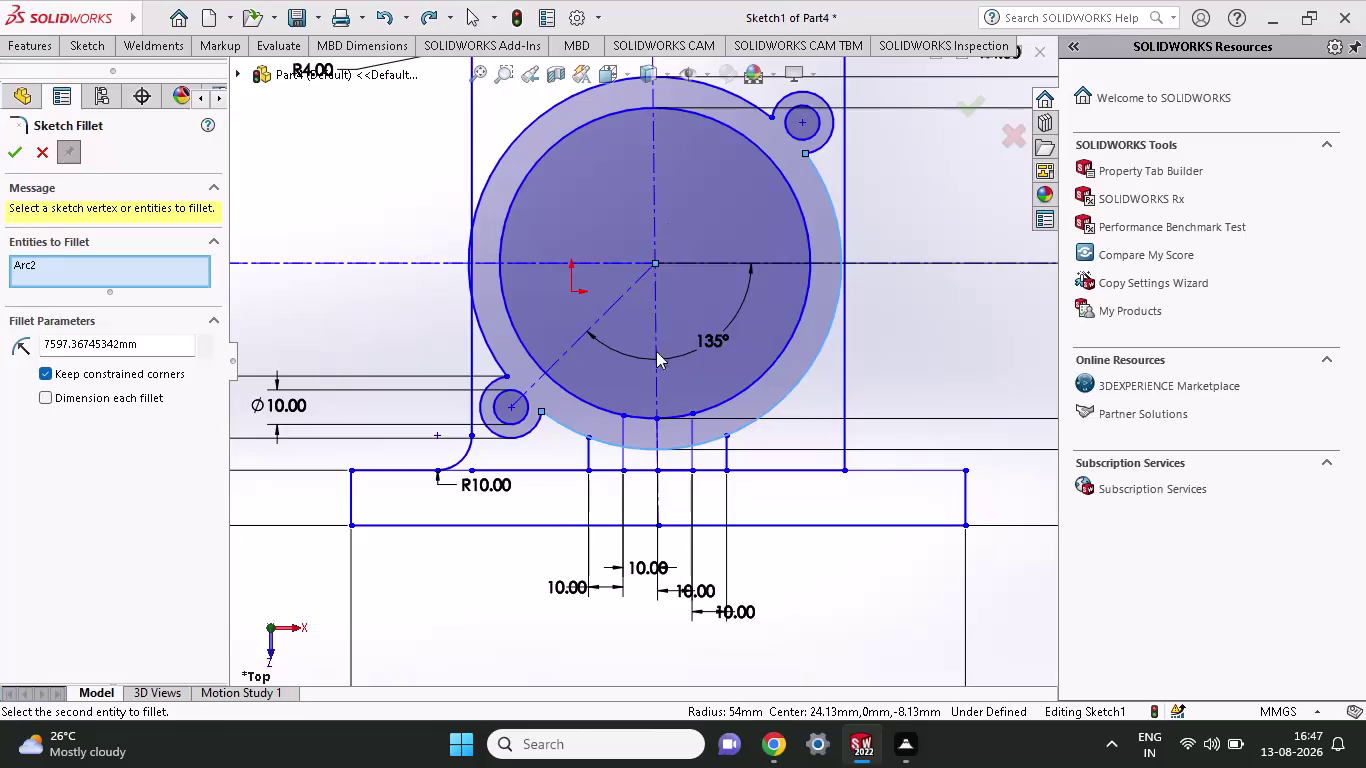
Undo the pending fillet picks and close Sketch Fillet without adding a fillet.
scroll(down, 3)
scroll(down, 3)
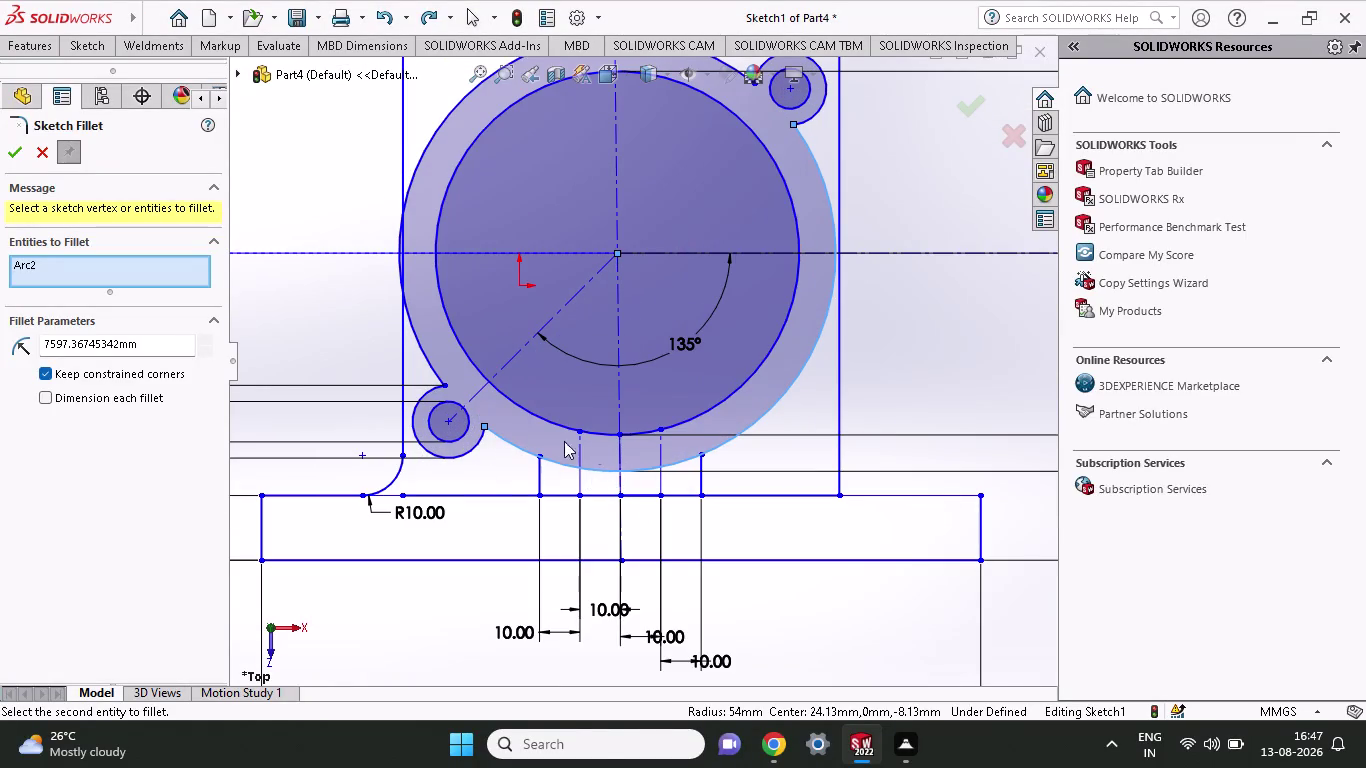
scroll(down, 3)
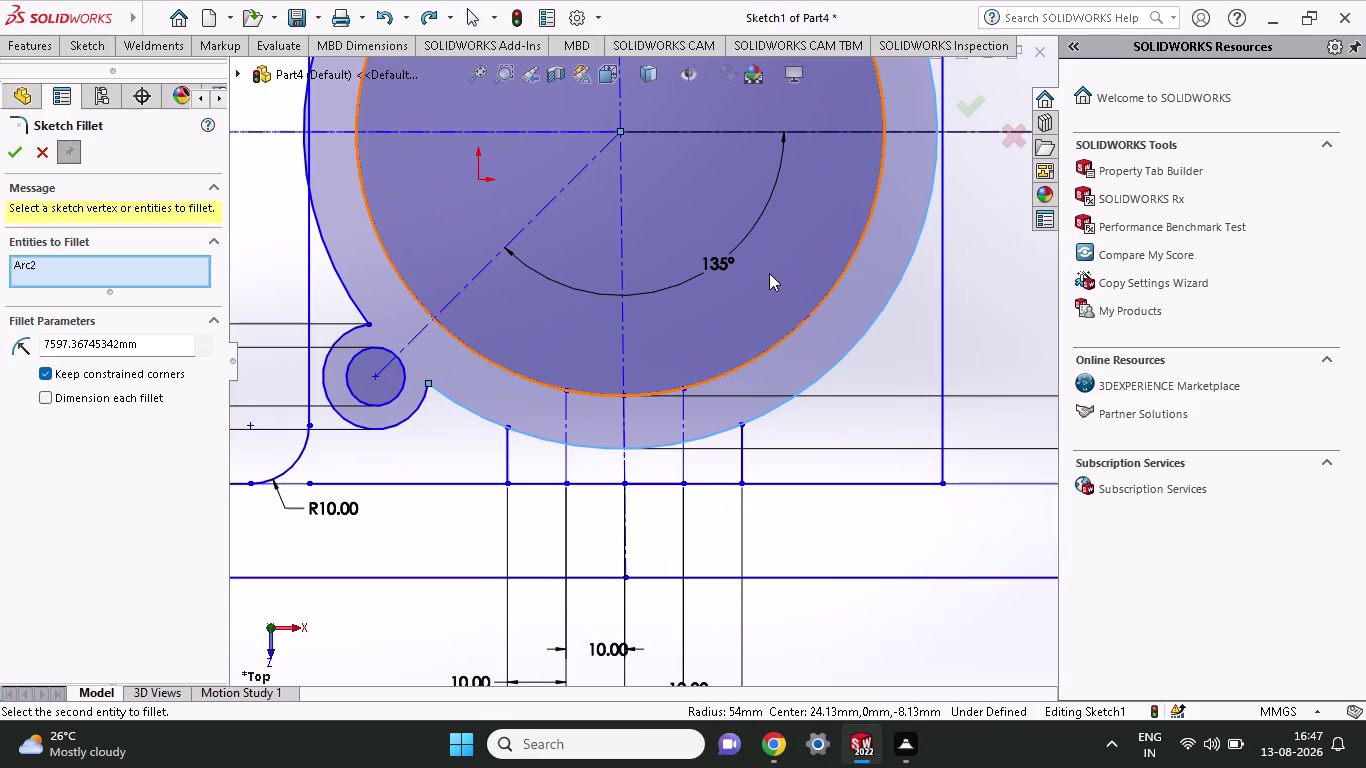
key(ctrl+z)
key(ctrl+z)
key(ctrl+z)
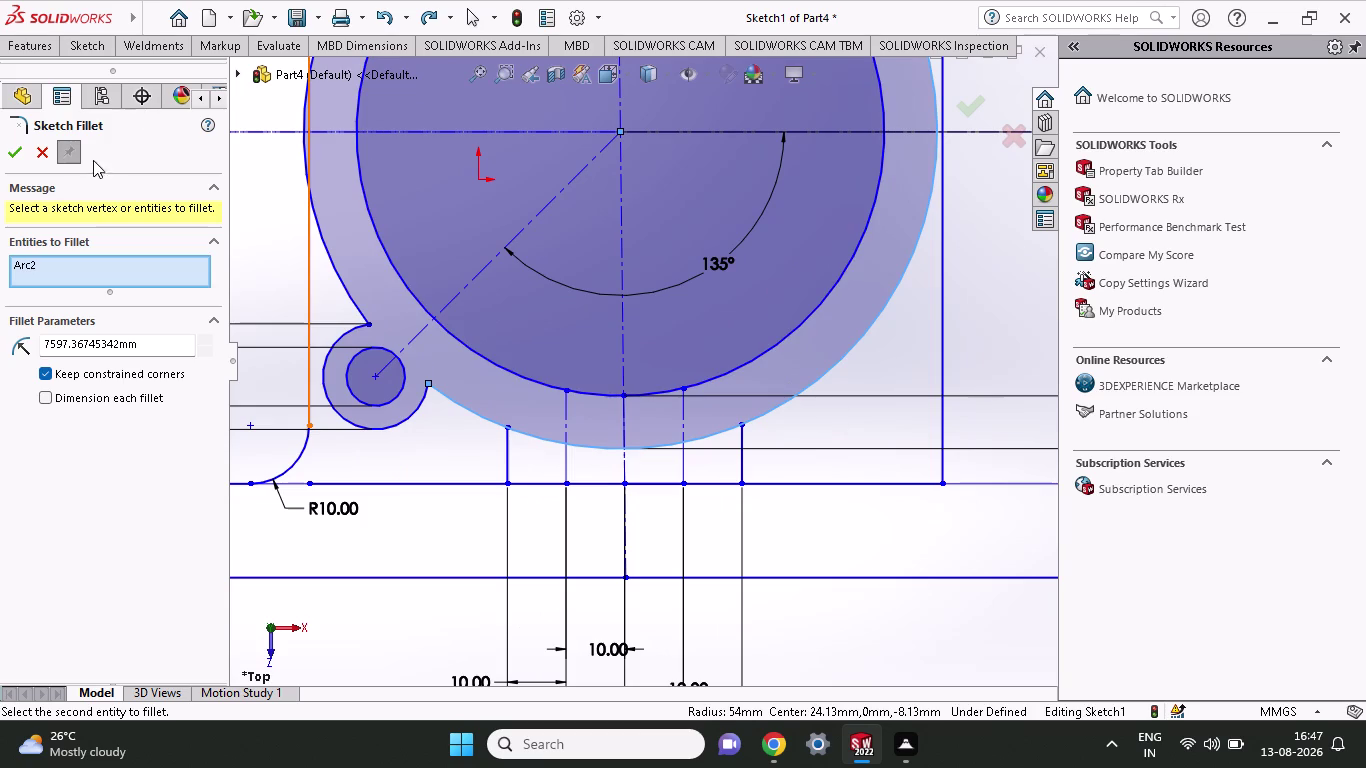
click(43, 155)
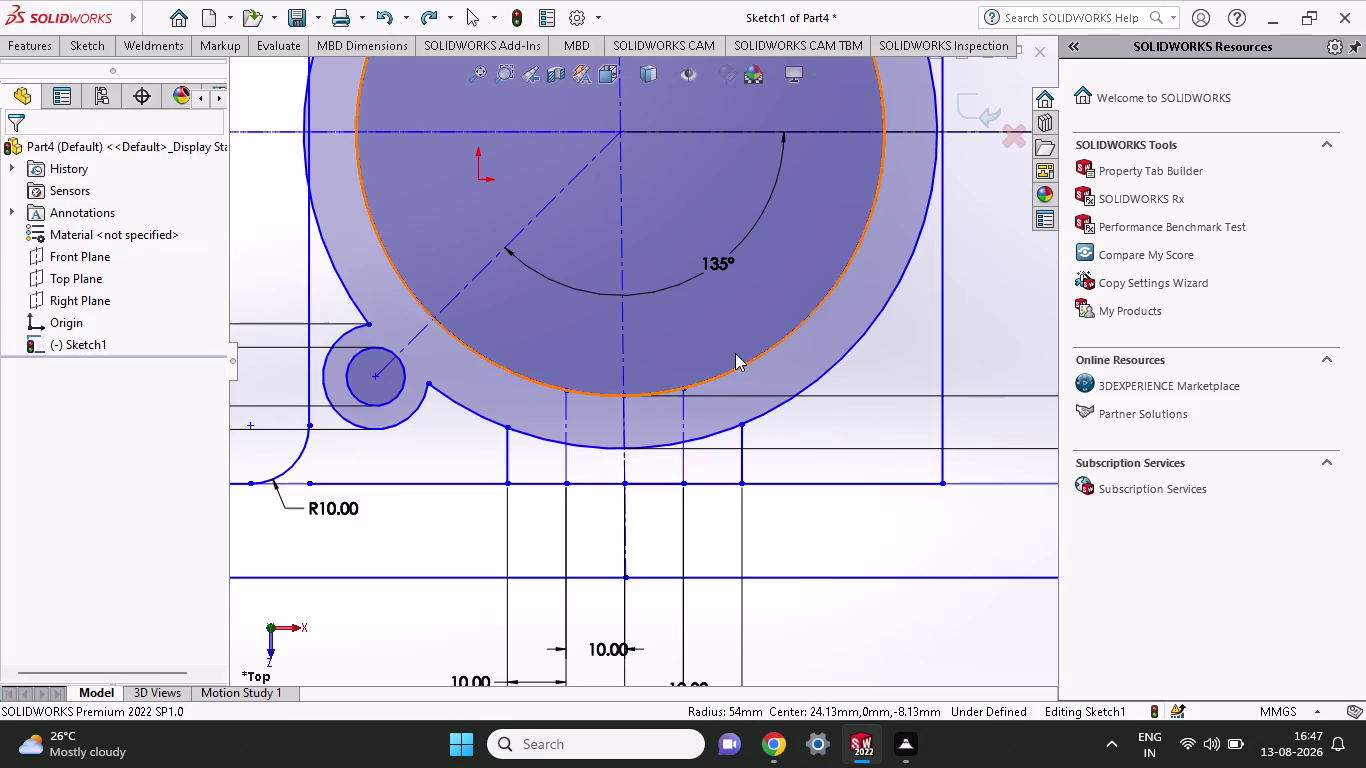
Clear the selection and zoom in on the ring's bottom arc.
key(ctrl+z)
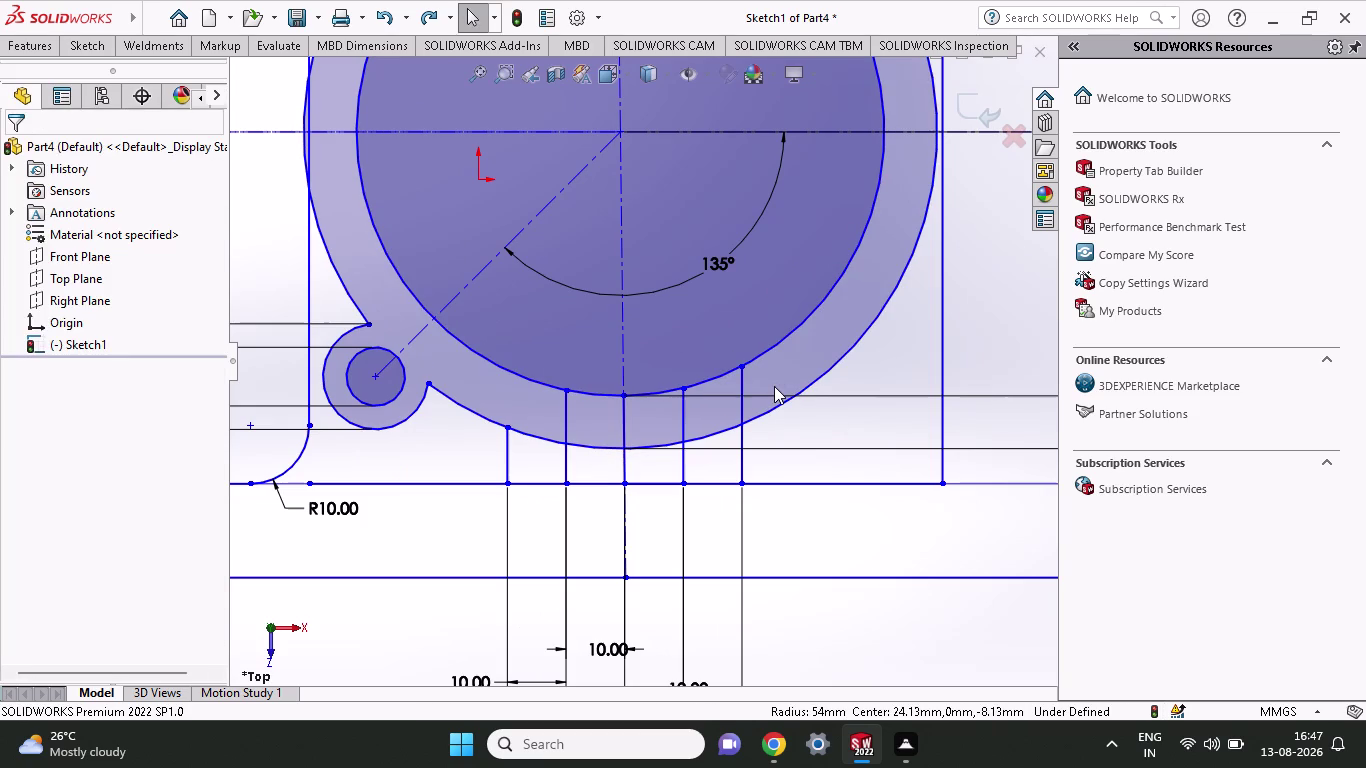
key(ctrl+z)
scroll(up, 3)
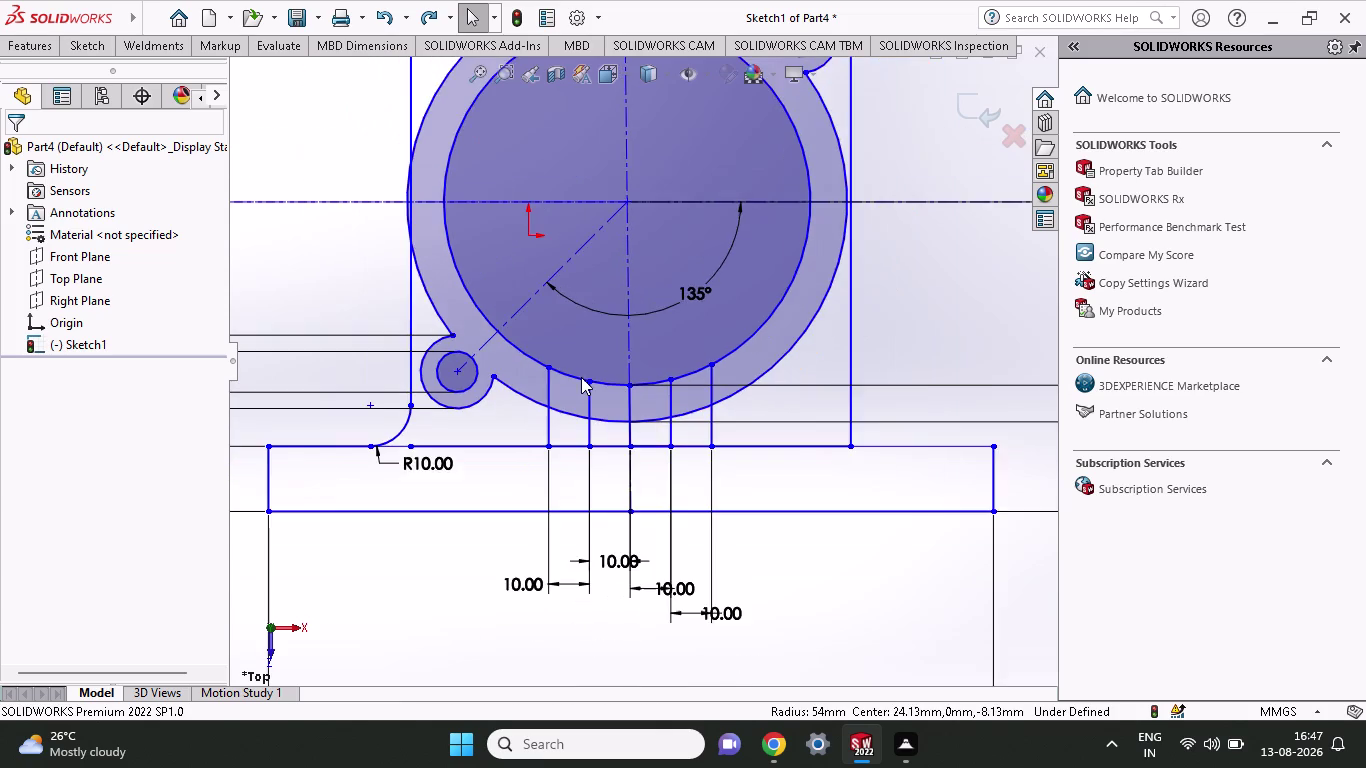
scroll(down, 3)
scroll(down, 3)
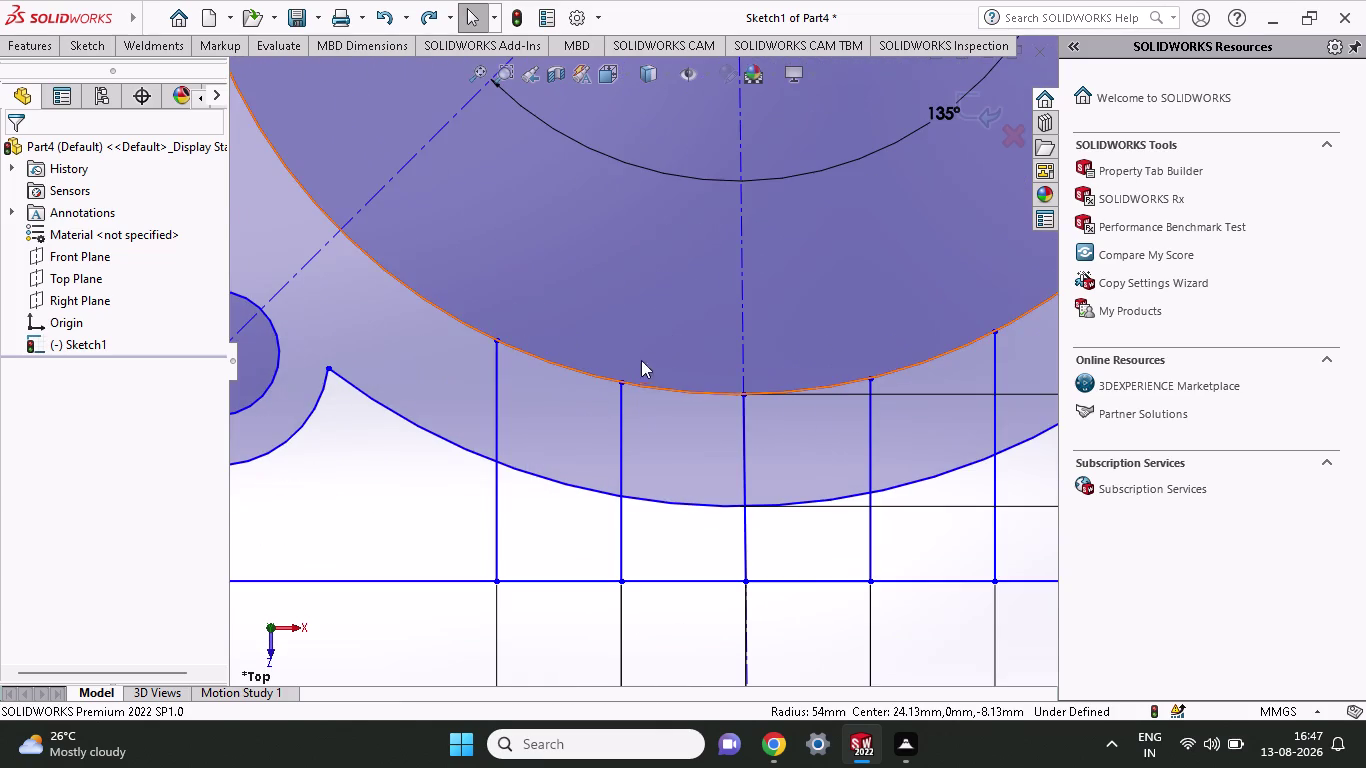
scroll(down, 3)
click(74, 44)
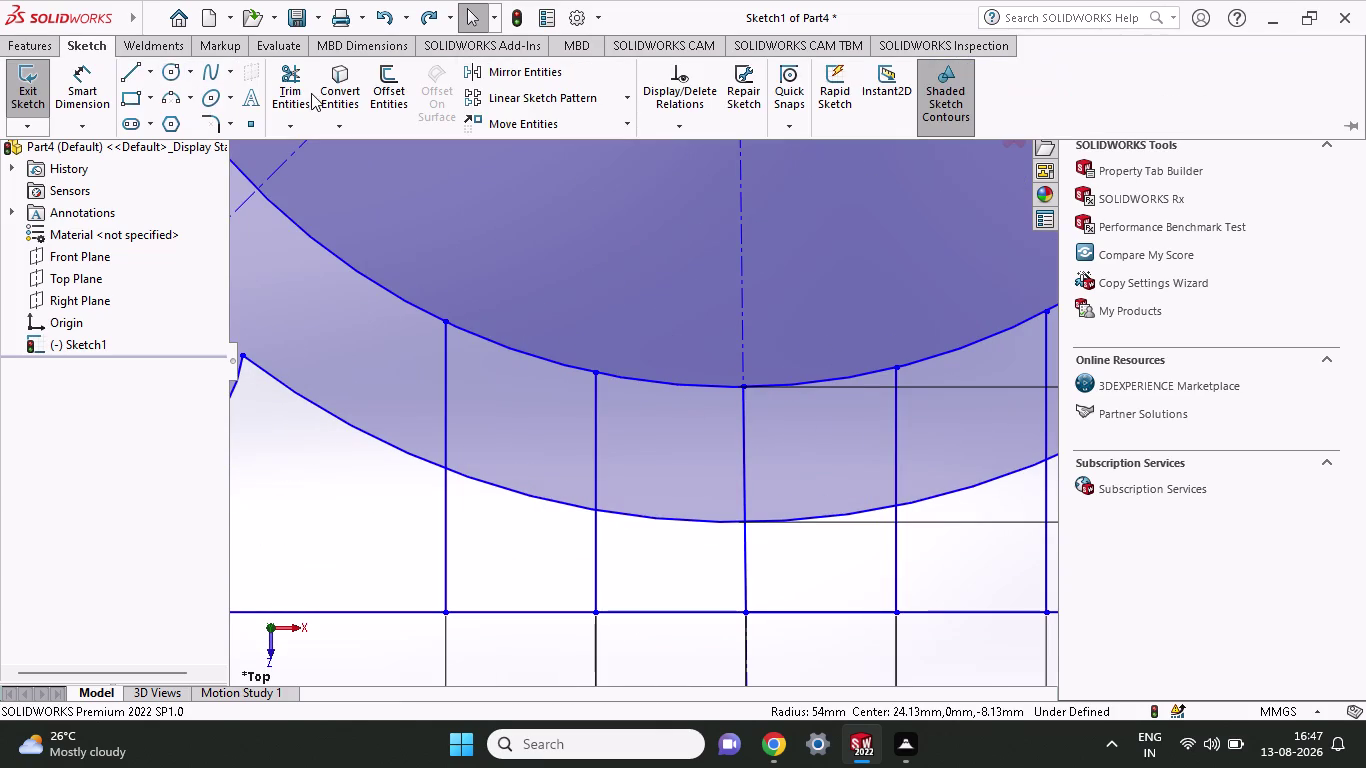
Trim the left and right outer rib lines back to the ring's outer arc.
click(282, 73)
click(443, 372)
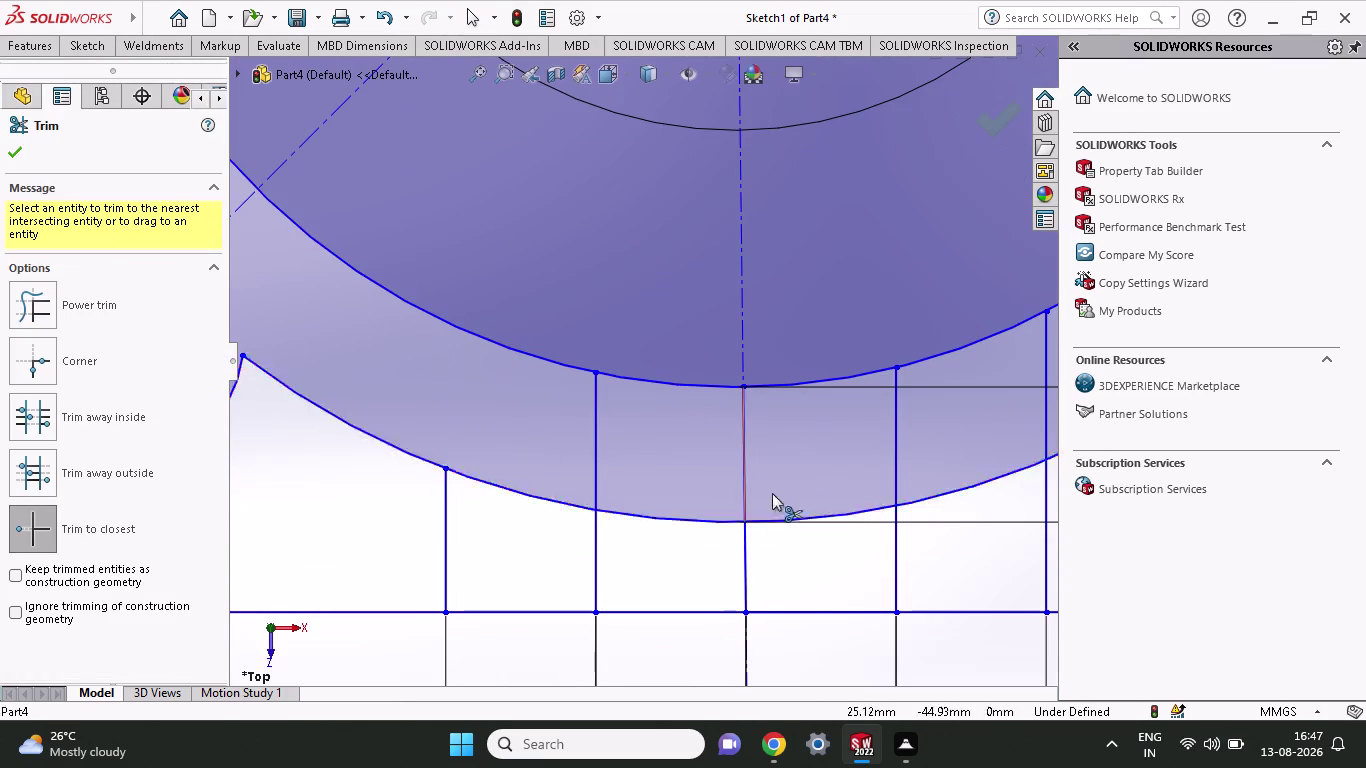
scroll(up, 3)
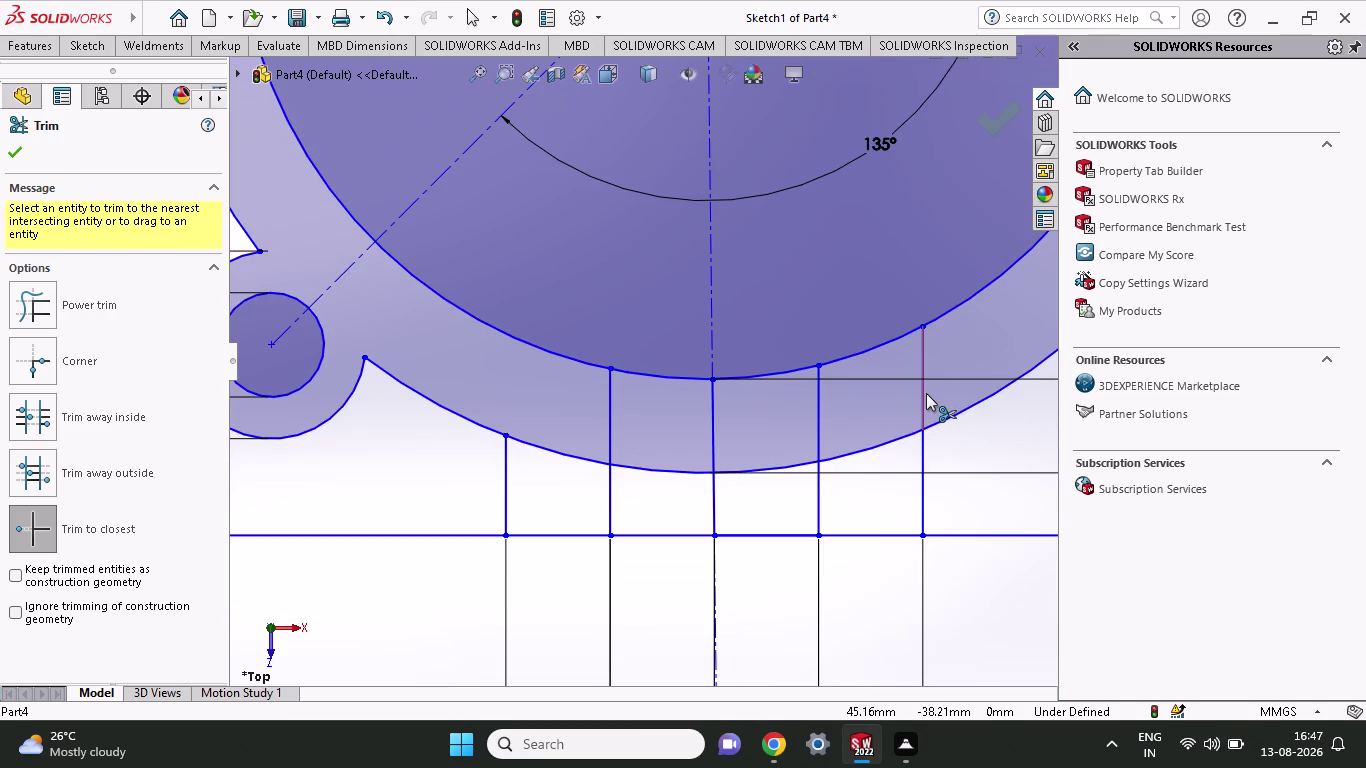
click(926, 393)
Retry a fillet between the outer arc and a rib line, then clear the rejected selection.
click(78, 53)
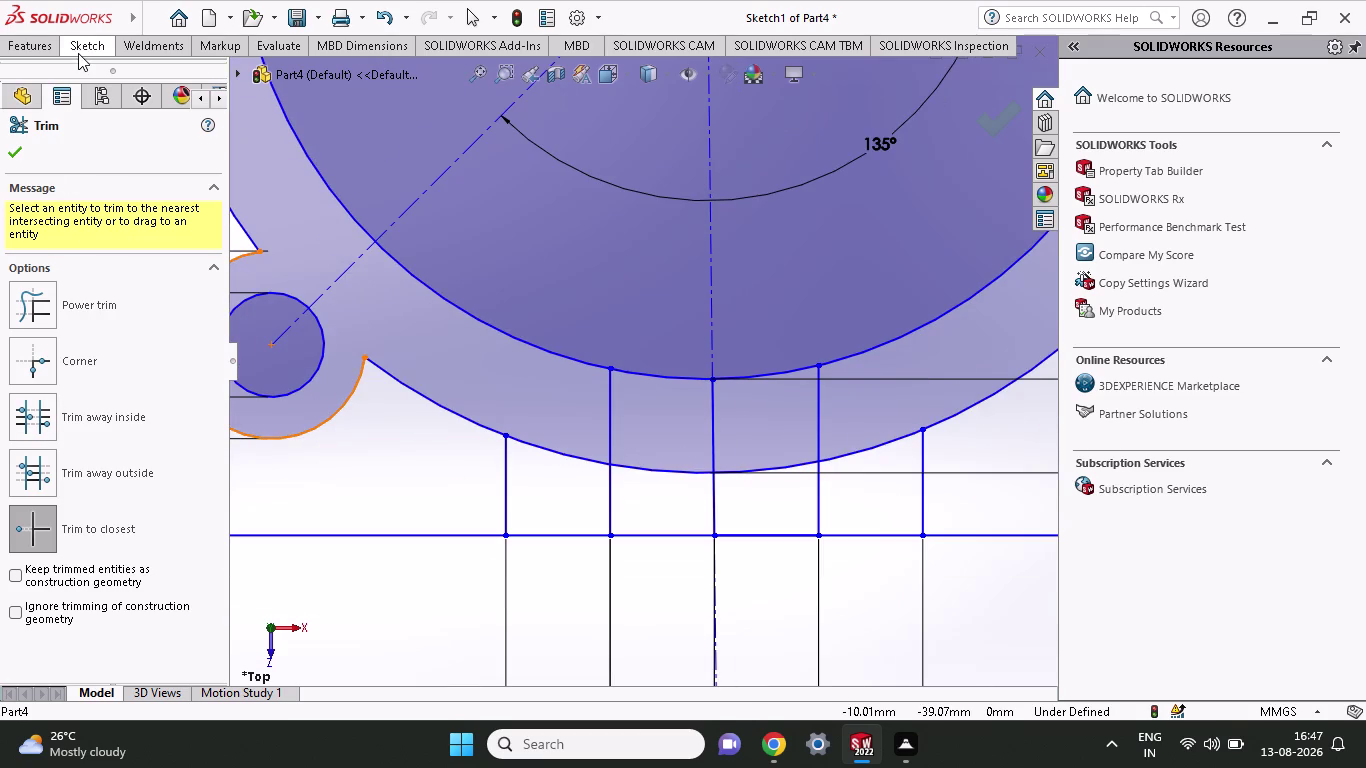
click(216, 131)
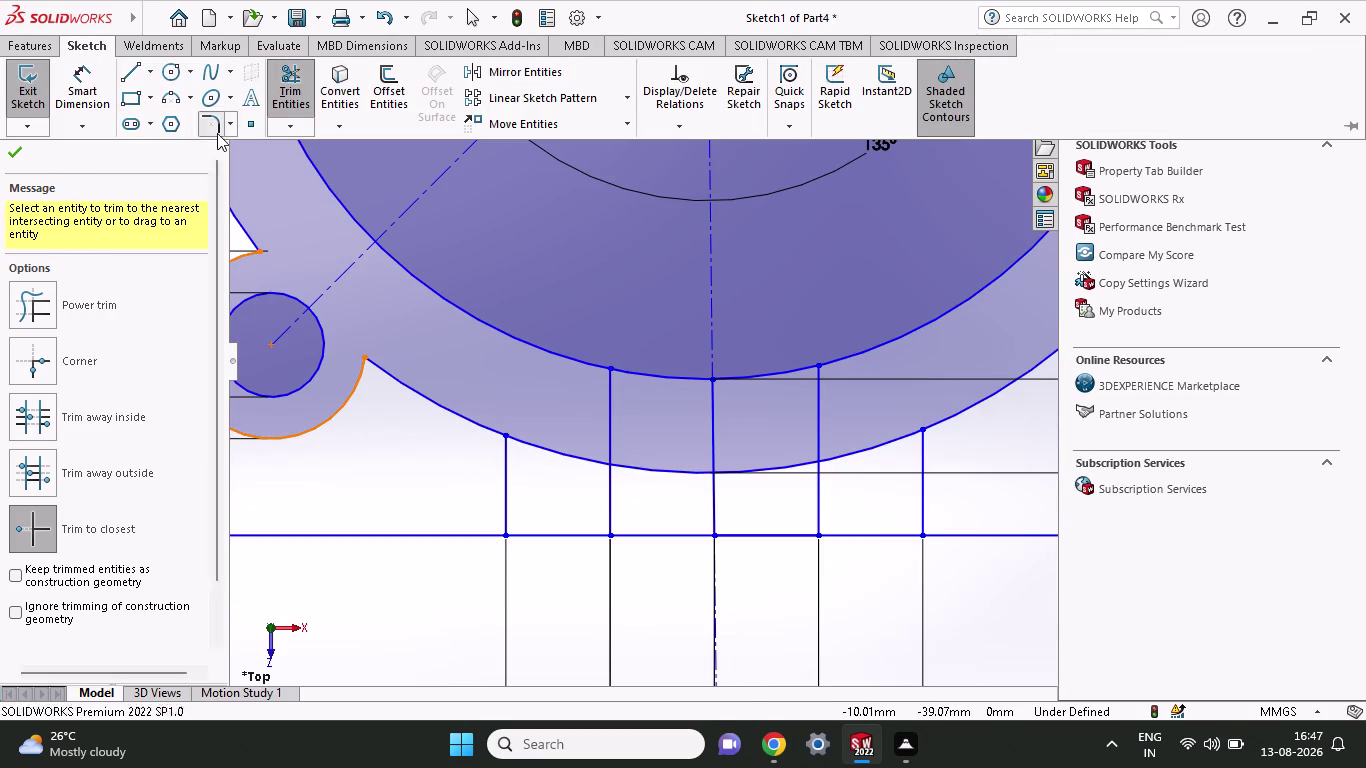
click(483, 424)
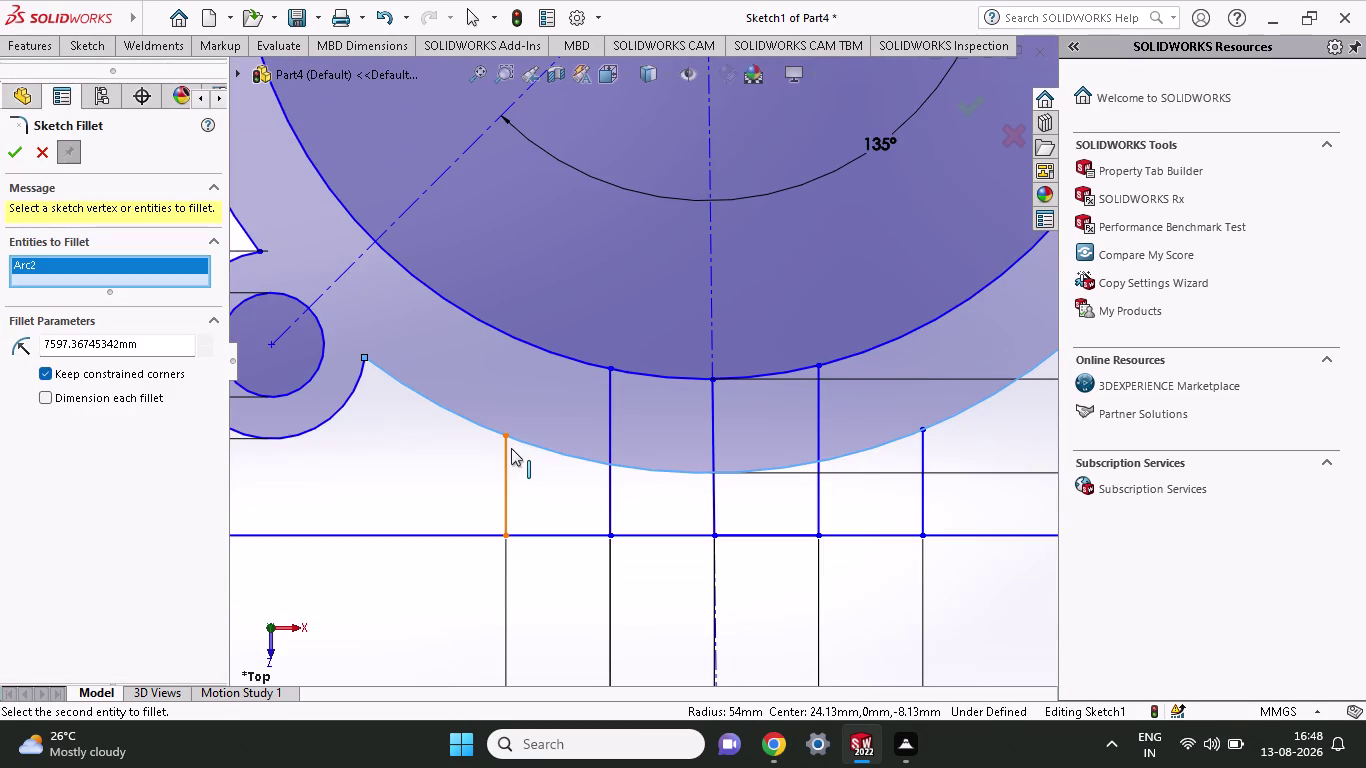
click(504, 455)
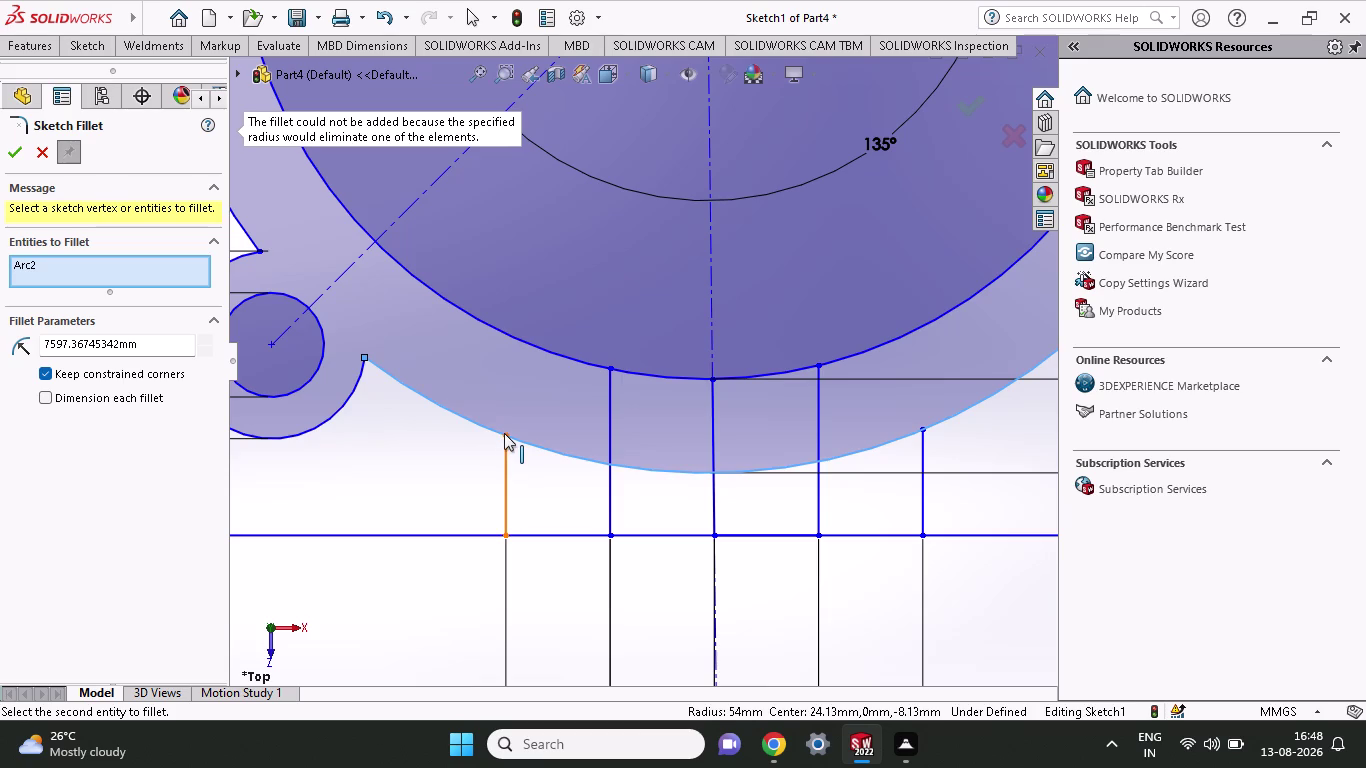
double_click(504, 433)
click(504, 531)
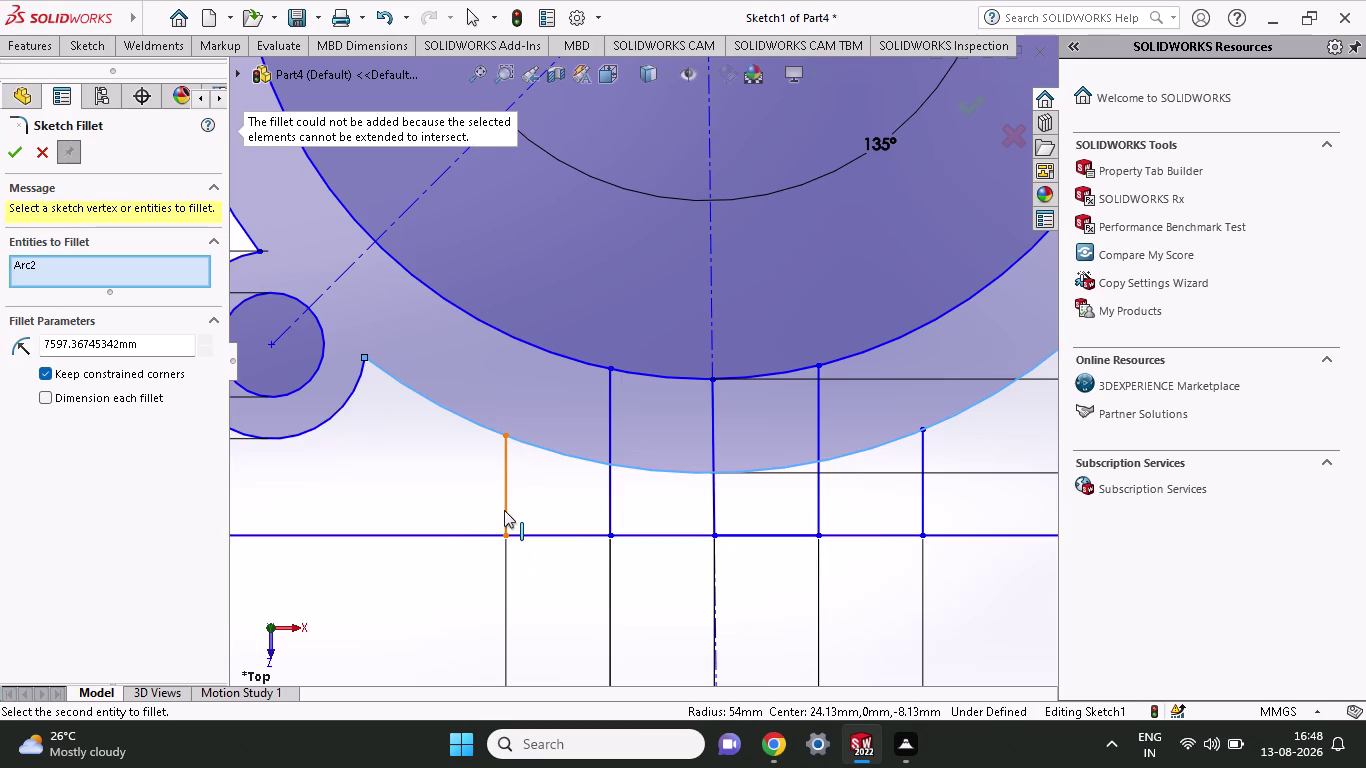
click(504, 510)
click(477, 534)
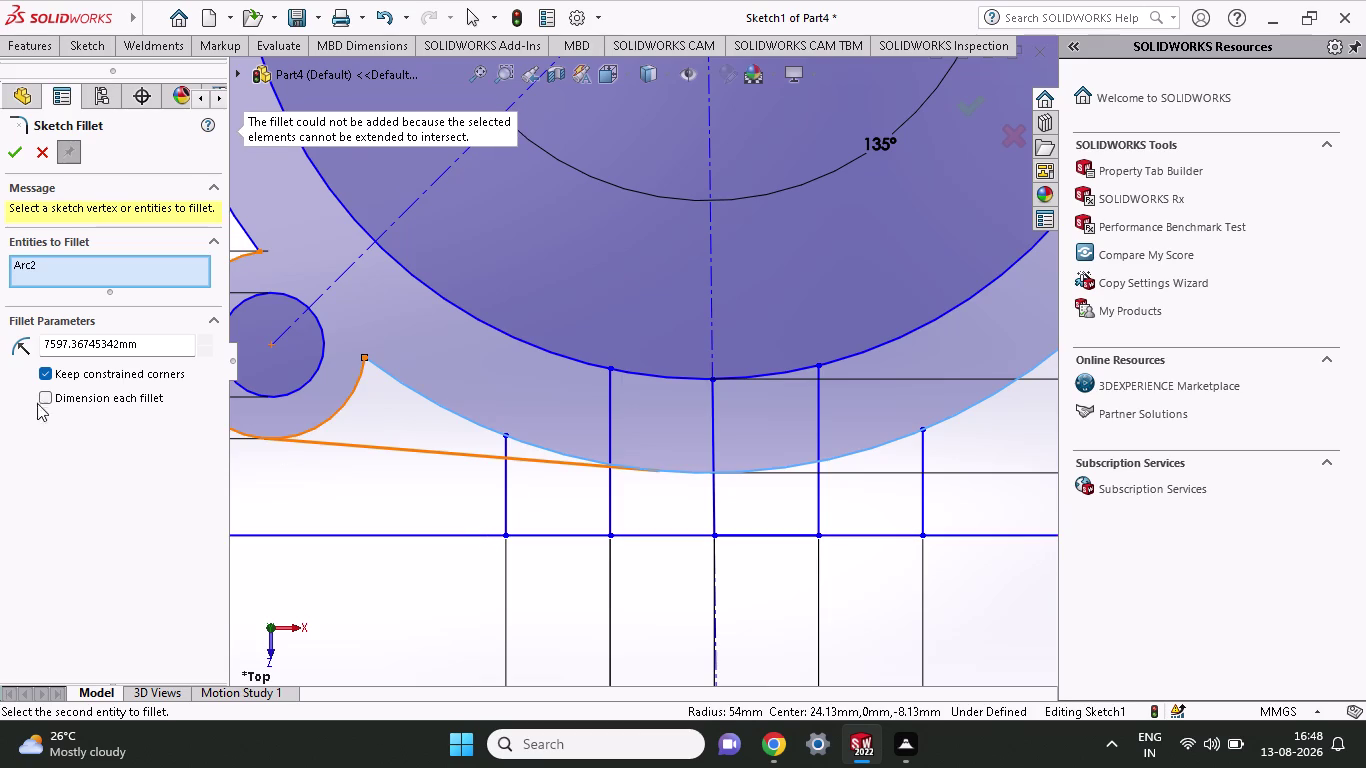
click(14, 144)
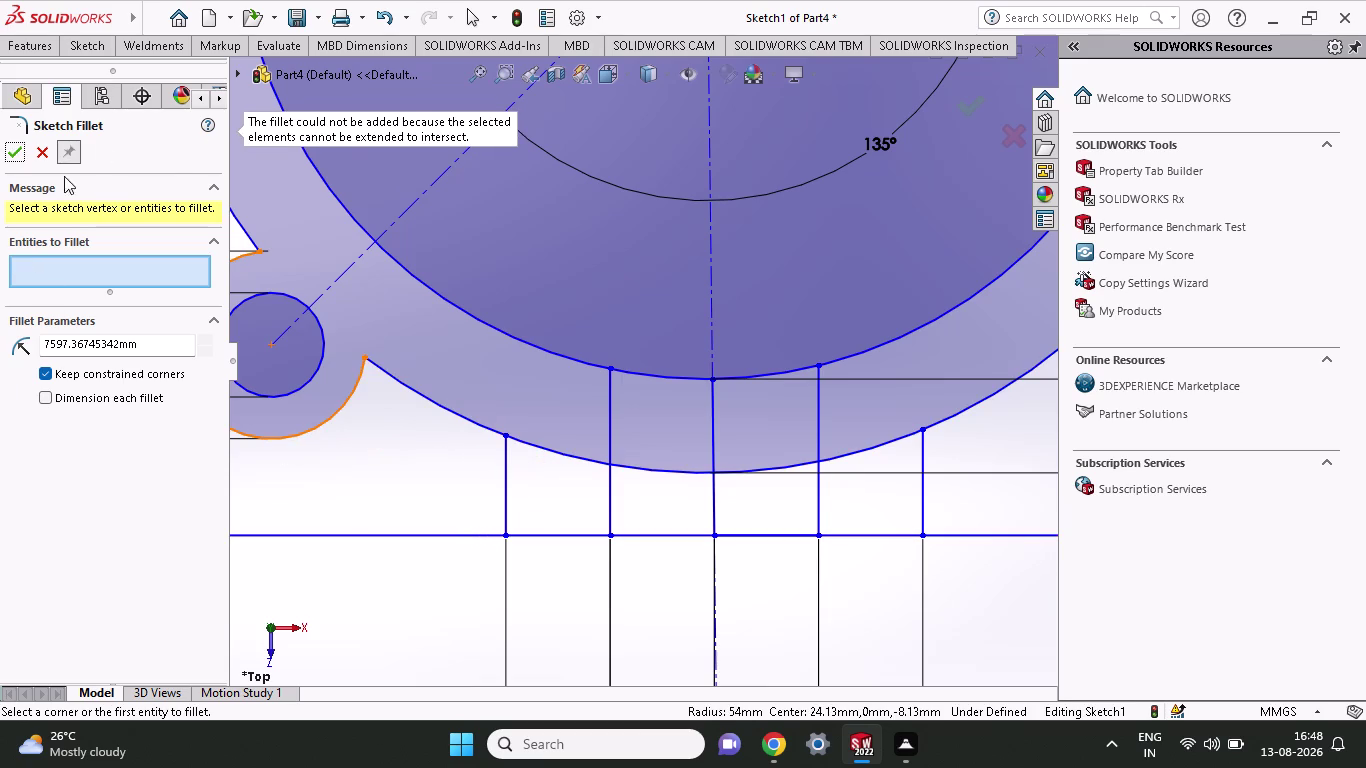
click(12, 164)
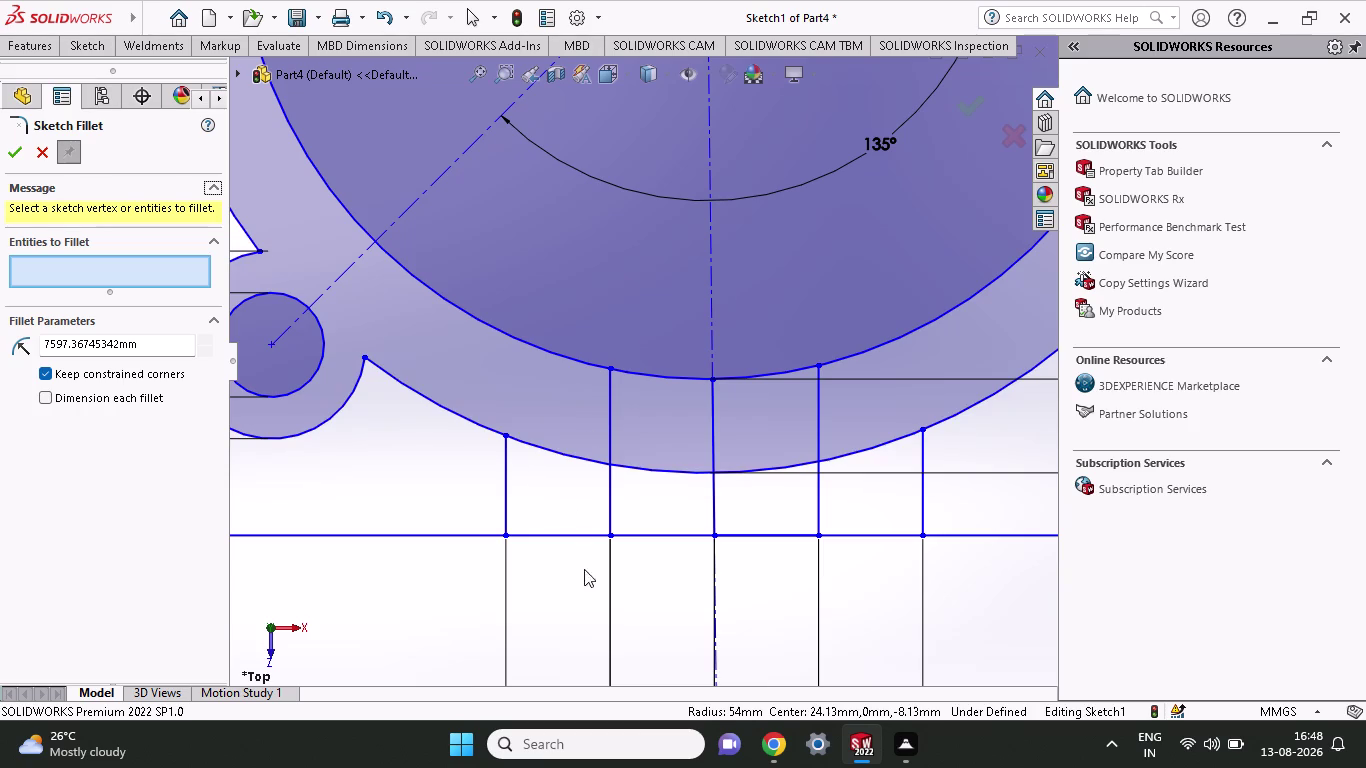
click(73, 49)
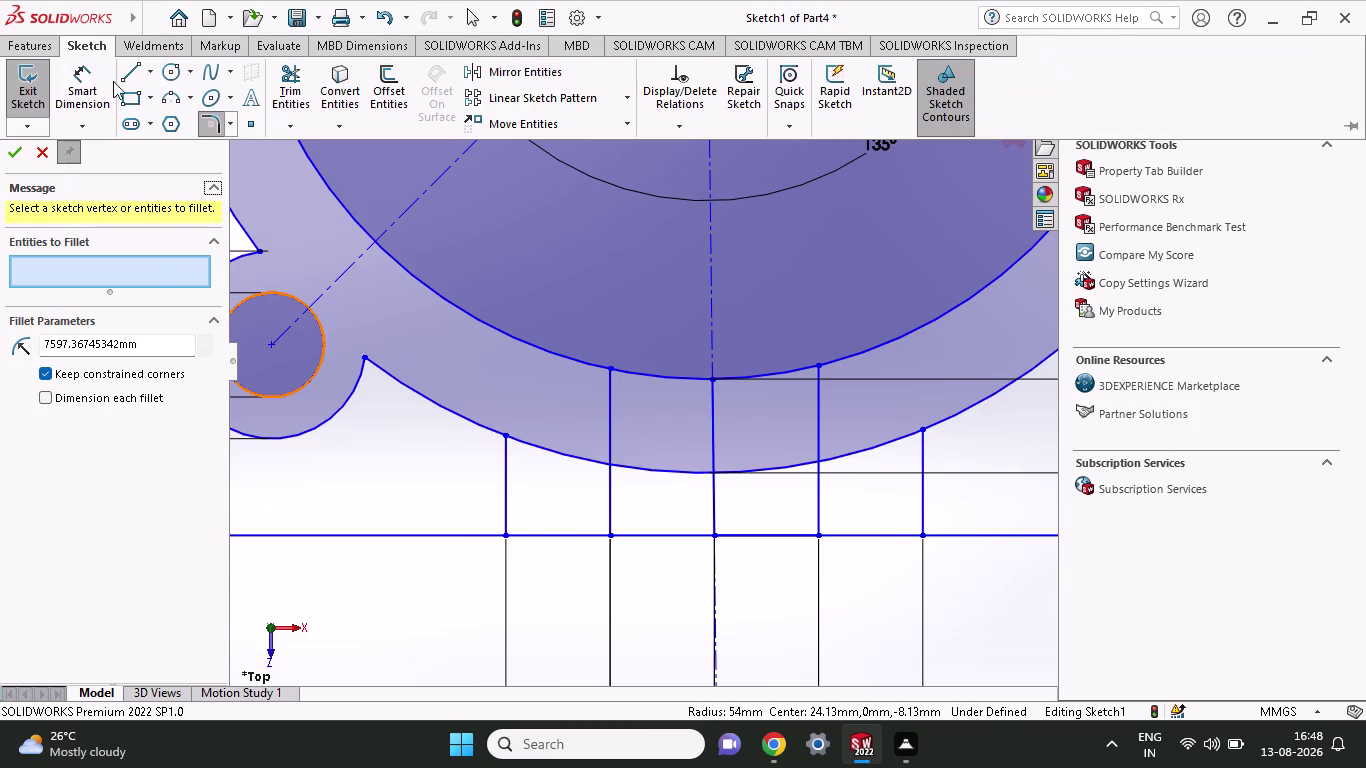
Start the Line tool and dismiss it without drawing anything.
click(133, 72)
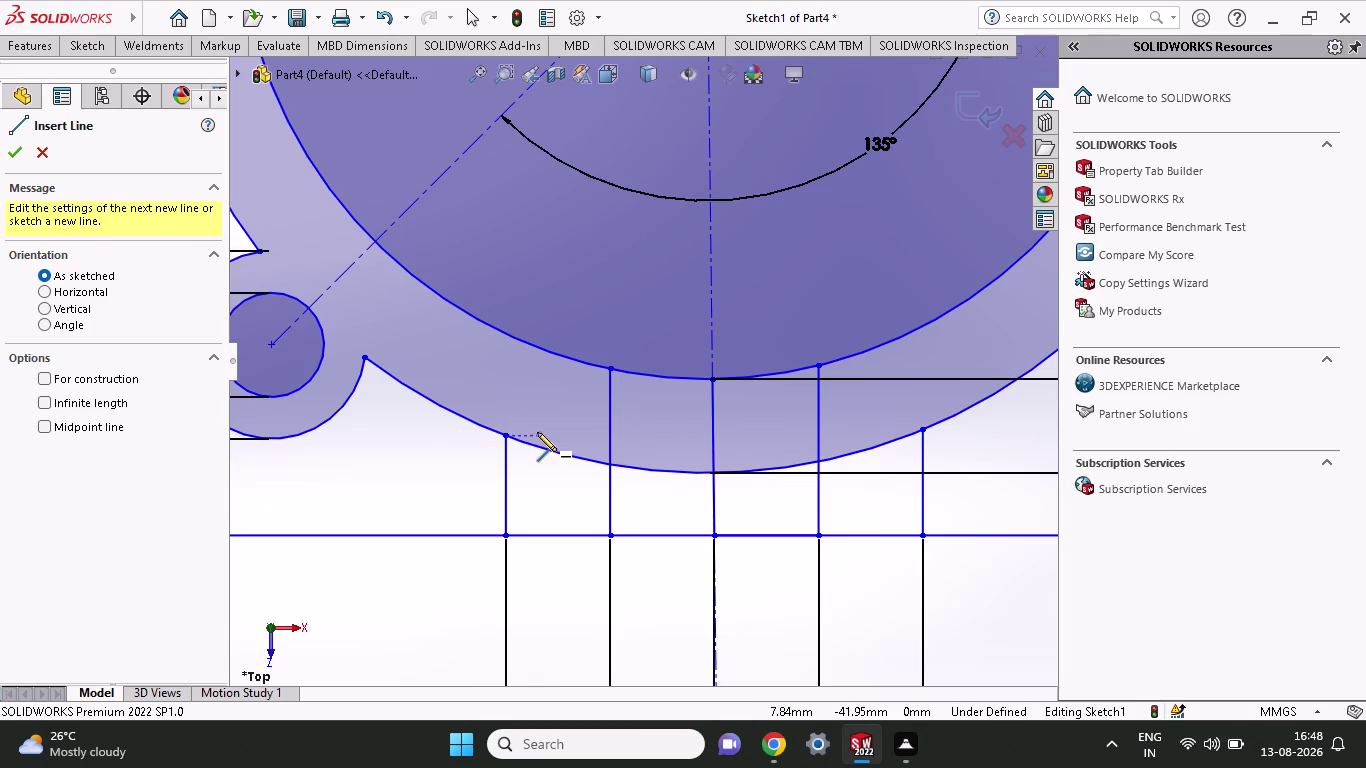
scroll(down, 3)
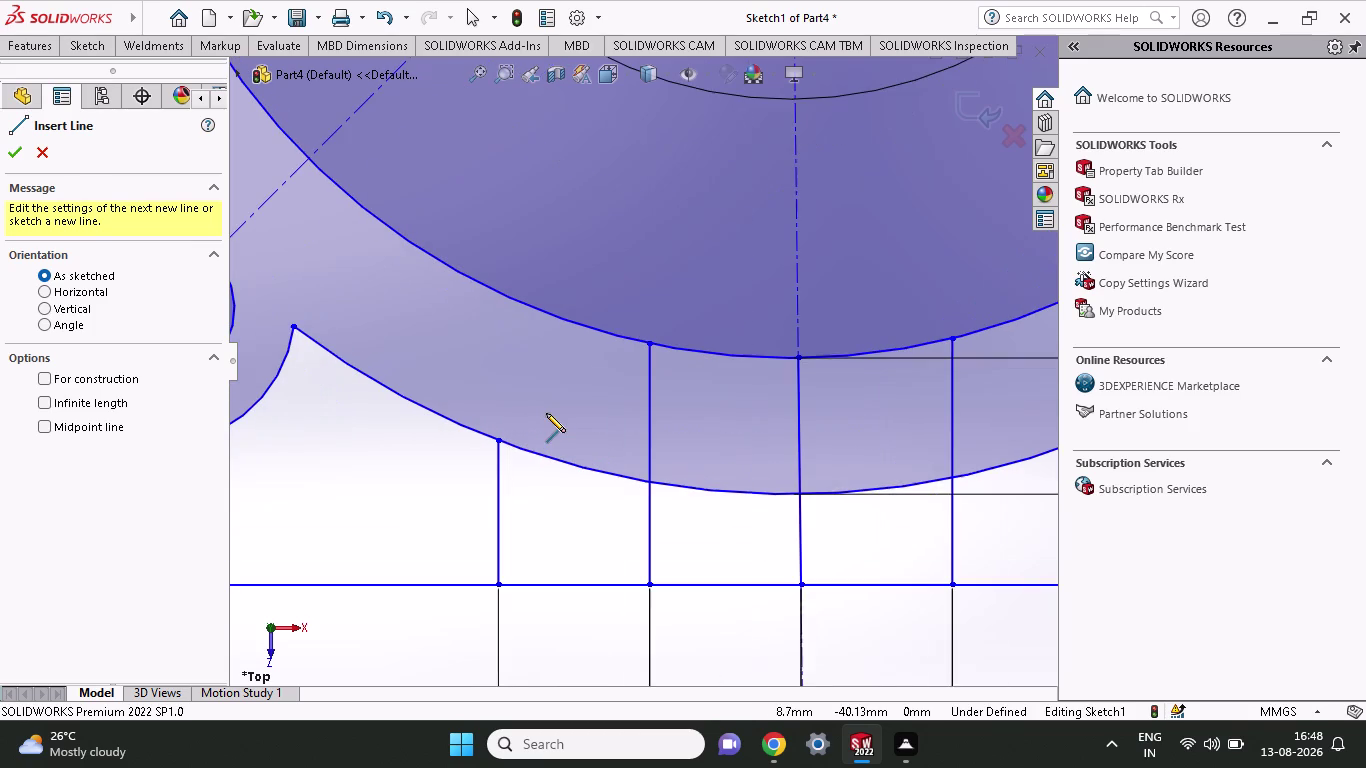
click(26, 148)
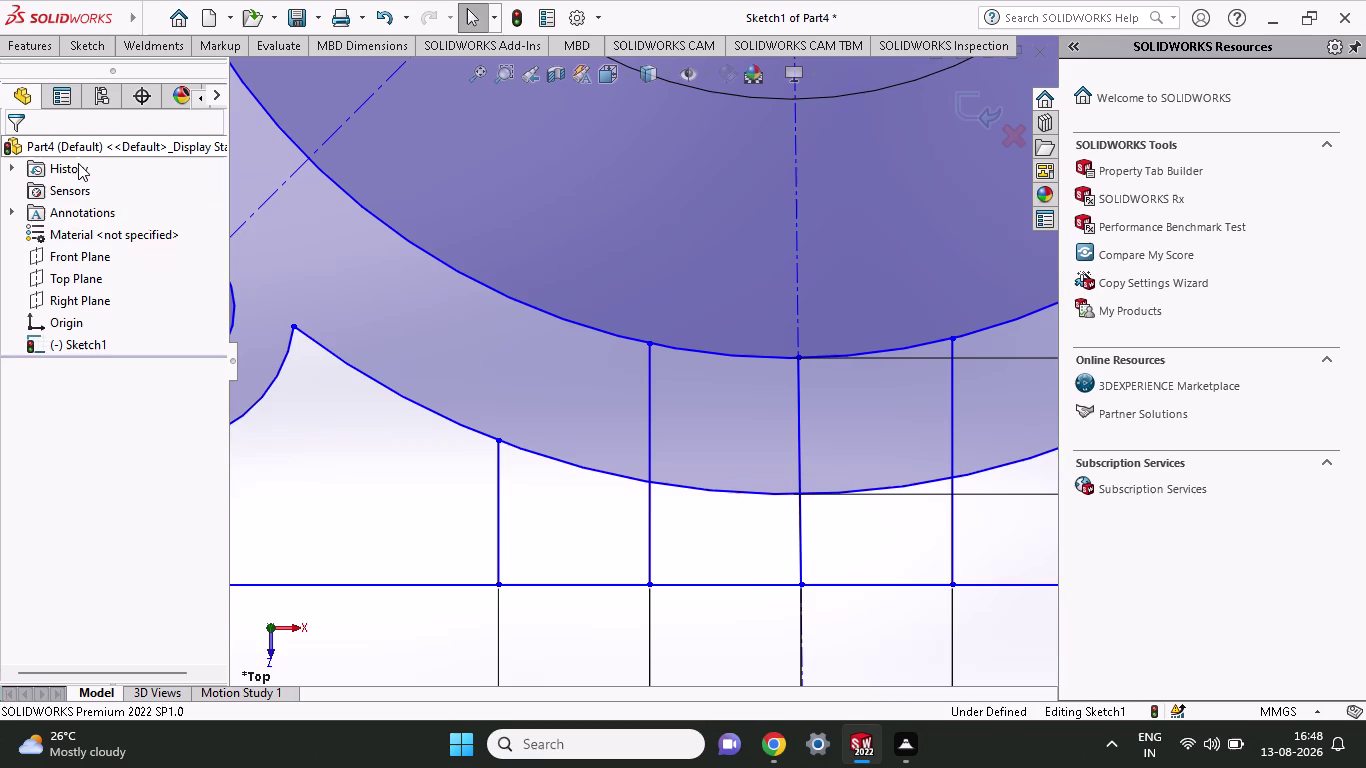
click(95, 44)
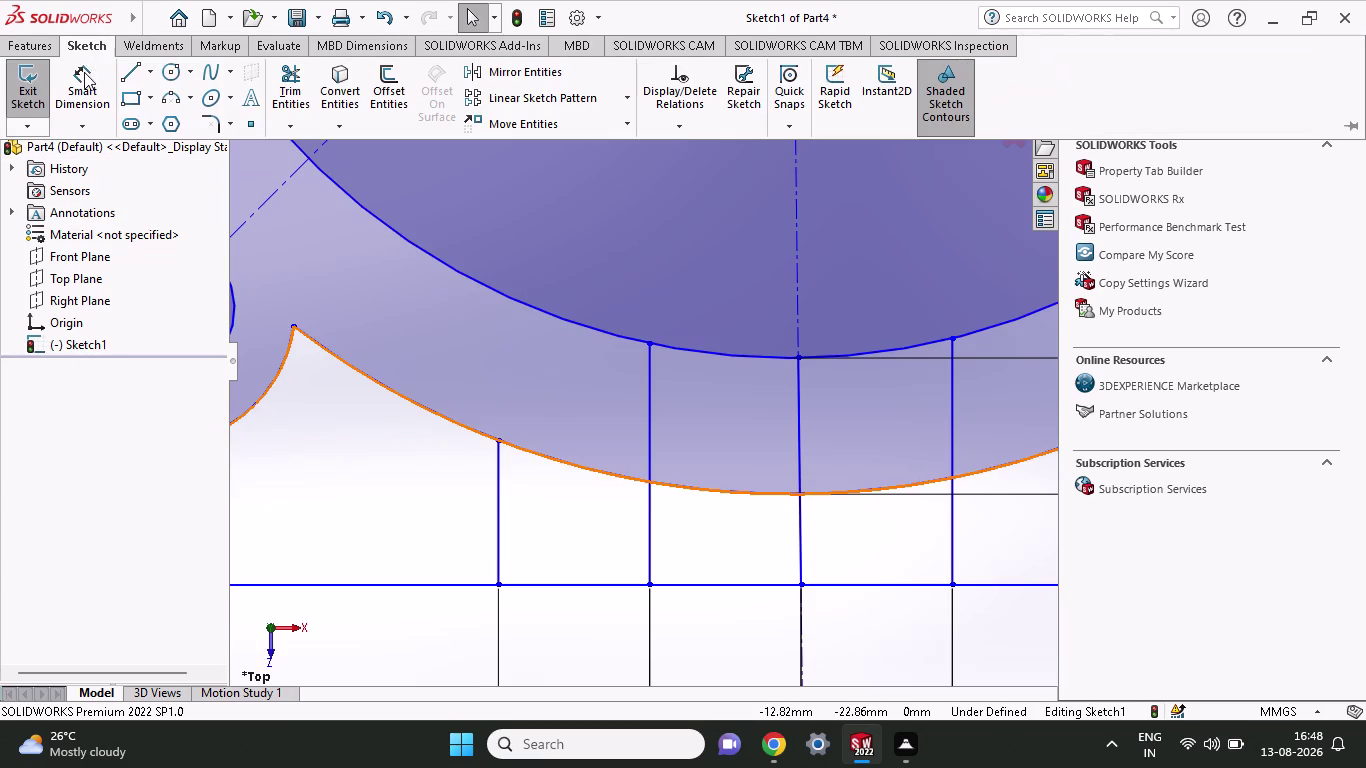
Try filleting the lower arc with the left rib line, then escape and undo.
click(201, 115)
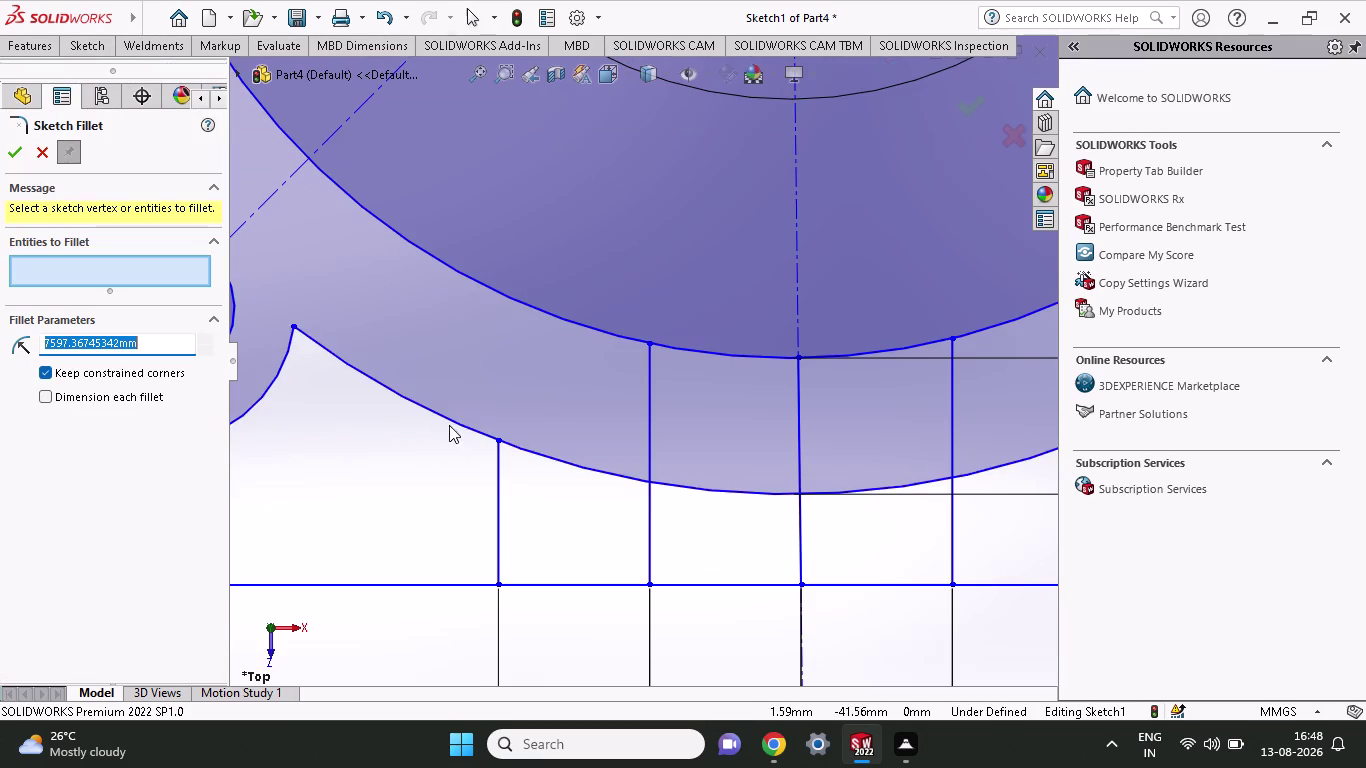
click(448, 417)
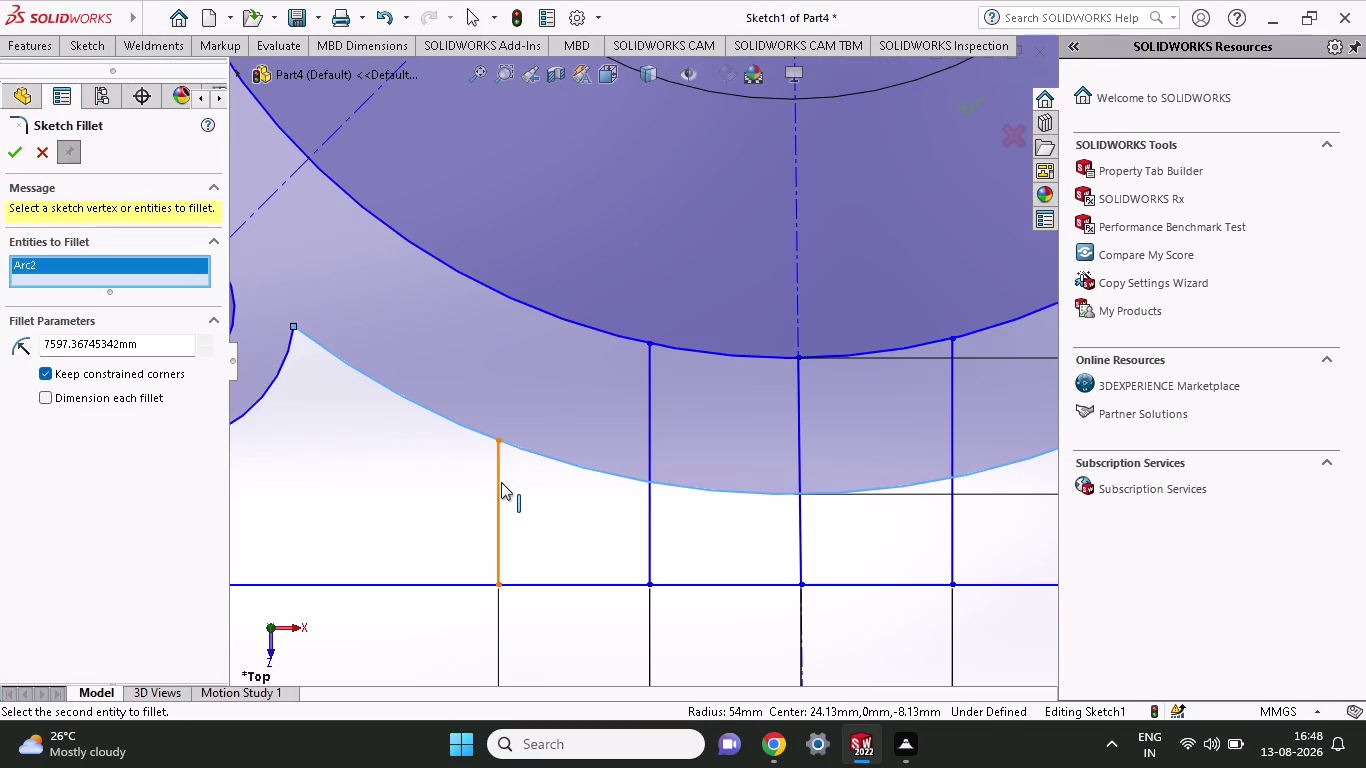
click(501, 482)
click(499, 490)
double_click(499, 481)
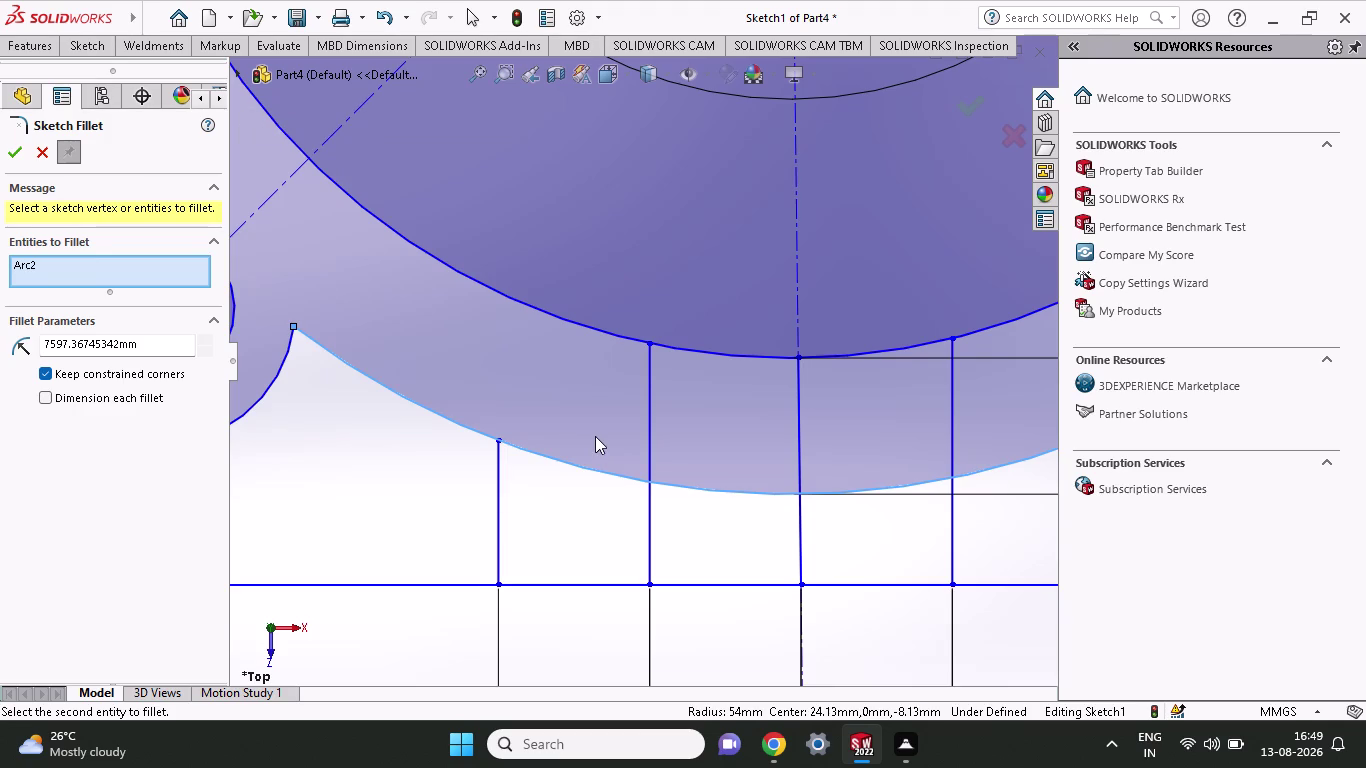
key(Escape)
key(ctrl+z)
Zoom out to fit the whole sketch and clear the current selection.
scroll(up, 3)
scroll(up, 3)
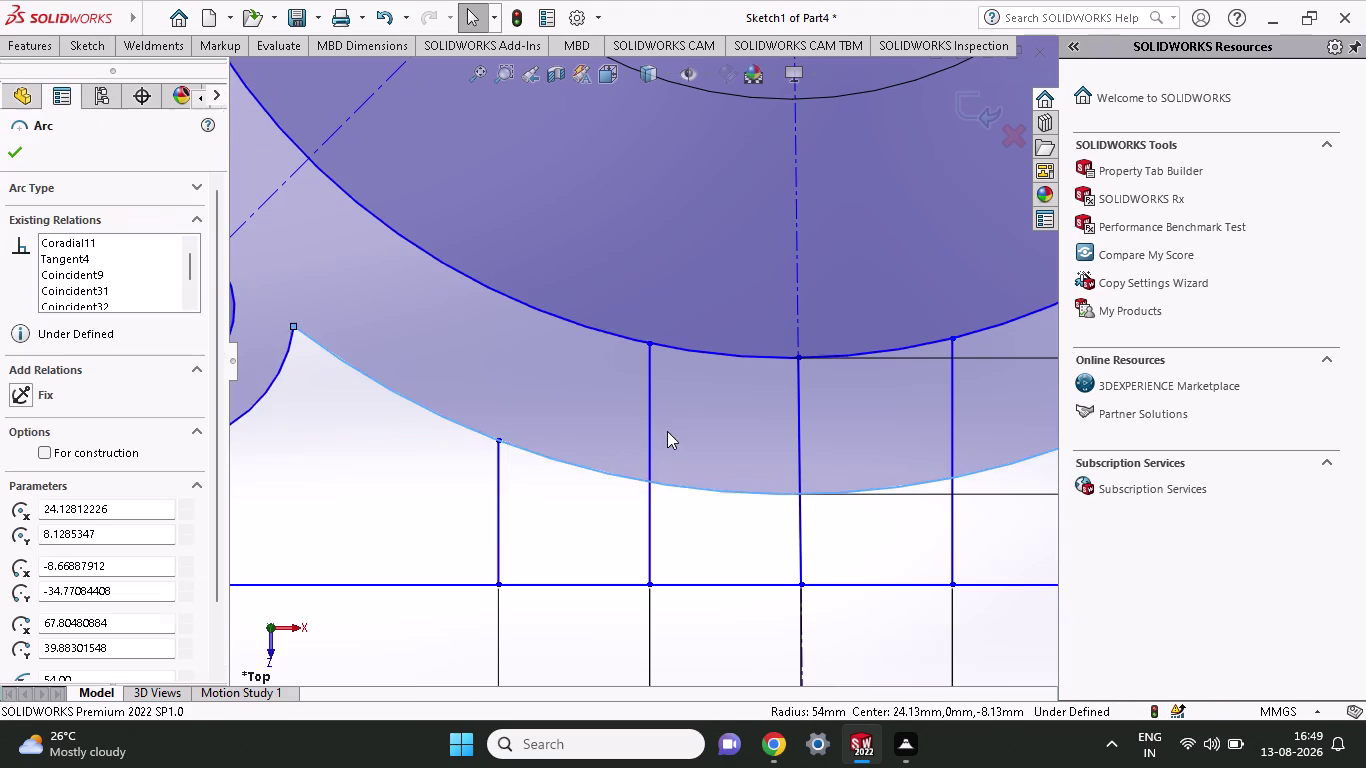
scroll(up, 3)
key(ctrl+z)
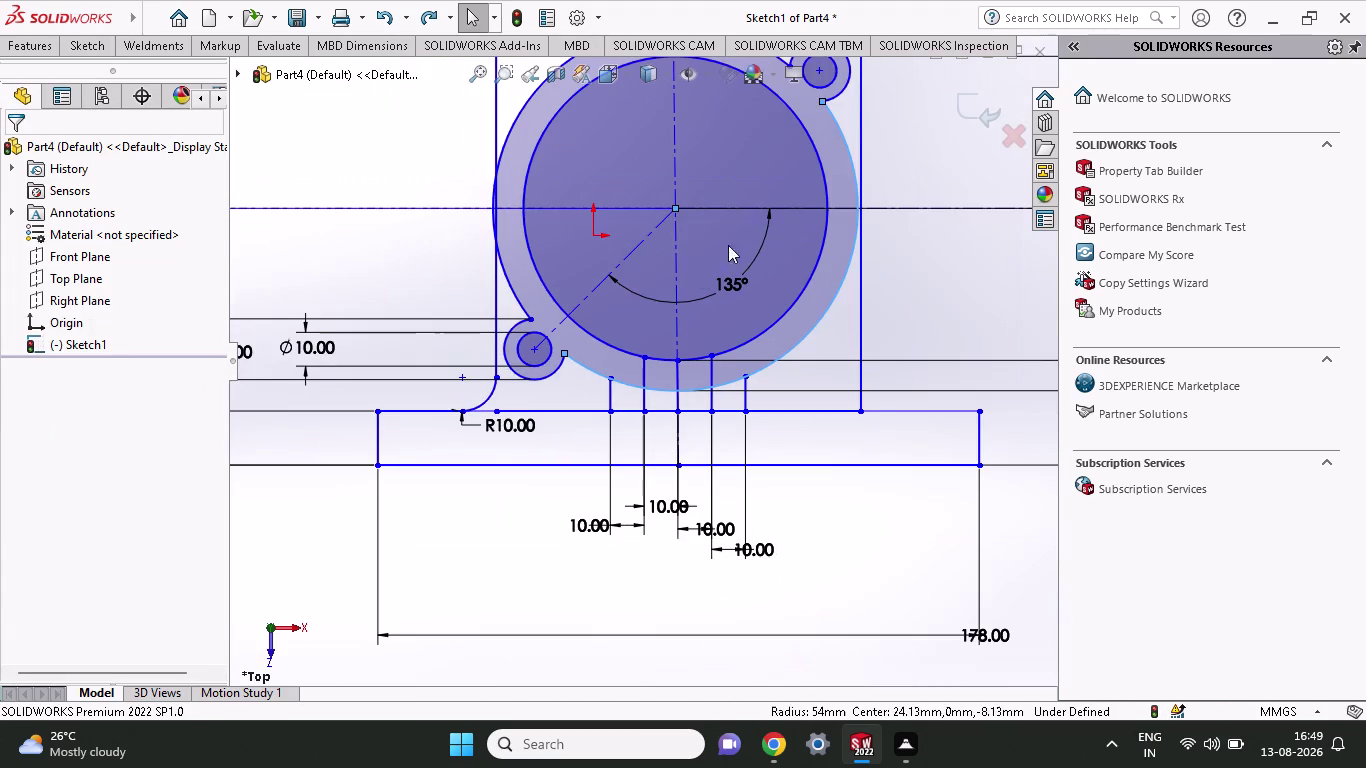
scroll(up, 3)
scroll(up, 3)
scroll(down, 3)
scroll(down, 3)
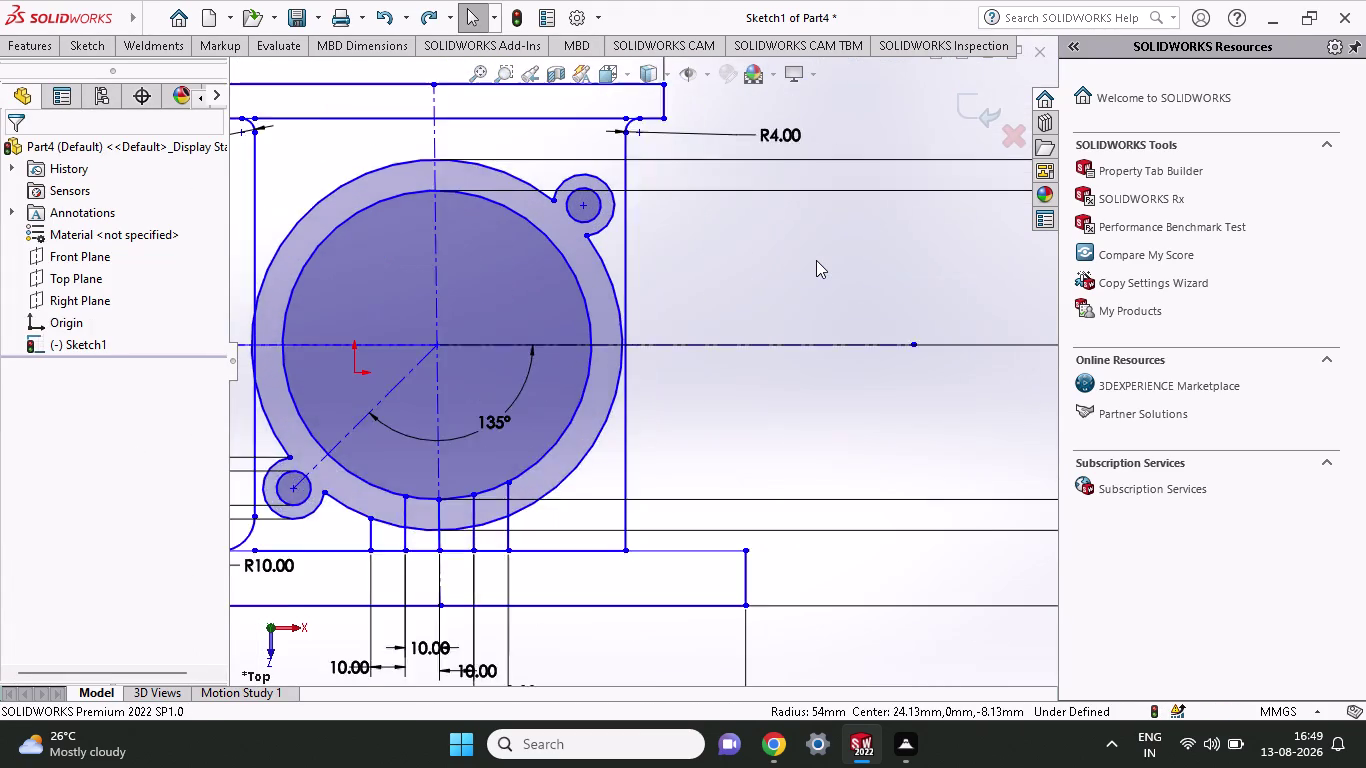
scroll(down, 3)
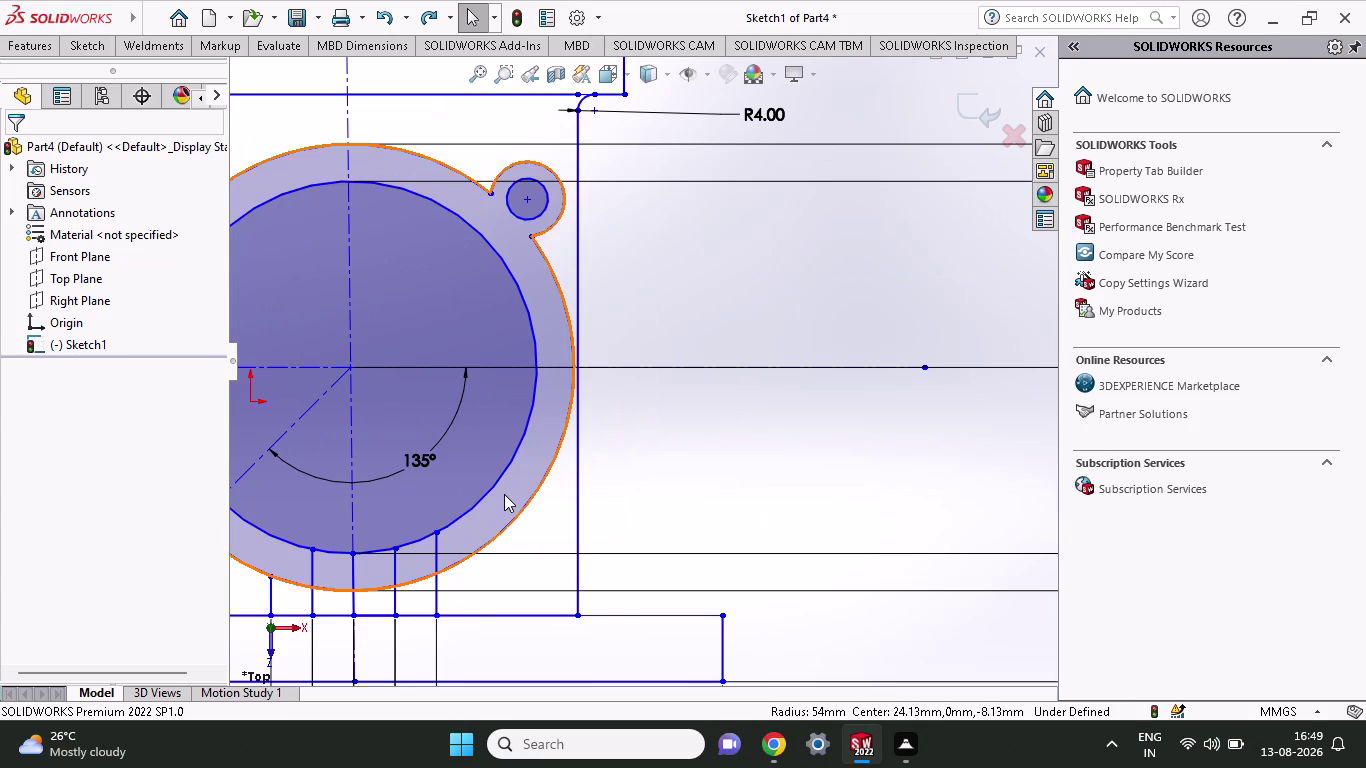
key(ctrl+z)
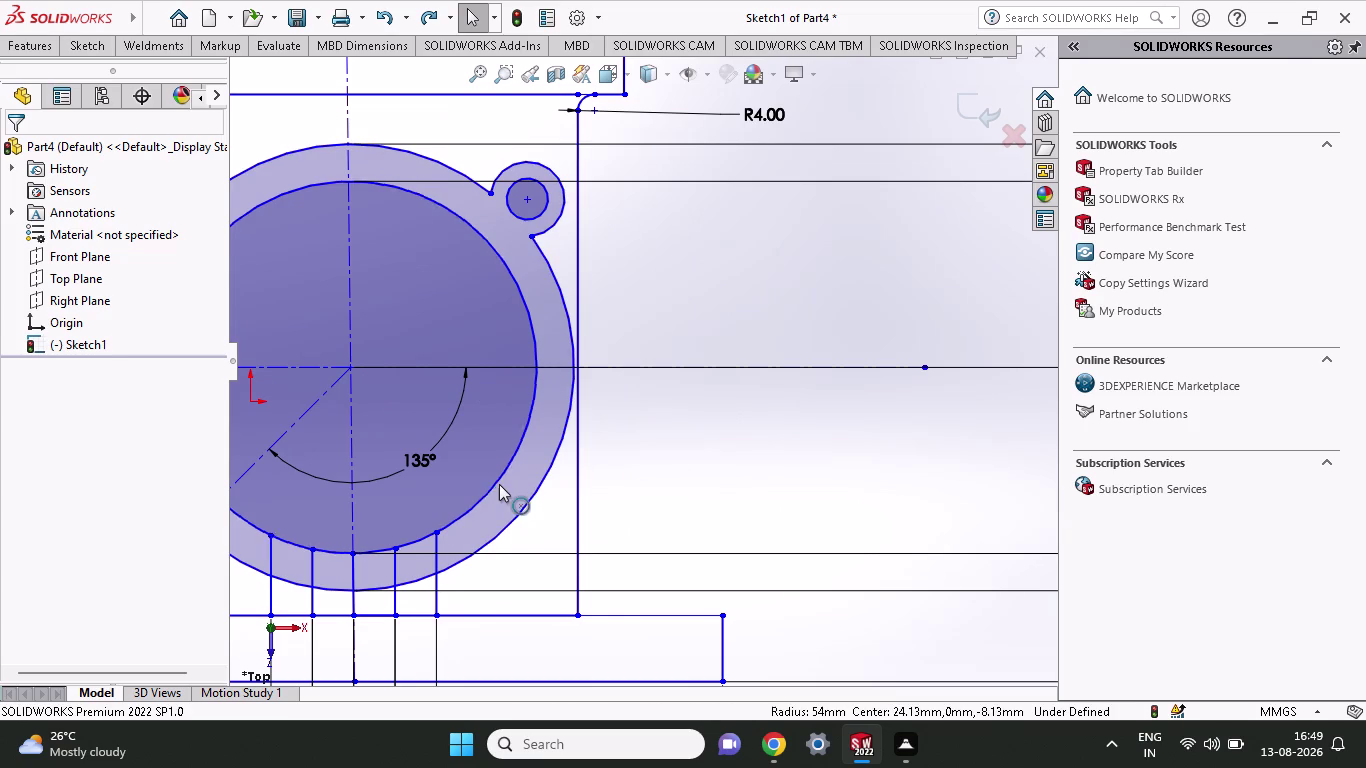
scroll(up, 3)
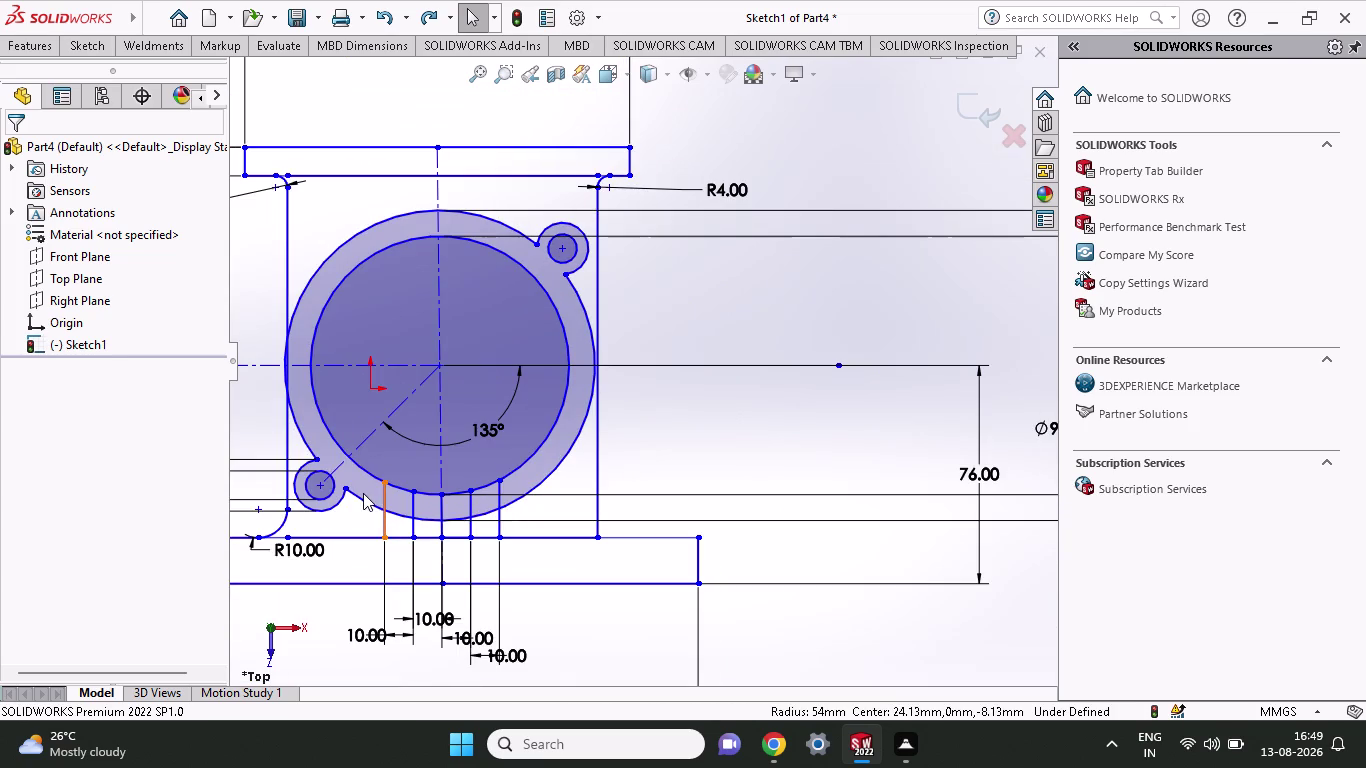
Open Sketch Fillet and select the base line to round its corner.
click(93, 54)
click(210, 122)
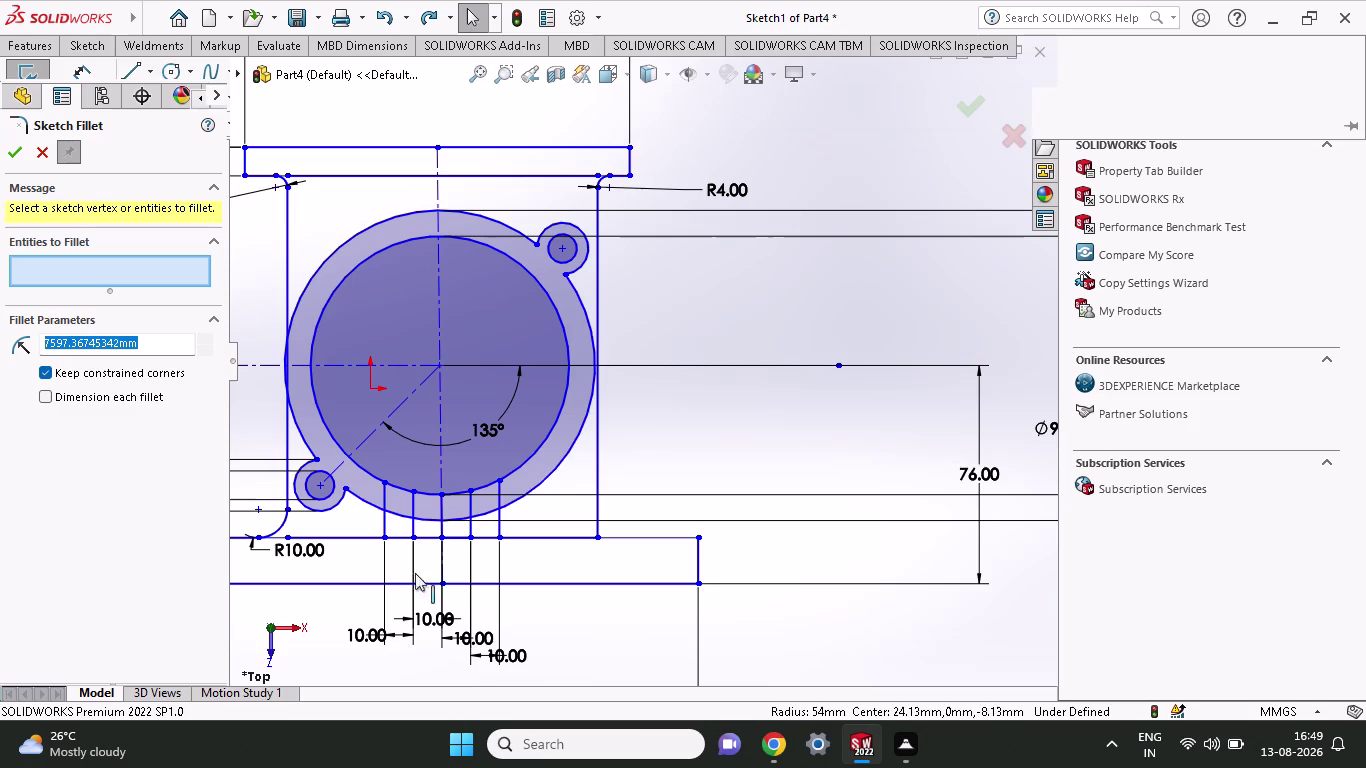
click(355, 533)
click(384, 525)
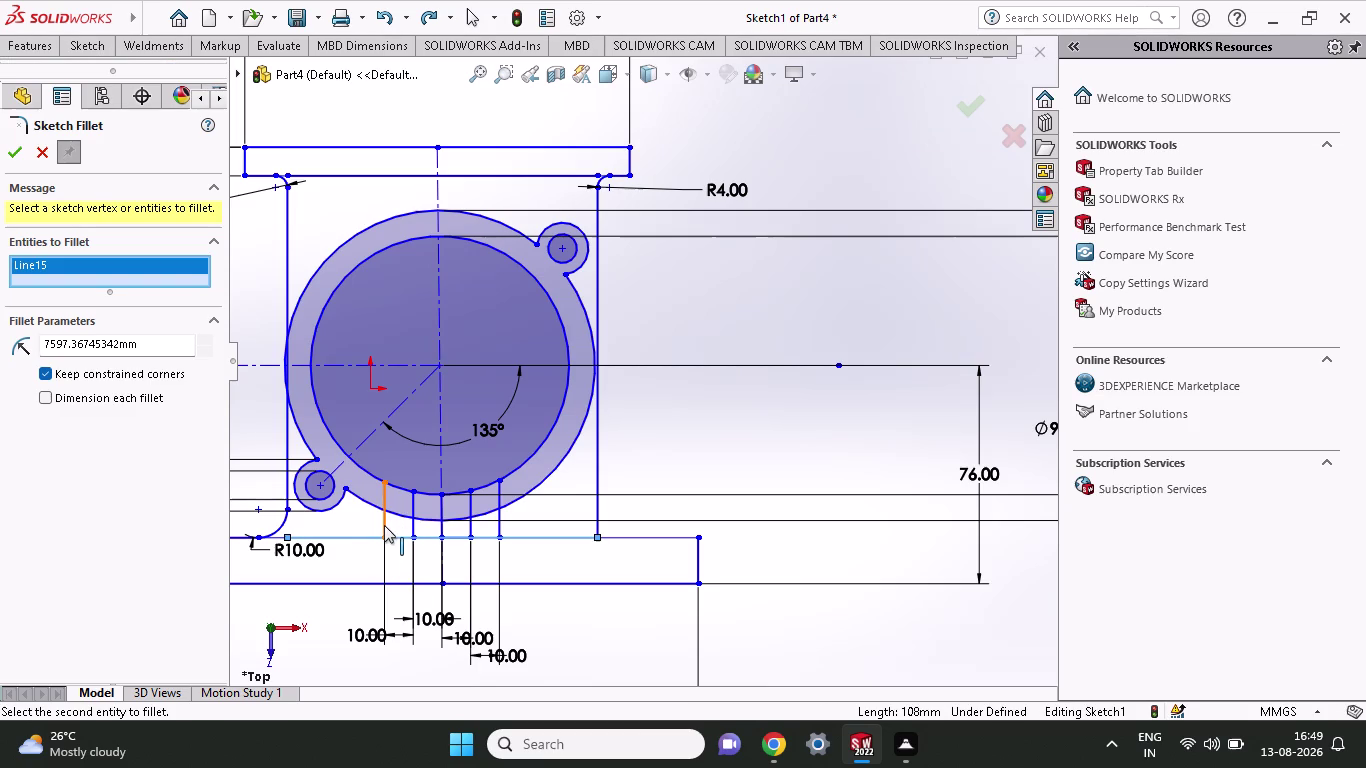
triple_click(384, 530)
click(384, 535)
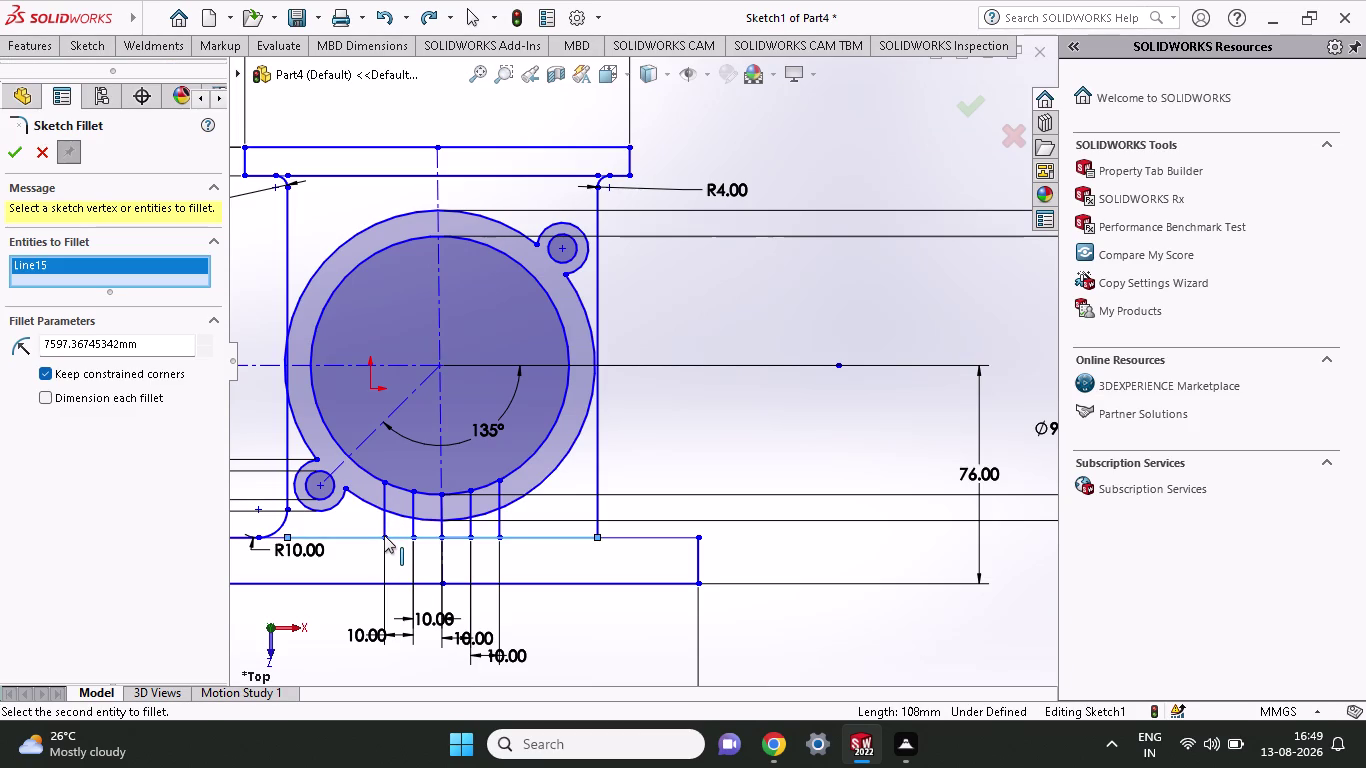
Pick the leftmost rib line, see the radius error, and clear the rejected selection.
click(372, 533)
click(384, 519)
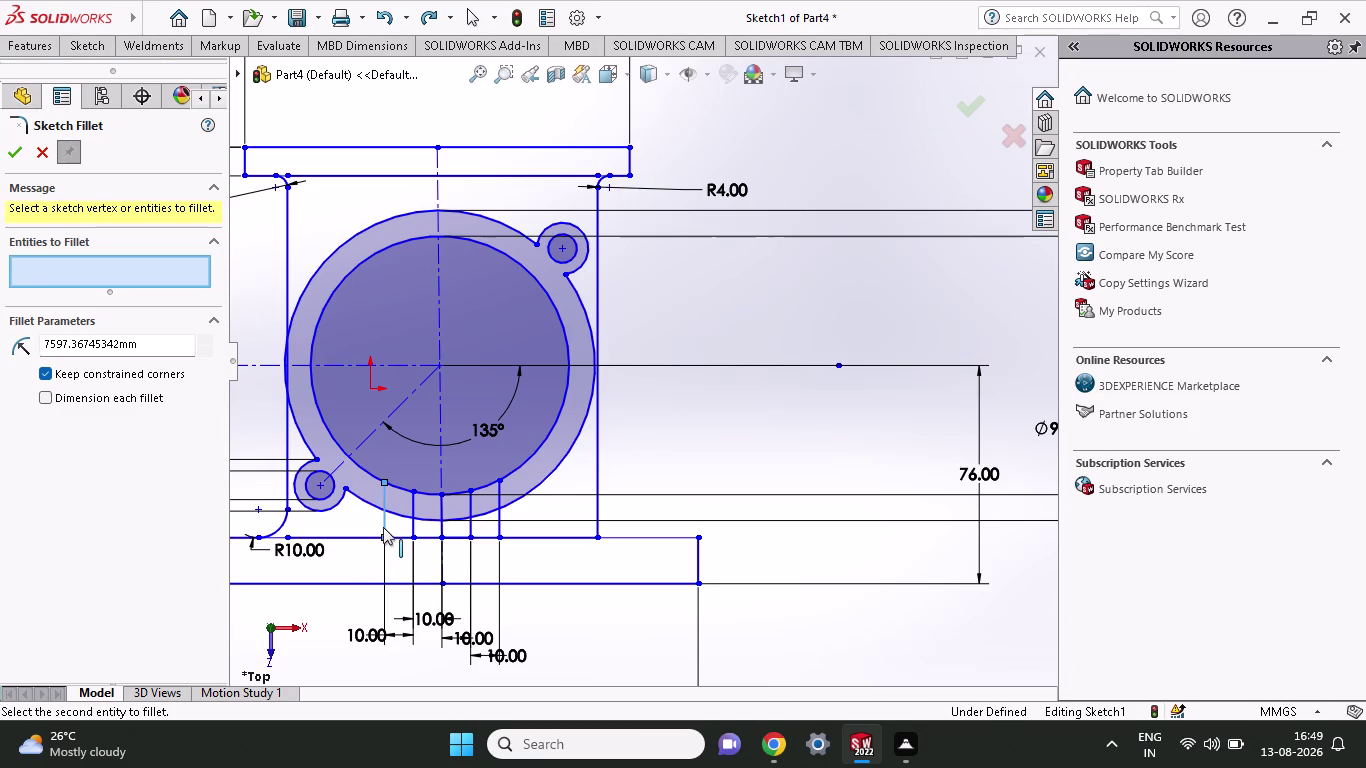
scroll(down, 3)
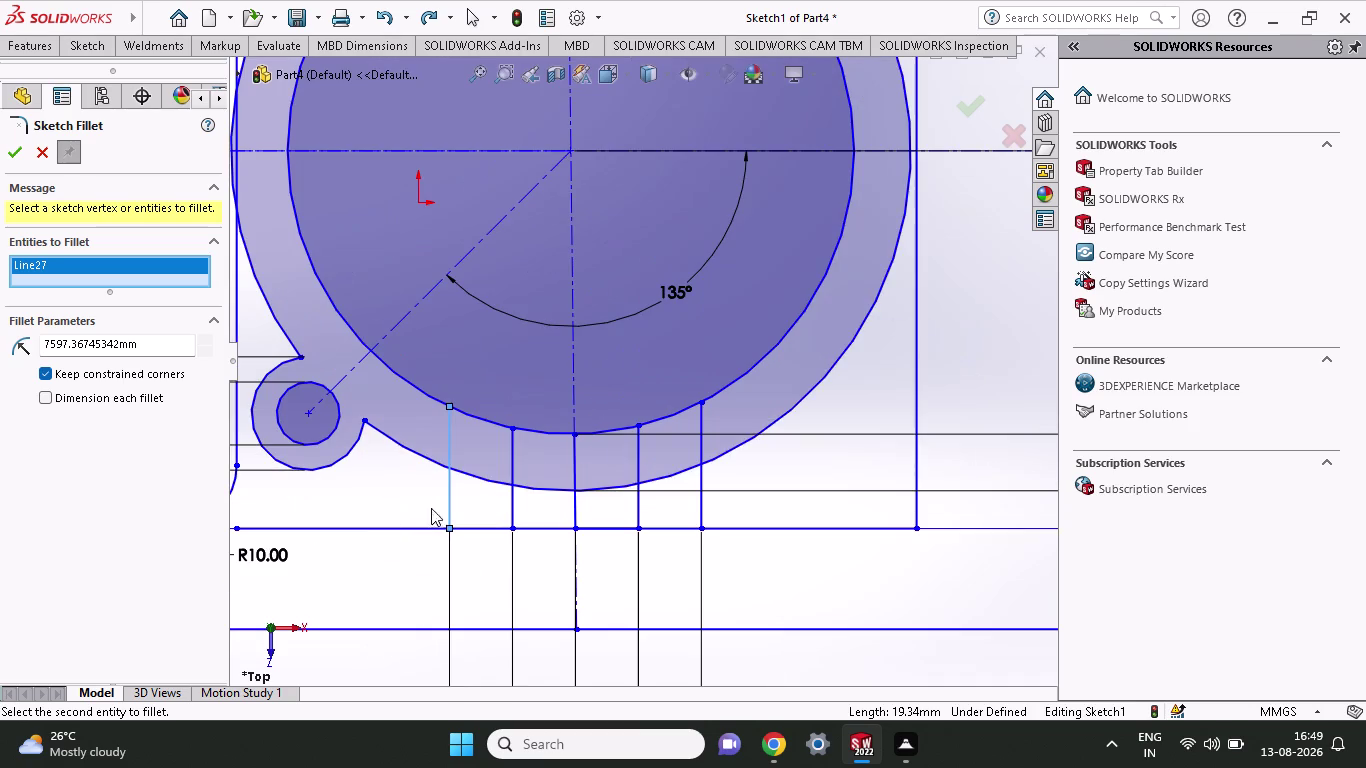
click(402, 528)
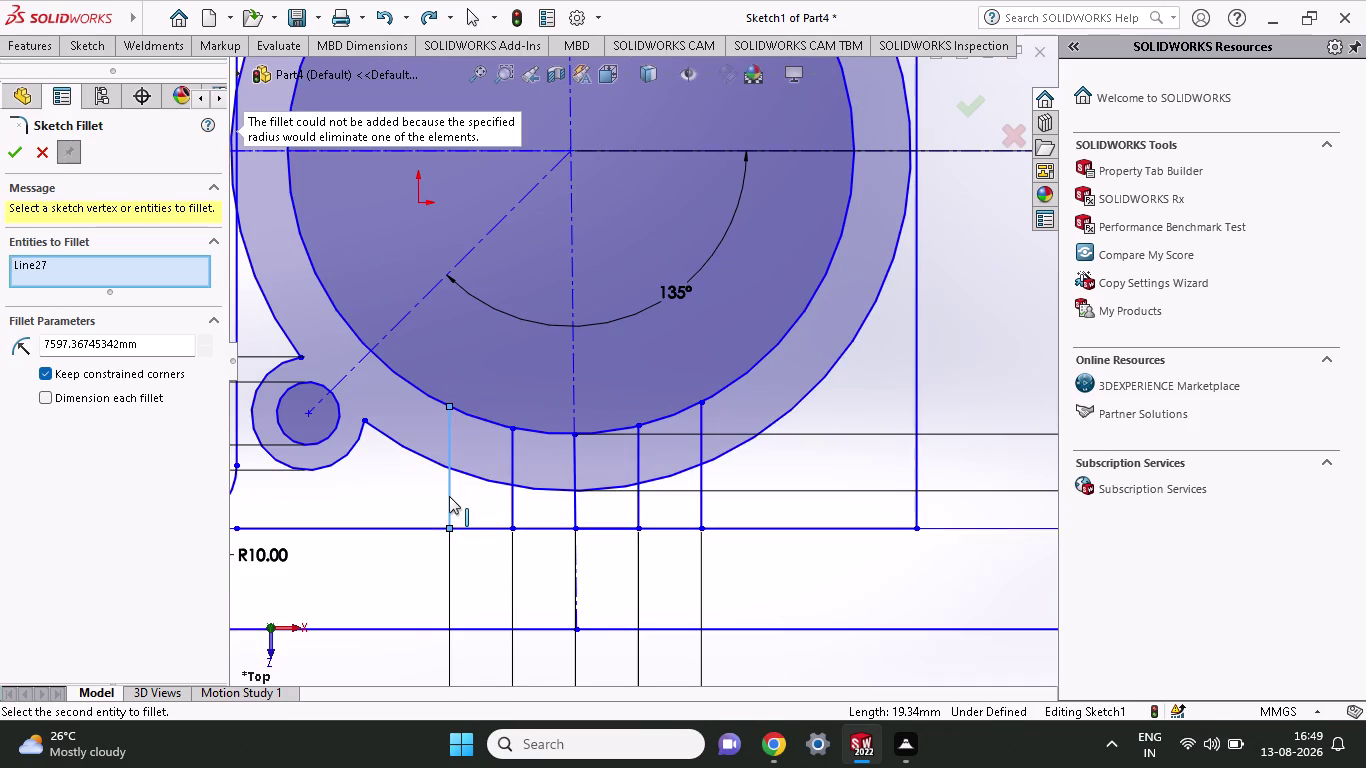
click(449, 496)
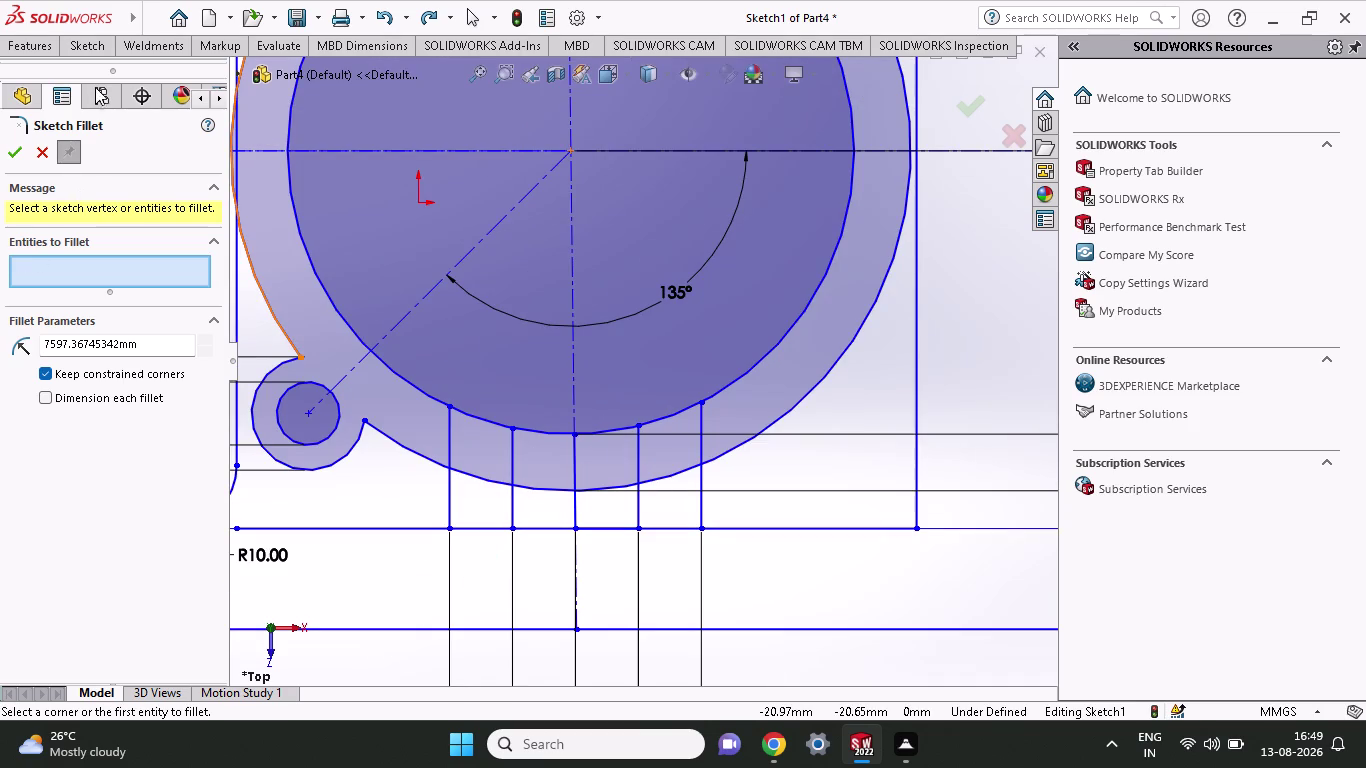
click(93, 38)
click(273, 77)
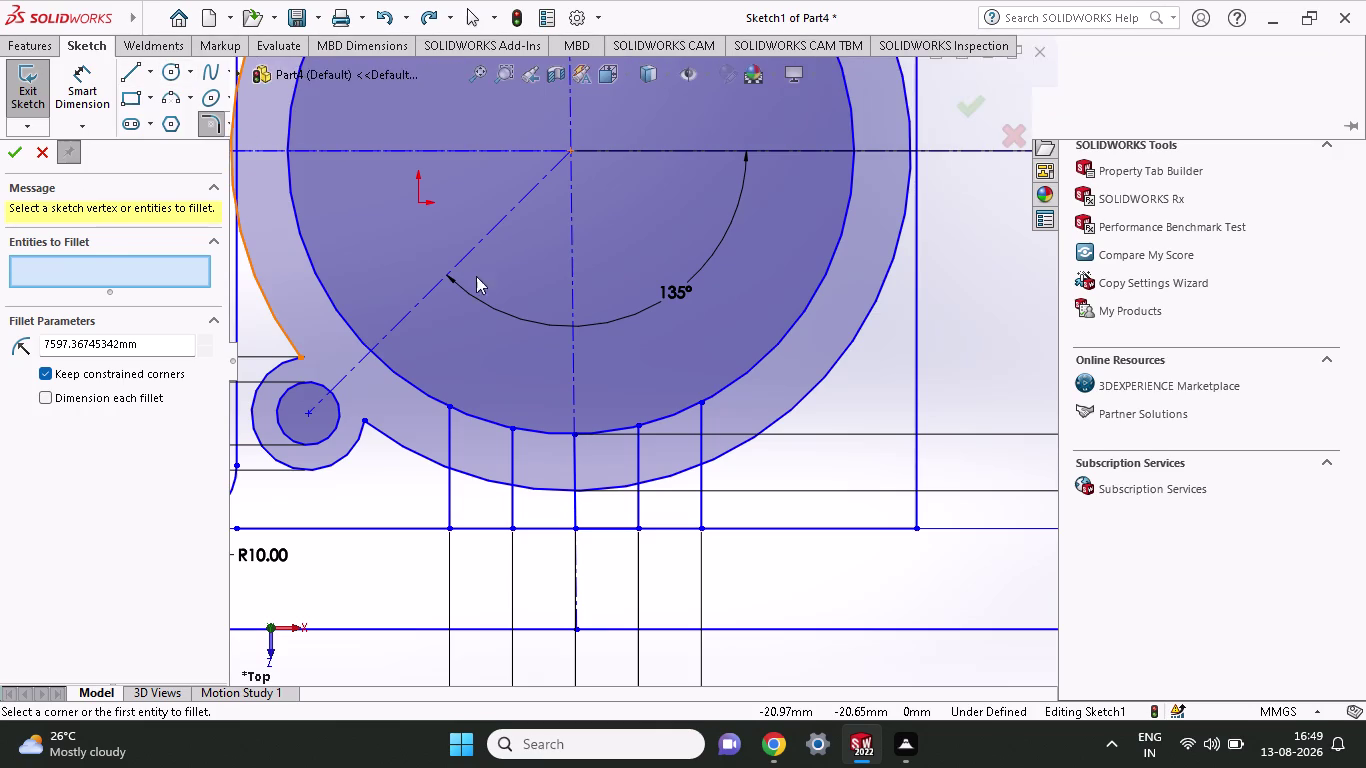
Trim away the base line pieces between the rib lines under the ring.
click(478, 527)
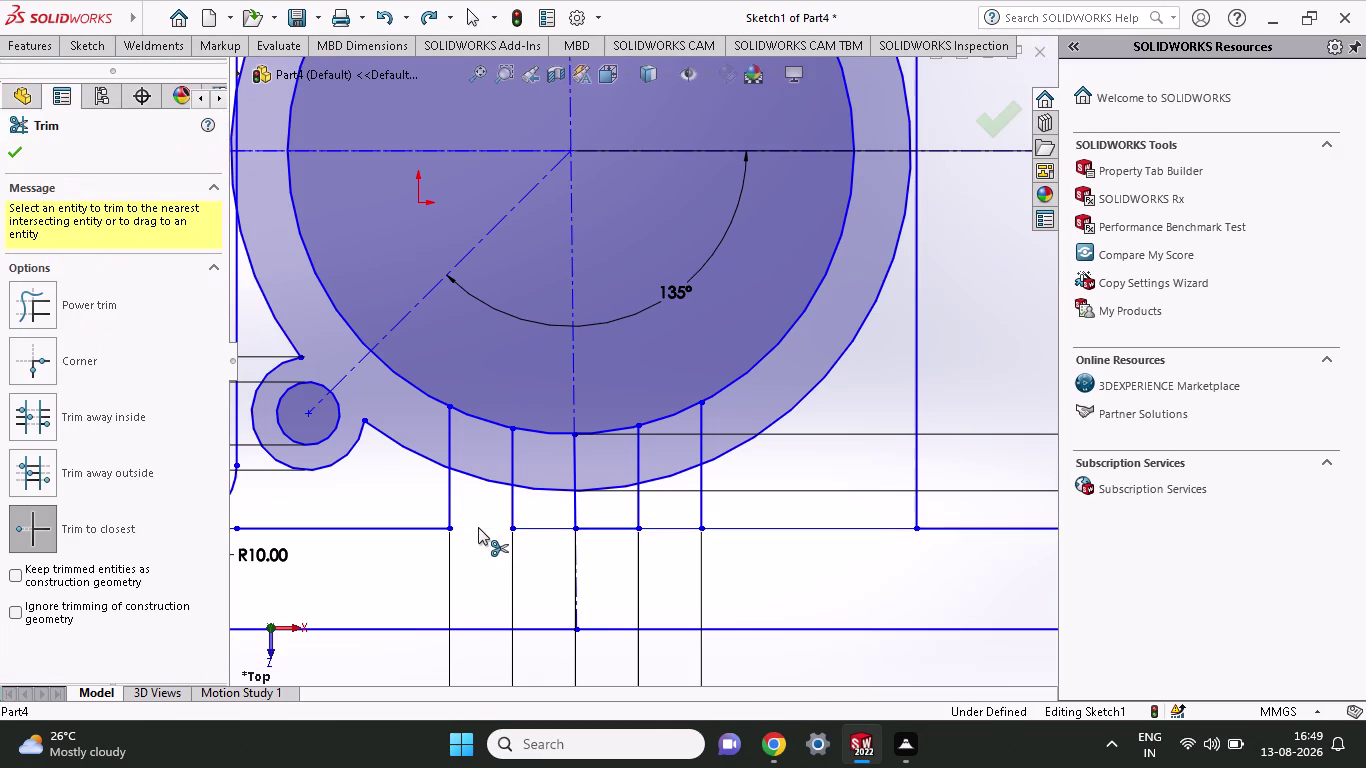
click(541, 527)
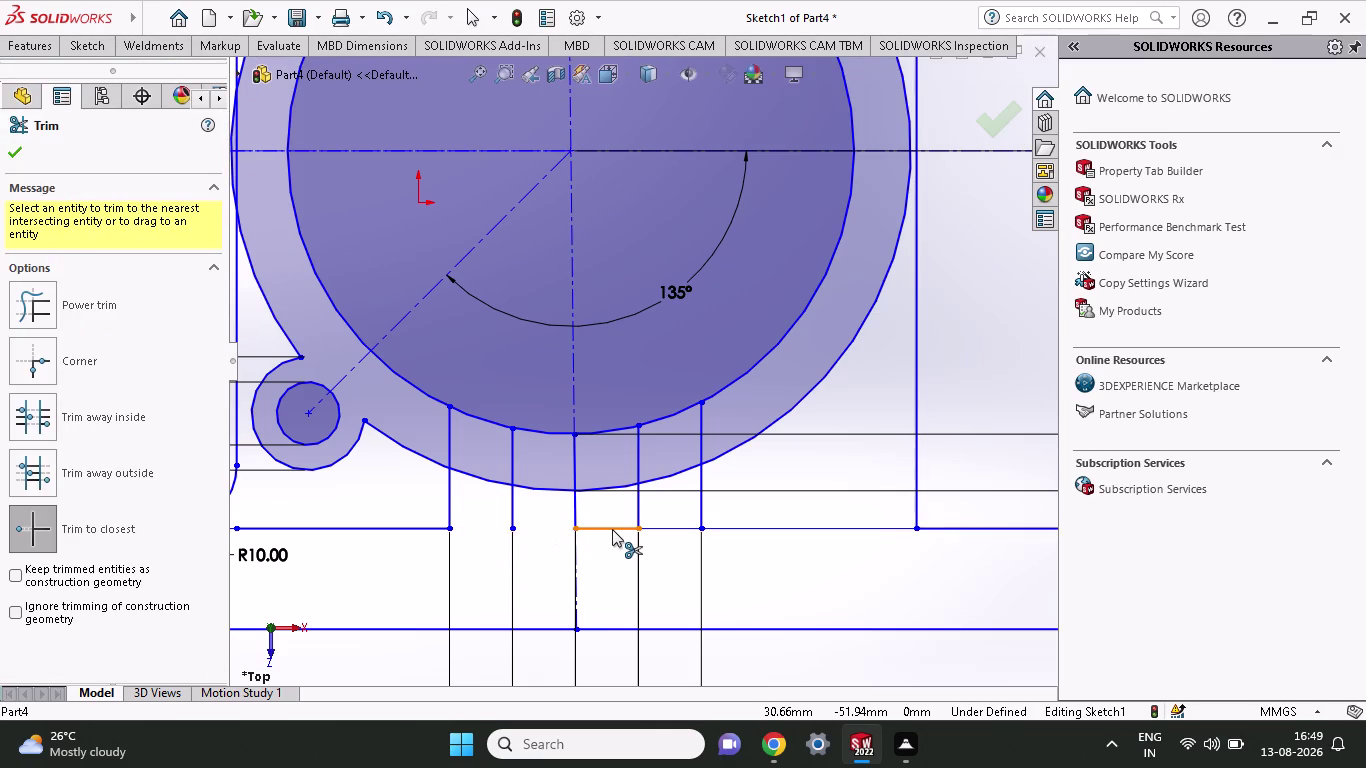
click(612, 529)
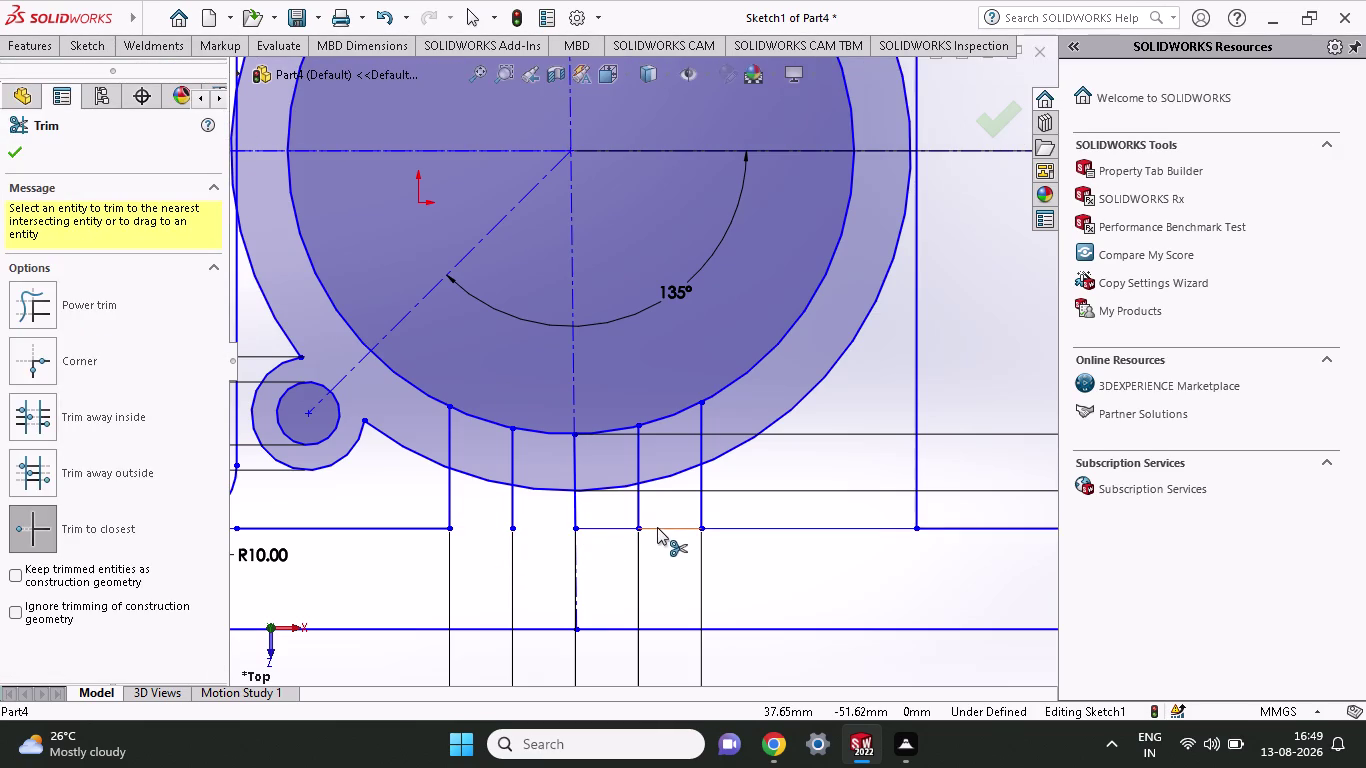
click(657, 527)
click(606, 529)
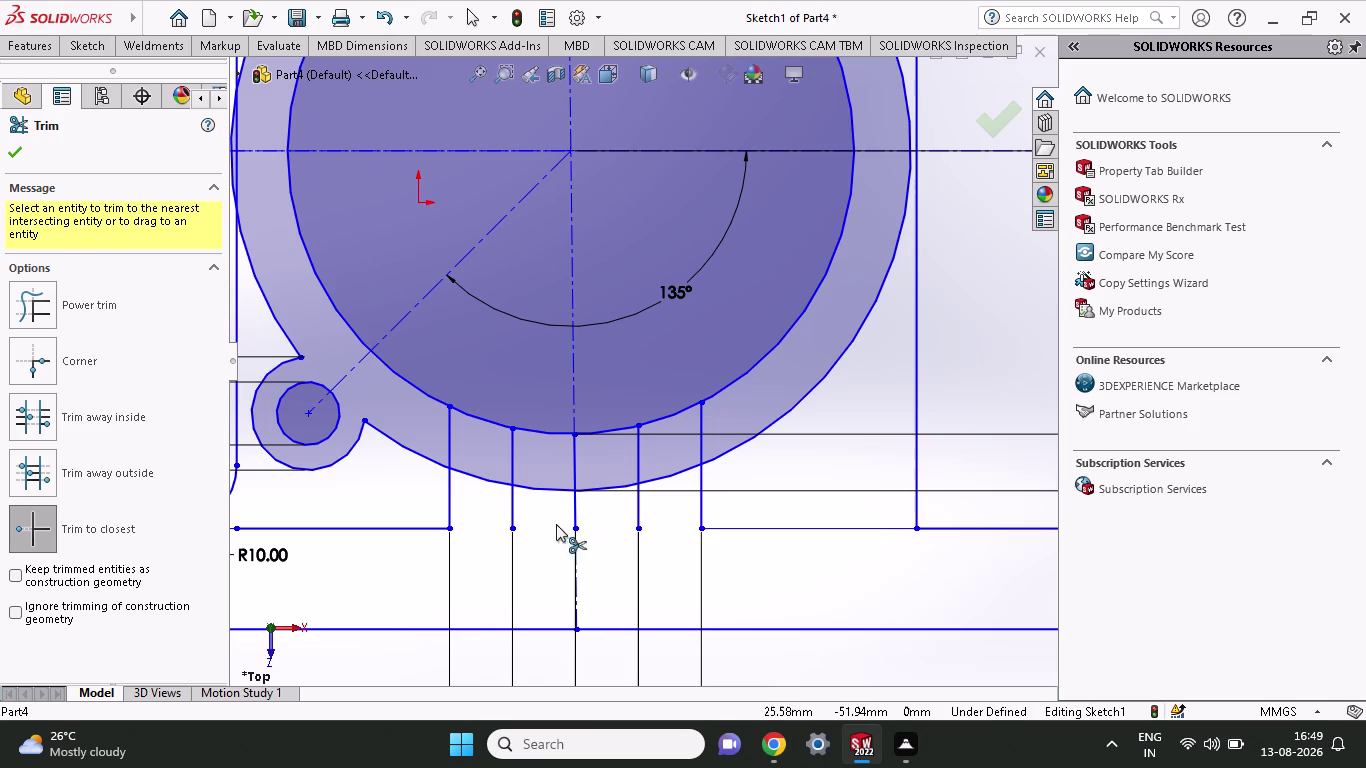
click(25, 37)
Reopen Sketch Fillet and select the leftmost rib line.
click(81, 43)
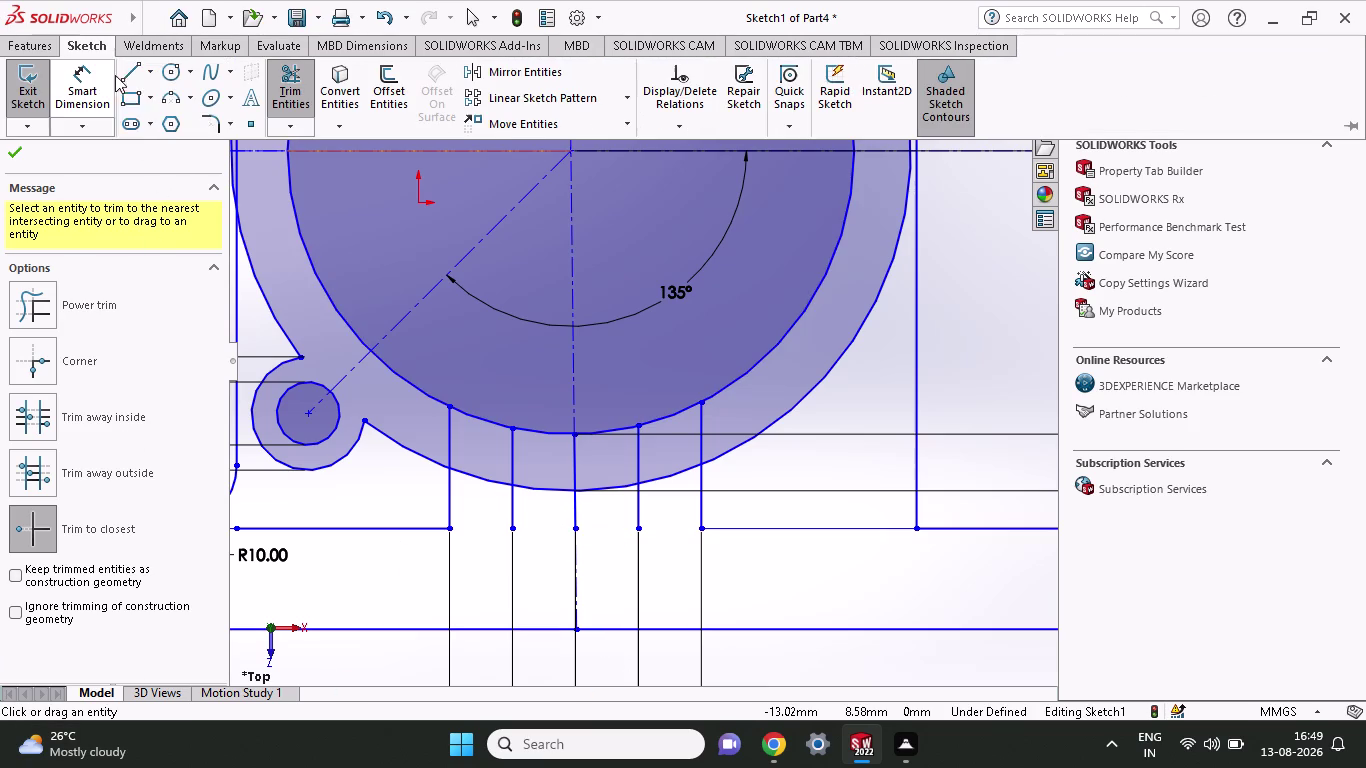
click(219, 114)
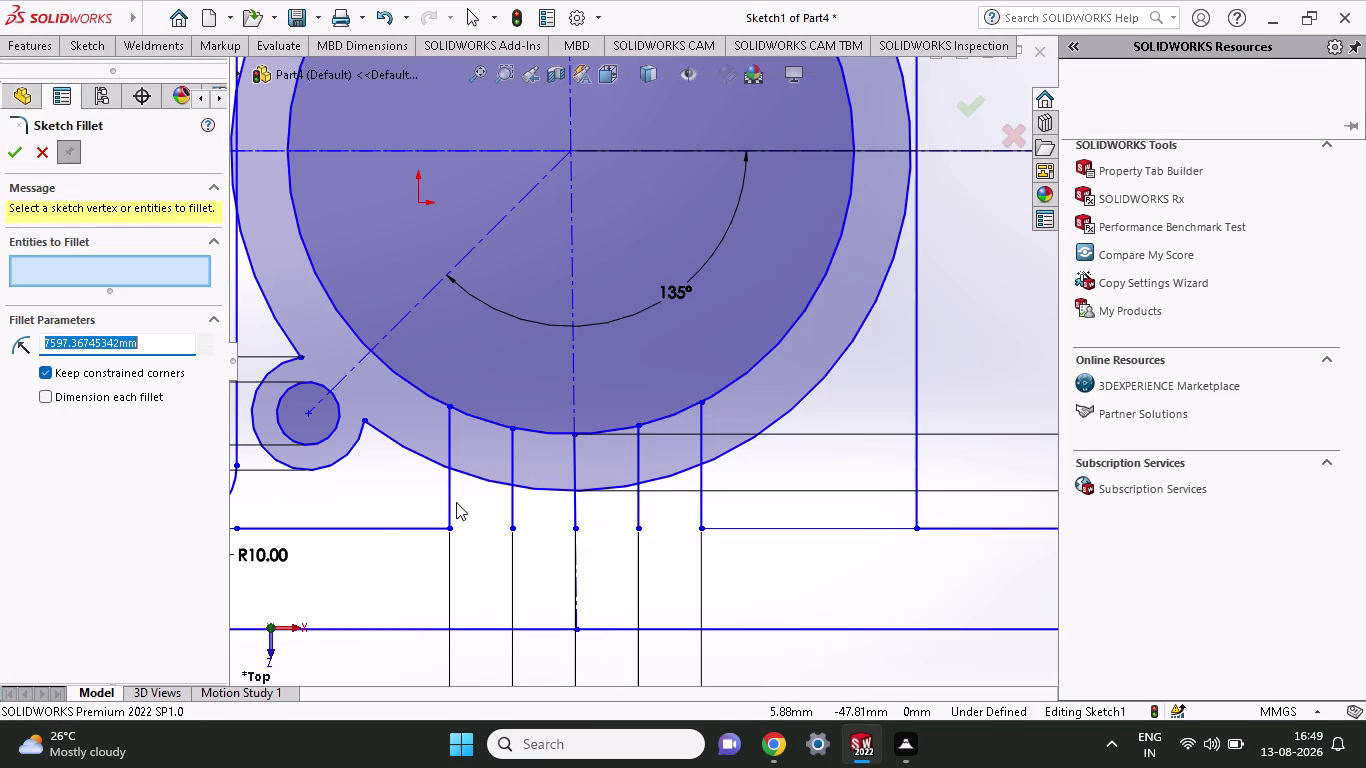
click(446, 494)
Drop the rejected fillet on rib line Line27 and return to the Sketch tools.
click(425, 527)
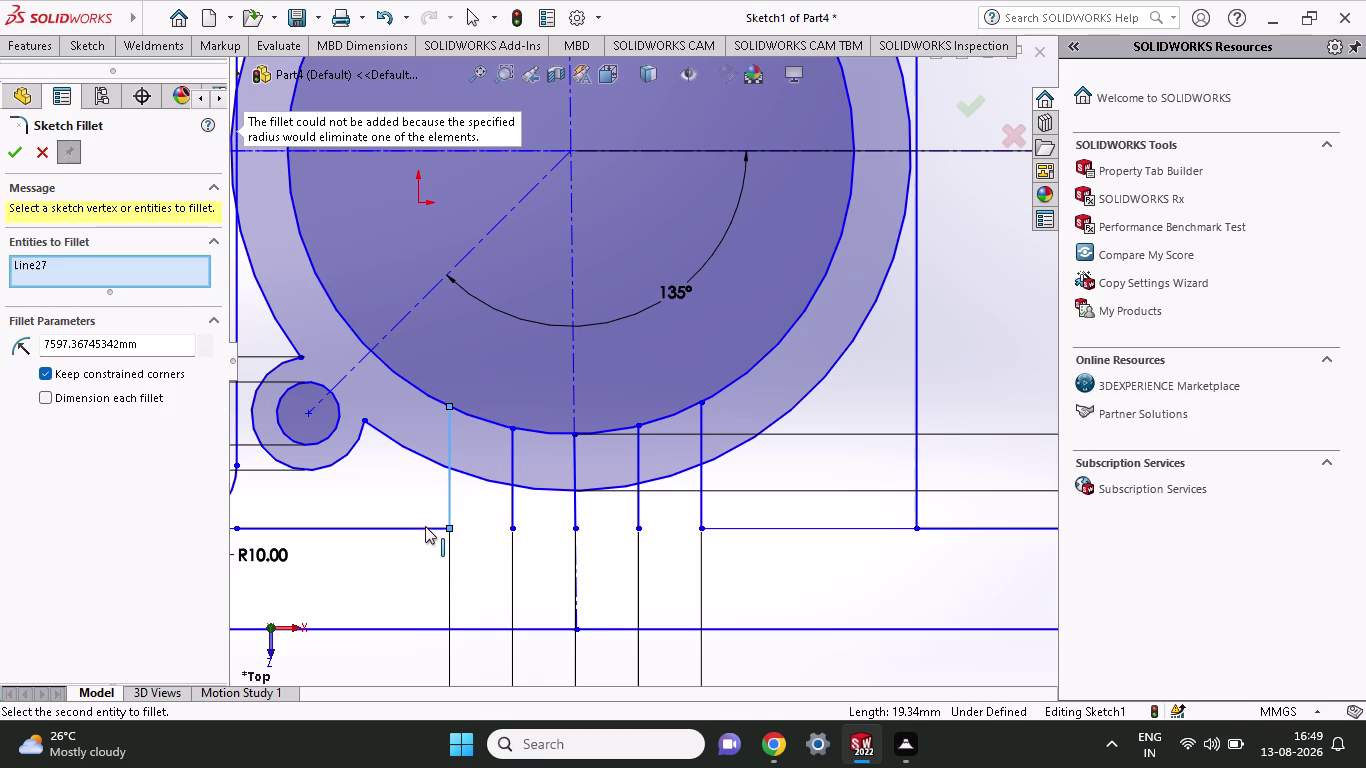
click(426, 523)
scroll(up, 3)
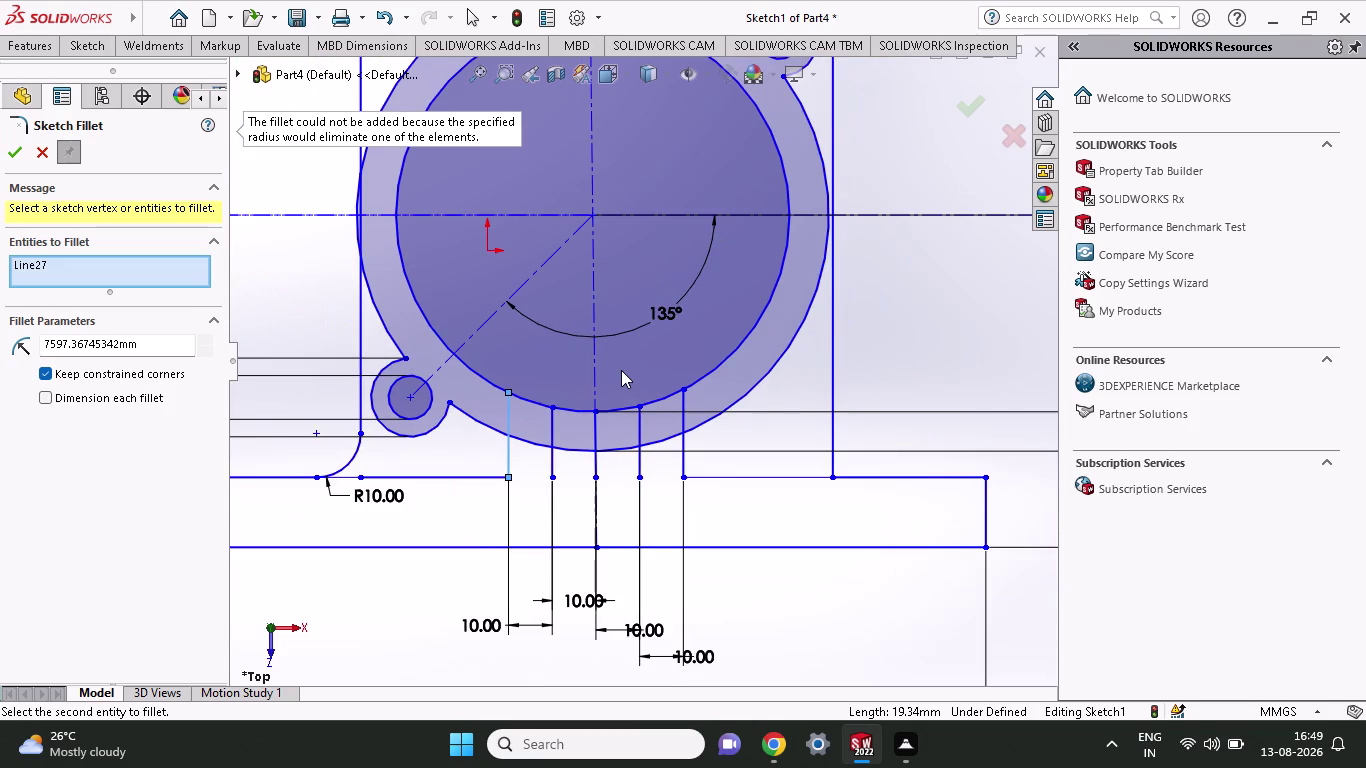
scroll(down, 3)
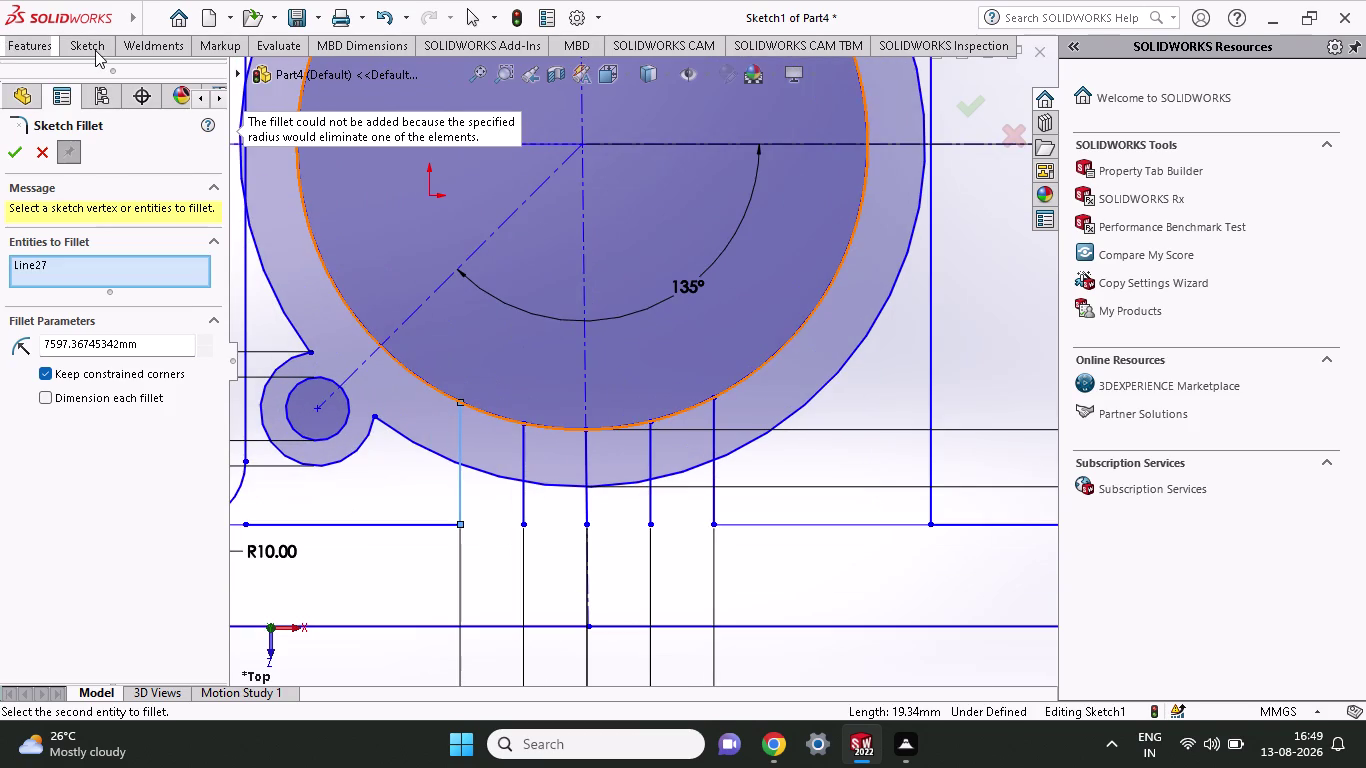
click(95, 50)
Trim the outer ring's arc pieces lying between the rib lines.
click(284, 85)
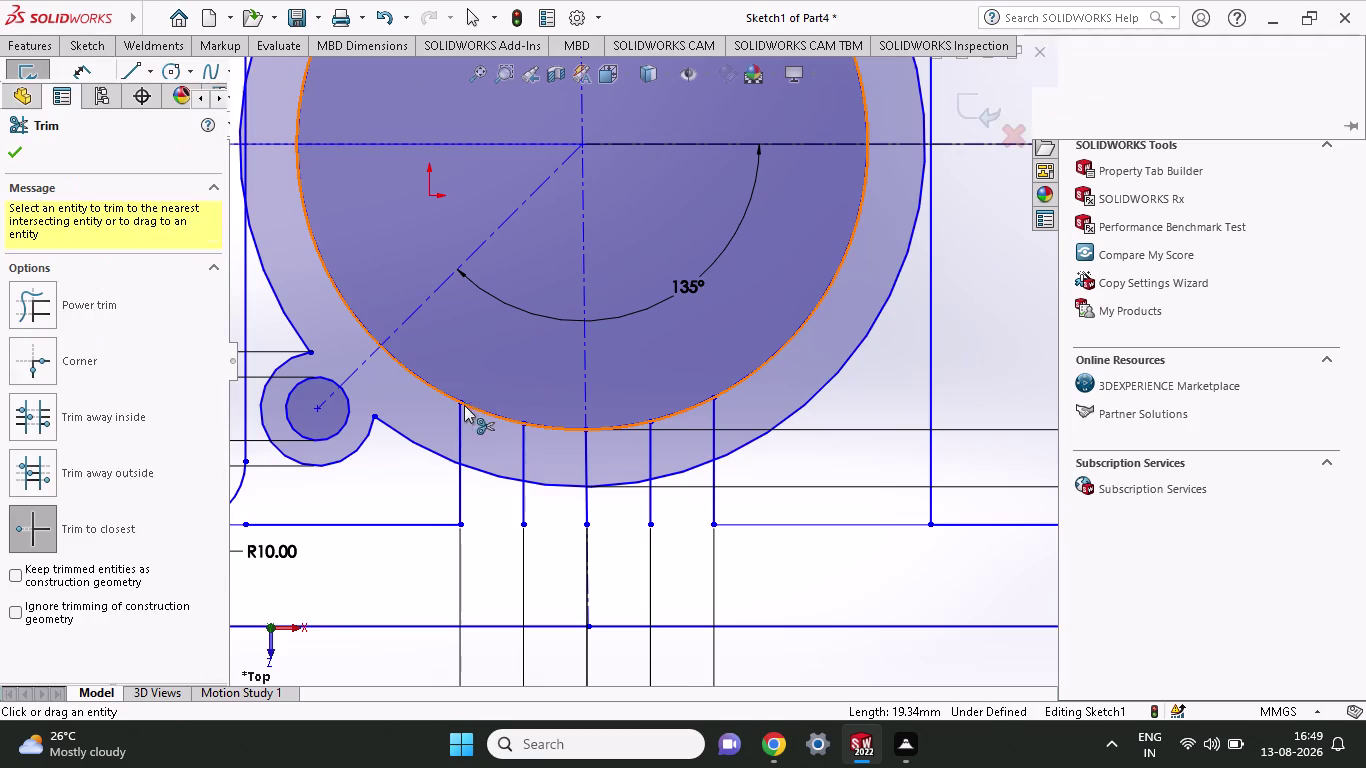
click(460, 428)
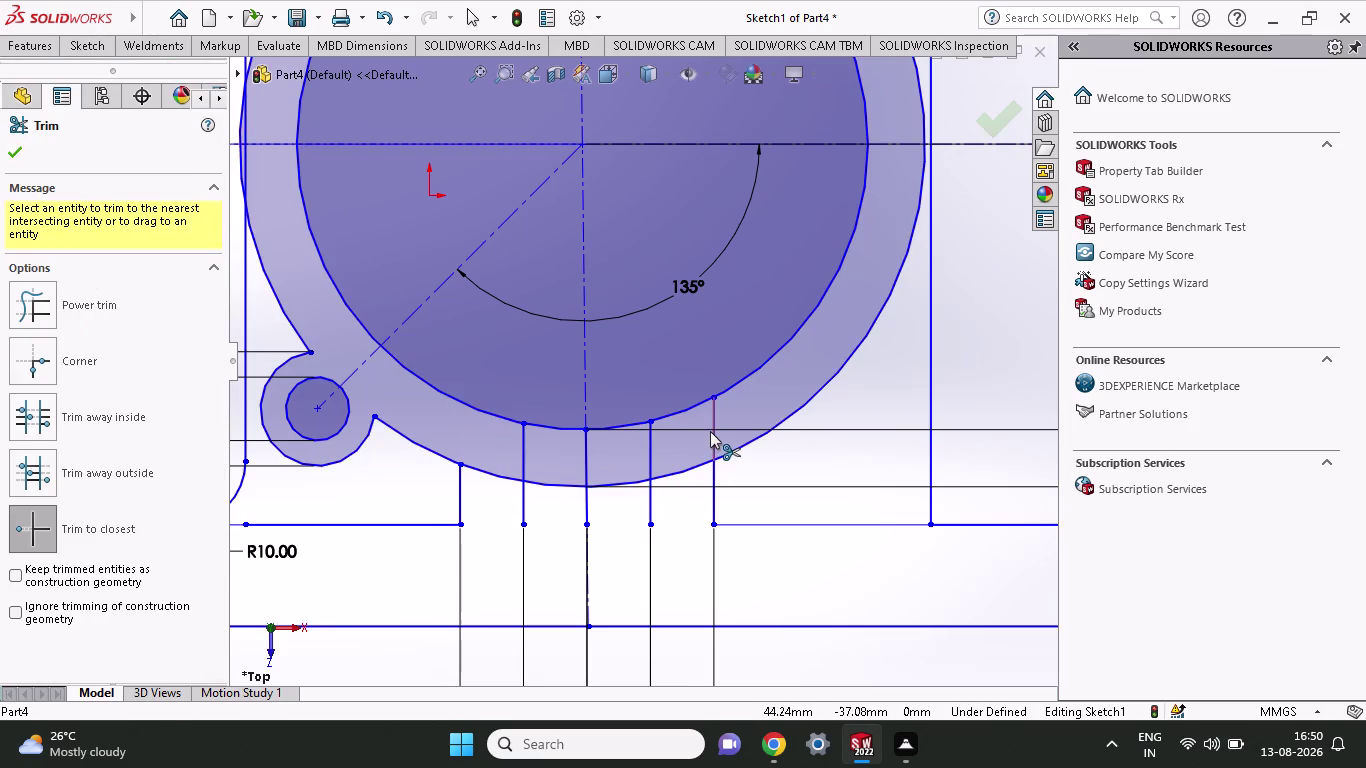
click(713, 434)
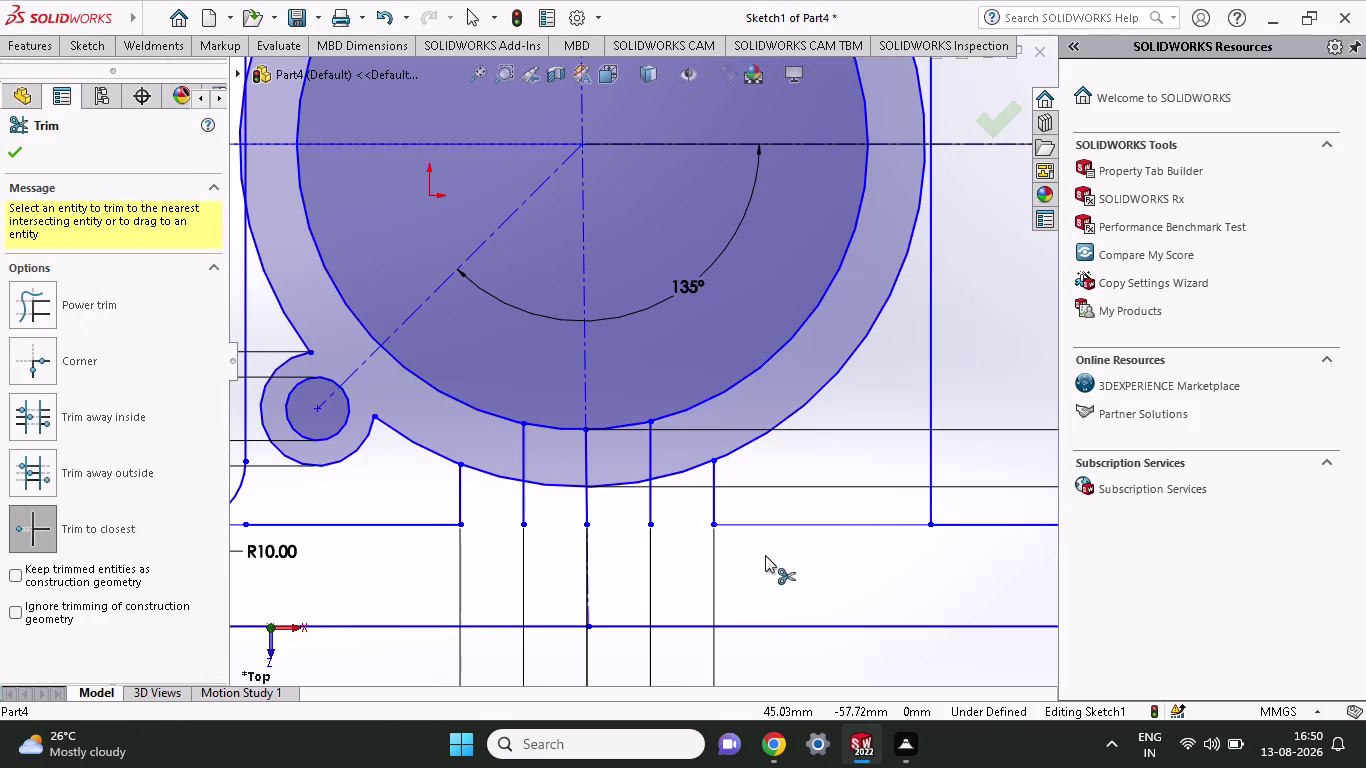
click(494, 469)
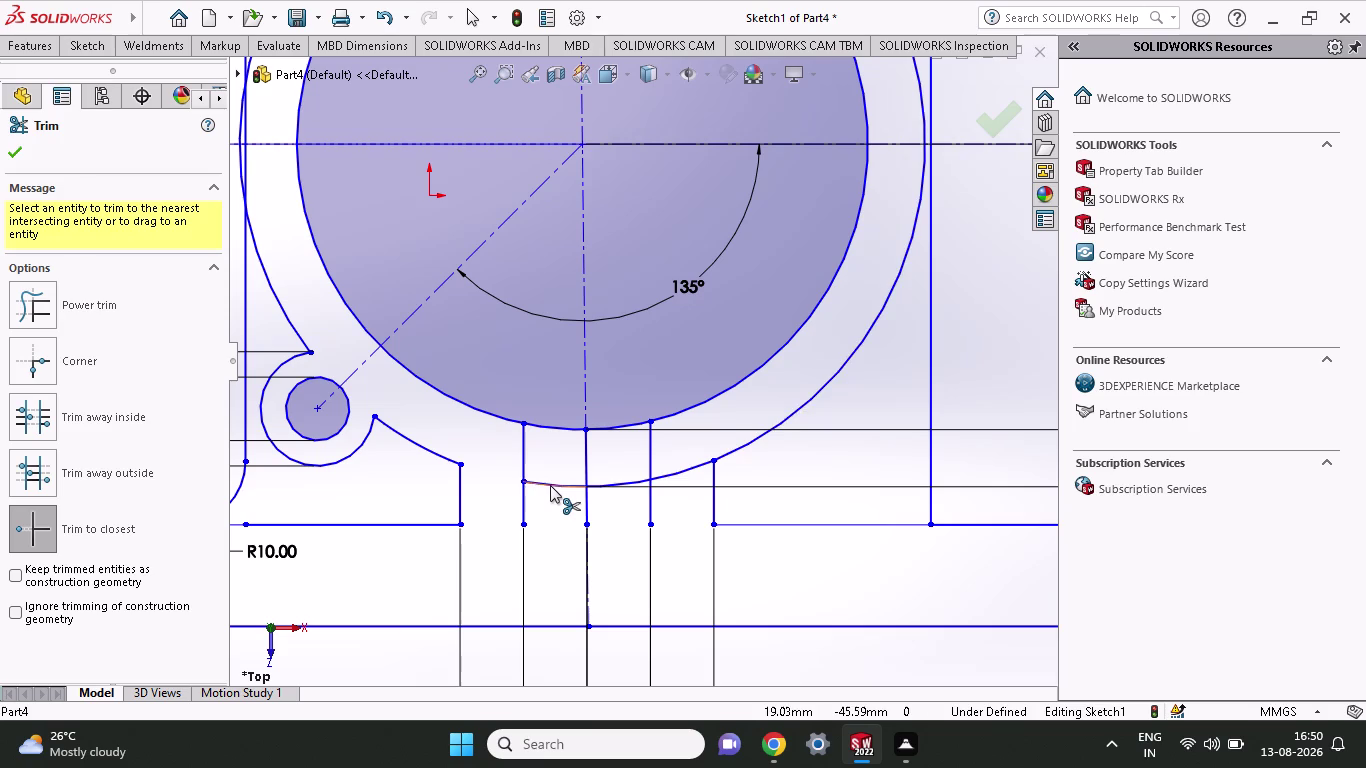
click(550, 485)
click(616, 482)
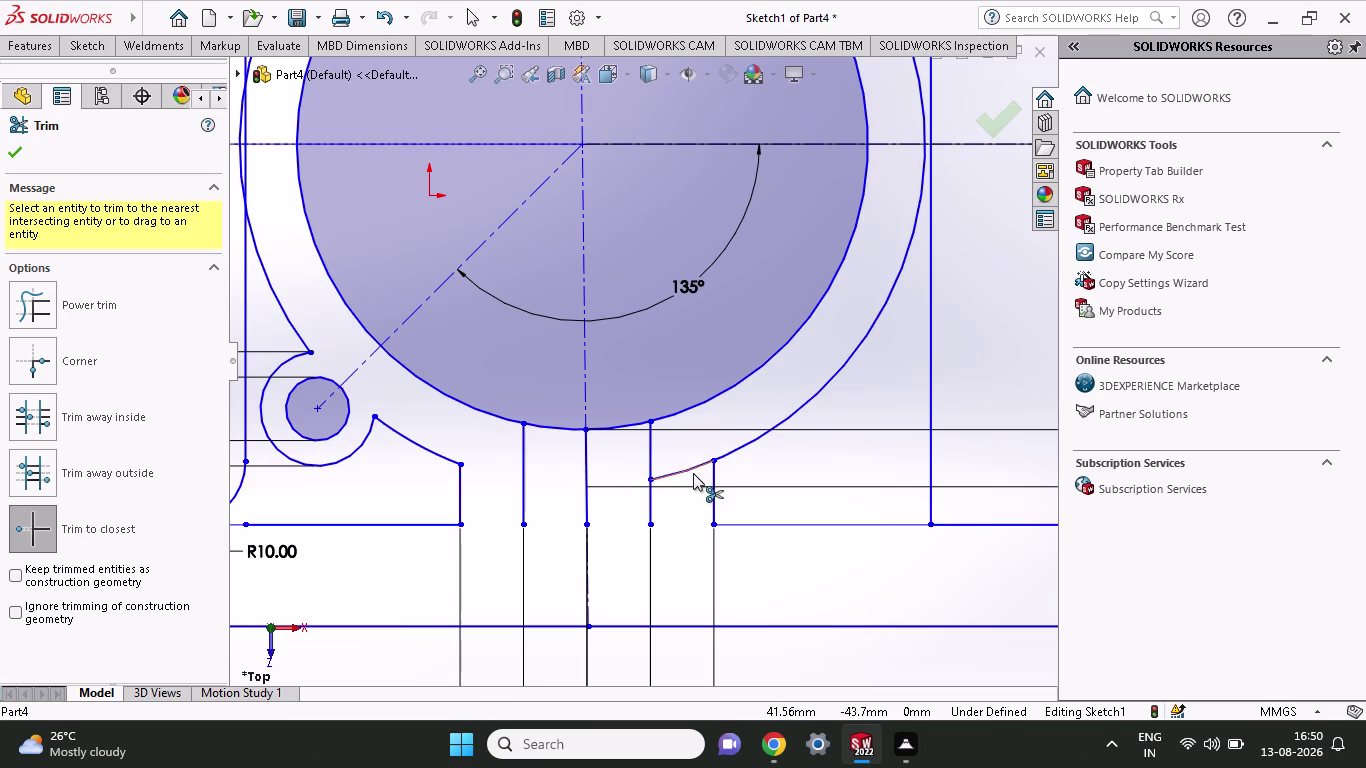
click(688, 468)
scroll(up, 3)
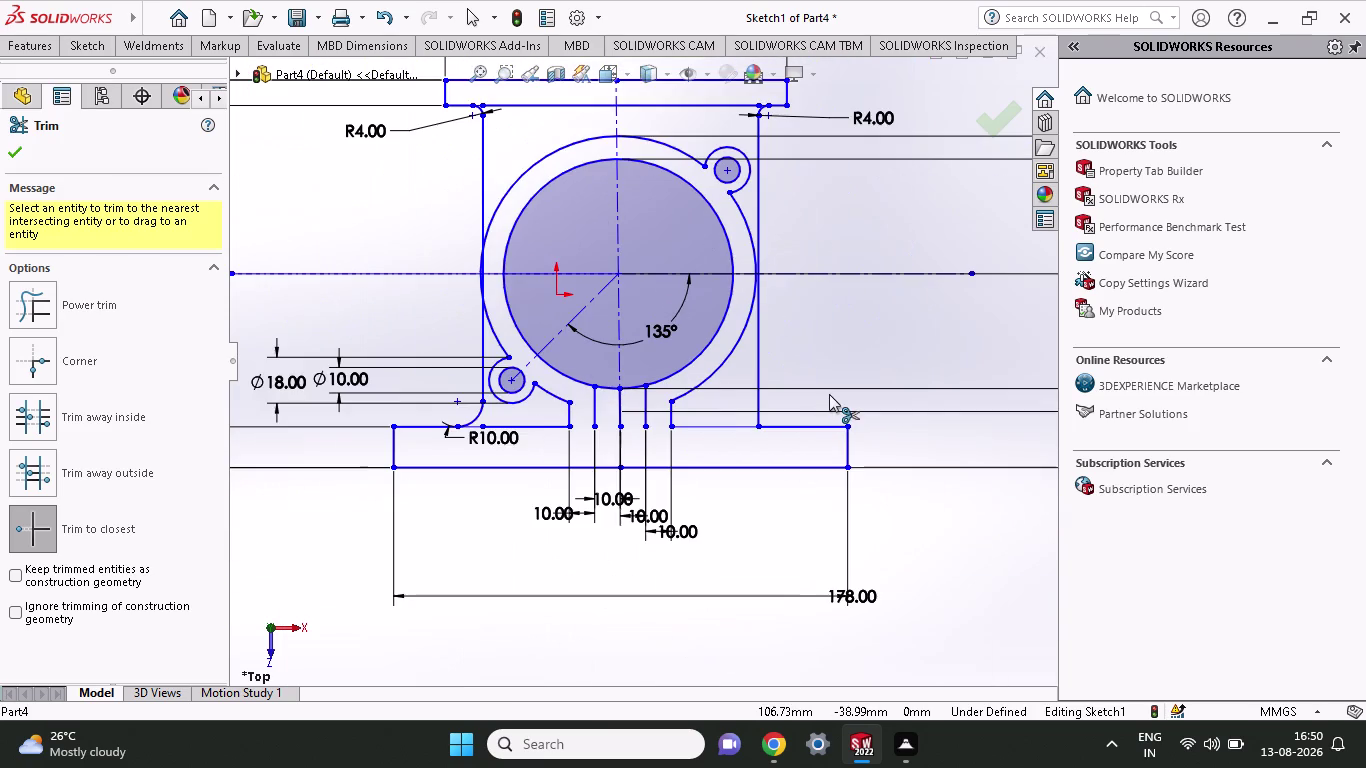
scroll(down, 3)
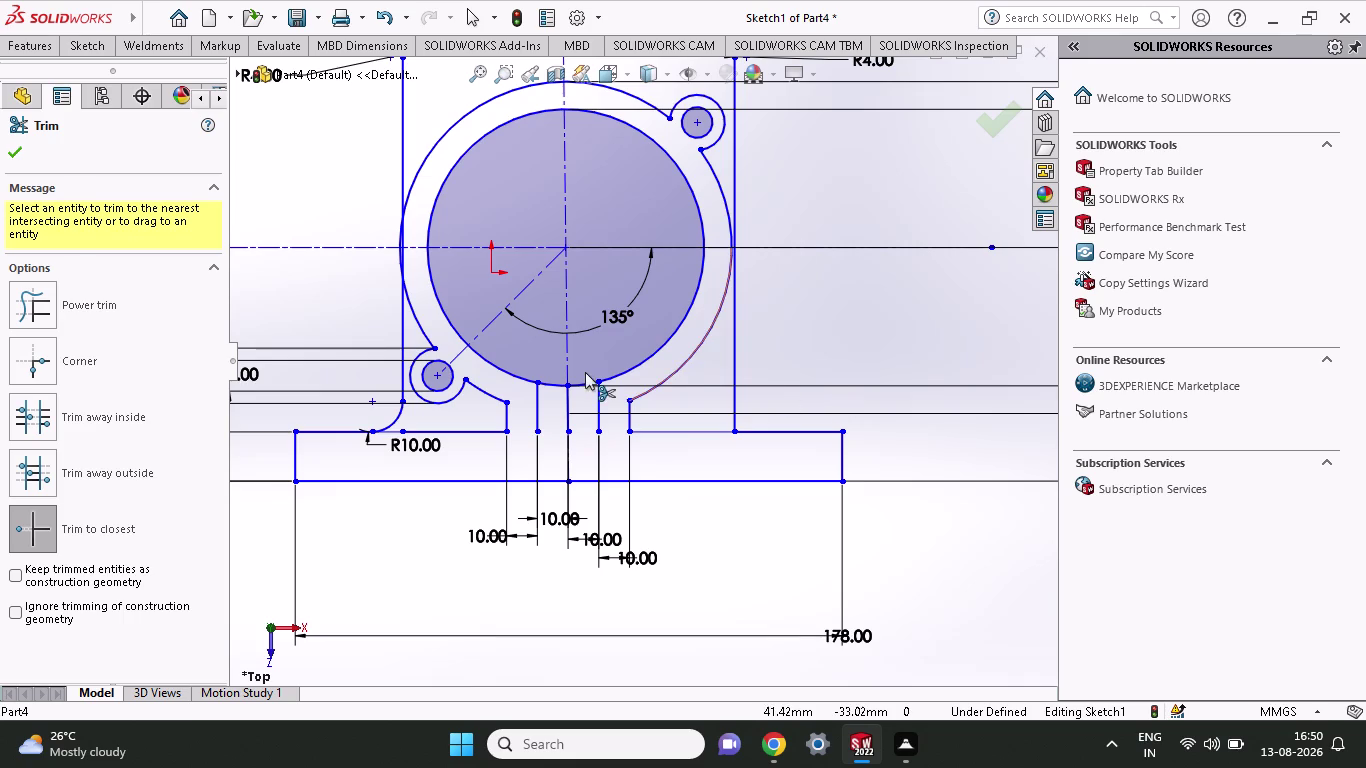
Trim the inner circle's piece between the rib lines.
click(553, 386)
click(582, 380)
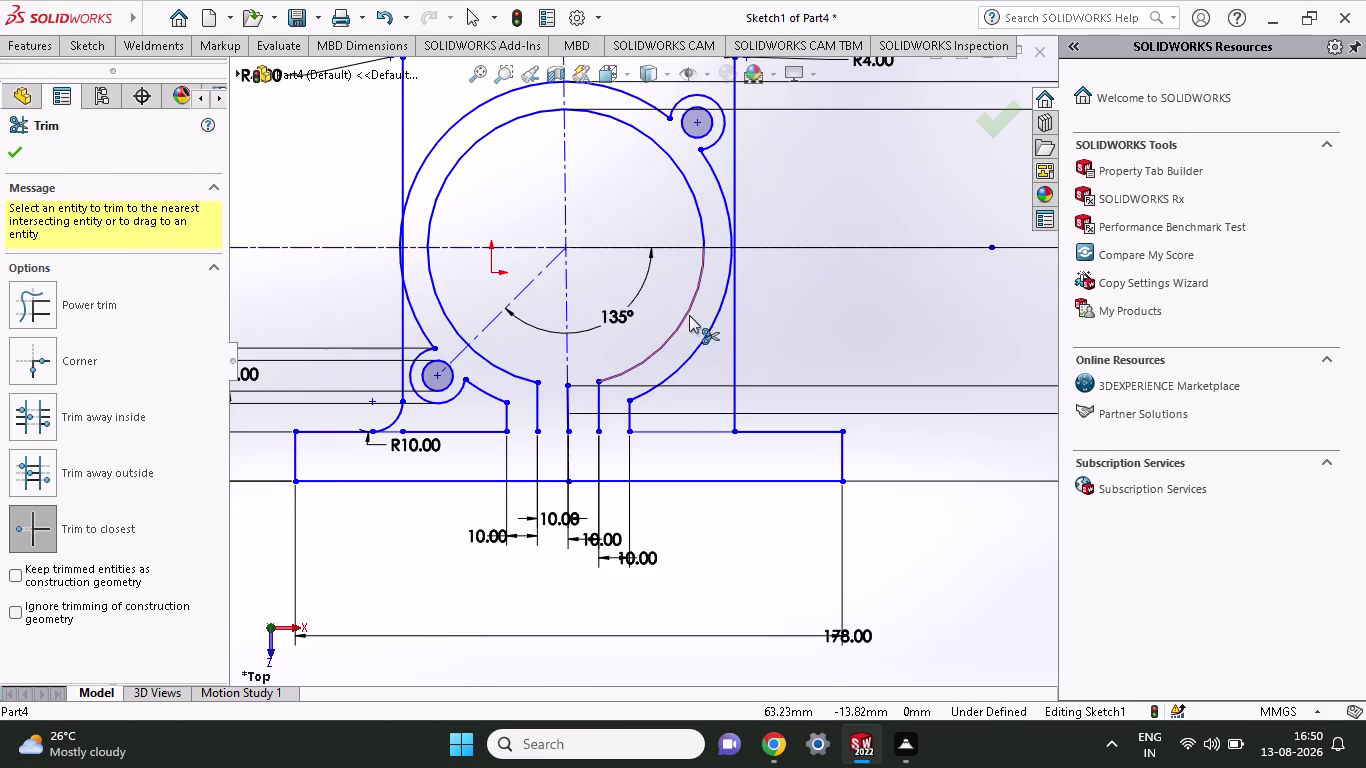
scroll(up, 3)
scroll(down, 3)
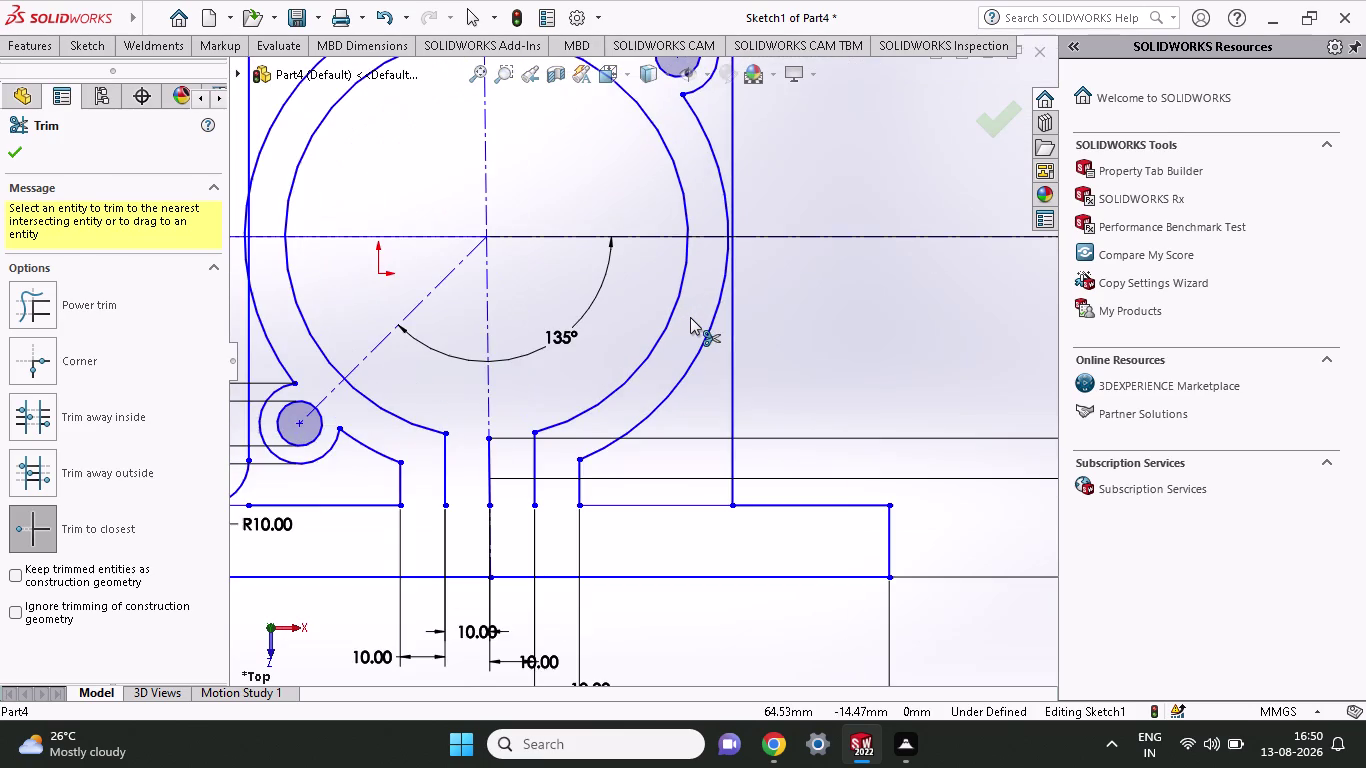
scroll(down, 3)
click(80, 41)
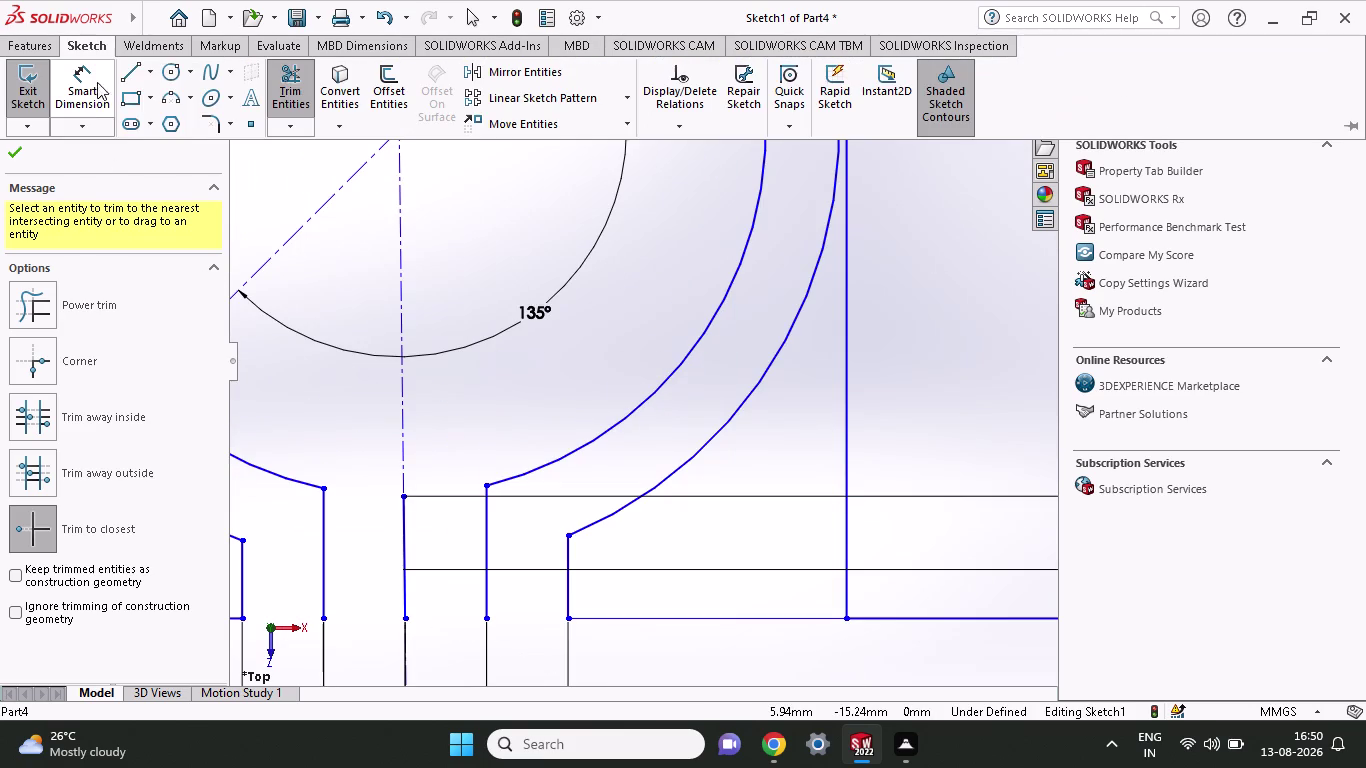
click(207, 123)
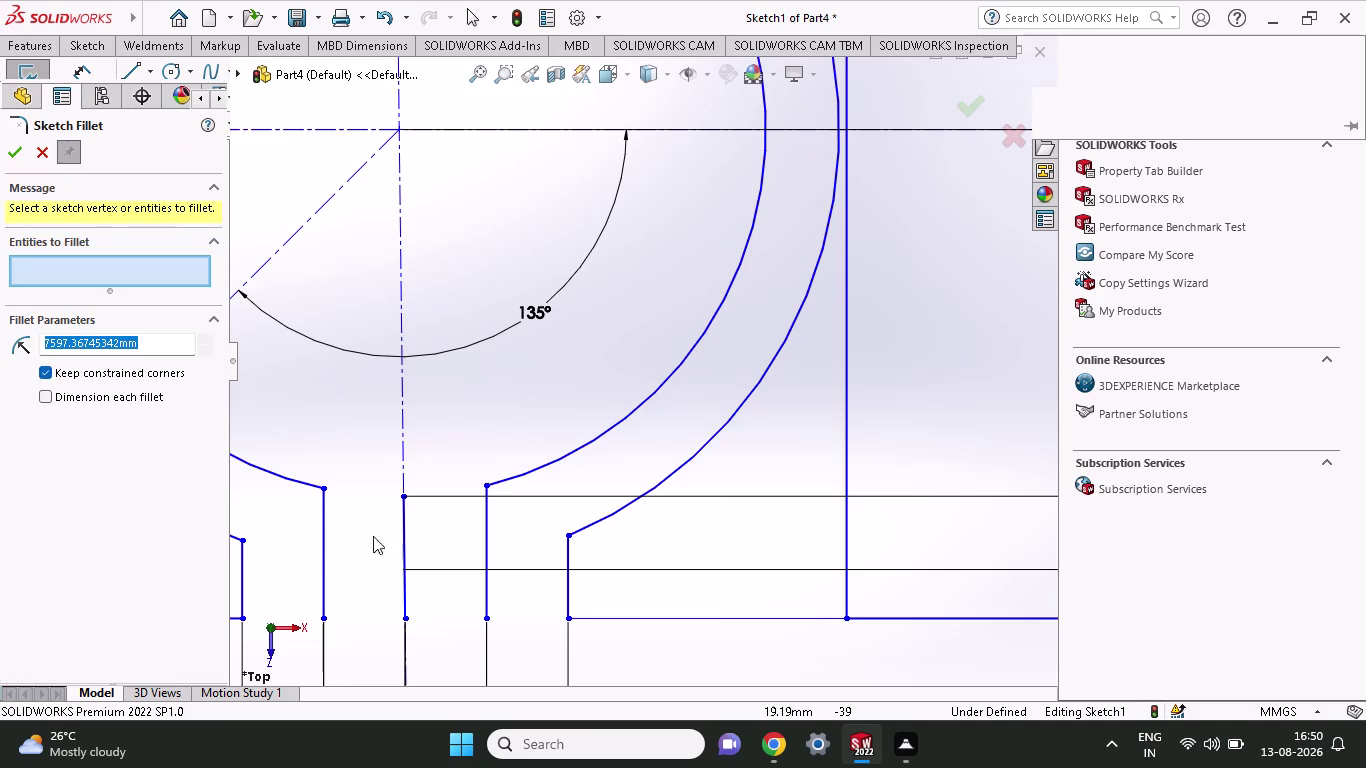
scroll(up, 3)
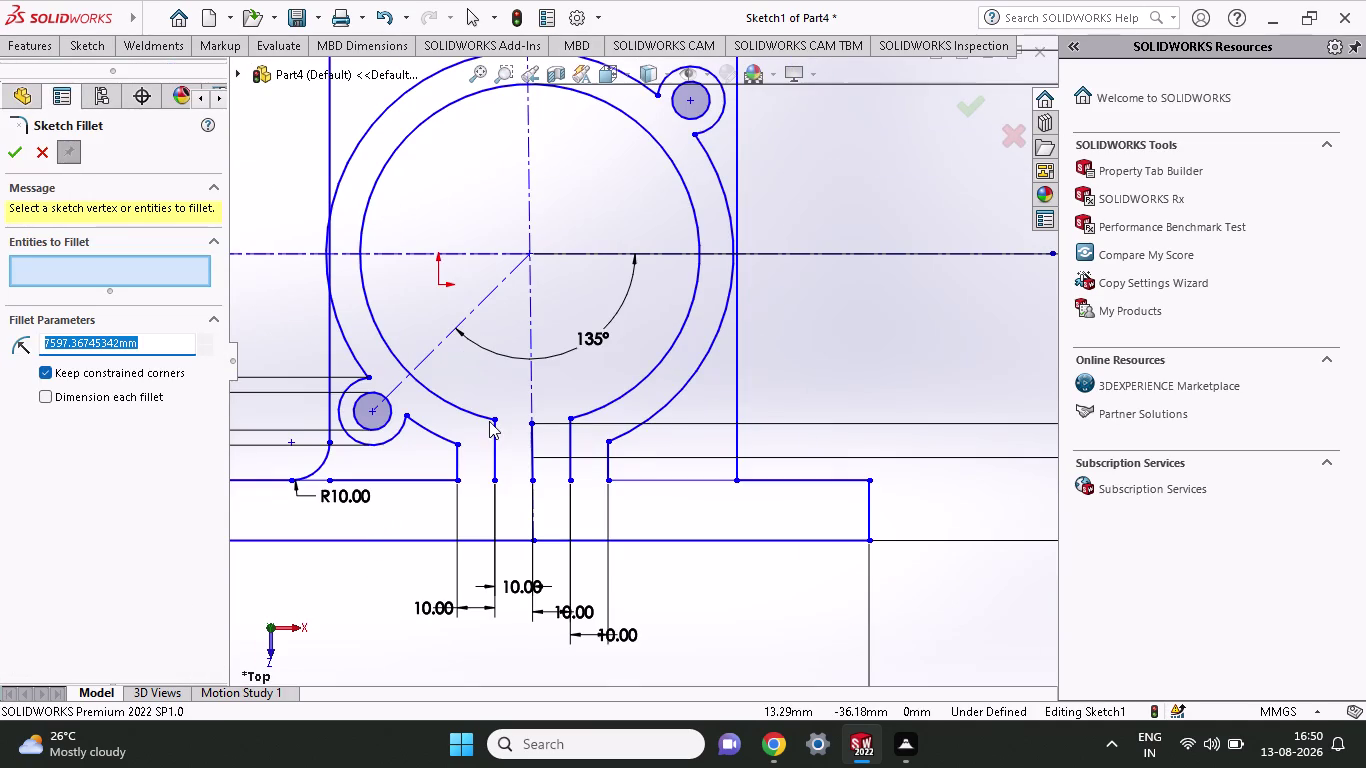
scroll(down, 3)
click(433, 433)
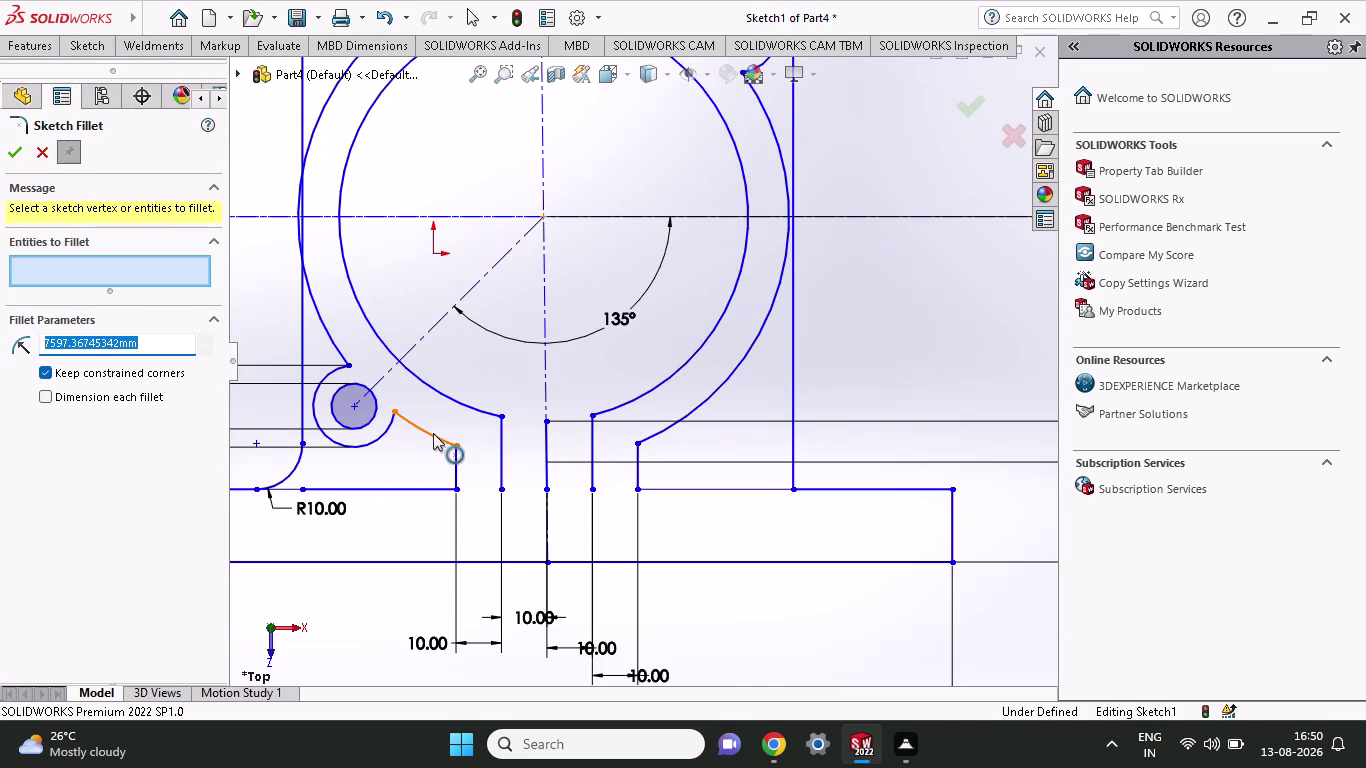
click(455, 464)
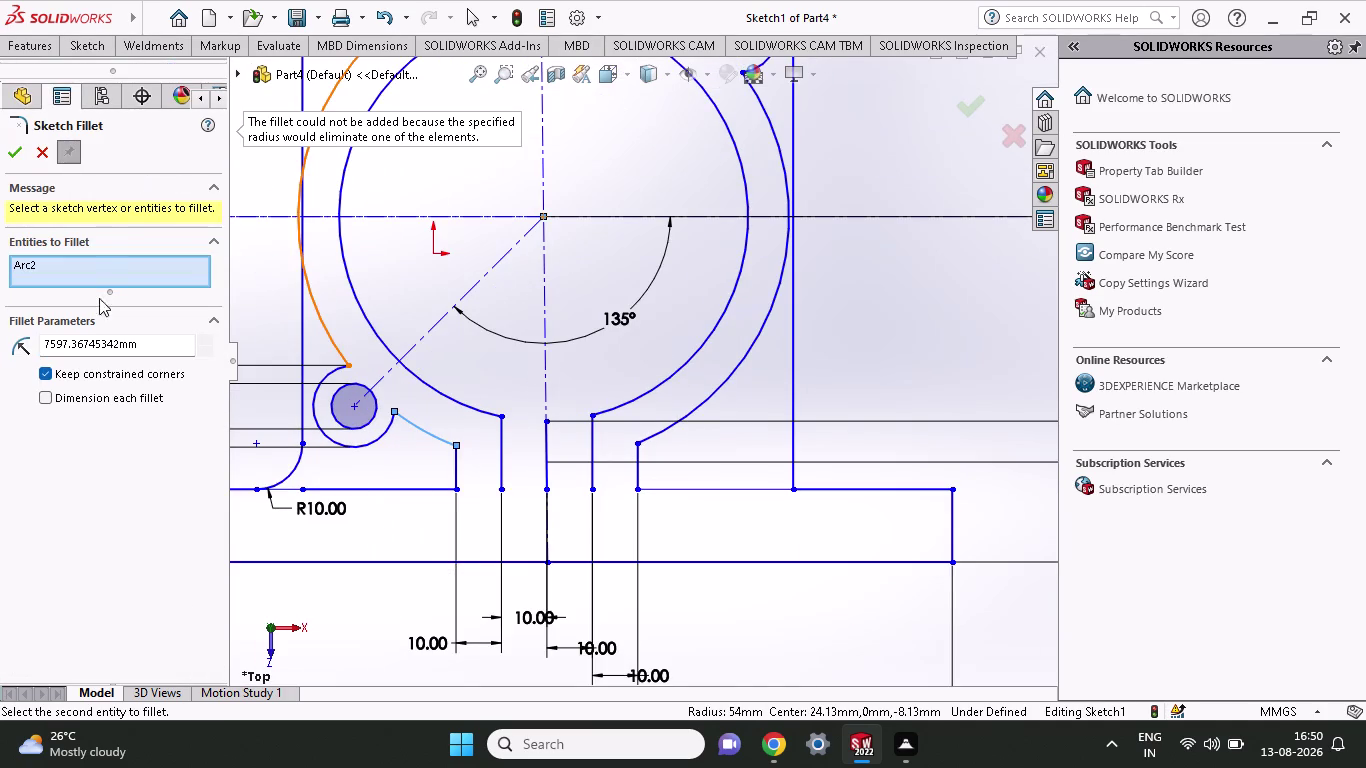
click(8, 153)
scroll(up, 3)
scroll(up, 3)
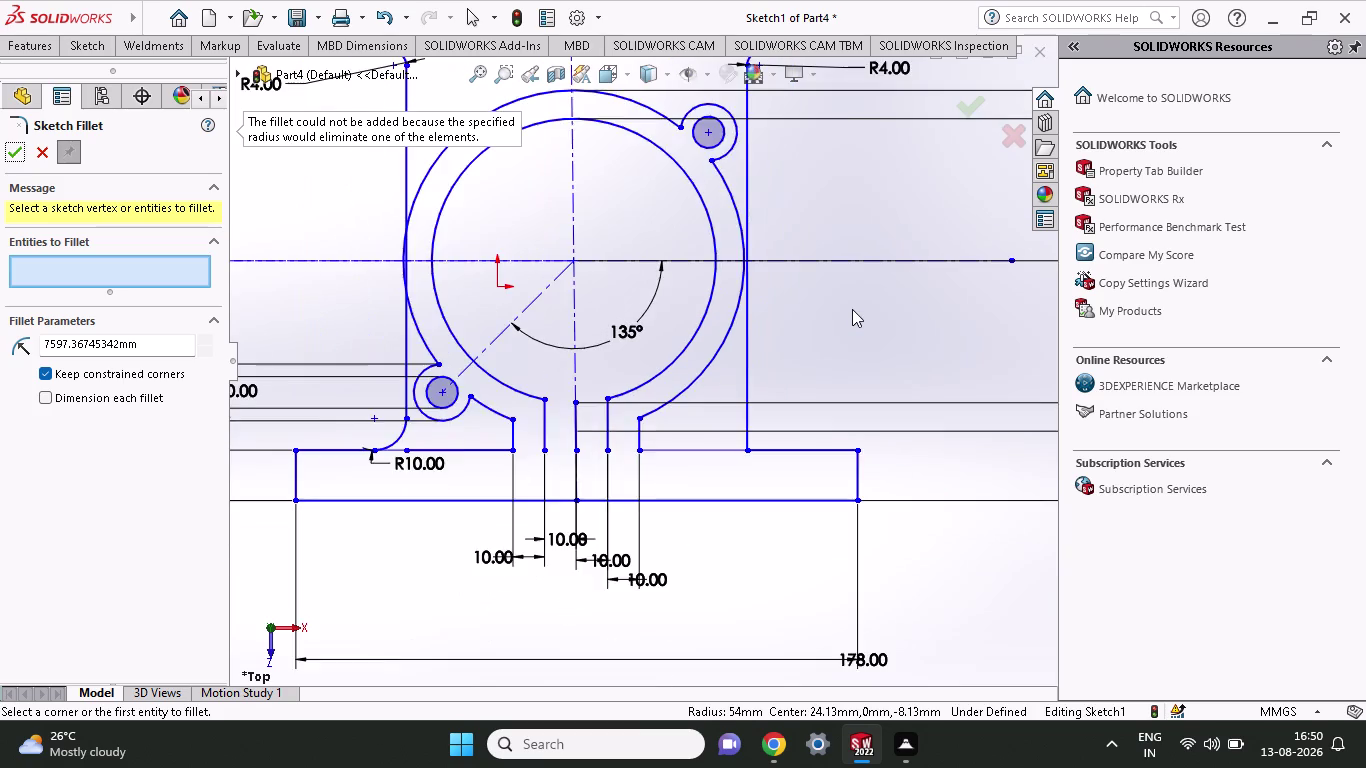
scroll(up, 3)
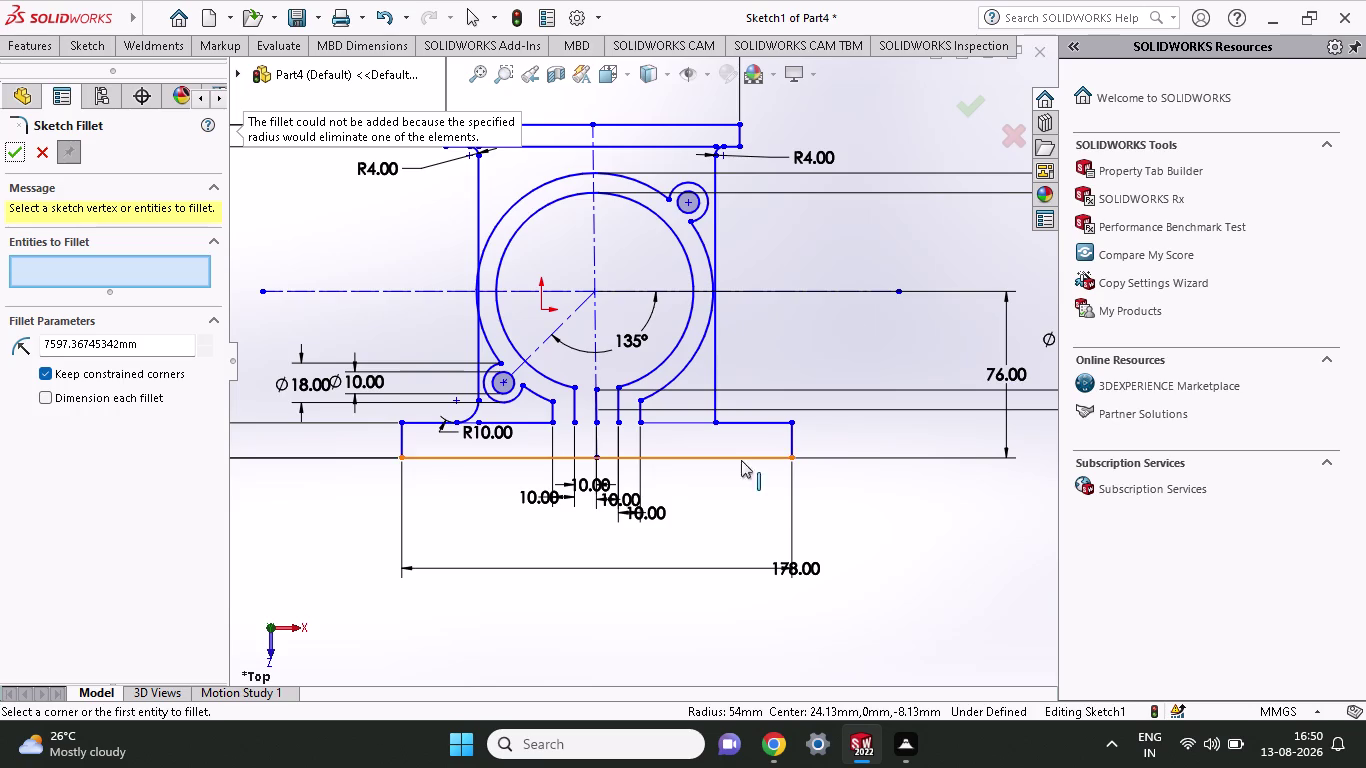
click(81, 42)
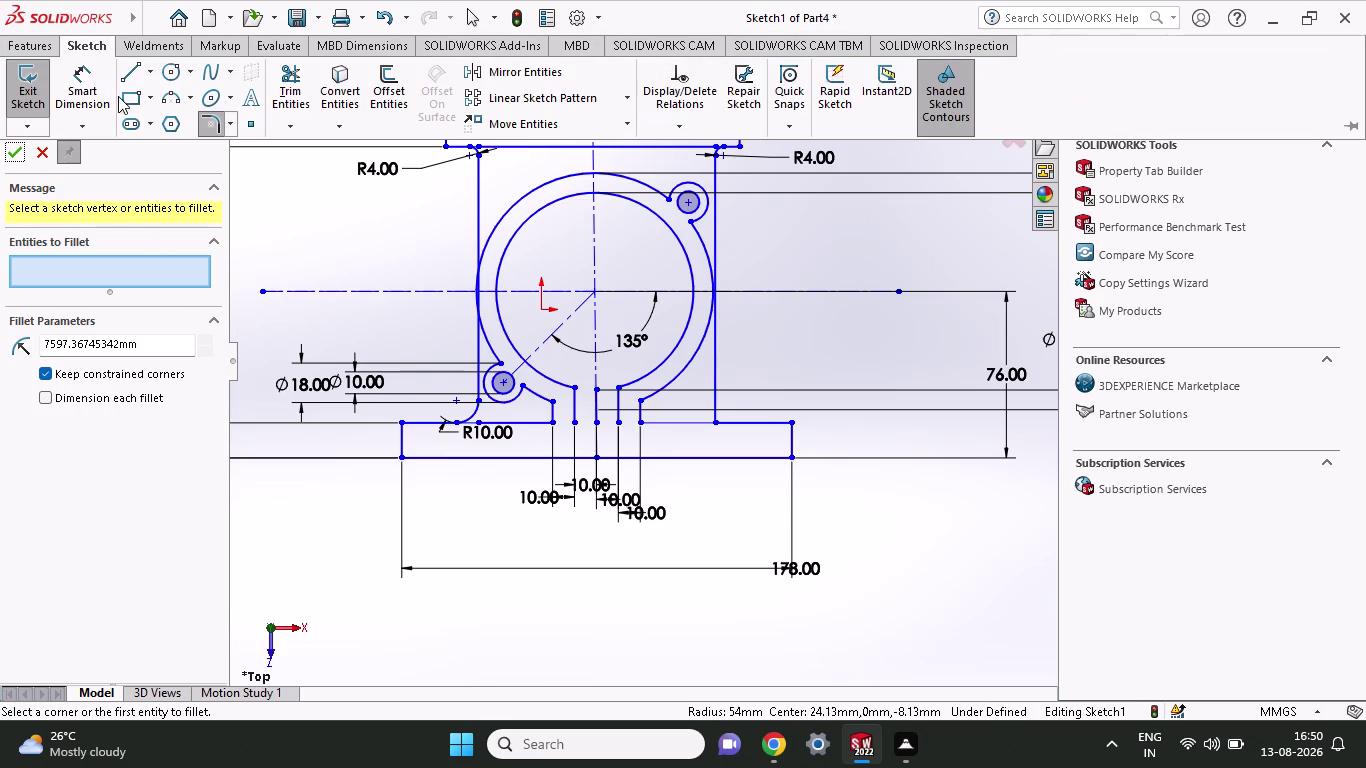
Dimension the base plate's left corner to the centre point at 88.63 horizontally.
click(97, 97)
click(403, 461)
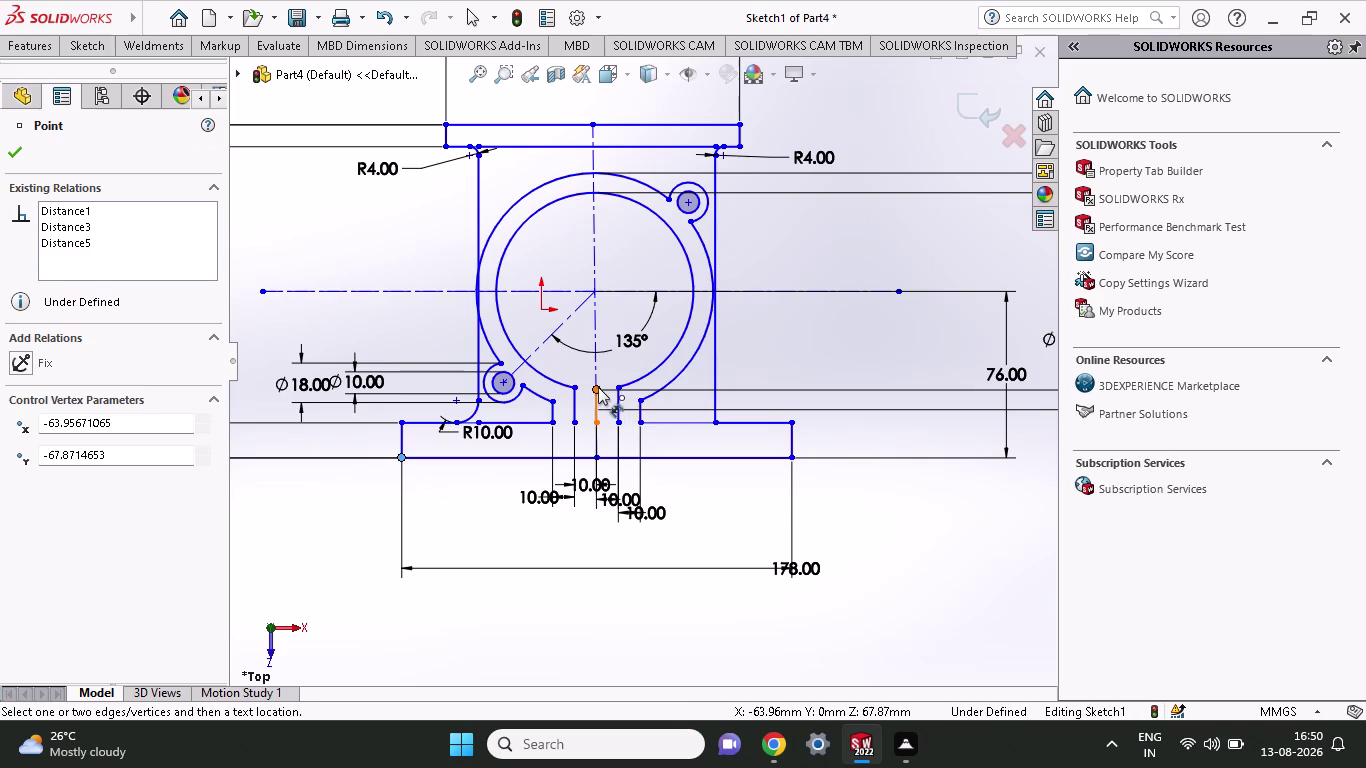
click(597, 386)
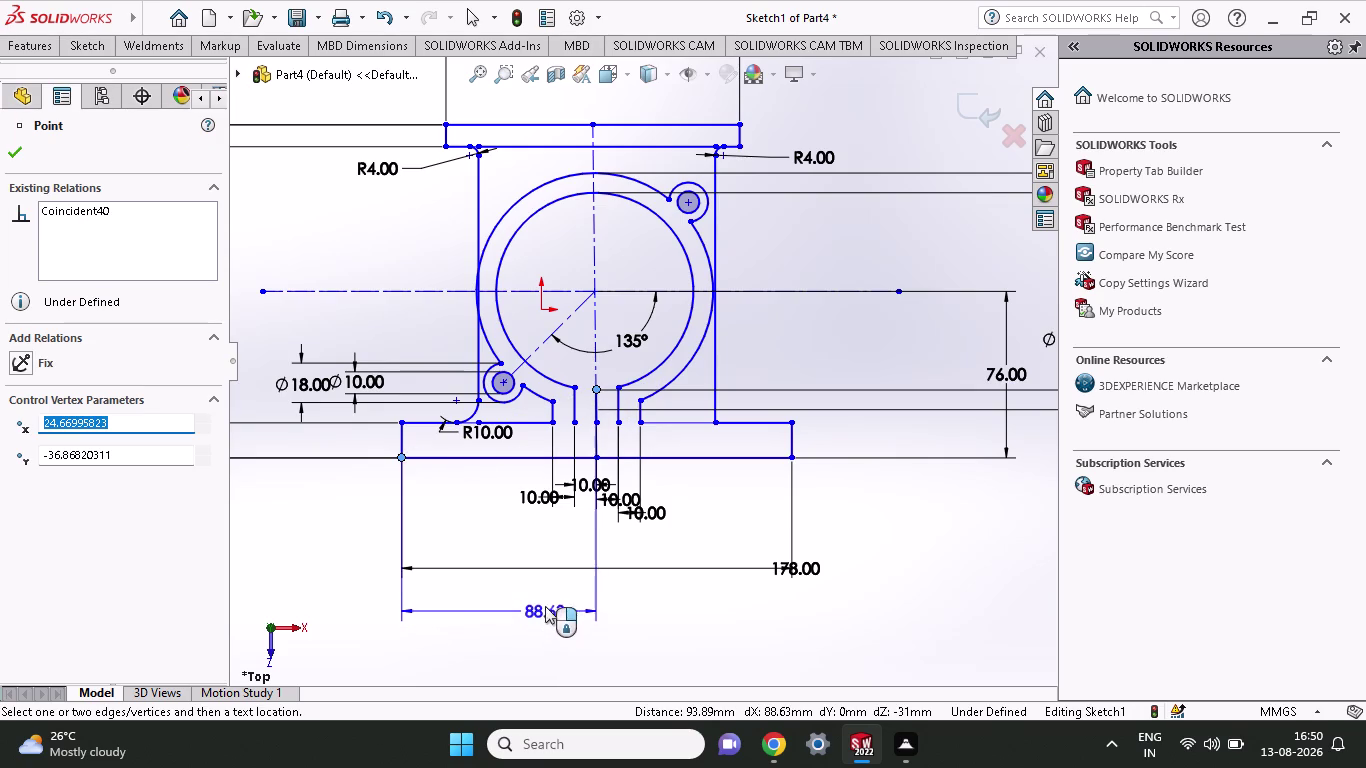
click(544, 531)
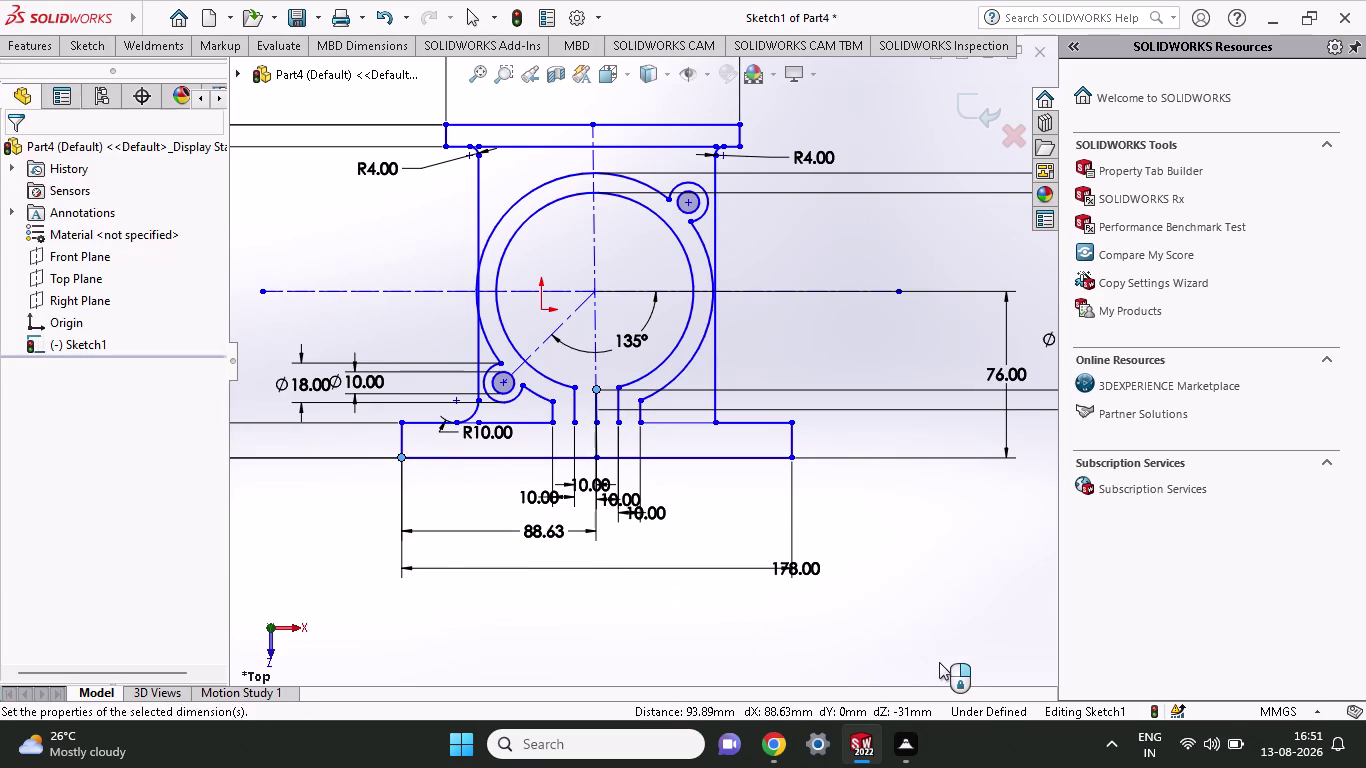
Try changing that distance to 76, then undo to keep 88.63.
key(7)
key(8)
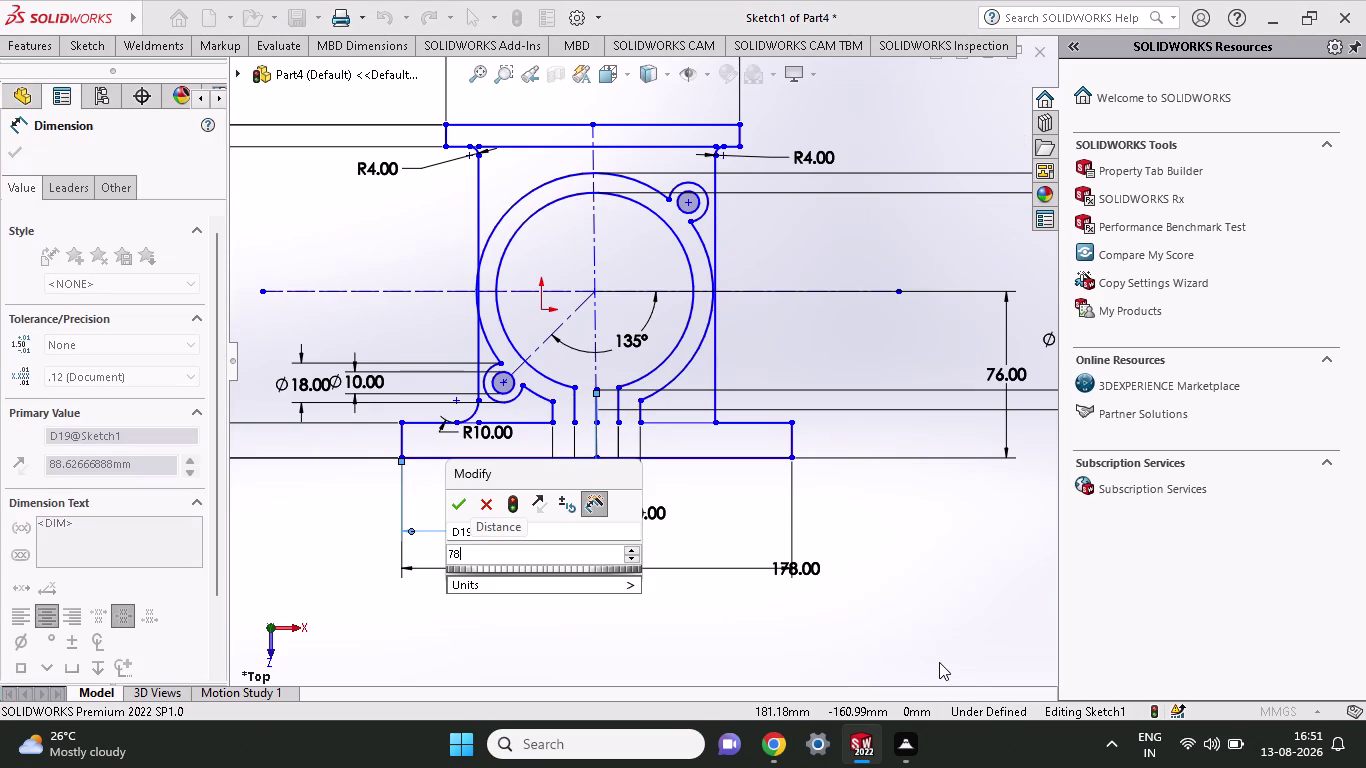
key(BackSpace)
key(6)
key(Return)
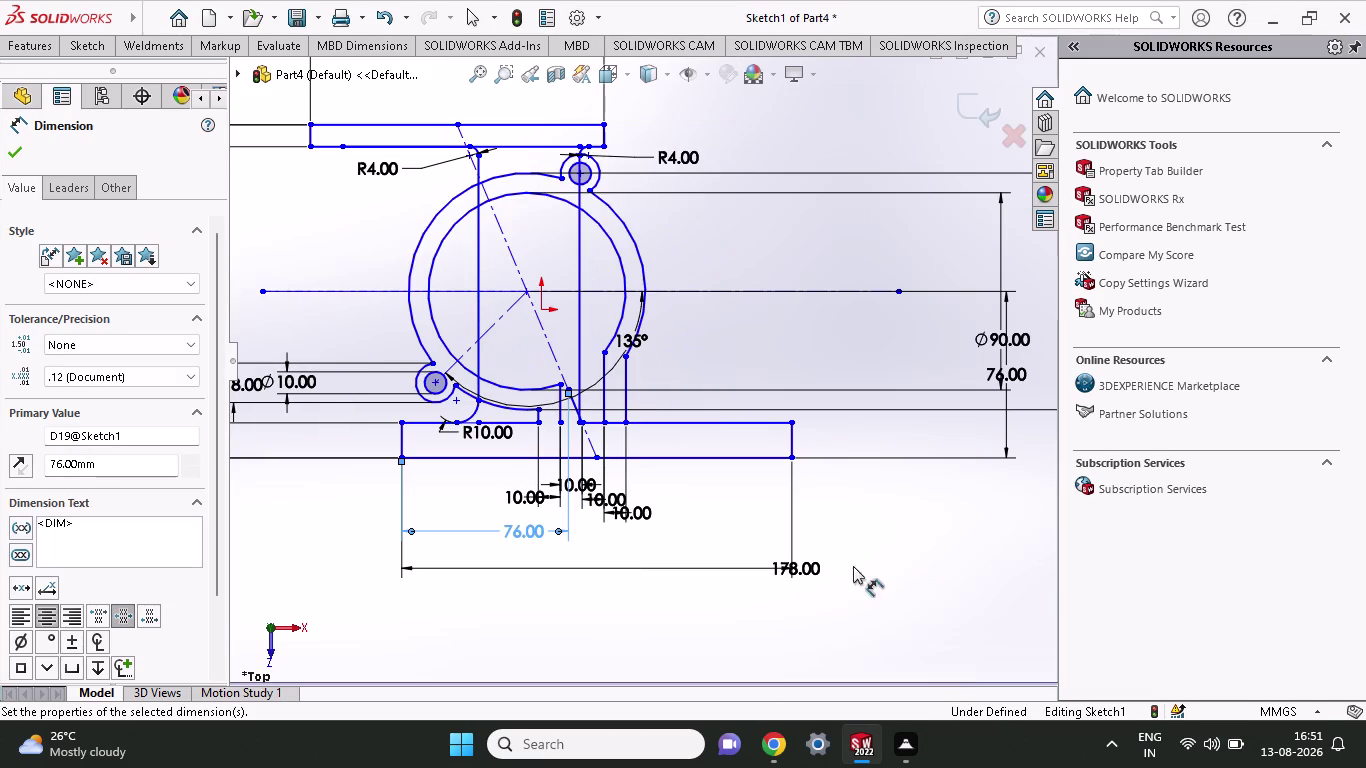
key(ctrl+z)
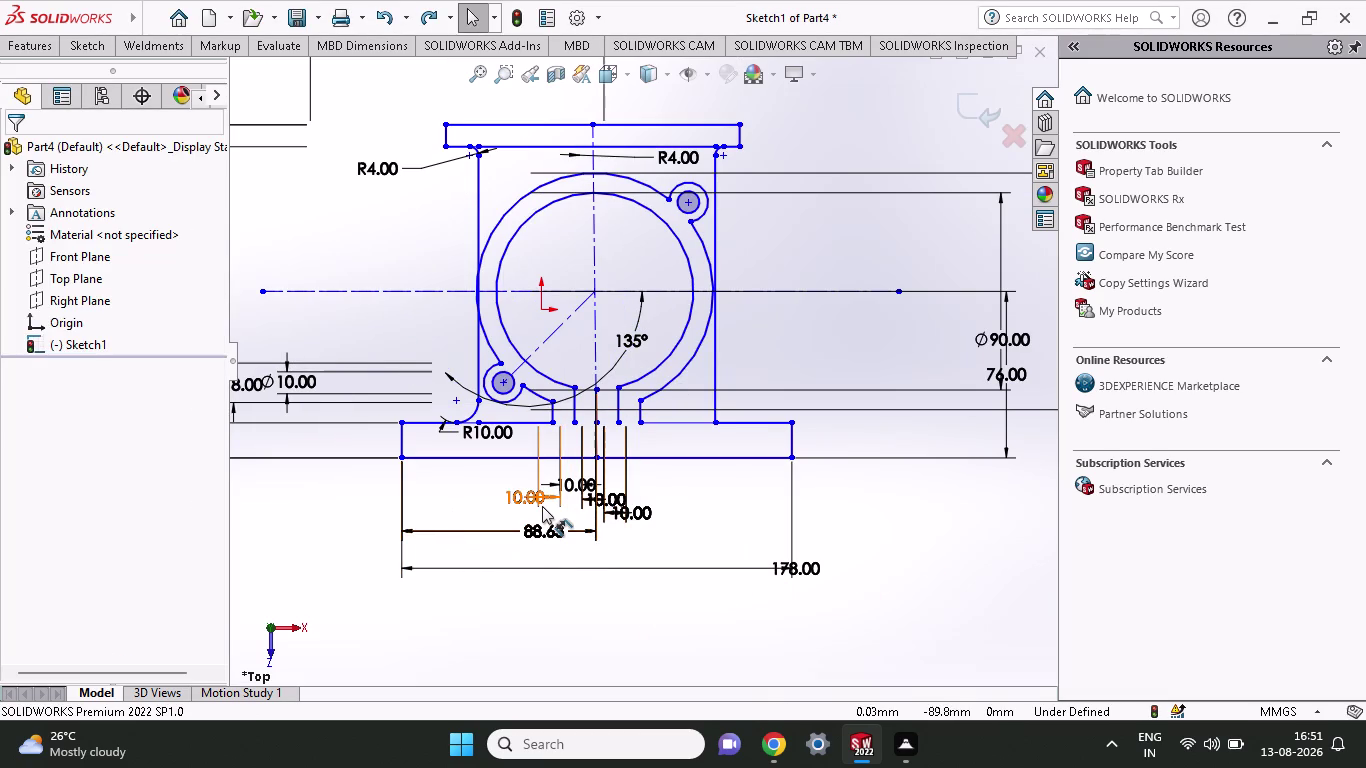
click(88, 51)
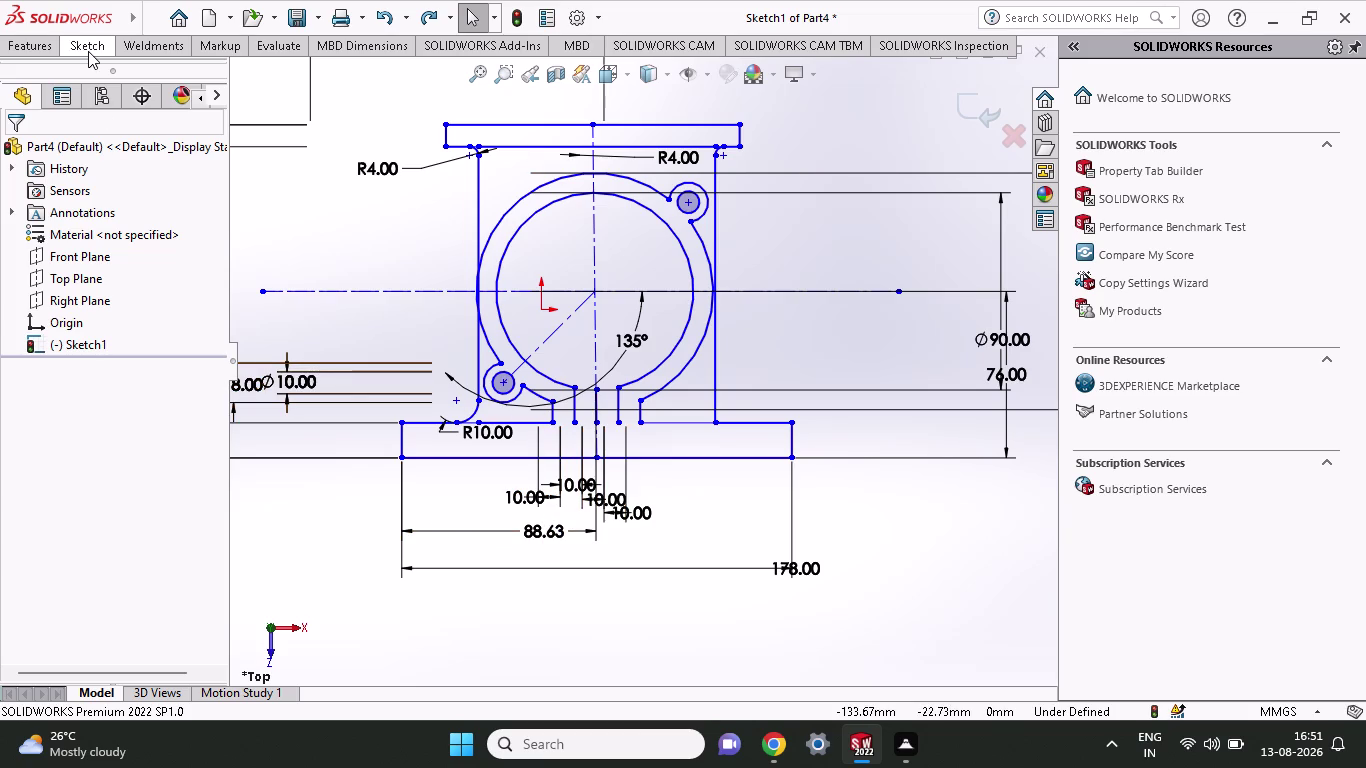
Draw a line from the centre leftward along the base plate's top edge.
click(126, 67)
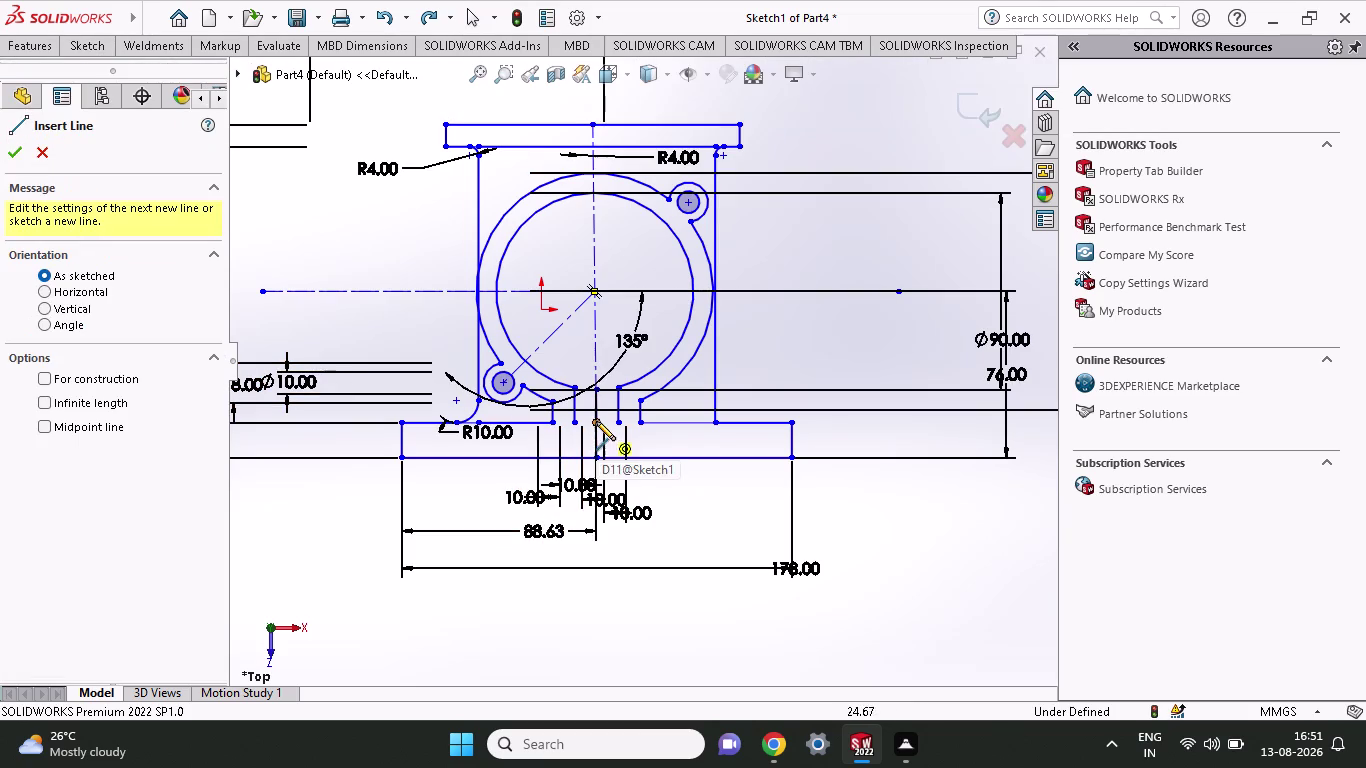
click(596, 421)
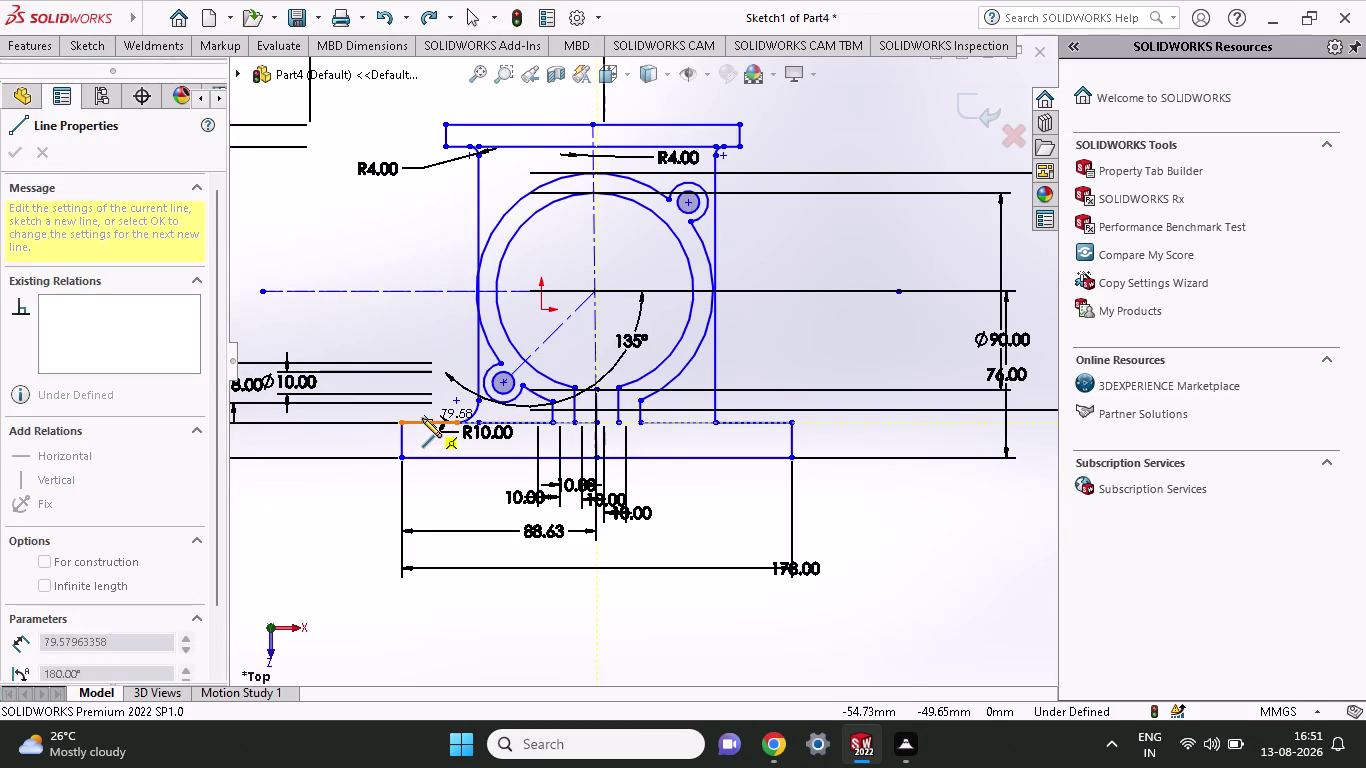
click(422, 419)
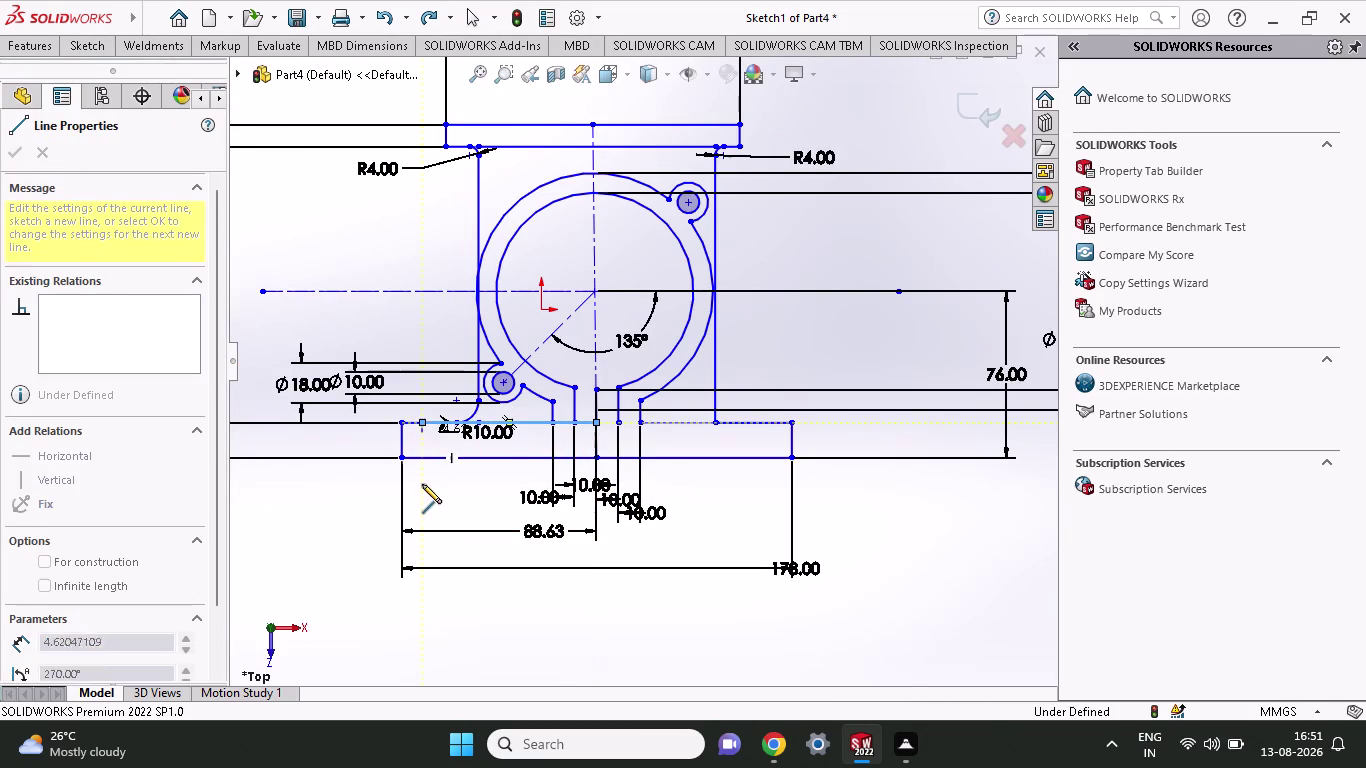
click(79, 53)
click(103, 84)
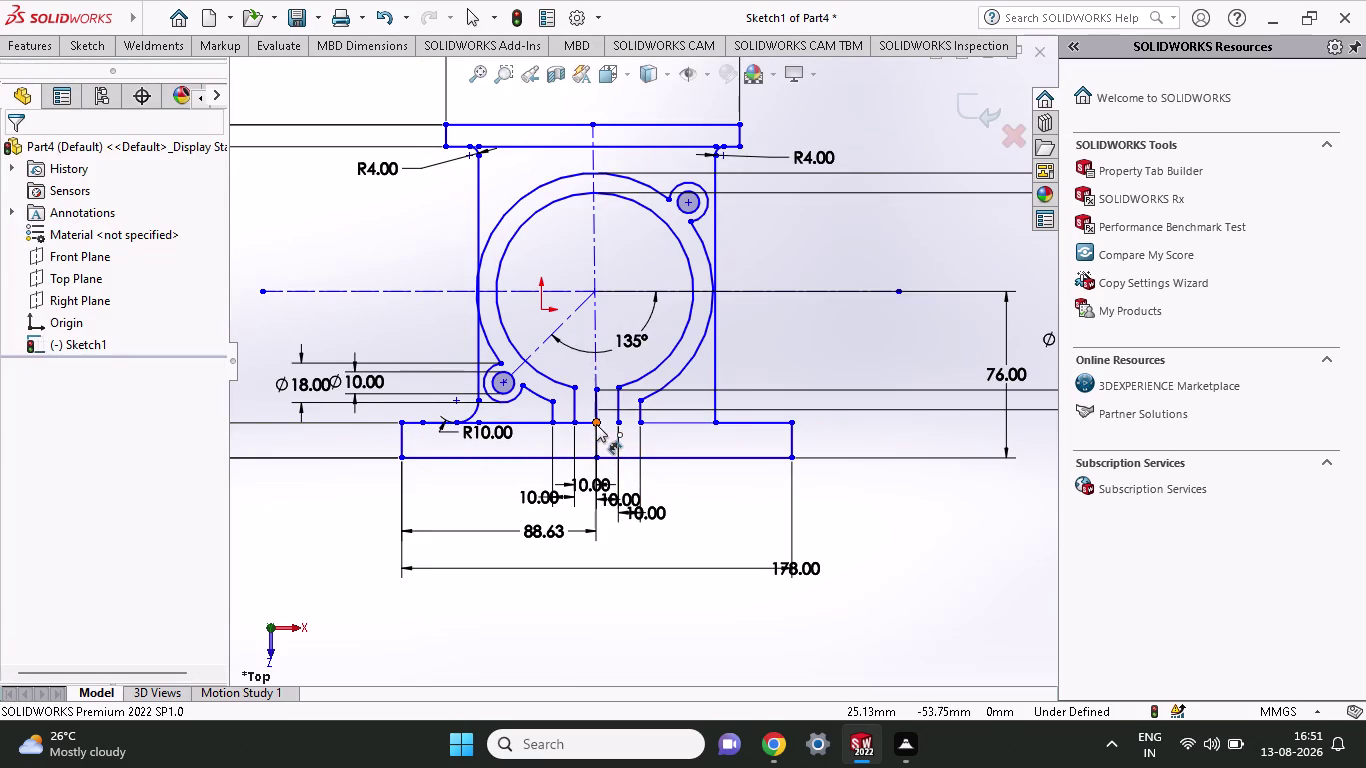
Dimension the new line's length to 76 mm.
click(596, 424)
click(421, 417)
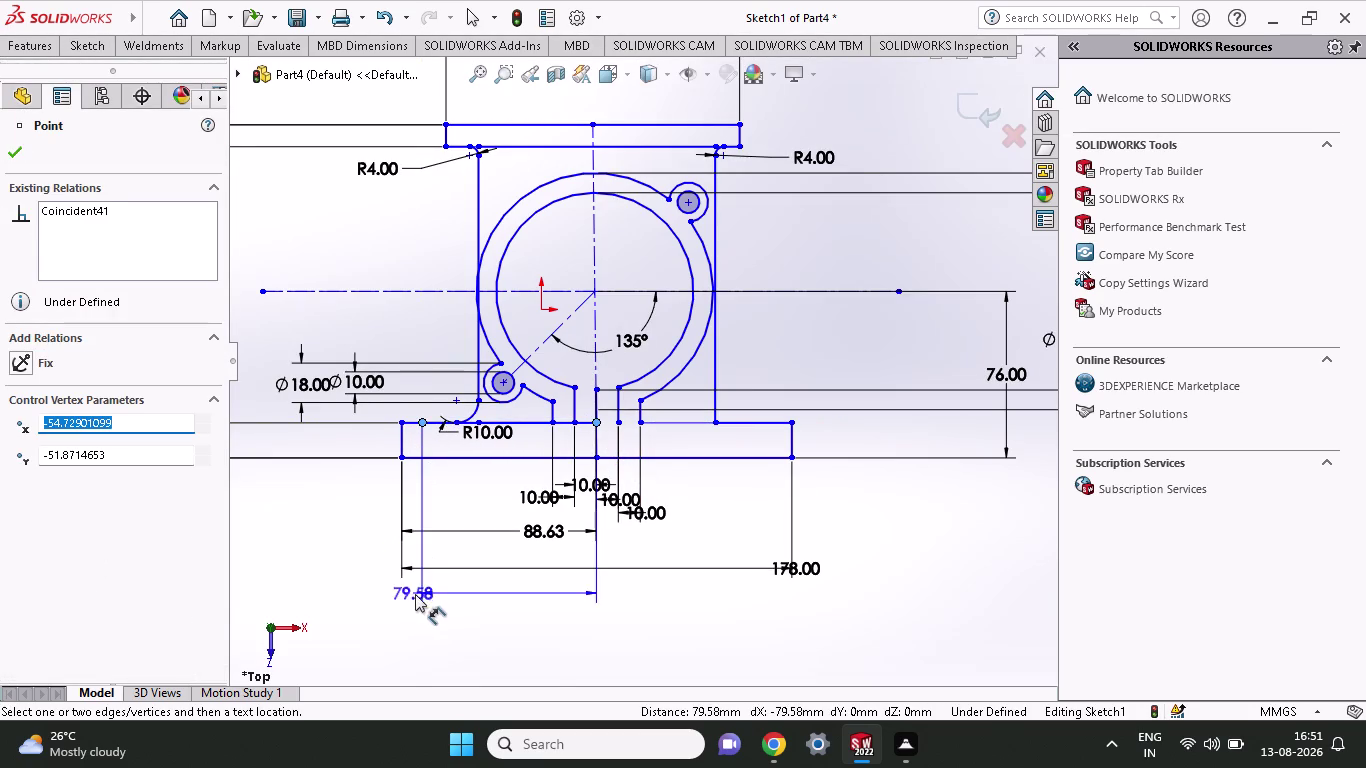
click(430, 621)
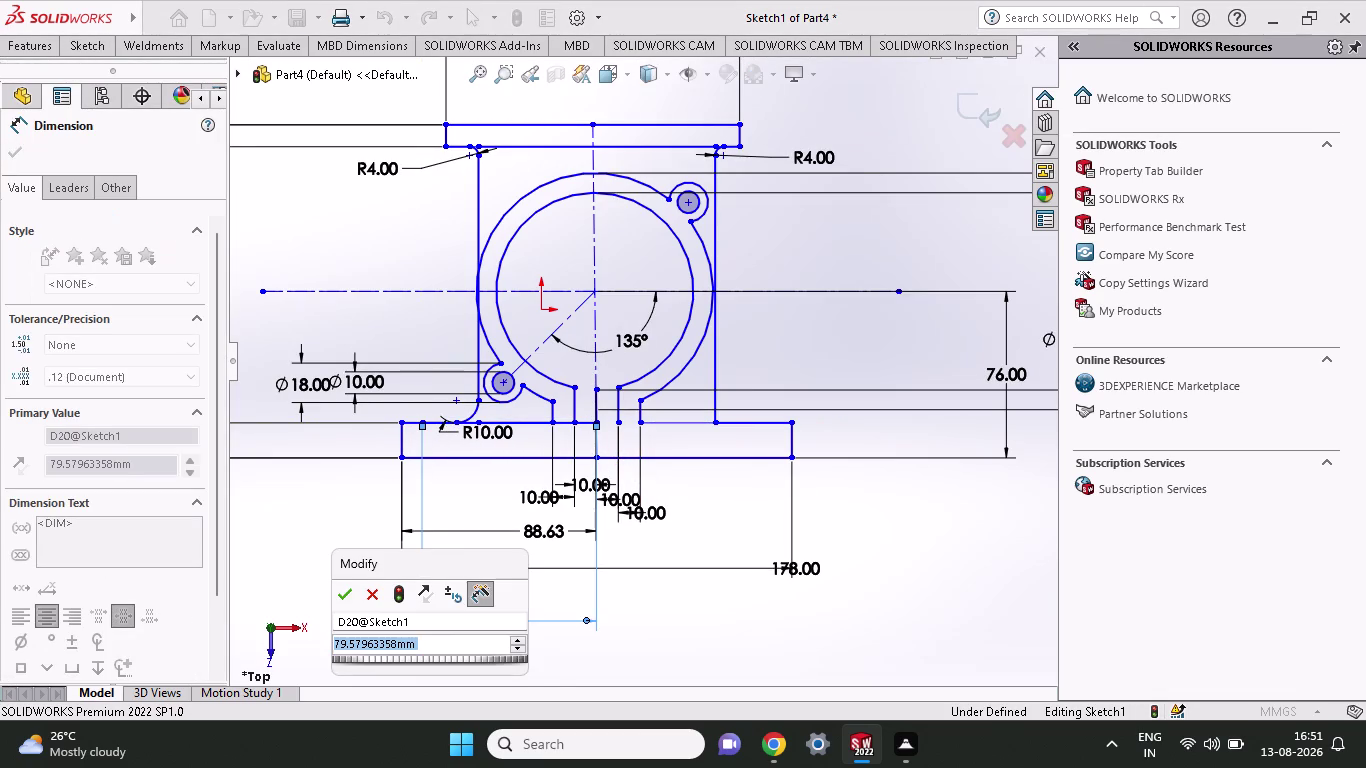
text(76)
key(Return)
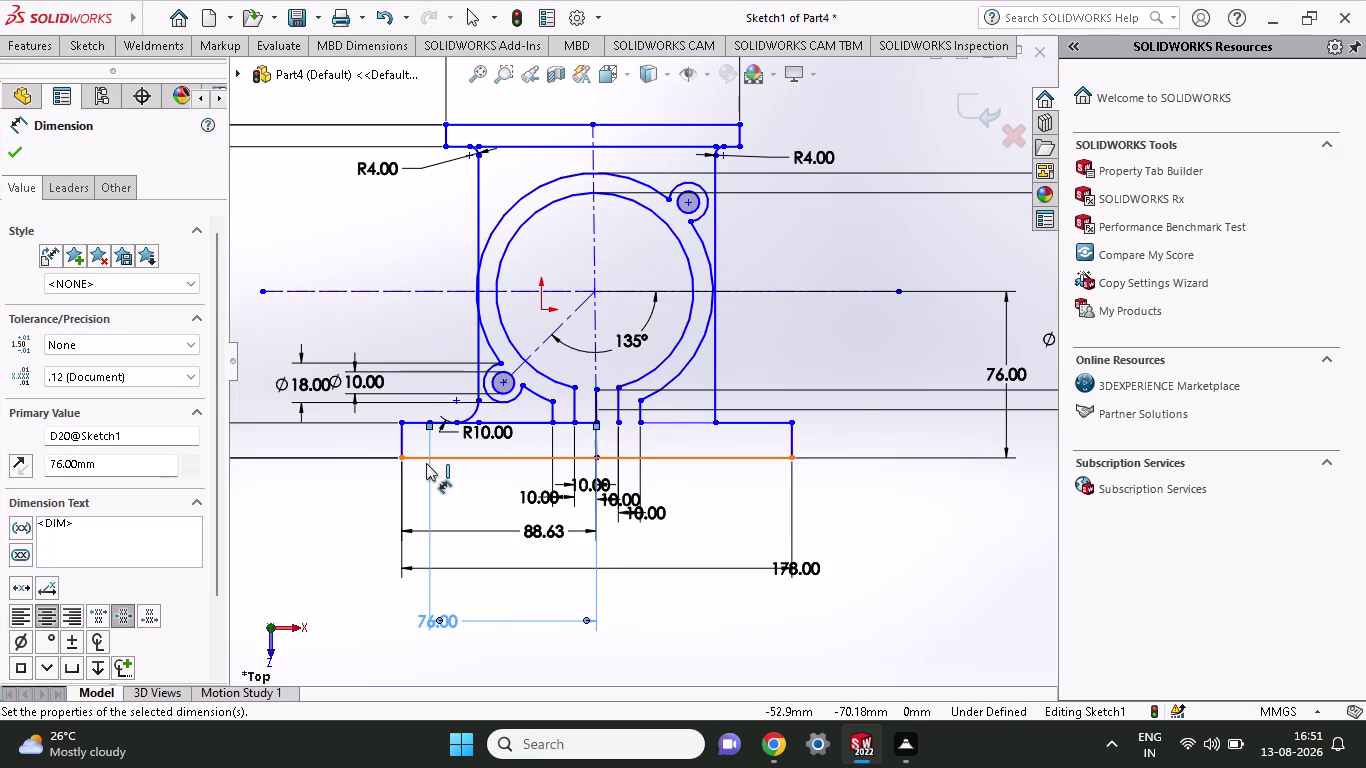
scroll(down, 3)
scroll(down, 3)
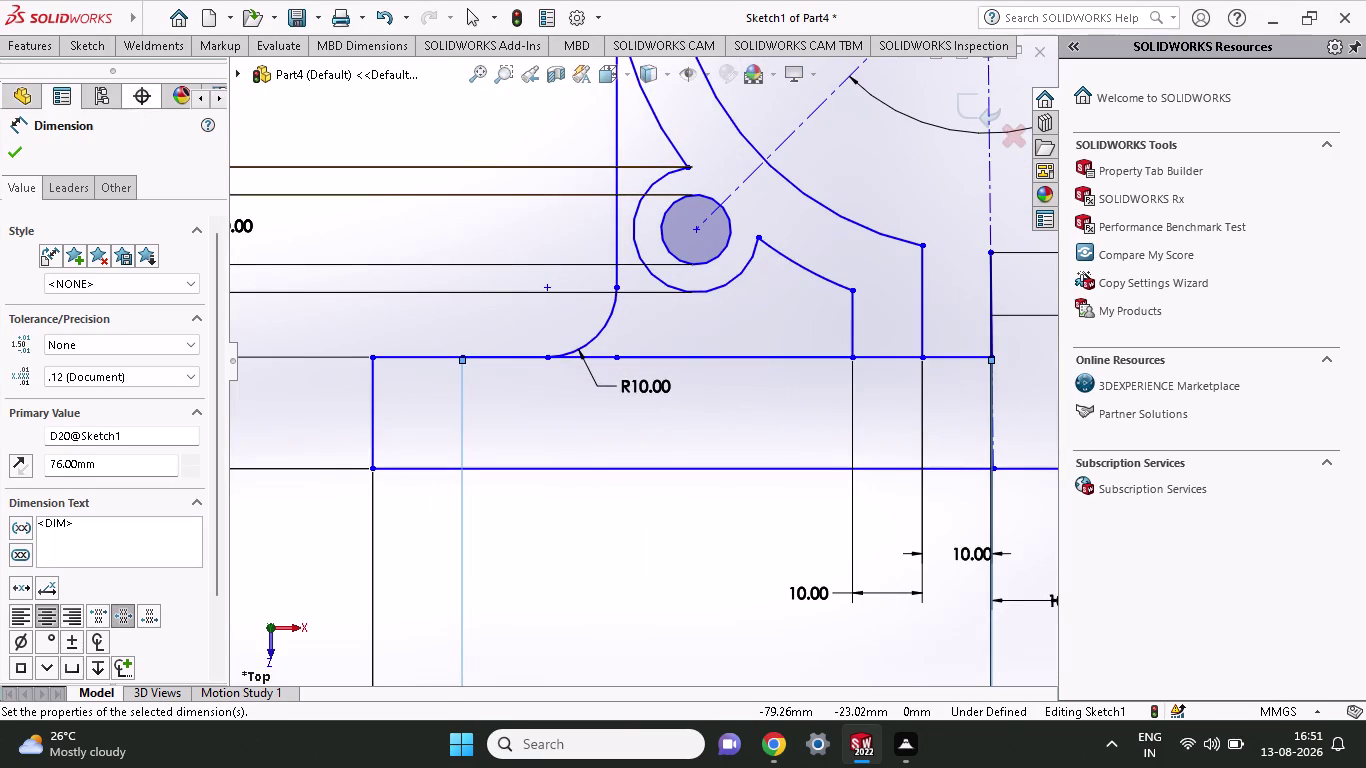
Draw a vertical line from the 76 mm point down to the plate's bottom edge.
click(66, 43)
click(125, 81)
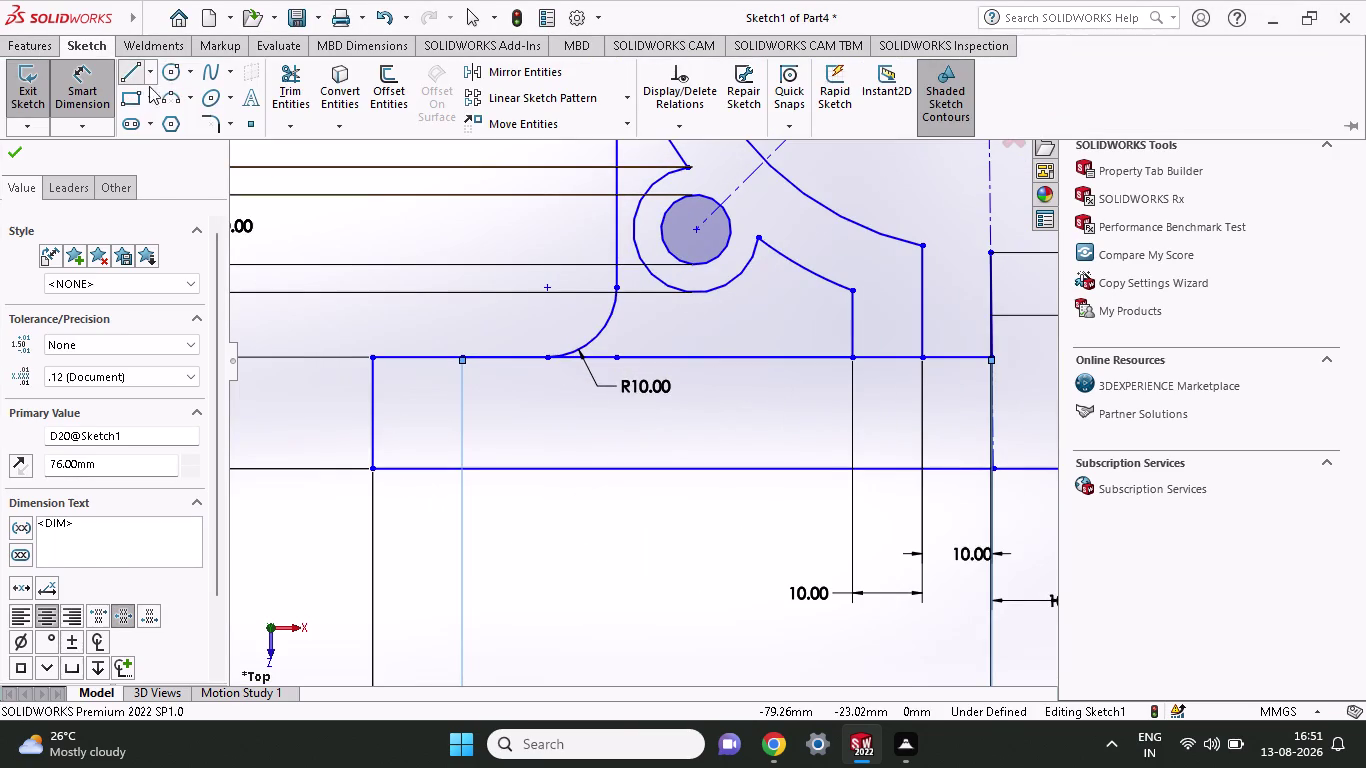
click(464, 352)
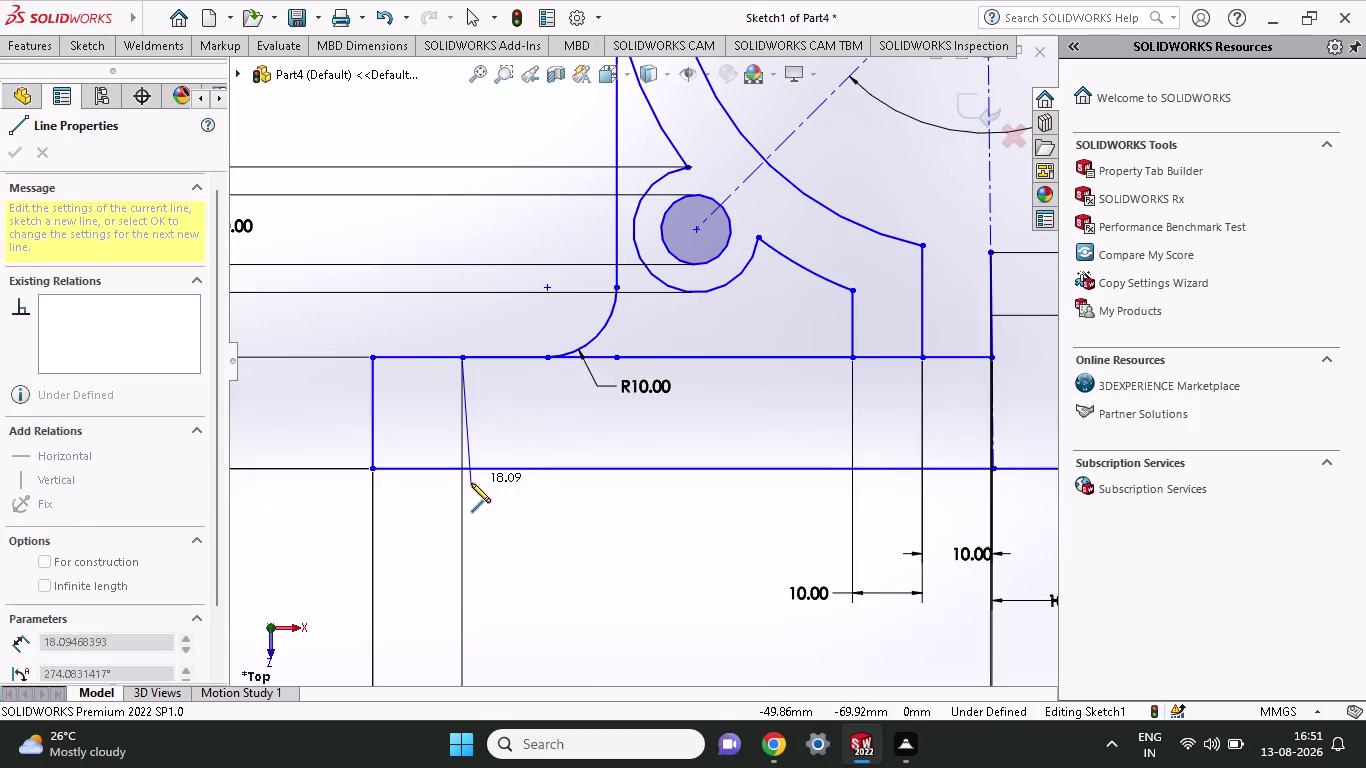
click(462, 471)
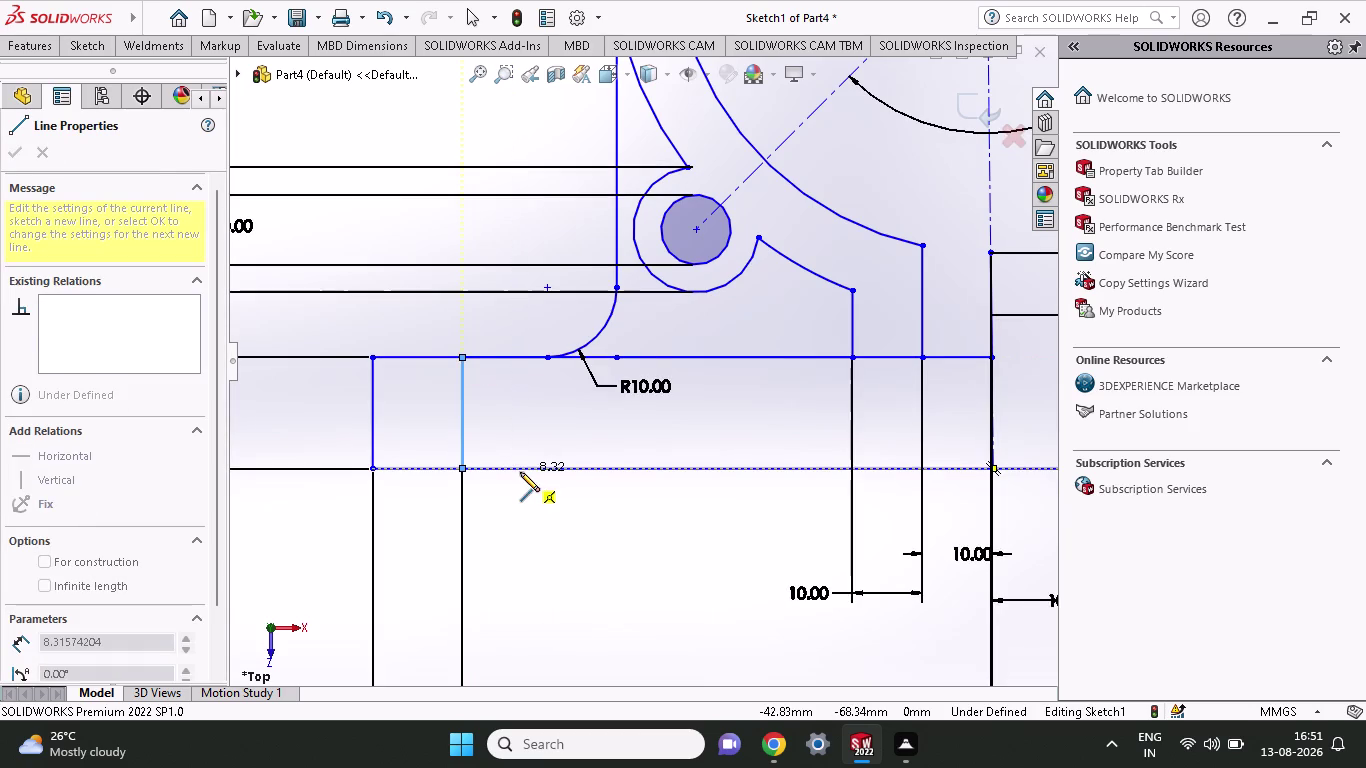
key(Escape)
click(95, 47)
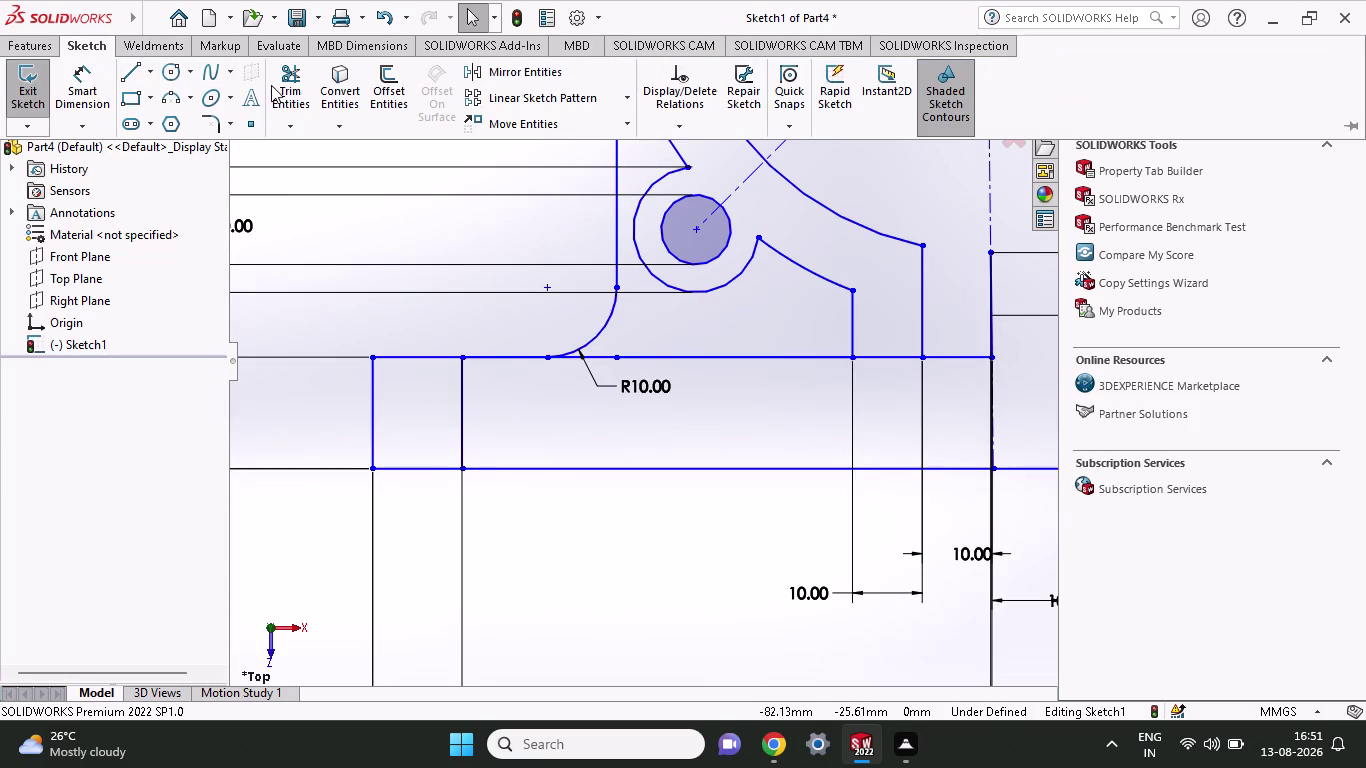
Trim the plate's top edge and old left side past the new line, accepting relation deletion.
click(279, 85)
click(411, 352)
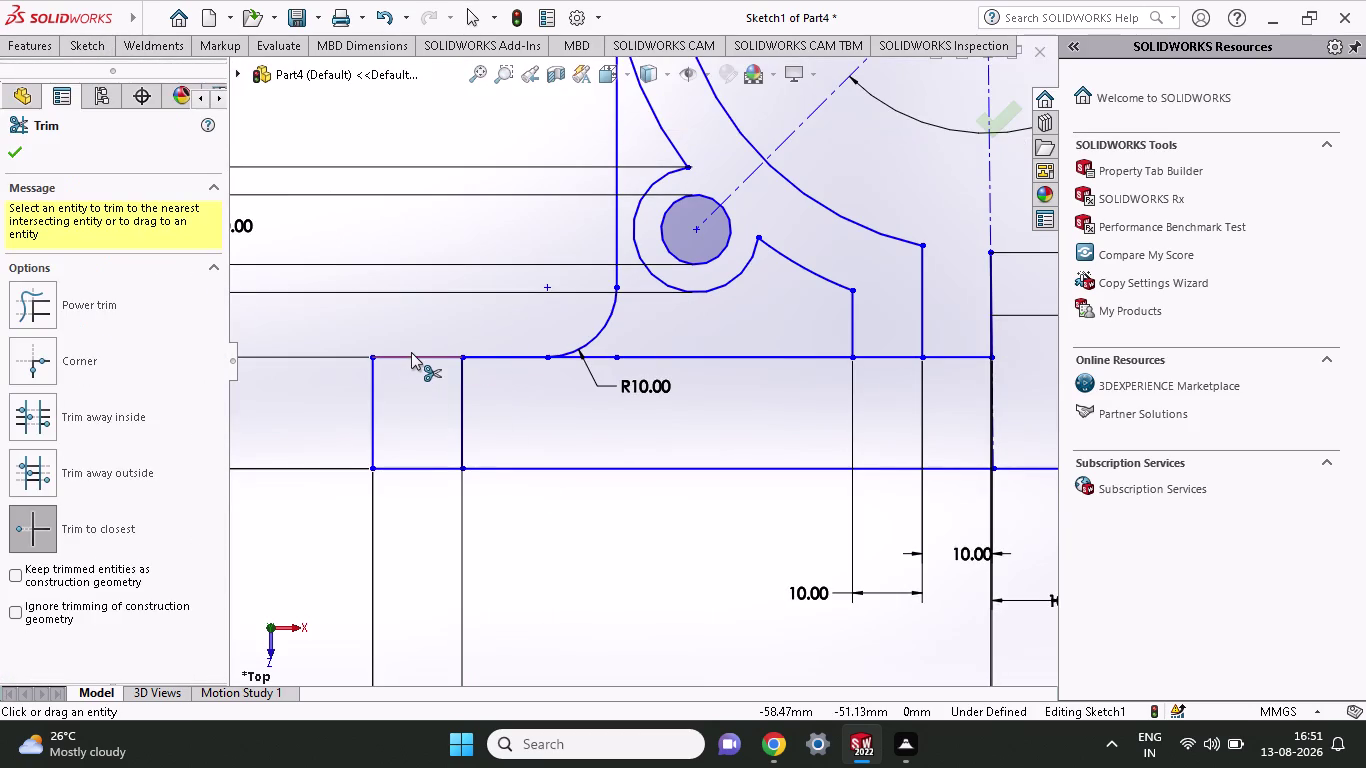
click(376, 402)
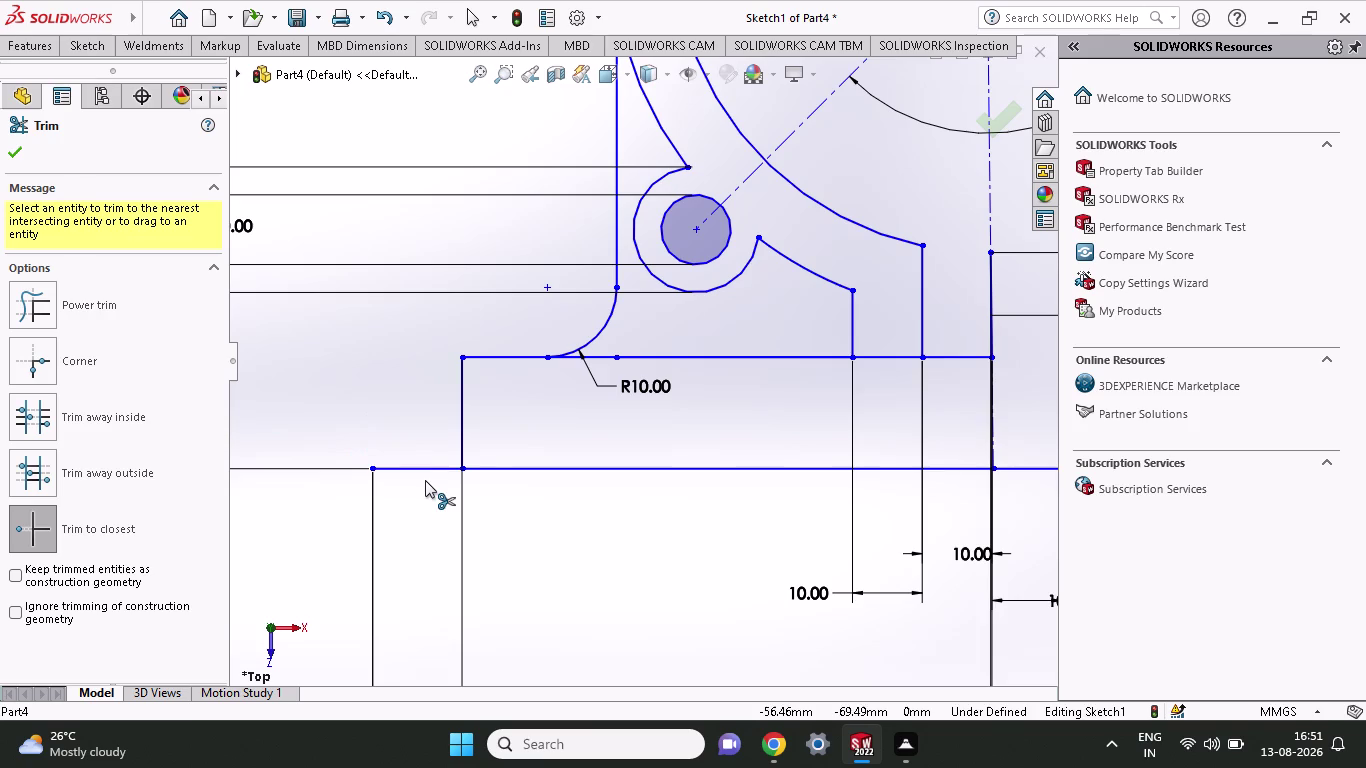
click(427, 468)
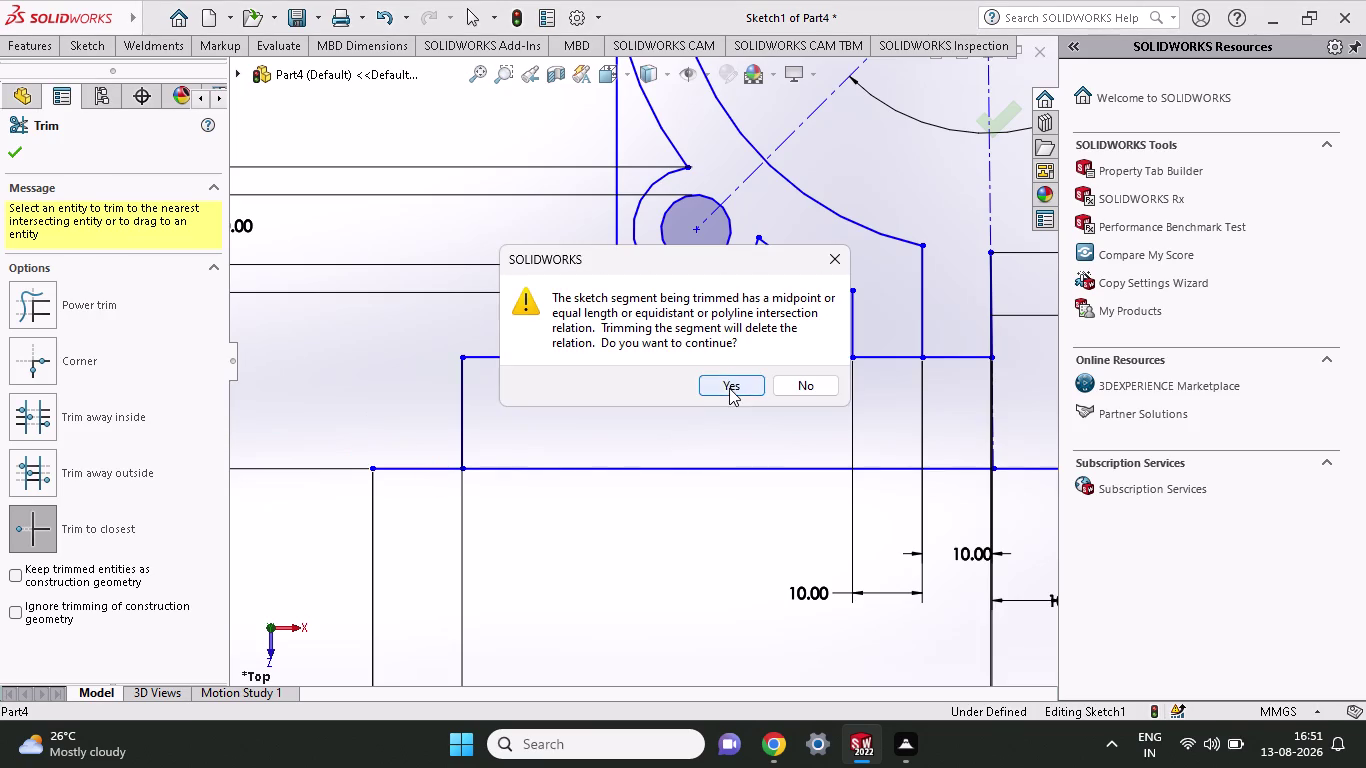
click(729, 388)
click(737, 380)
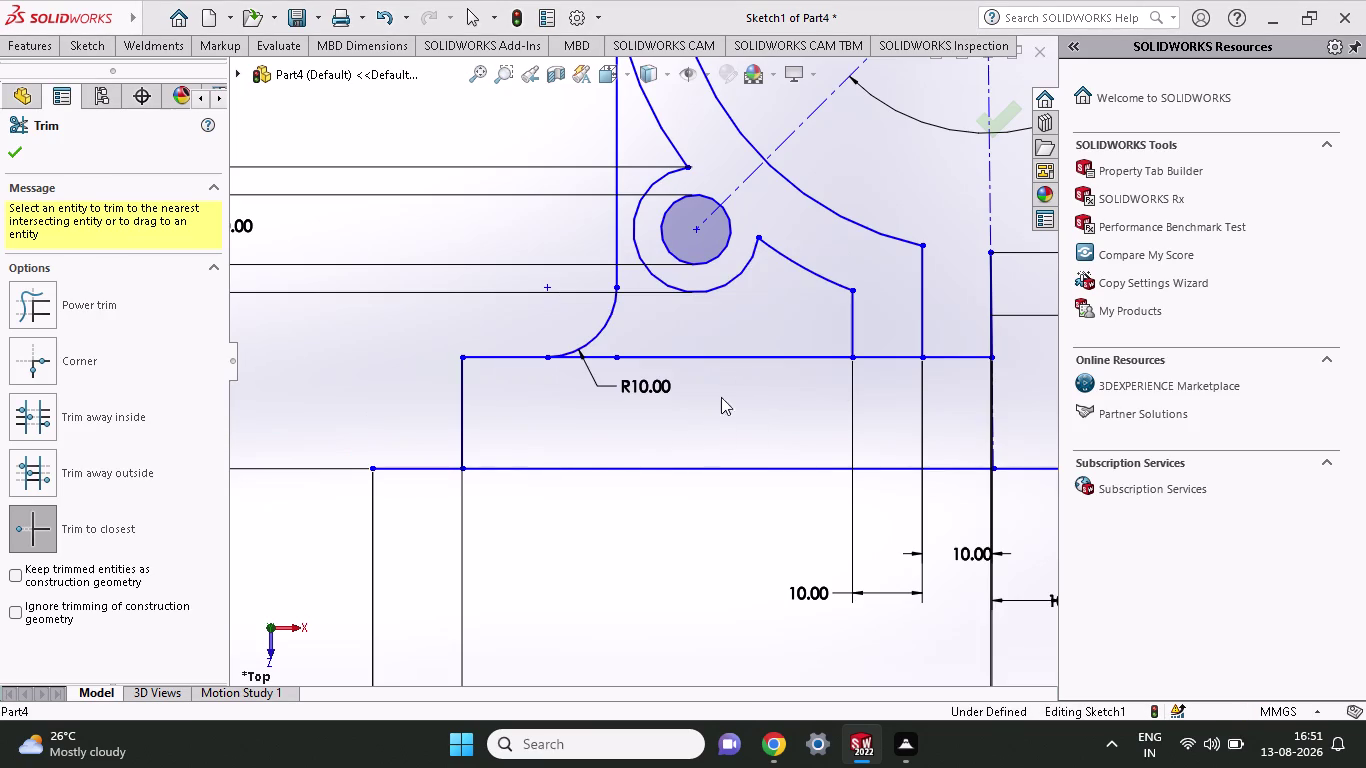
scroll(up, 3)
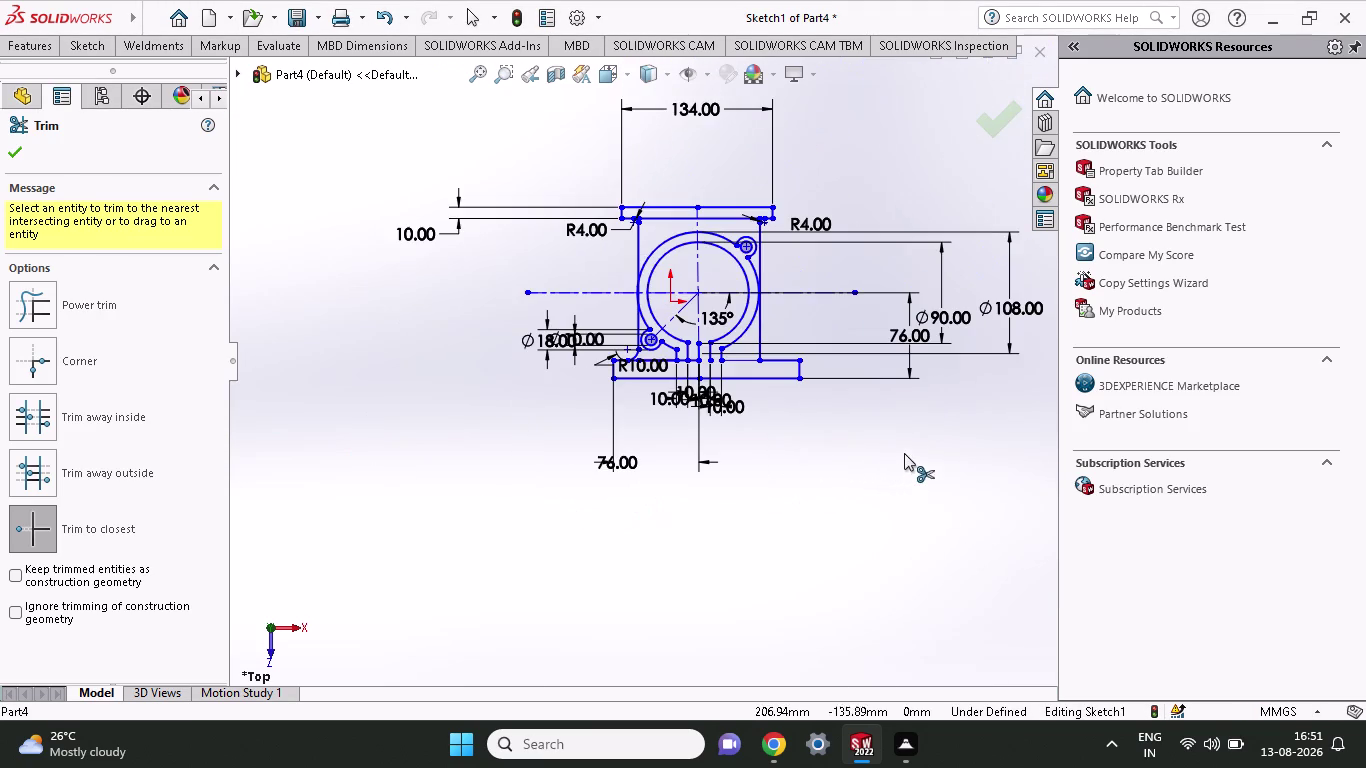
scroll(down, 3)
scroll(down, 3)
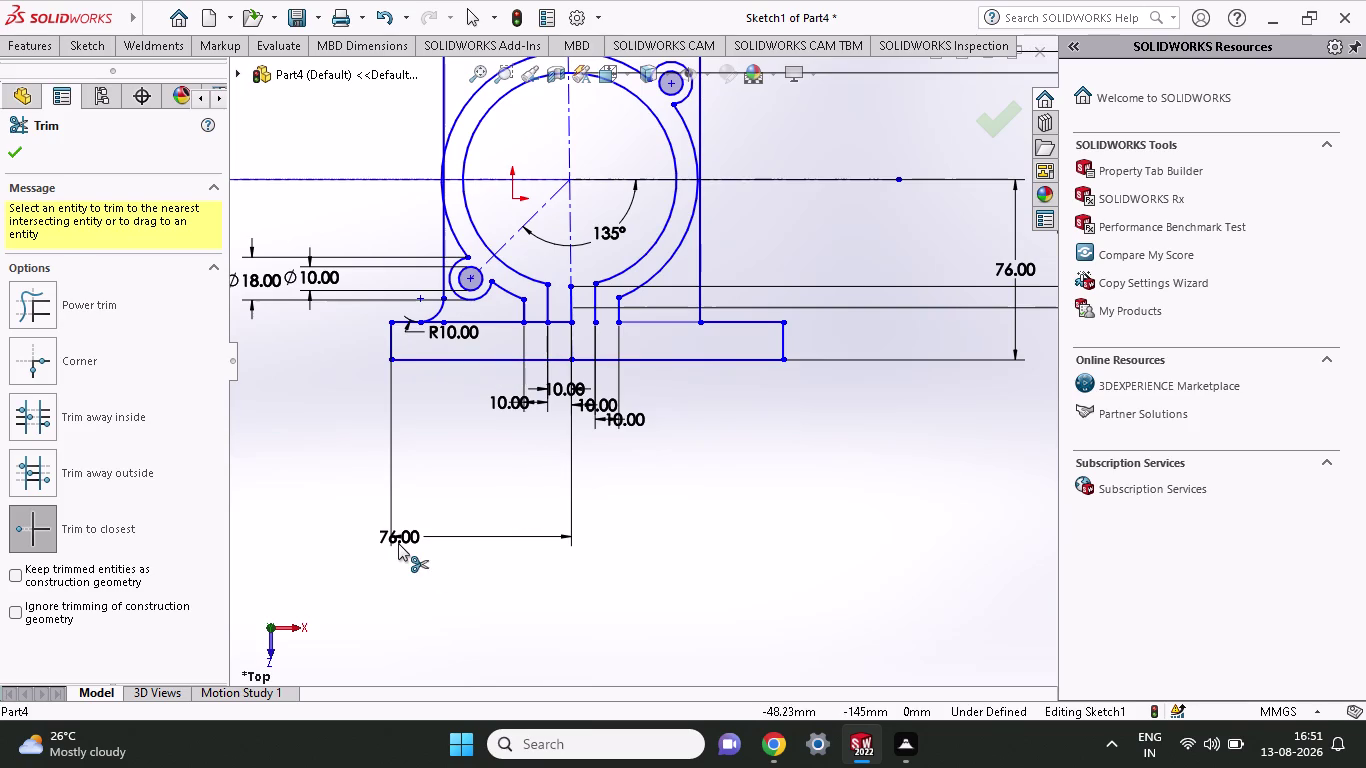
Drag the 76.00 dimension up to sit just beneath the base plate.
drag(398, 543, 483, 467)
key(Escape)
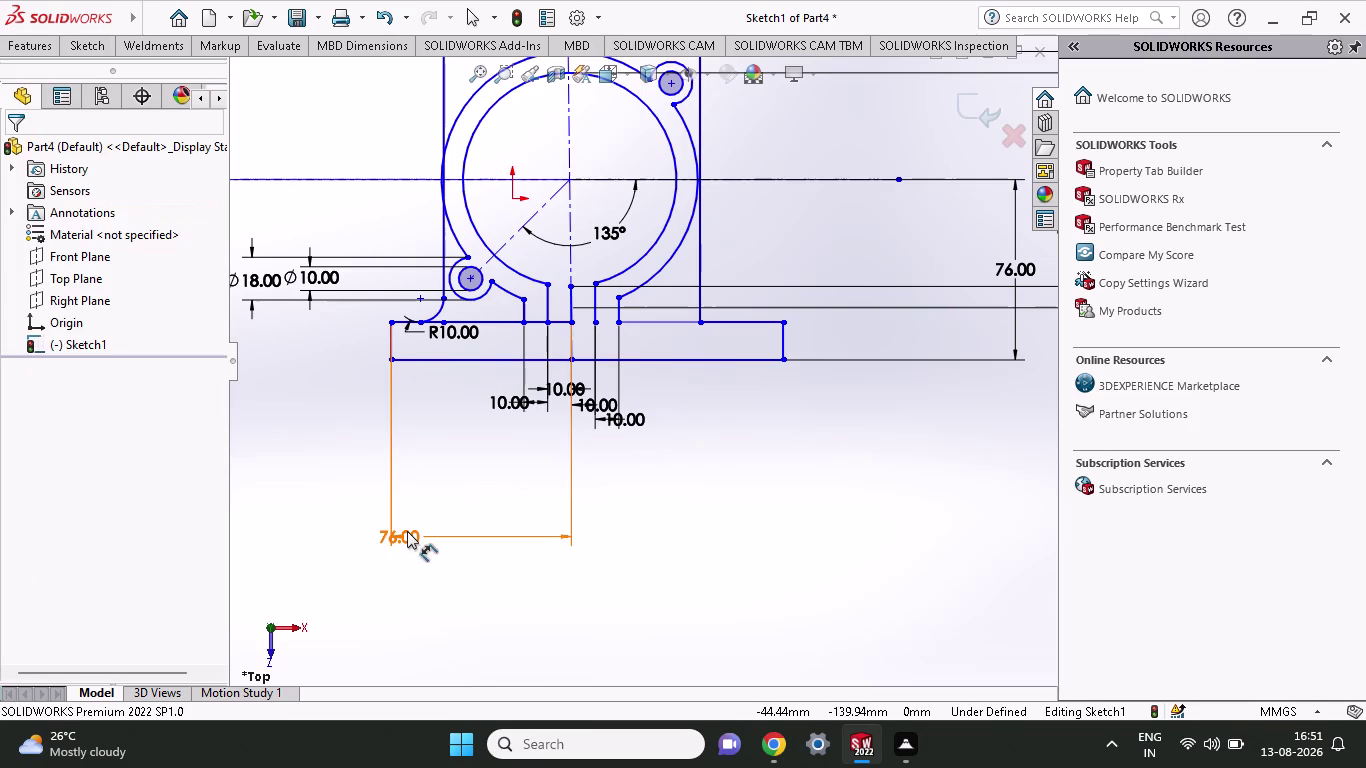
drag(407, 531, 435, 507)
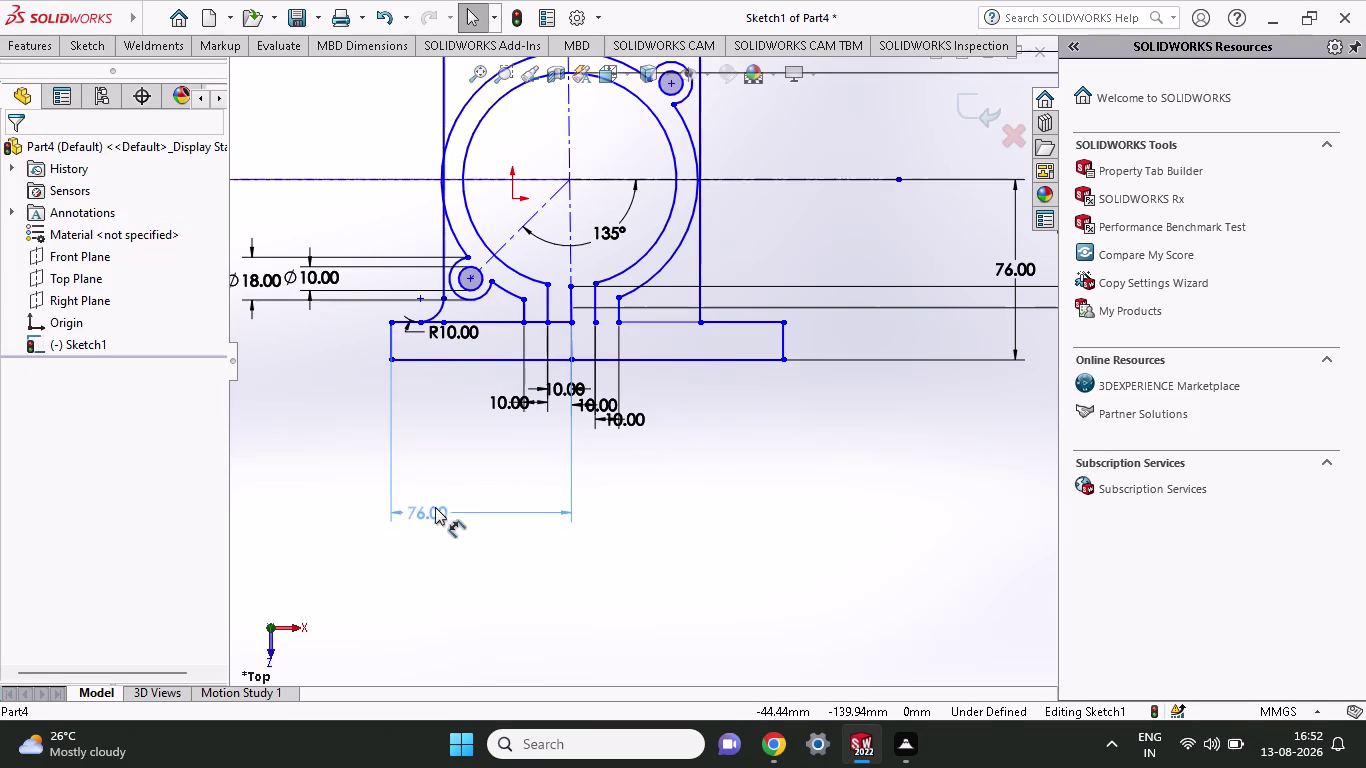
drag(435, 507, 519, 440)
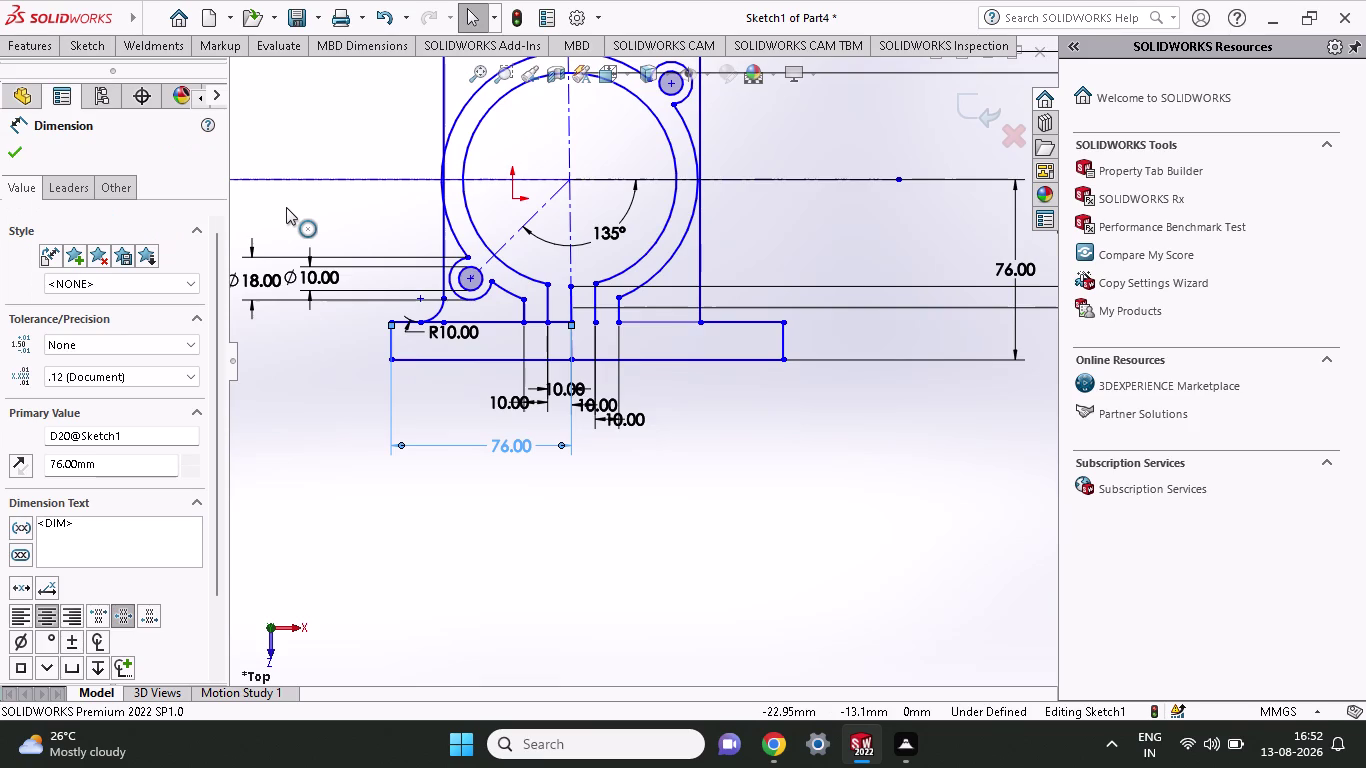
Dimension the base plate's bottom edge to 176 mm, placing the dimension below the plate.
click(86, 48)
click(95, 90)
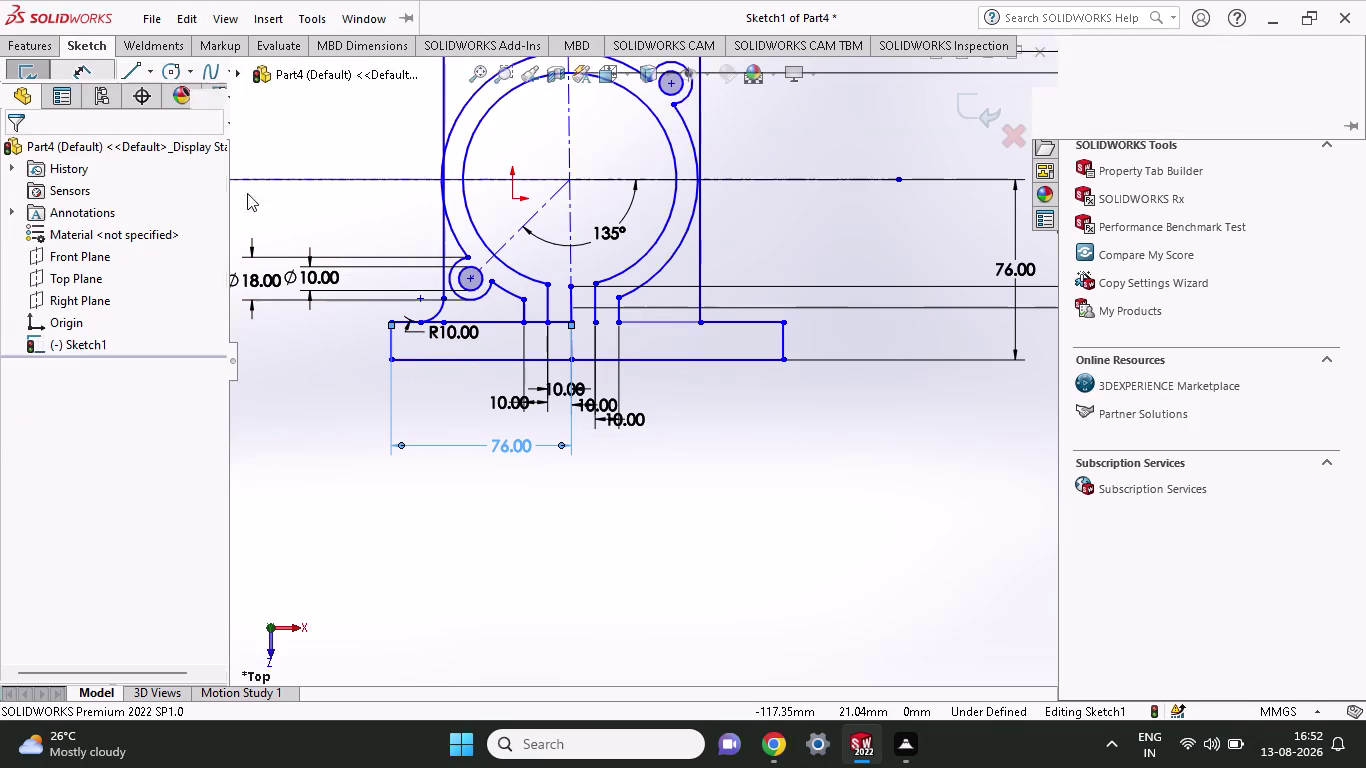
click(388, 354)
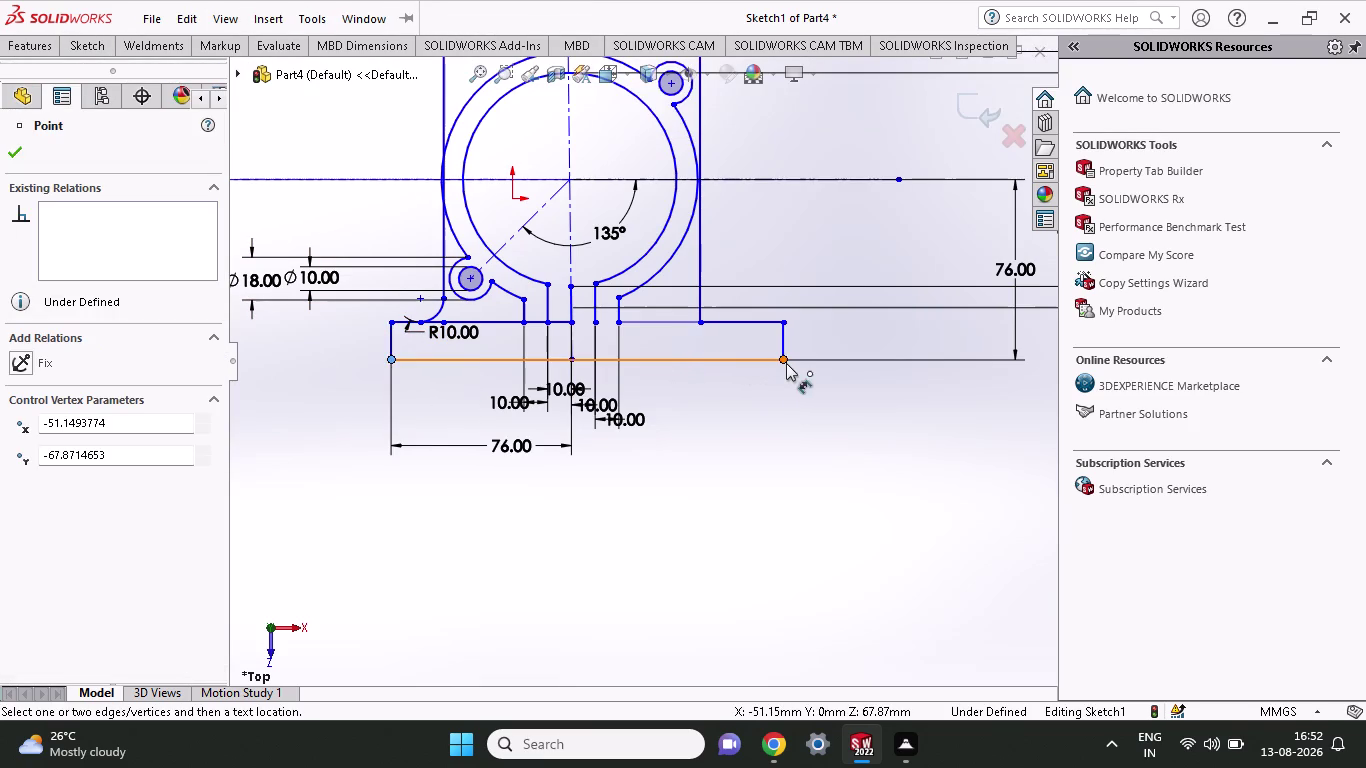
click(786, 363)
click(762, 468)
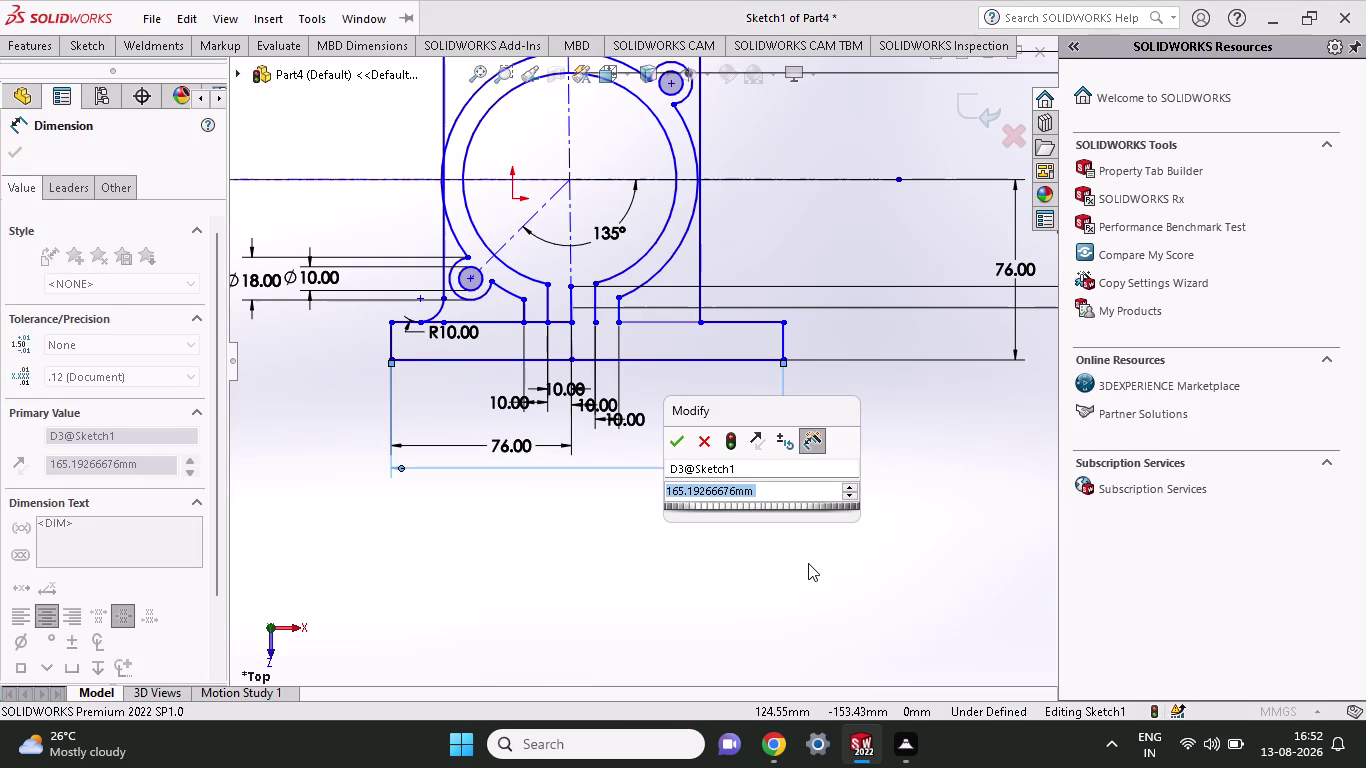
text(176)
key(Return)
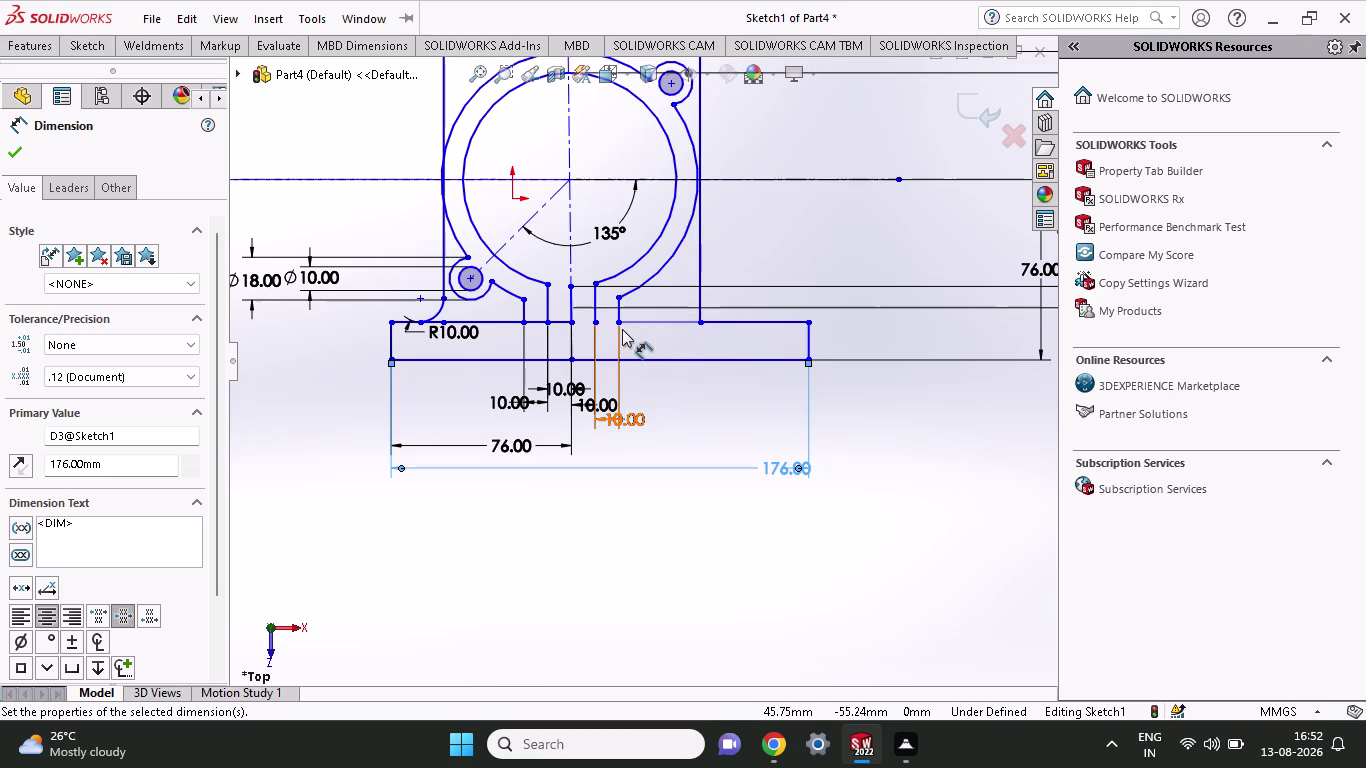
scroll(down, 3)
scroll(down, 3)
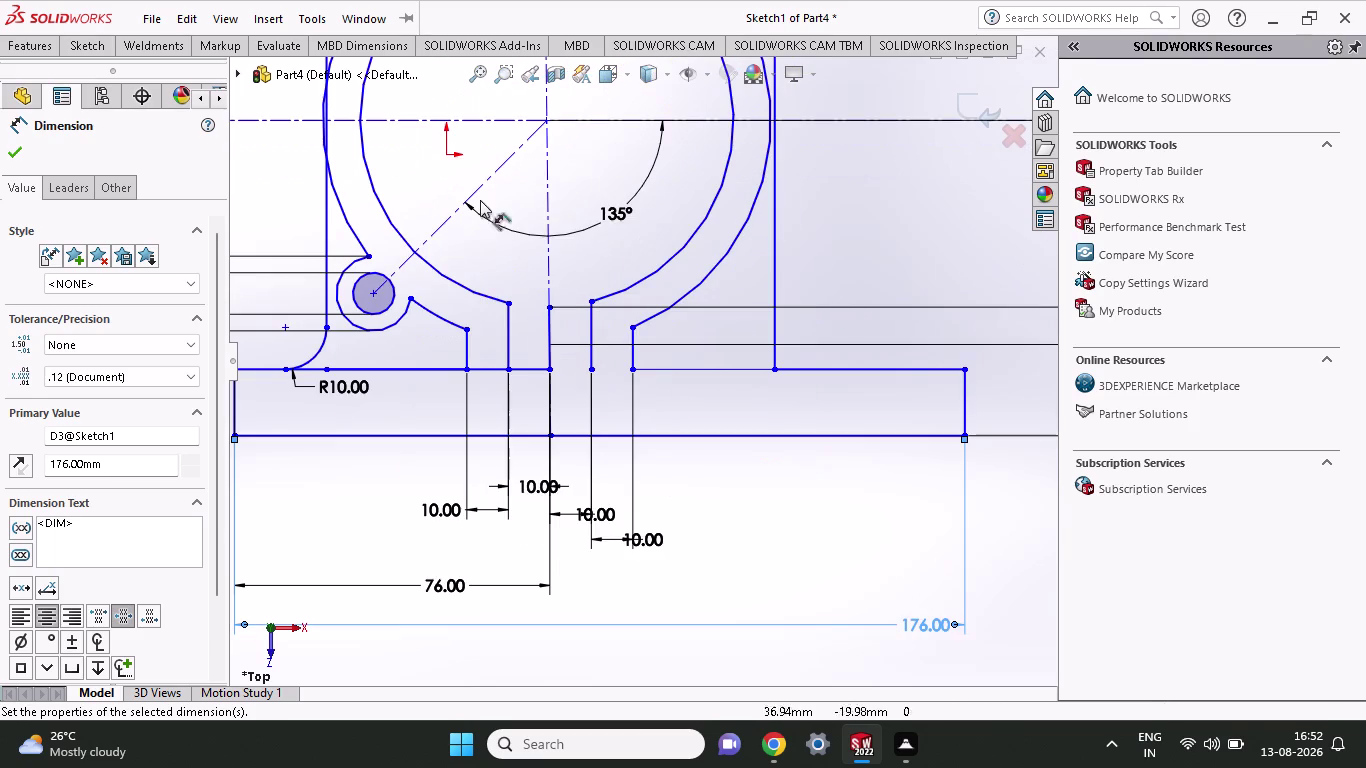
click(84, 44)
click(276, 88)
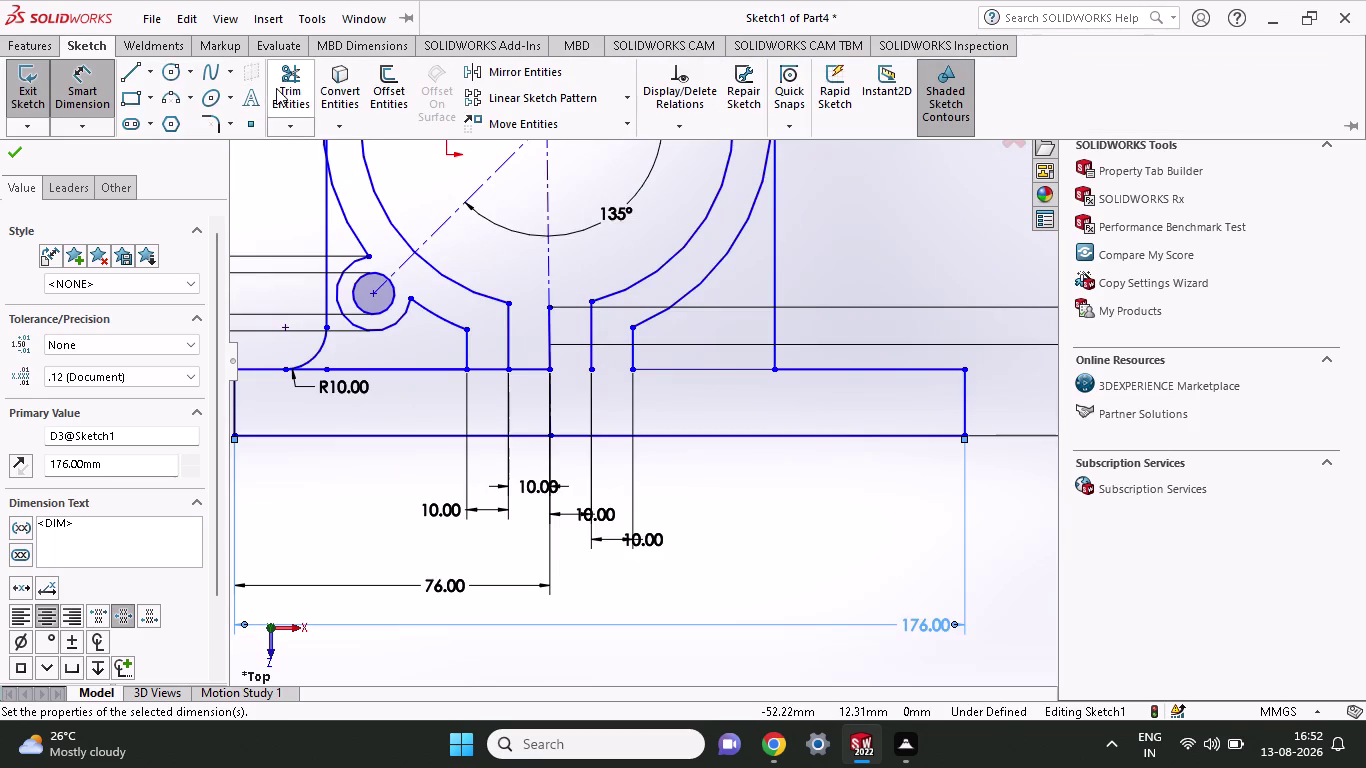
Trim the short, left, right and middle inner cutout lines under the ring.
click(537, 369)
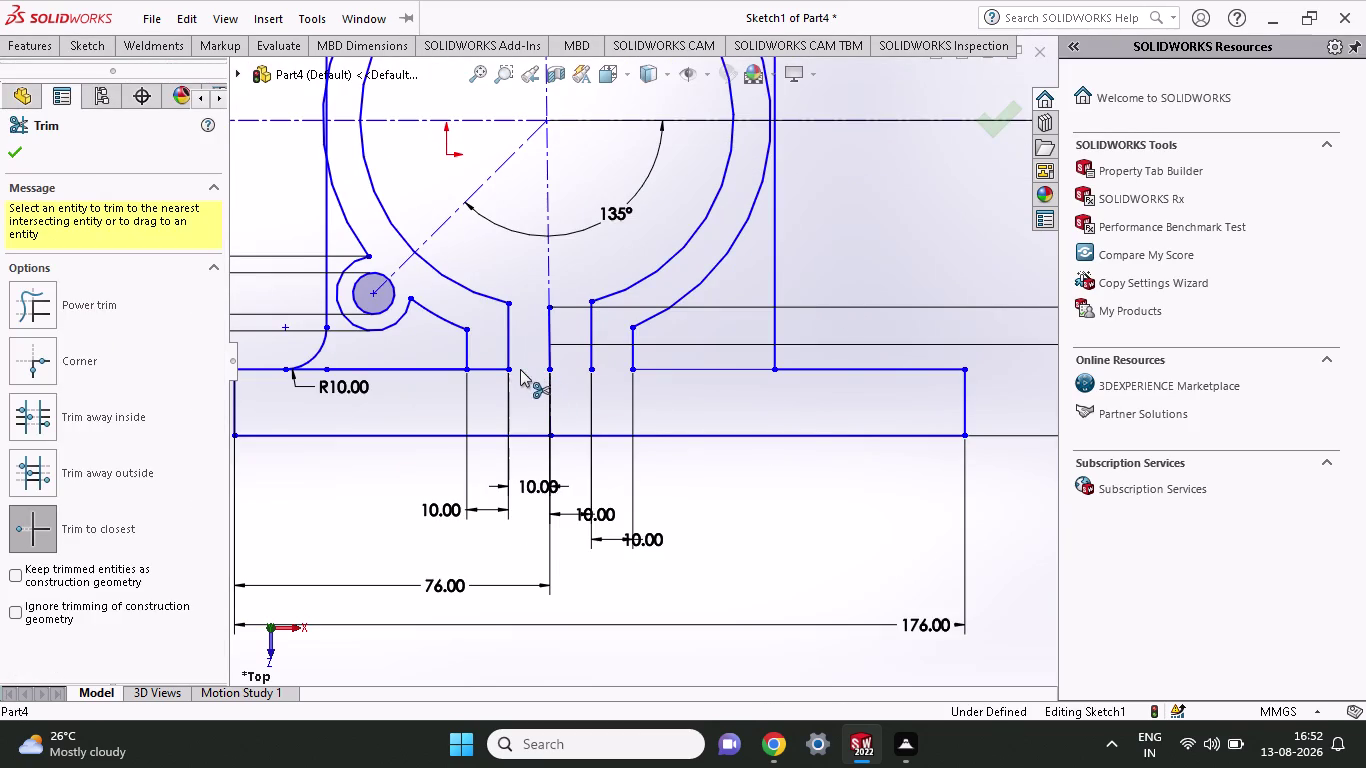
click(487, 365)
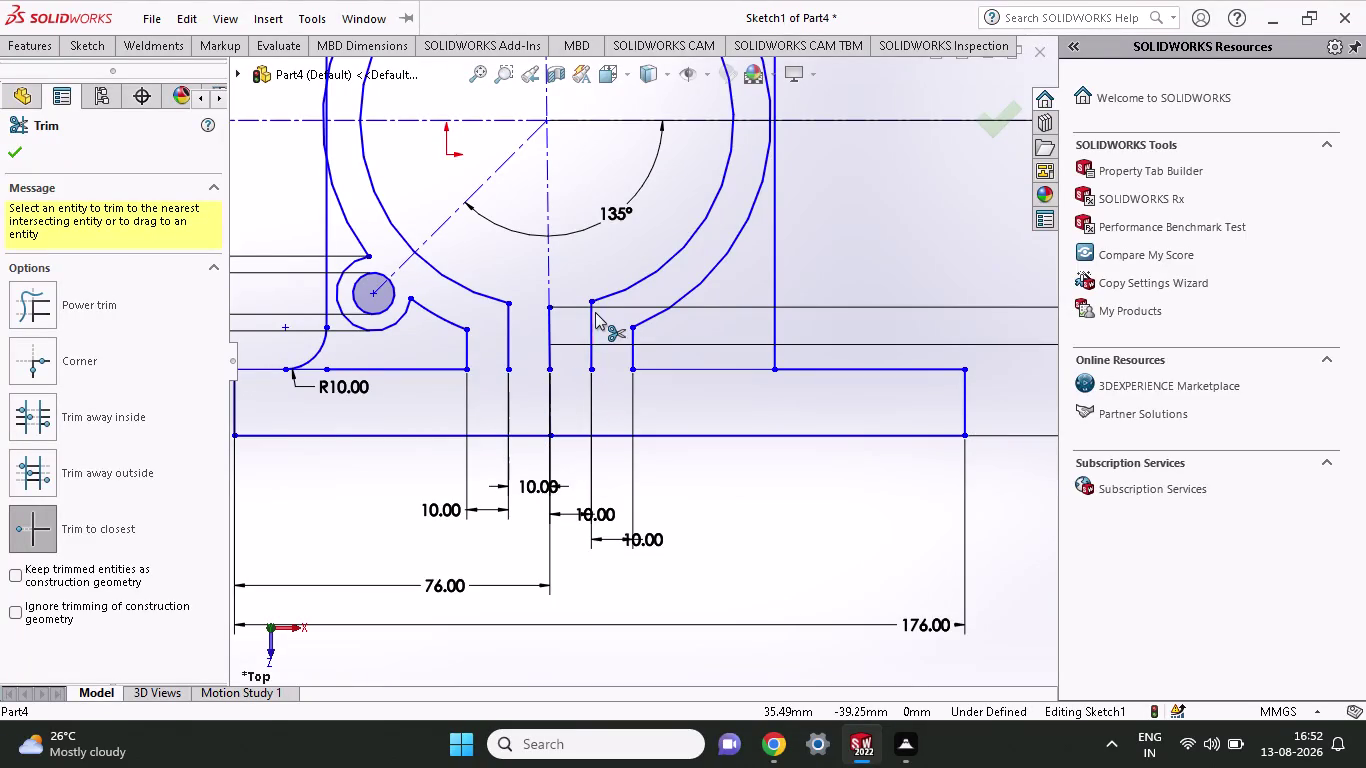
click(506, 349)
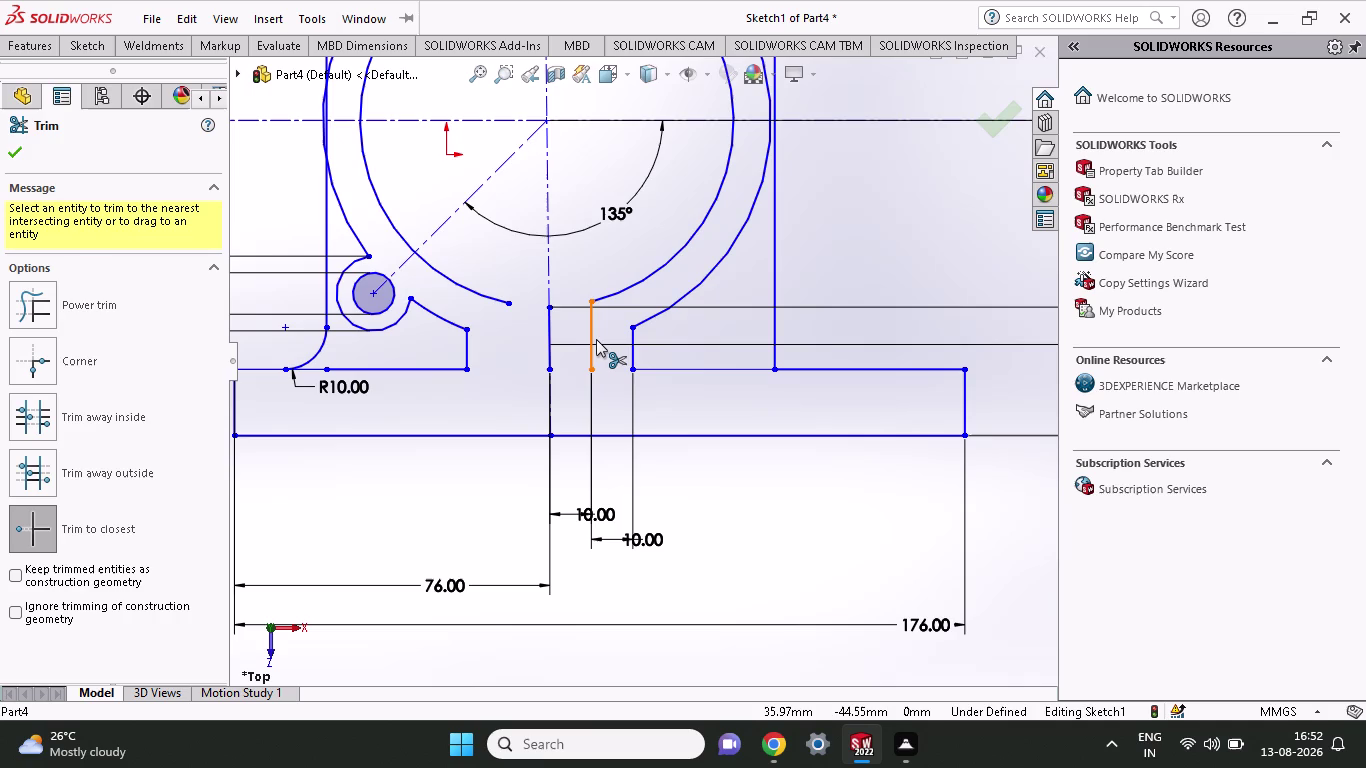
click(594, 333)
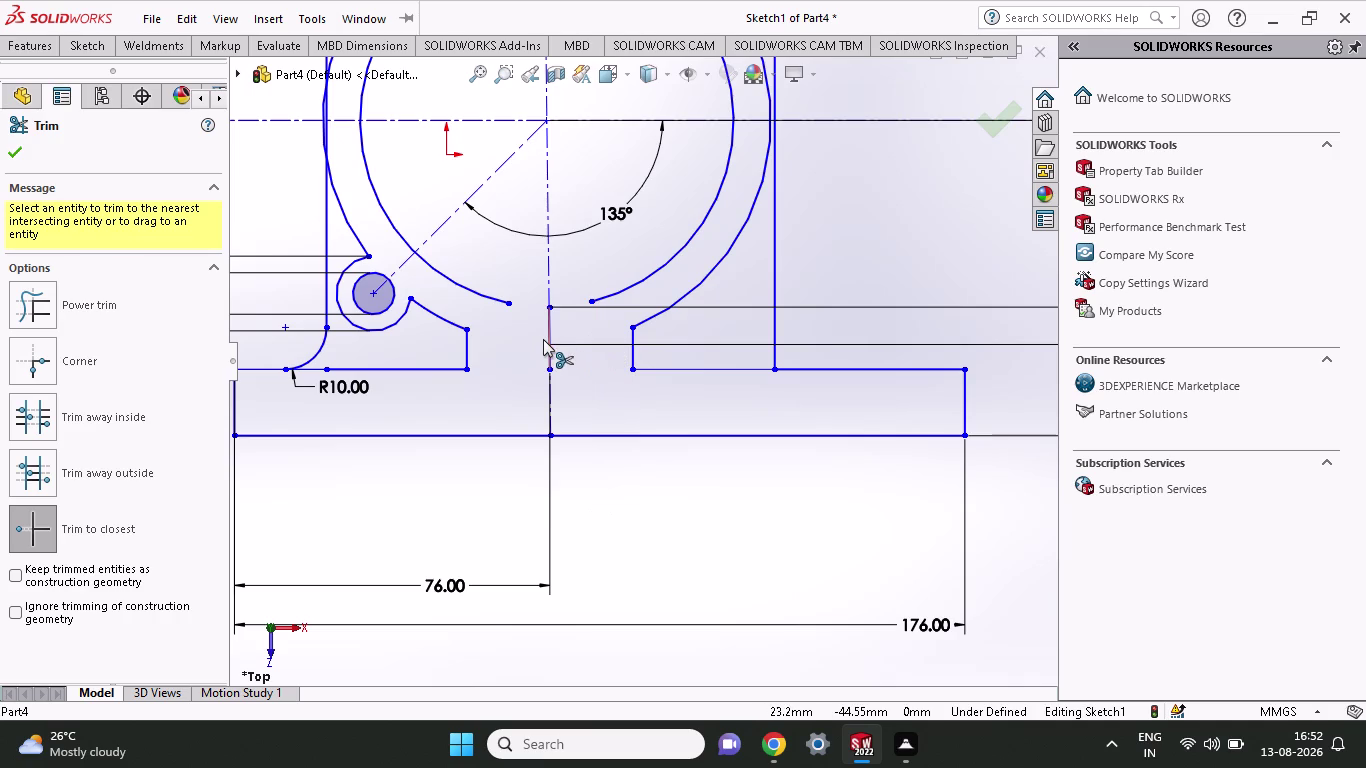
click(544, 339)
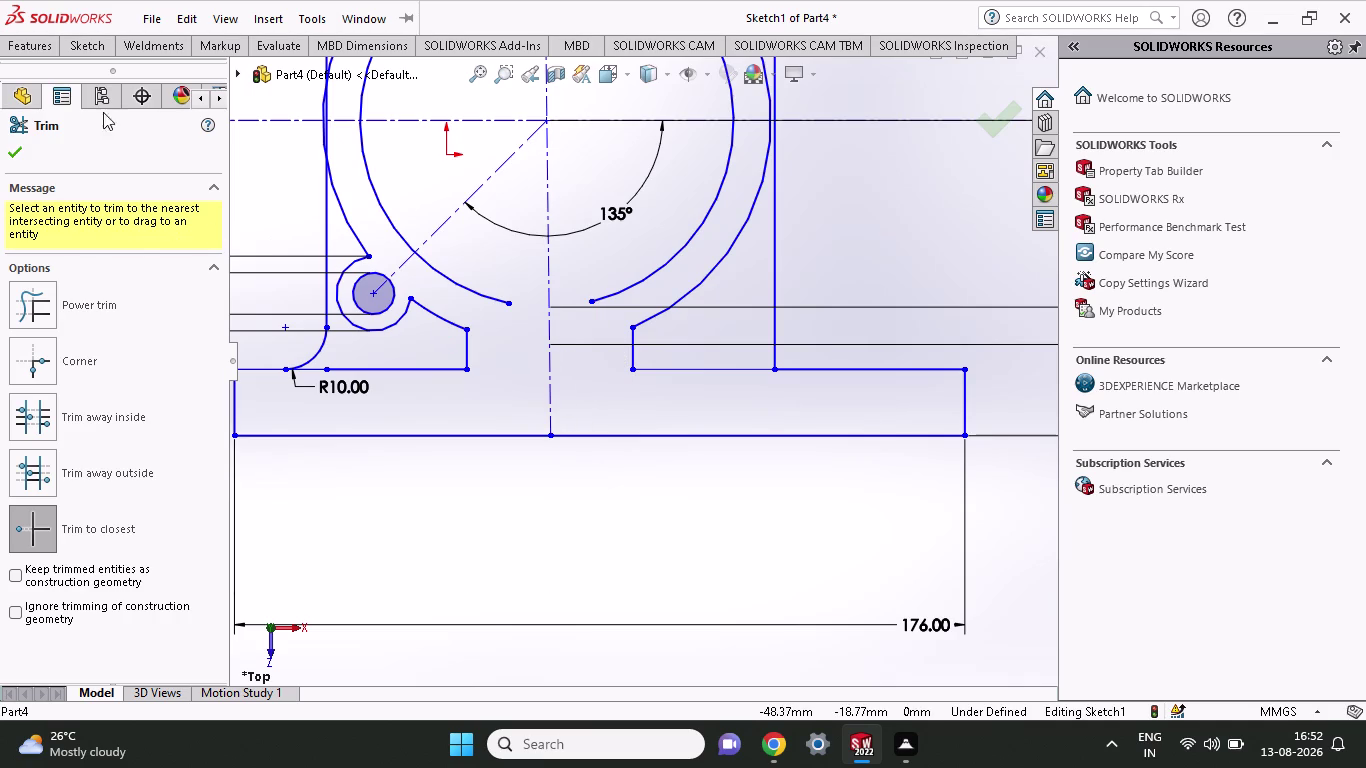
click(79, 51)
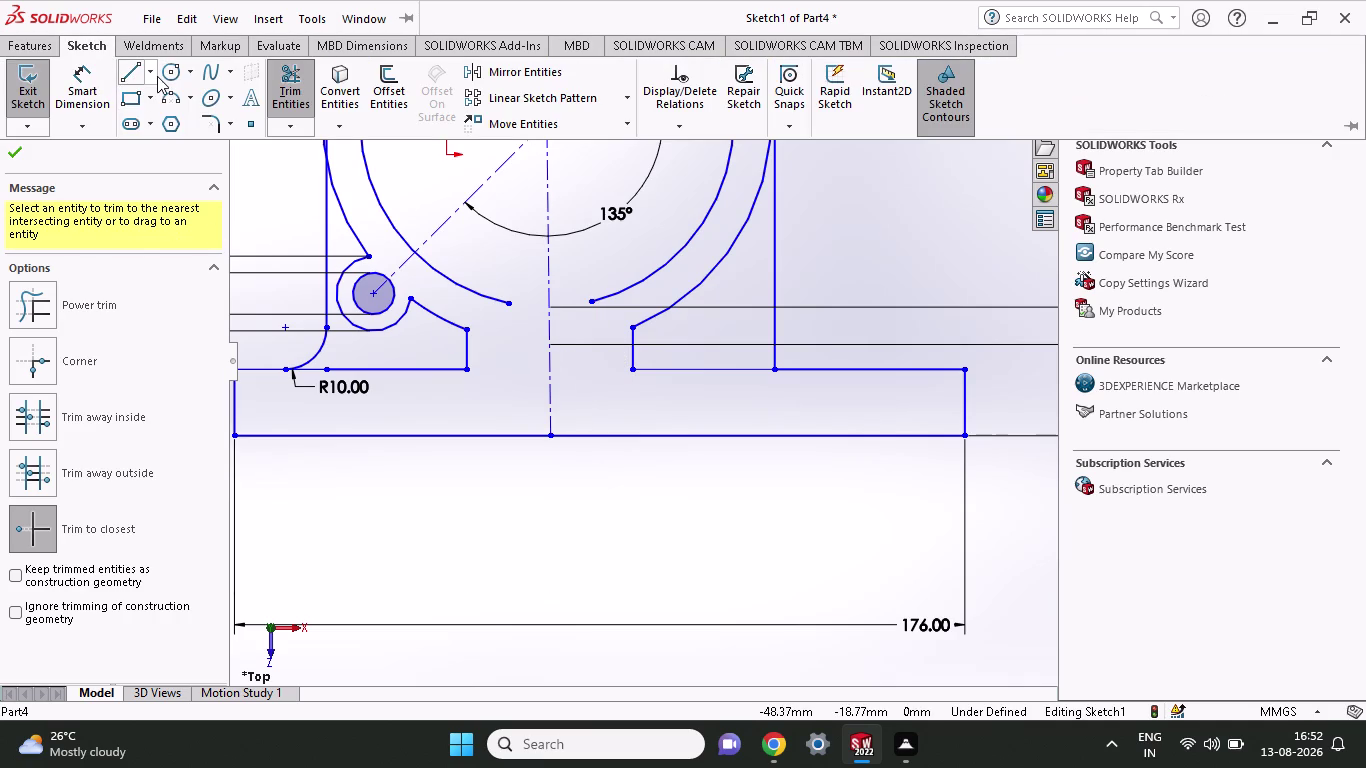
Draw vertical lines from the left and right arc ends down to the base plate edge.
click(152, 76)
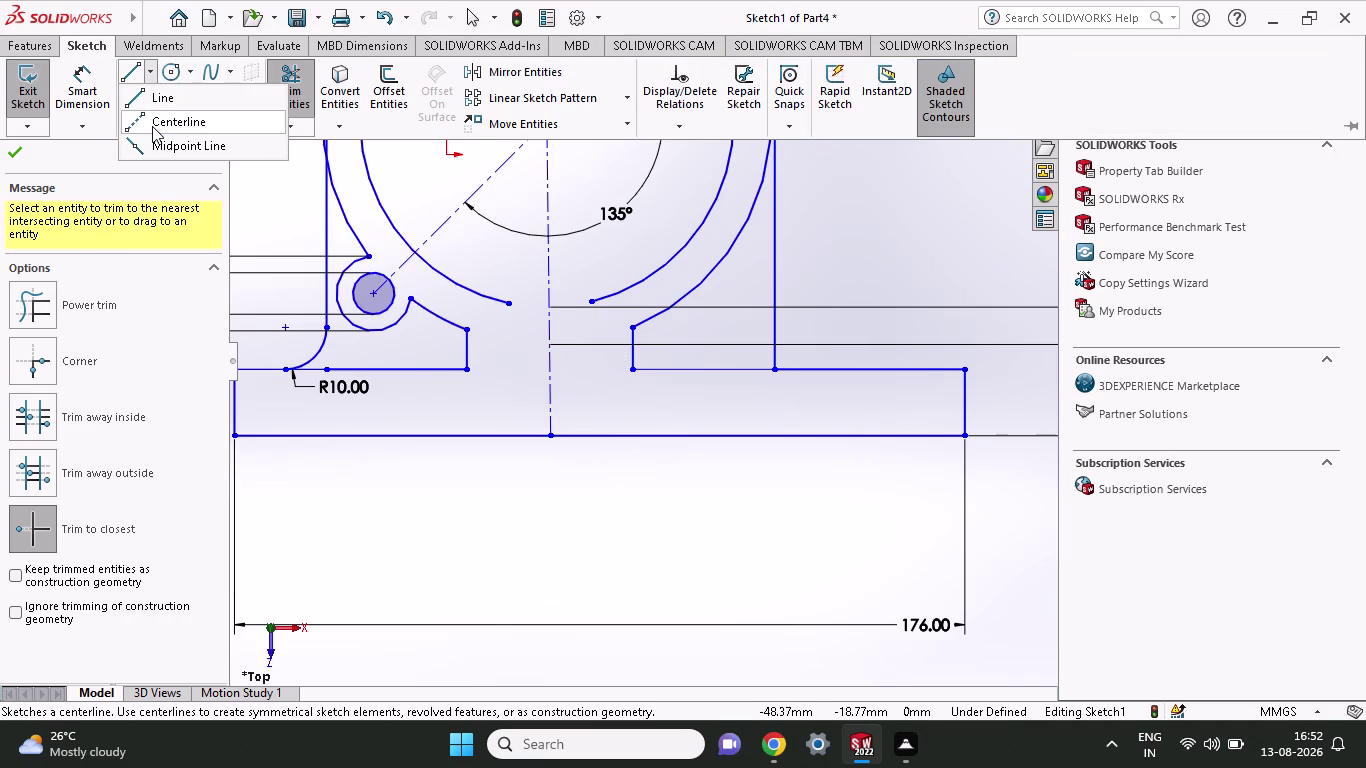
click(127, 75)
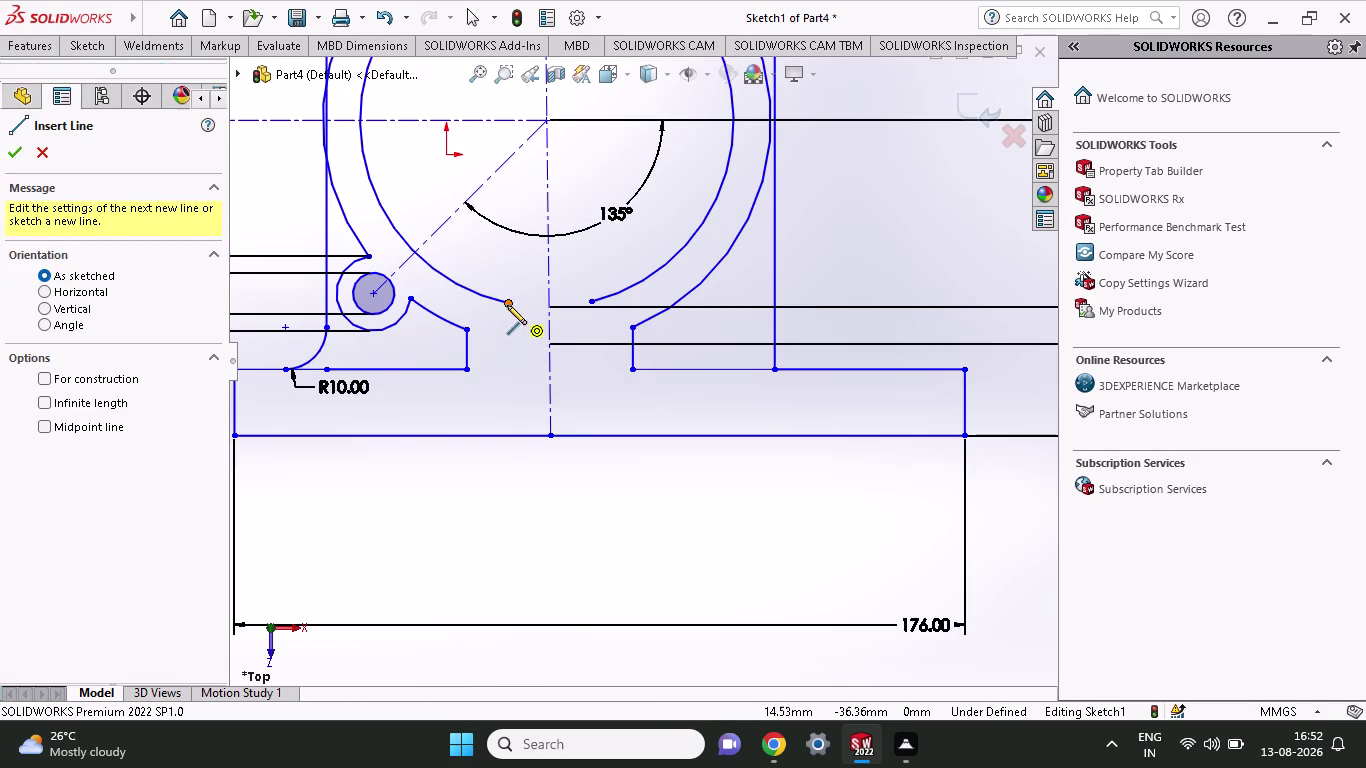
click(507, 305)
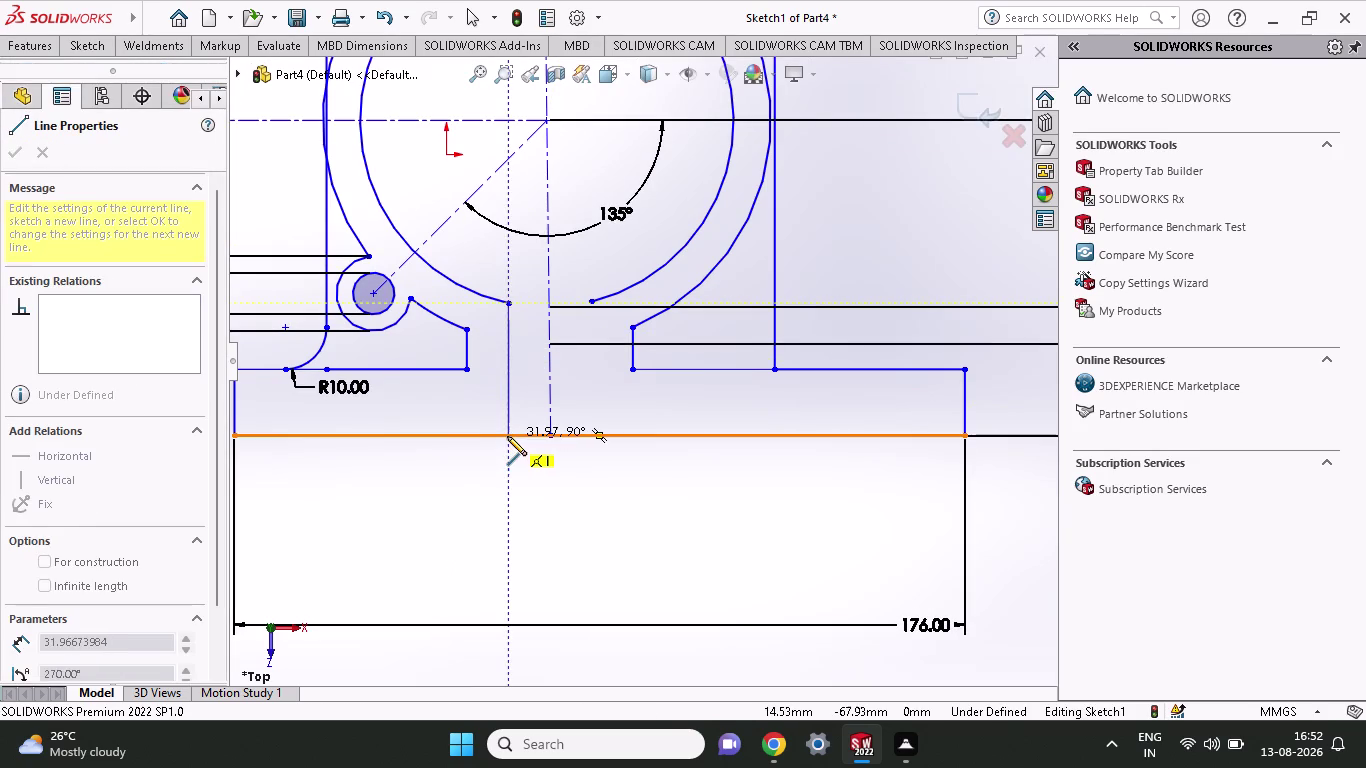
click(507, 436)
right_click(524, 492)
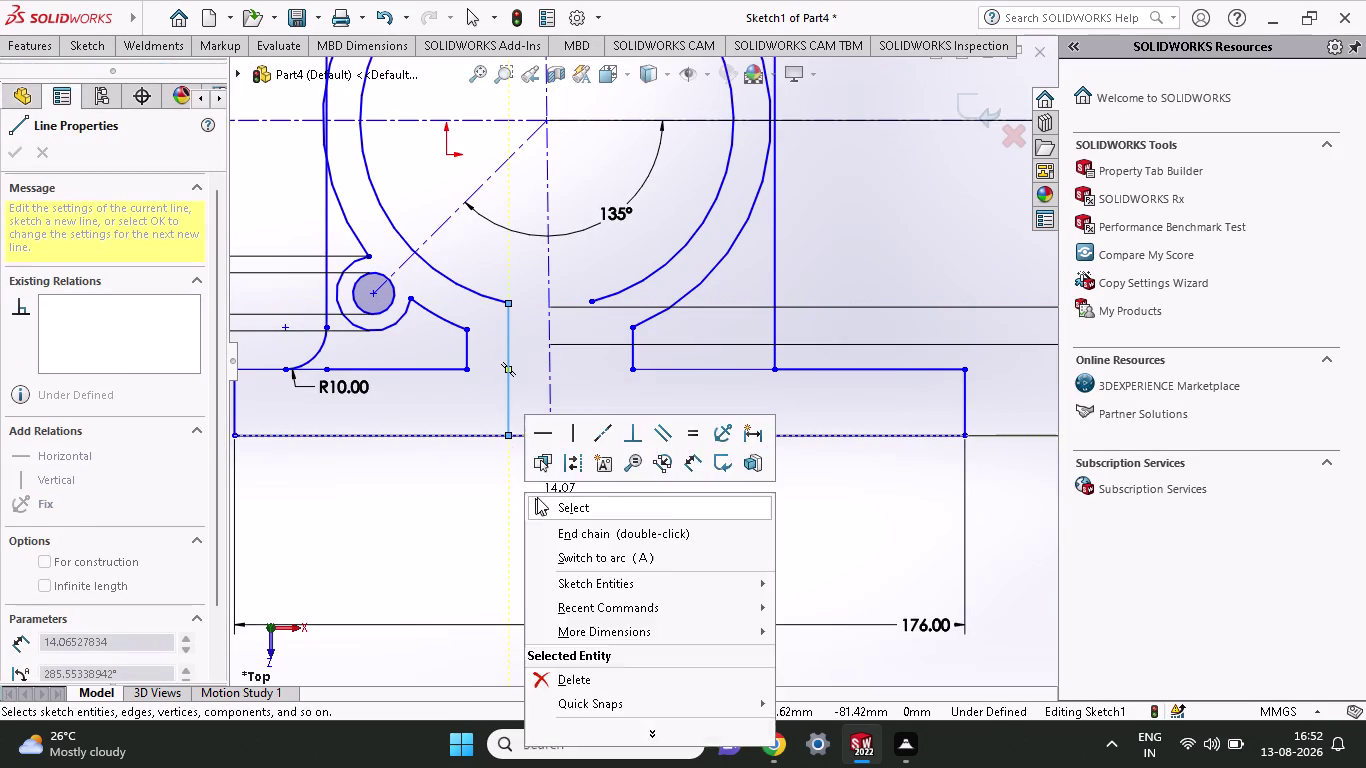
click(537, 497)
click(89, 52)
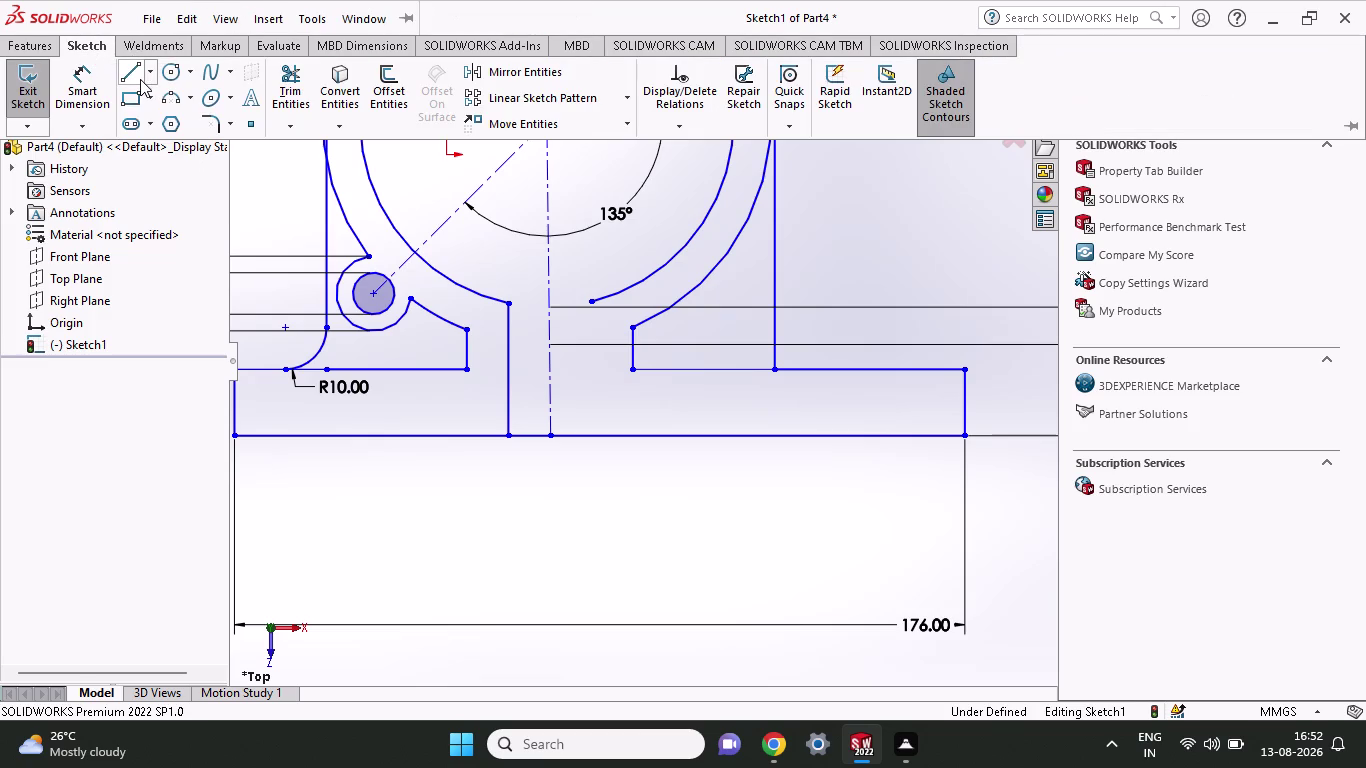
click(140, 79)
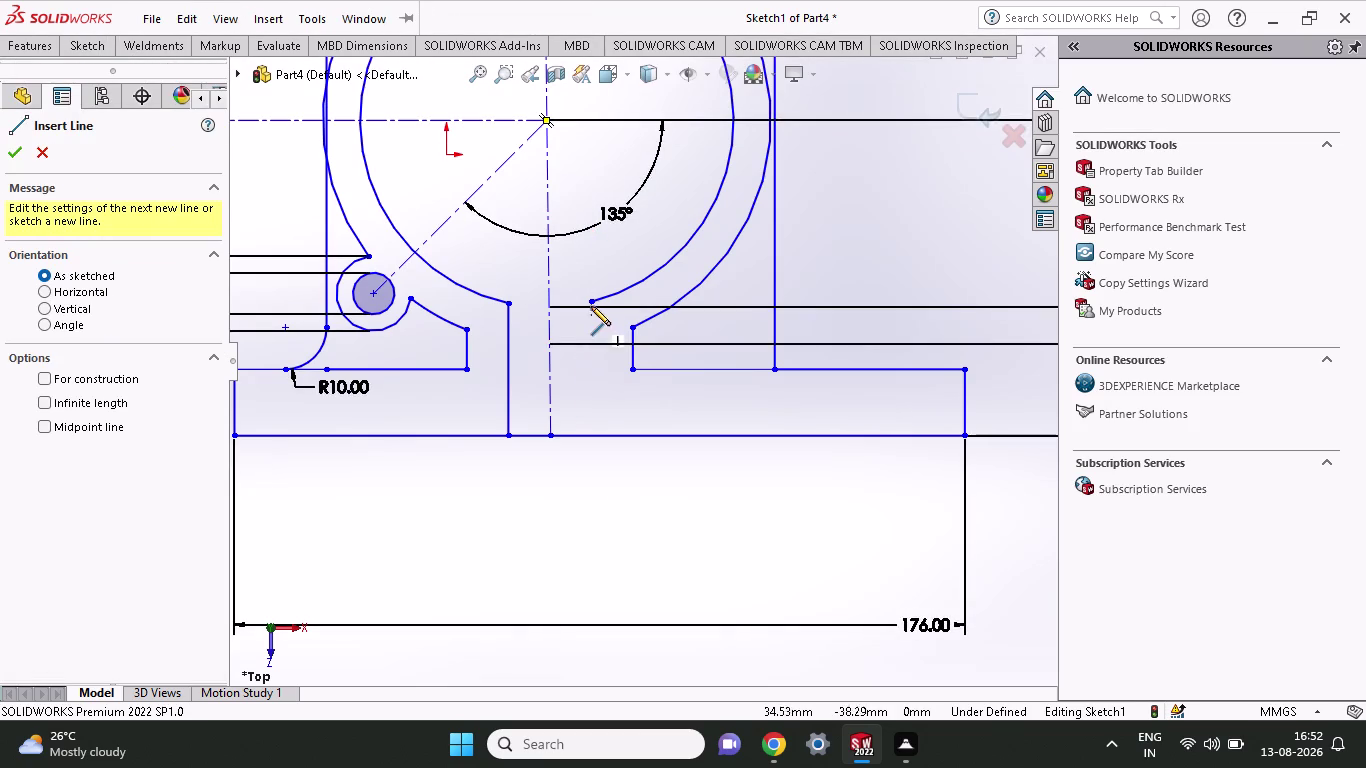
click(591, 302)
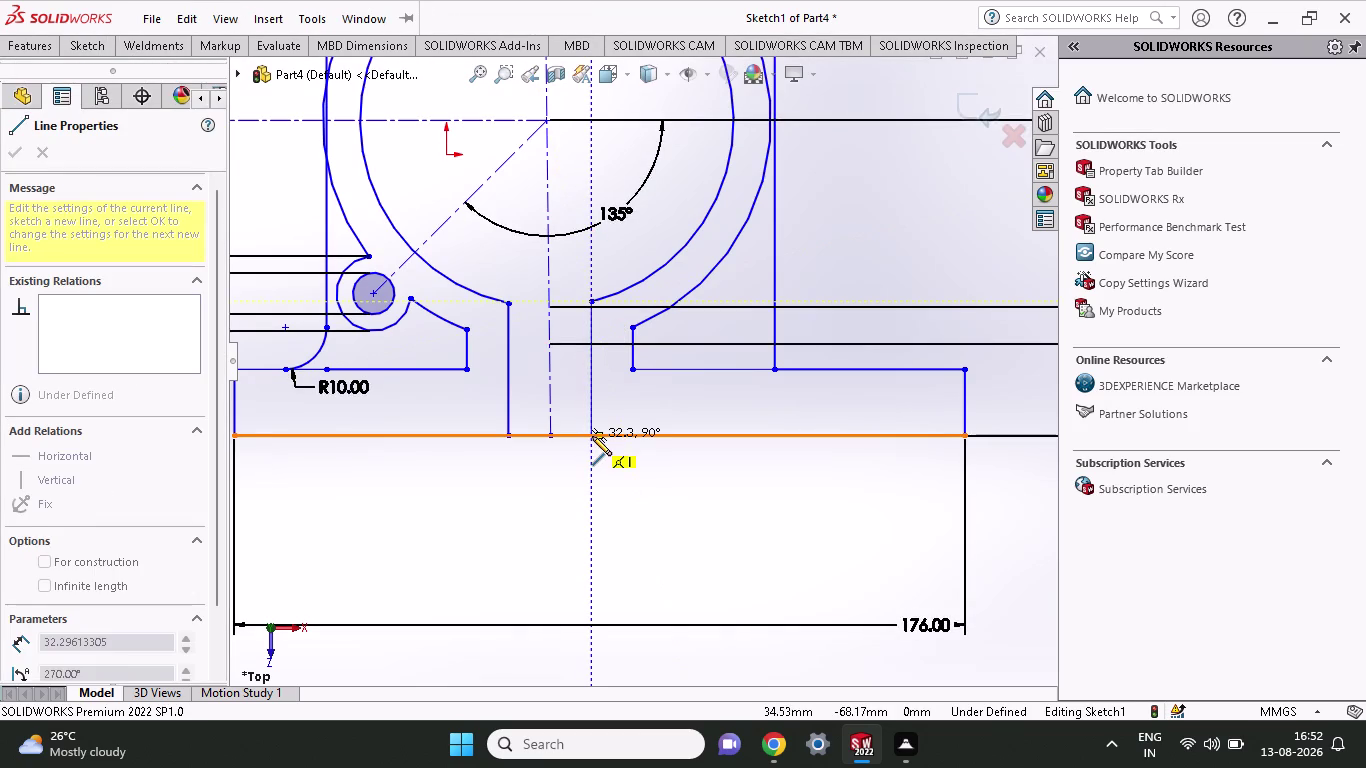
click(592, 436)
right_click(614, 497)
click(636, 520)
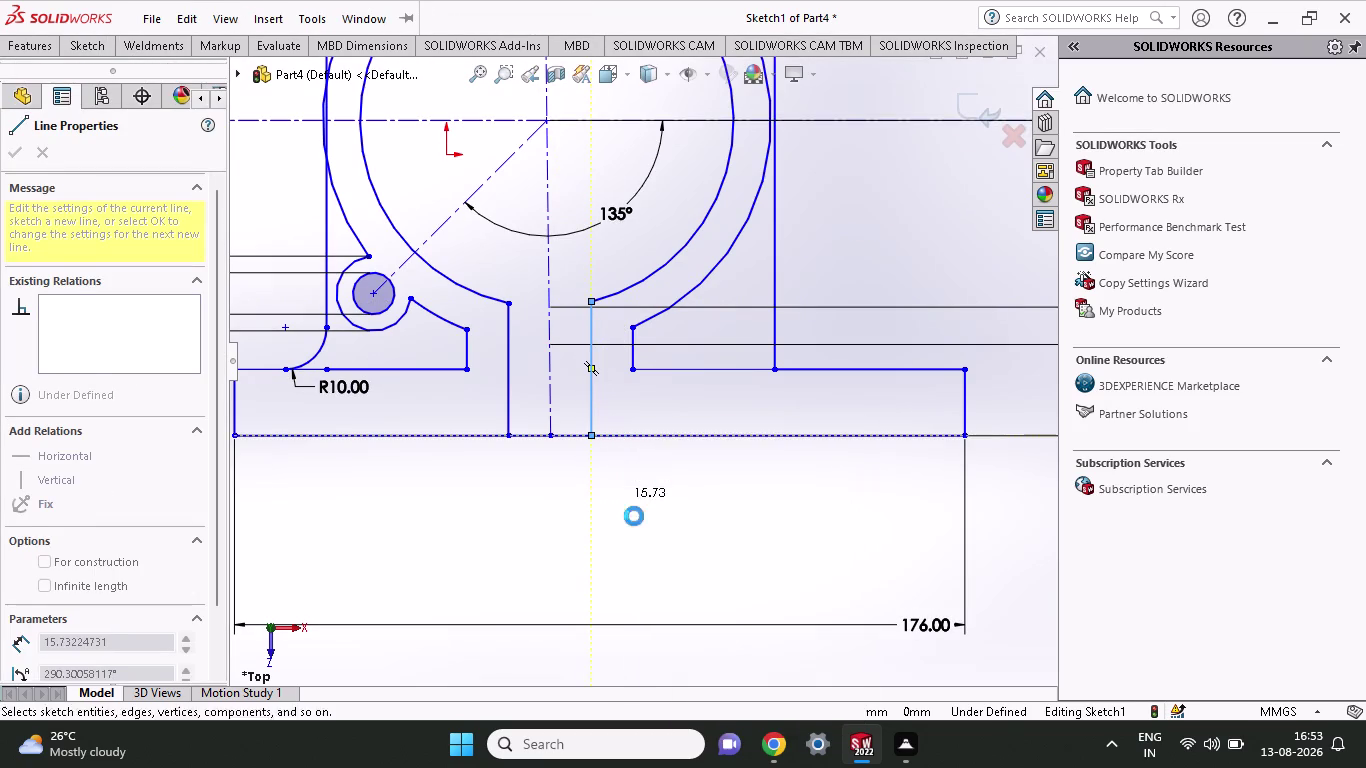
Set both new vertical lines to For construction.
click(507, 374)
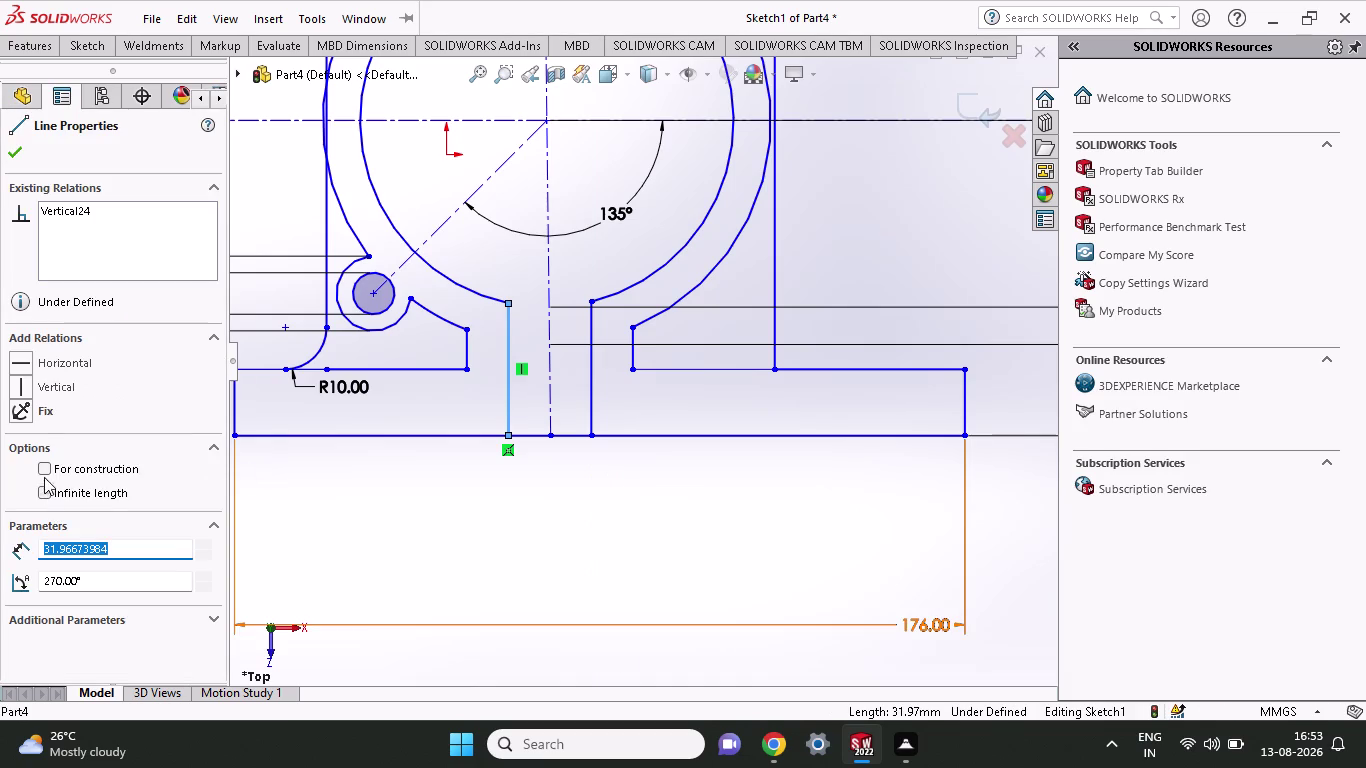
click(48, 466)
click(588, 389)
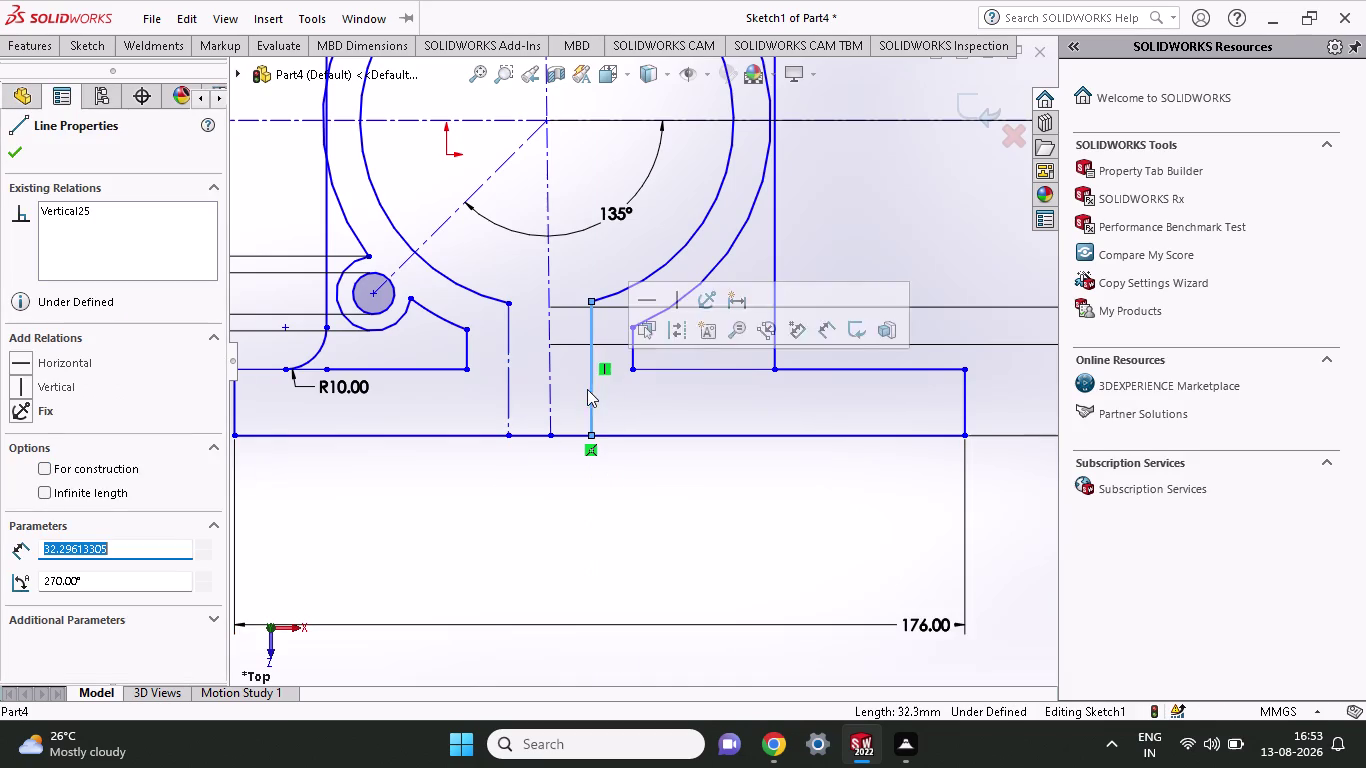
click(52, 462)
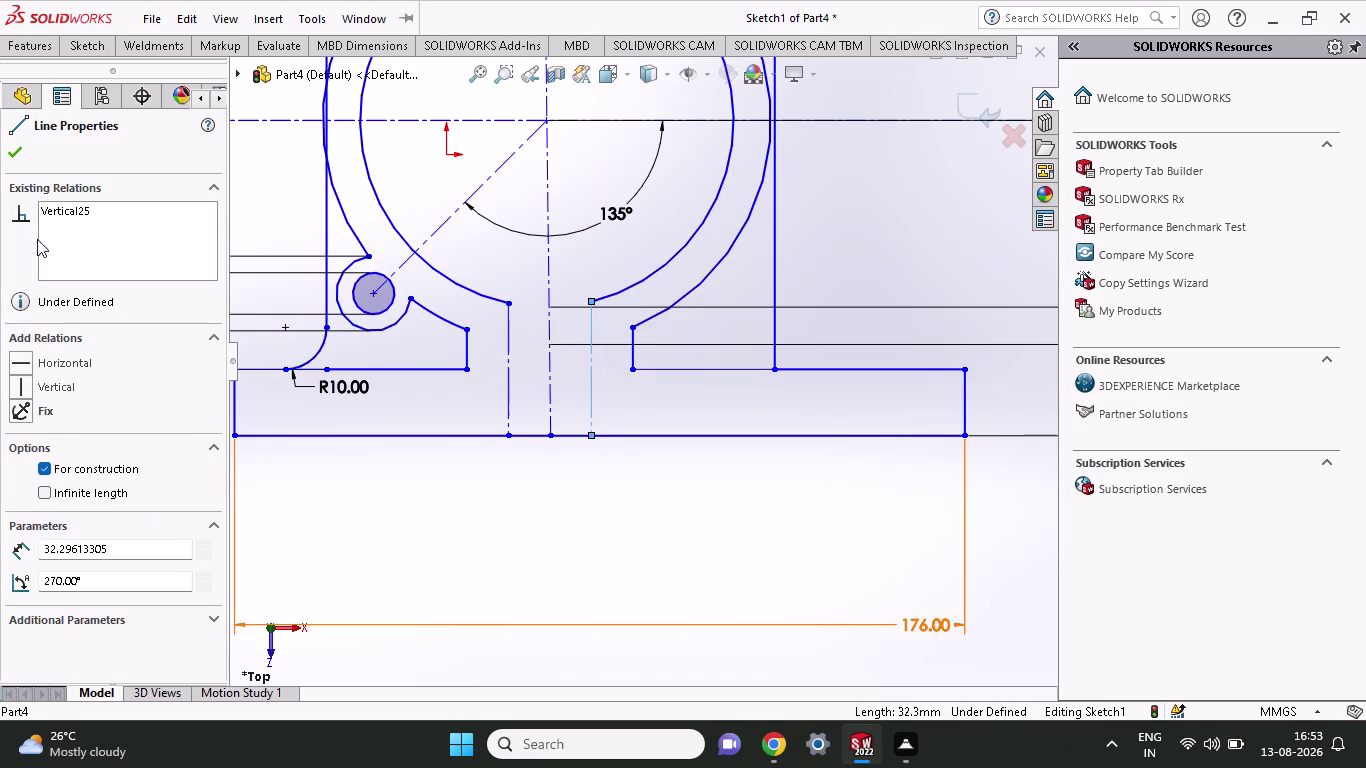
click(15, 148)
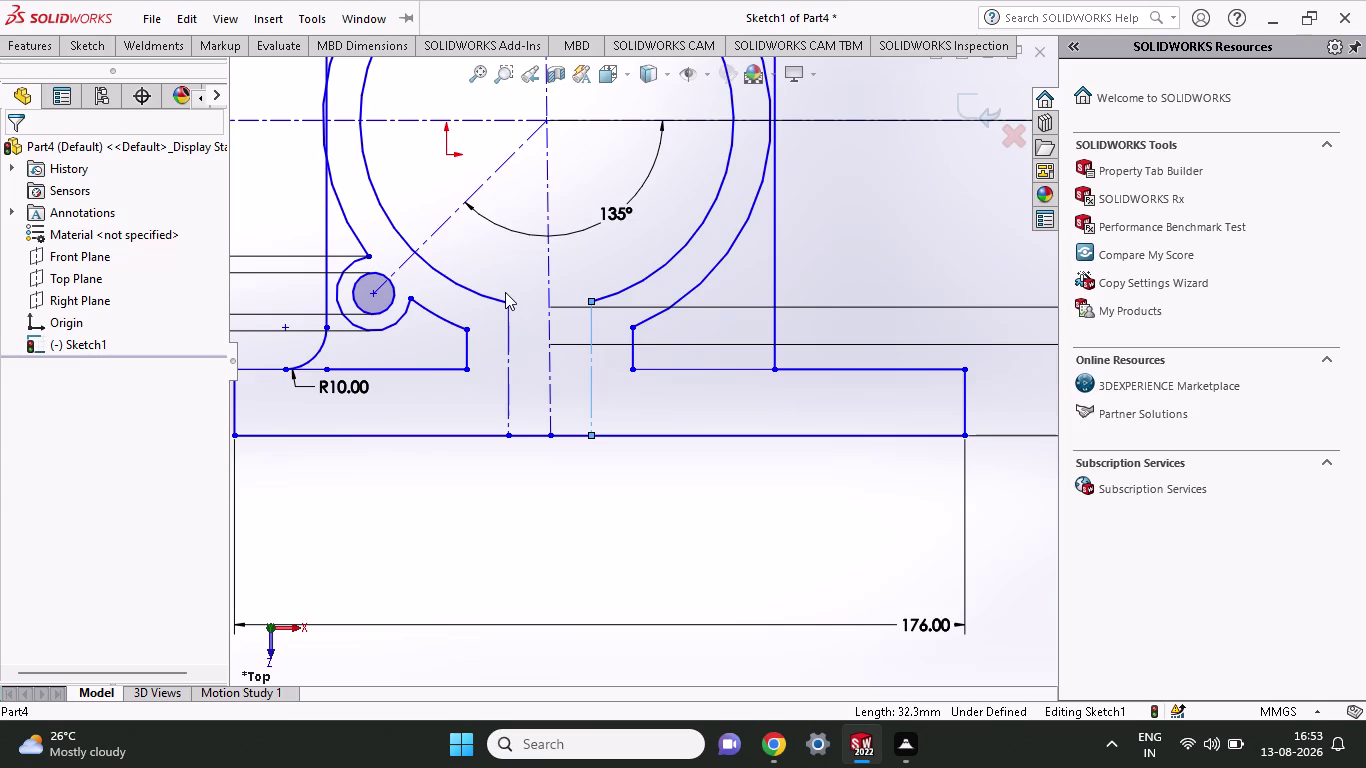
scroll(down, 3)
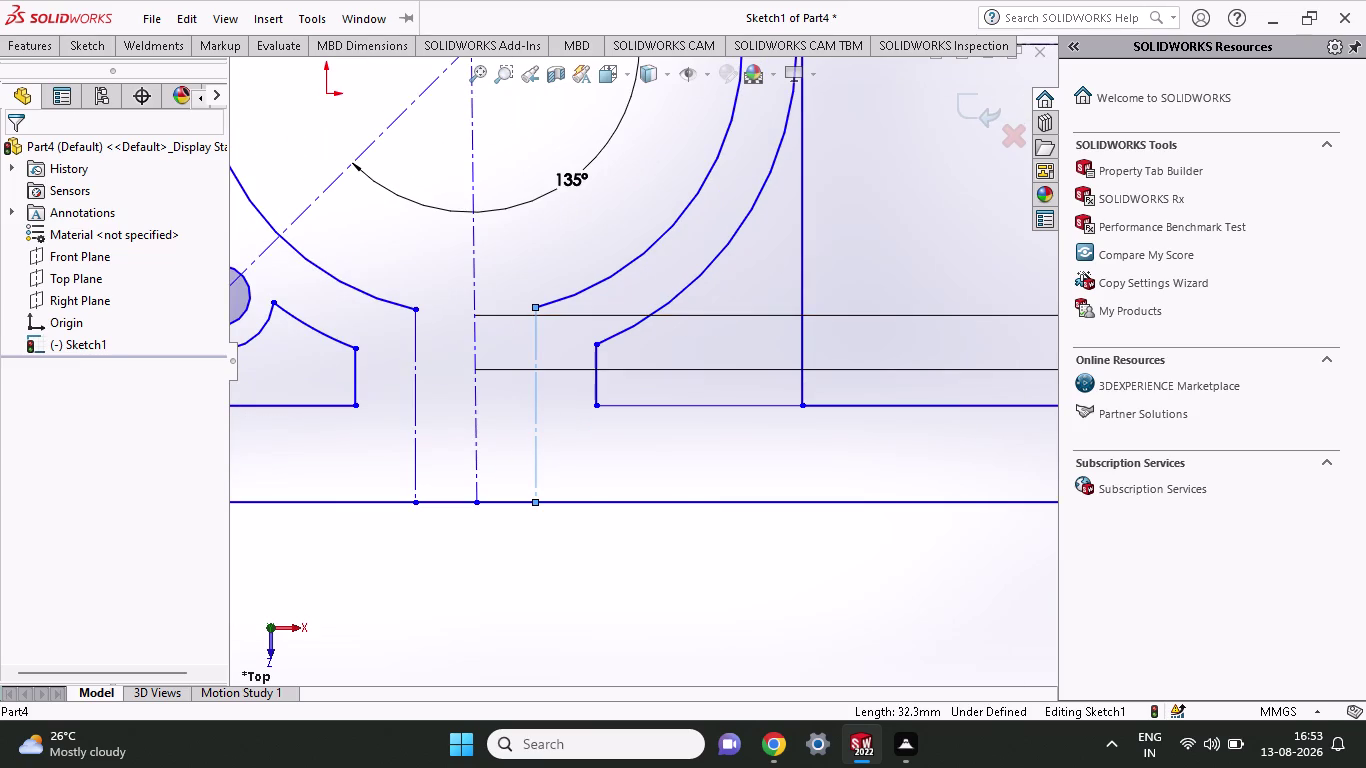
click(61, 37)
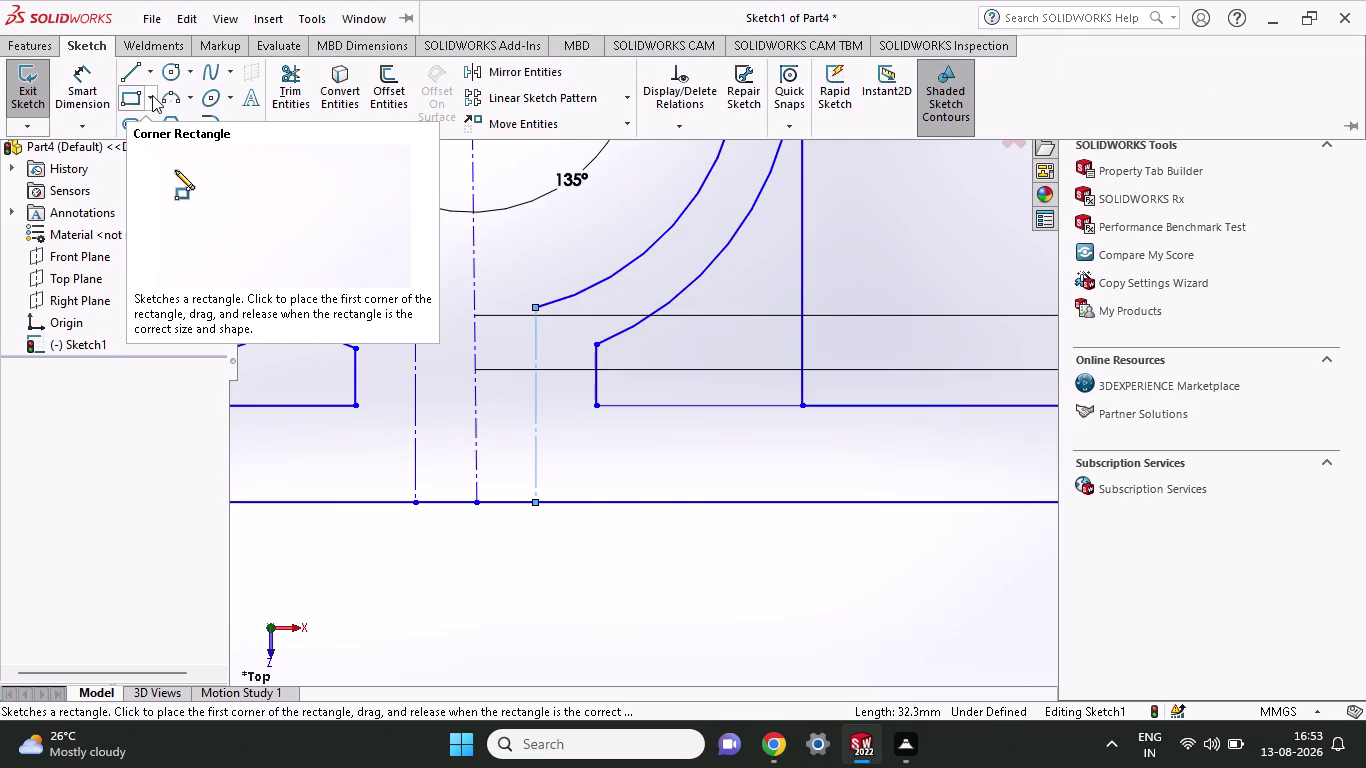
click(213, 123)
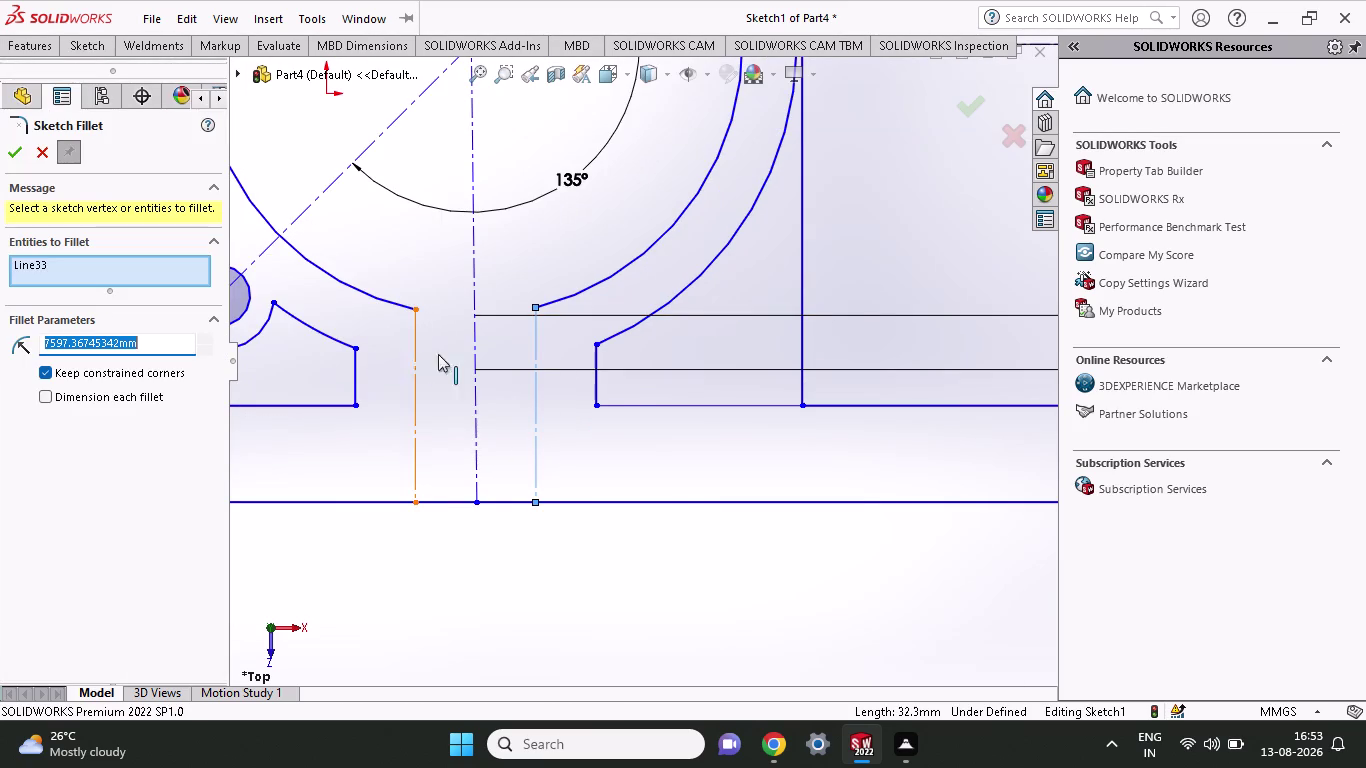
click(622, 408)
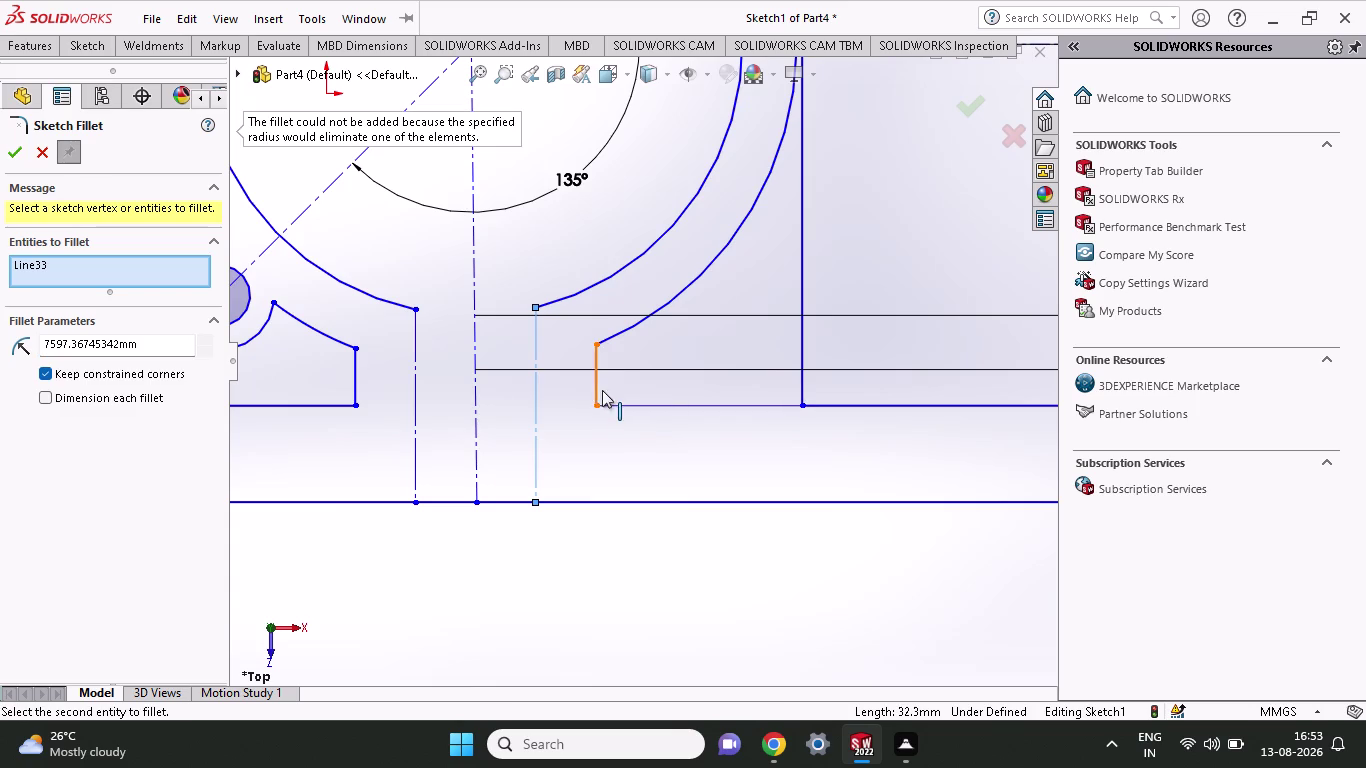
click(596, 381)
click(617, 403)
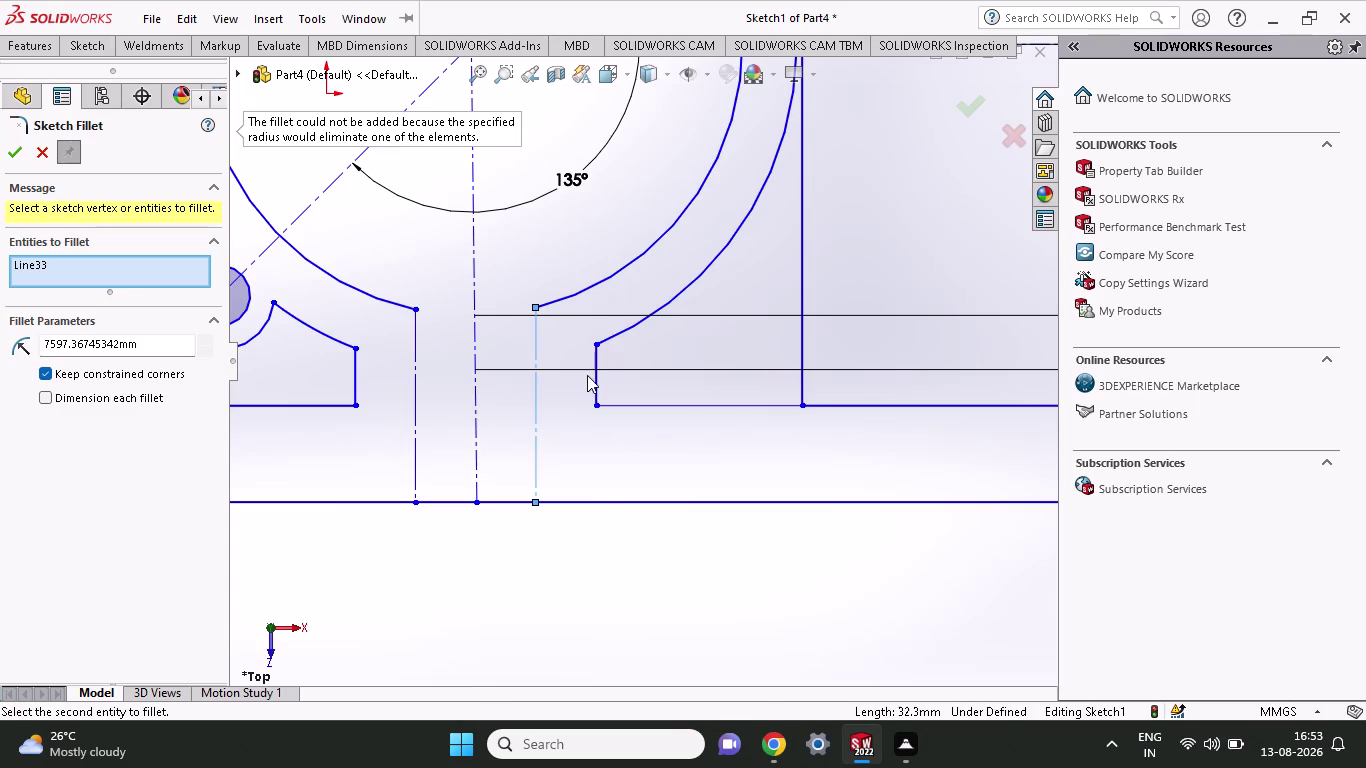
click(604, 378)
key(Escape)
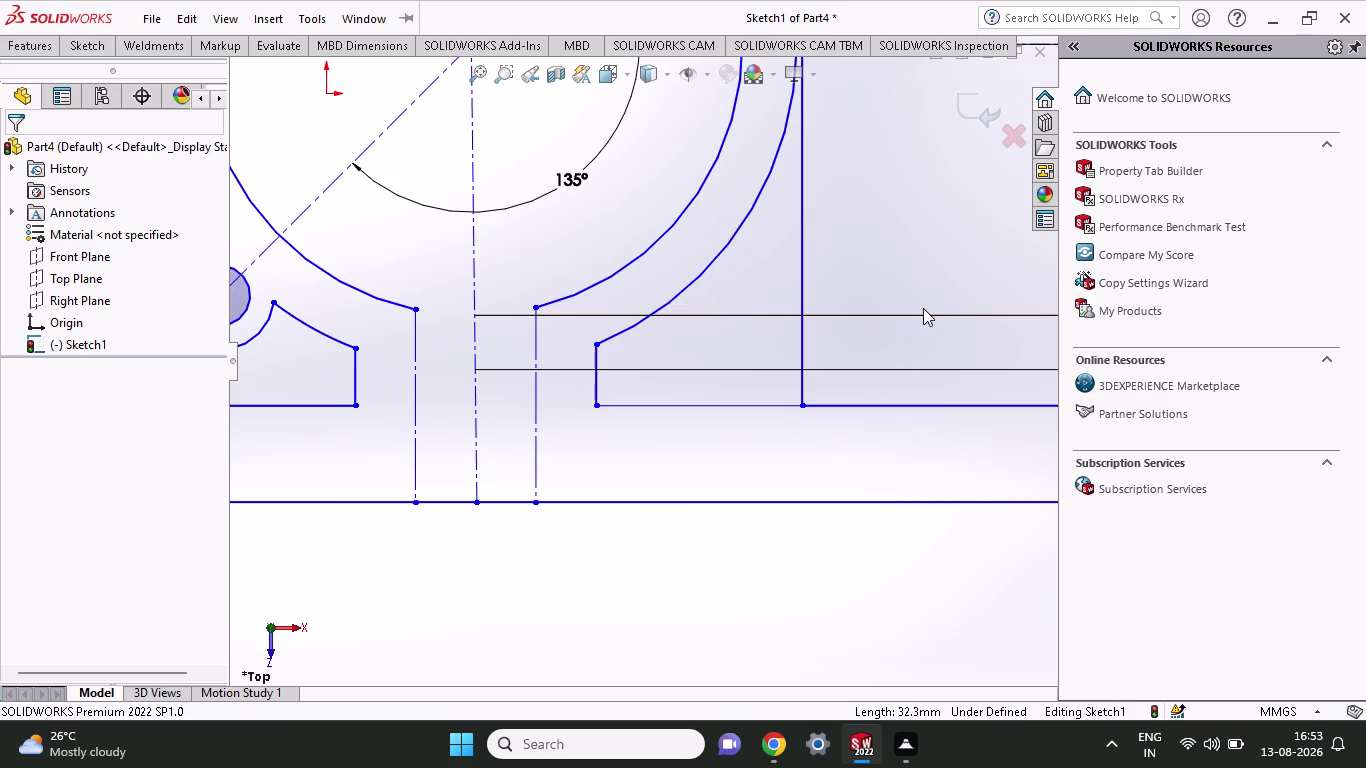
scroll(up, 3)
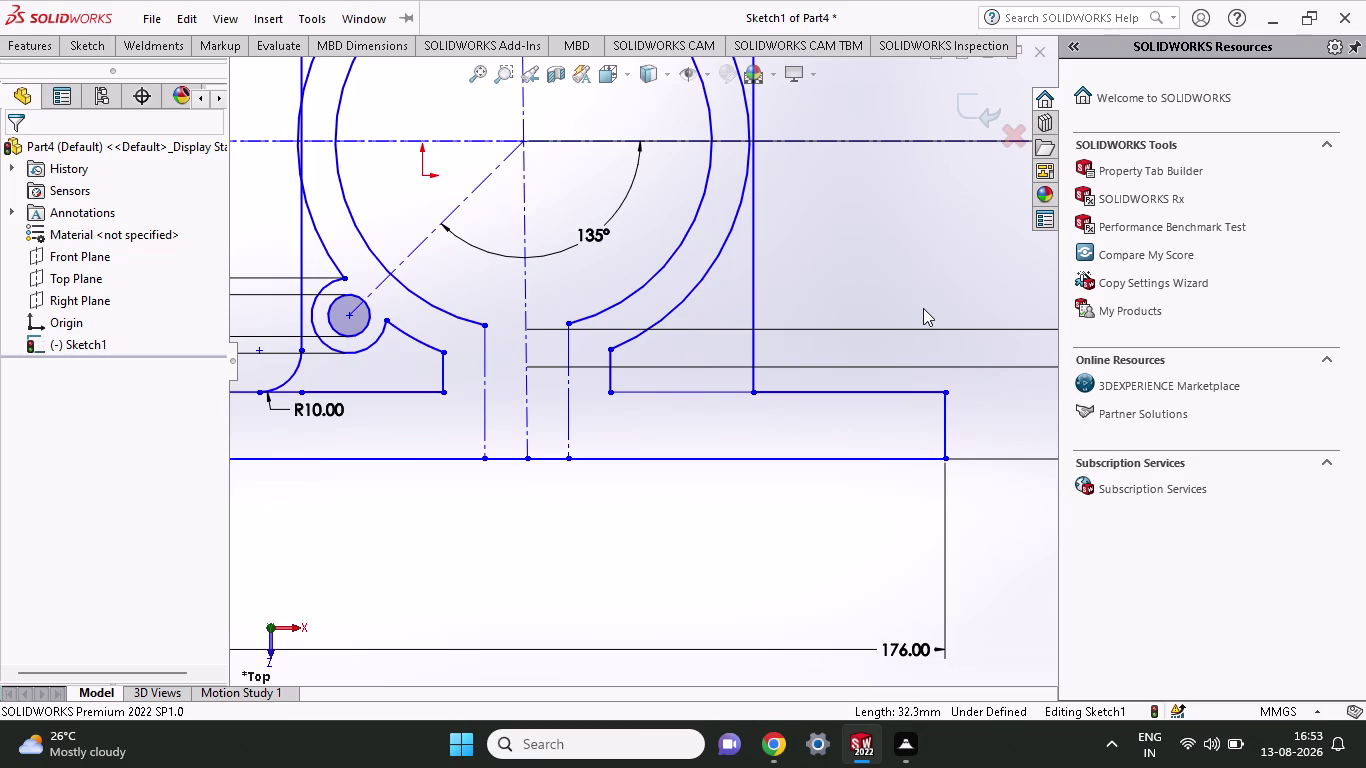
Zoom around the lower-left lug area and activate Trim Entities.
scroll(up, 3)
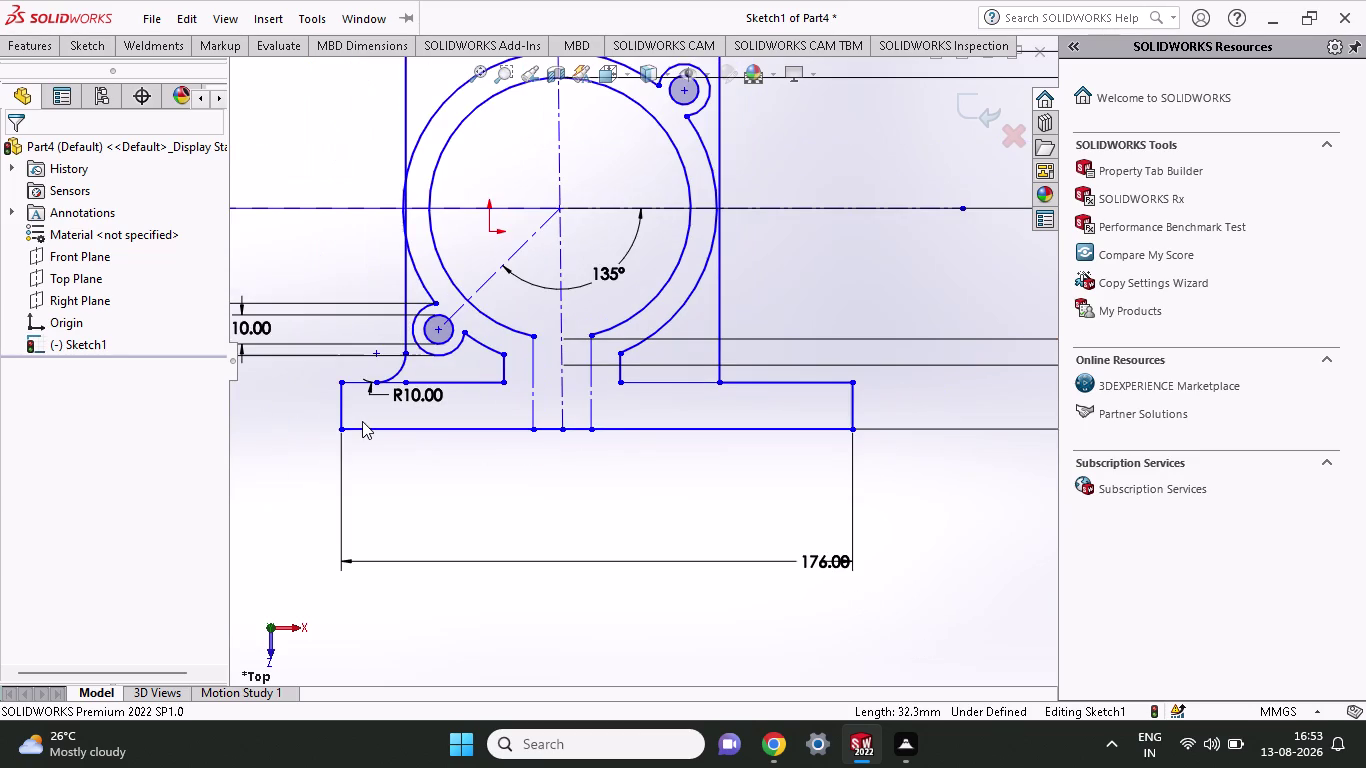
scroll(down, 3)
scroll(up, 3)
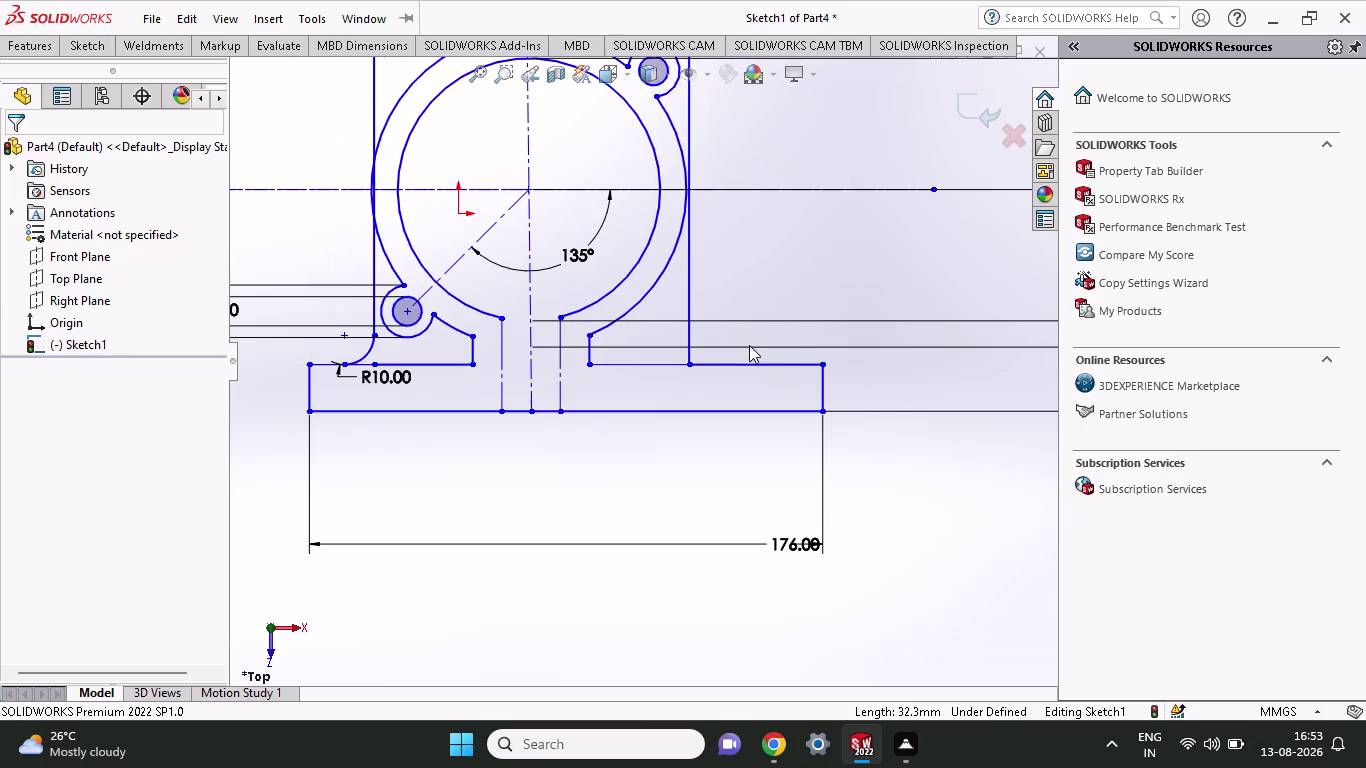
scroll(up, 3)
scroll(down, 3)
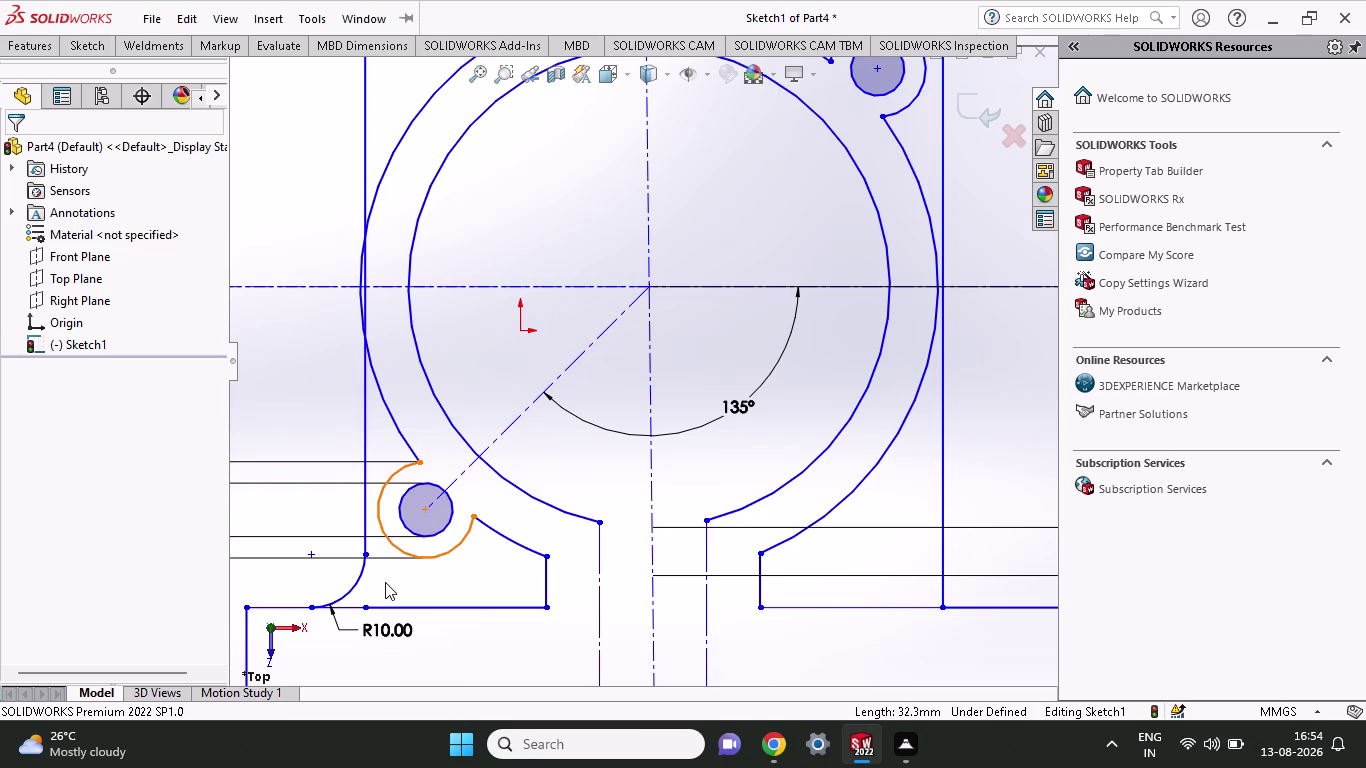
scroll(up, 3)
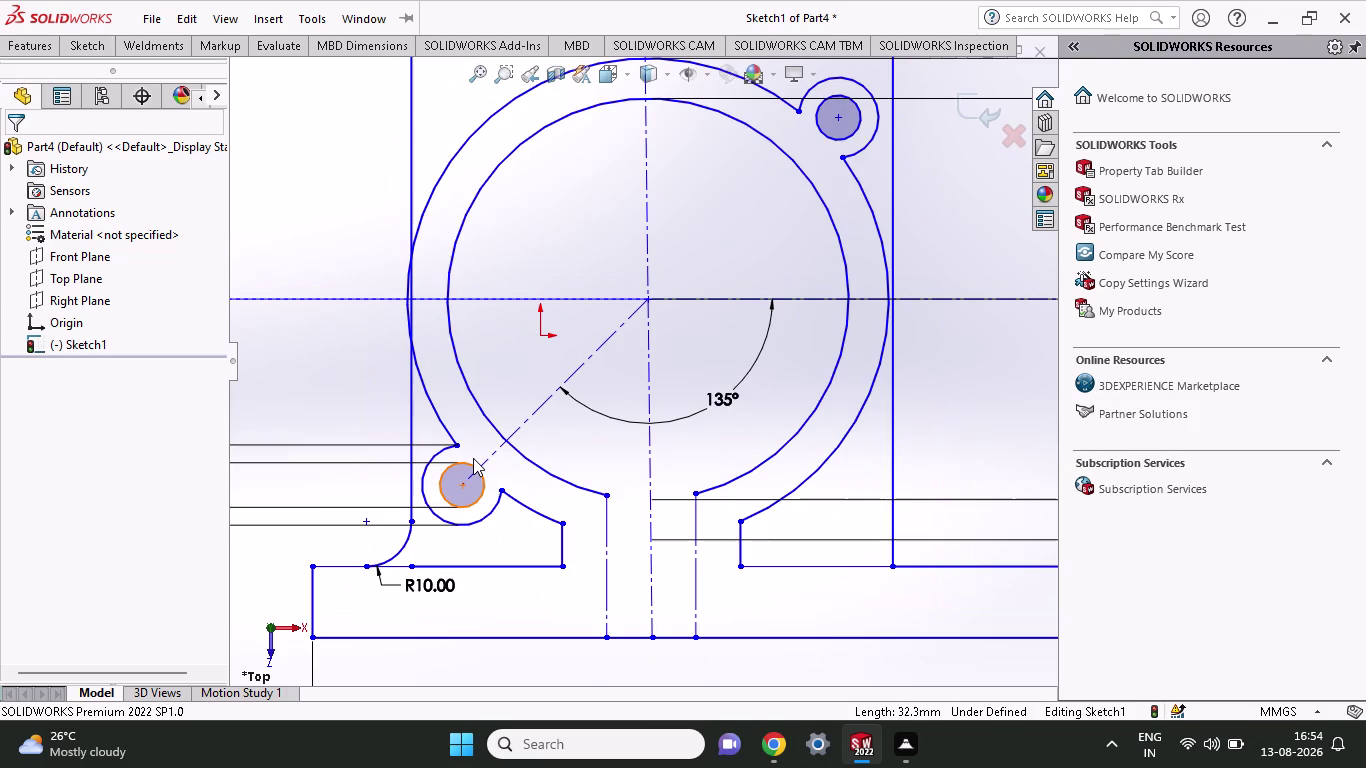
scroll(down, 3)
scroll(down, 3)
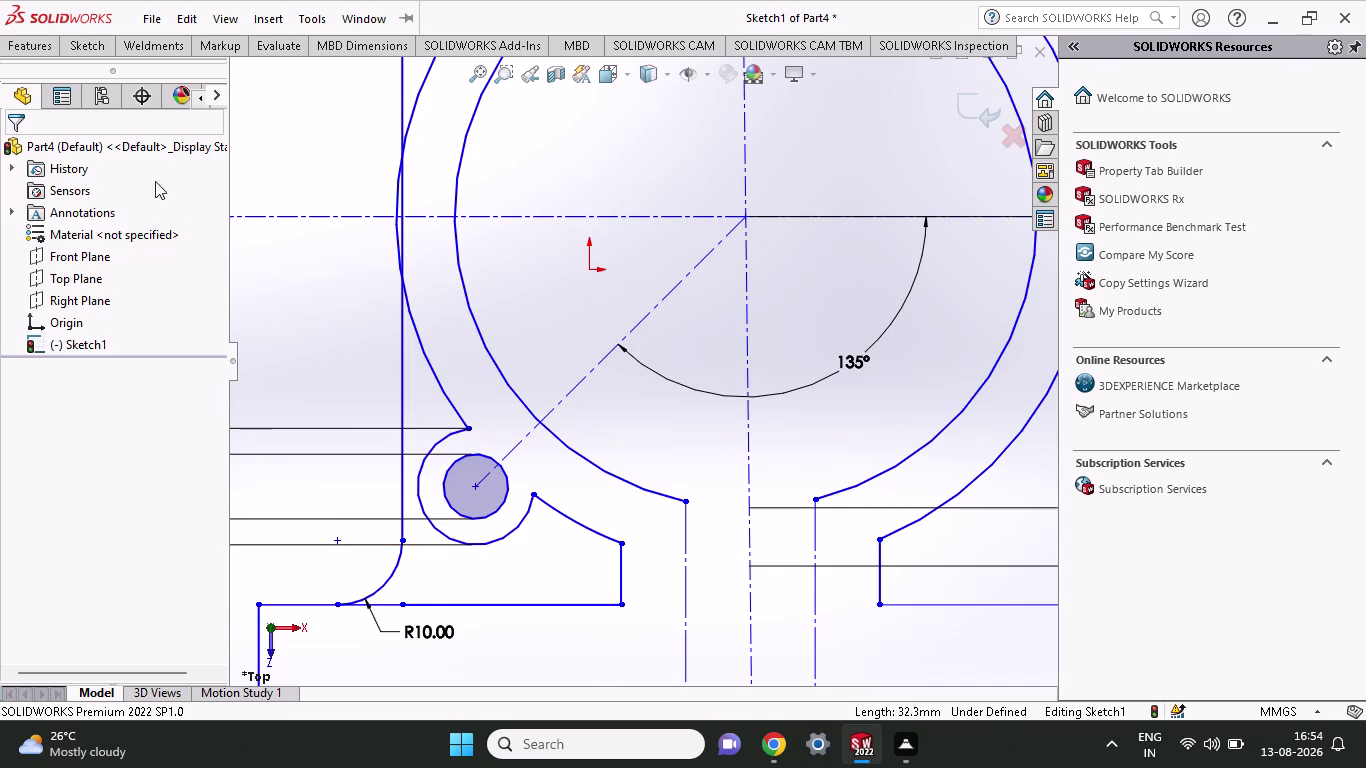
click(97, 49)
click(289, 77)
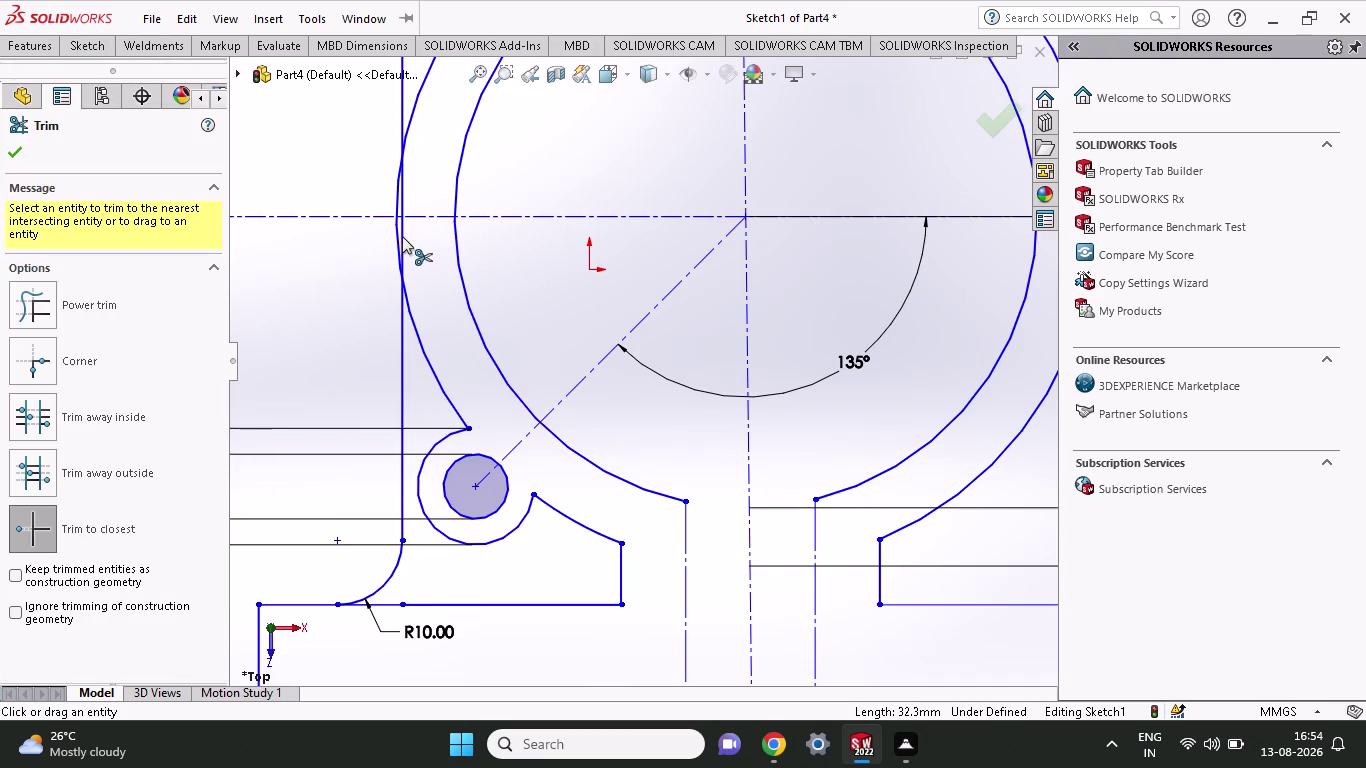
Trim the vertical line beside the left lug and the R10 base fillet arc.
scroll(down, 3)
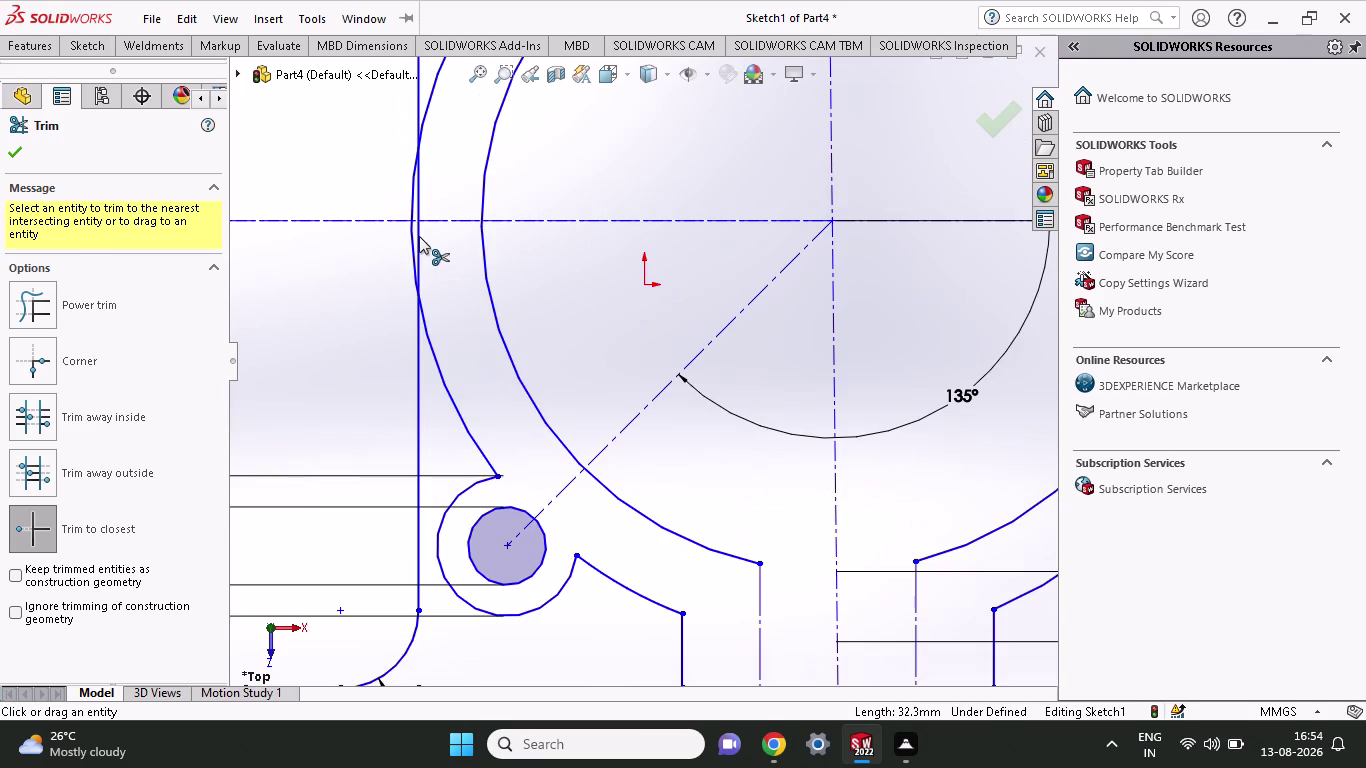
click(419, 236)
click(419, 200)
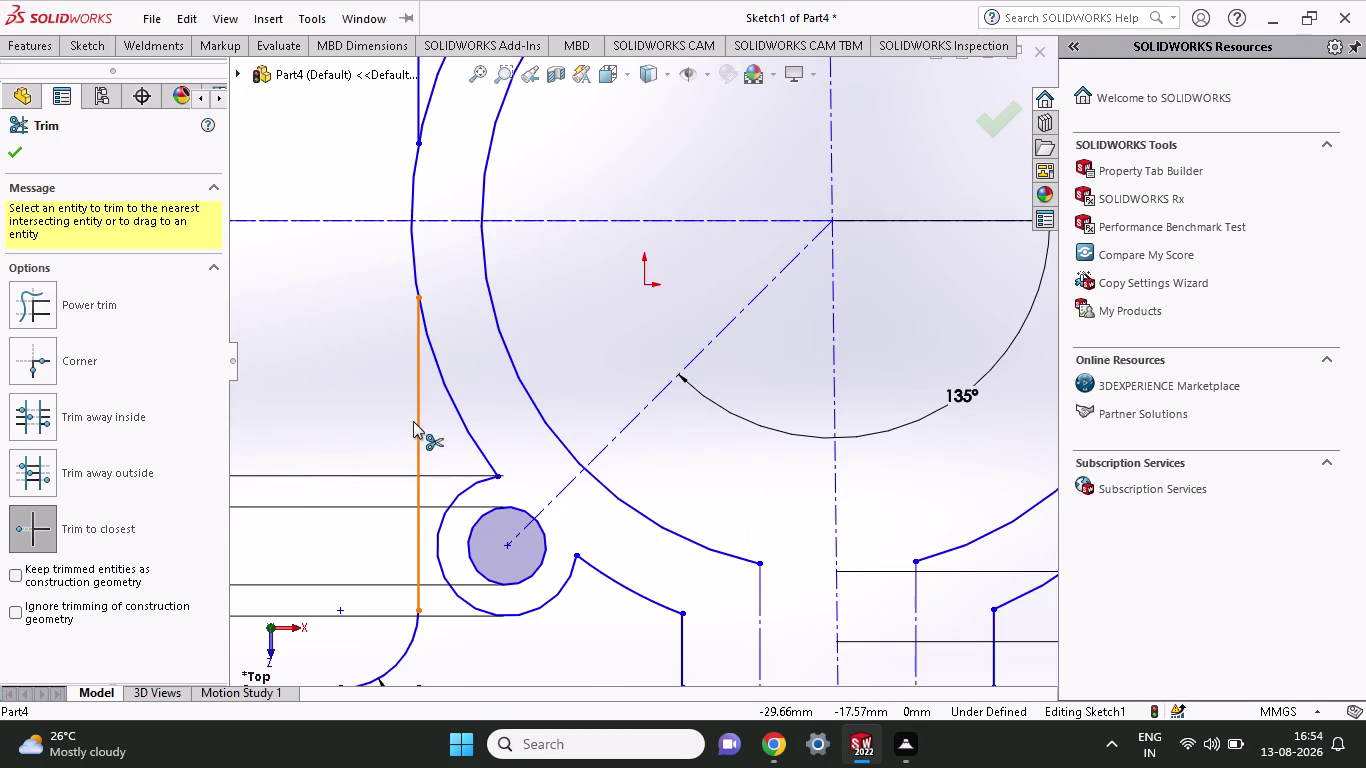
scroll(up, 3)
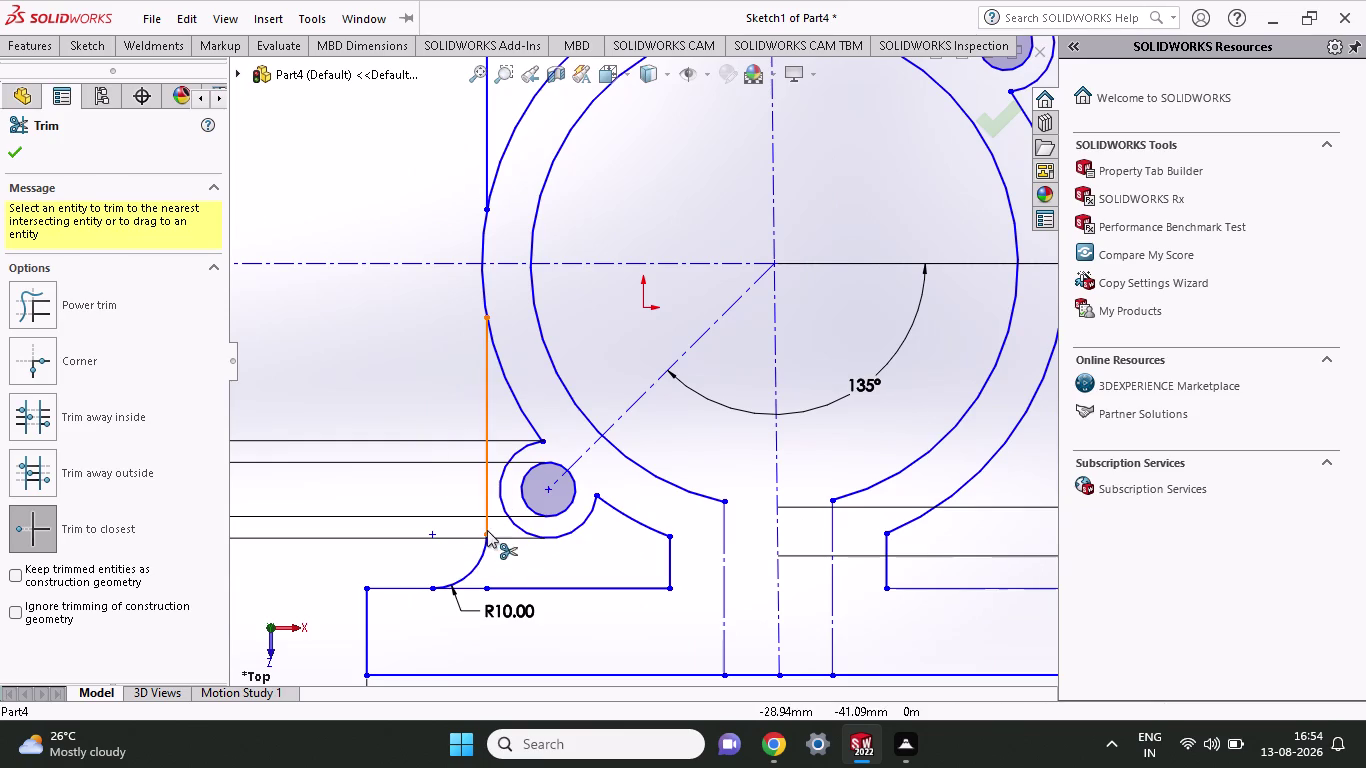
click(486, 414)
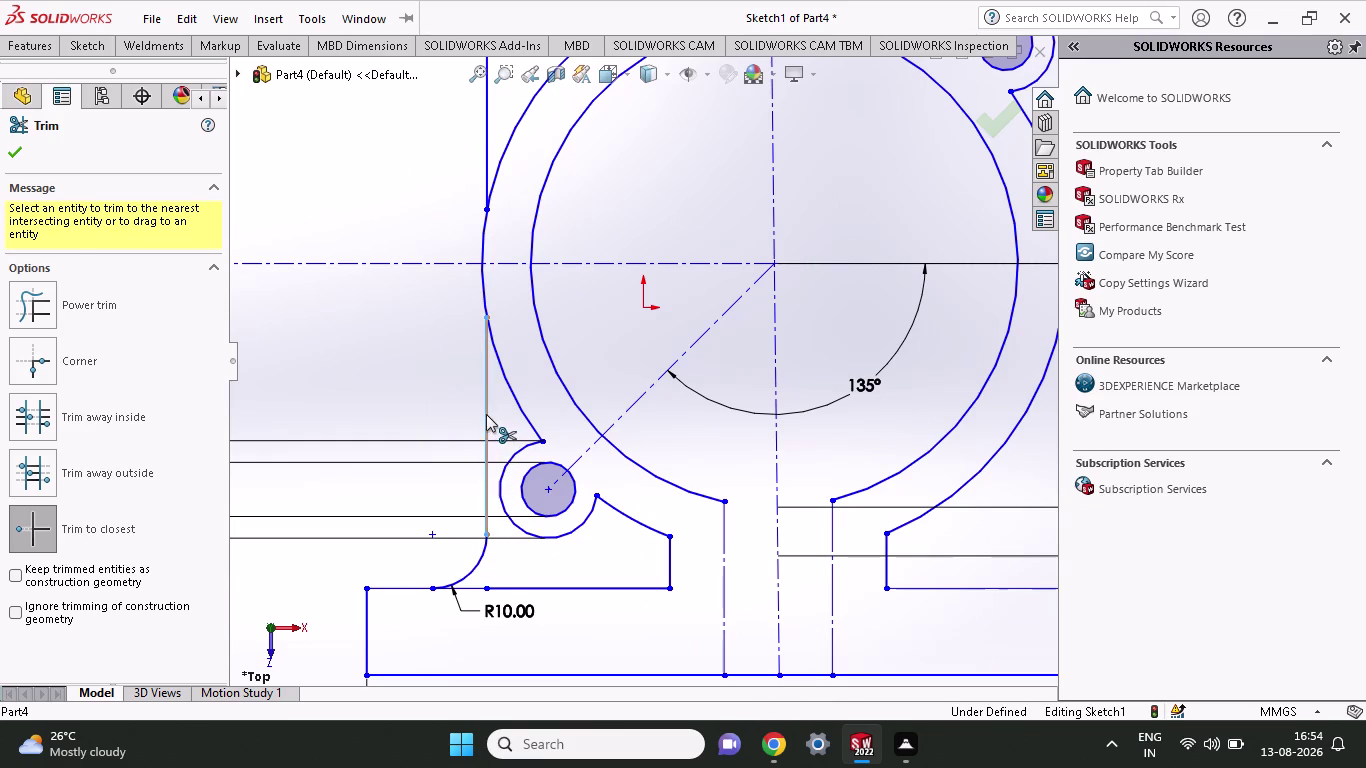
click(479, 556)
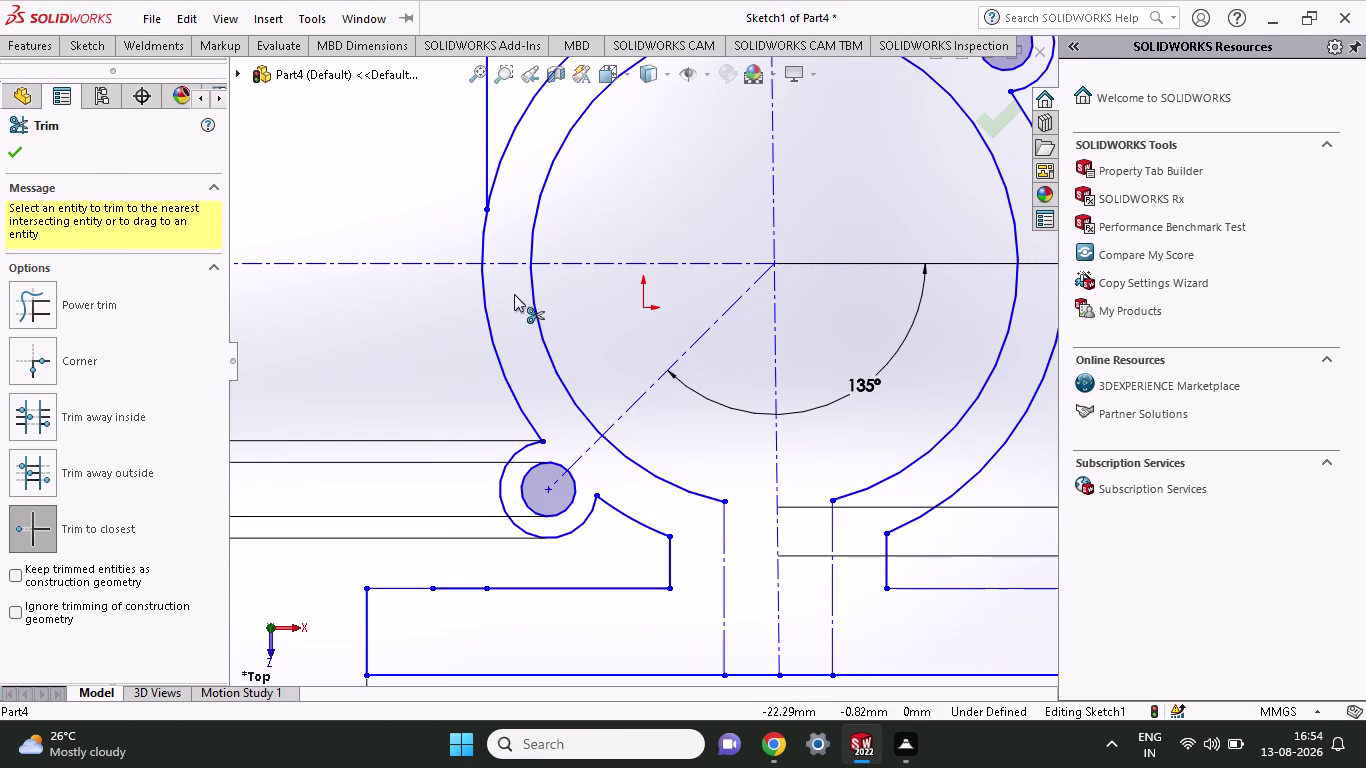
click(91, 52)
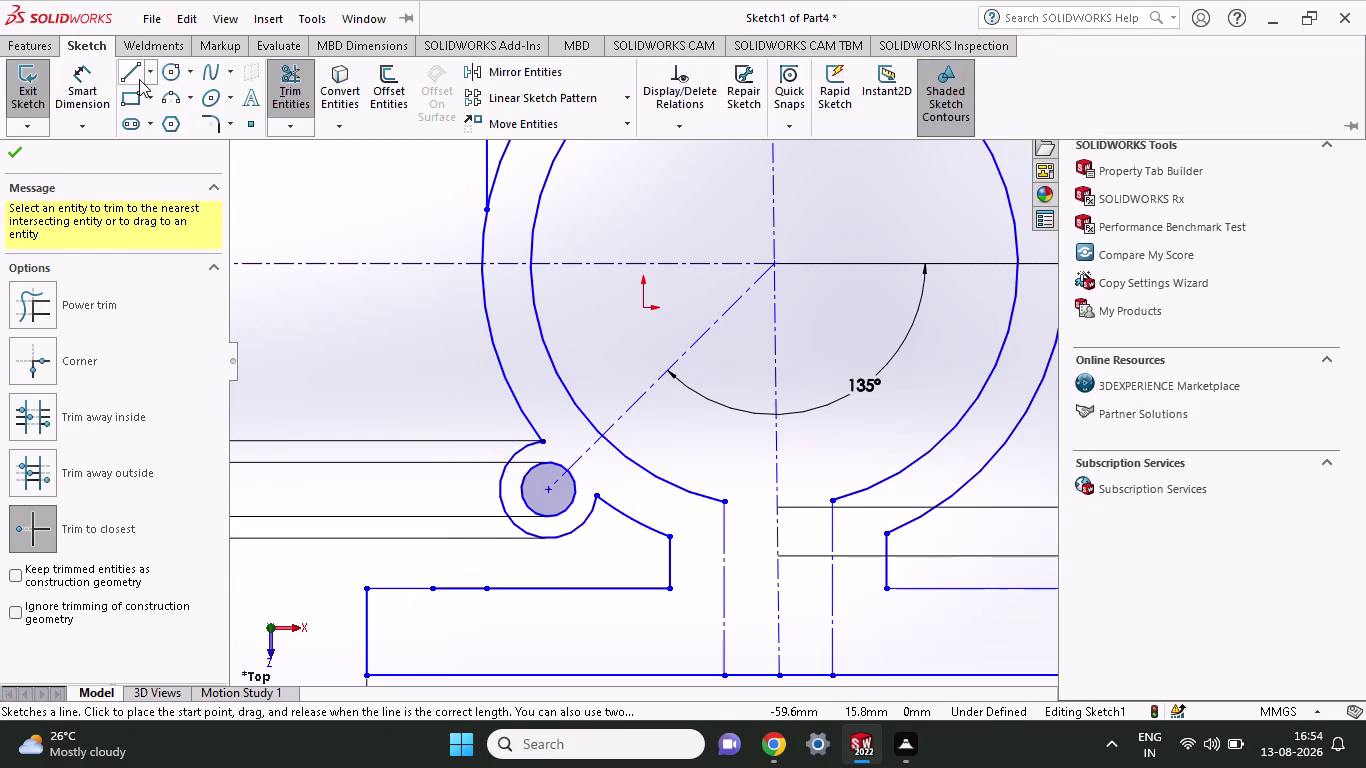
Draw a line straight down from the left lug's outer arc to the base plate's top edge.
click(139, 79)
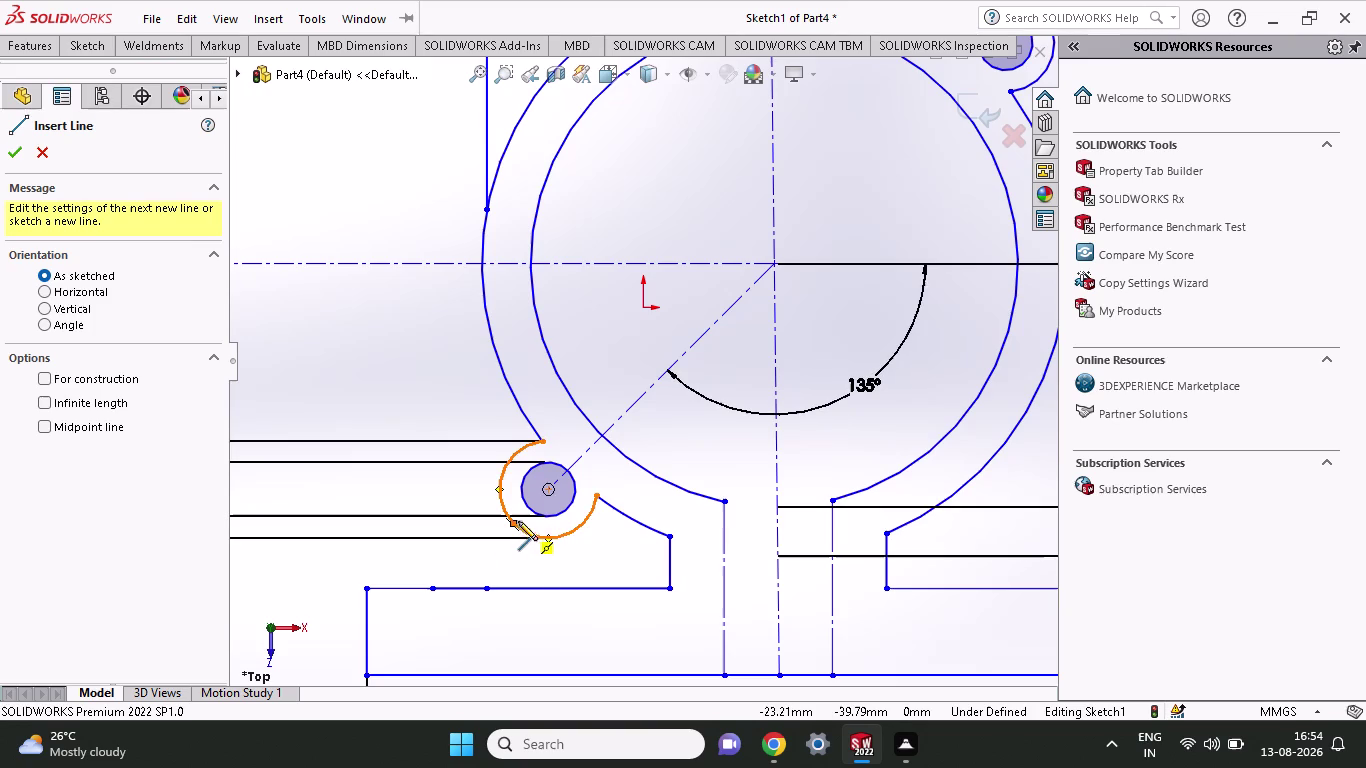
click(498, 492)
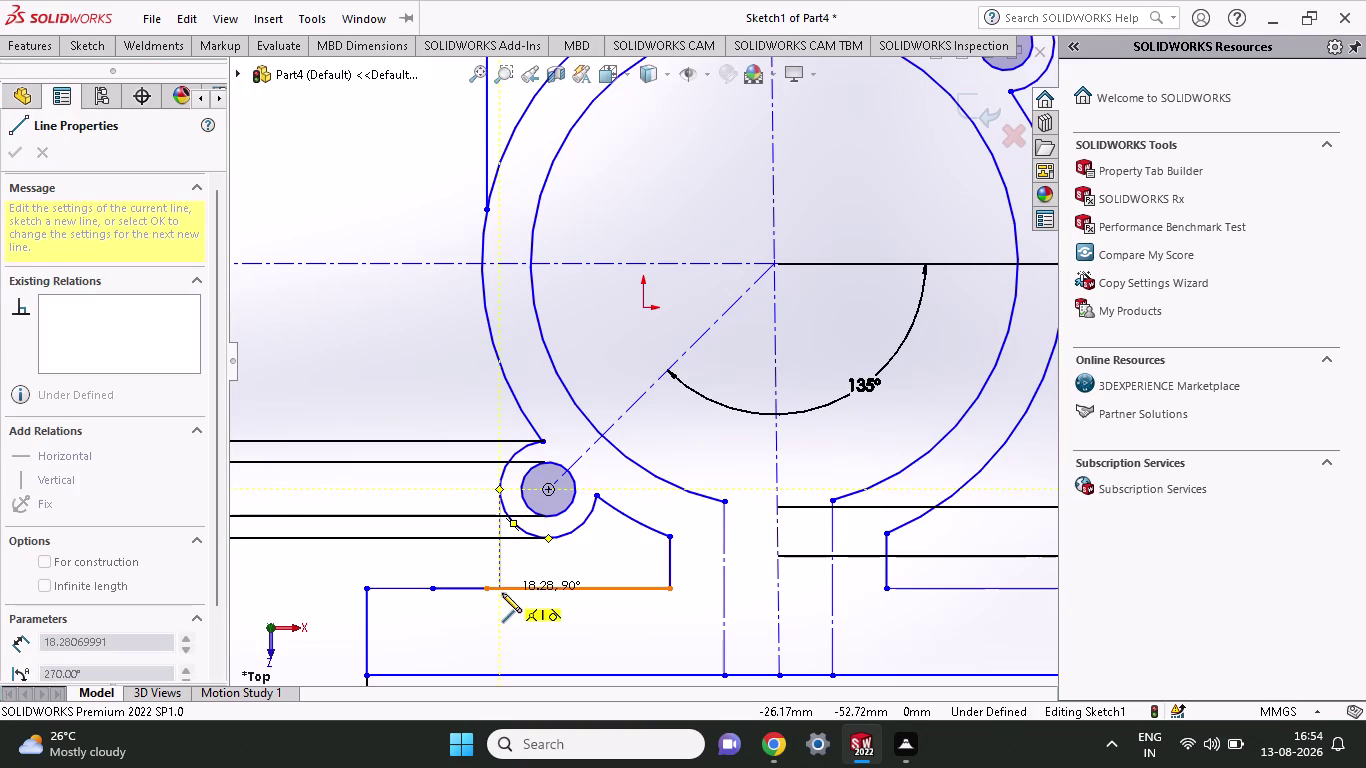
click(500, 590)
key(Escape)
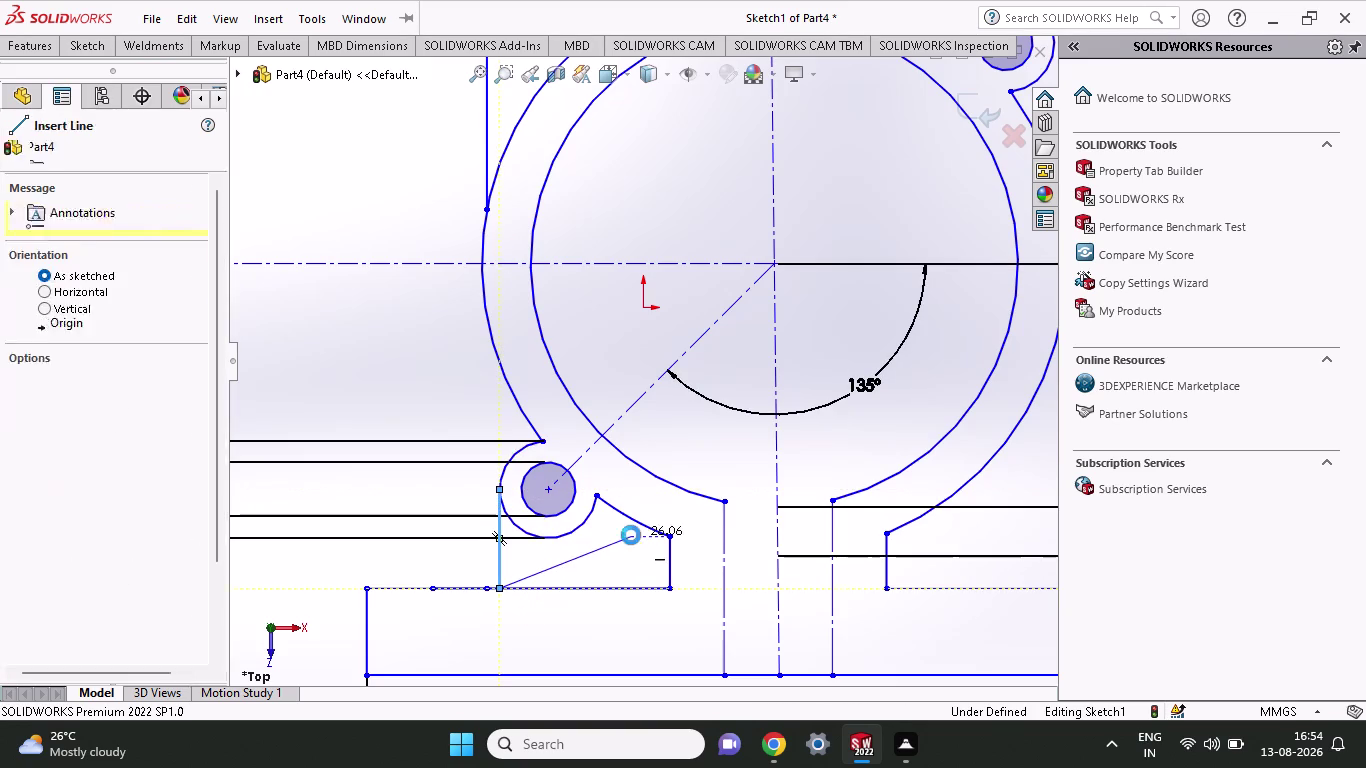
click(79, 42)
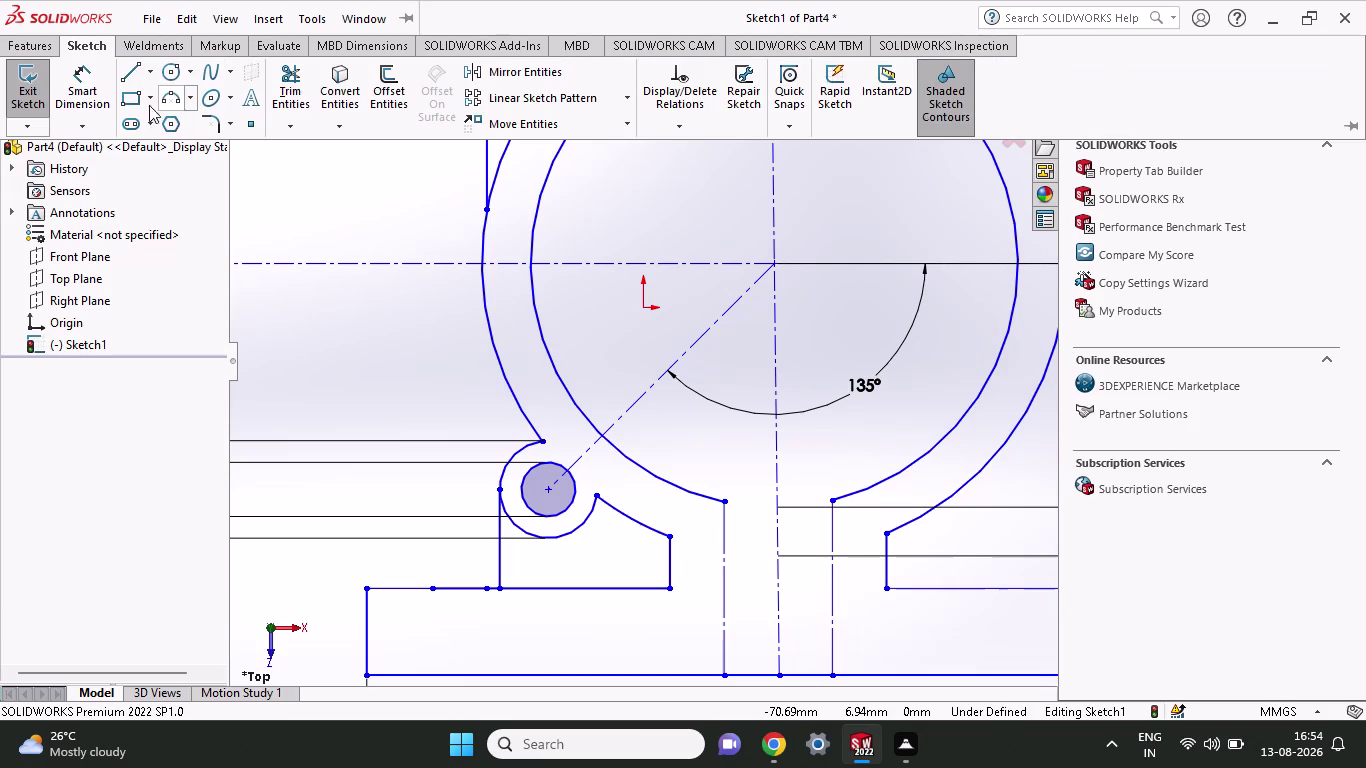
click(205, 120)
click(502, 556)
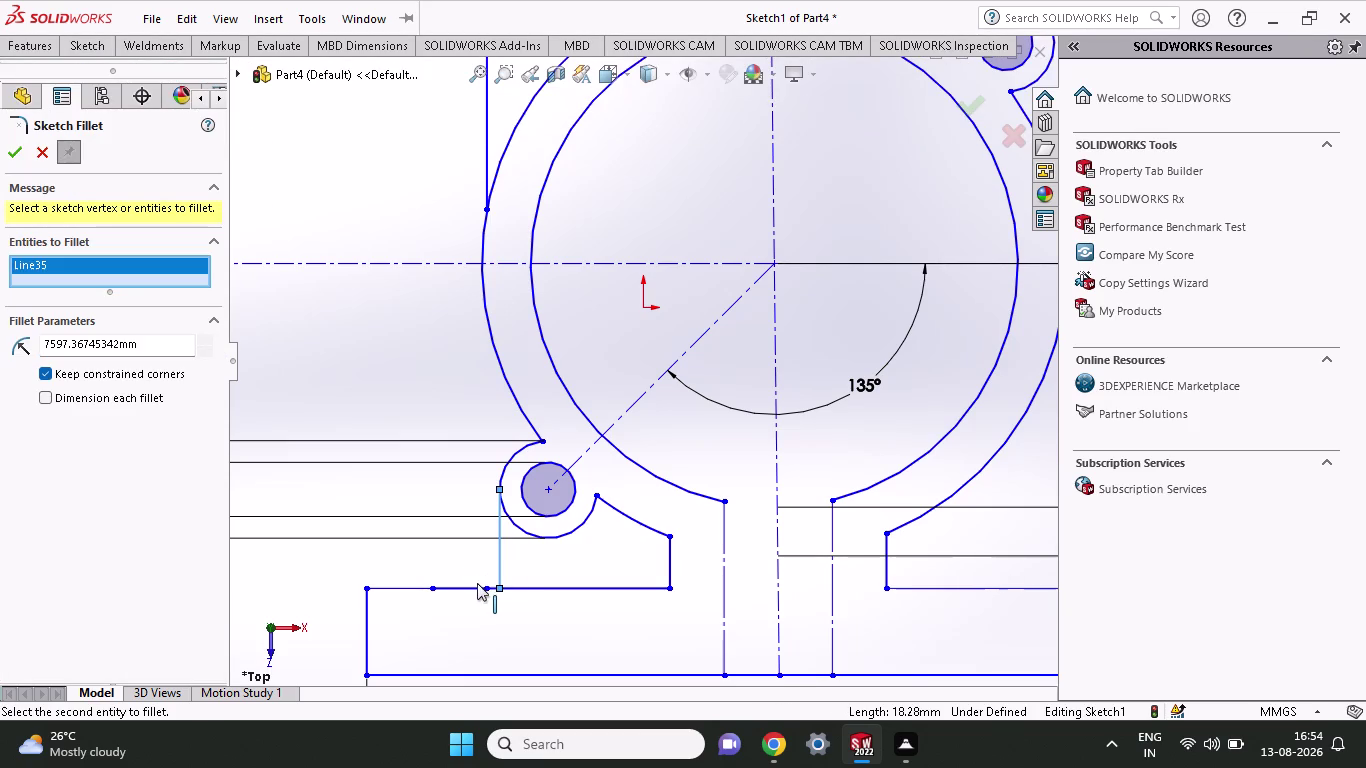
click(471, 586)
click(491, 588)
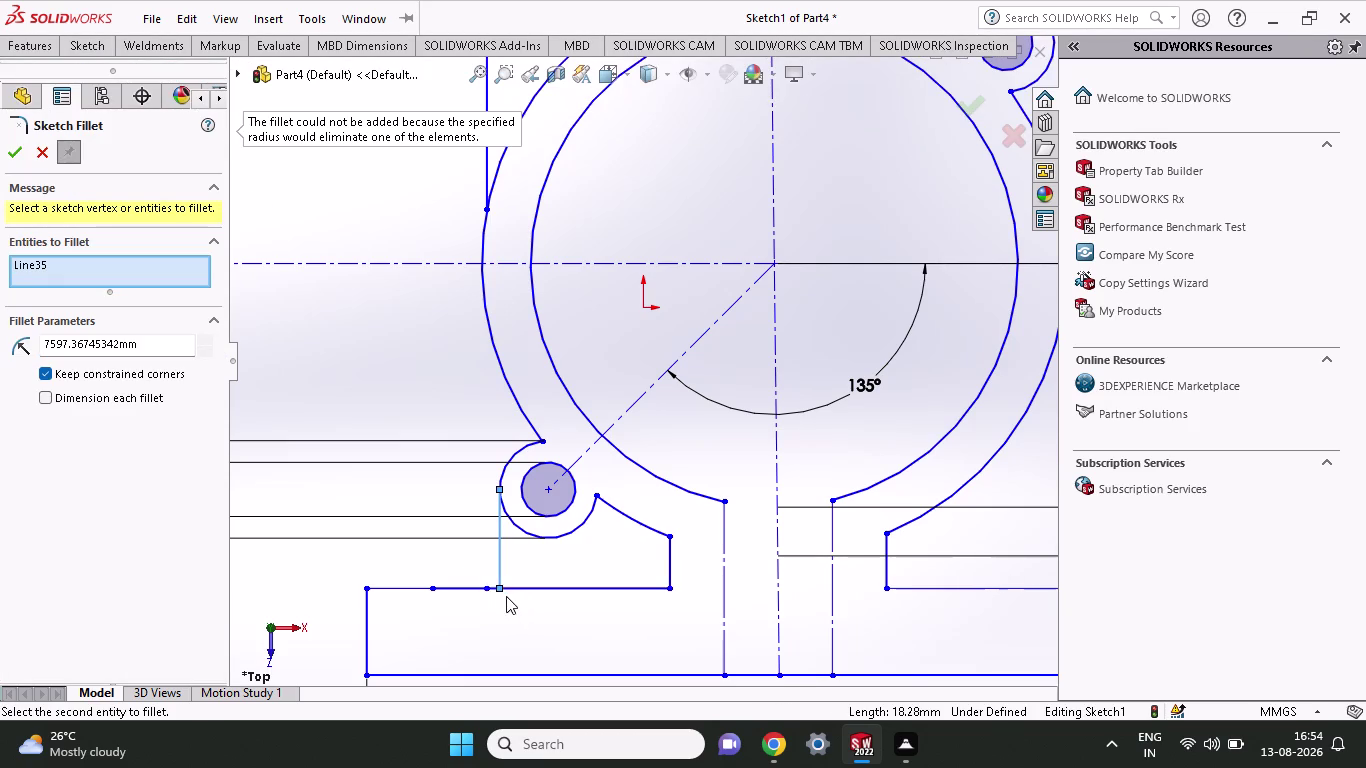
scroll(down, 3)
double_click(531, 524)
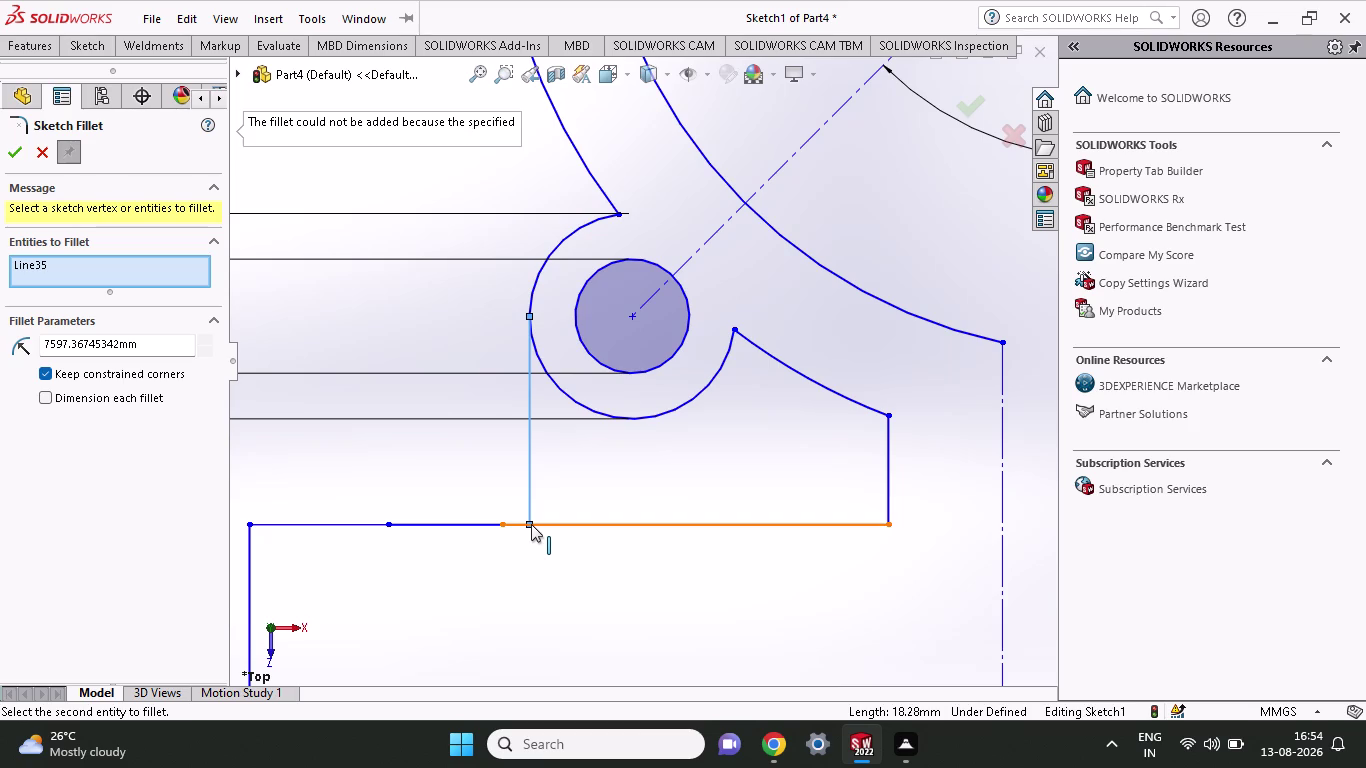
key(Escape)
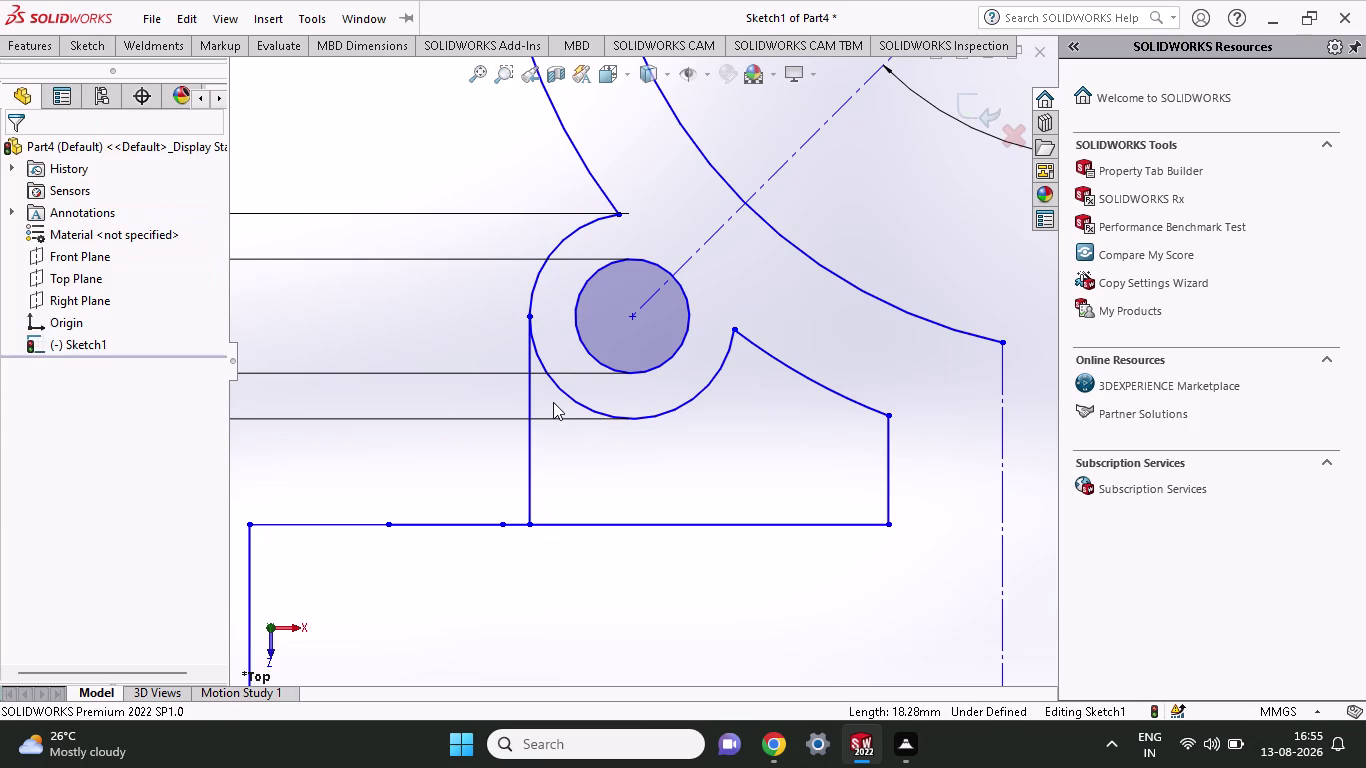
click(74, 54)
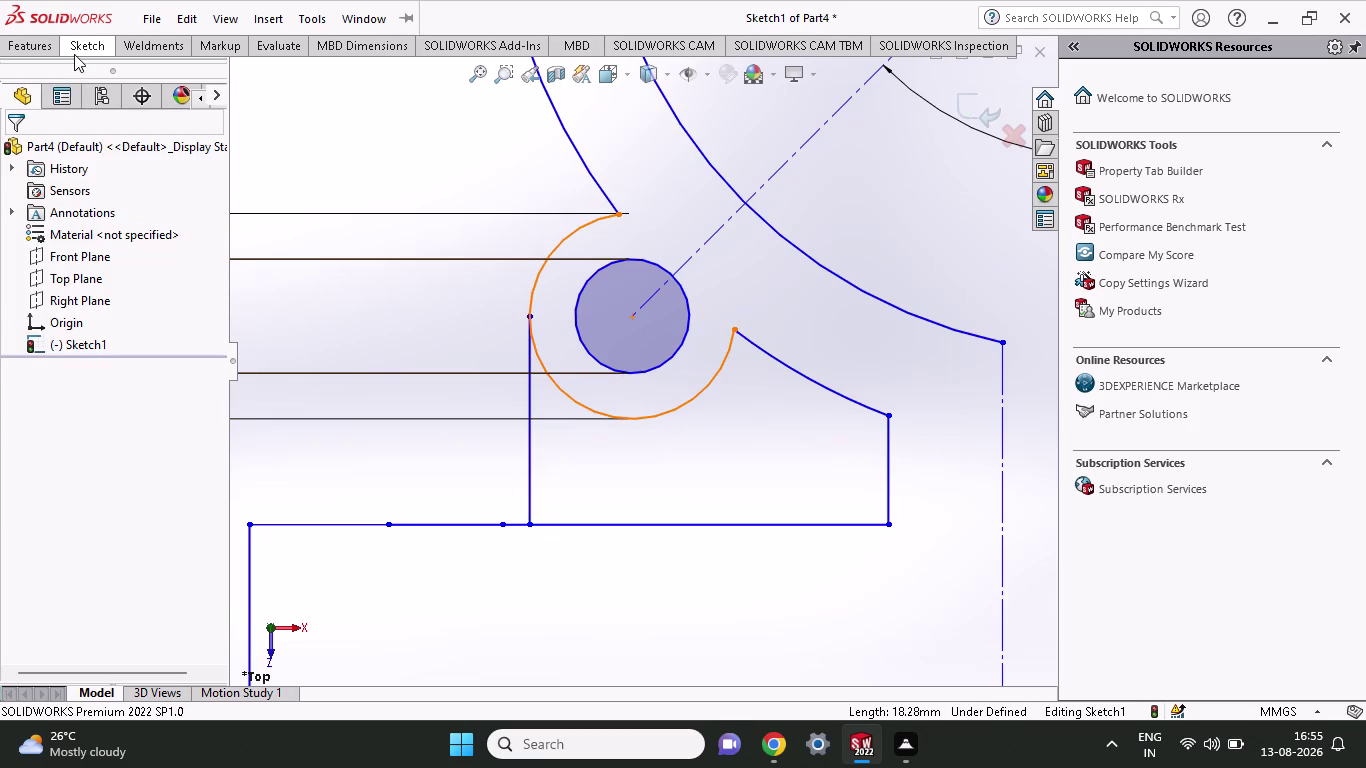
Draw a horizontal line left from the base corner point and dimension it 10 mm.
click(118, 83)
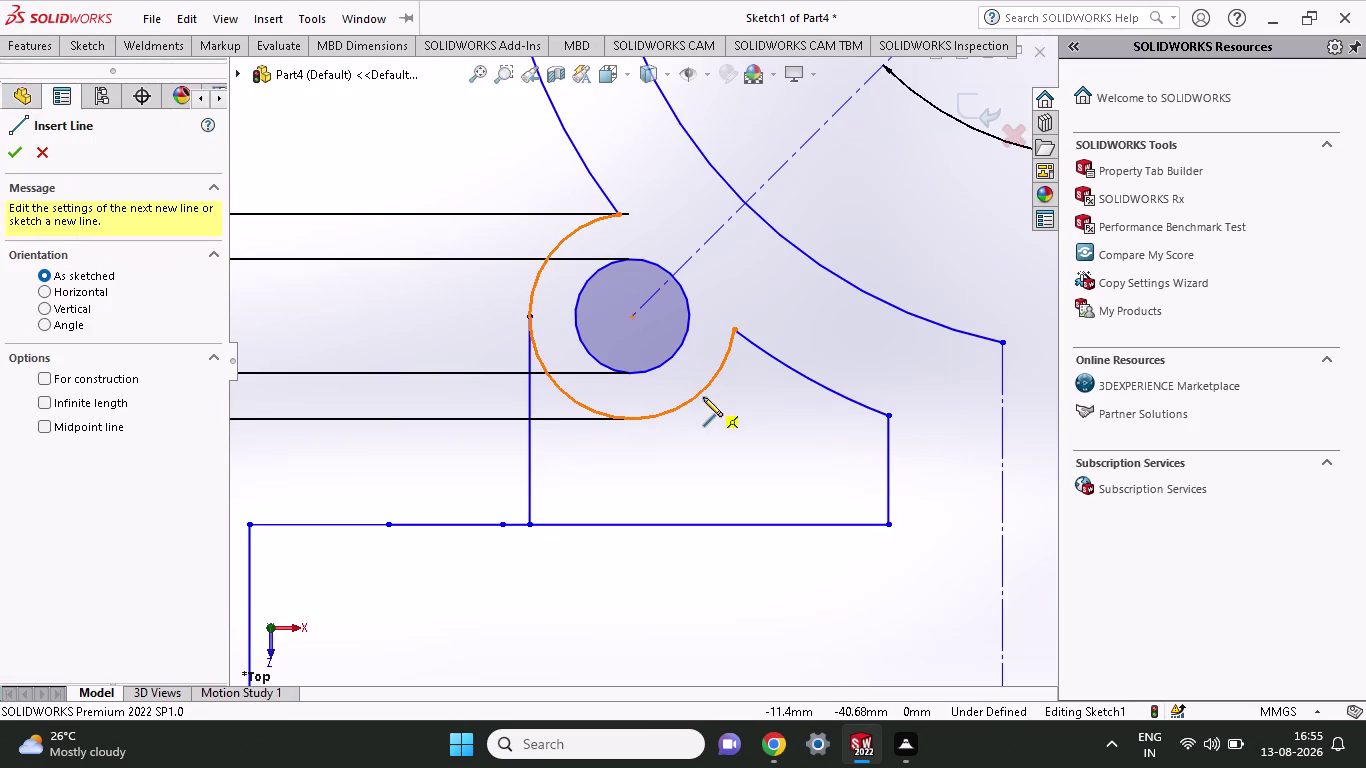
click(529, 526)
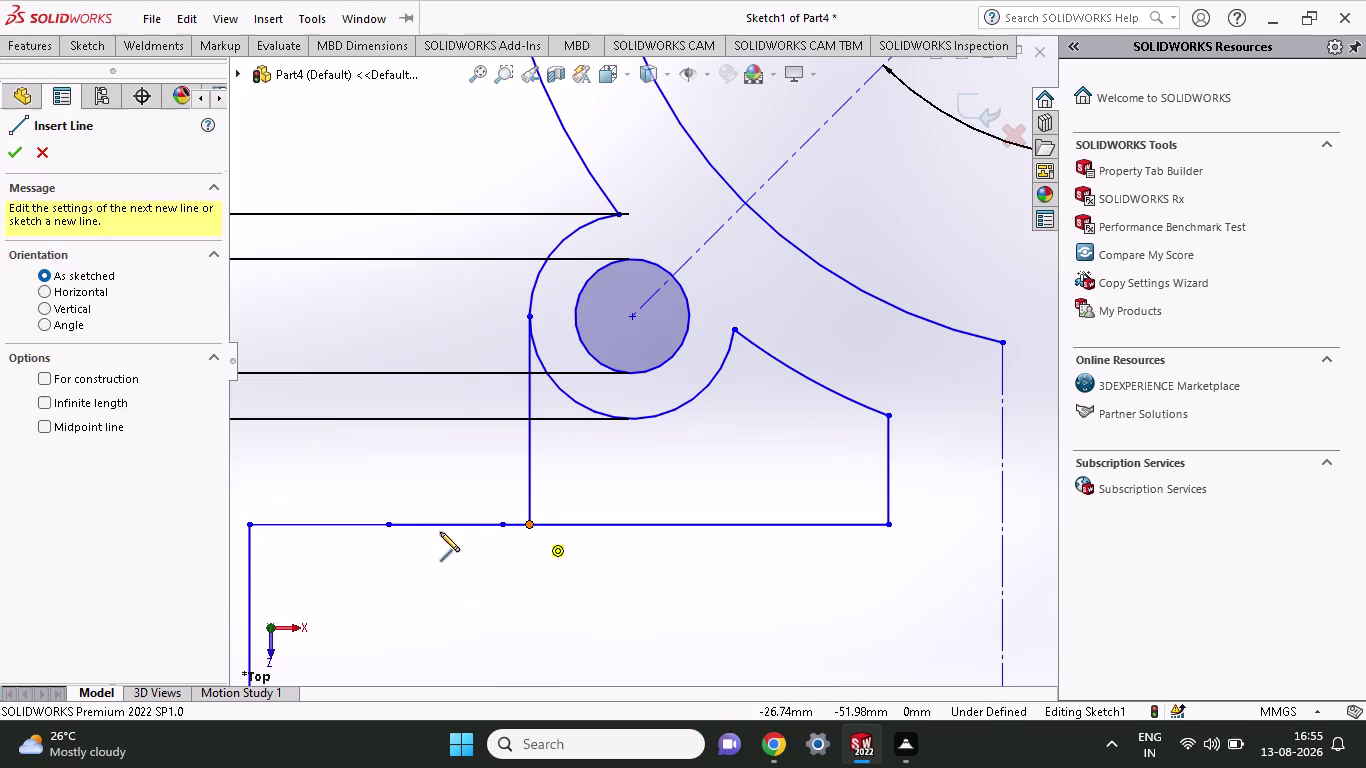
click(387, 525)
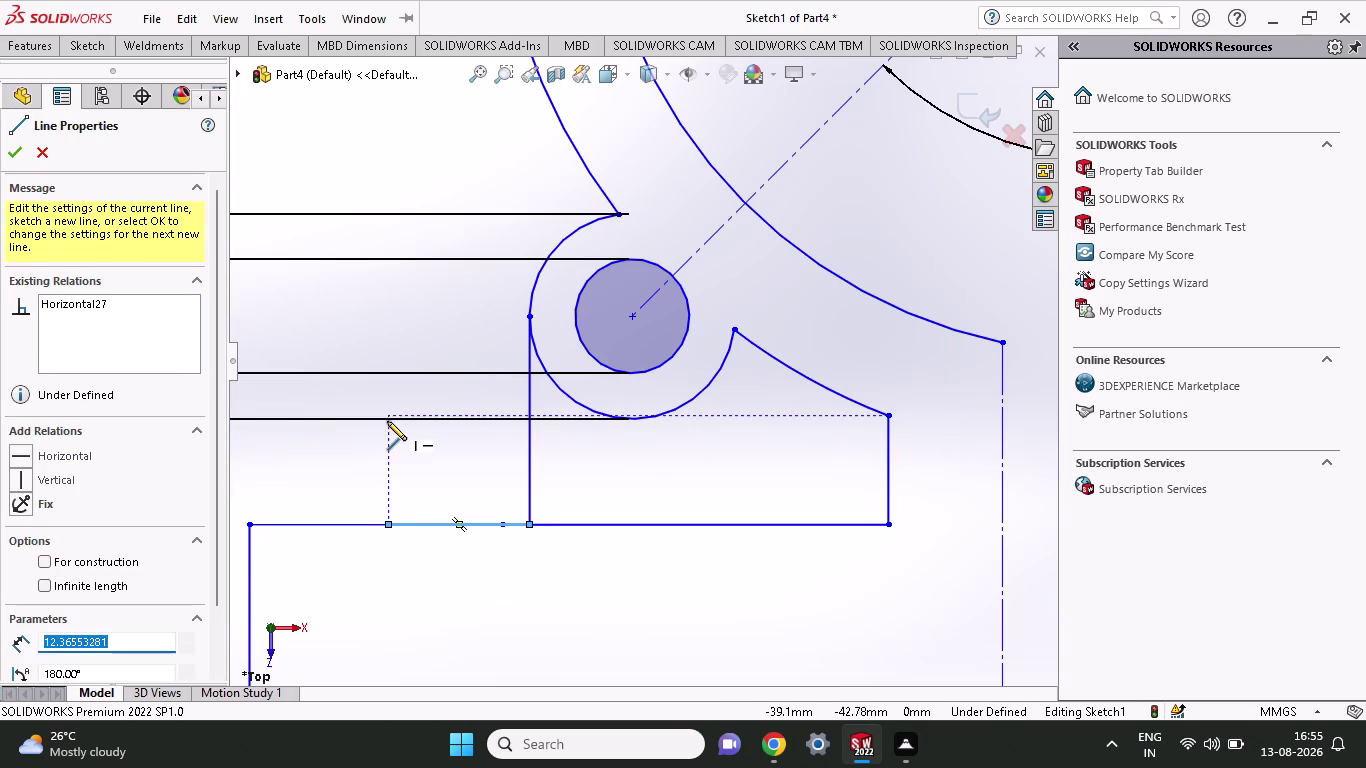
key(Escape)
click(95, 37)
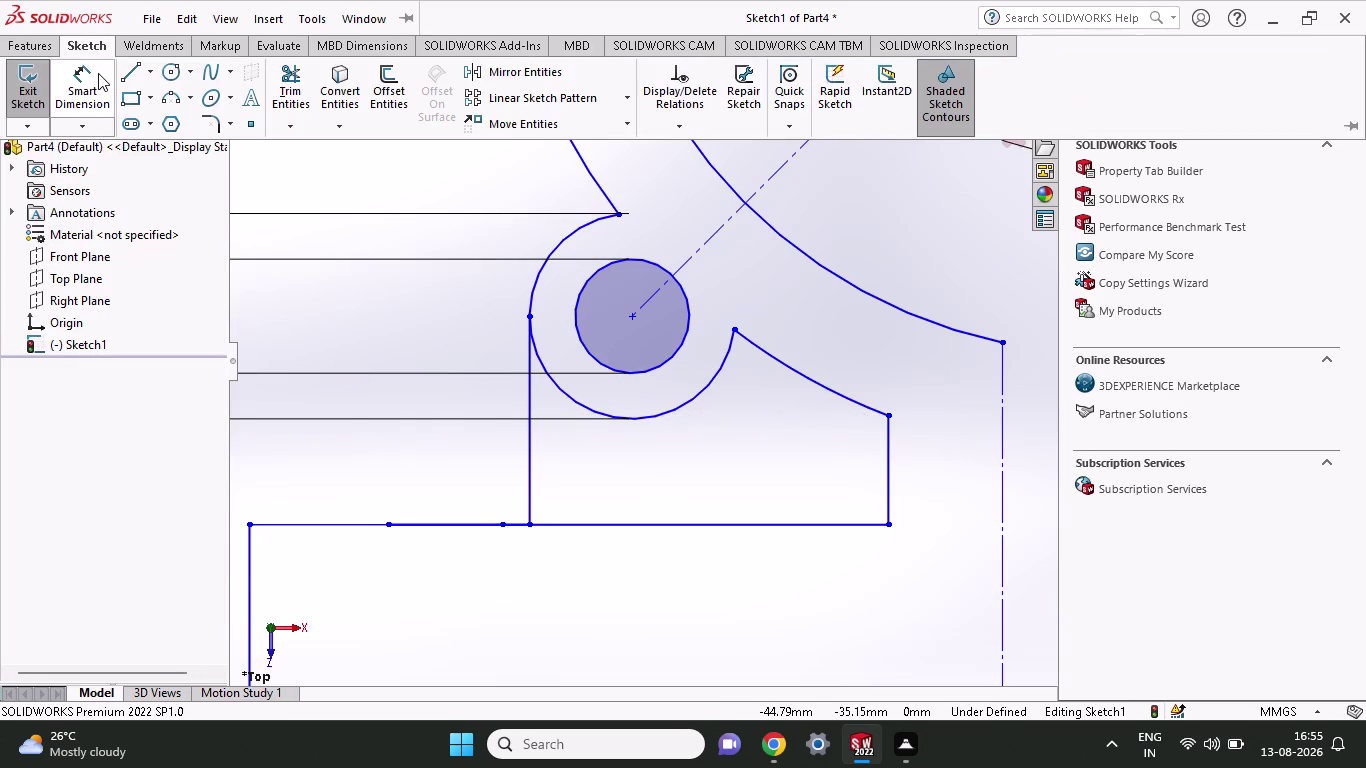
click(78, 82)
click(390, 525)
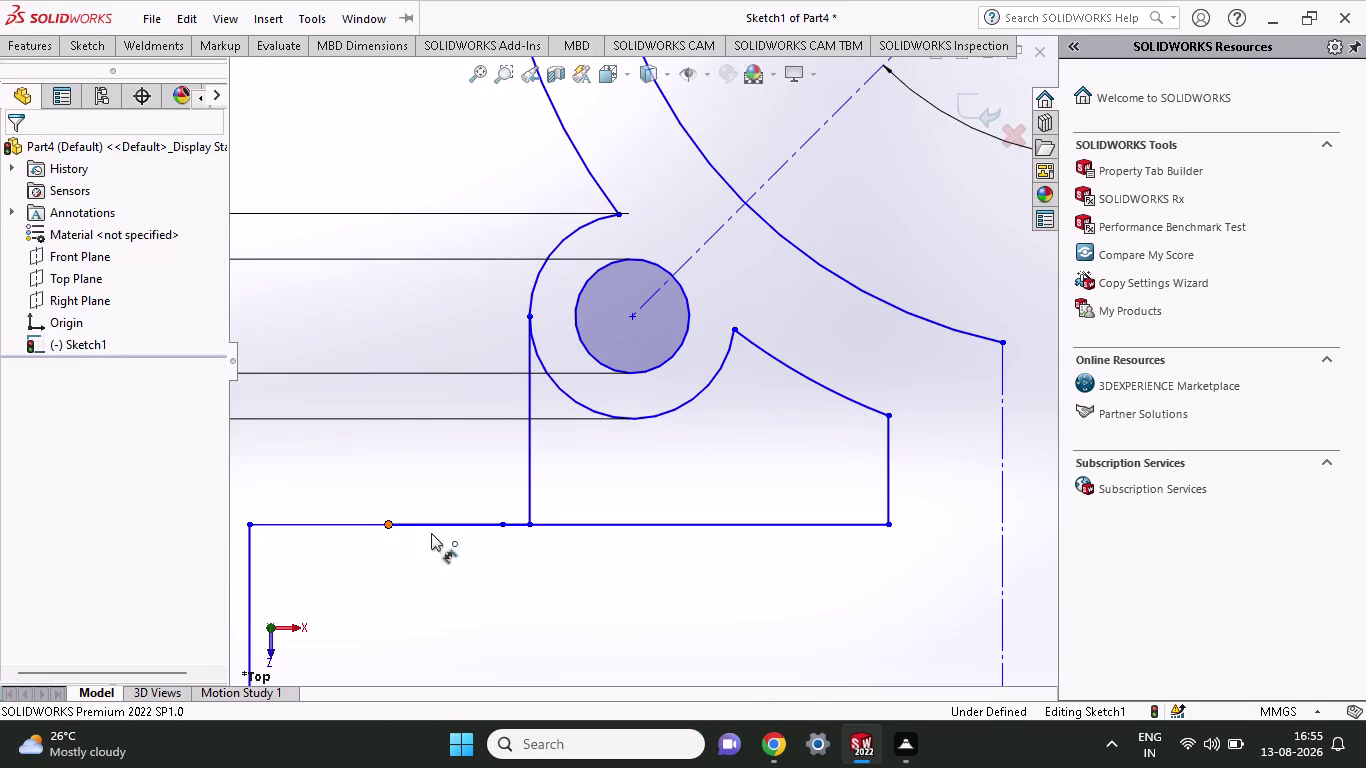
click(526, 523)
click(511, 547)
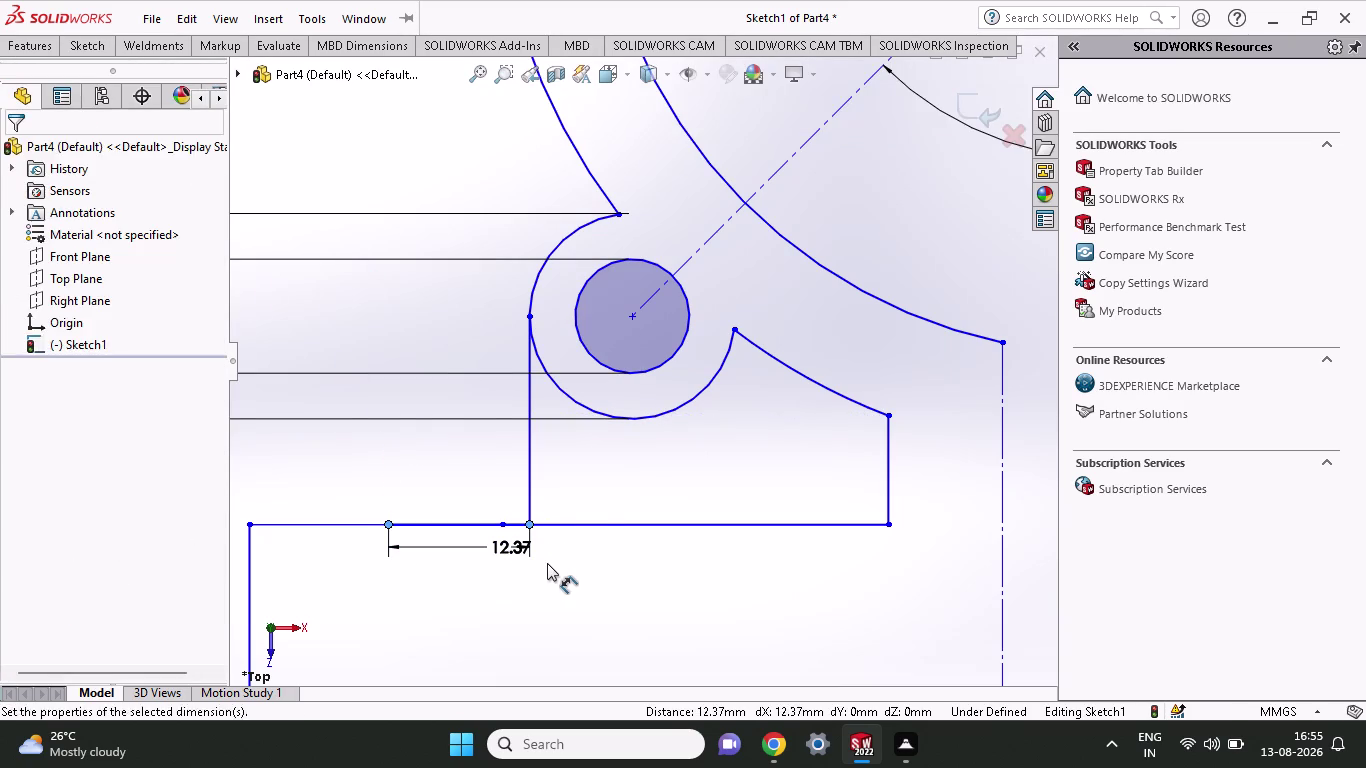
text(10)
key(Return)
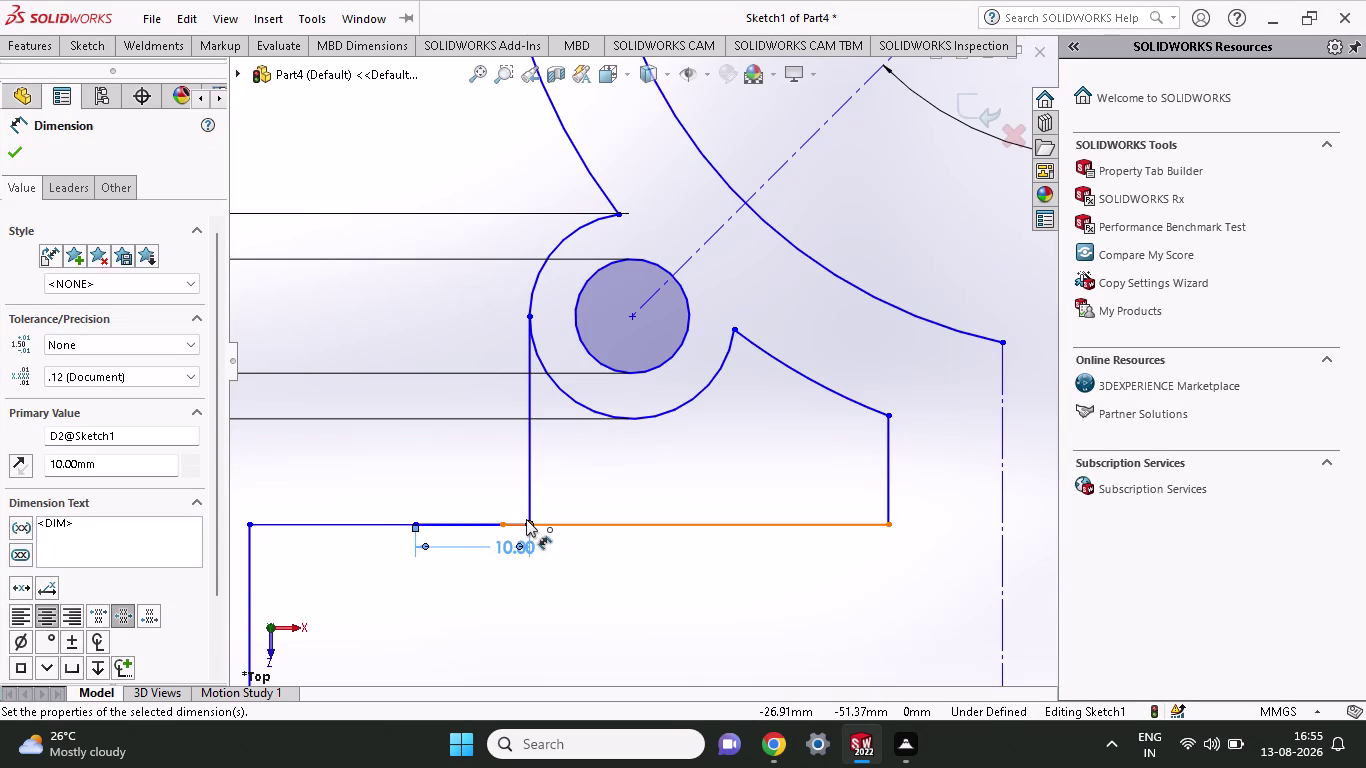
Draw a vertical line up from the corner point and dimension its height 10 mm.
click(88, 45)
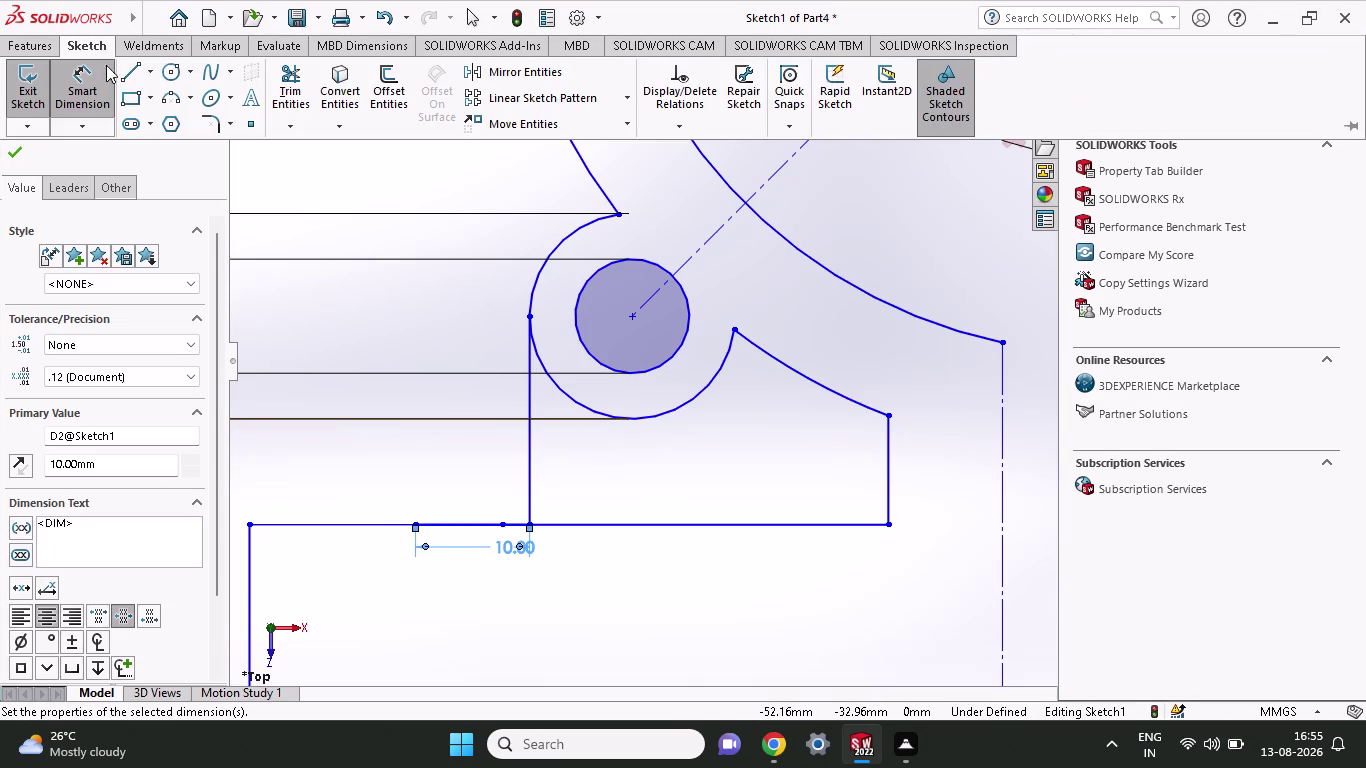
click(123, 72)
click(529, 525)
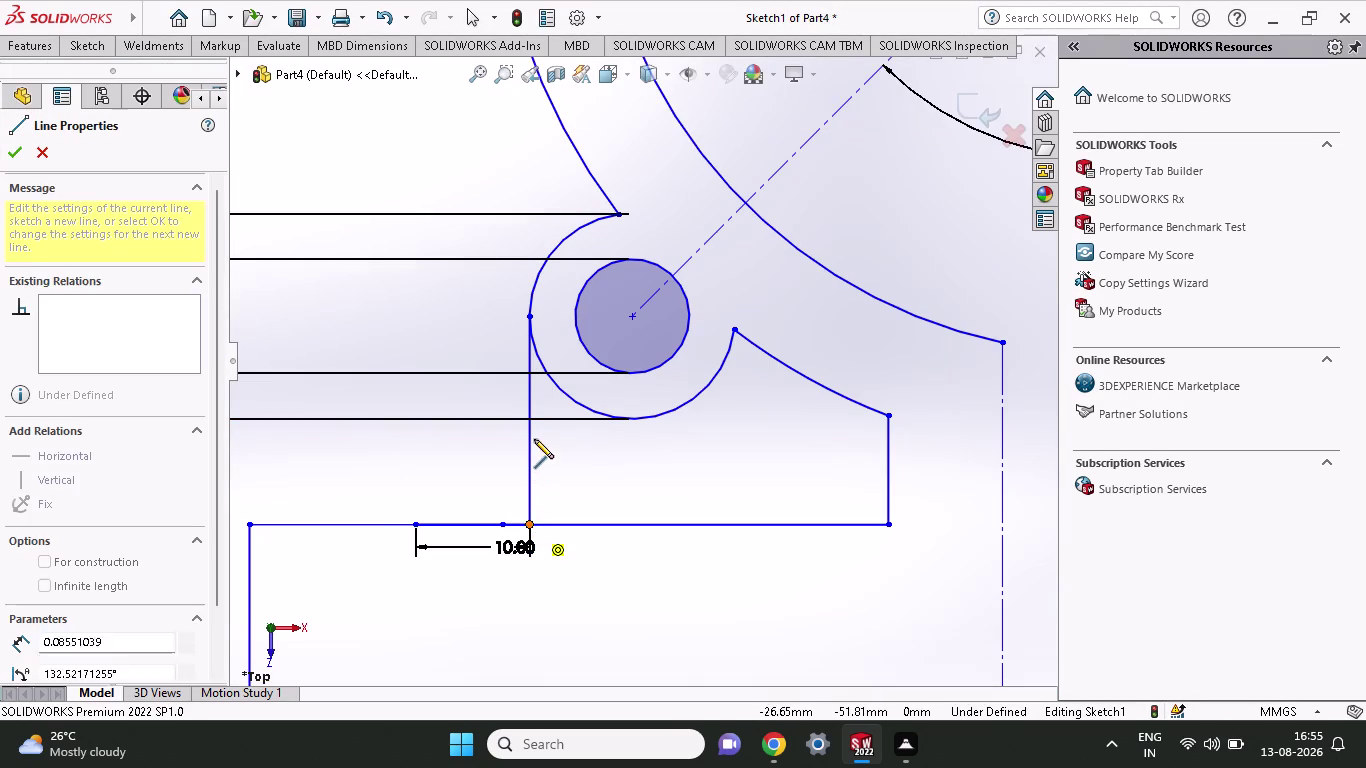
click(533, 426)
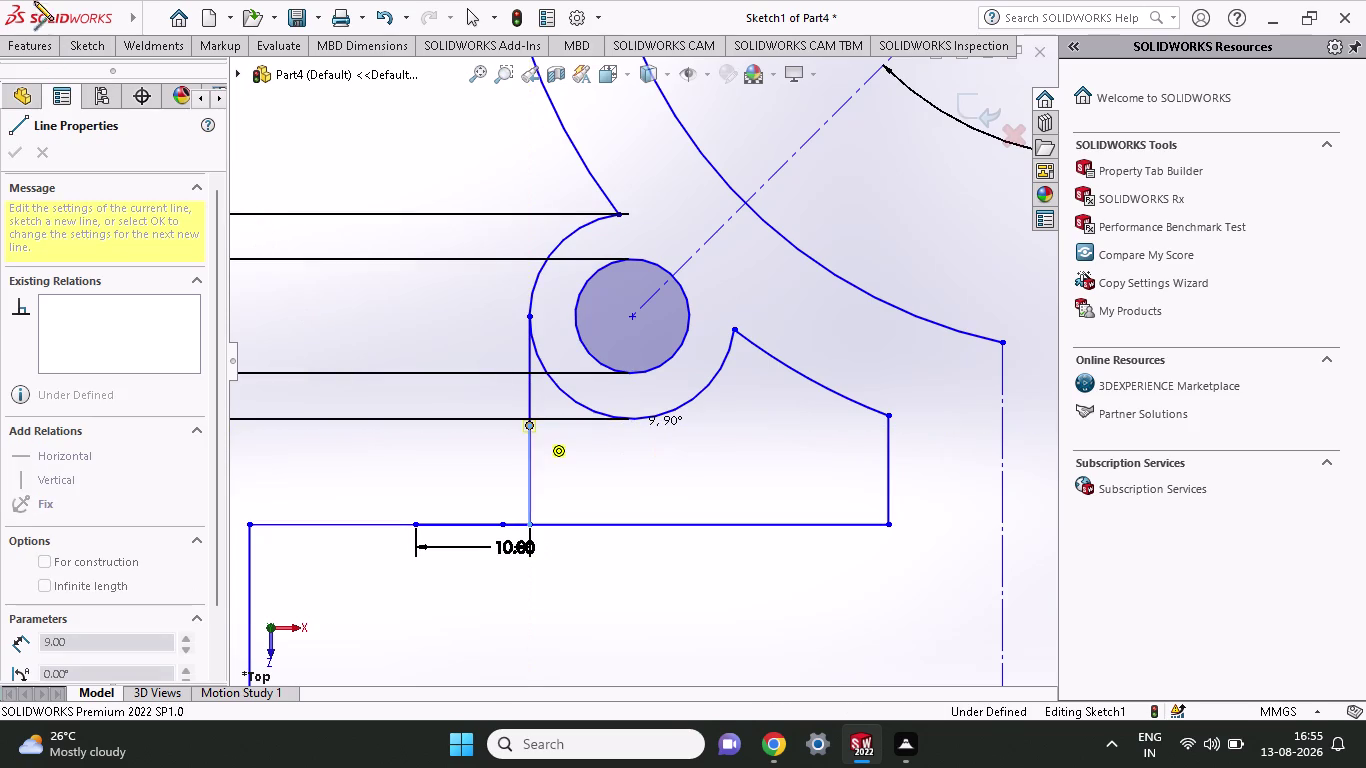
click(79, 47)
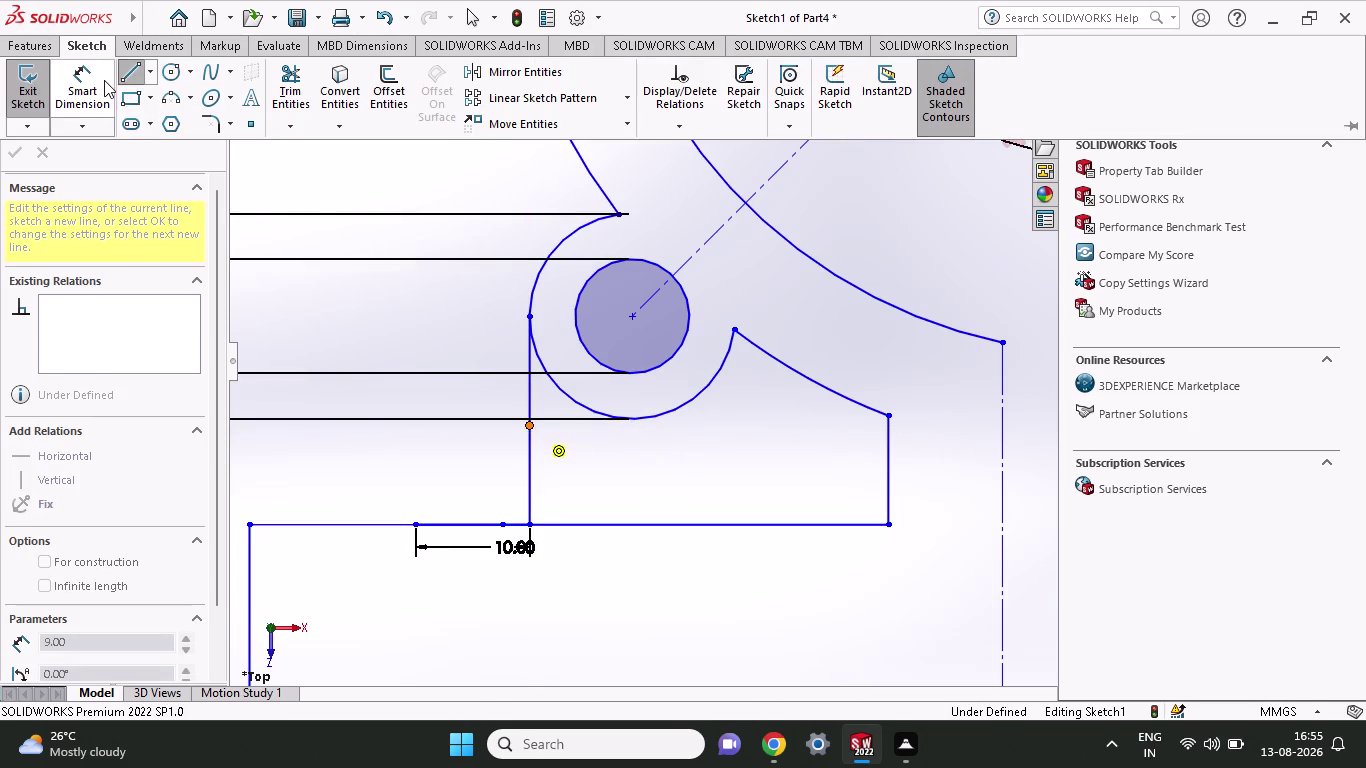
click(104, 80)
click(527, 521)
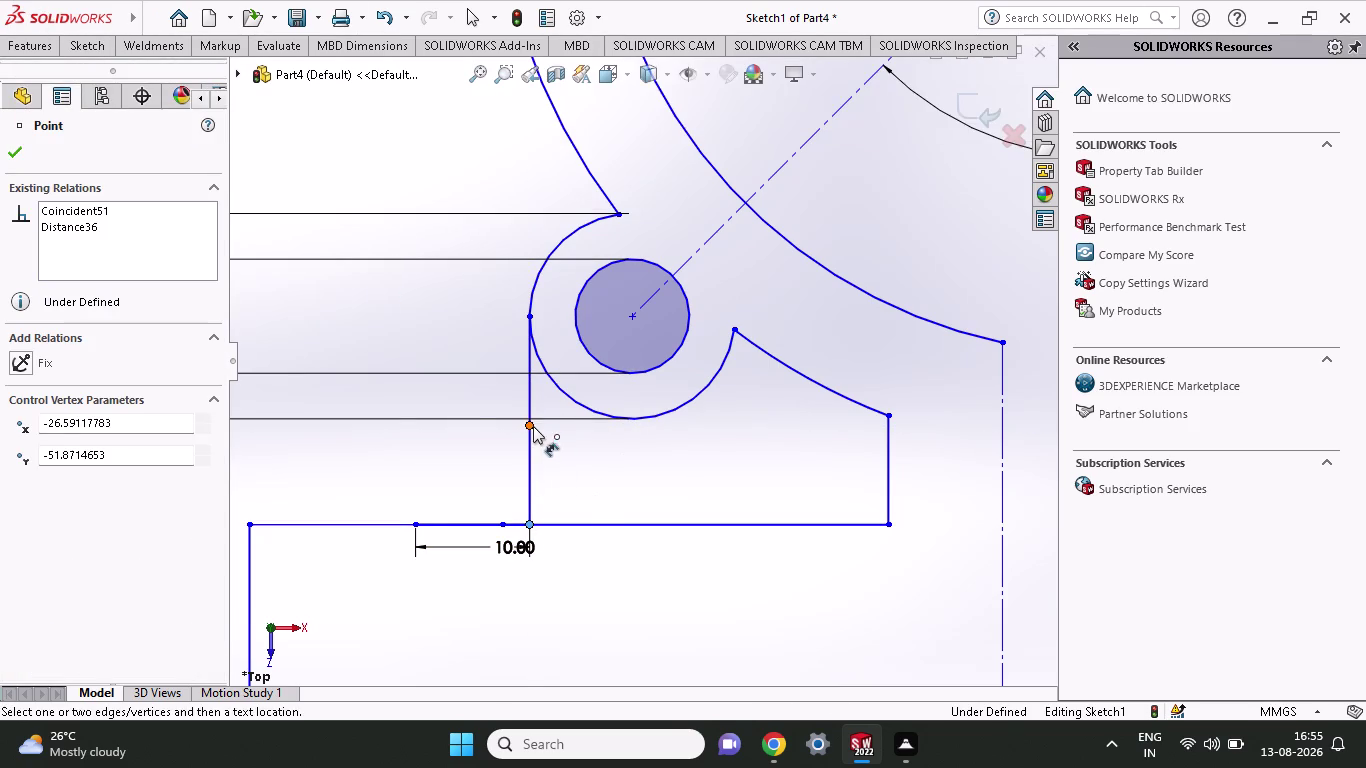
click(533, 426)
click(610, 429)
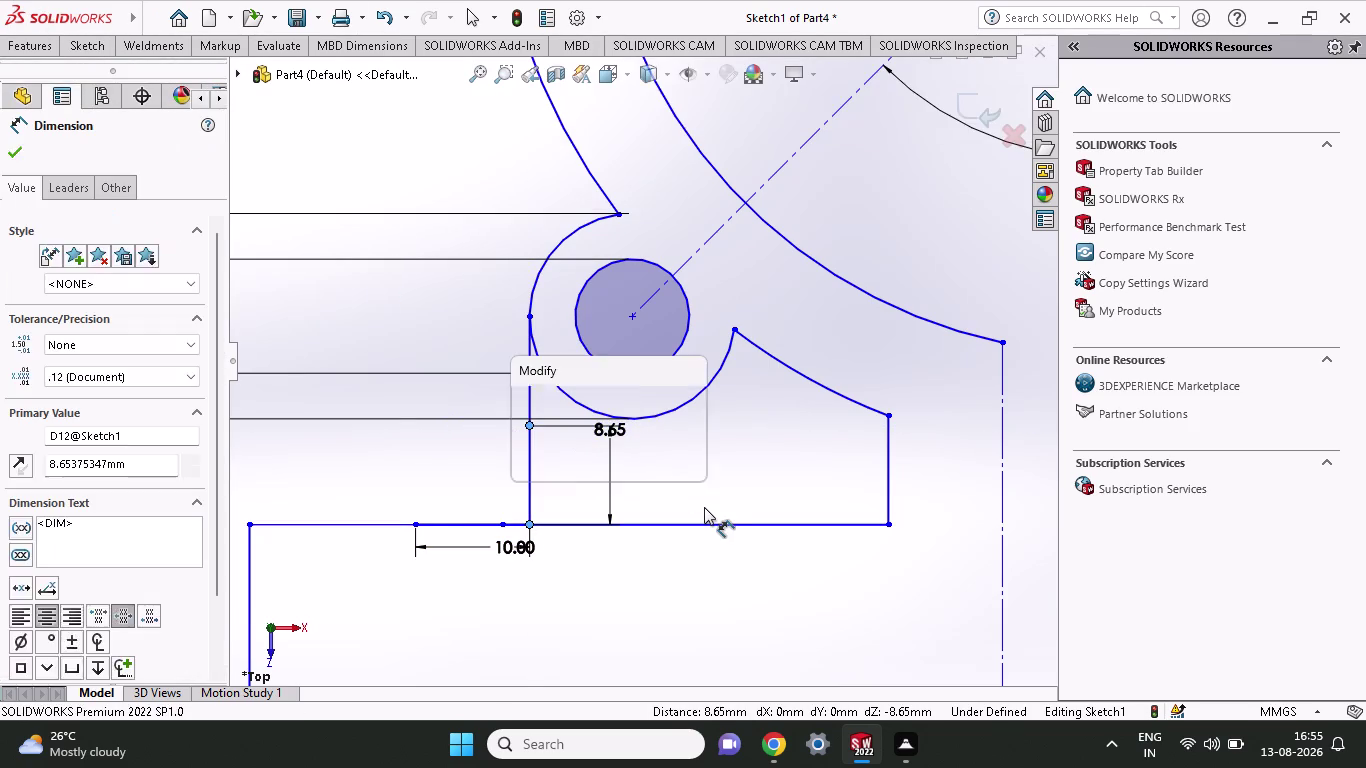
text(10)
key(Return)
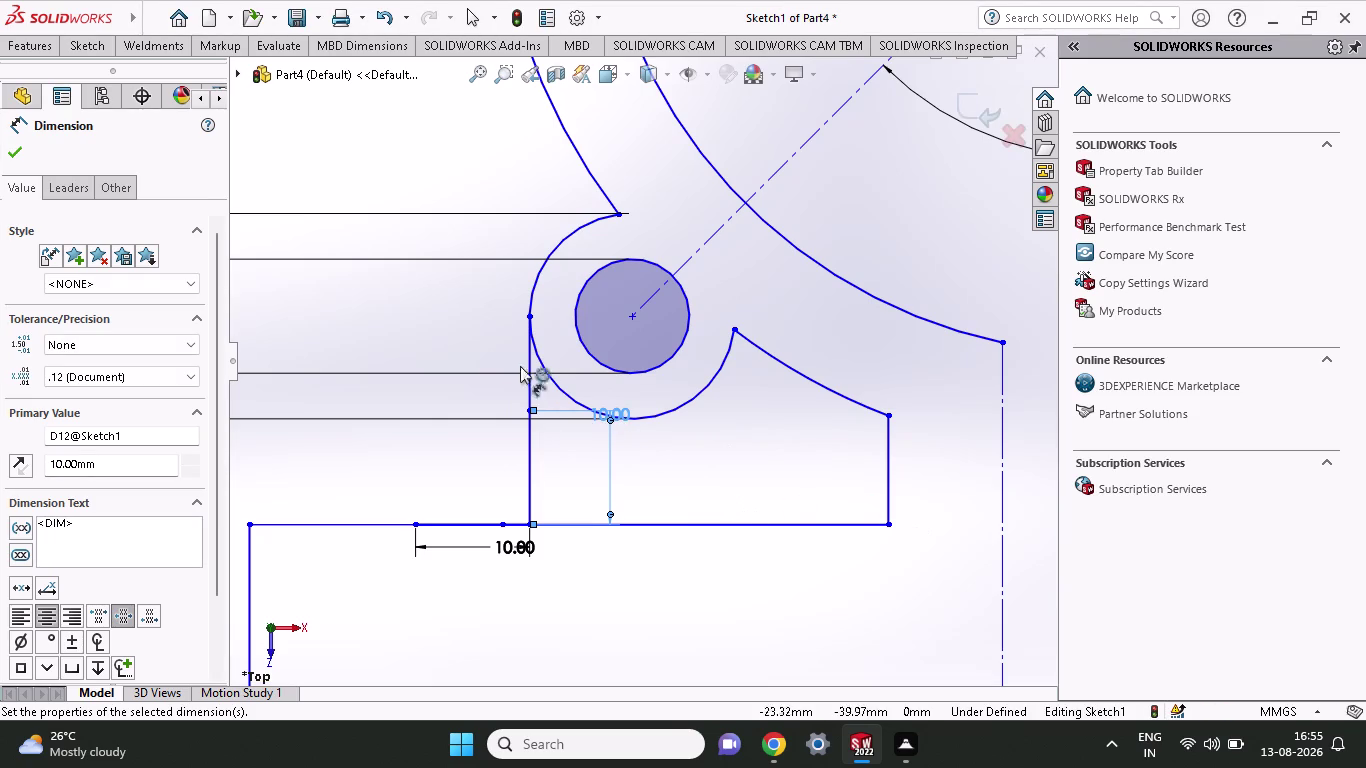
click(101, 39)
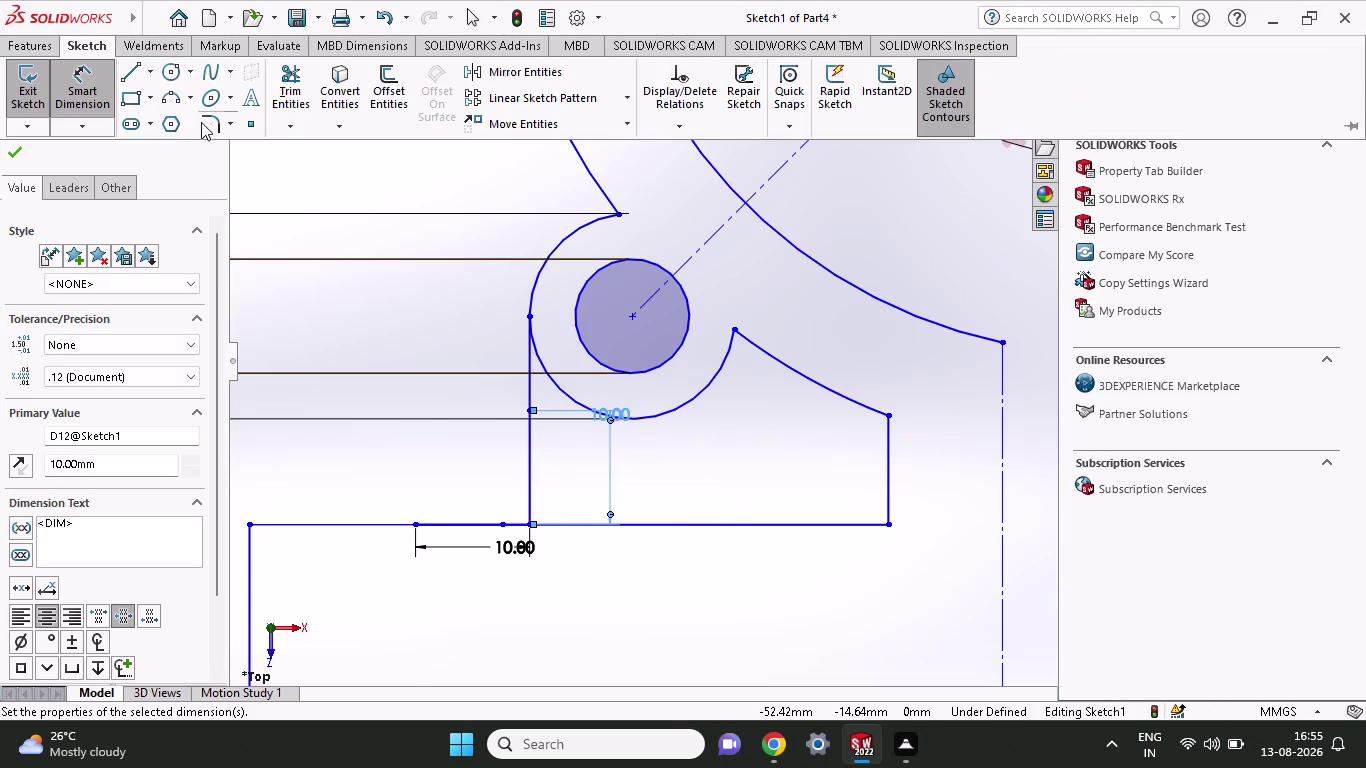
click(177, 67)
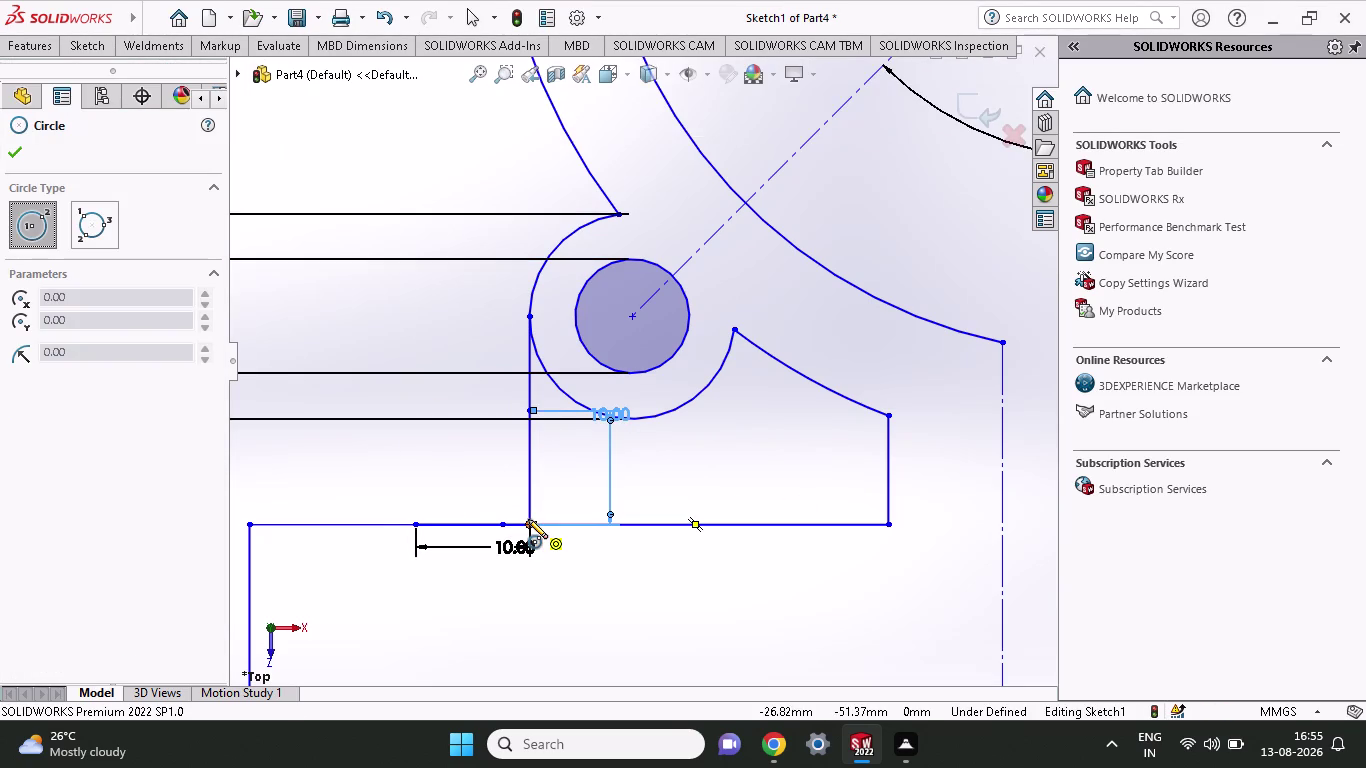
Discard the trial circle and draw a 90° R10 three-point arc from base line to rib top.
click(413, 418)
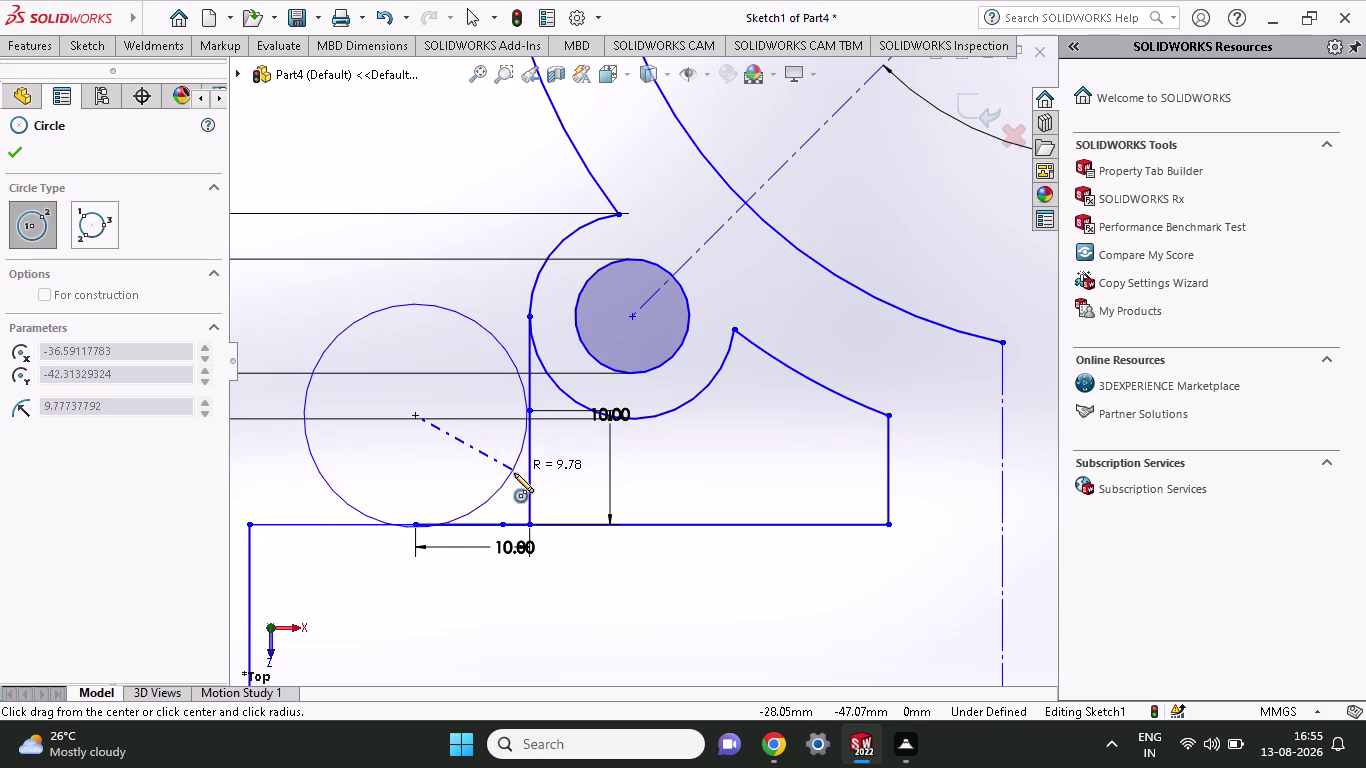
key(Escape)
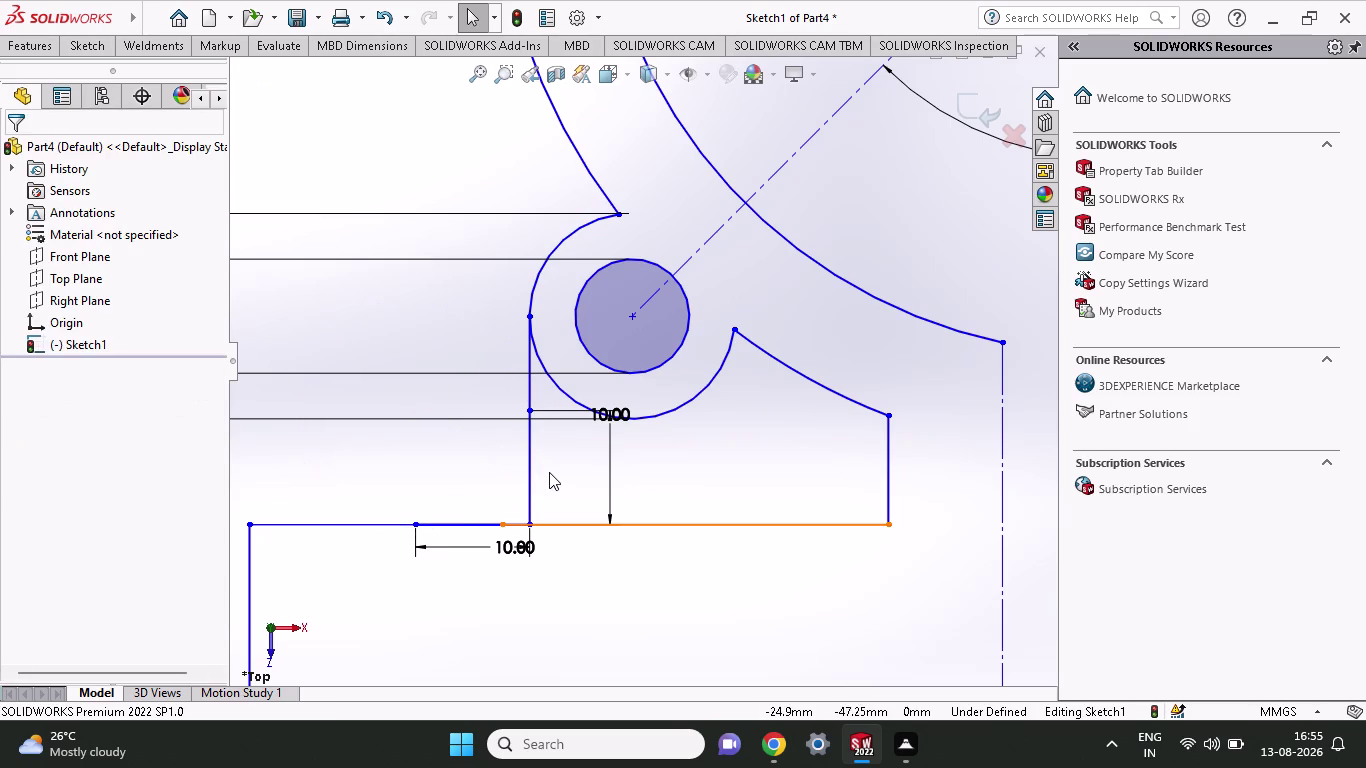
click(75, 50)
click(163, 99)
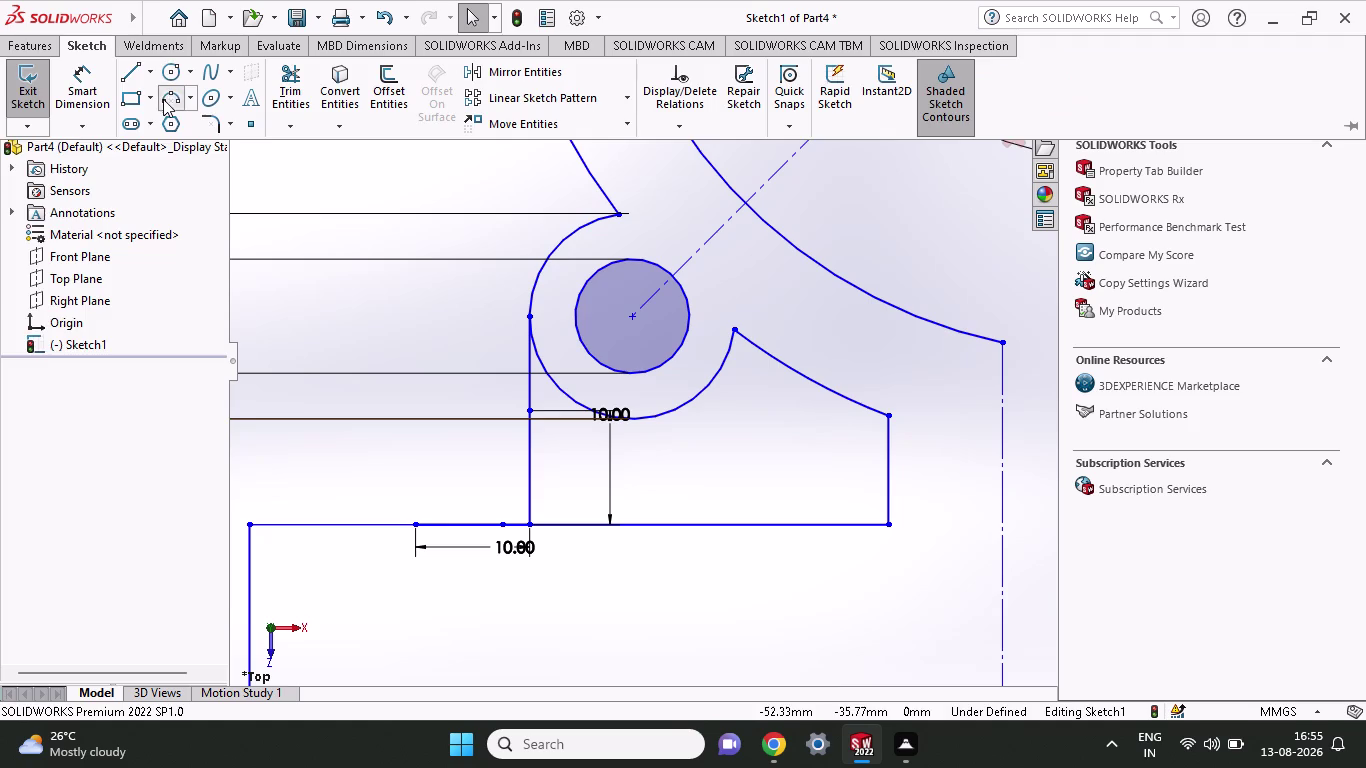
click(412, 522)
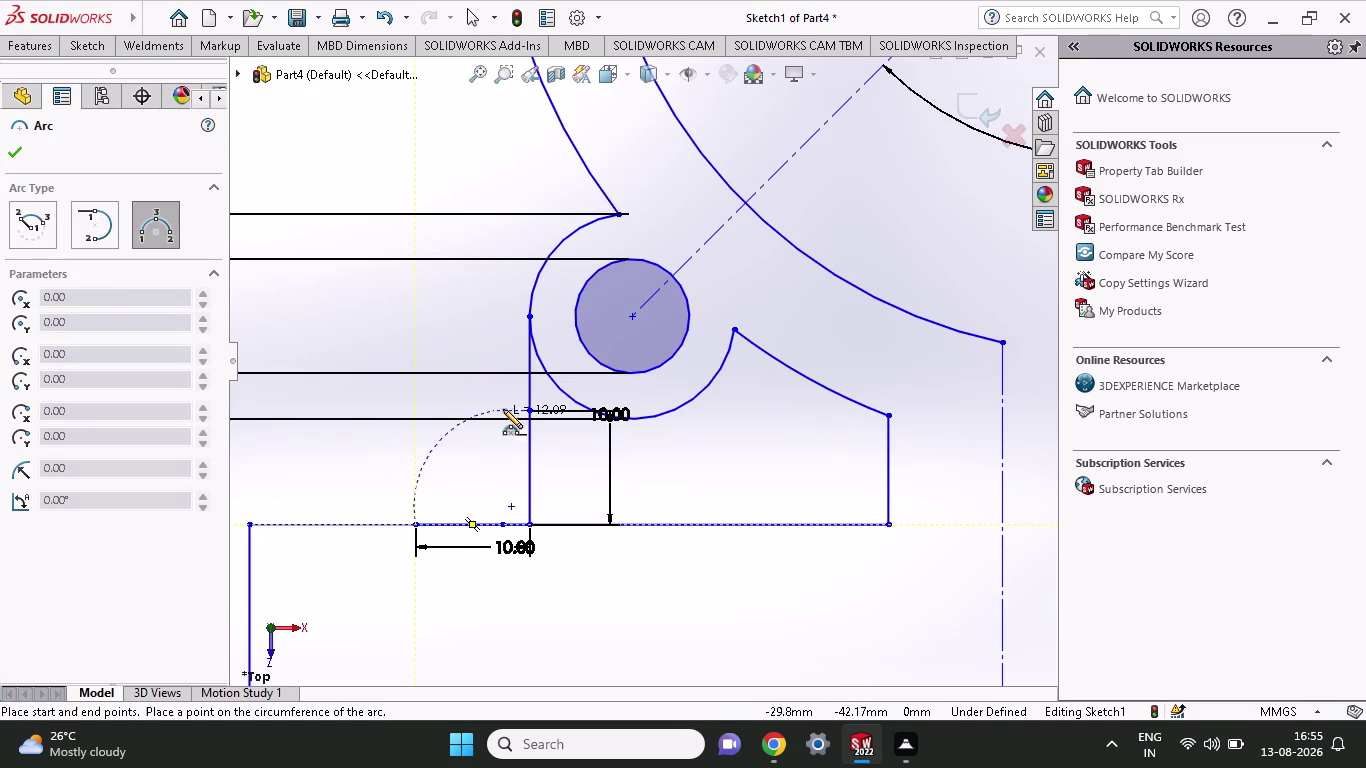
click(528, 408)
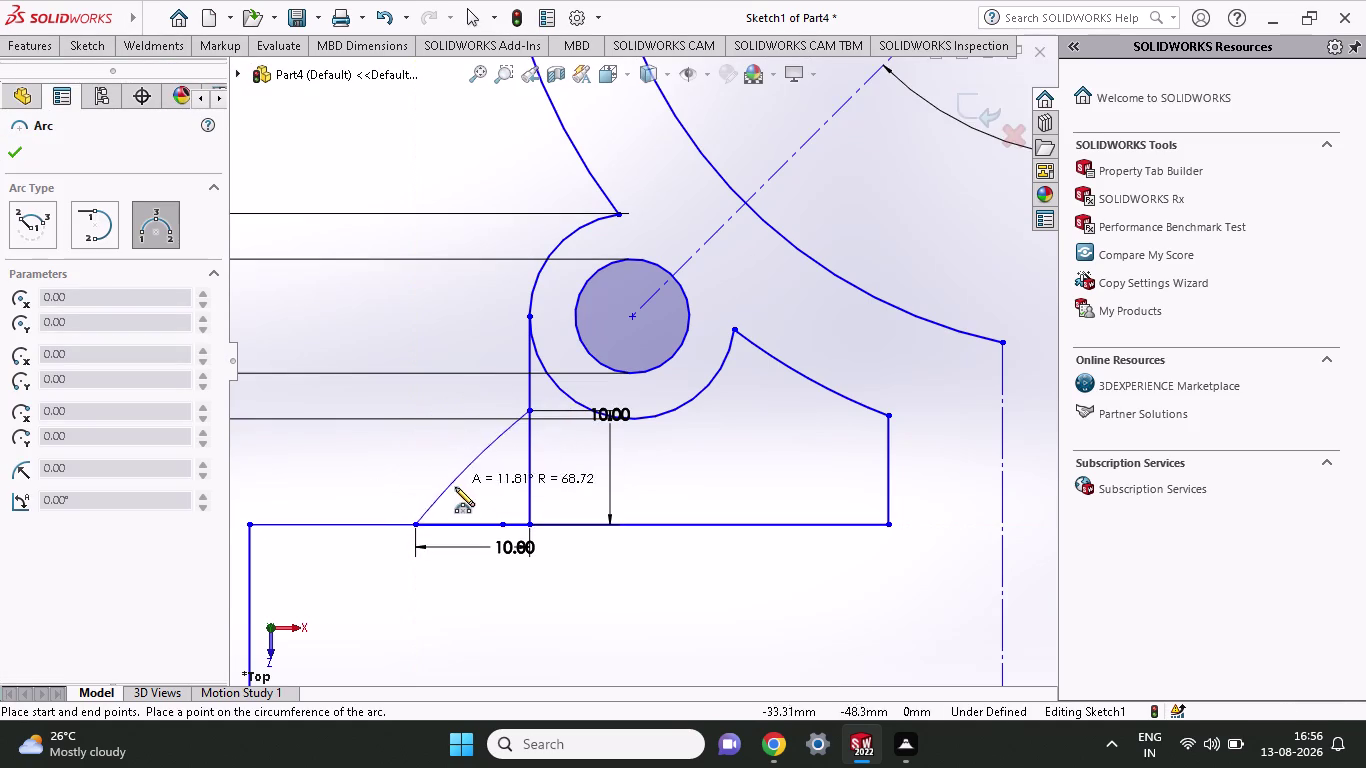
click(502, 493)
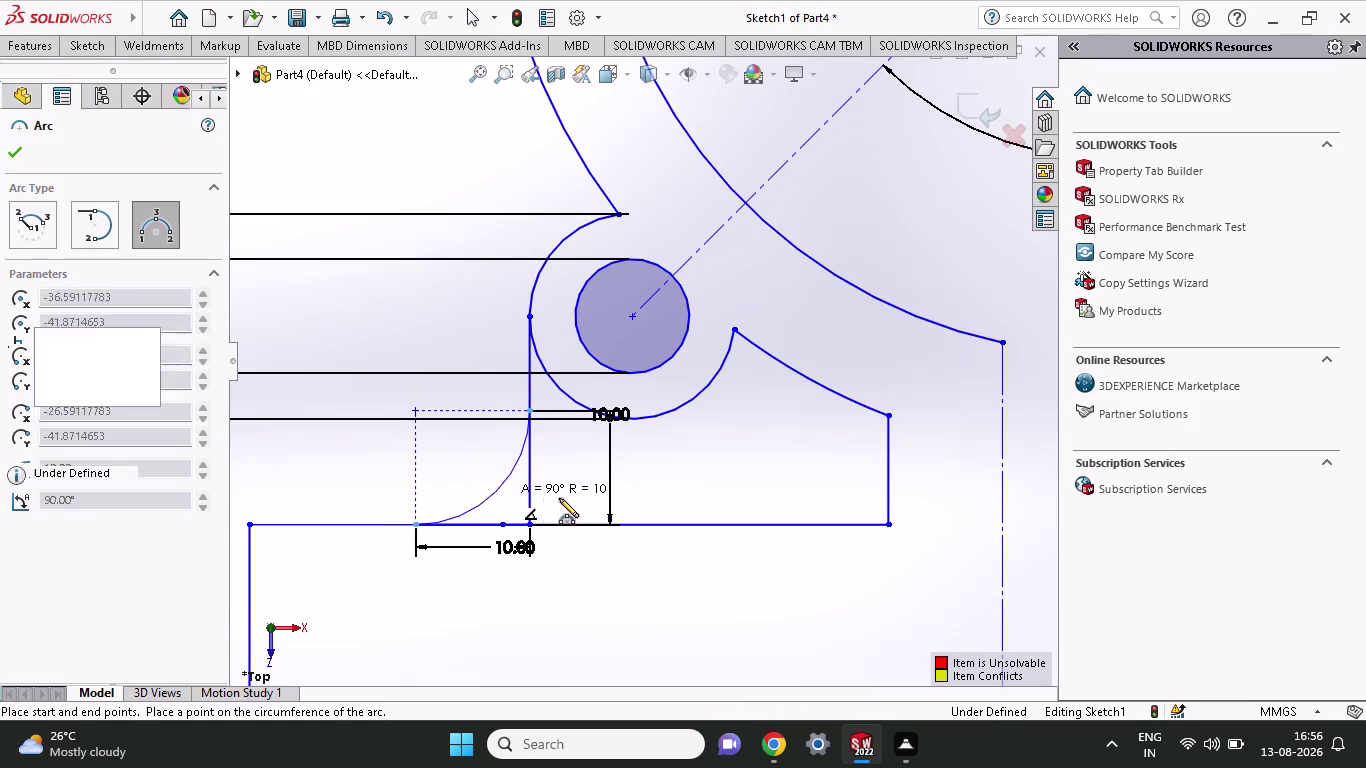
click(20, 156)
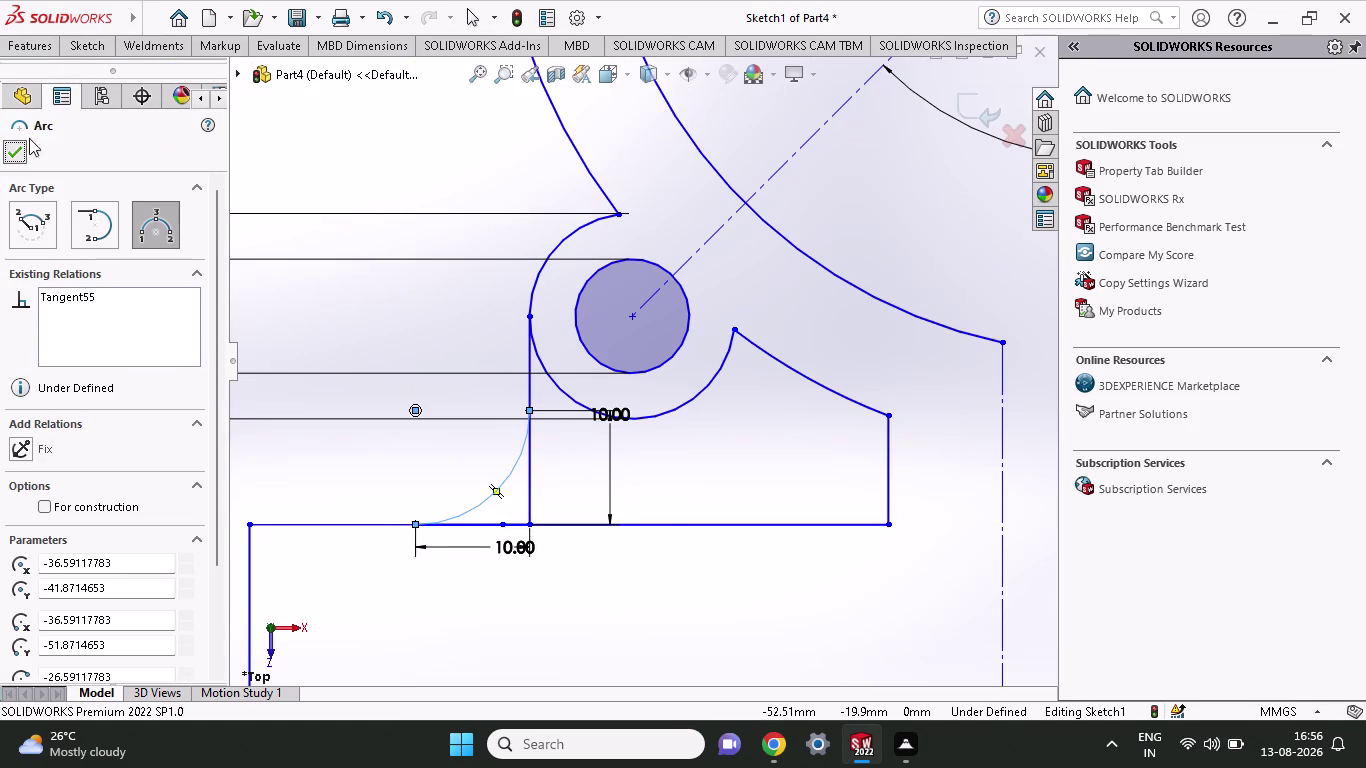
click(67, 56)
click(276, 72)
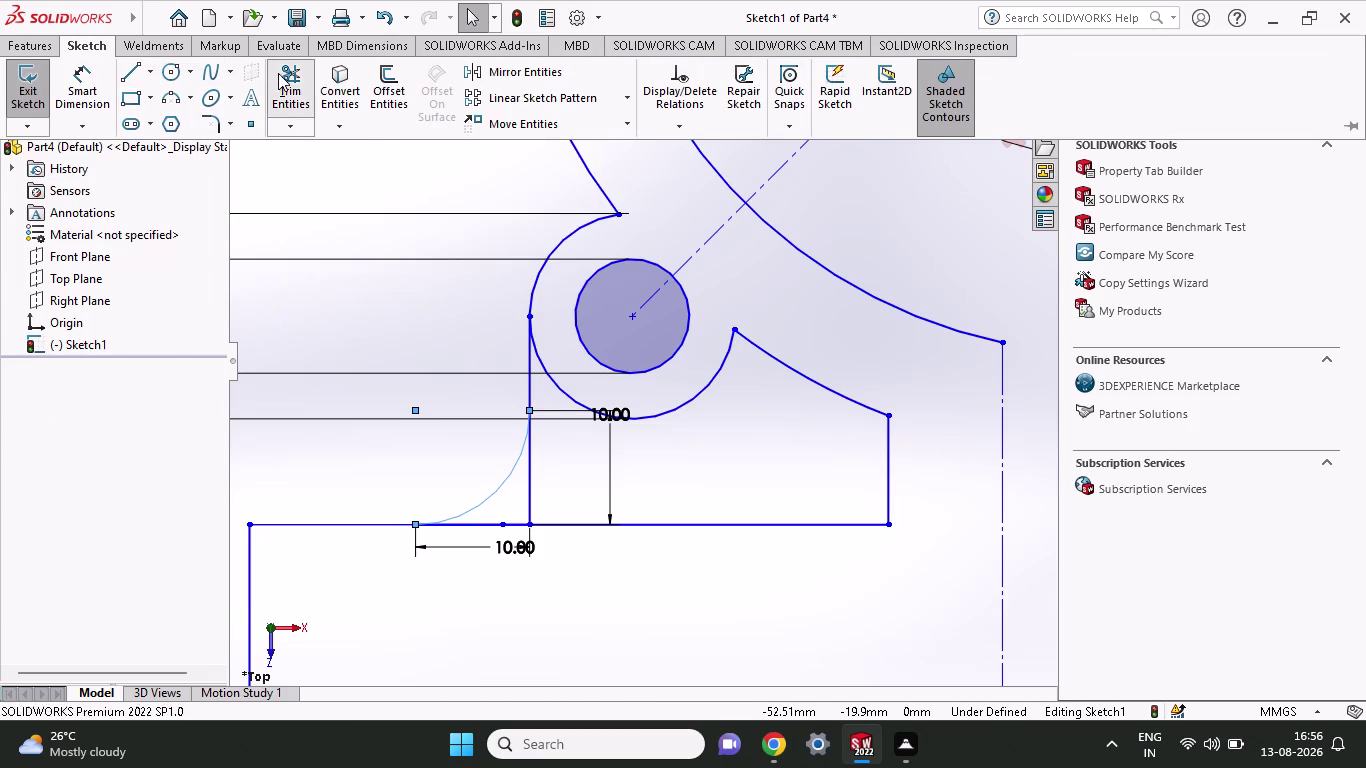
click(528, 481)
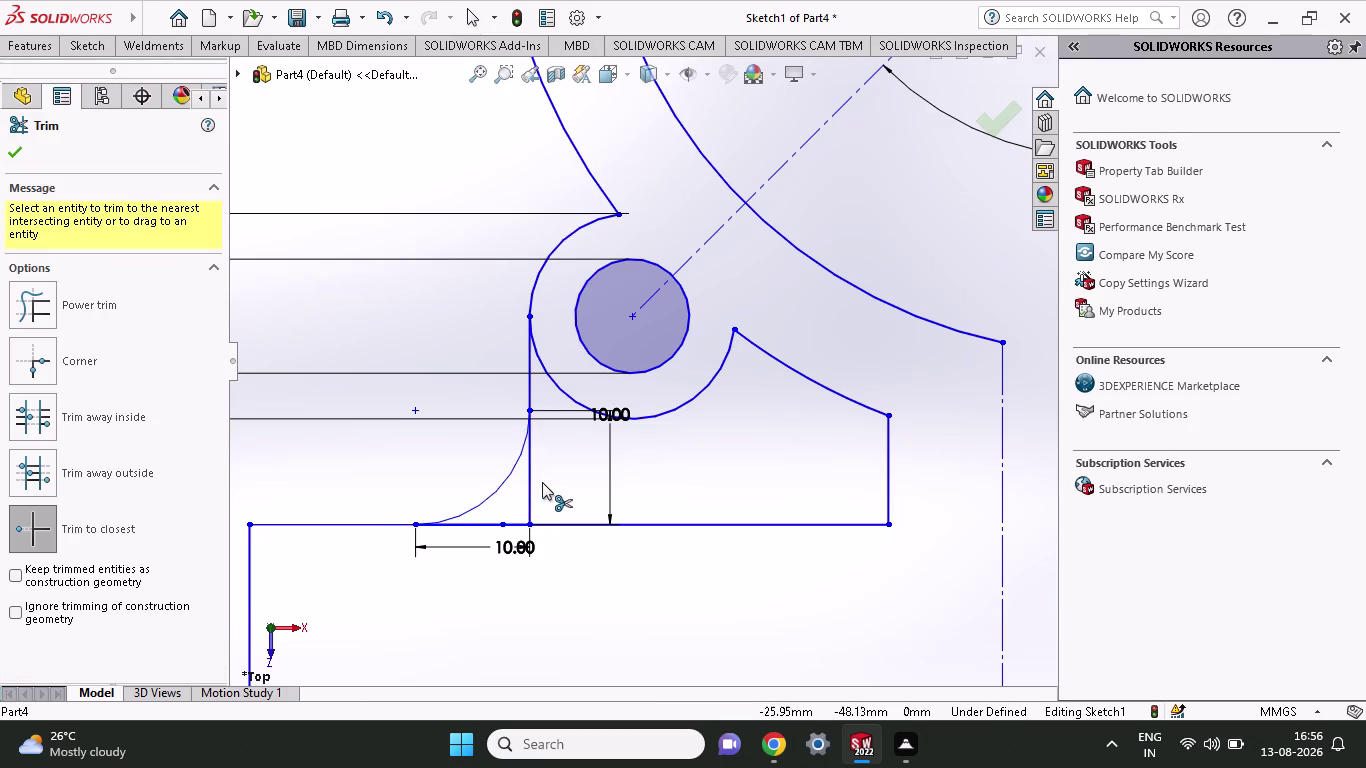
click(526, 484)
scroll(up, 3)
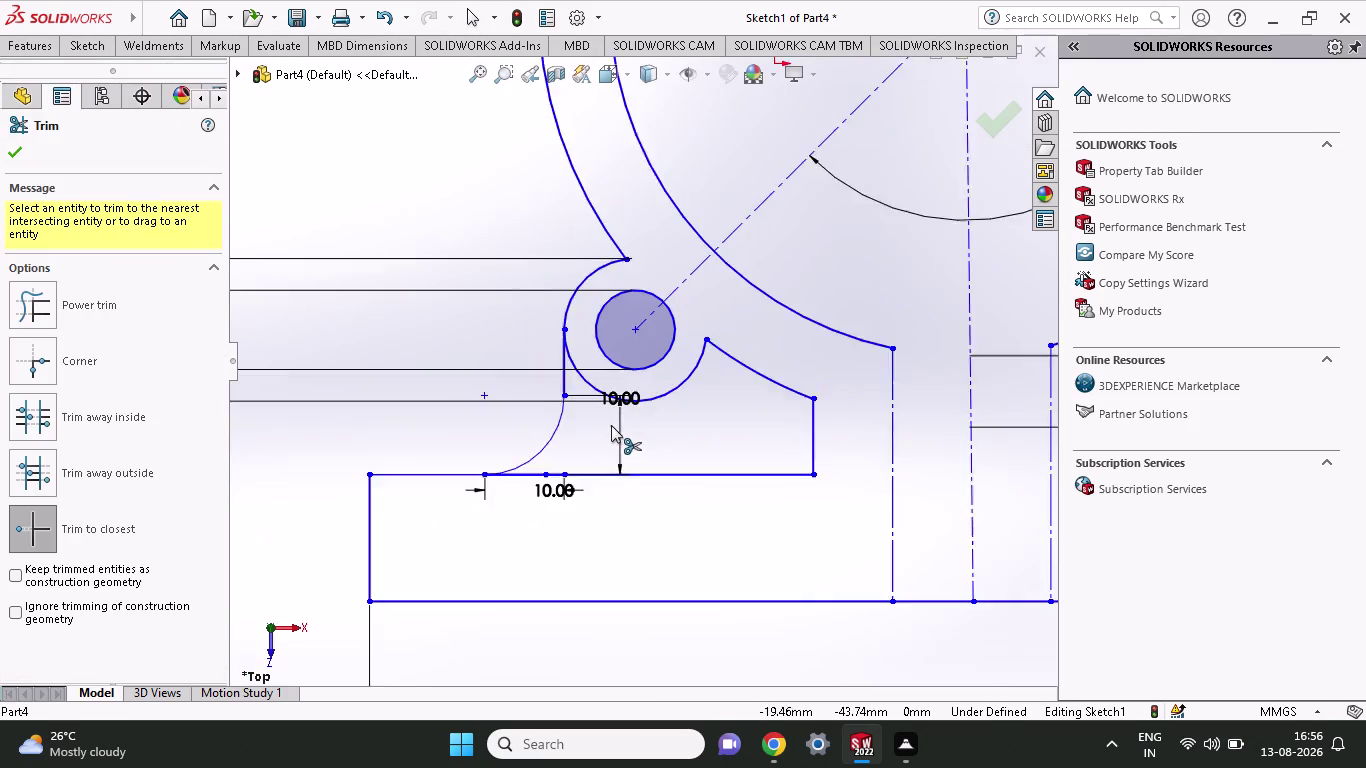
scroll(up, 3)
scroll(down, 3)
scroll(down, 3)
scroll(down, 3)
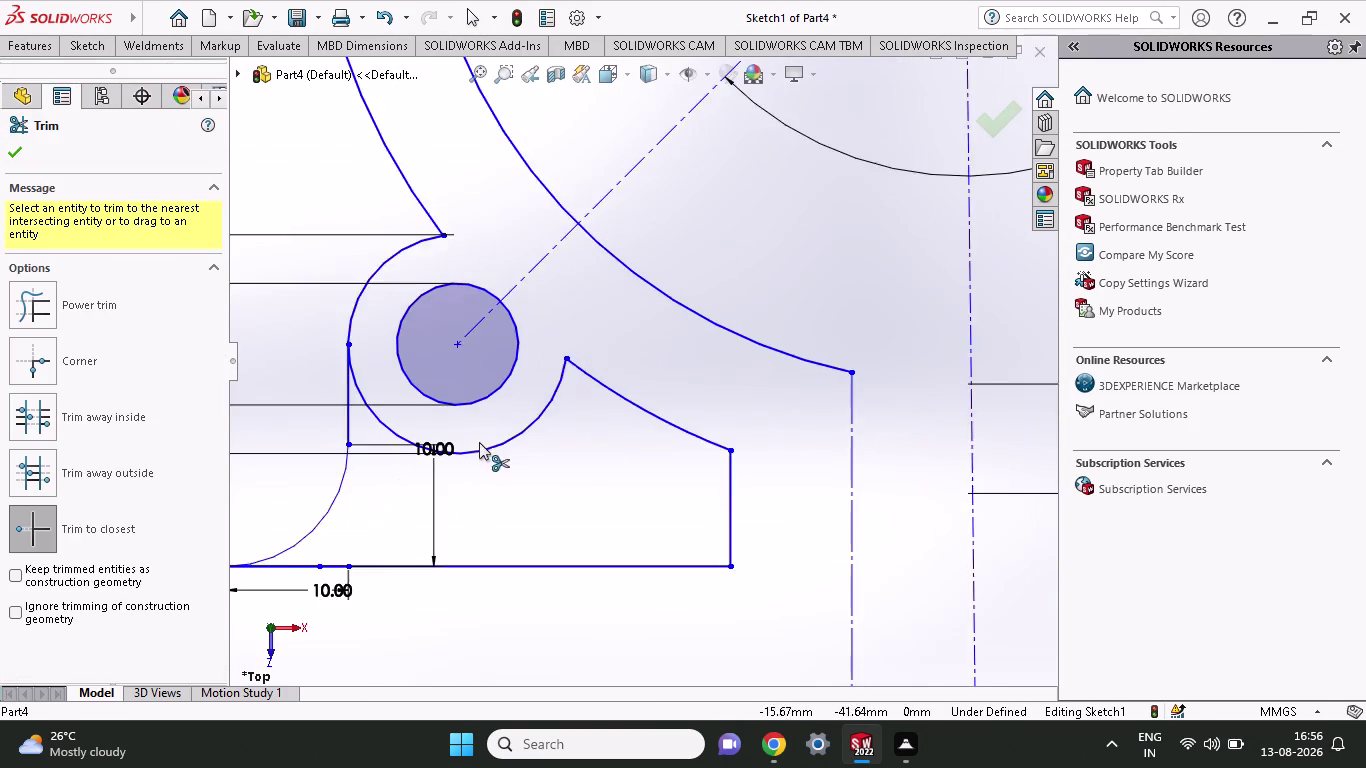
click(364, 438)
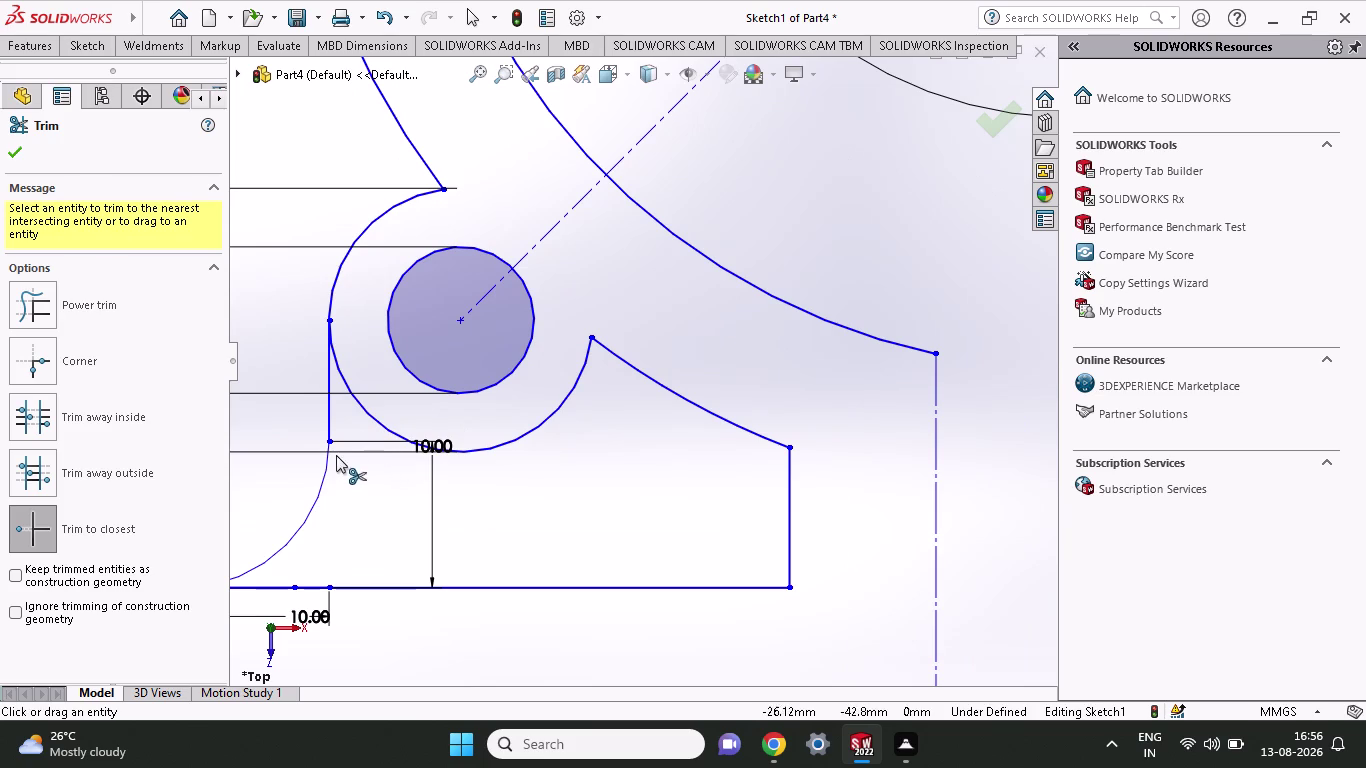
scroll(up, 3)
scroll(up, 3)
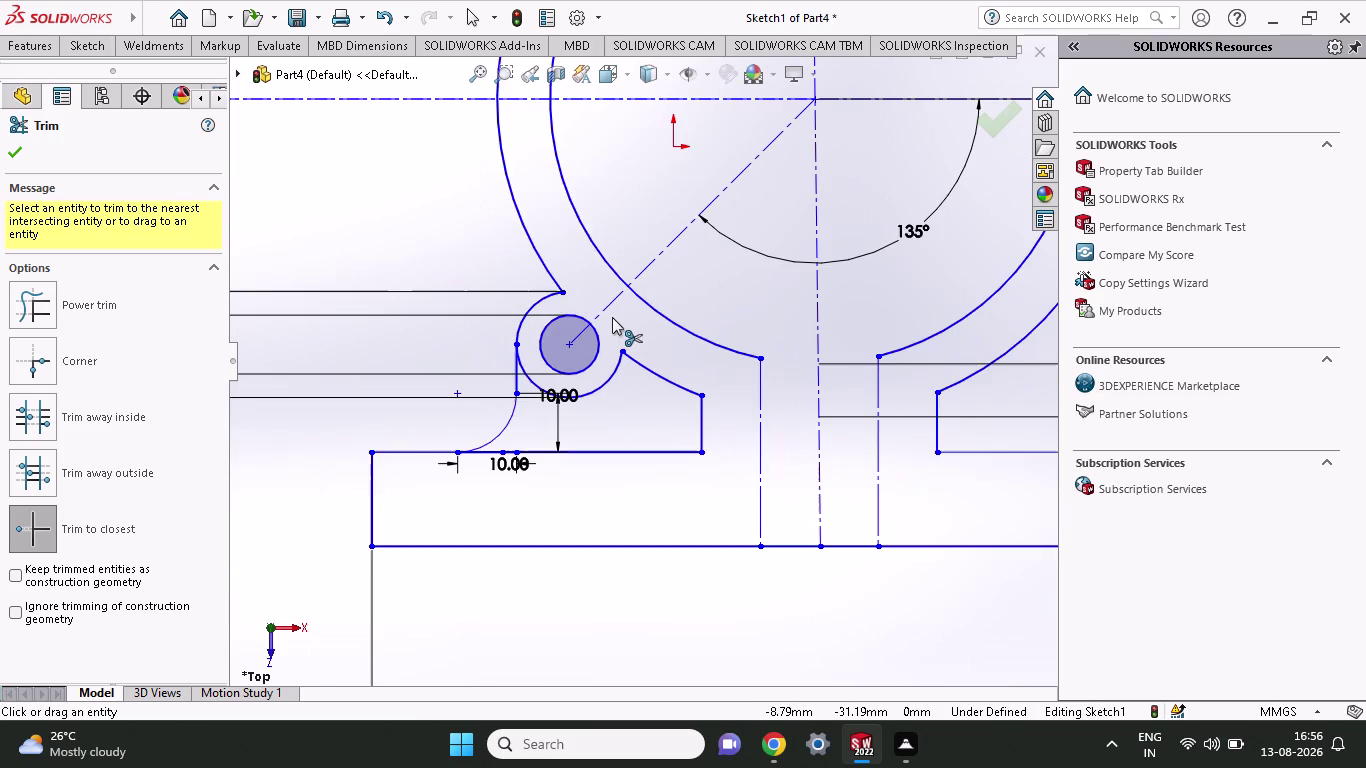
scroll(up, 3)
scroll(up, 3)
scroll(up, 3)
scroll(up, 3)
scroll(down, 3)
scroll(down, 3)
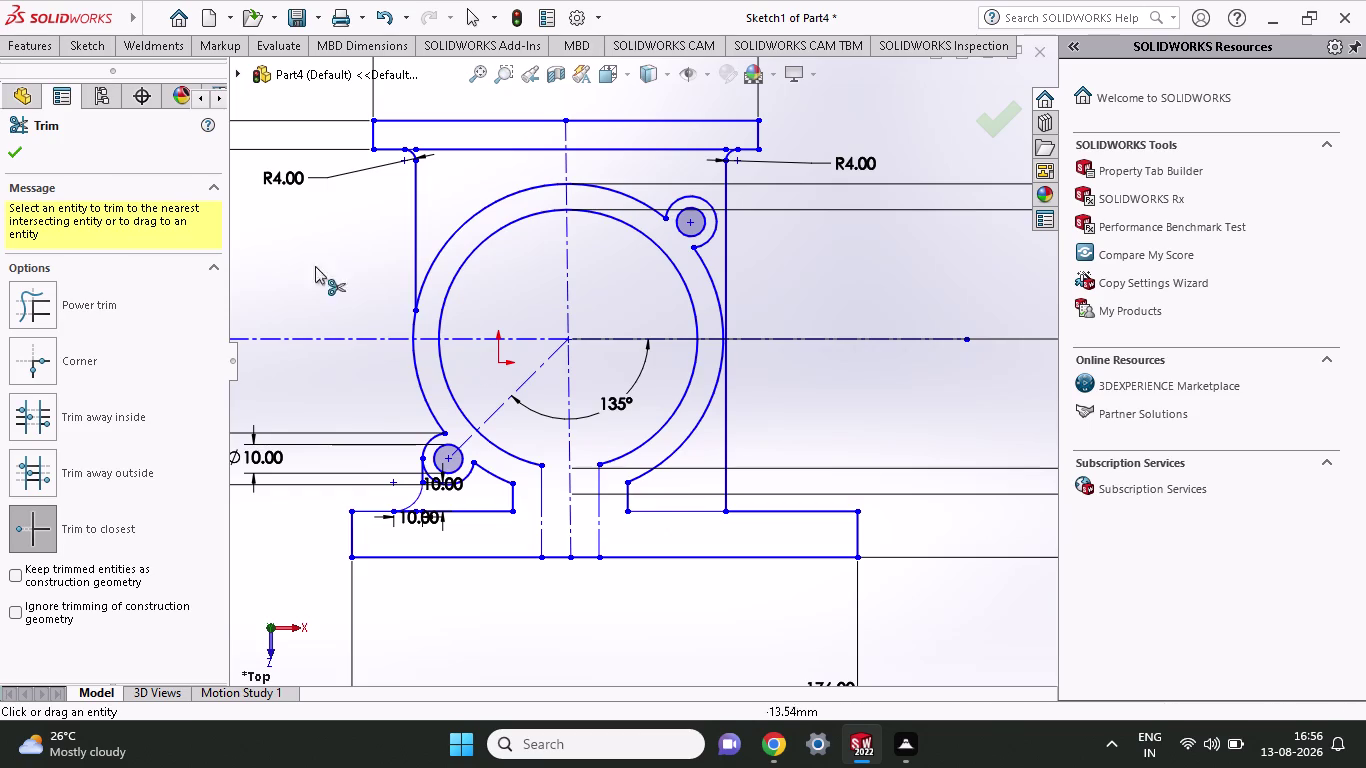
click(95, 48)
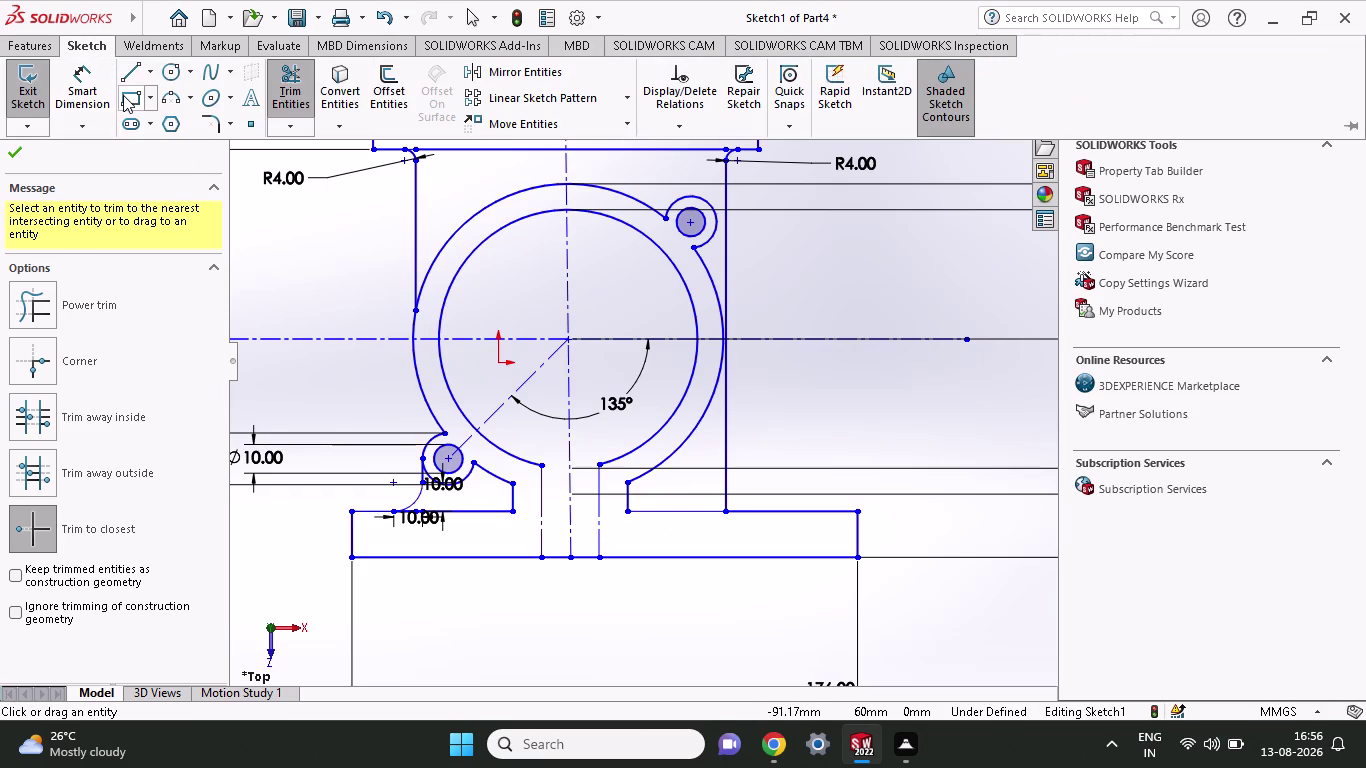
click(123, 95)
Draw a small corner rectangle where the right rib meets the base.
click(627, 509)
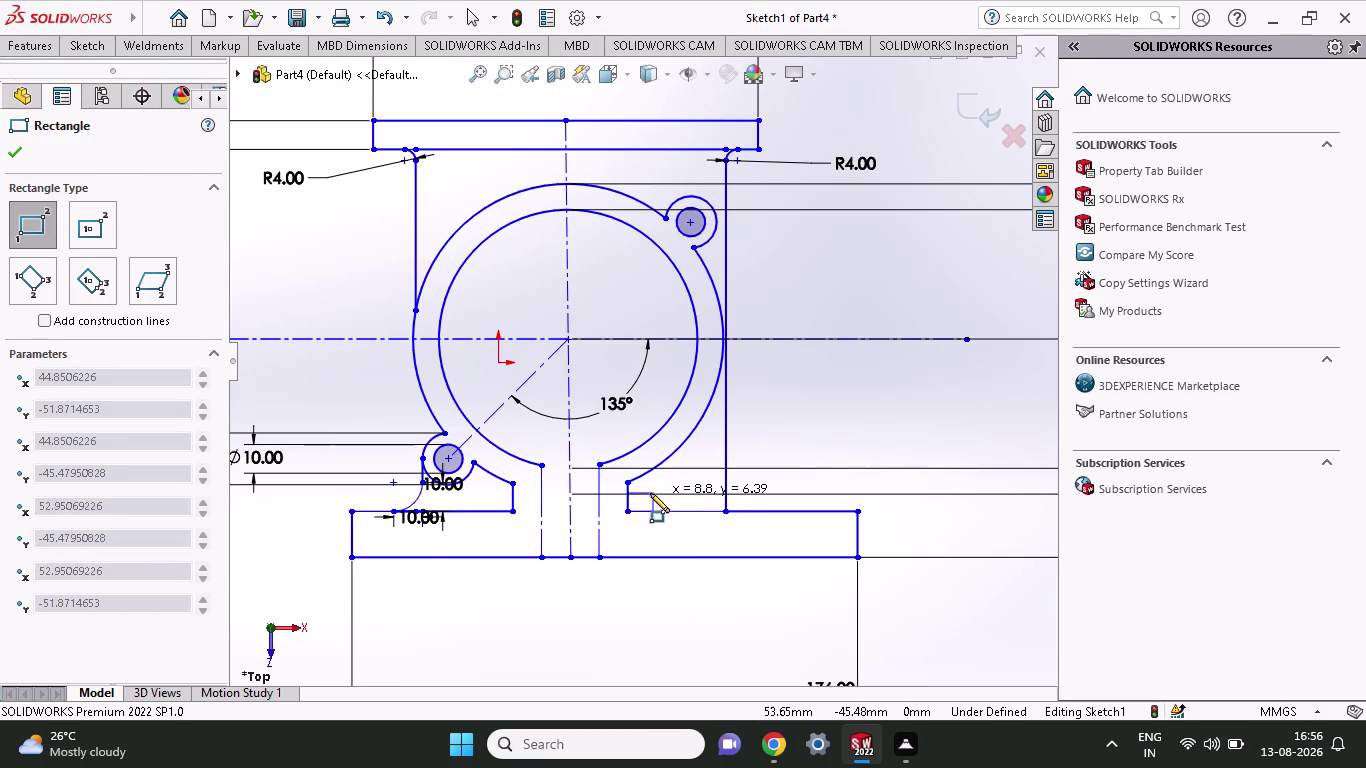
click(650, 493)
scroll(down, 3)
scroll(down, 3)
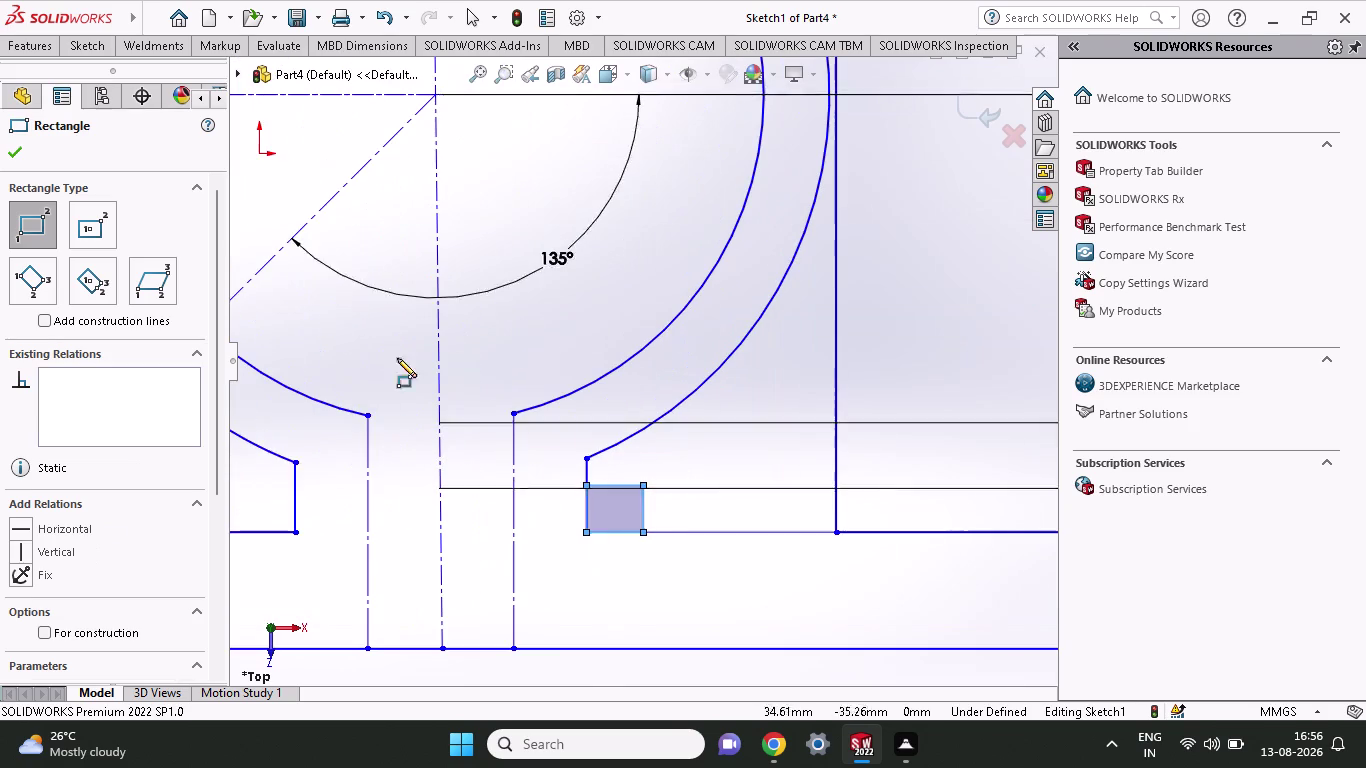
click(86, 37)
Dimension the rectangle's width and height to 4 mm each.
click(88, 80)
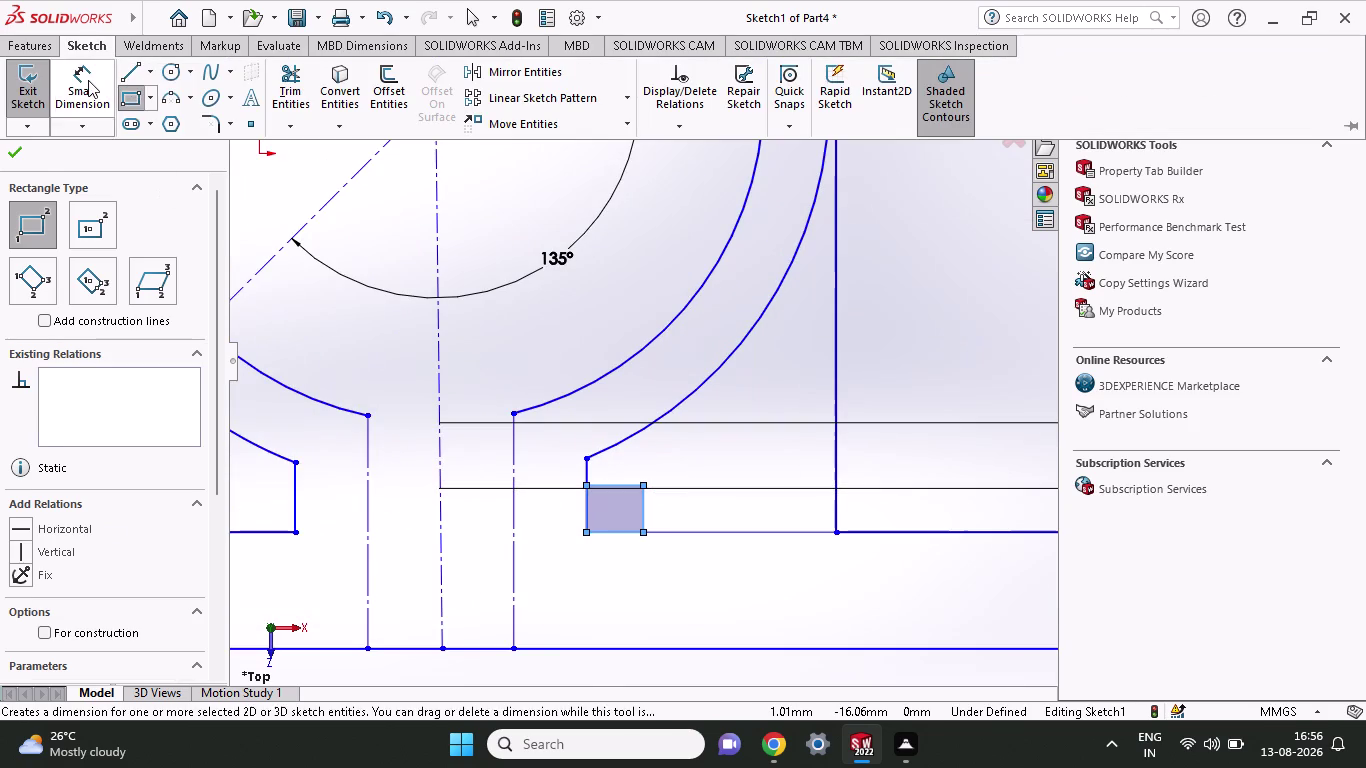
click(588, 534)
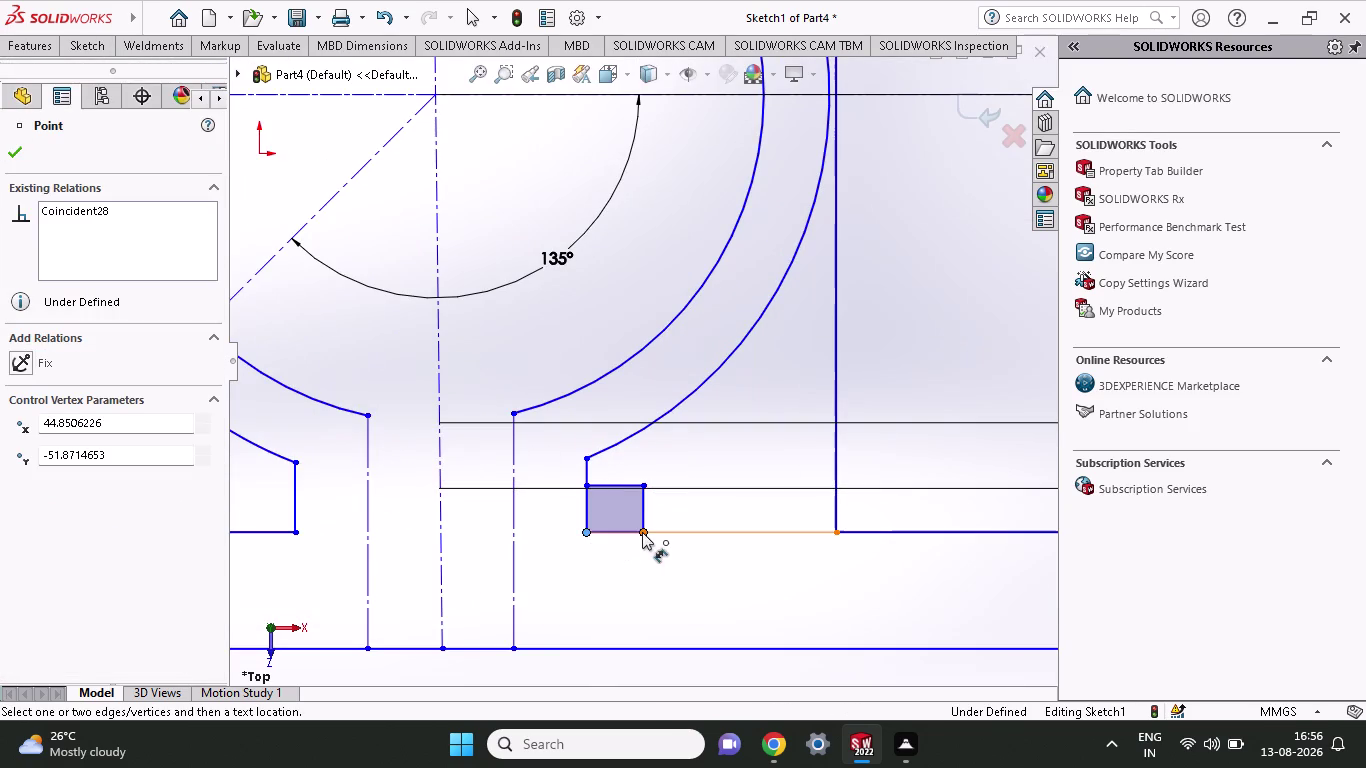
click(642, 532)
click(642, 561)
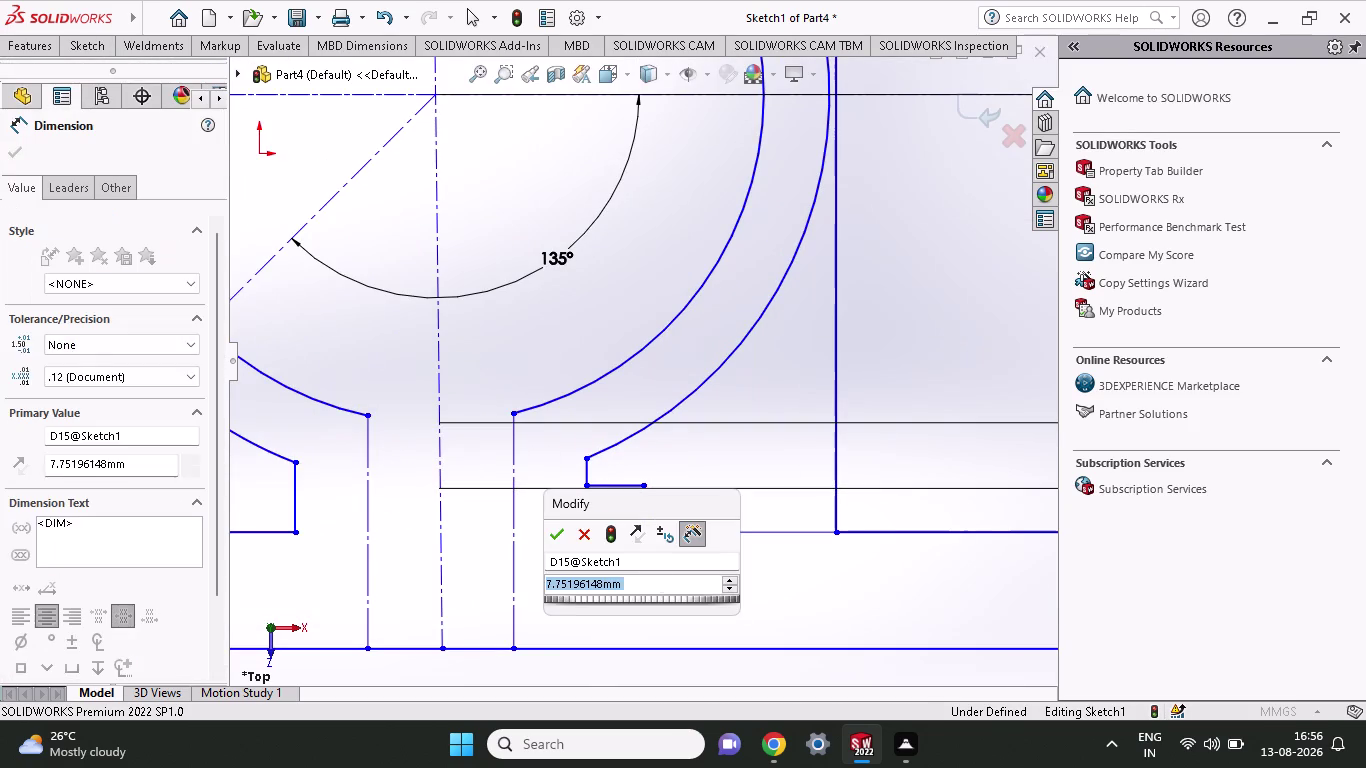
key(4)
key(Return)
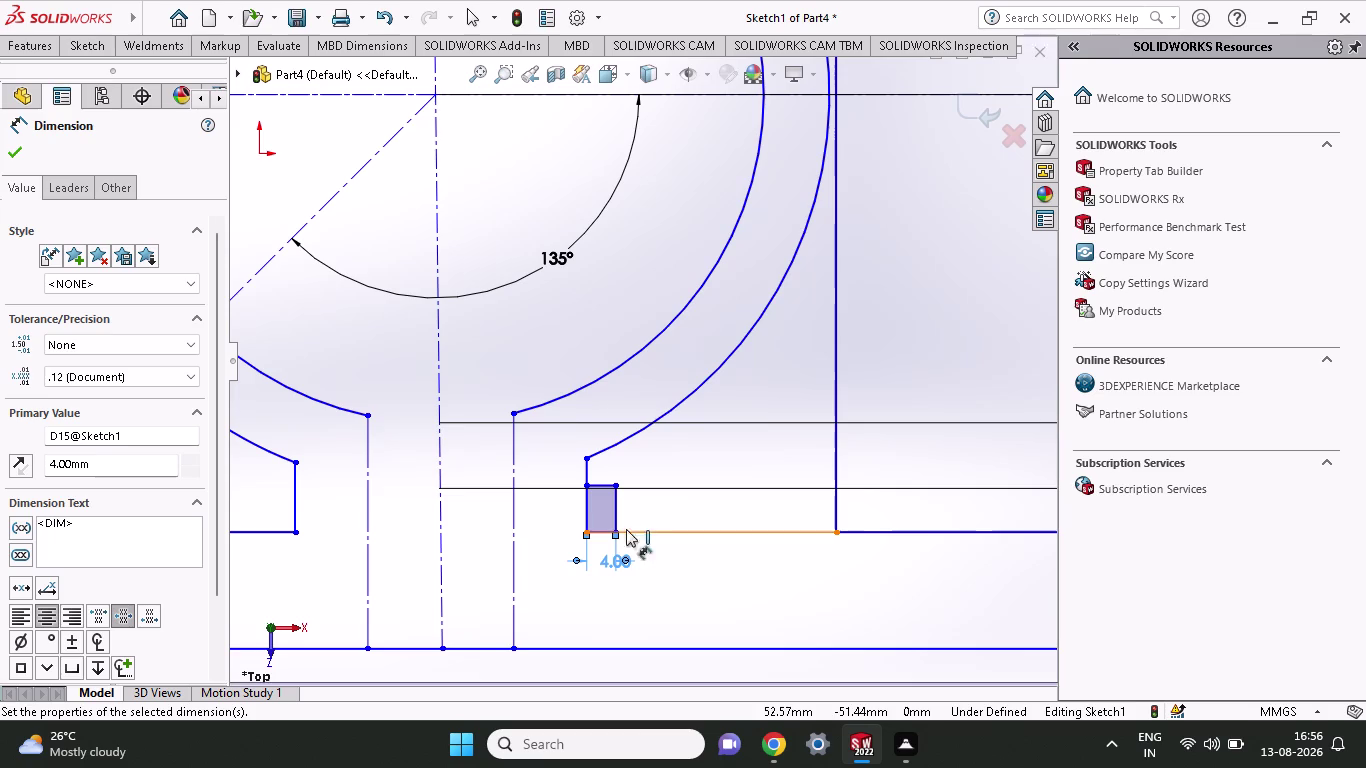
click(616, 527)
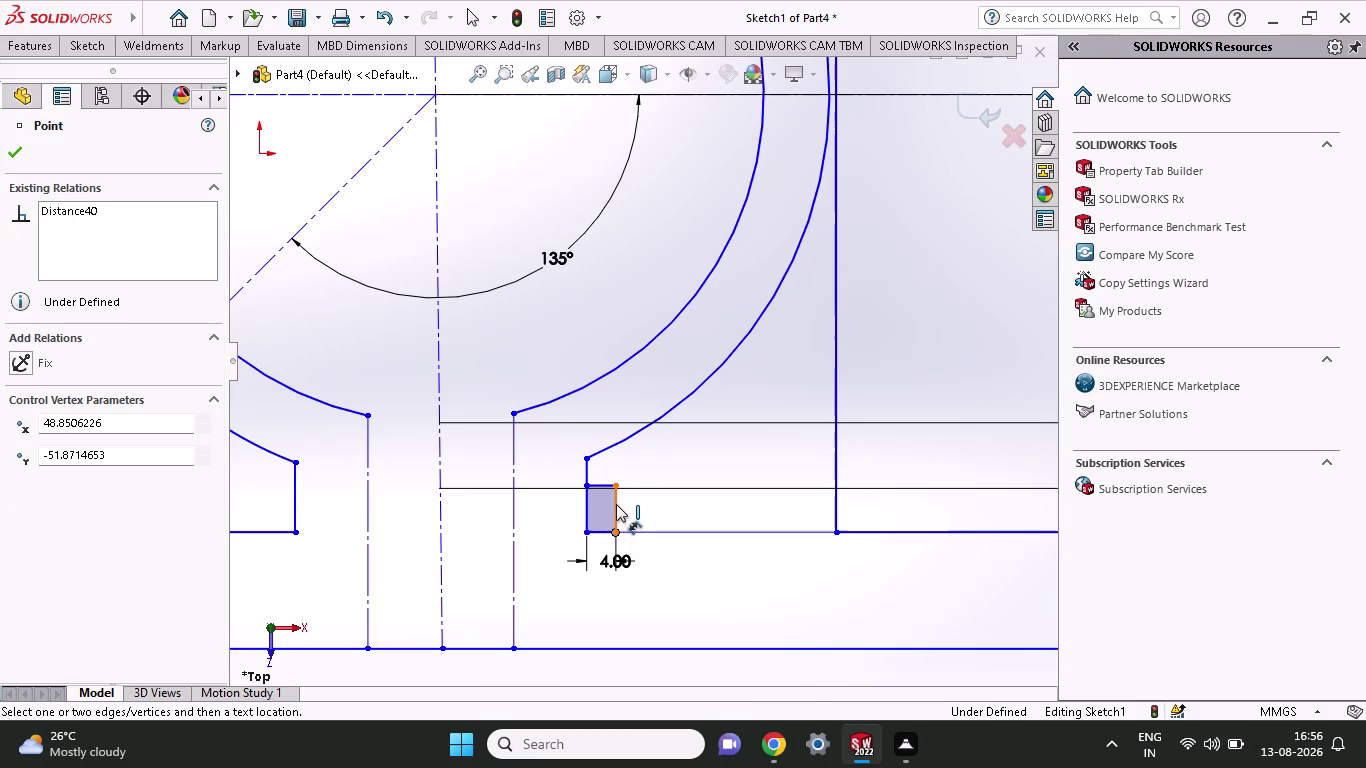
click(615, 484)
click(645, 499)
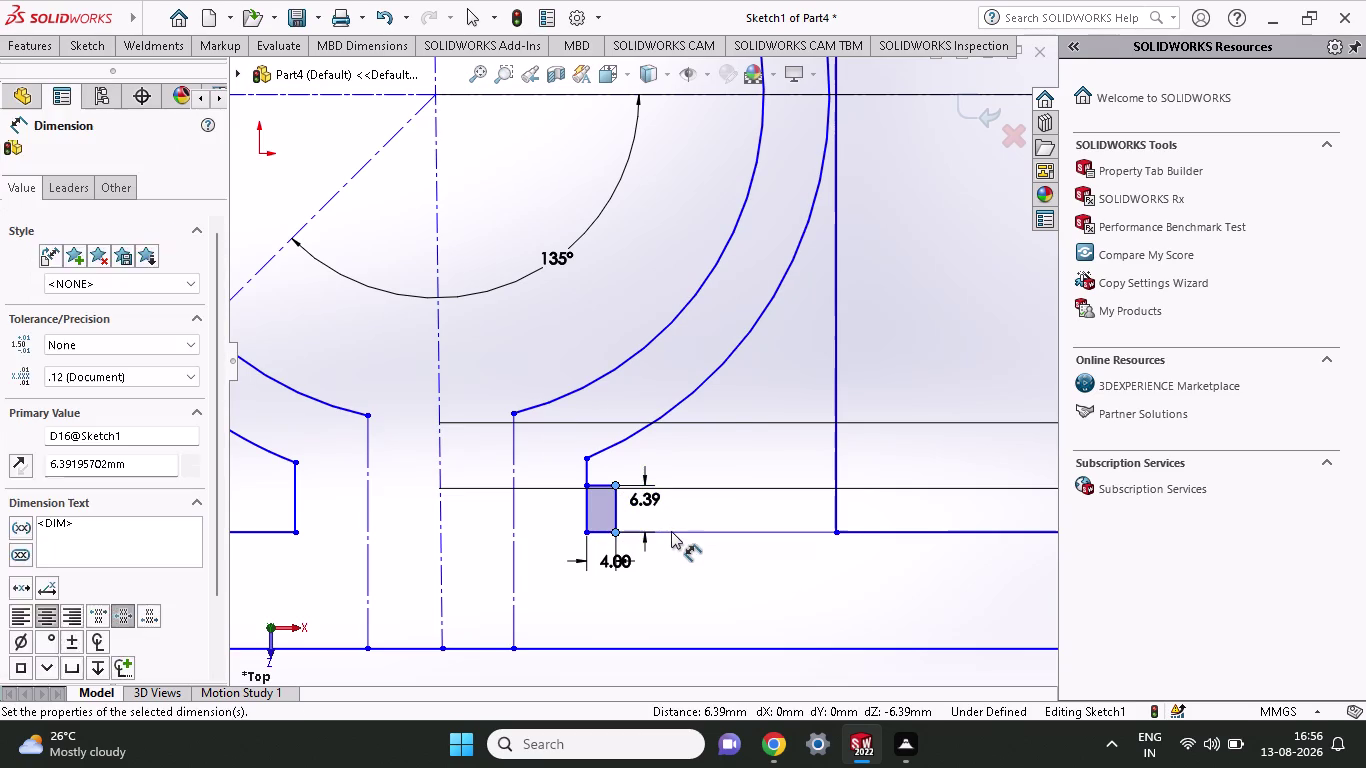
key(4)
key(Return)
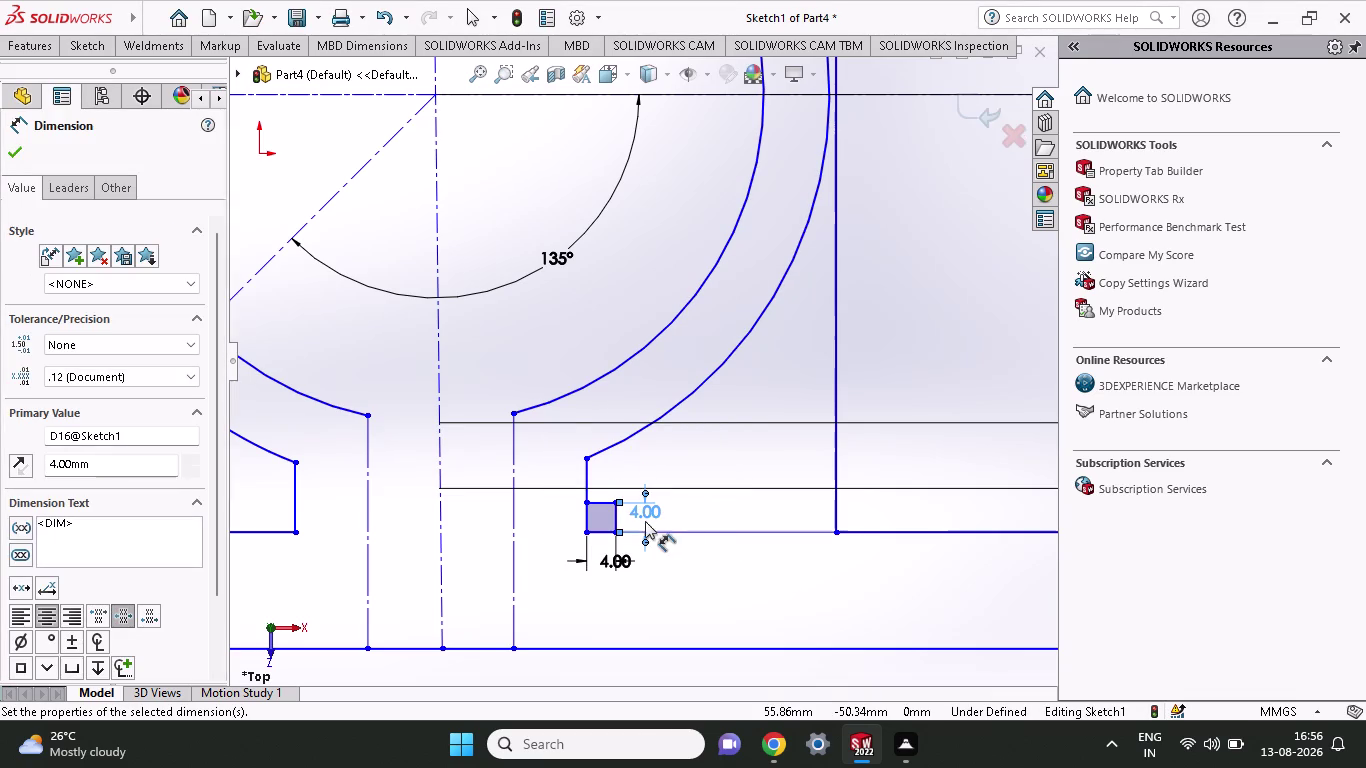
click(74, 43)
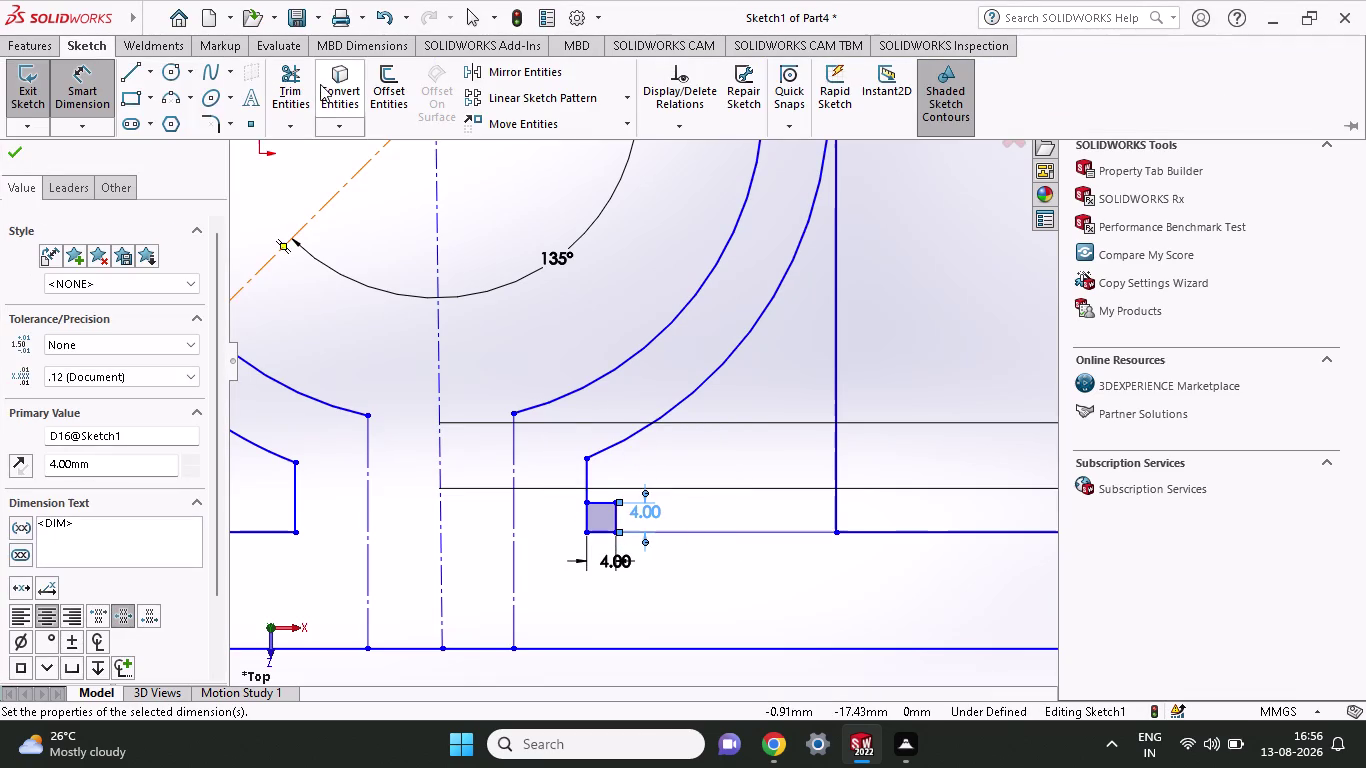
click(166, 86)
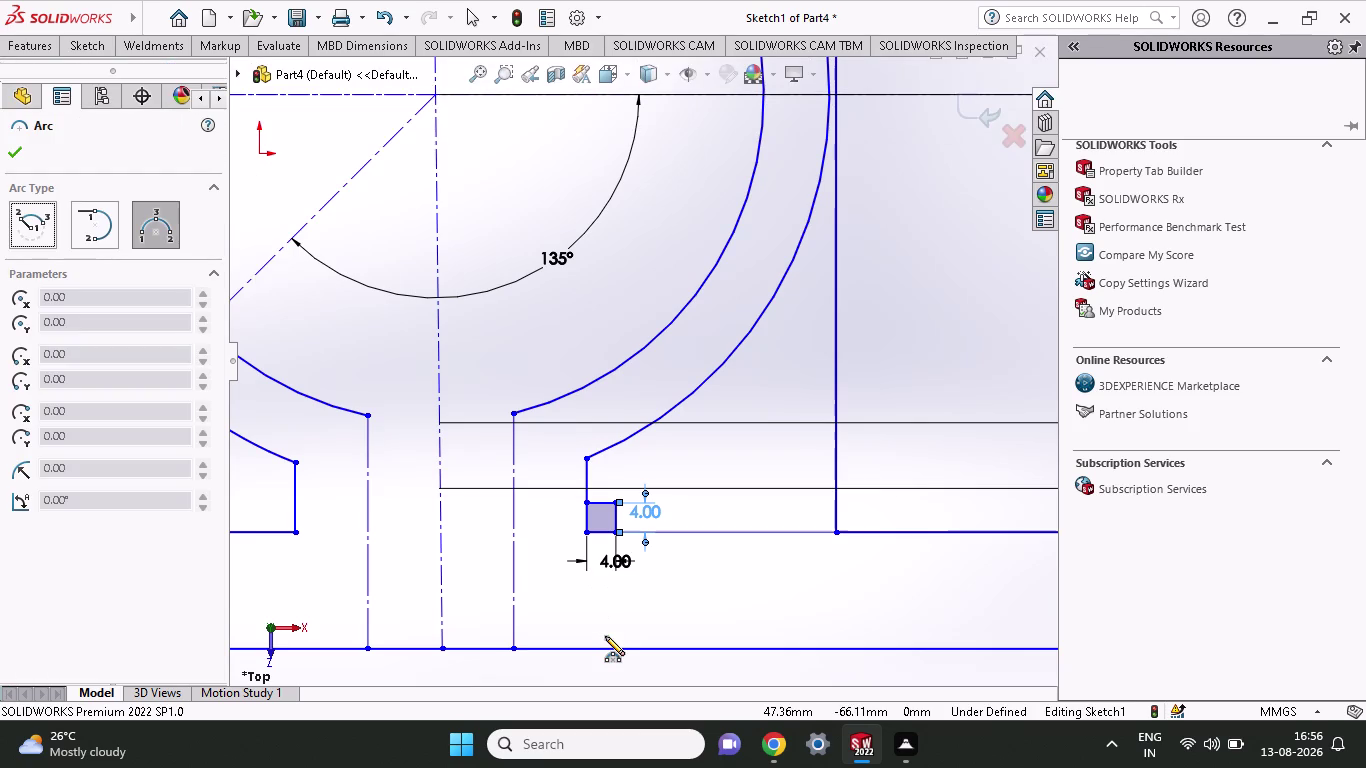
Draw a radius 4 quarter-circle arc between the square's opposite corners.
click(589, 506)
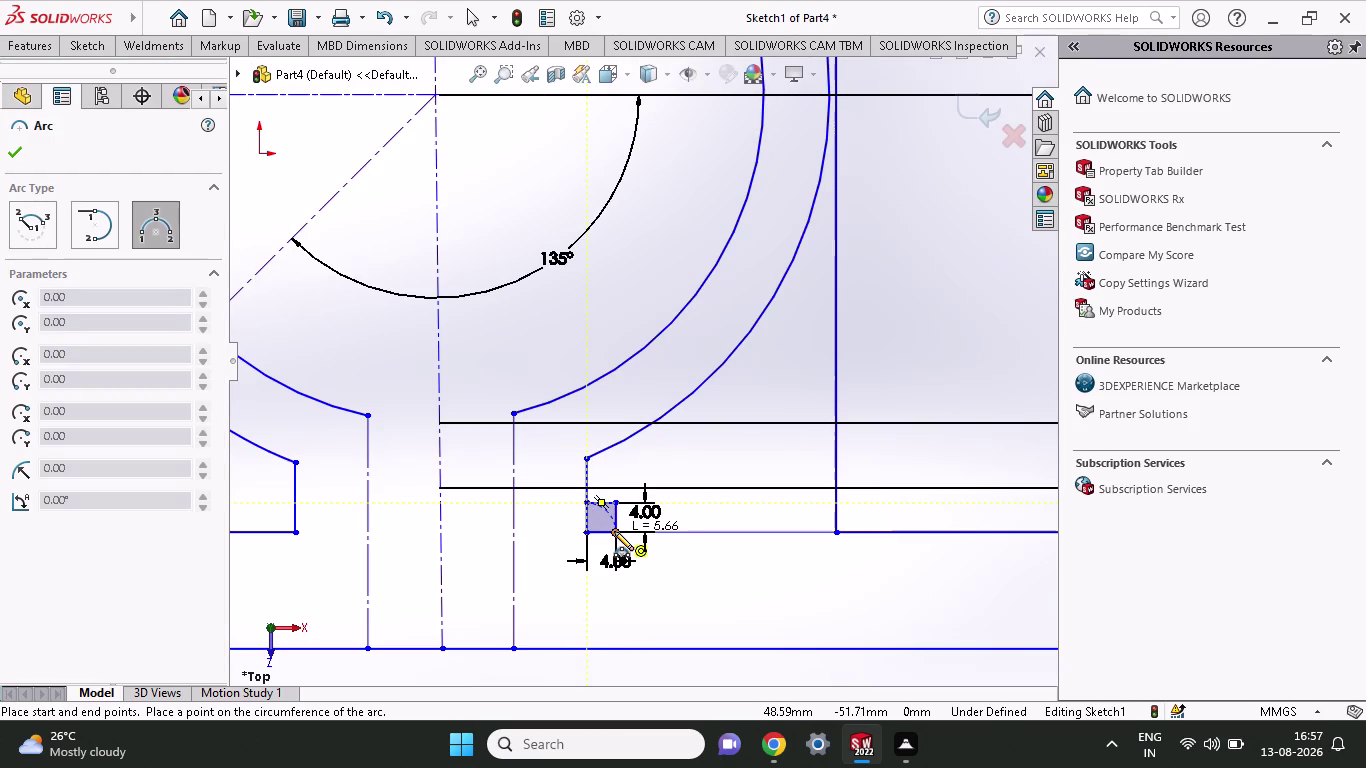
click(614, 531)
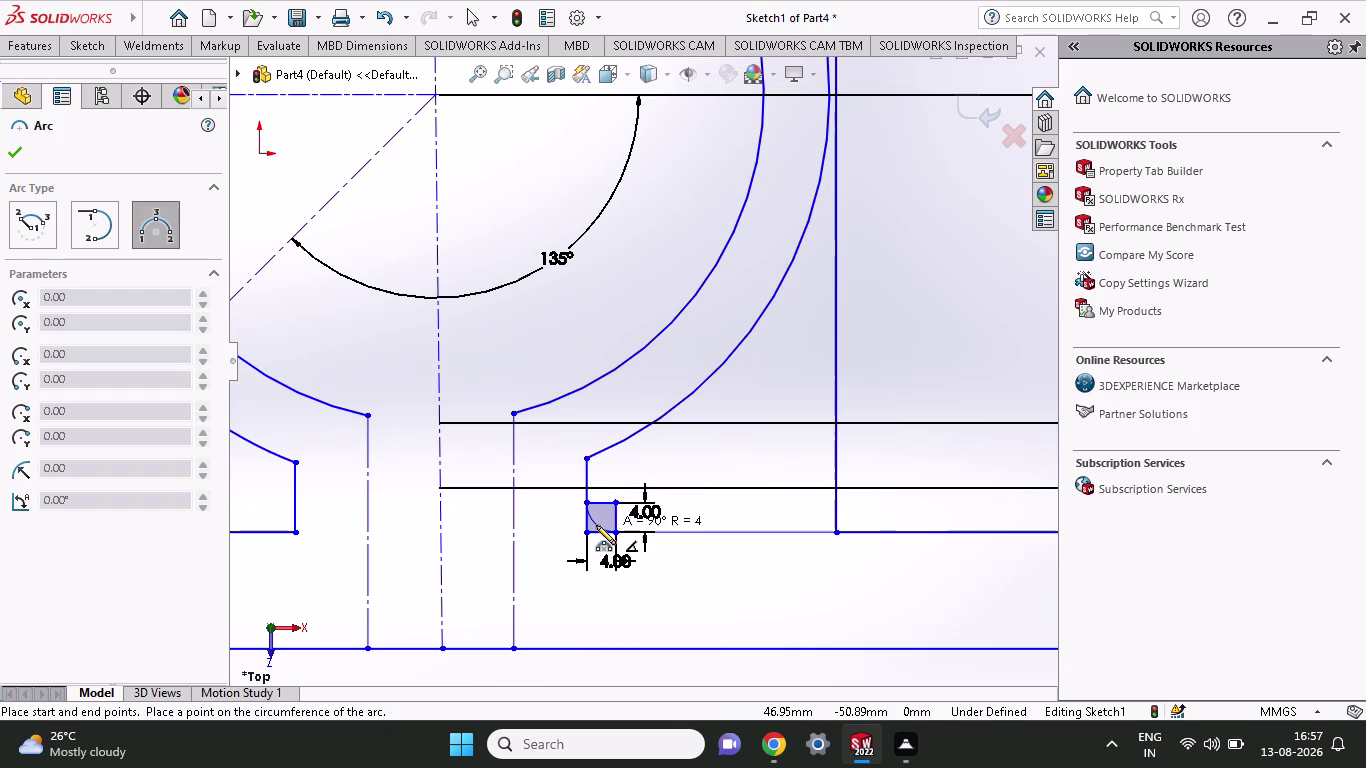
click(595, 525)
scroll(down, 3)
scroll(down, 3)
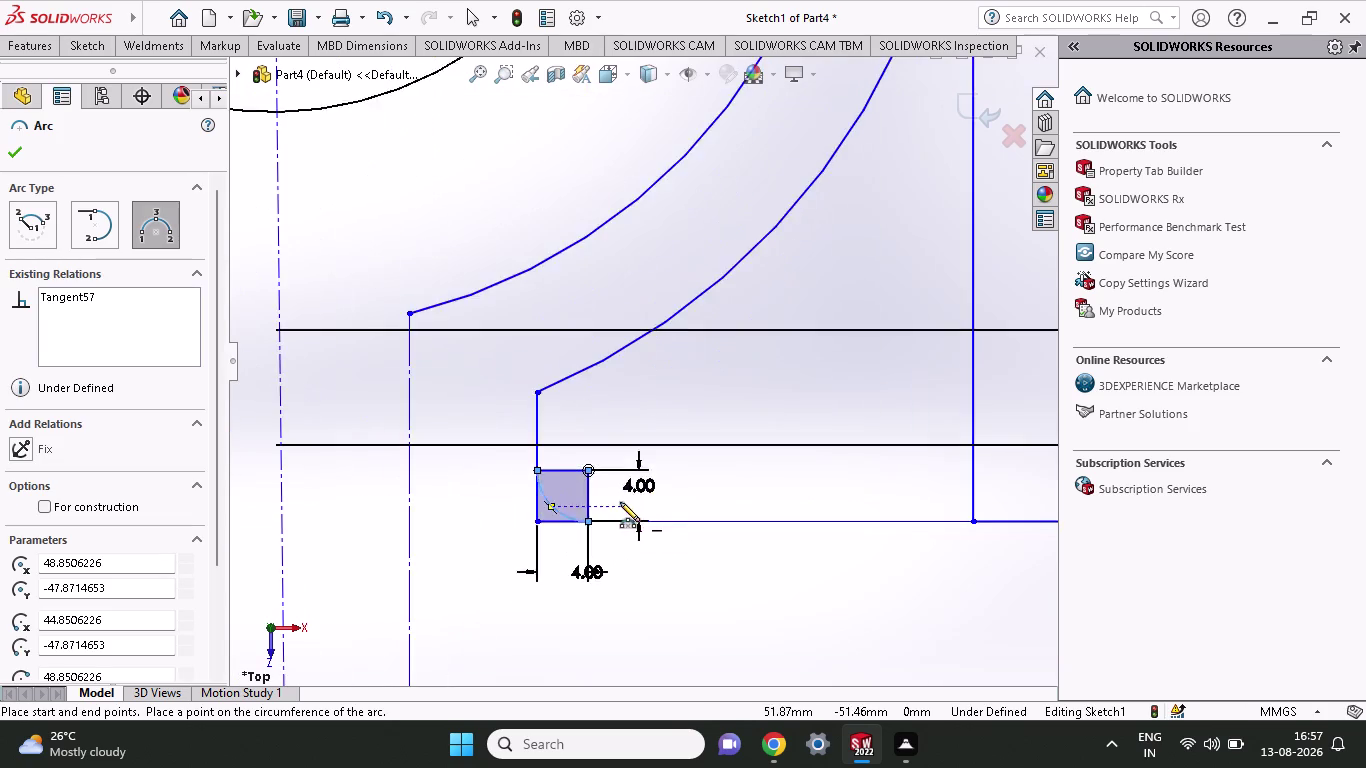
Select and delete the square's four lines, confirming the deletion.
key(Escape)
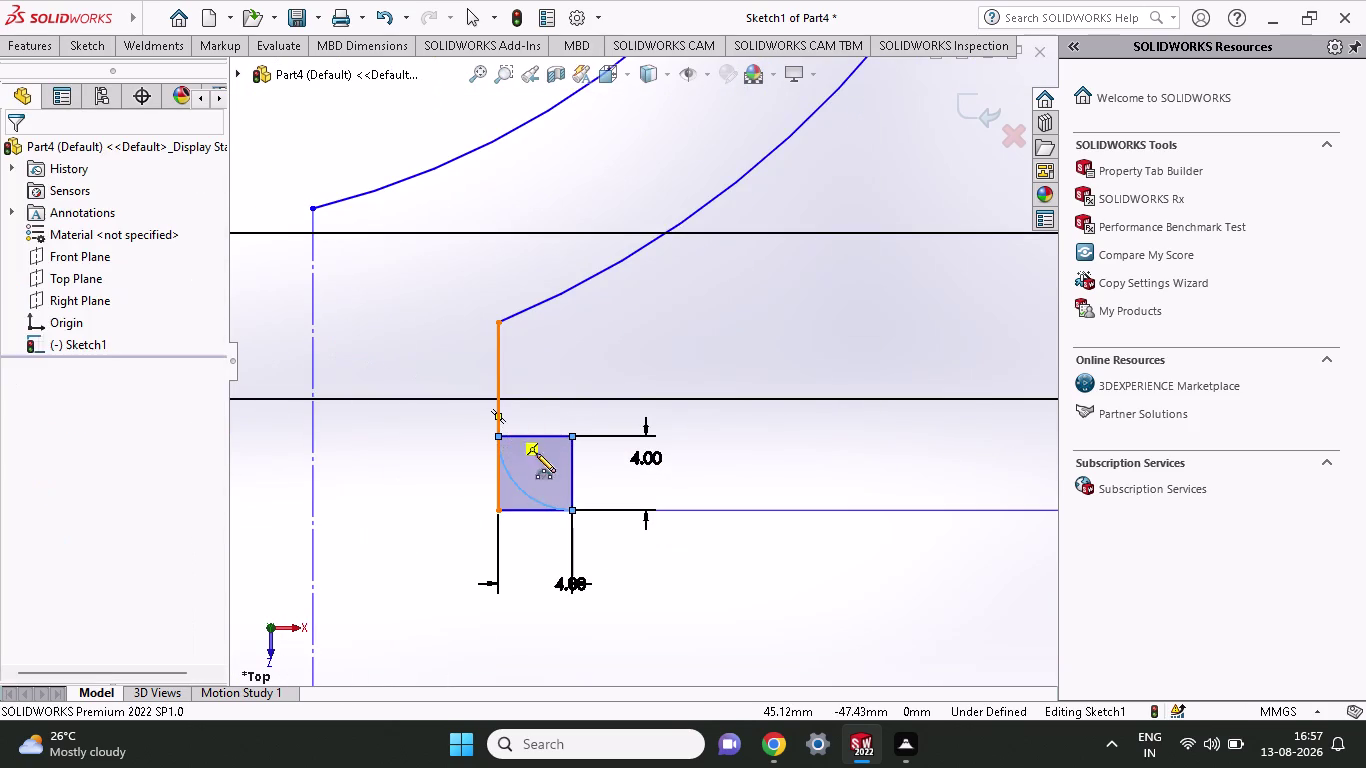
click(539, 461)
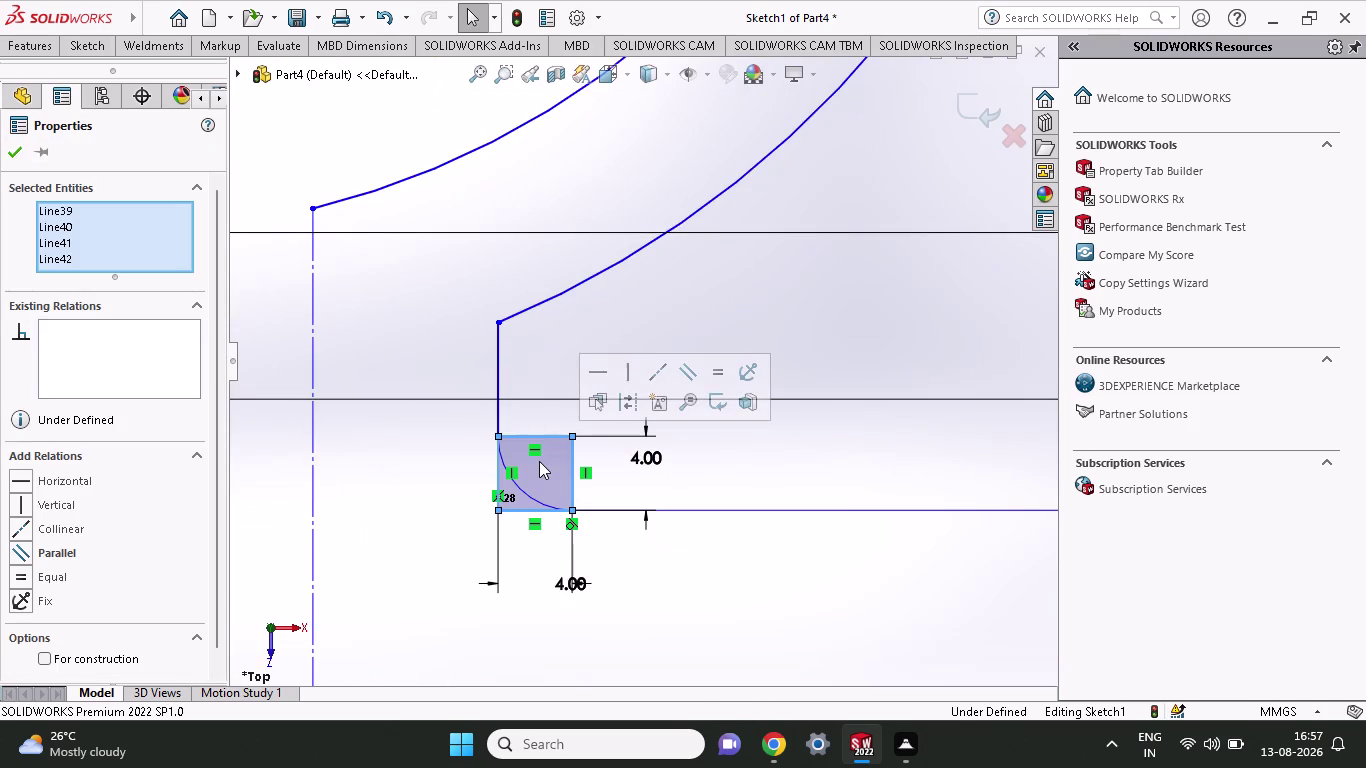
key(Delete)
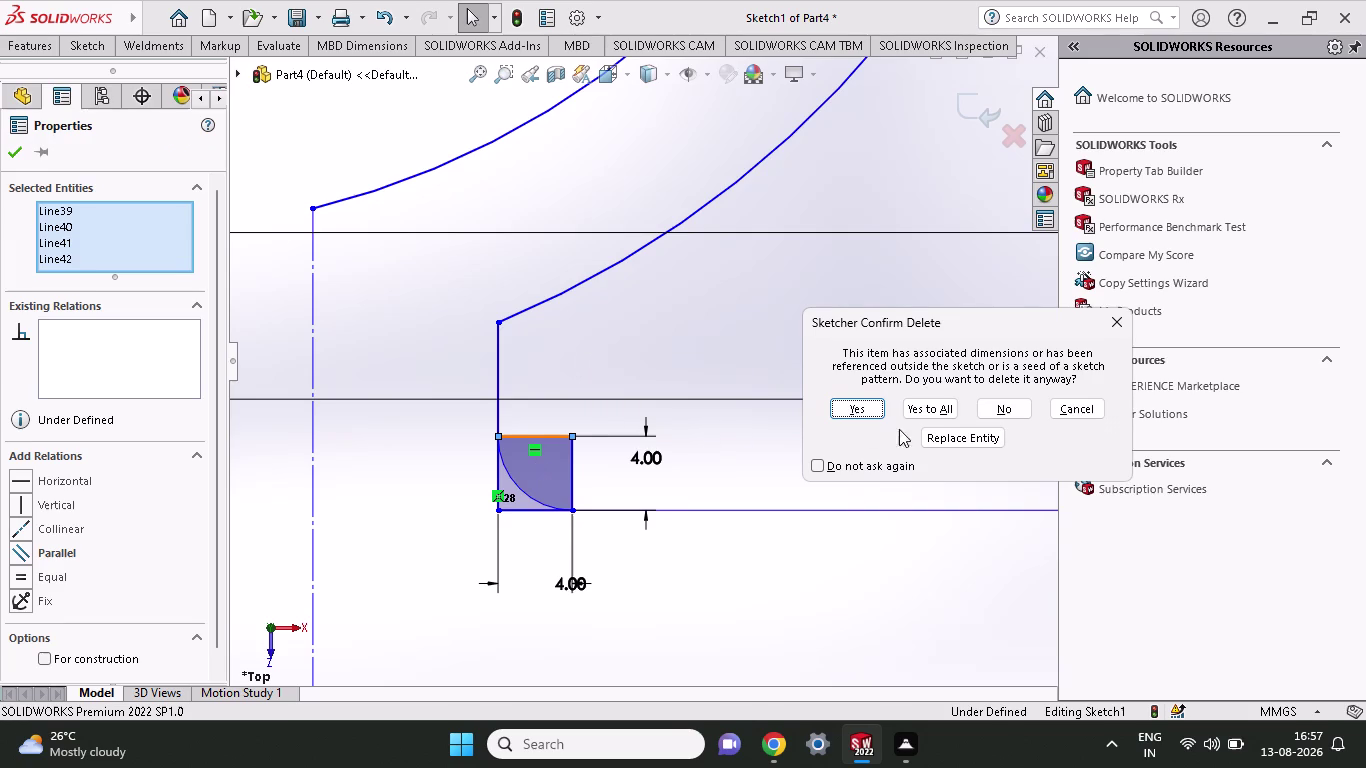
click(874, 416)
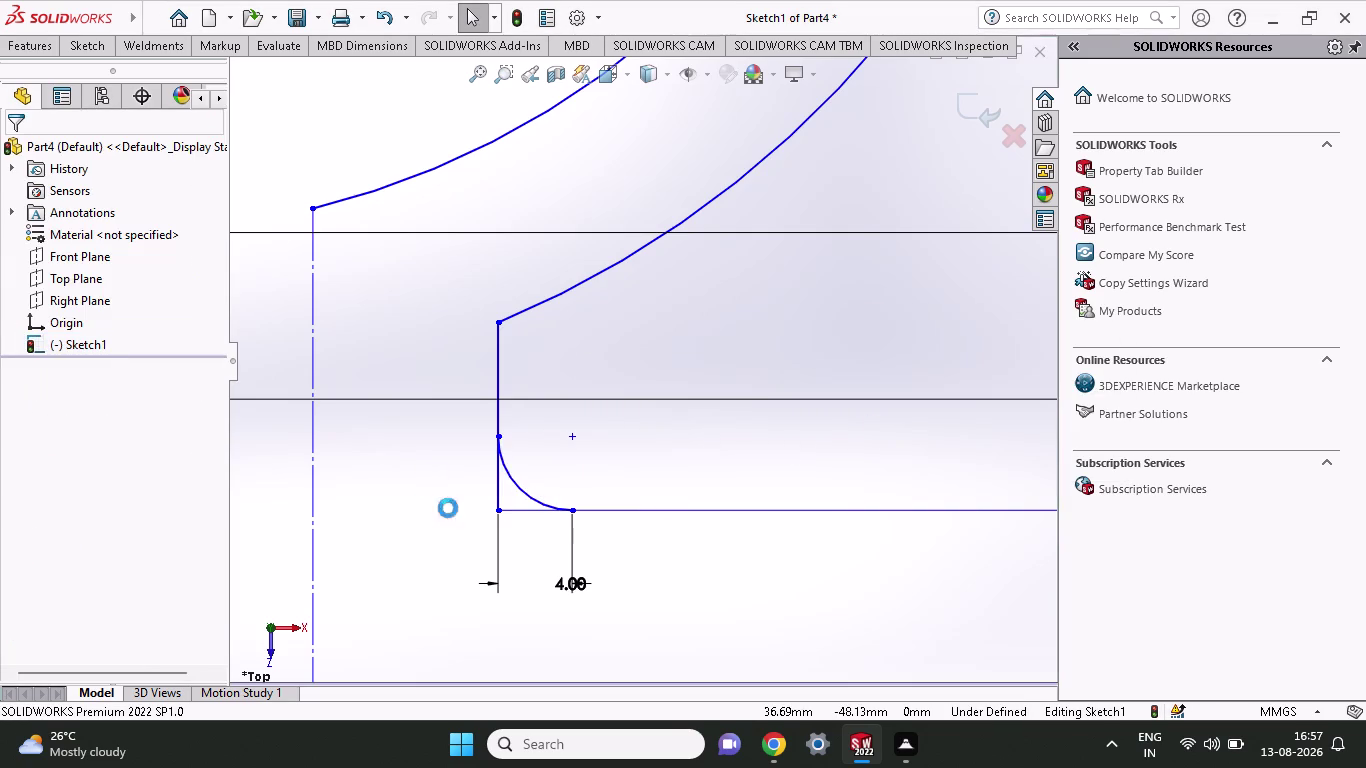
scroll(down, 3)
Trim the straight stubs below the 4 mm rib-corner arc, accepting the dimension deletions.
click(80, 41)
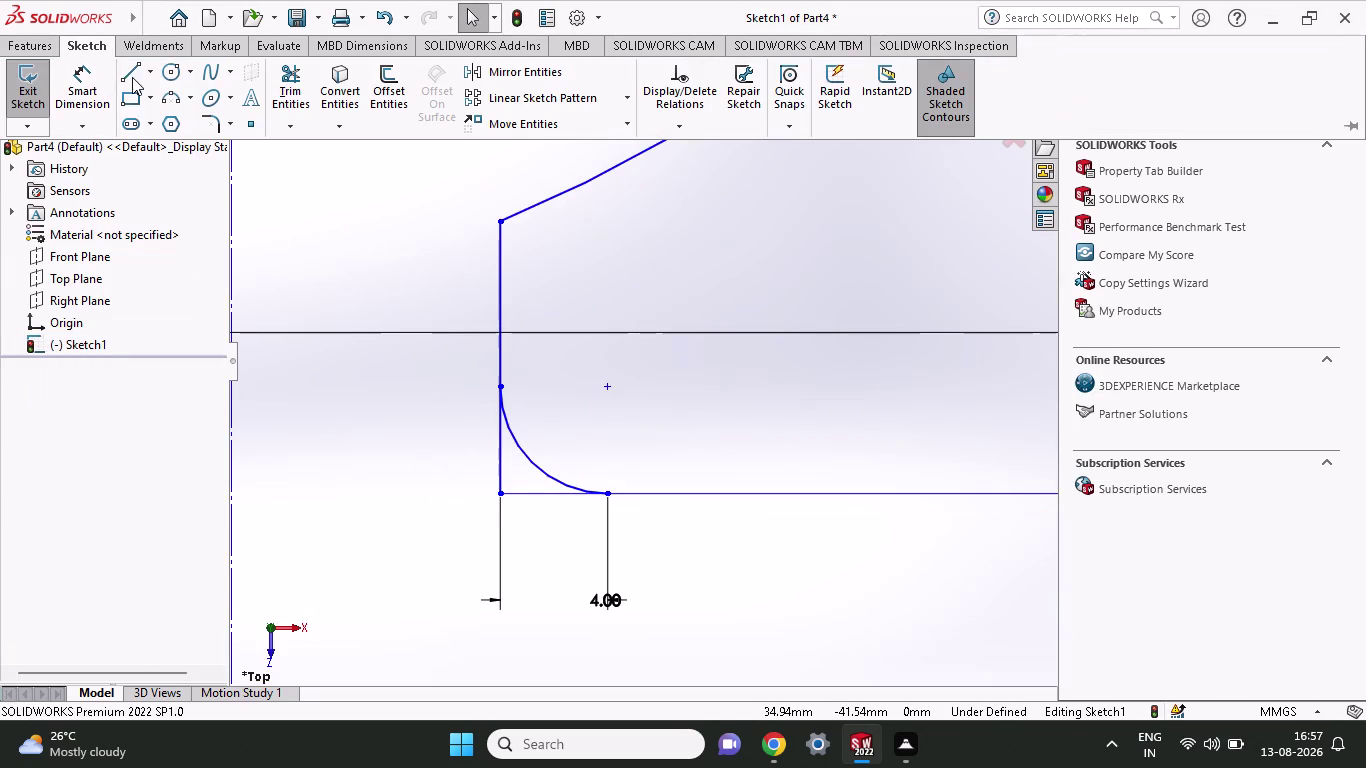
click(293, 74)
click(546, 495)
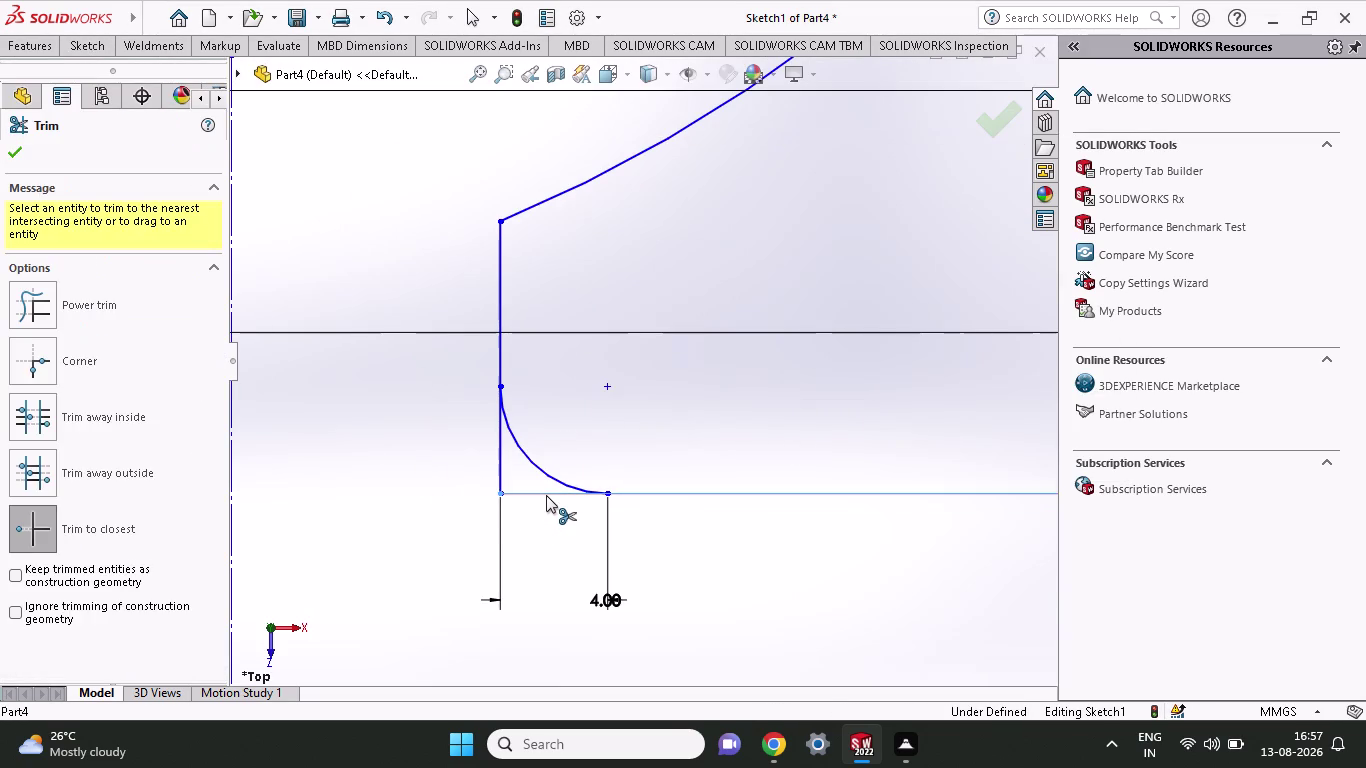
click(500, 452)
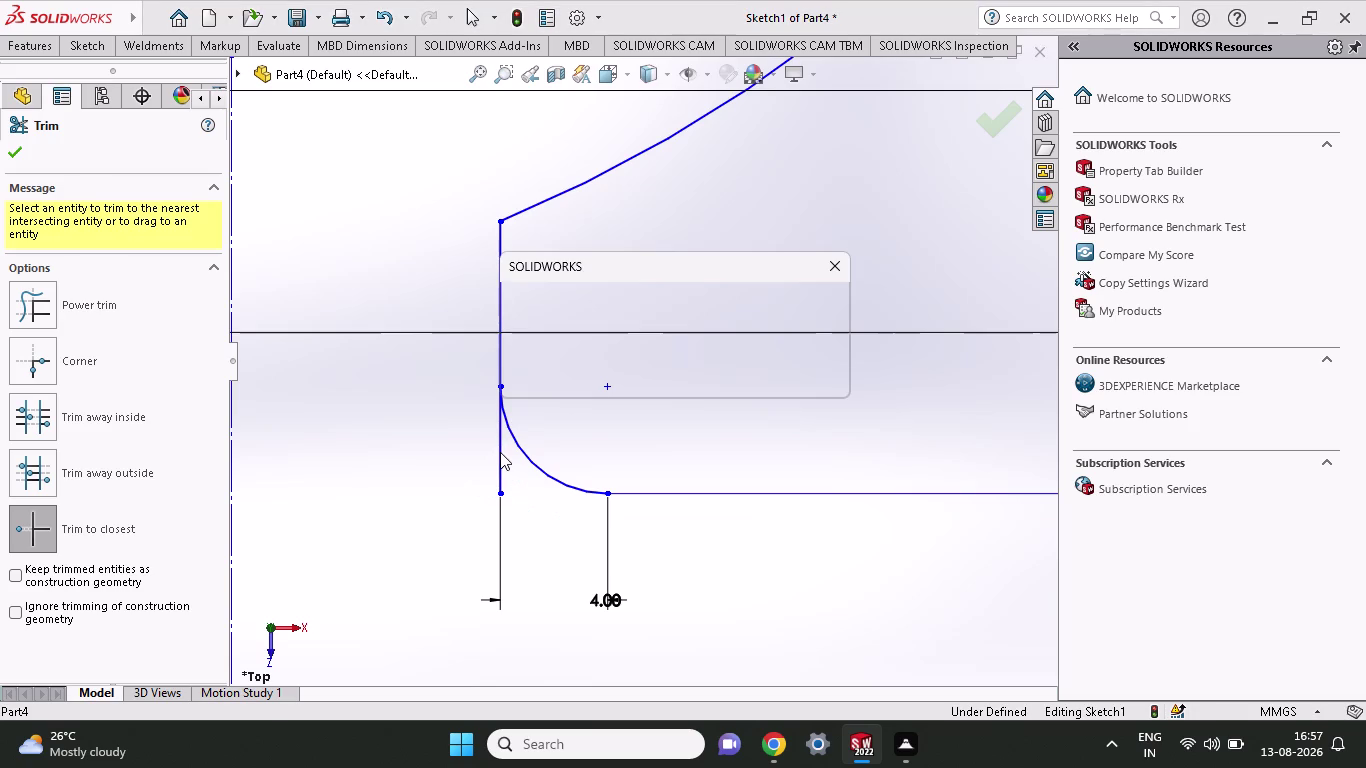
click(782, 380)
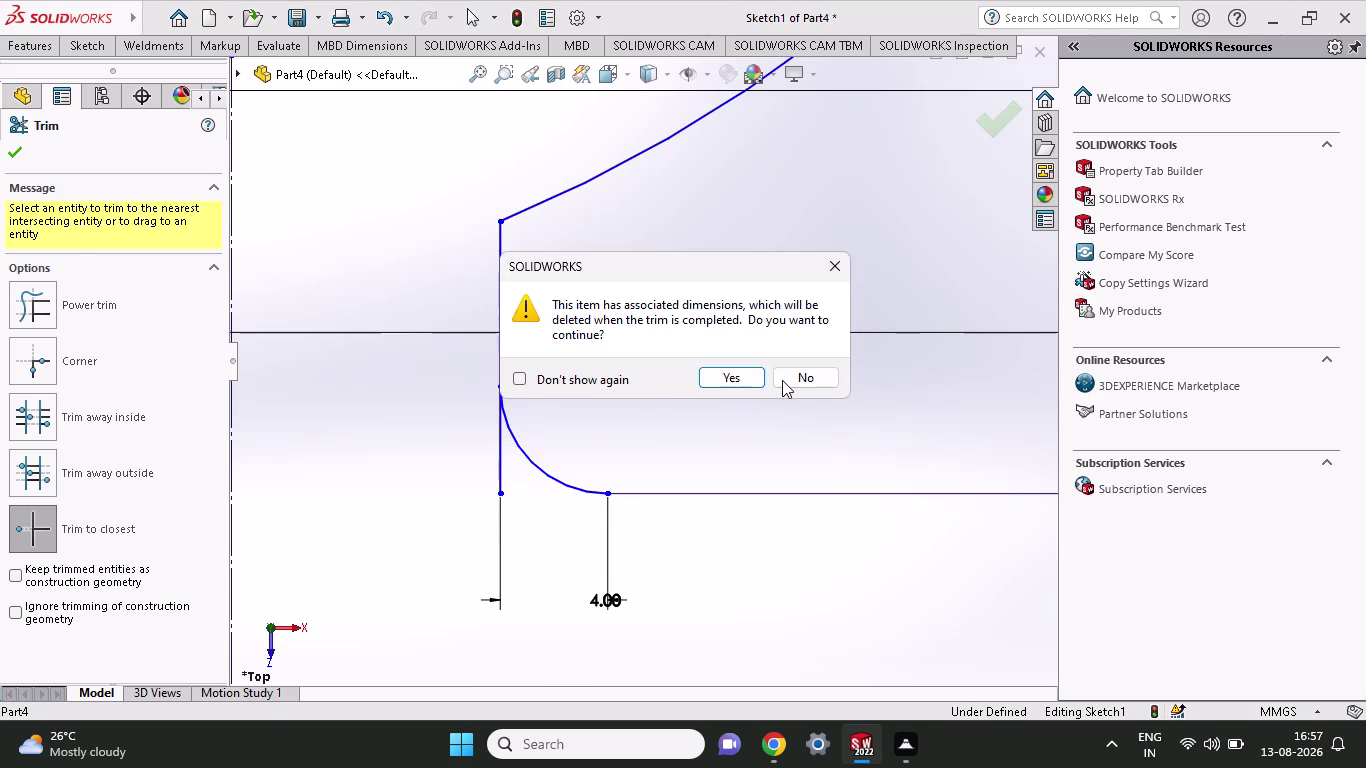
click(495, 457)
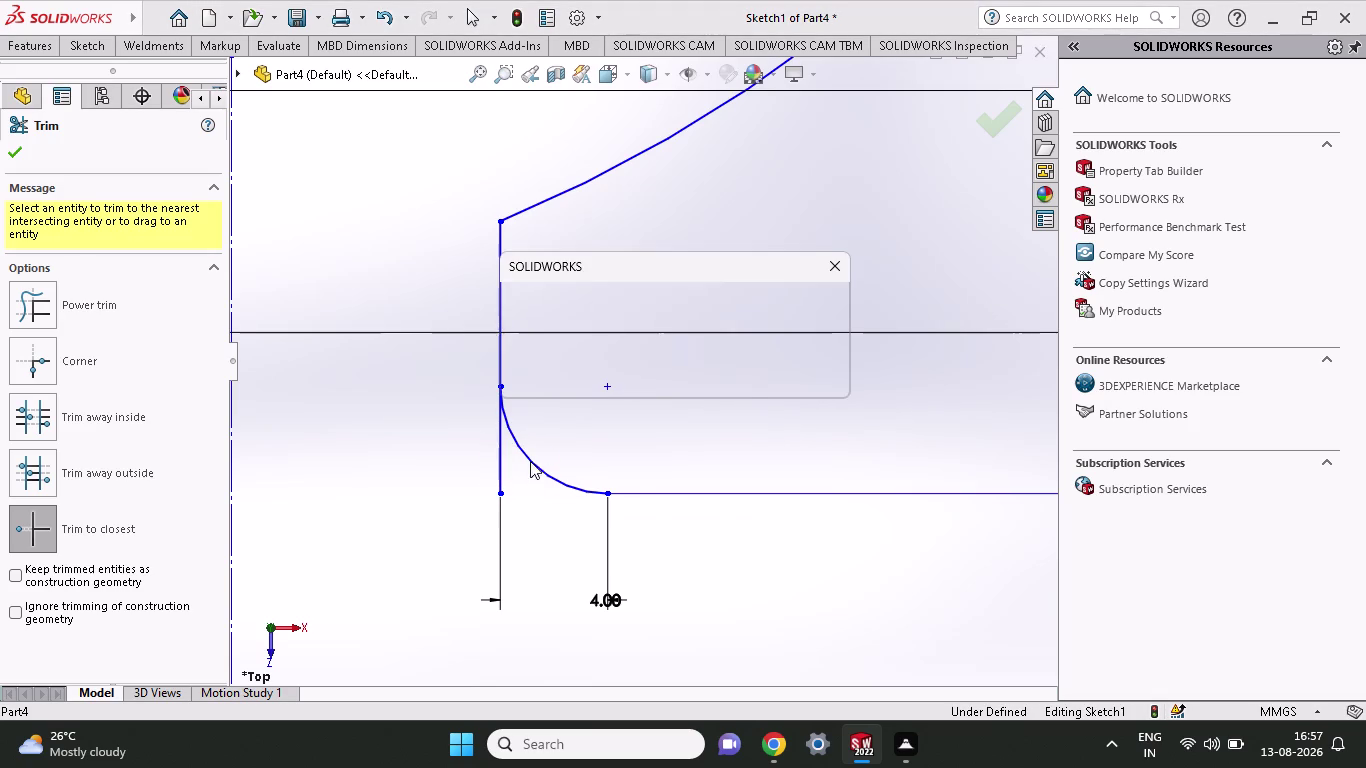
click(741, 371)
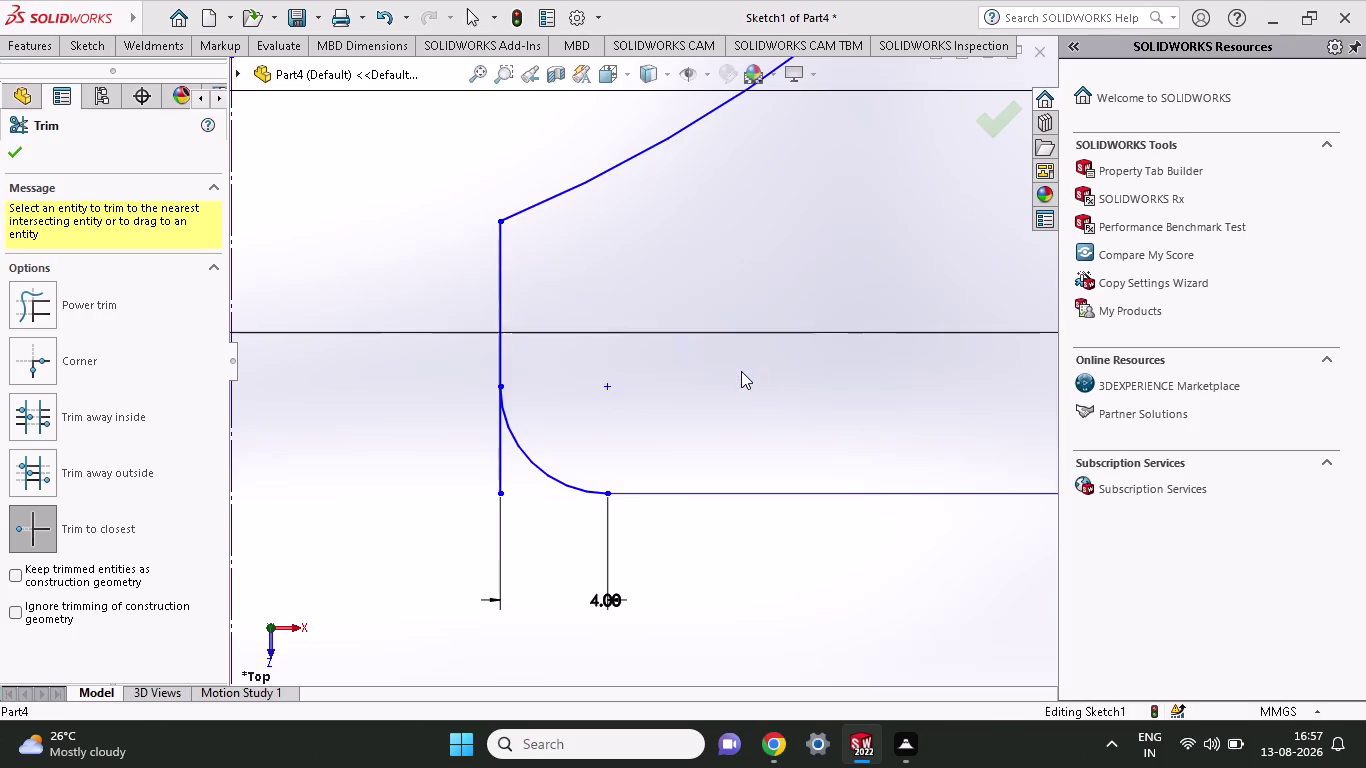
scroll(up, 3)
scroll(up, 3)
scroll(up, 3)
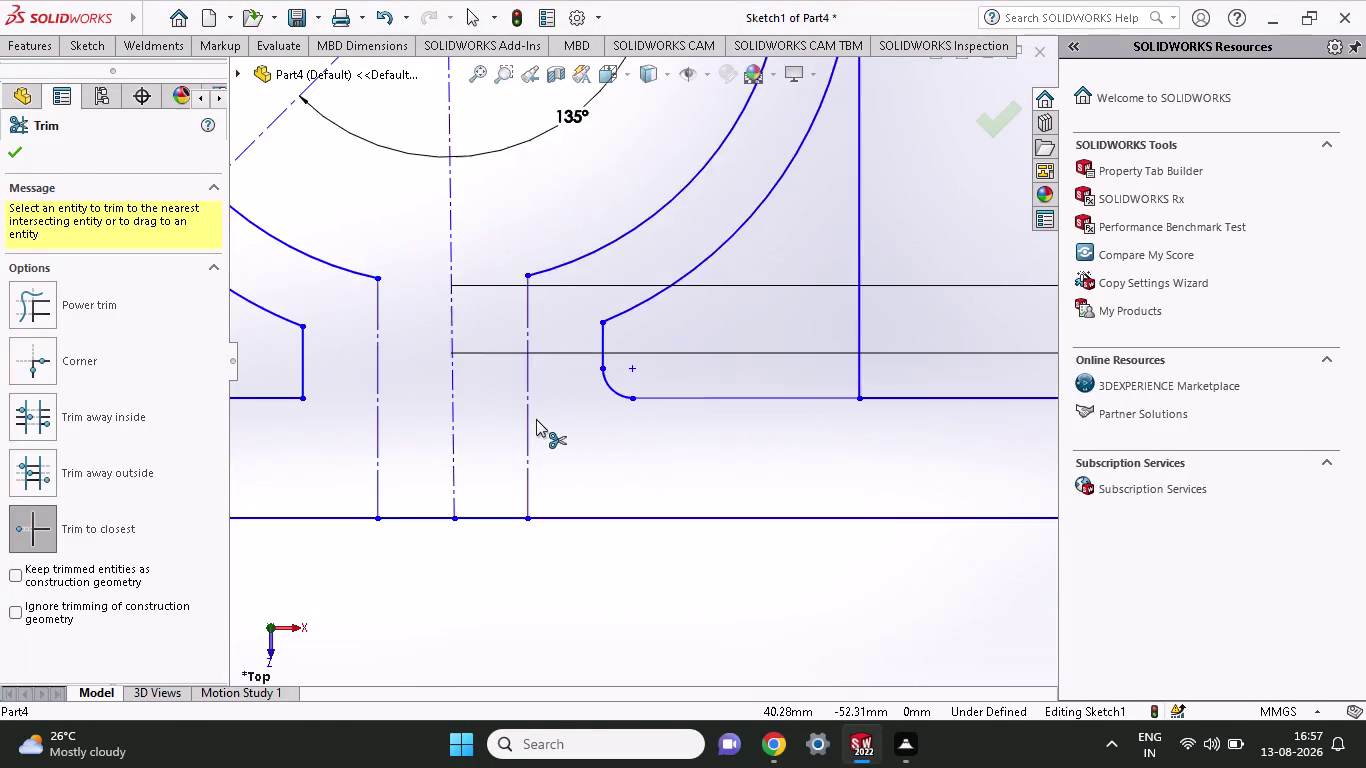
scroll(up, 3)
scroll(up, 3)
scroll(down, 3)
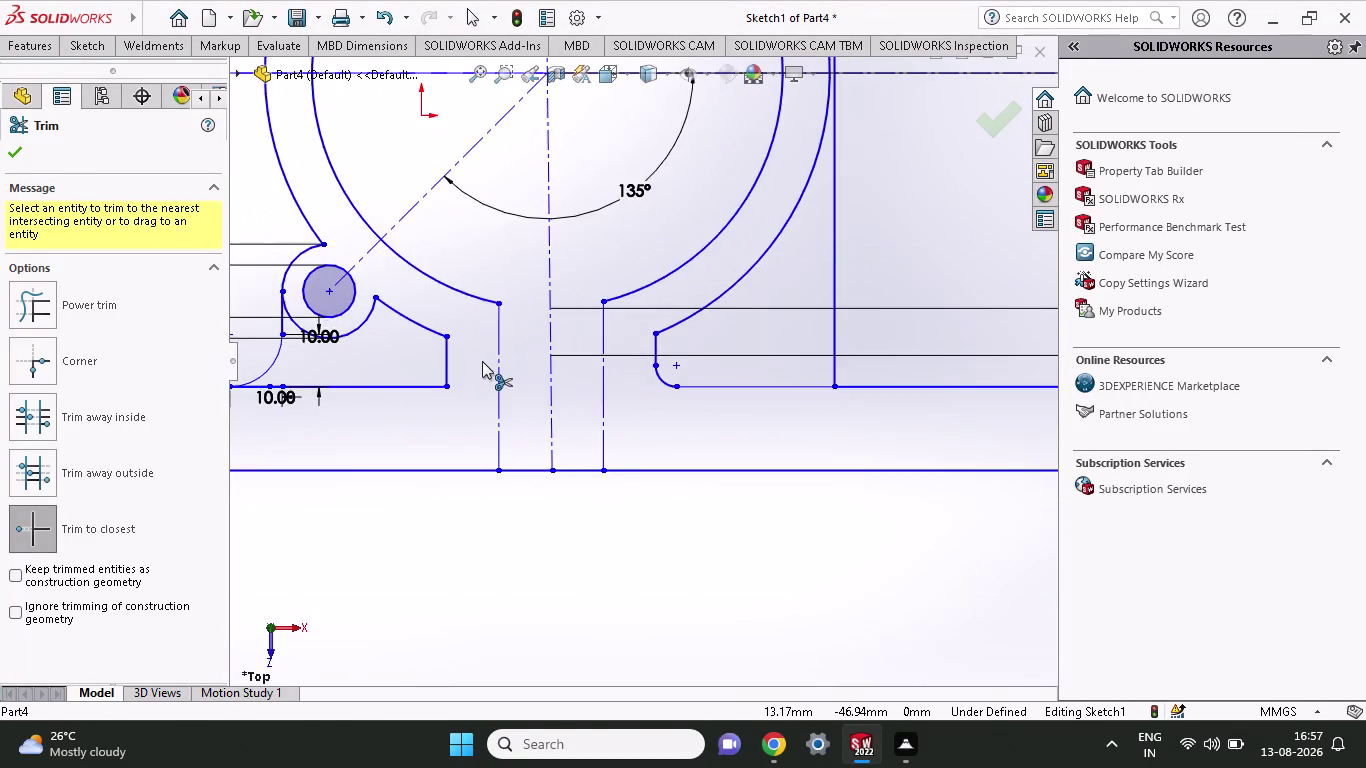
scroll(down, 3)
scroll(down, 3)
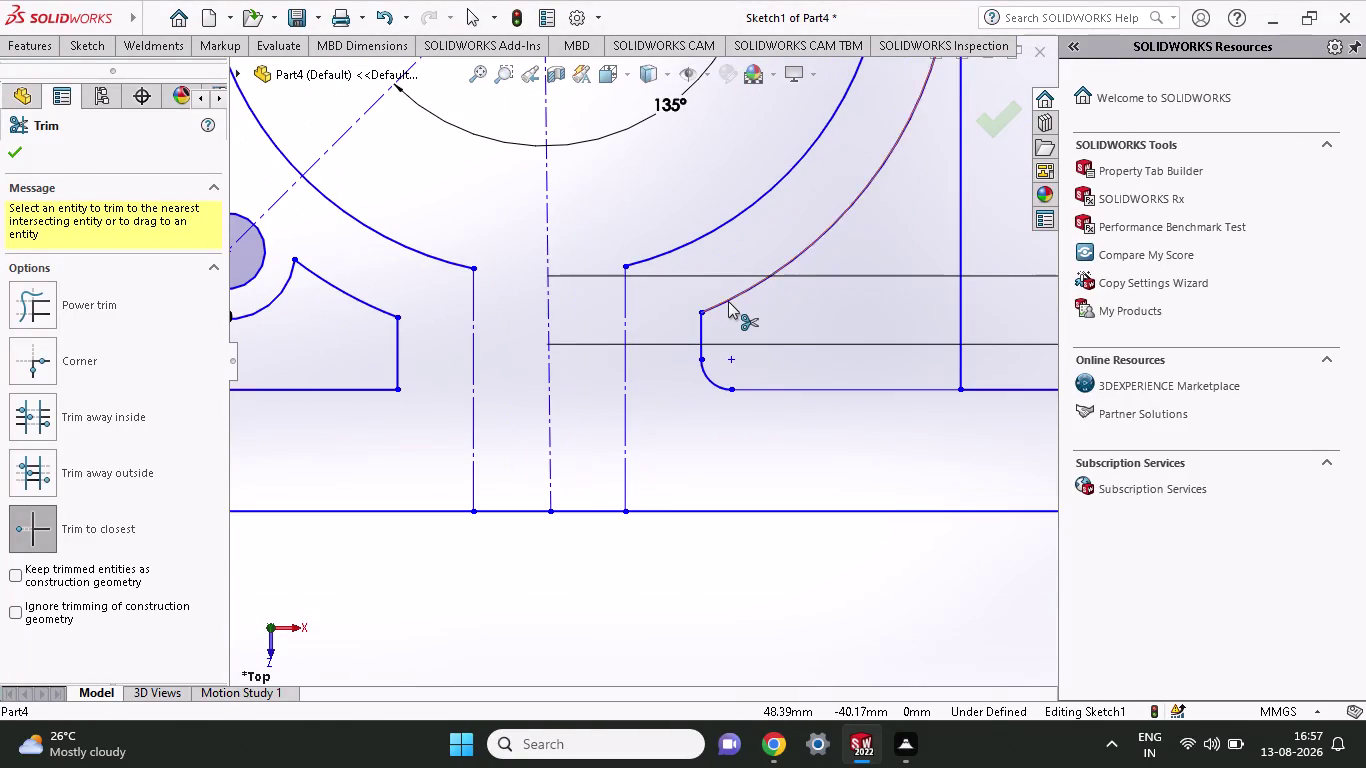
scroll(down, 3)
scroll(down, 3)
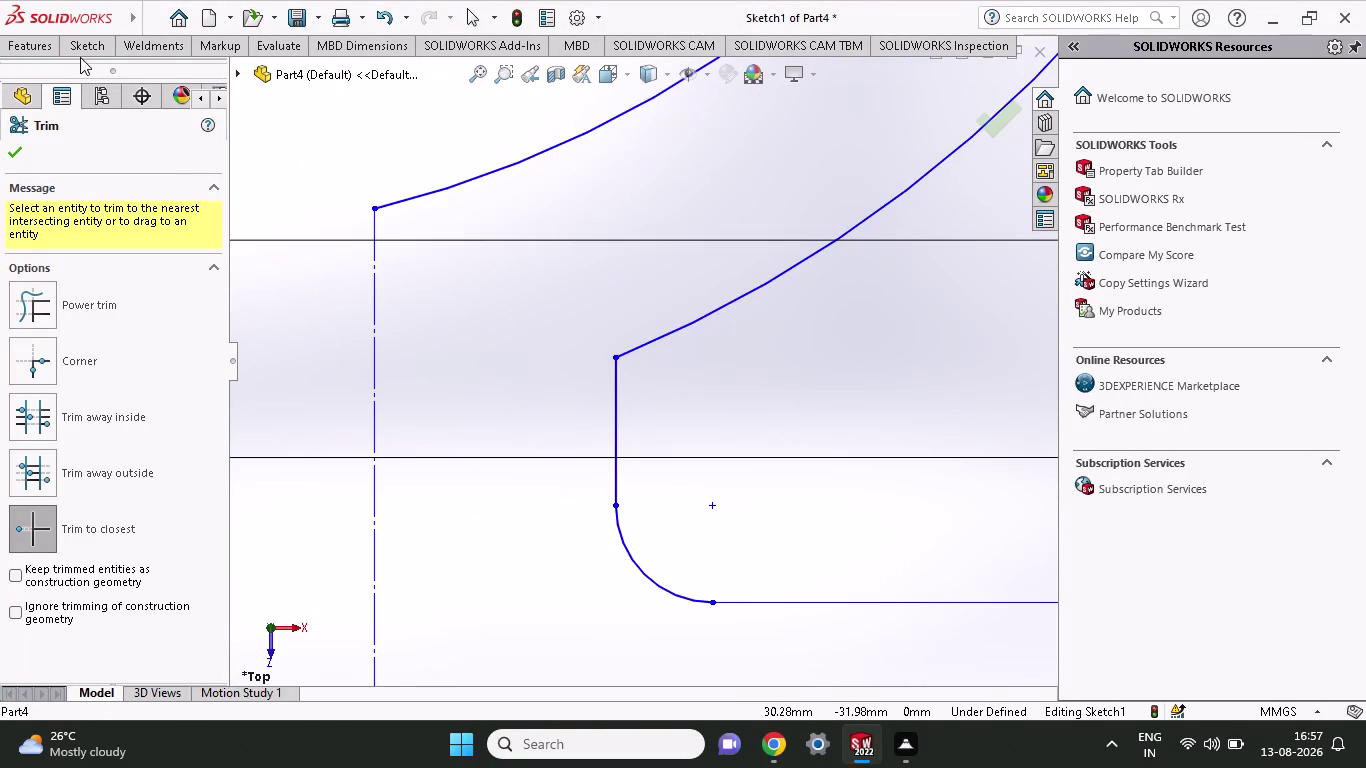
click(80, 51)
Draw a corner rectangle at the vertical edge's top and dimension its width 4.00.
click(124, 96)
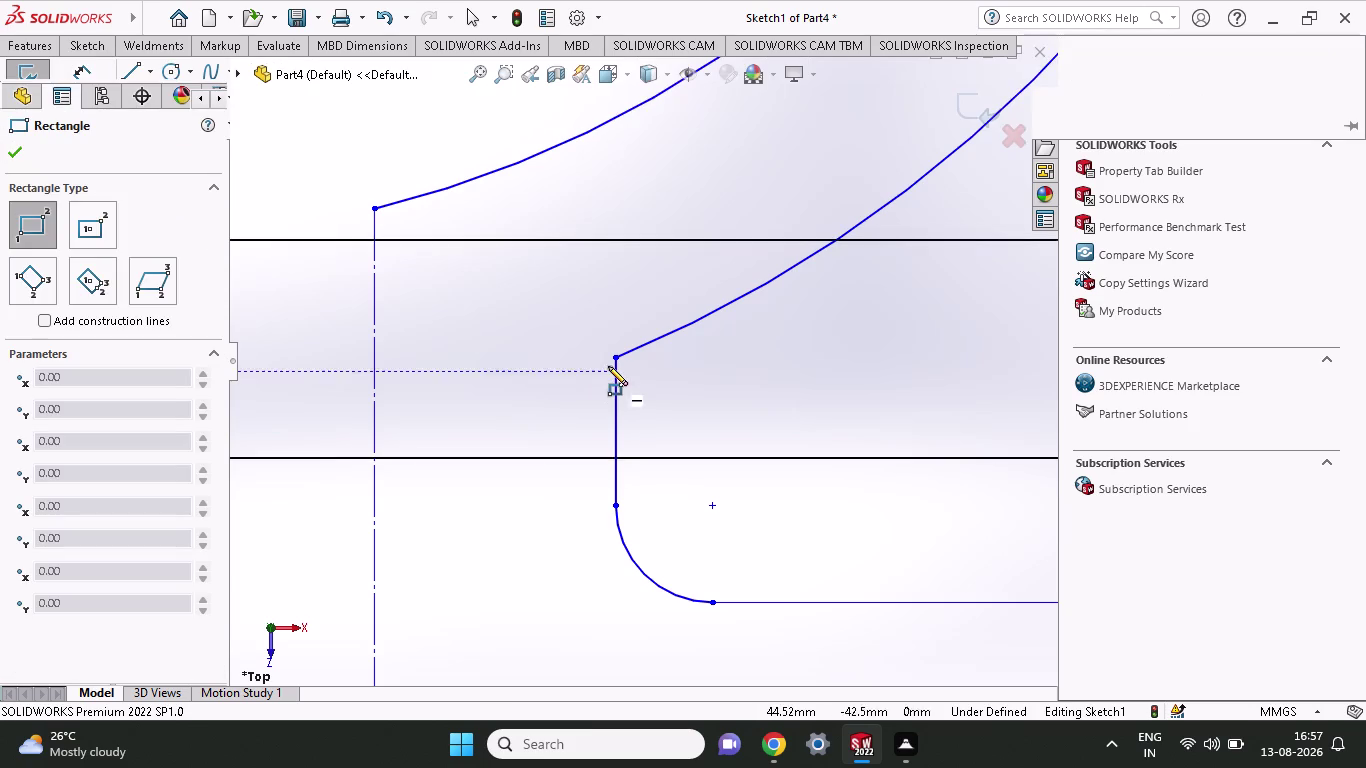
click(613, 360)
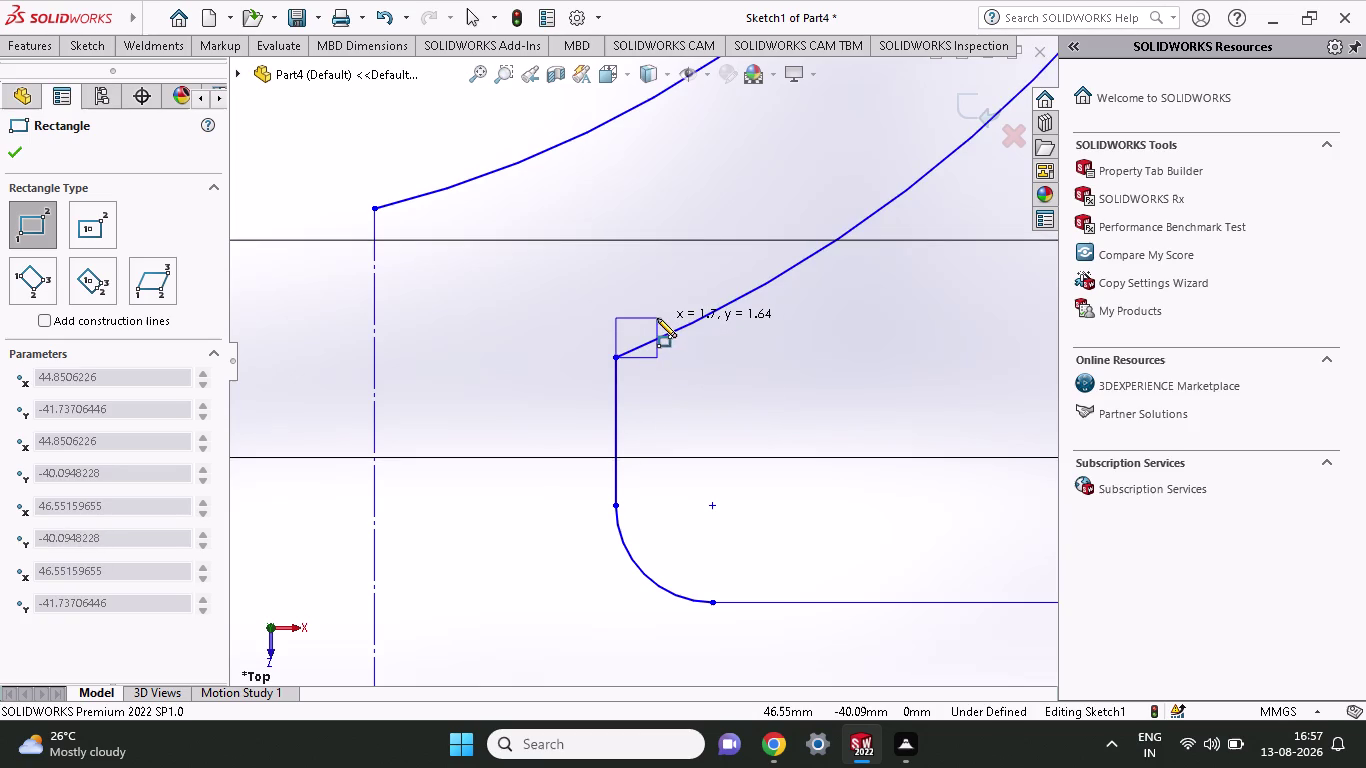
click(669, 406)
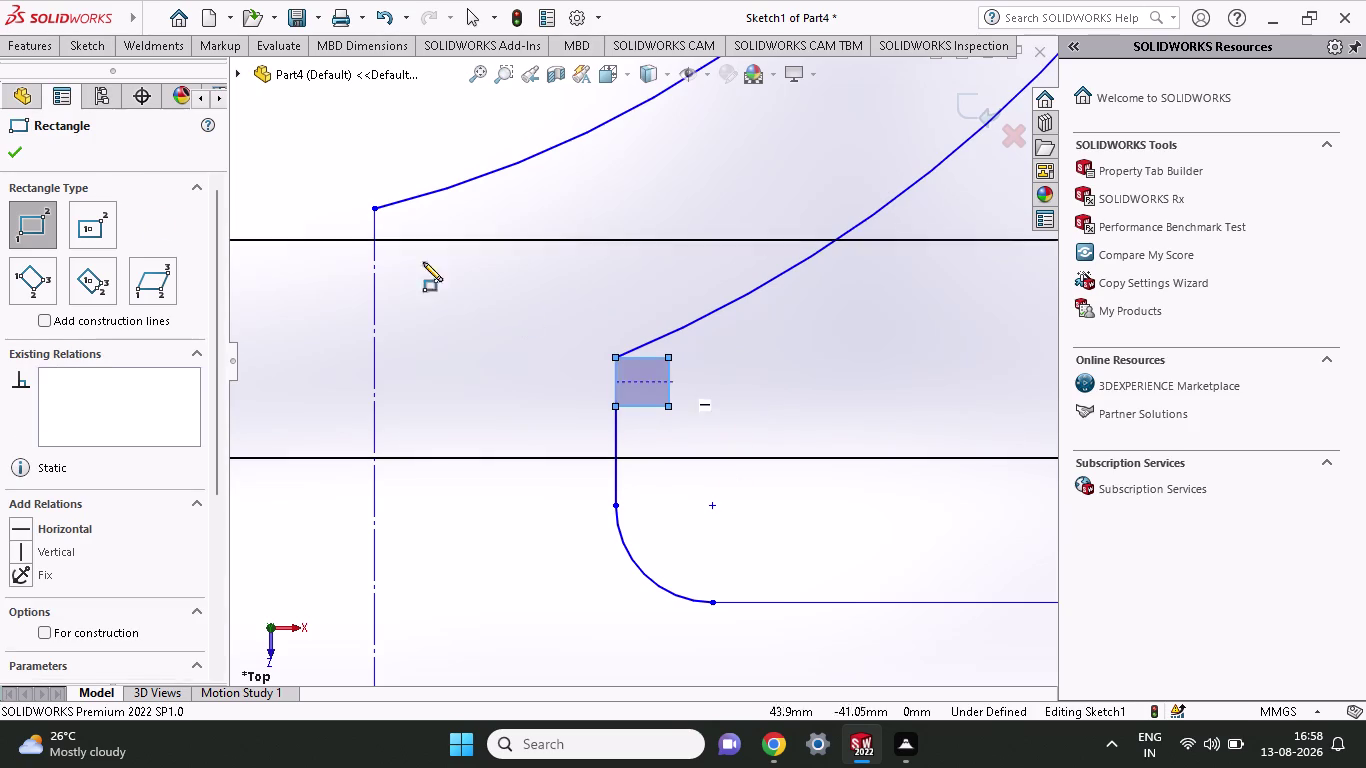
click(67, 35)
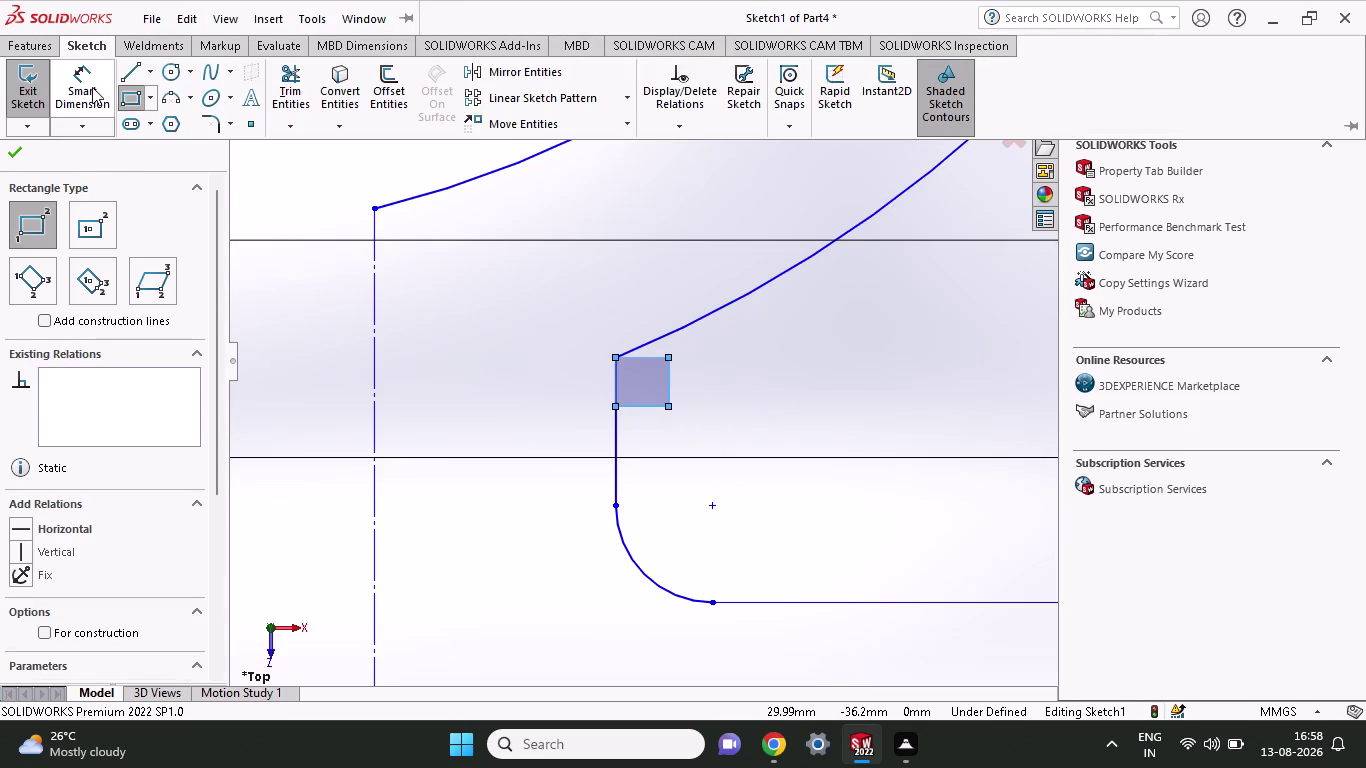
click(99, 98)
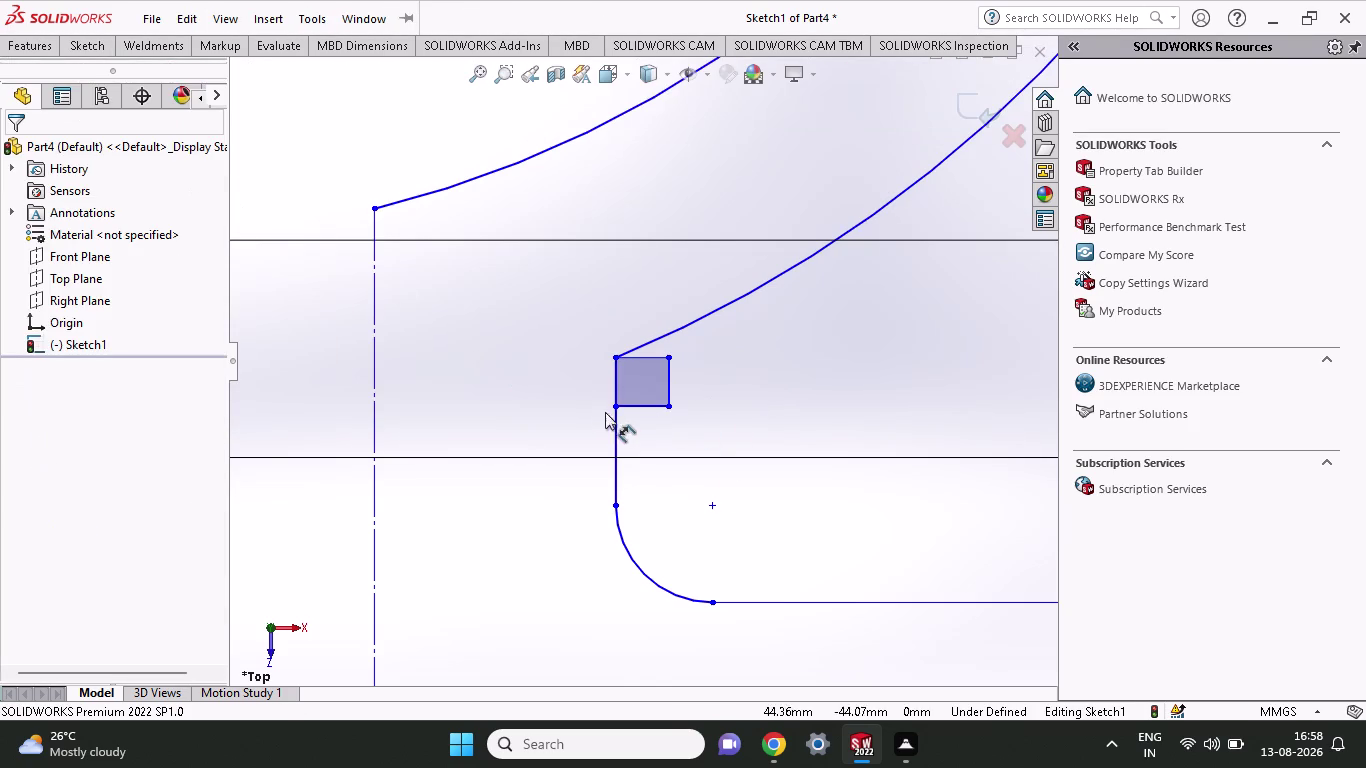
click(614, 407)
click(669, 407)
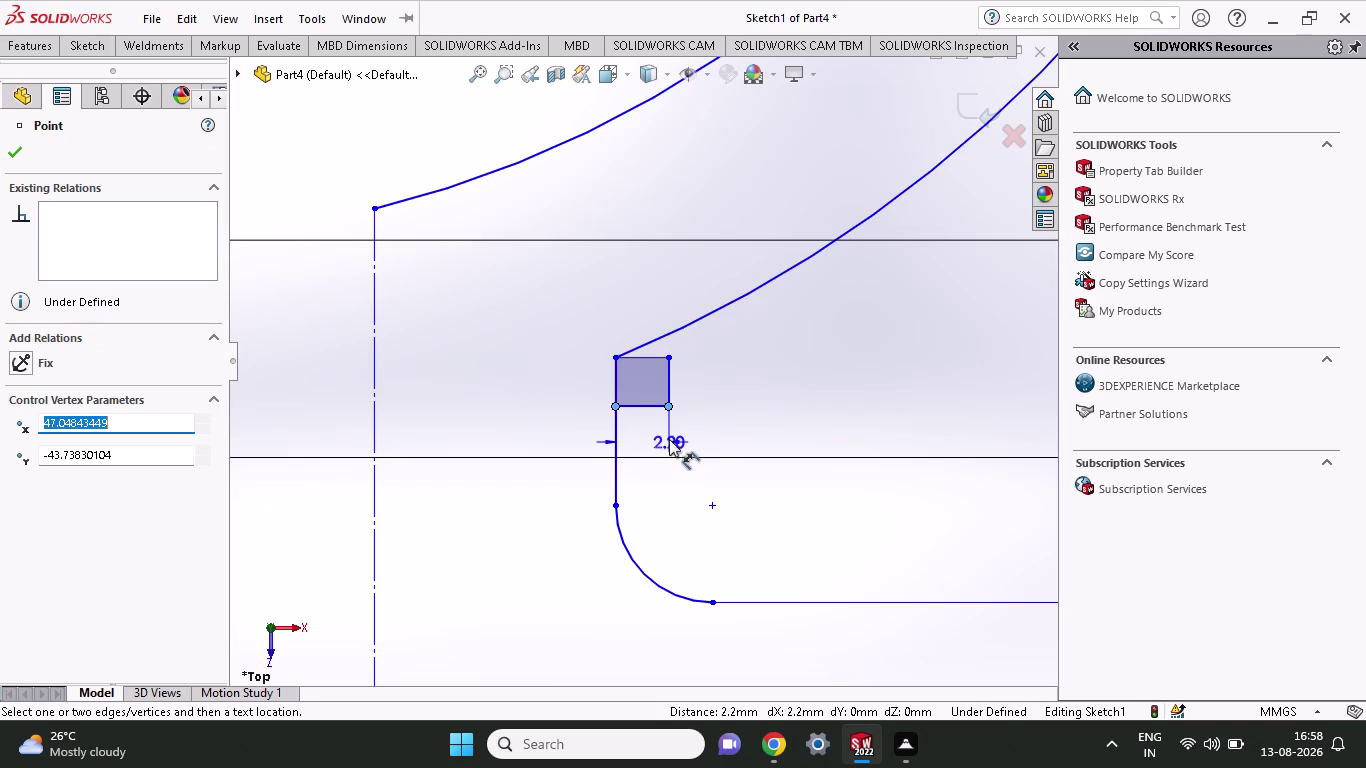
click(669, 438)
key(4)
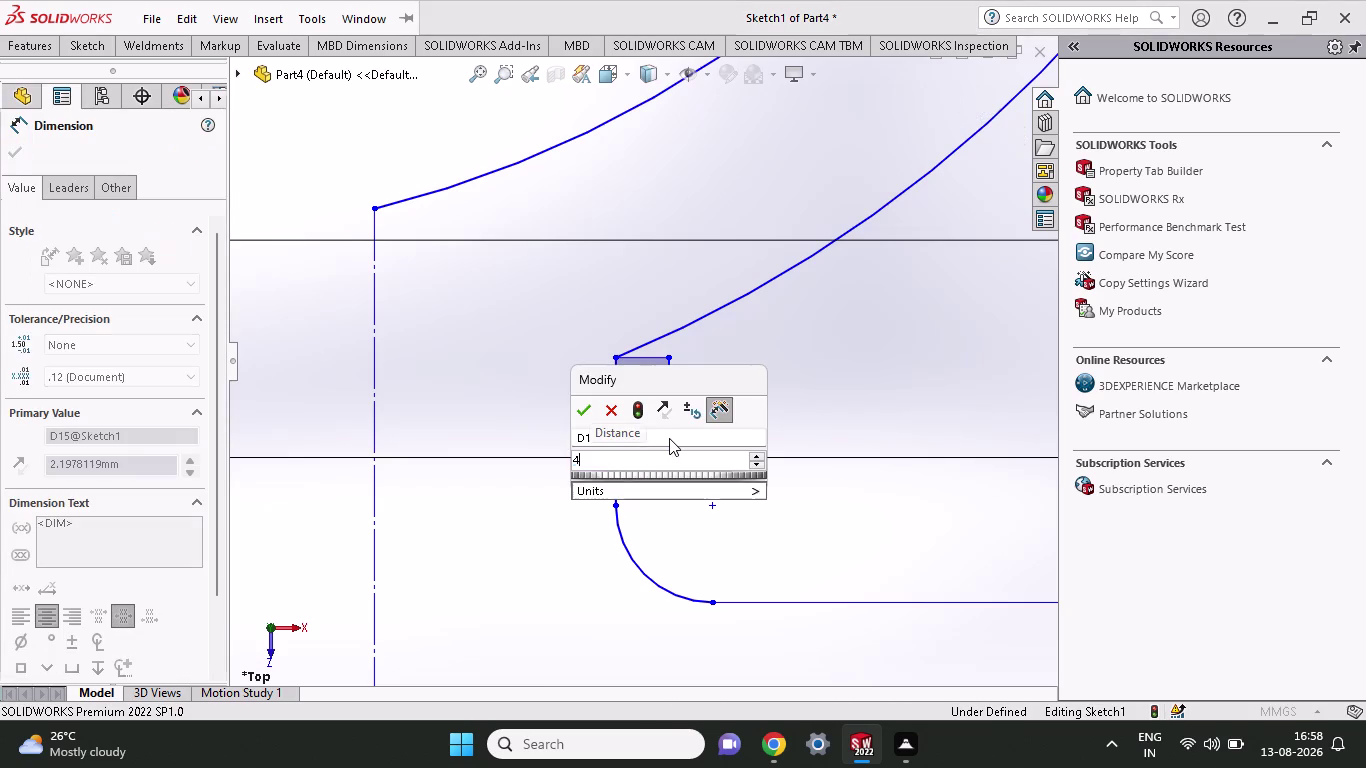
key(Return)
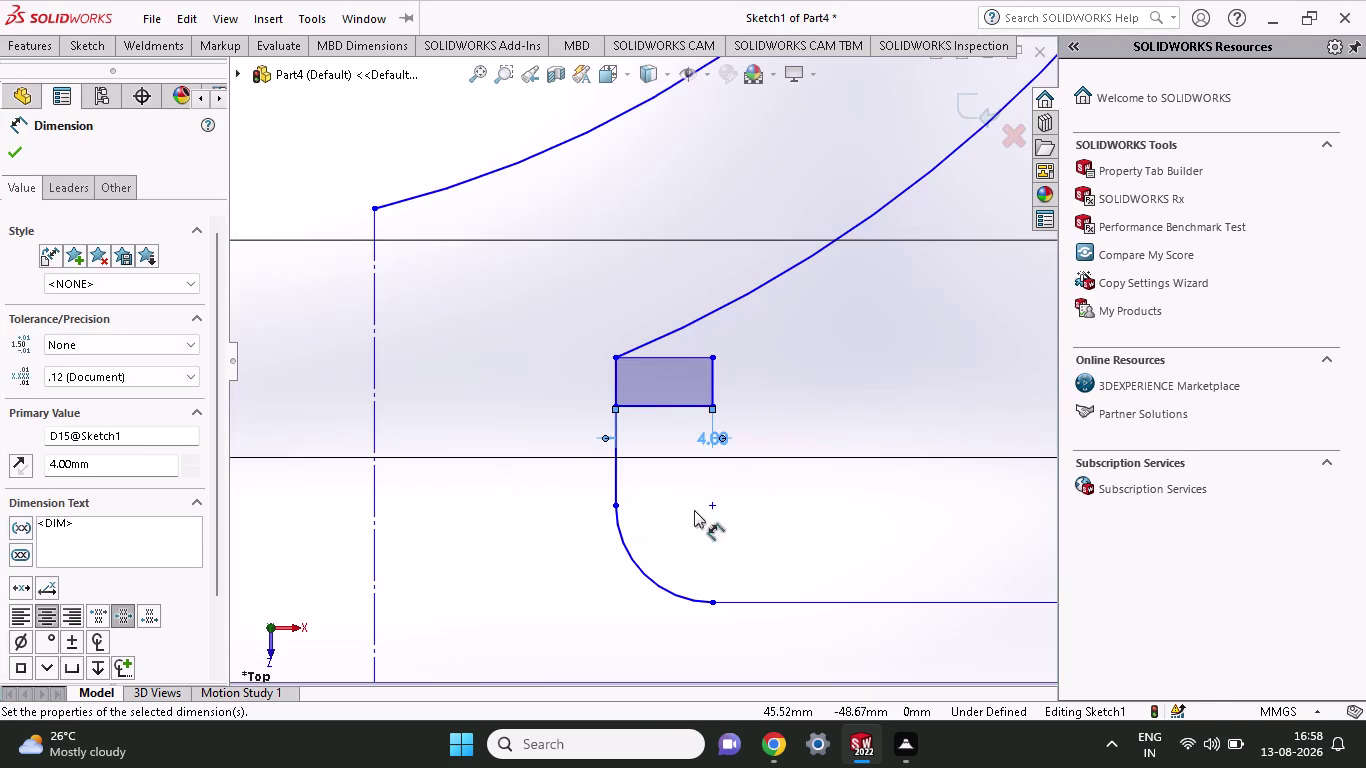
Add a height dimension to the rectangle, then undo the latest height change.
click(712, 405)
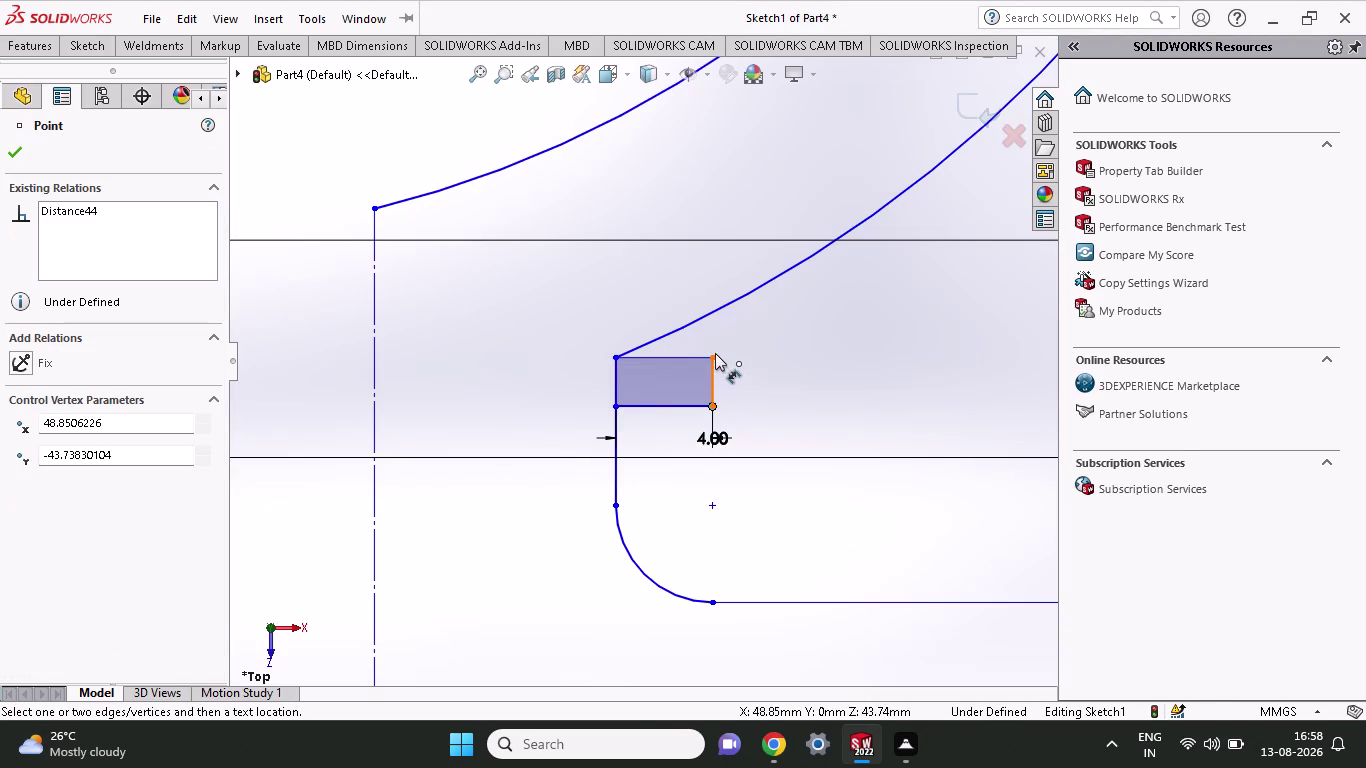
click(715, 353)
click(760, 352)
key(4)
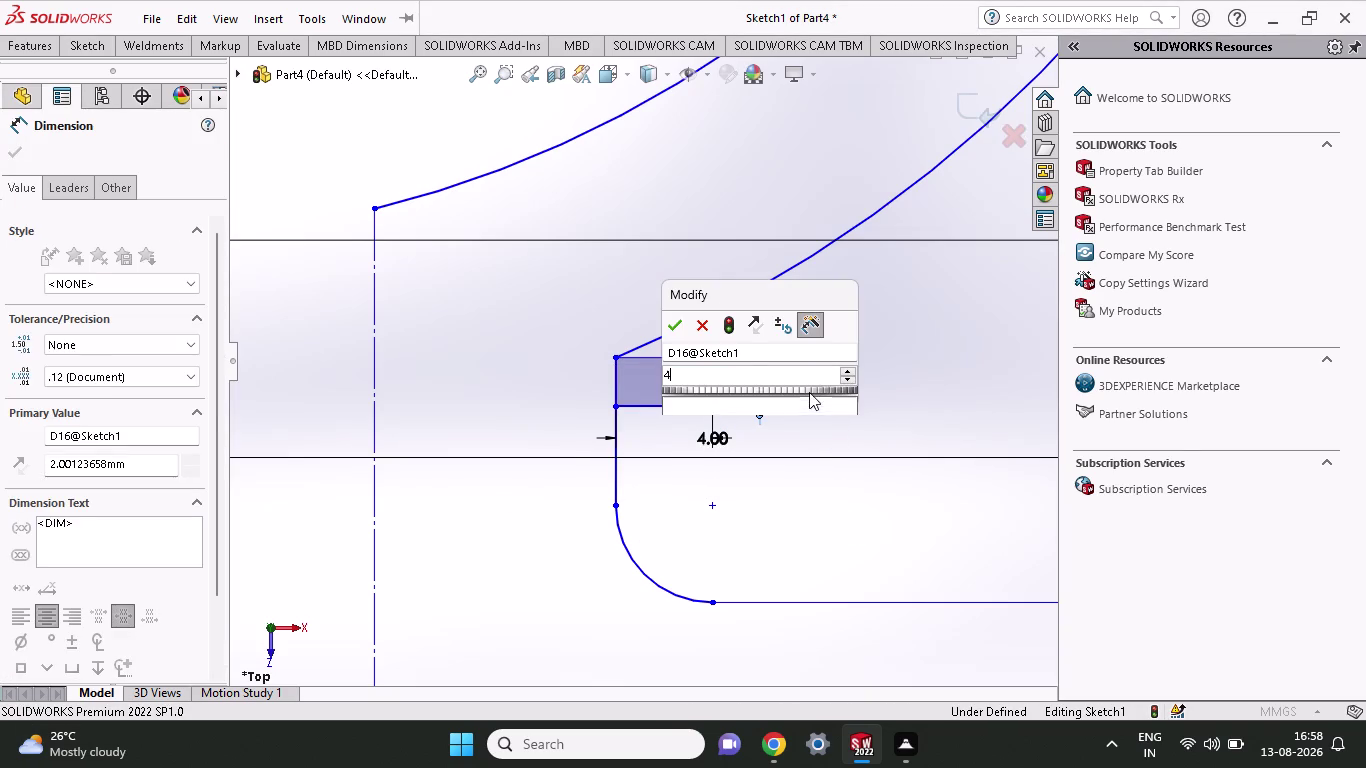
click(673, 324)
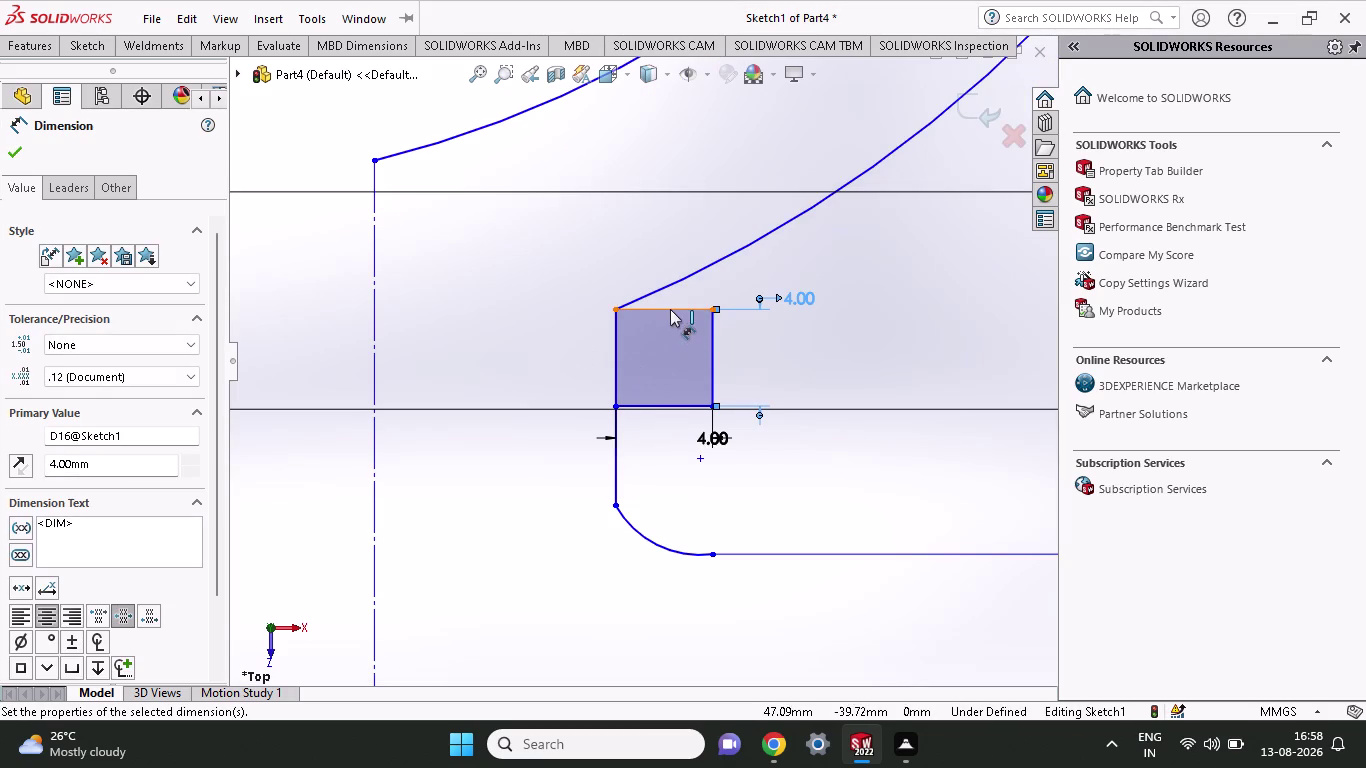
click(4, 144)
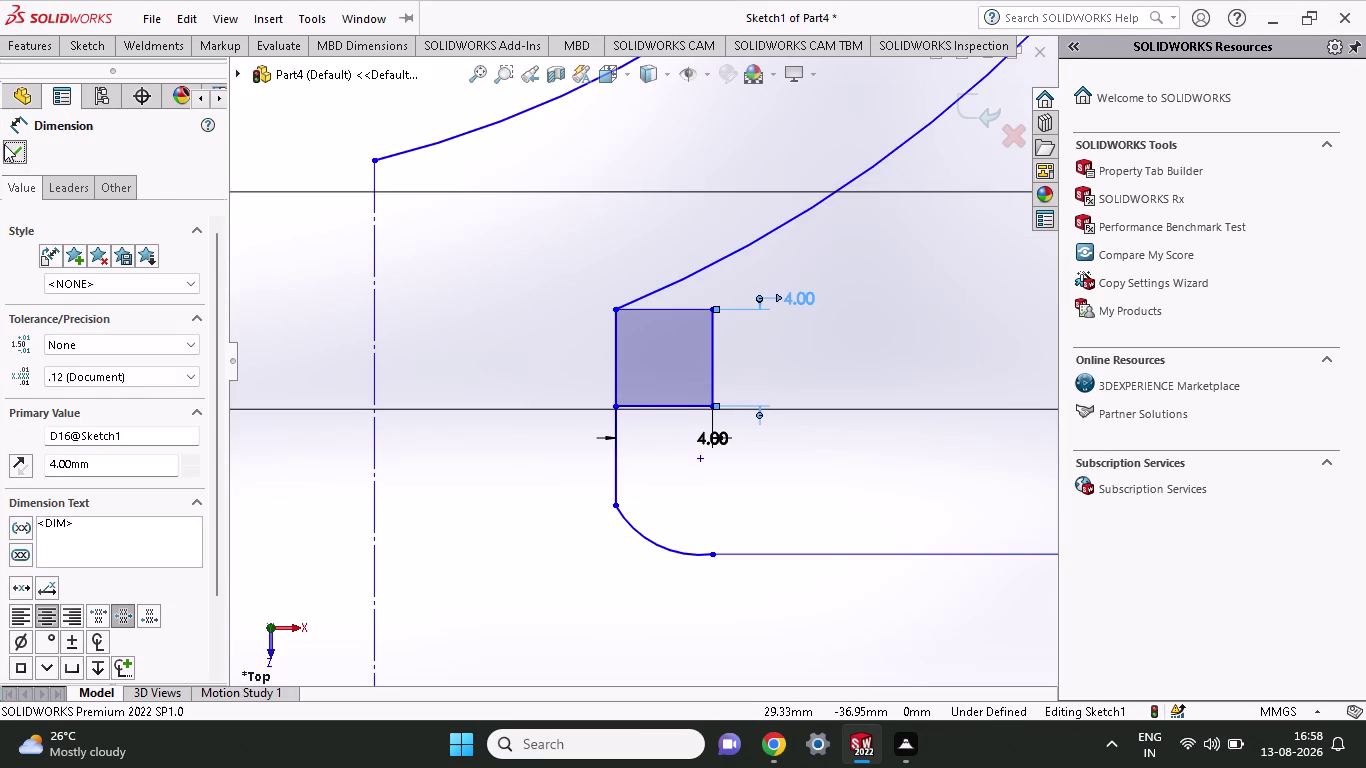
click(660, 356)
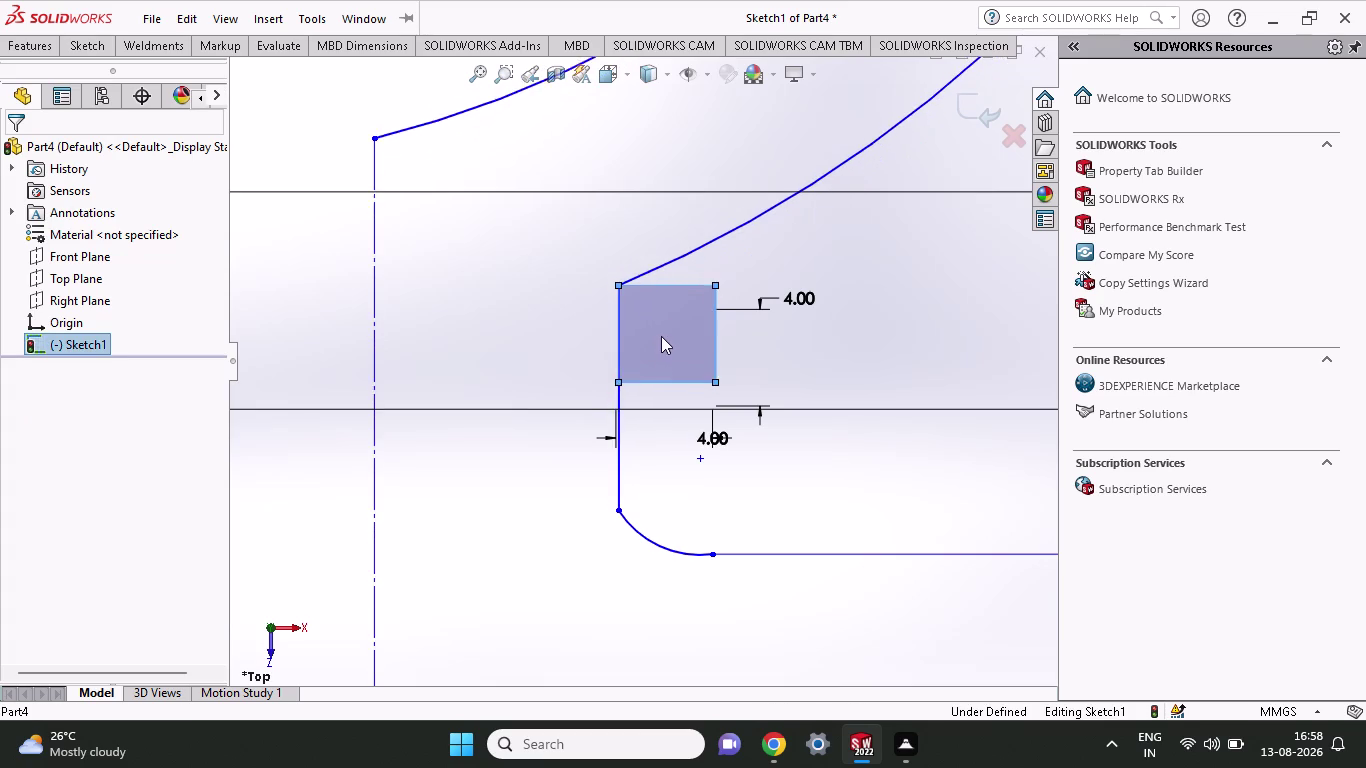
key(ctrl+z)
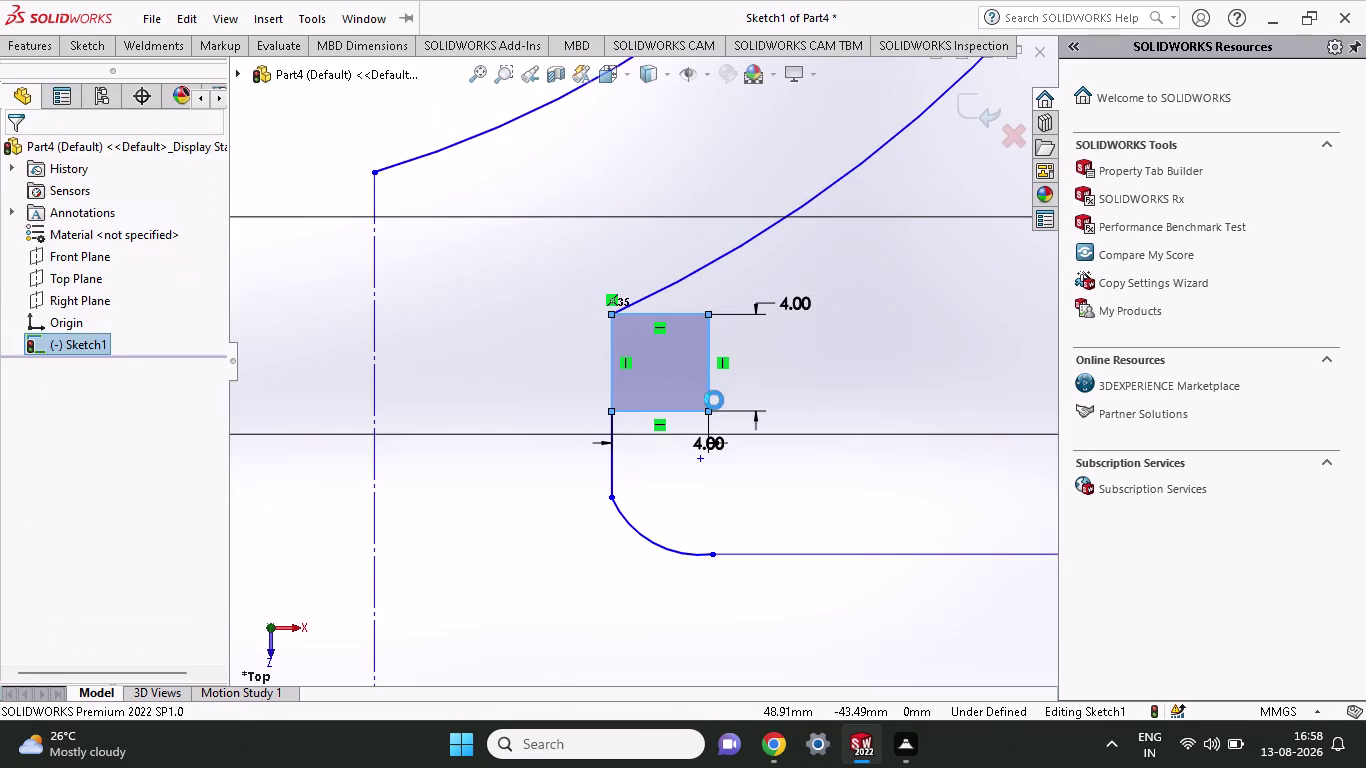
key(ctrl+z)
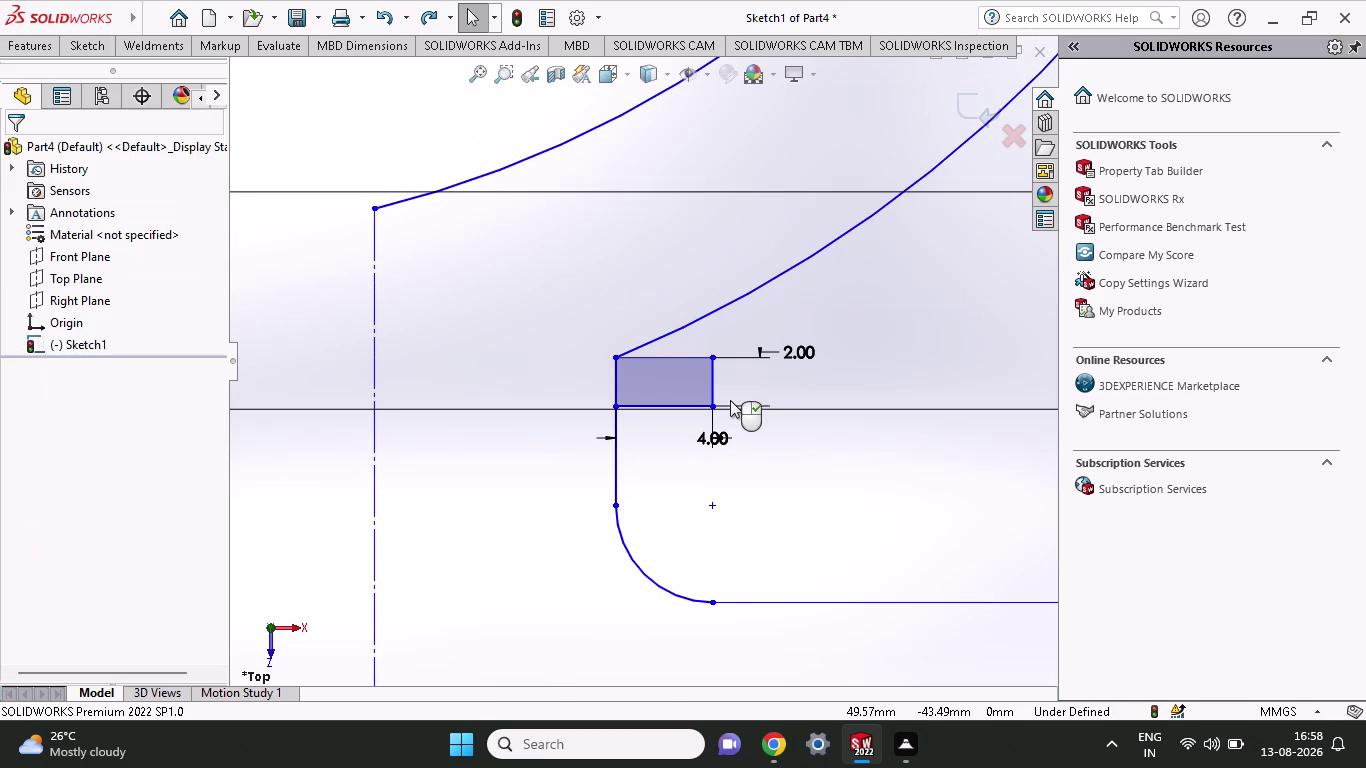
Change the rectangle's 2.00 height dimension to 4.
double_click(800, 345)
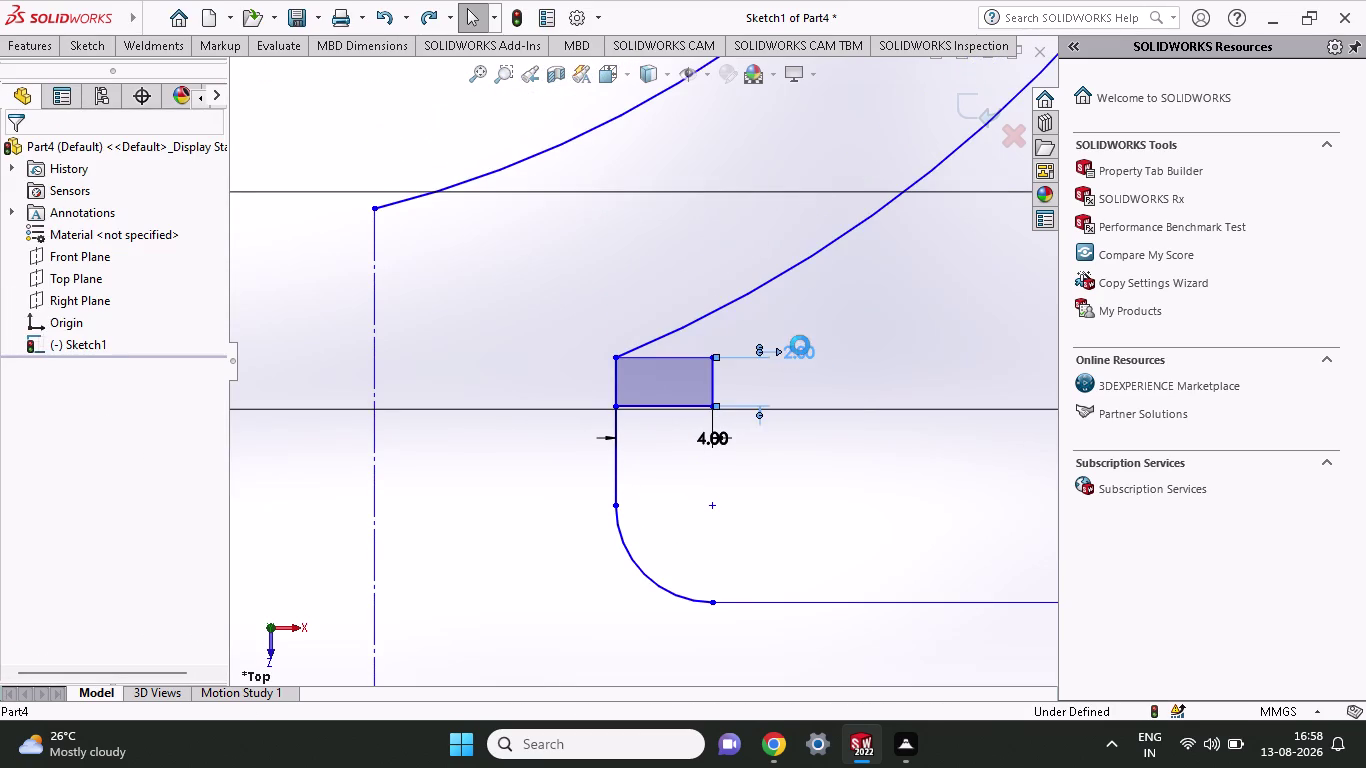
key(4)
key(Return)
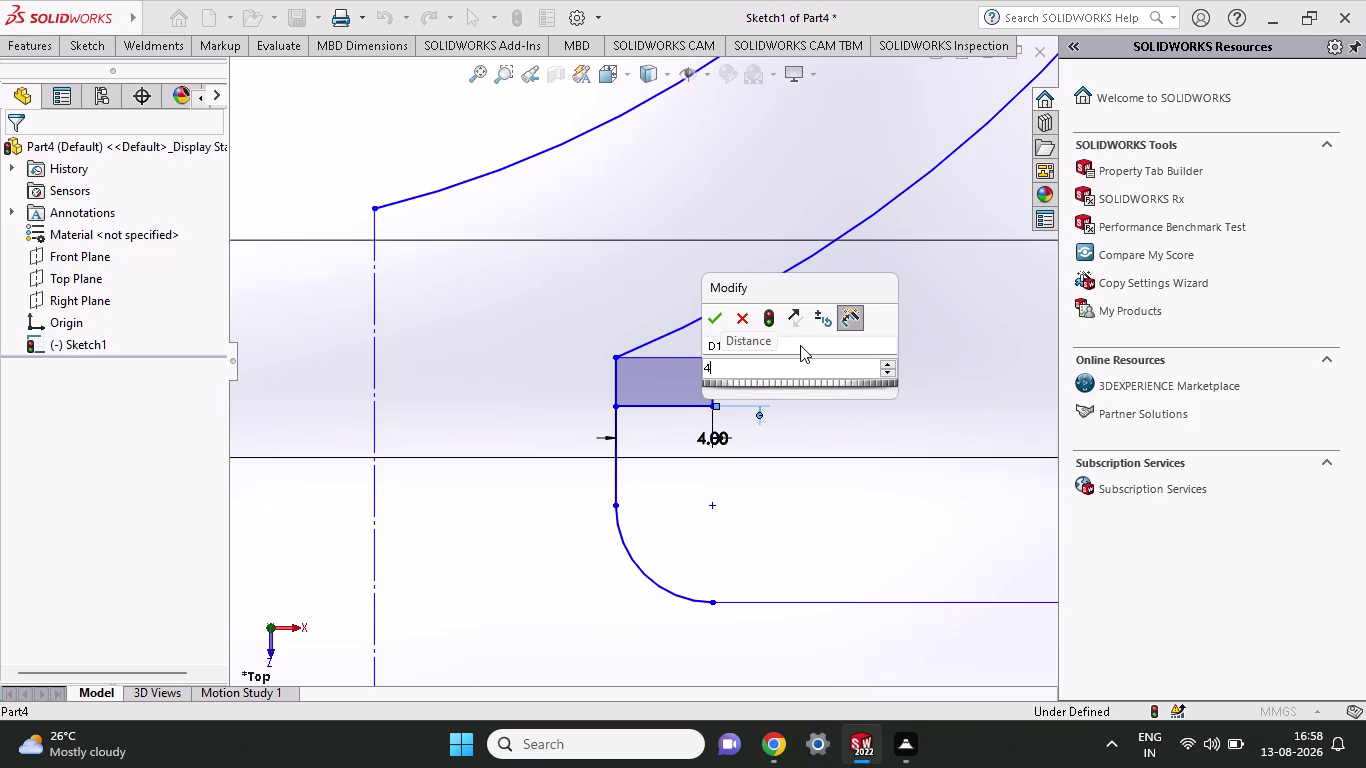
scroll(up, 3)
scroll(up, 3)
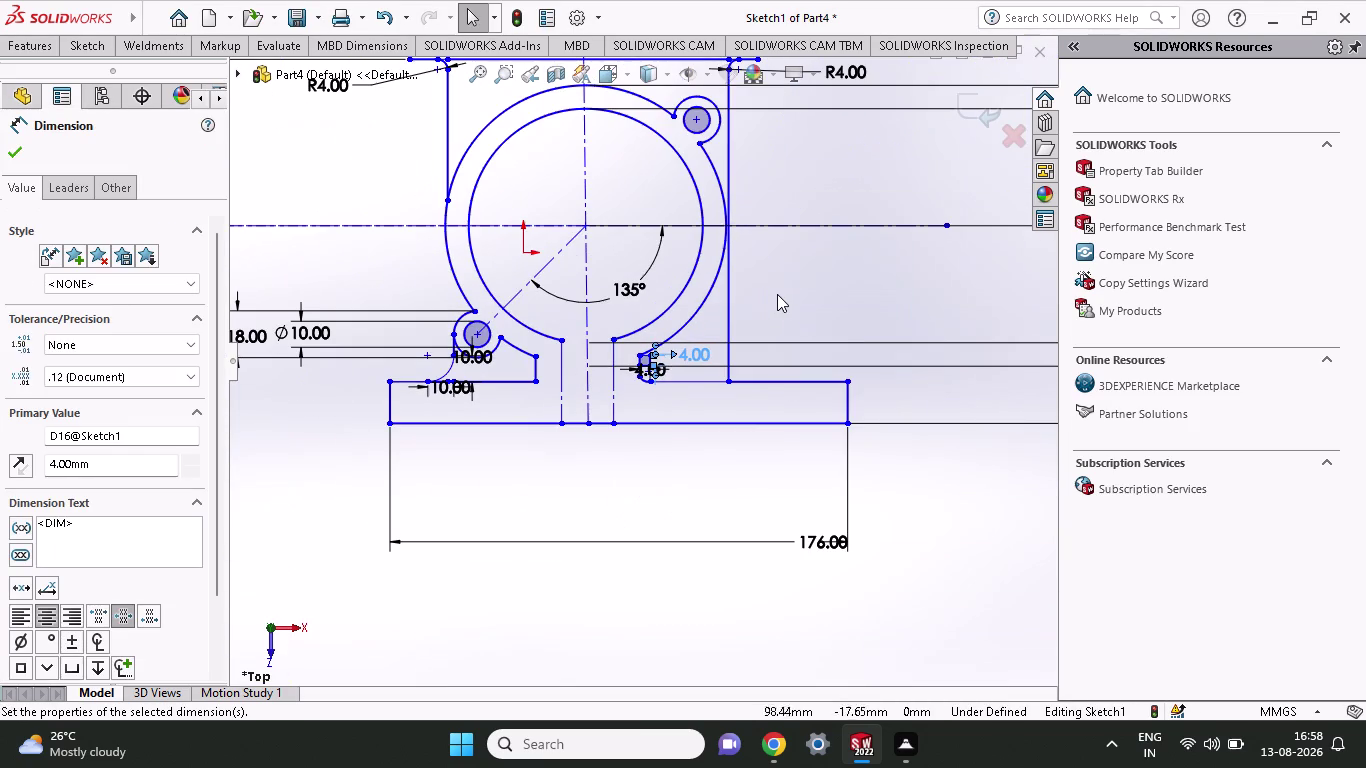
scroll(down, 3)
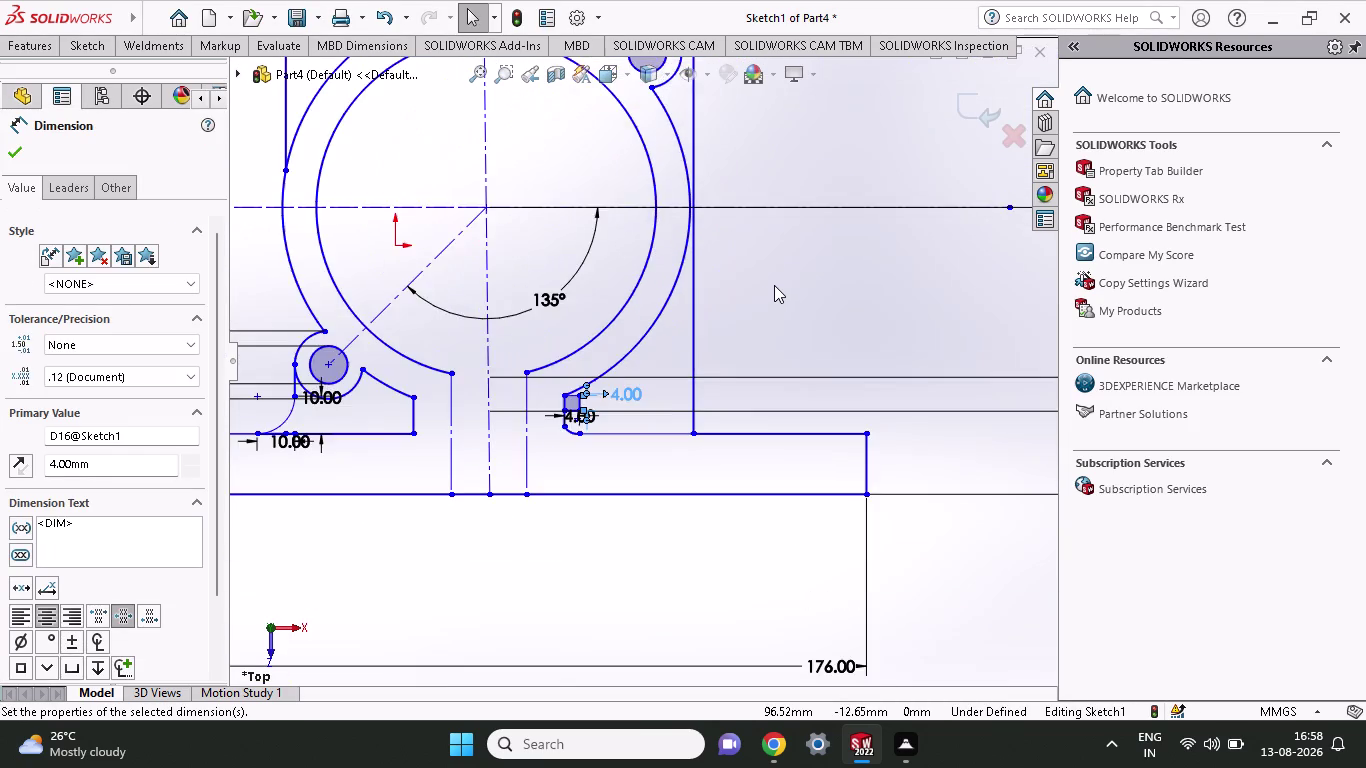
scroll(down, 3)
scroll(down, 3)
scroll(down, 3)
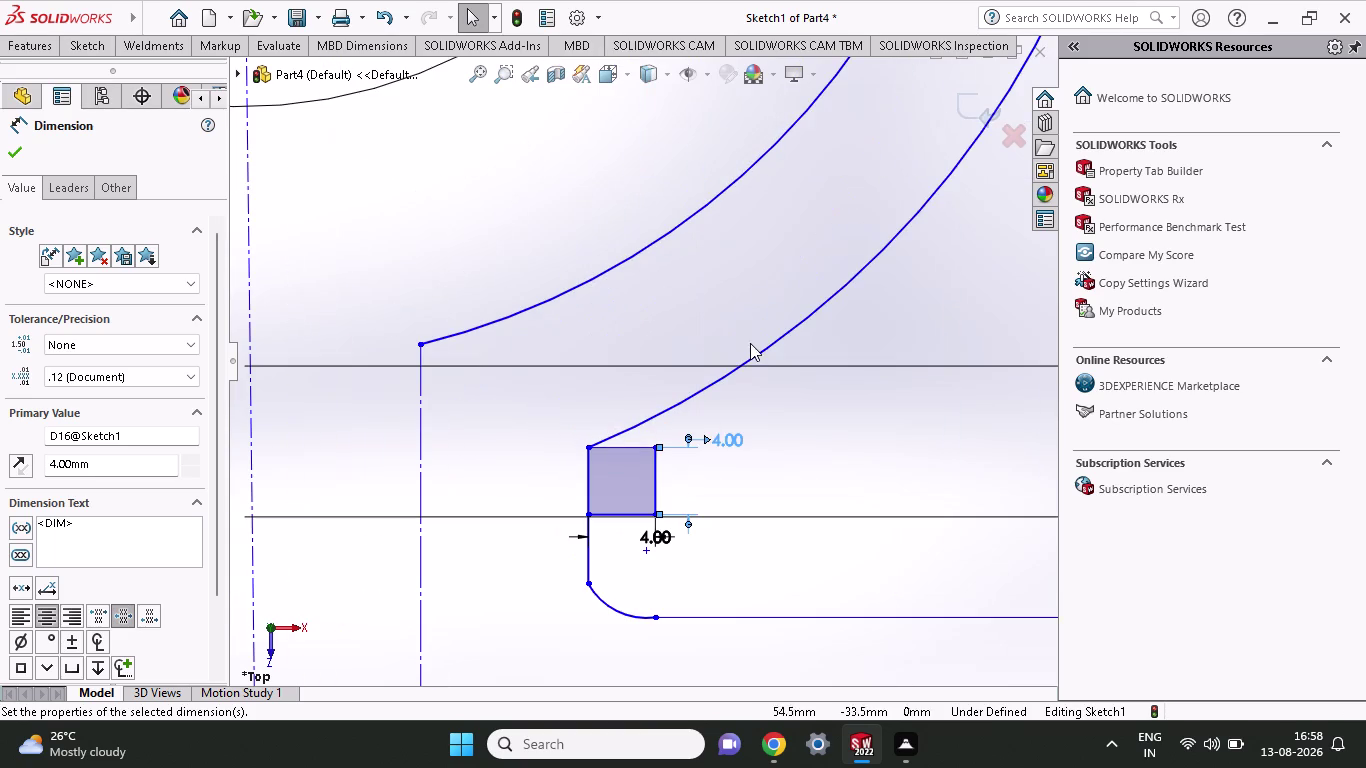
scroll(down, 3)
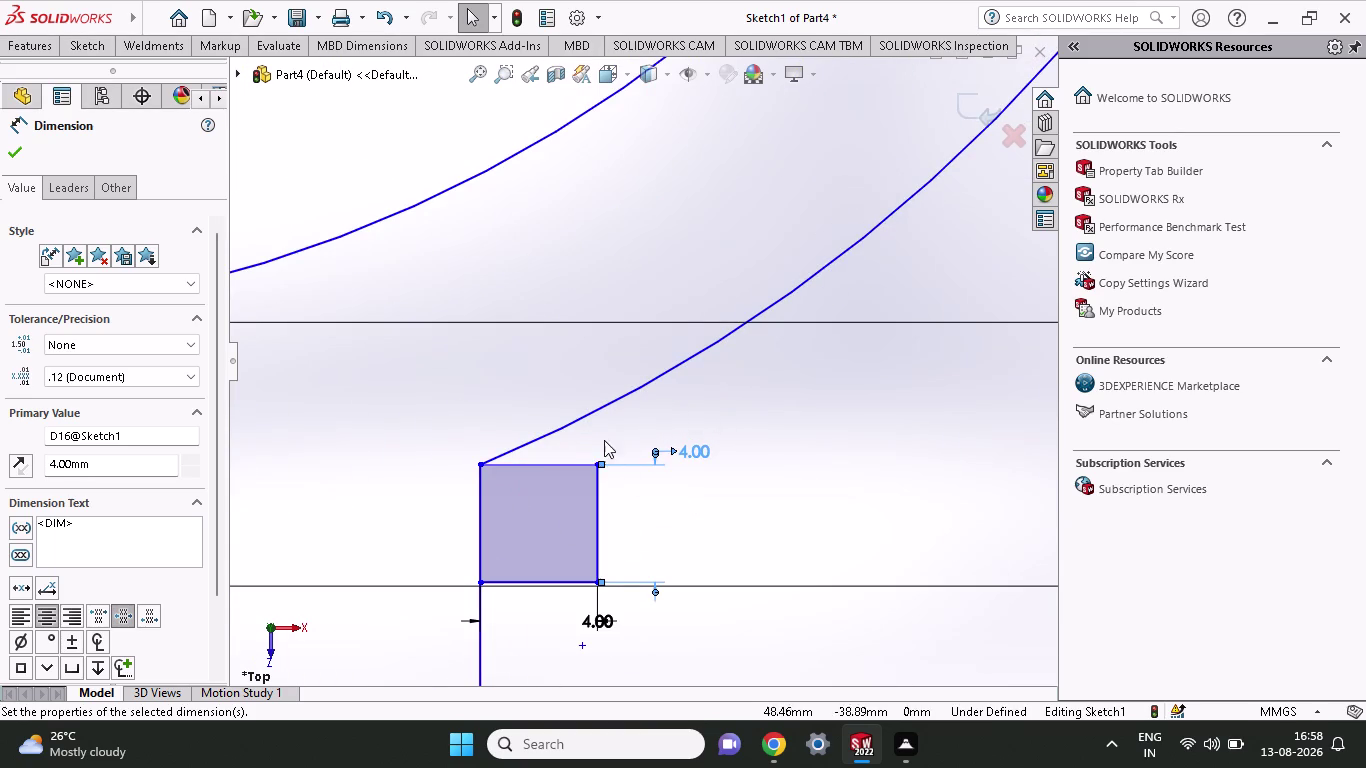
Undo the recent edits, removing the 4.00 dimensions and the small rectangle.
key(ctrl+z)
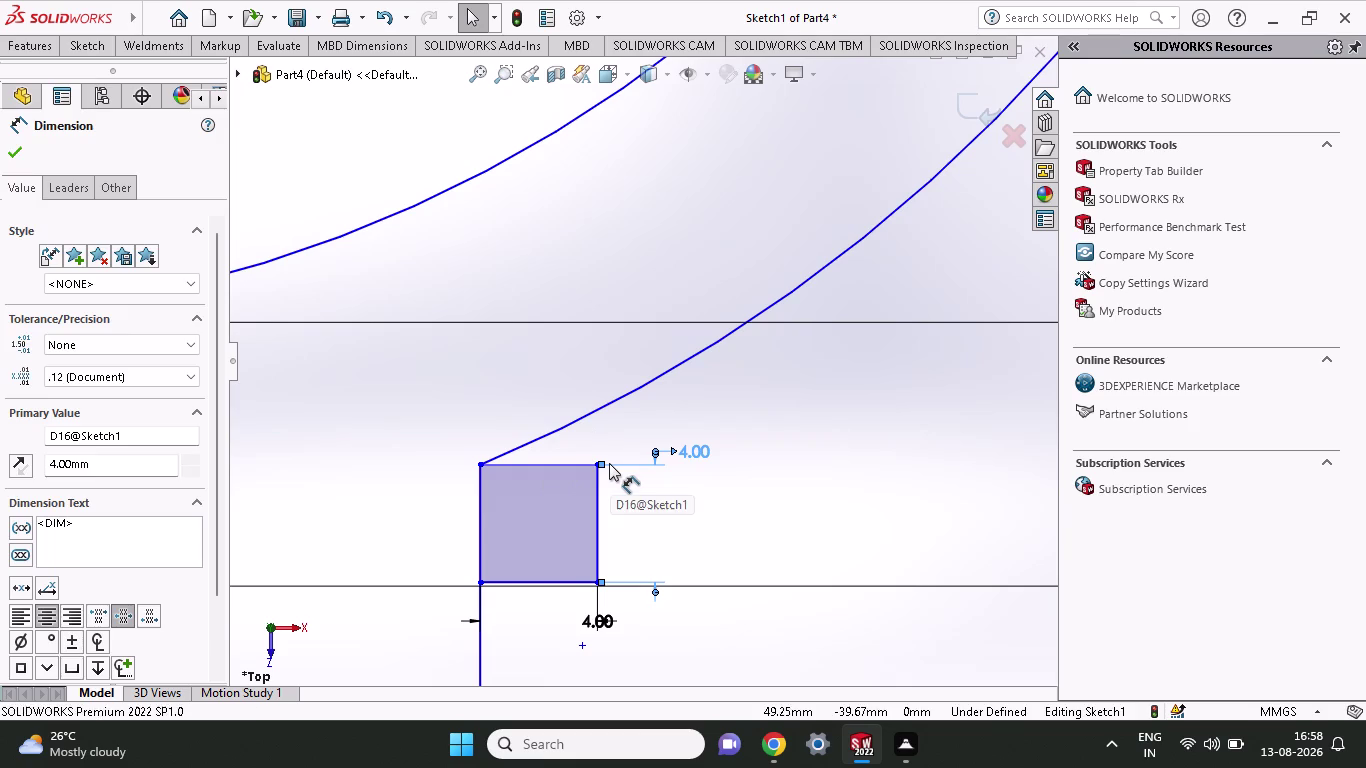
key(ctrl+z)
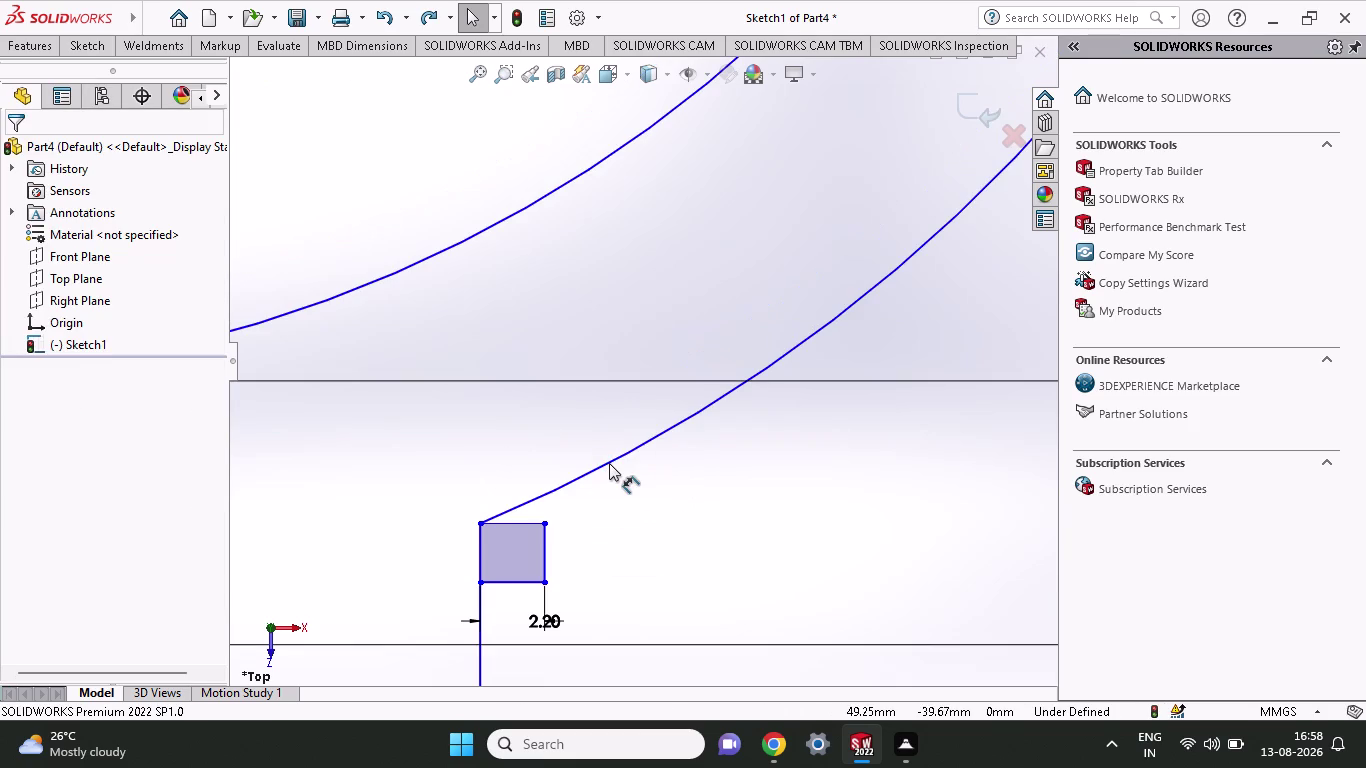
key(ctrl+z)
key(ctrl+z)
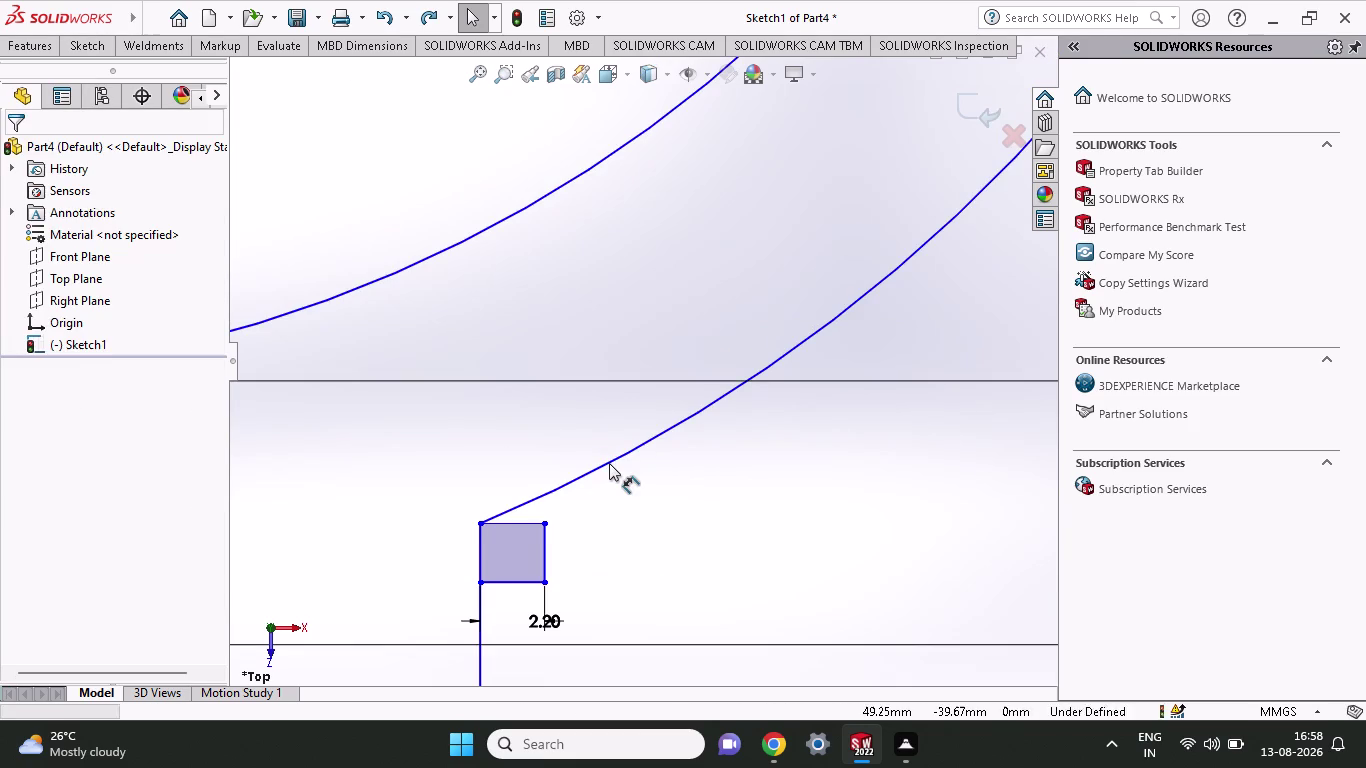
key(ctrl+z)
scroll(up, 3)
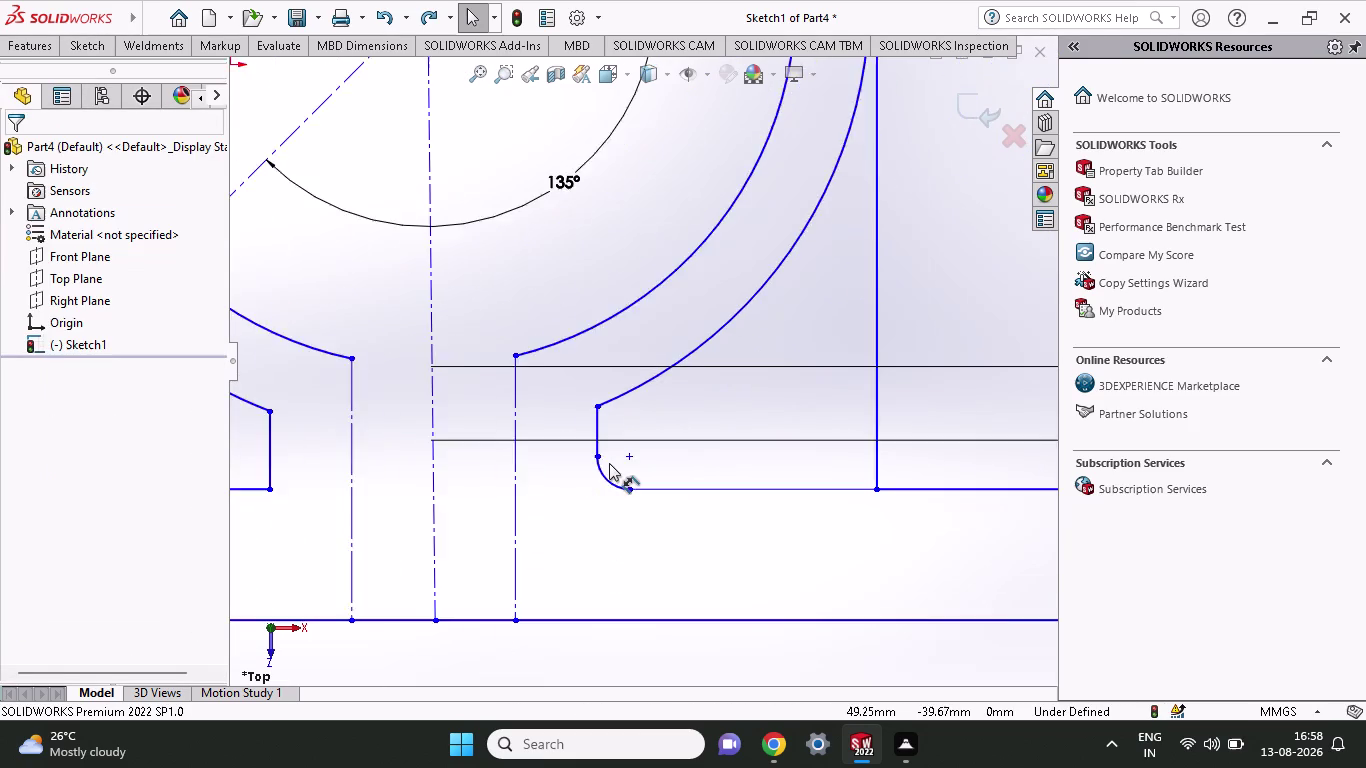
scroll(up, 3)
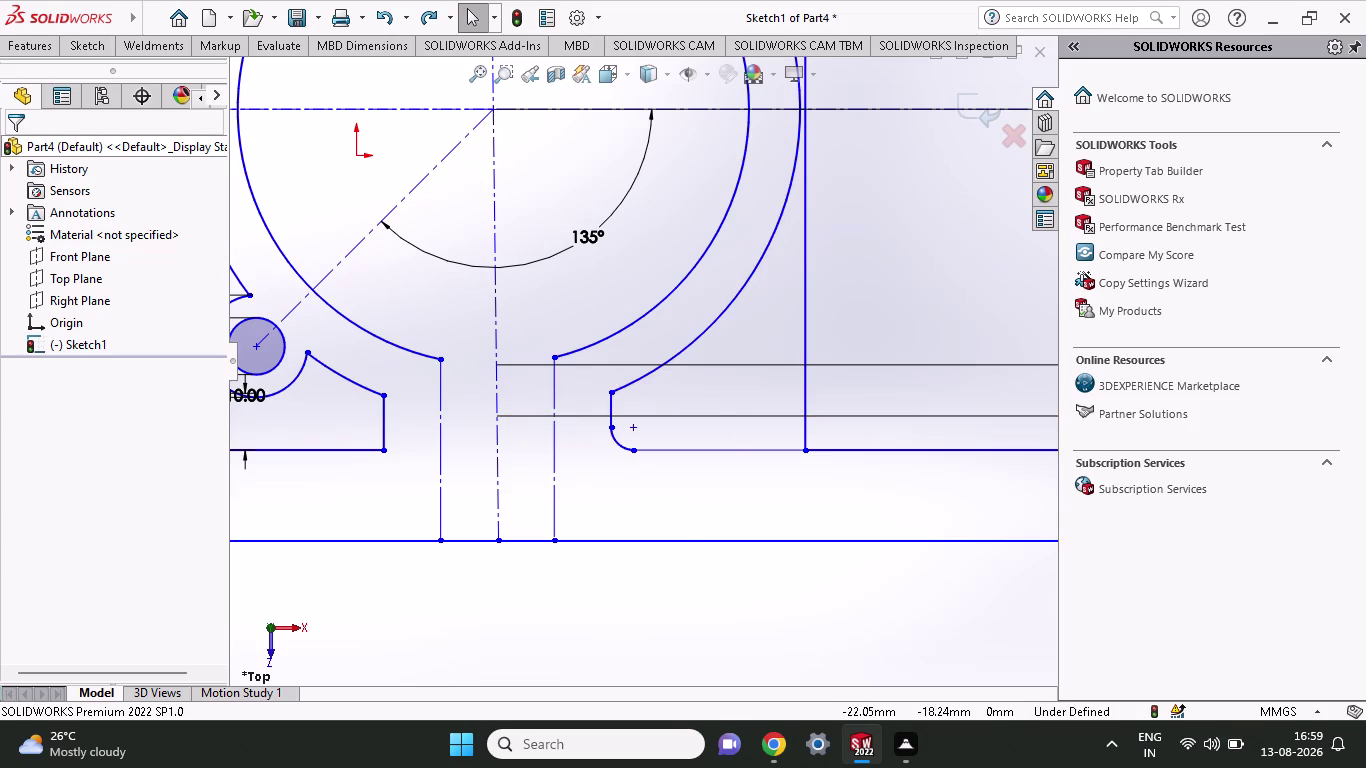
click(74, 44)
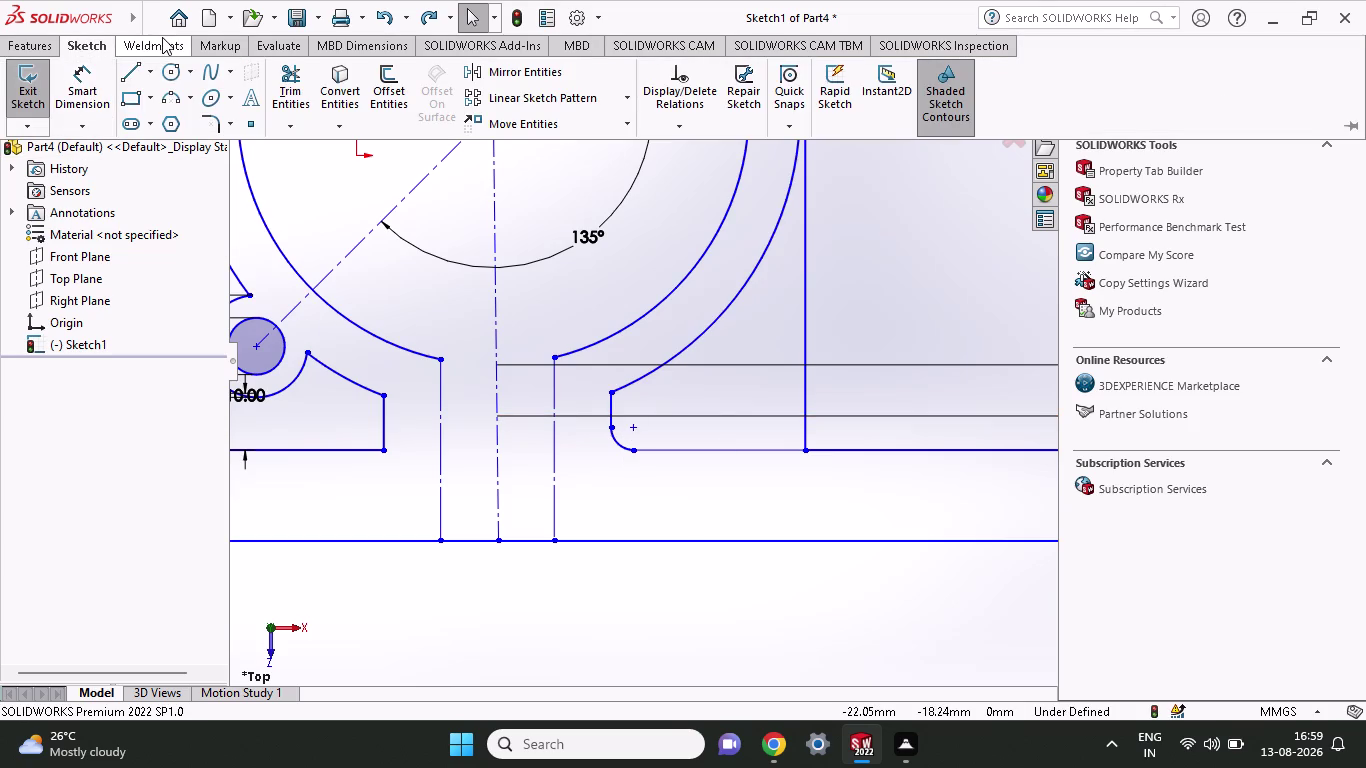
click(206, 115)
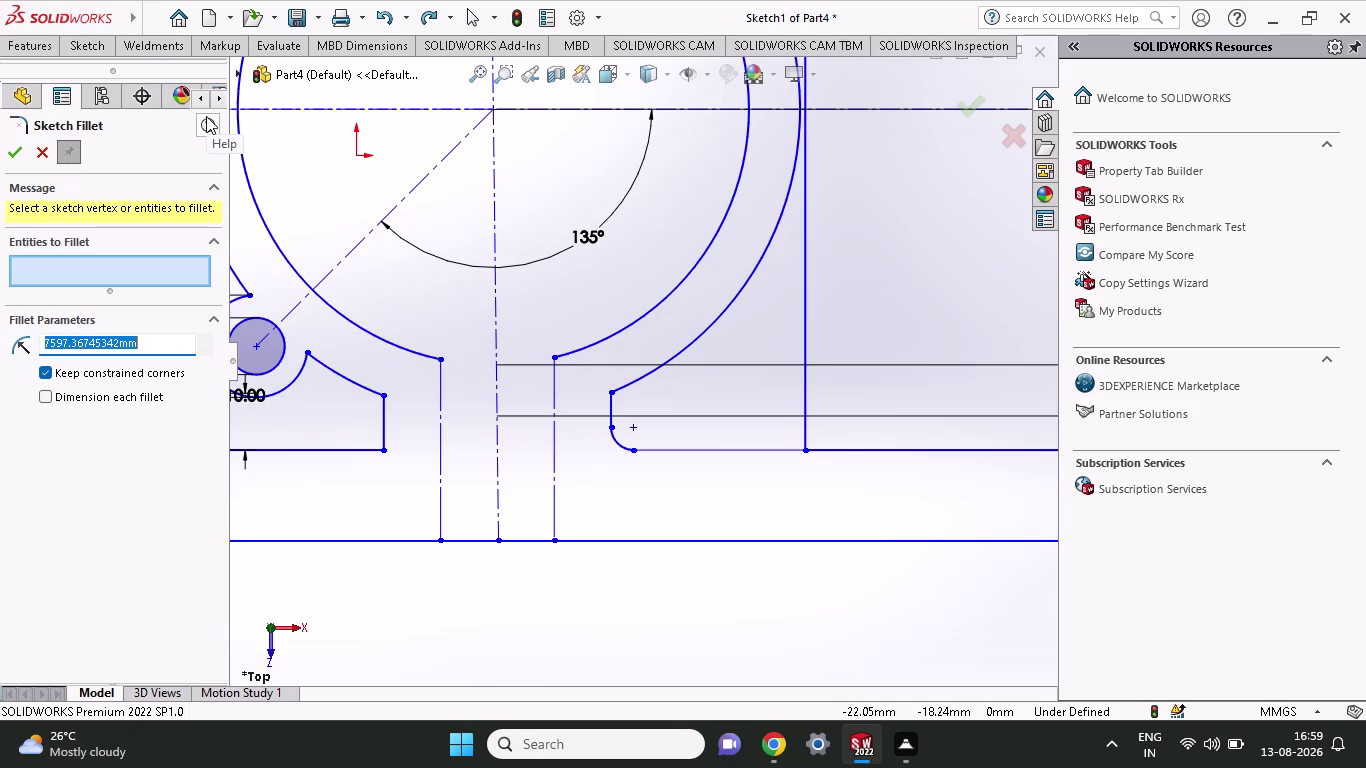
click(624, 385)
click(612, 407)
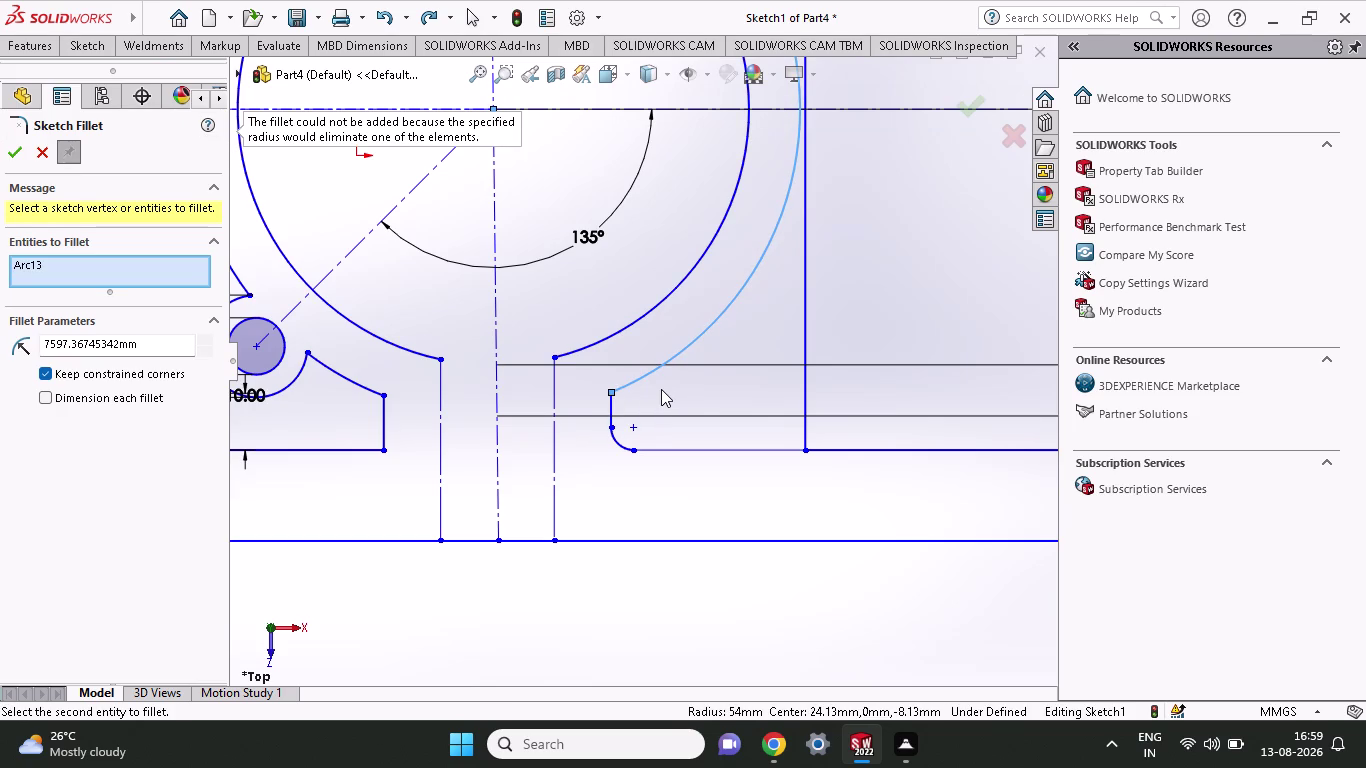
scroll(down, 3)
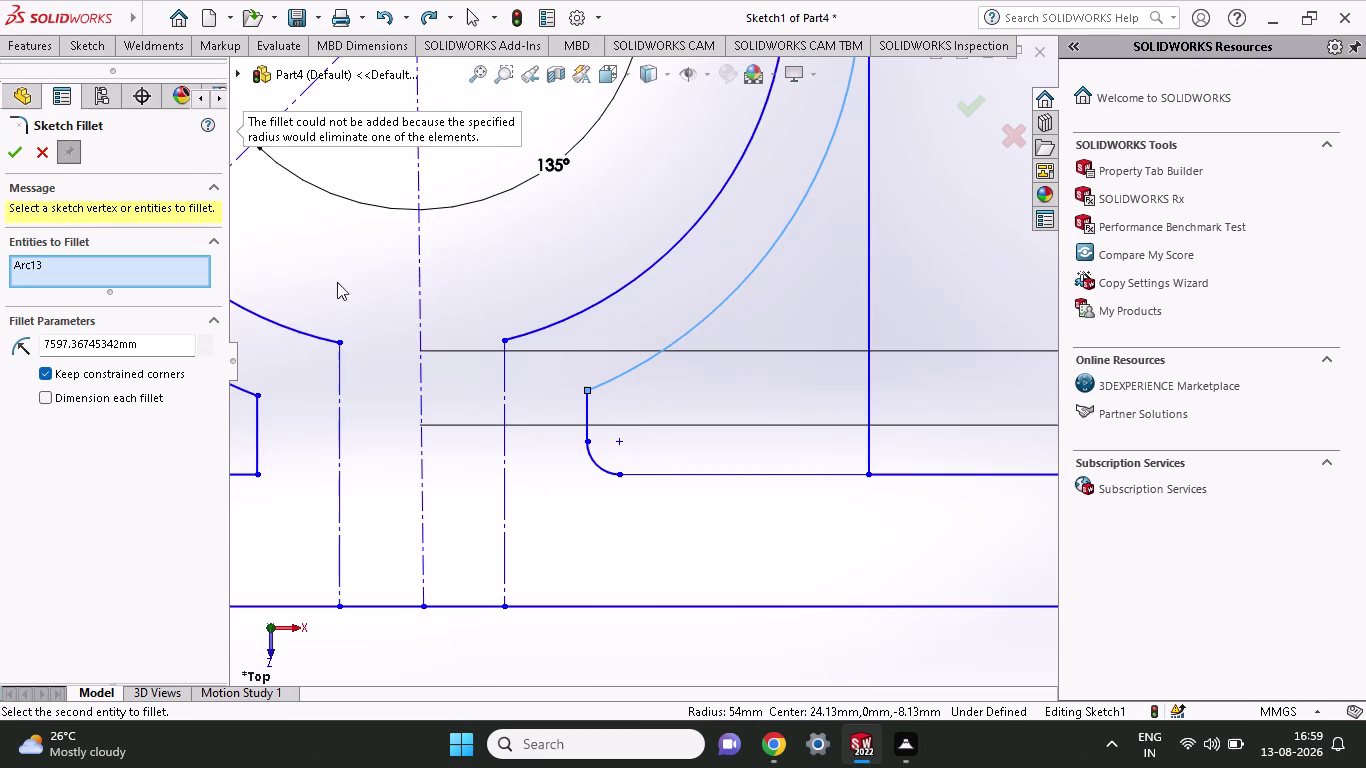
click(70, 56)
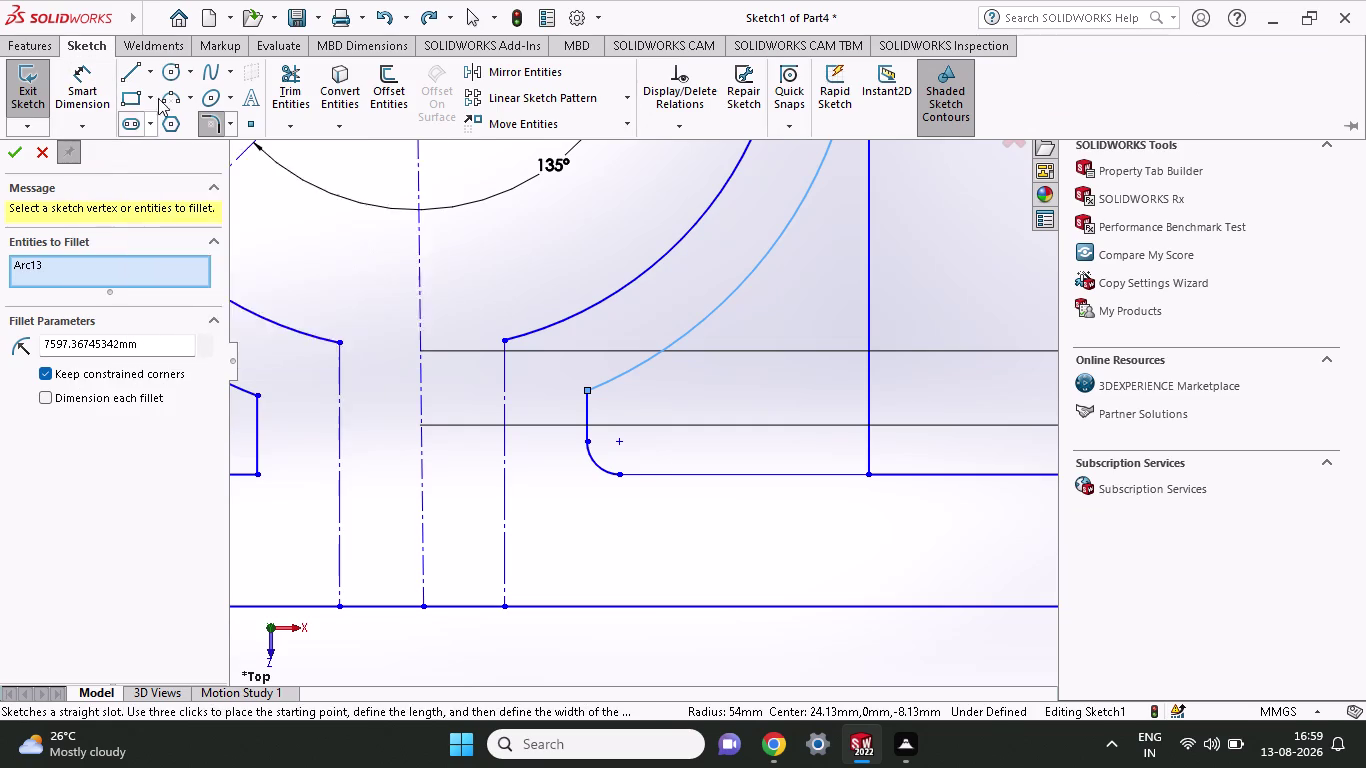
click(167, 96)
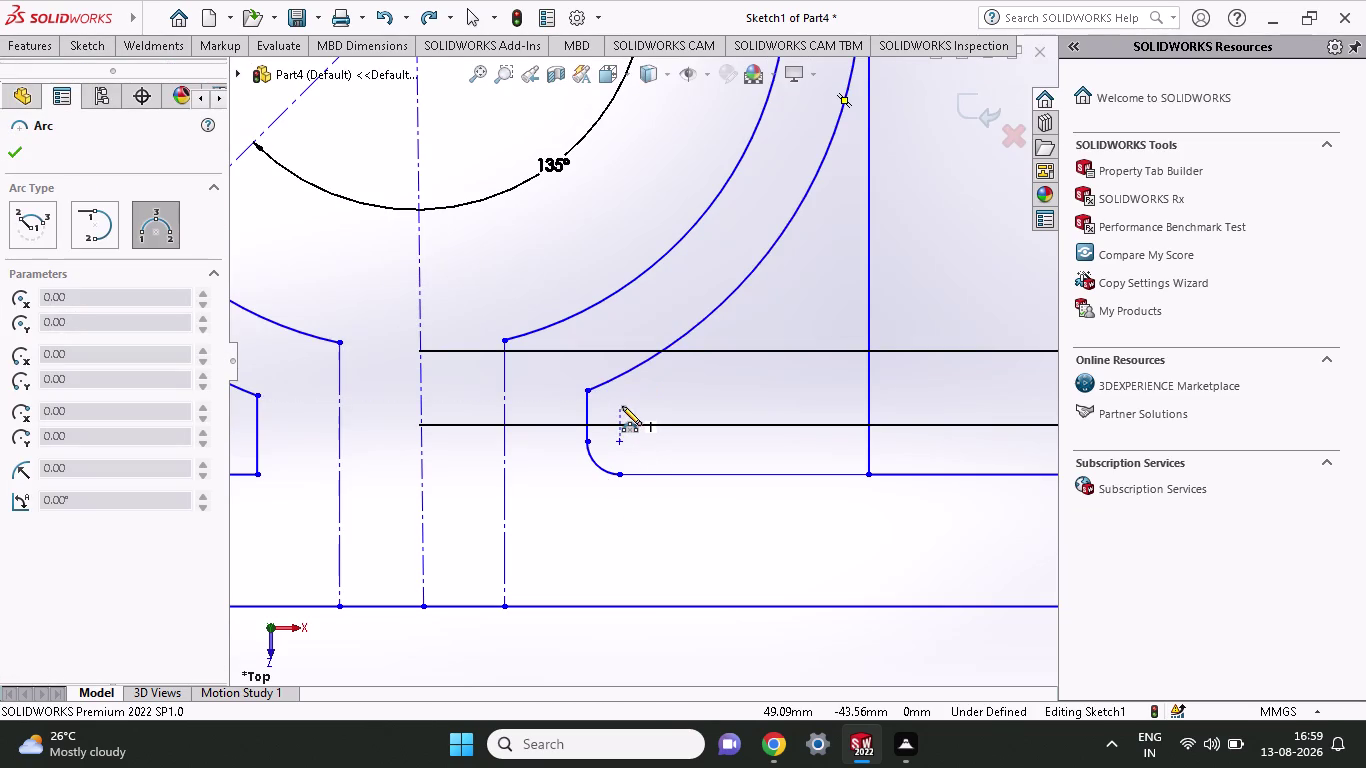
click(91, 50)
click(160, 79)
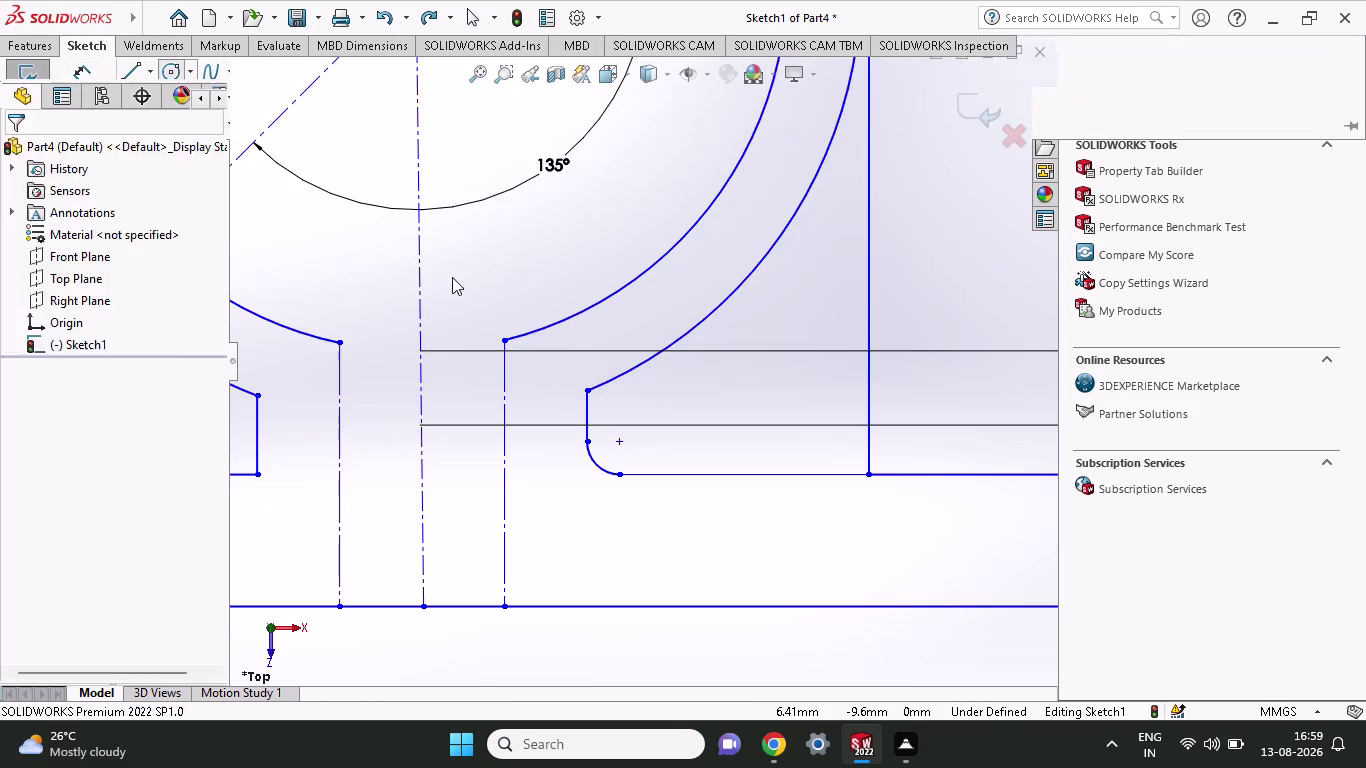
click(587, 386)
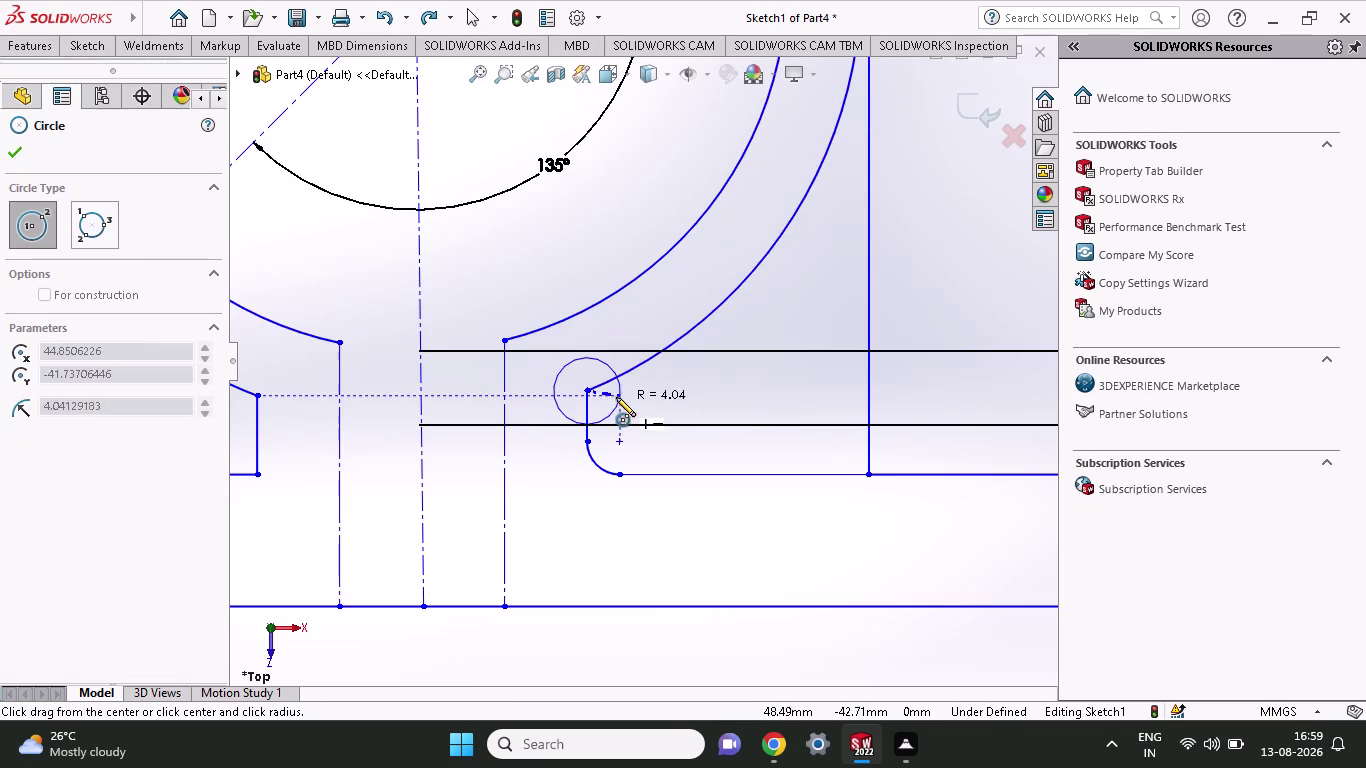
click(616, 391)
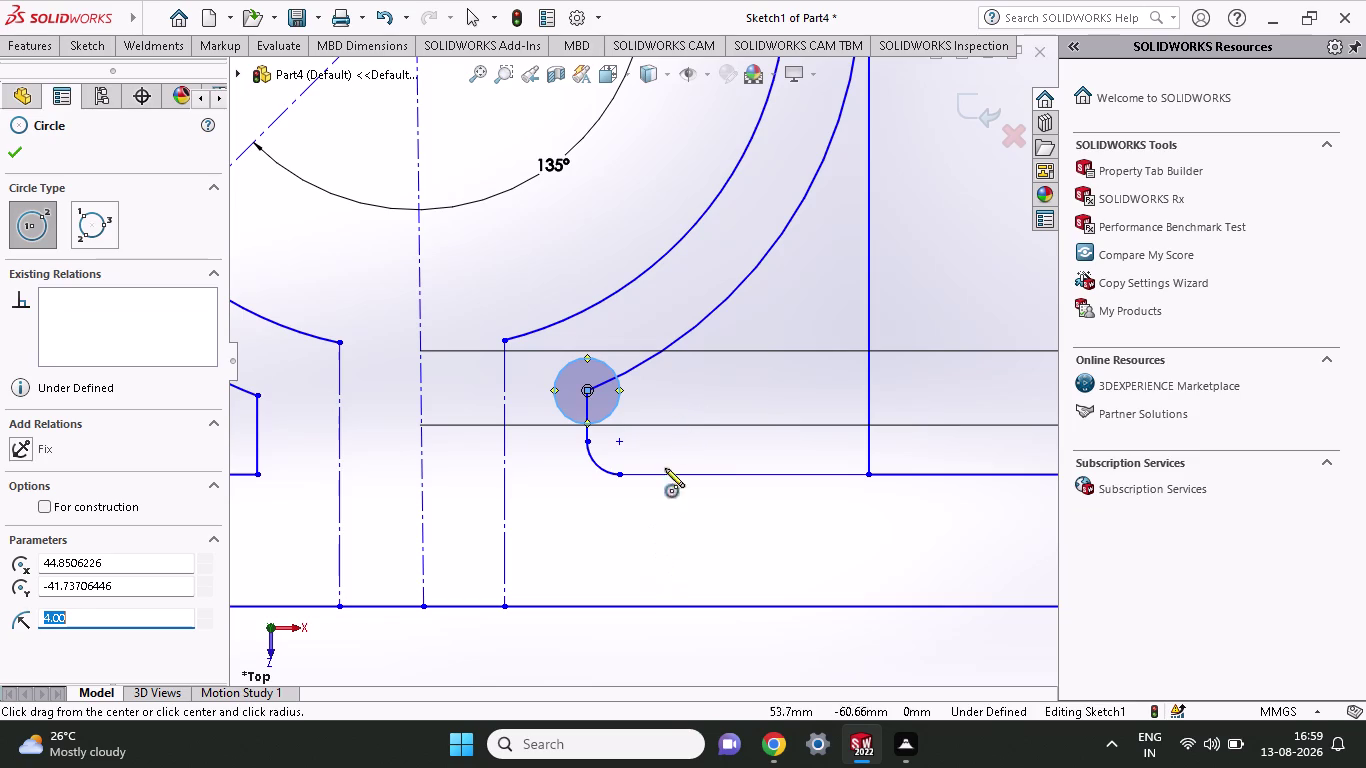
key(Escape)
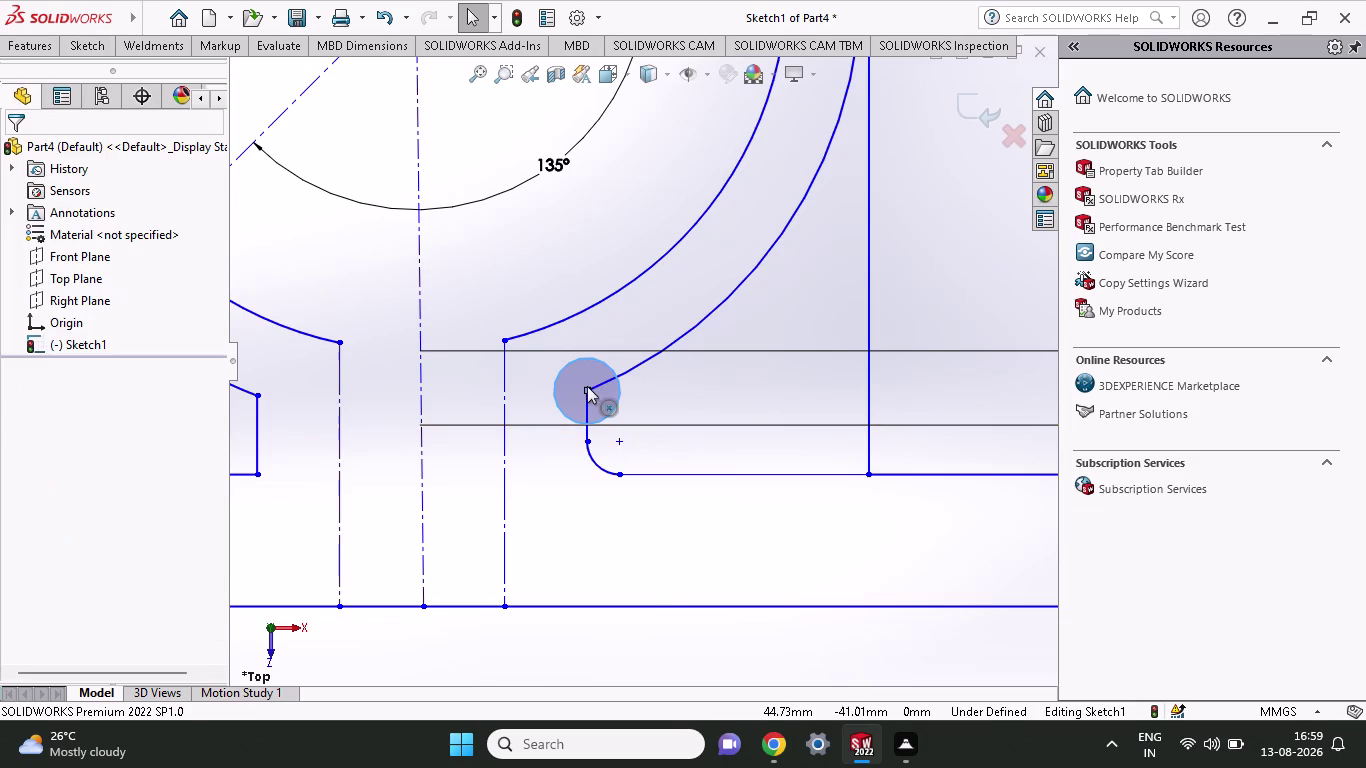
drag(587, 386, 609, 394)
key(ctrl+z)
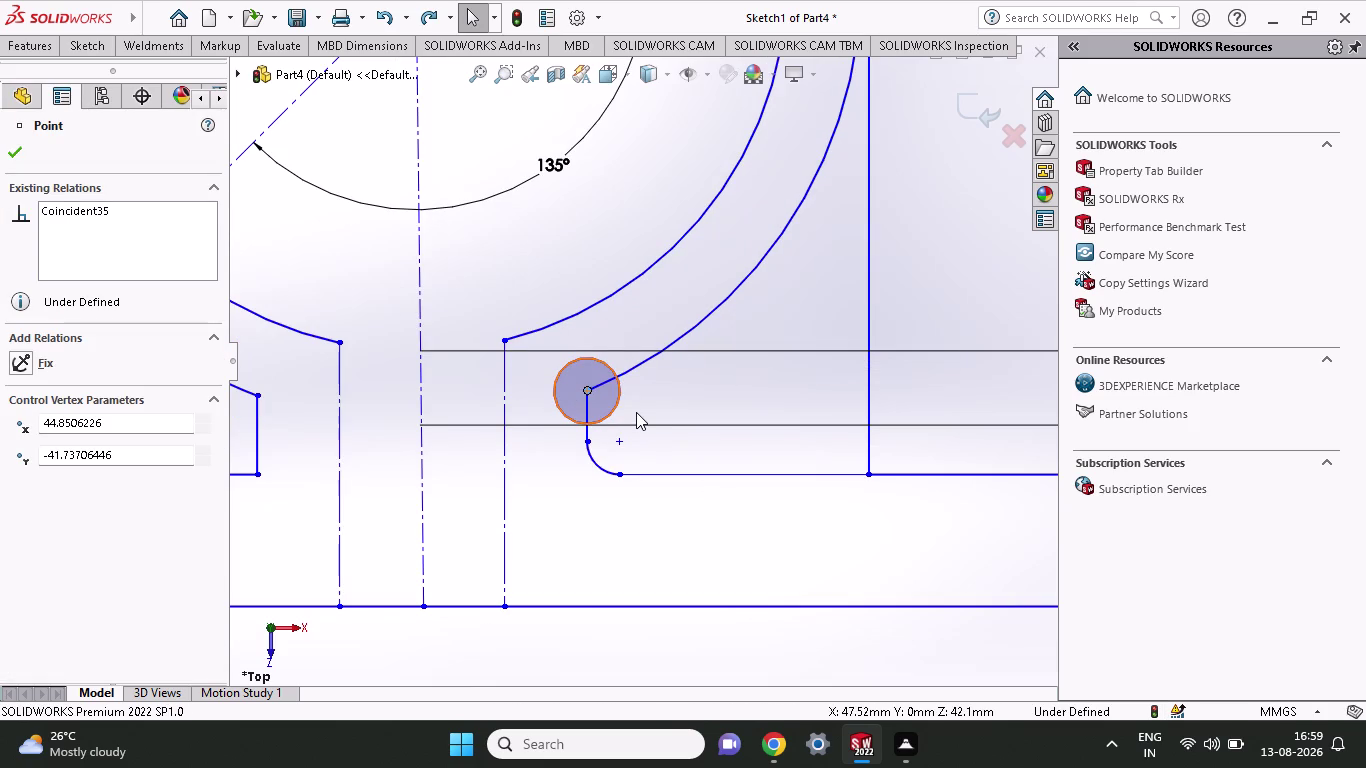
key(ctrl+z)
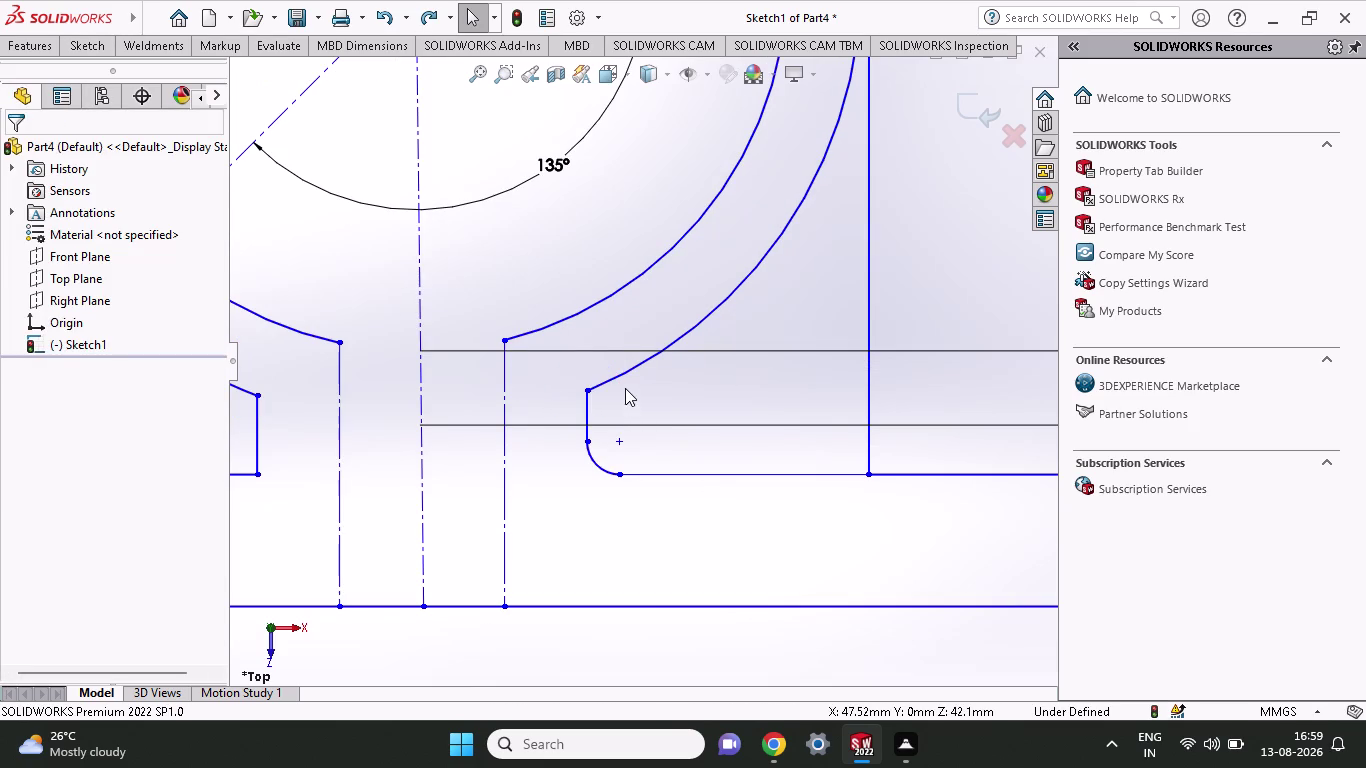
scroll(up, 3)
scroll(down, 3)
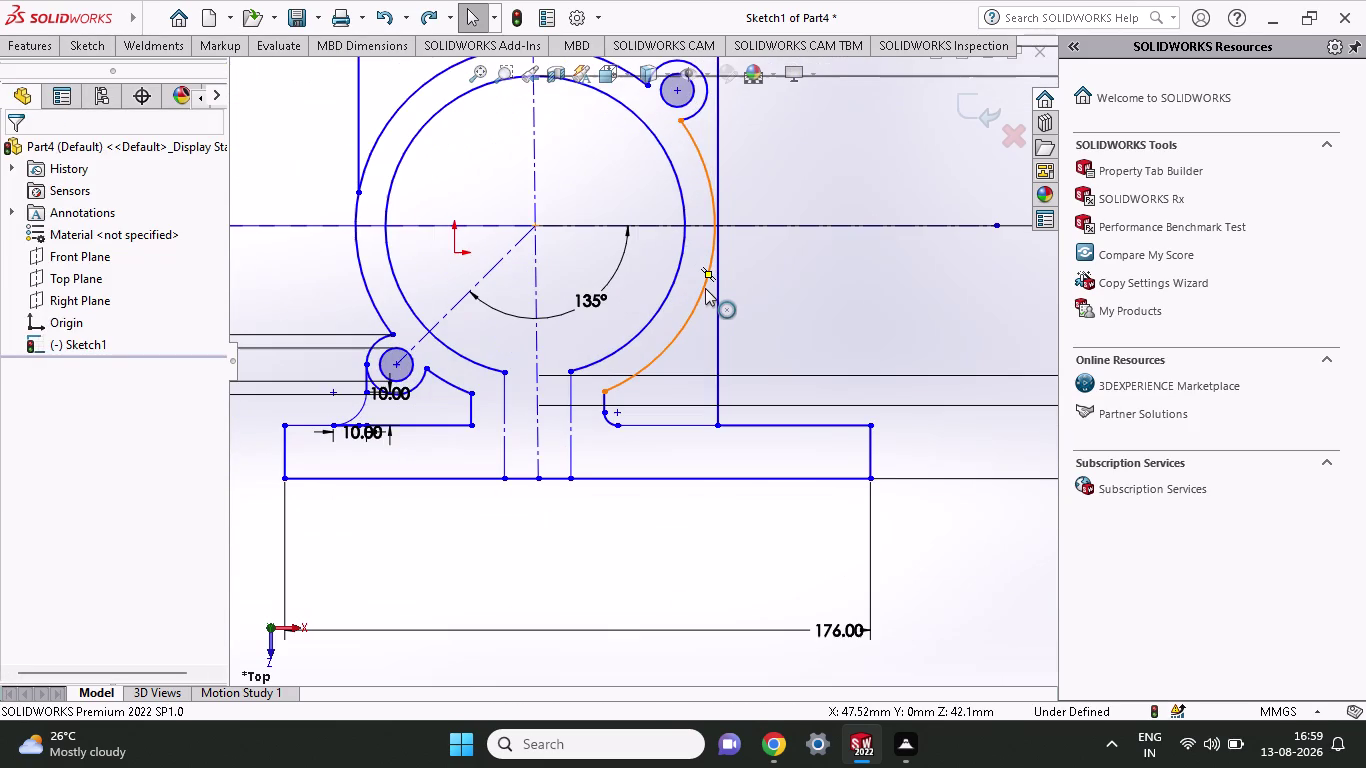
scroll(down, 3)
scroll(down, 3)
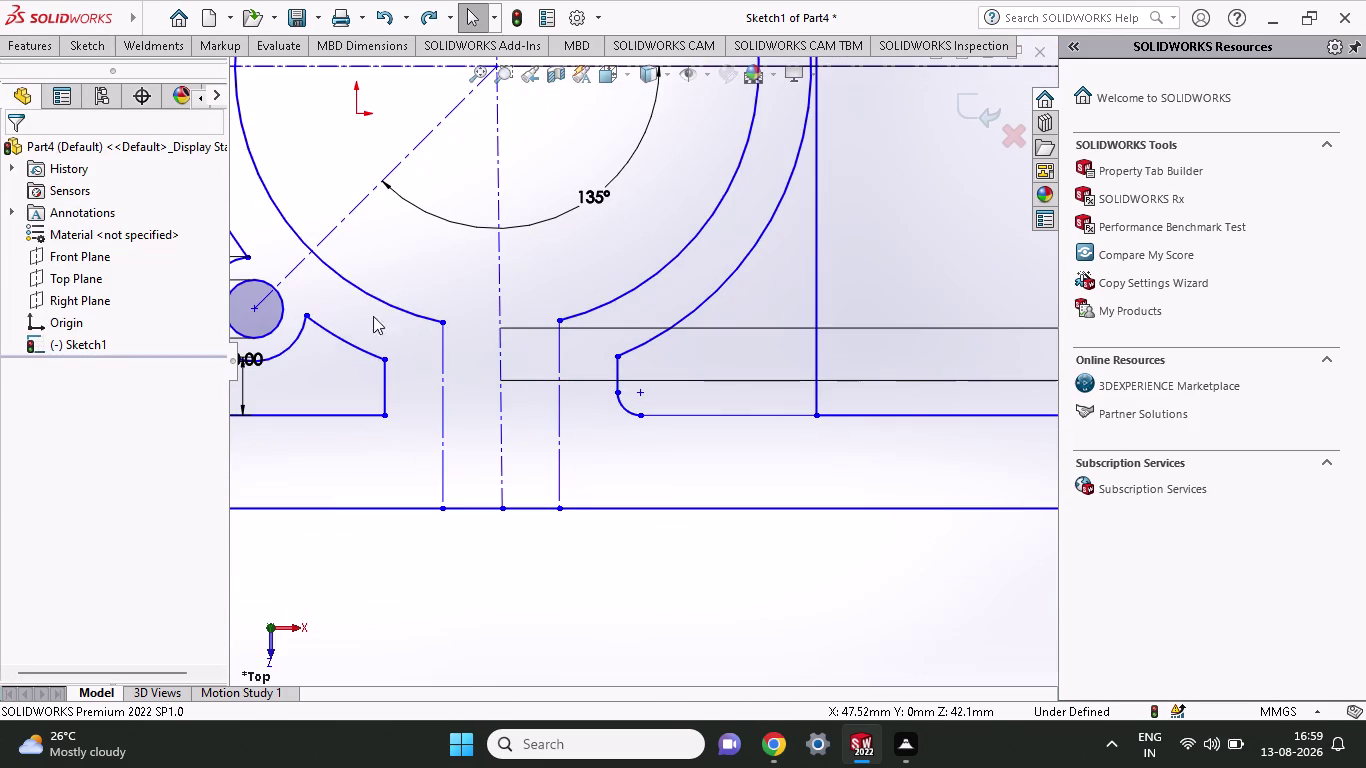
click(82, 52)
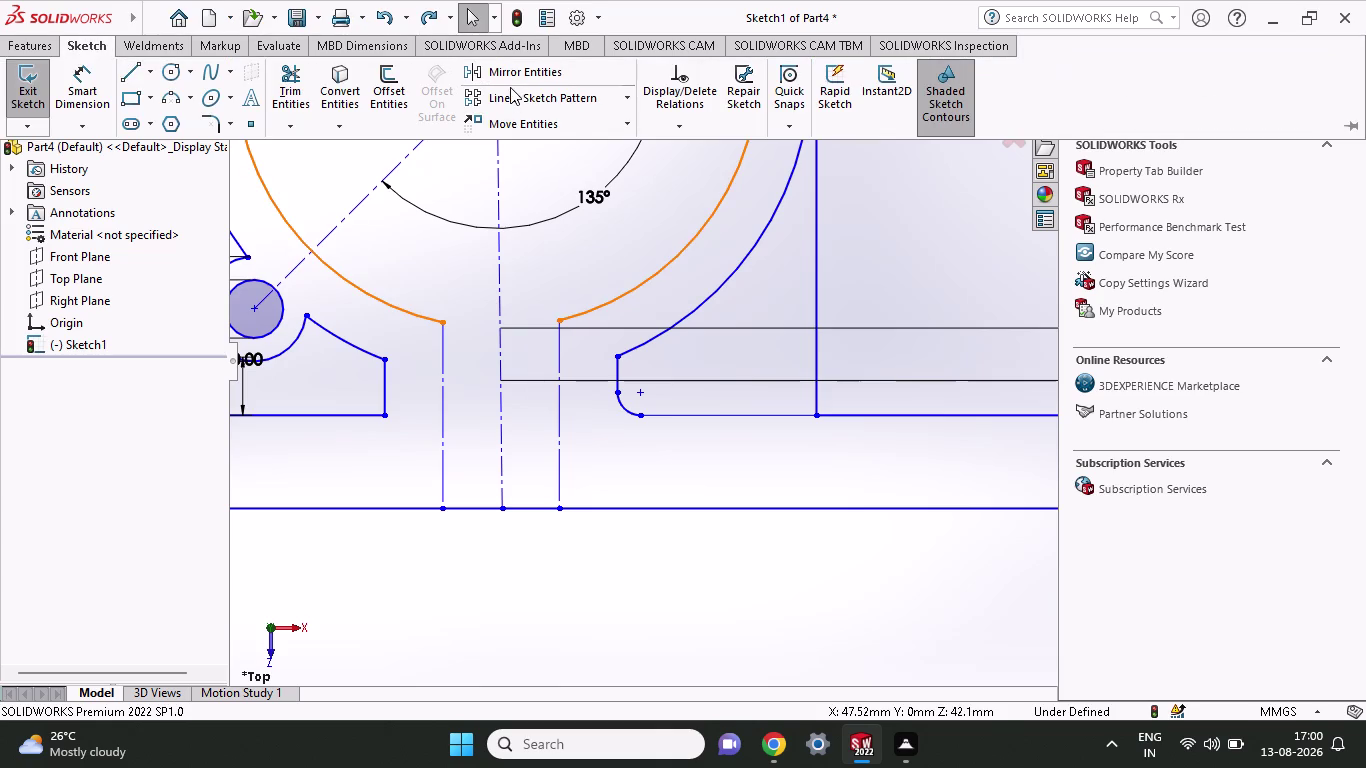
Start mirroring the rounded corner, then cancel and clear the selection.
click(510, 72)
click(625, 406)
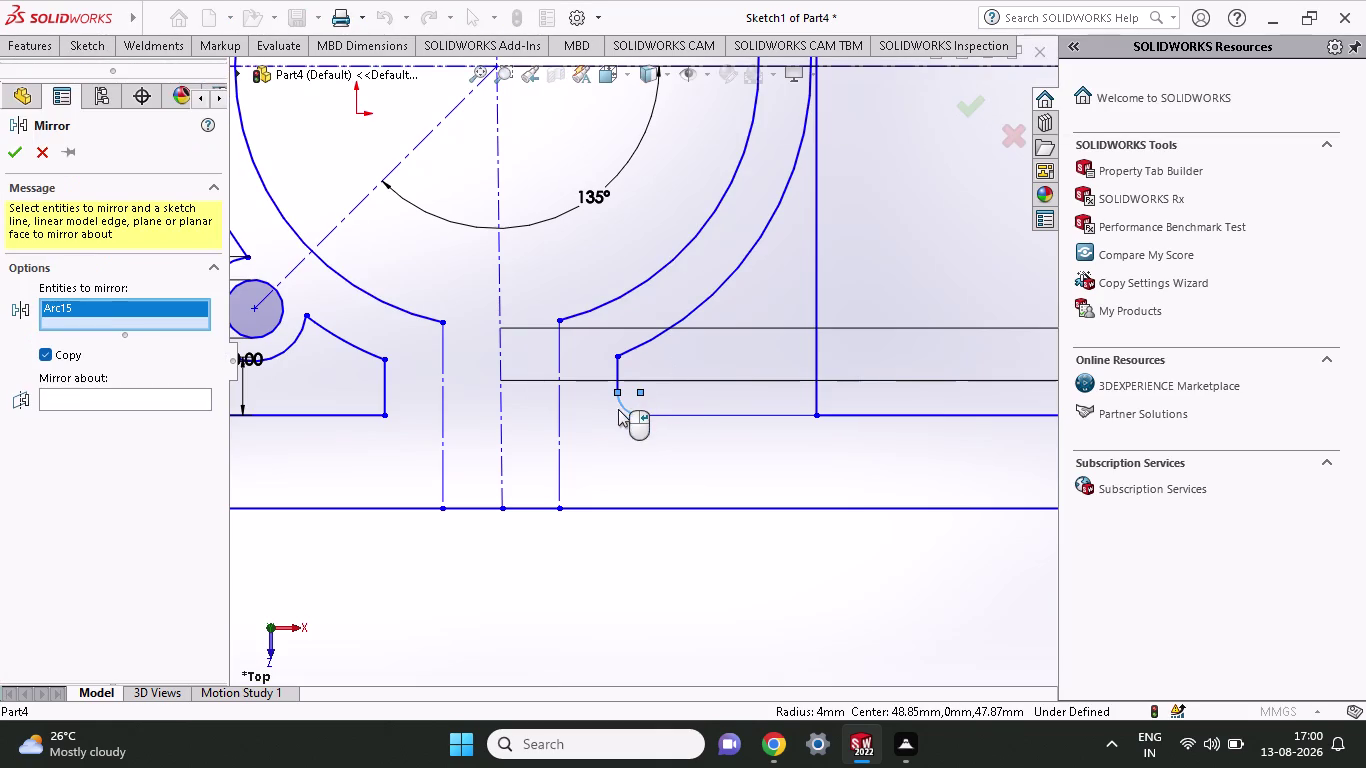
key(Return)
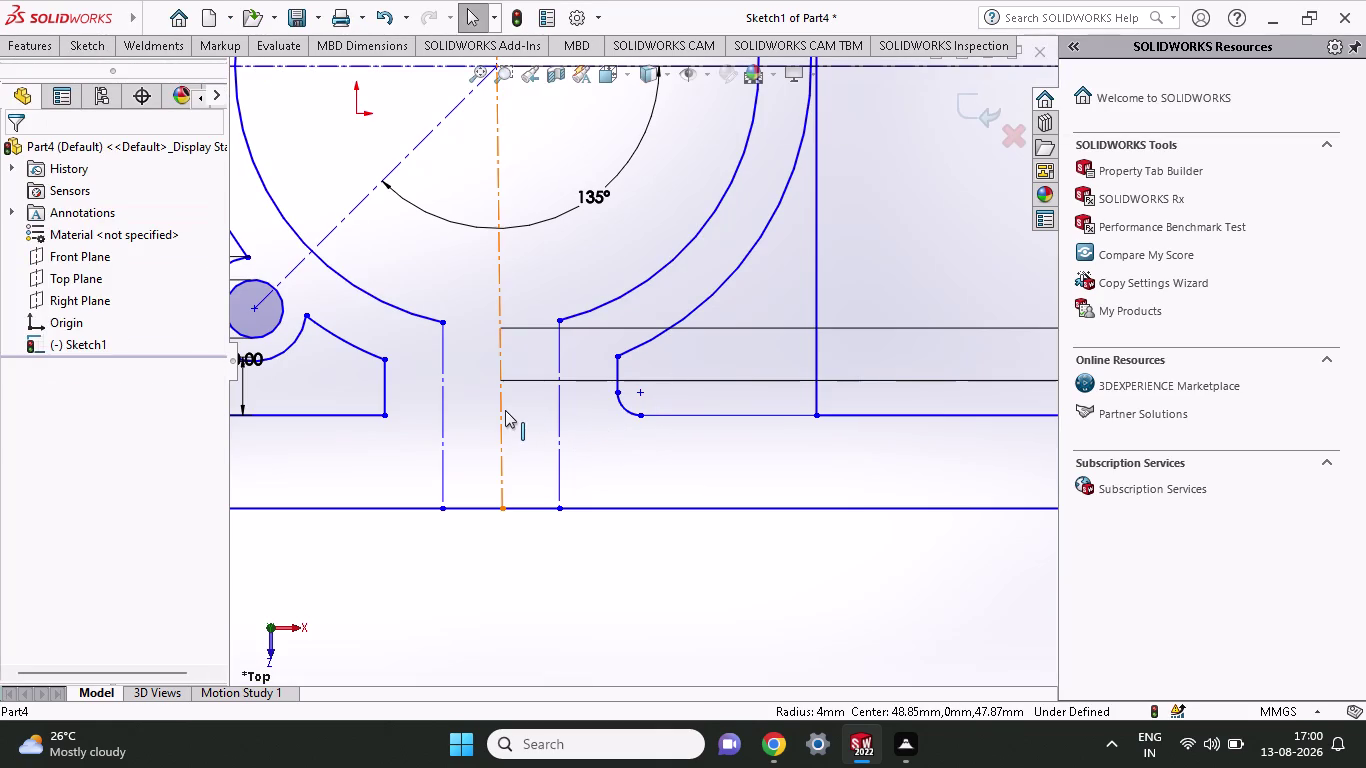
click(503, 400)
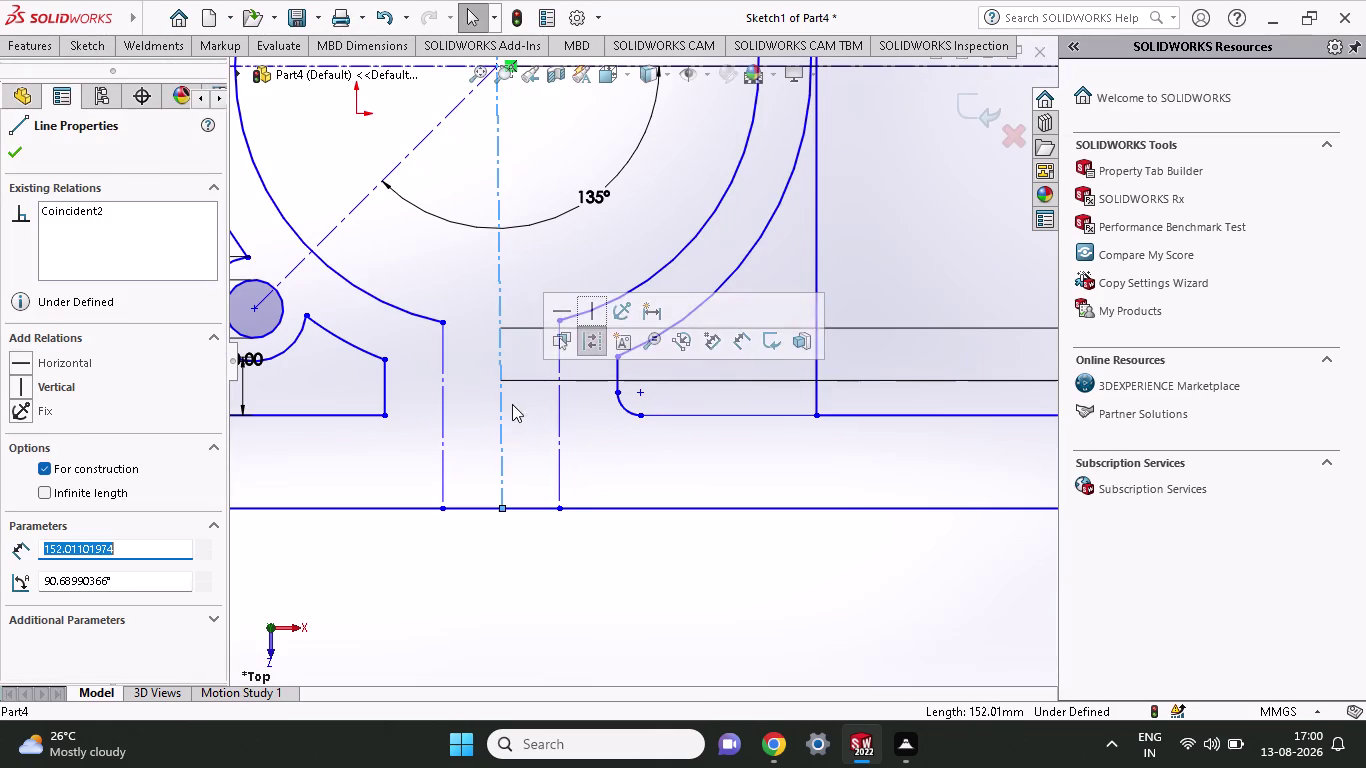
click(19, 148)
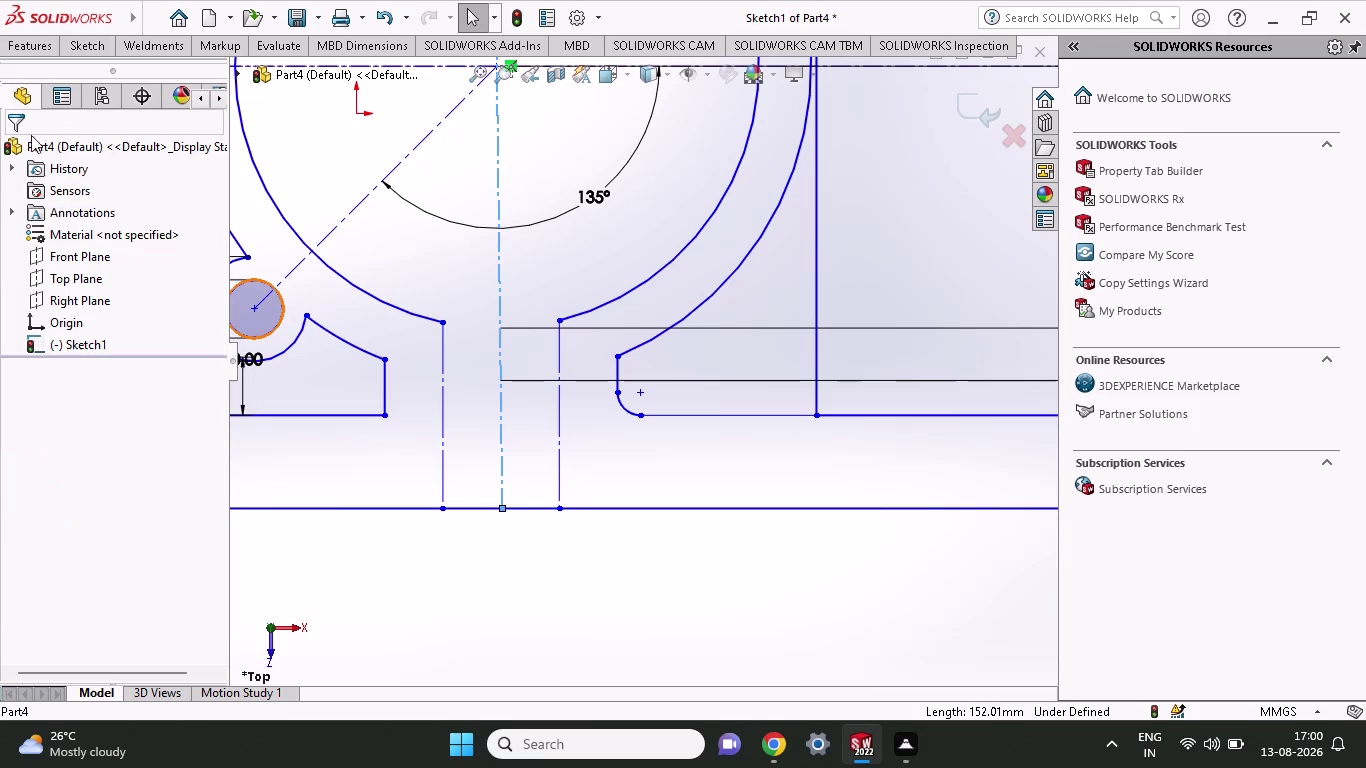
Mirror the short line and rounded corner about the vertical centreline to the left rib.
click(86, 46)
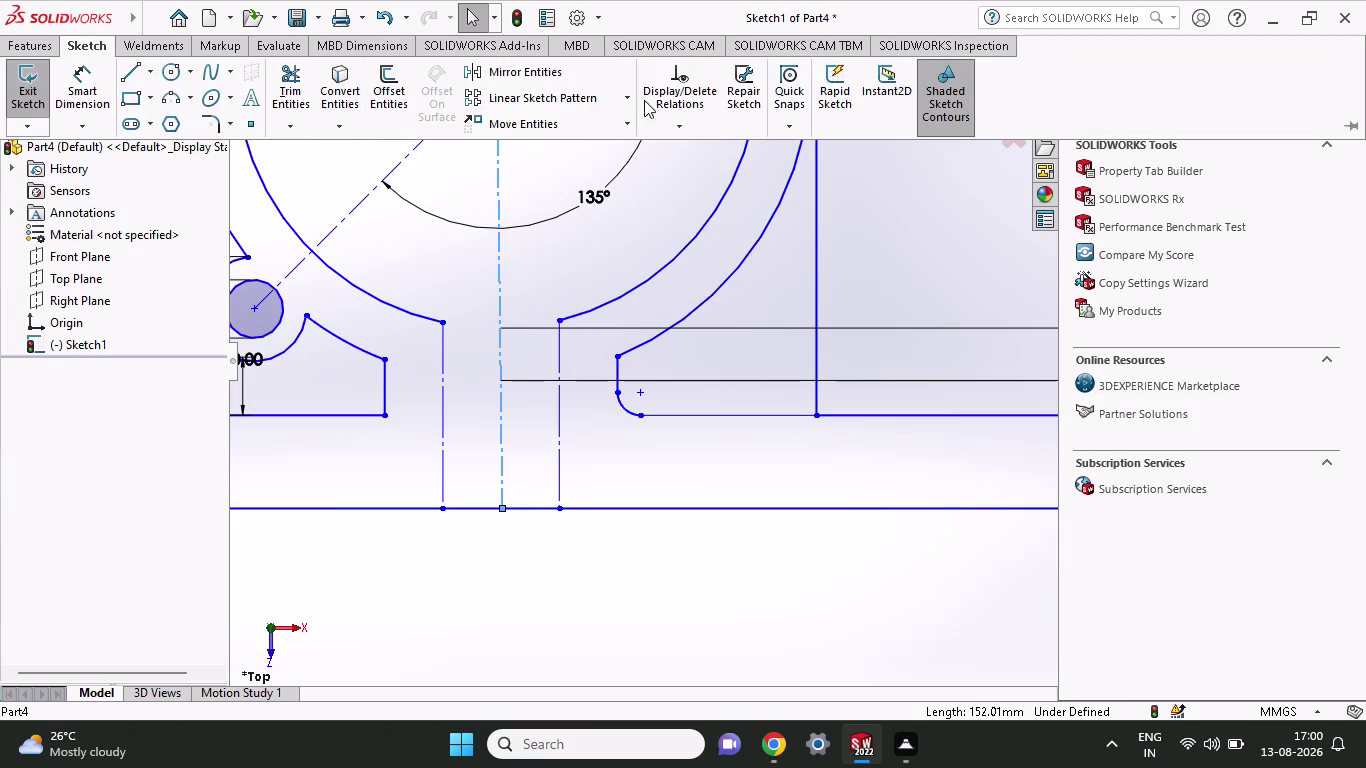
click(595, 81)
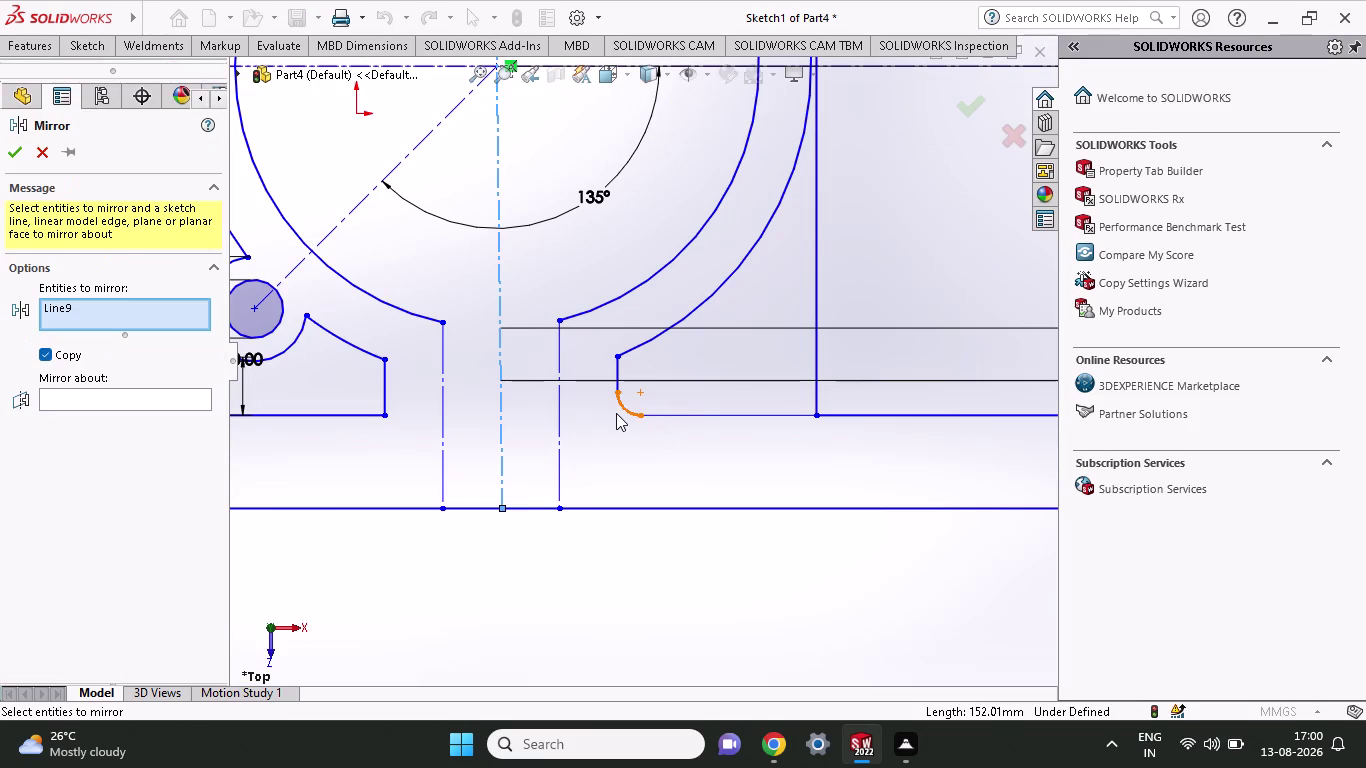
click(621, 410)
click(145, 419)
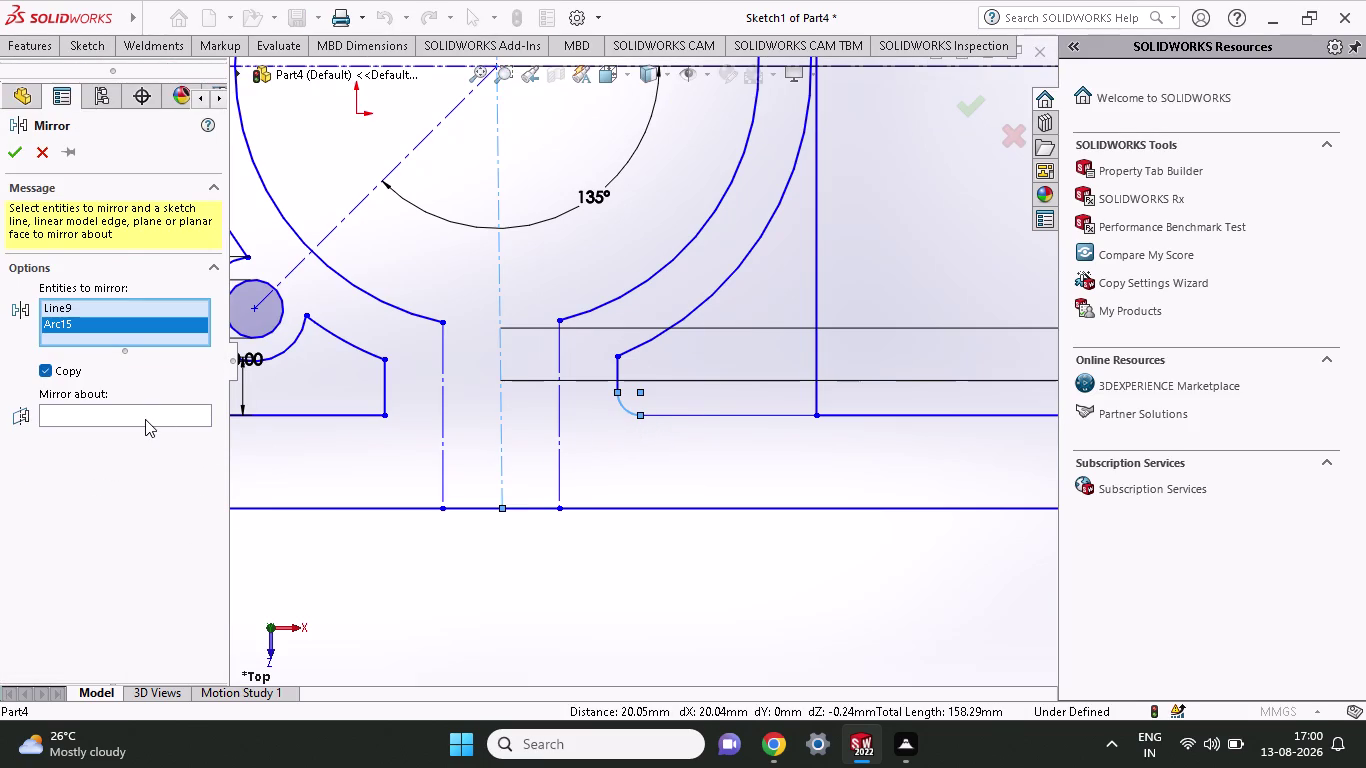
click(145, 409)
click(501, 408)
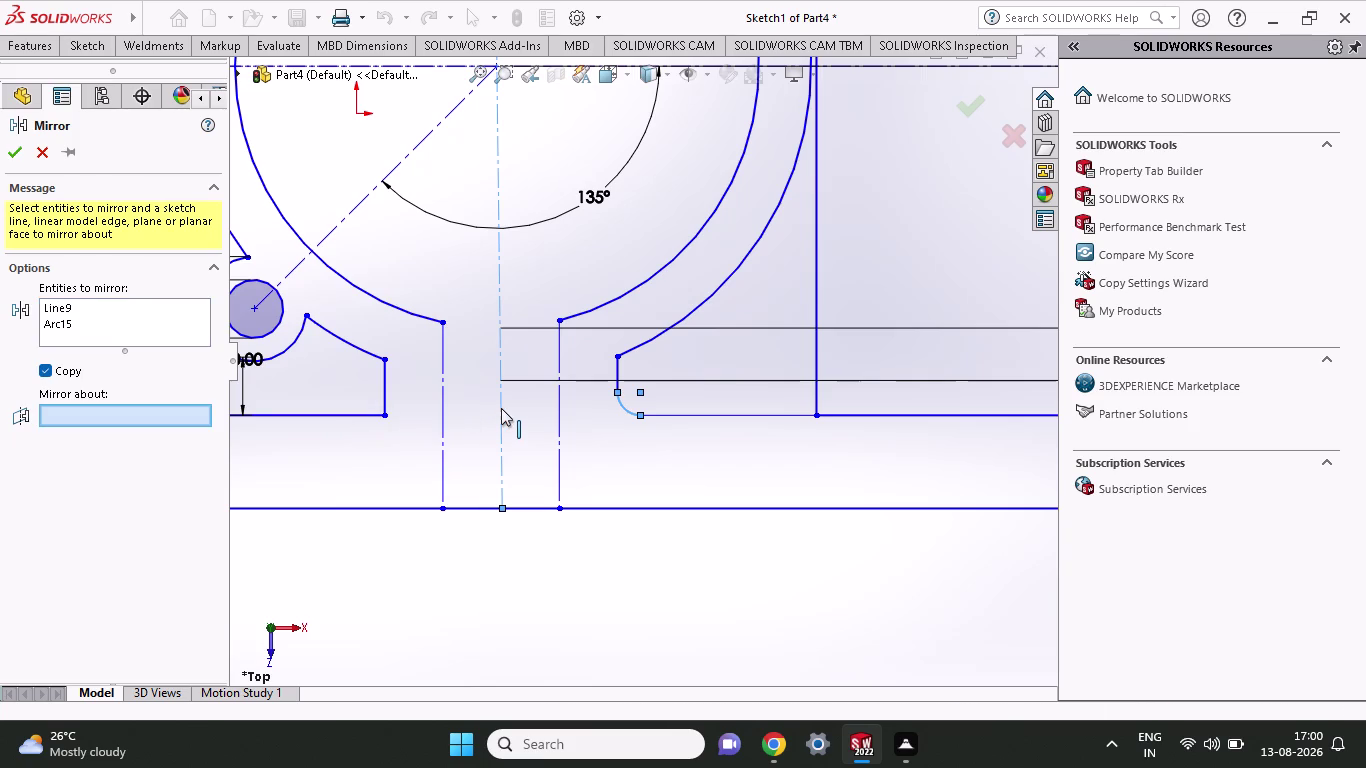
click(17, 148)
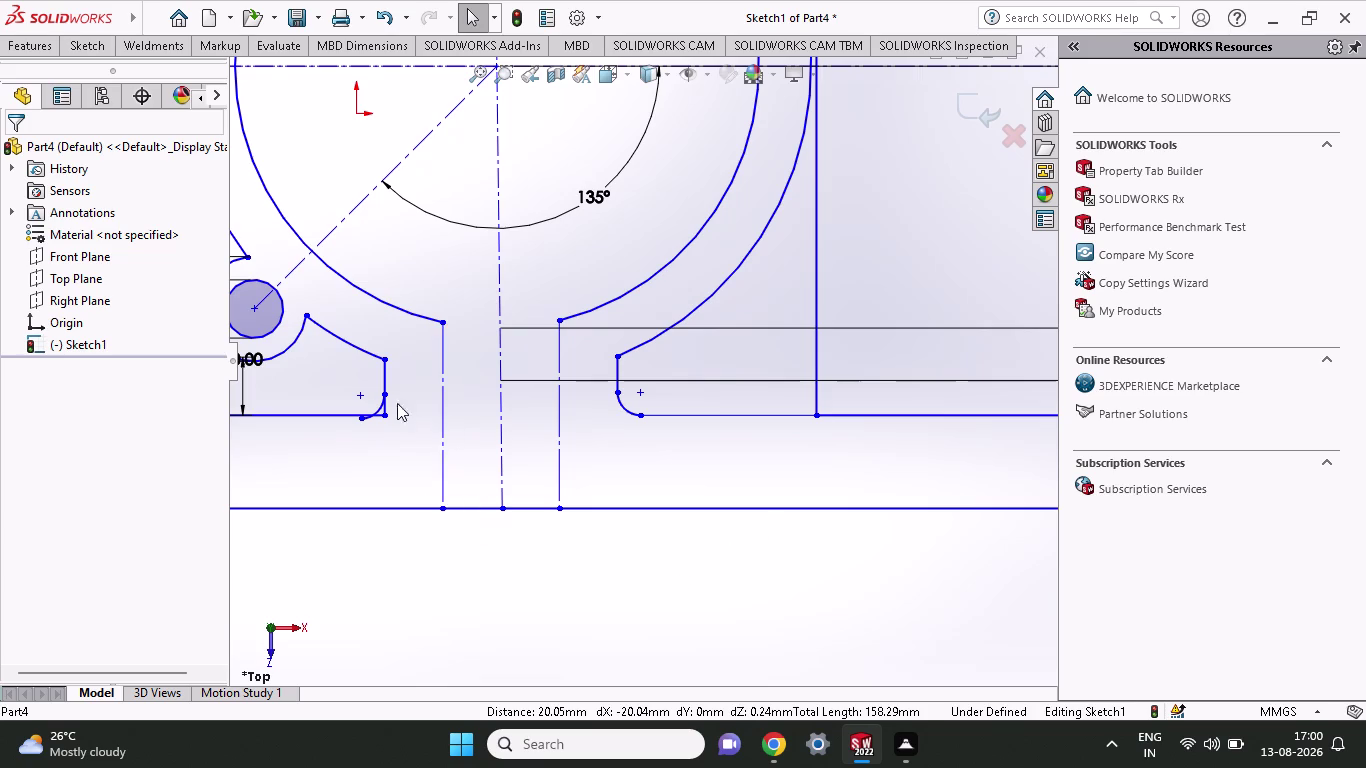
scroll(down, 3)
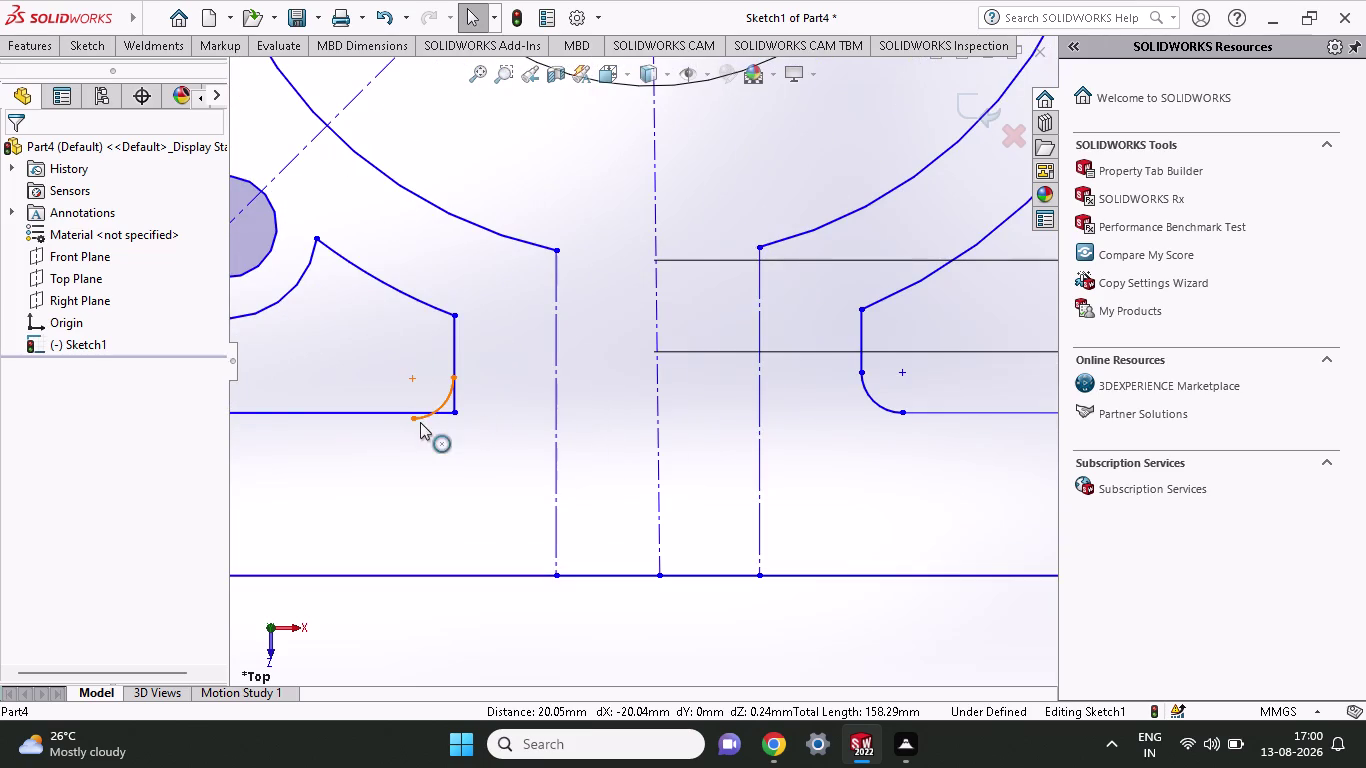
Delete the mirrored fillet arc at the left rib's lower inner corner.
click(425, 418)
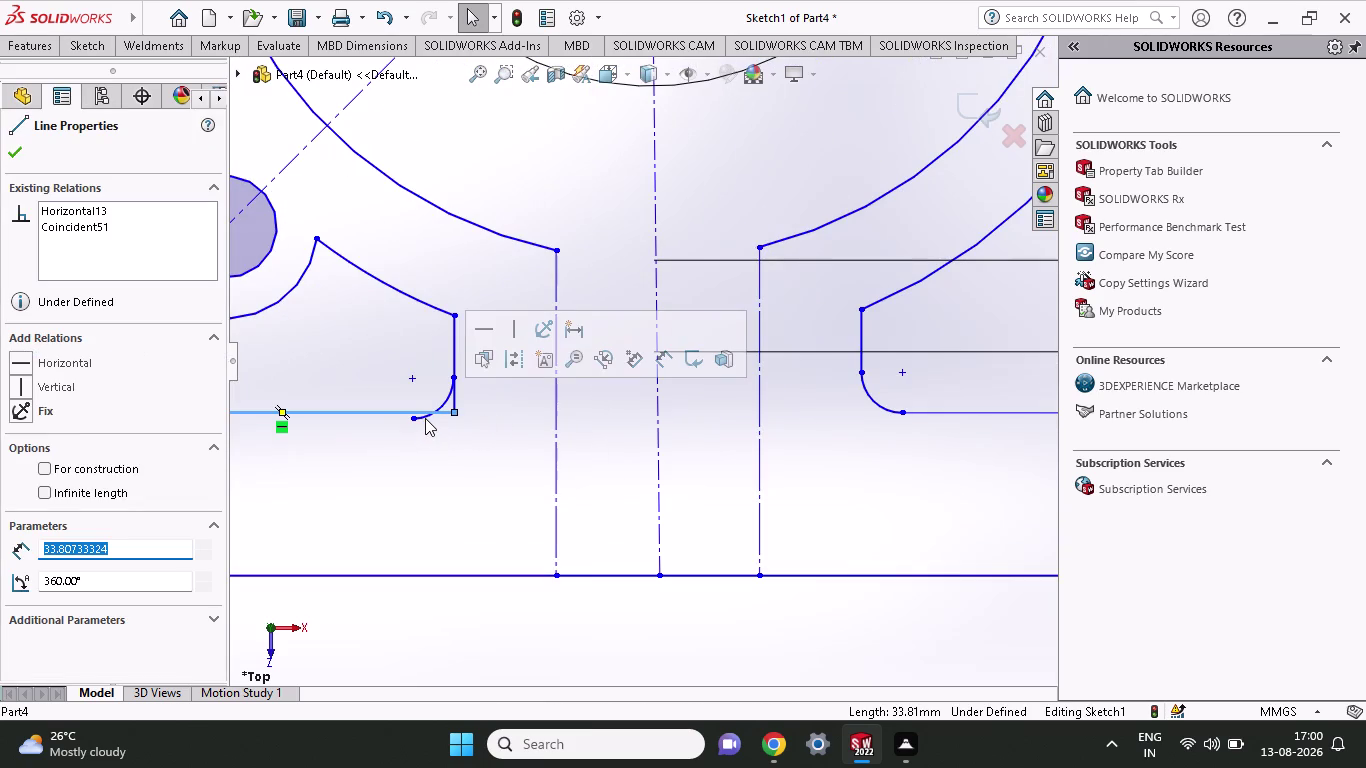
key(Escape)
key(Escape)
click(446, 396)
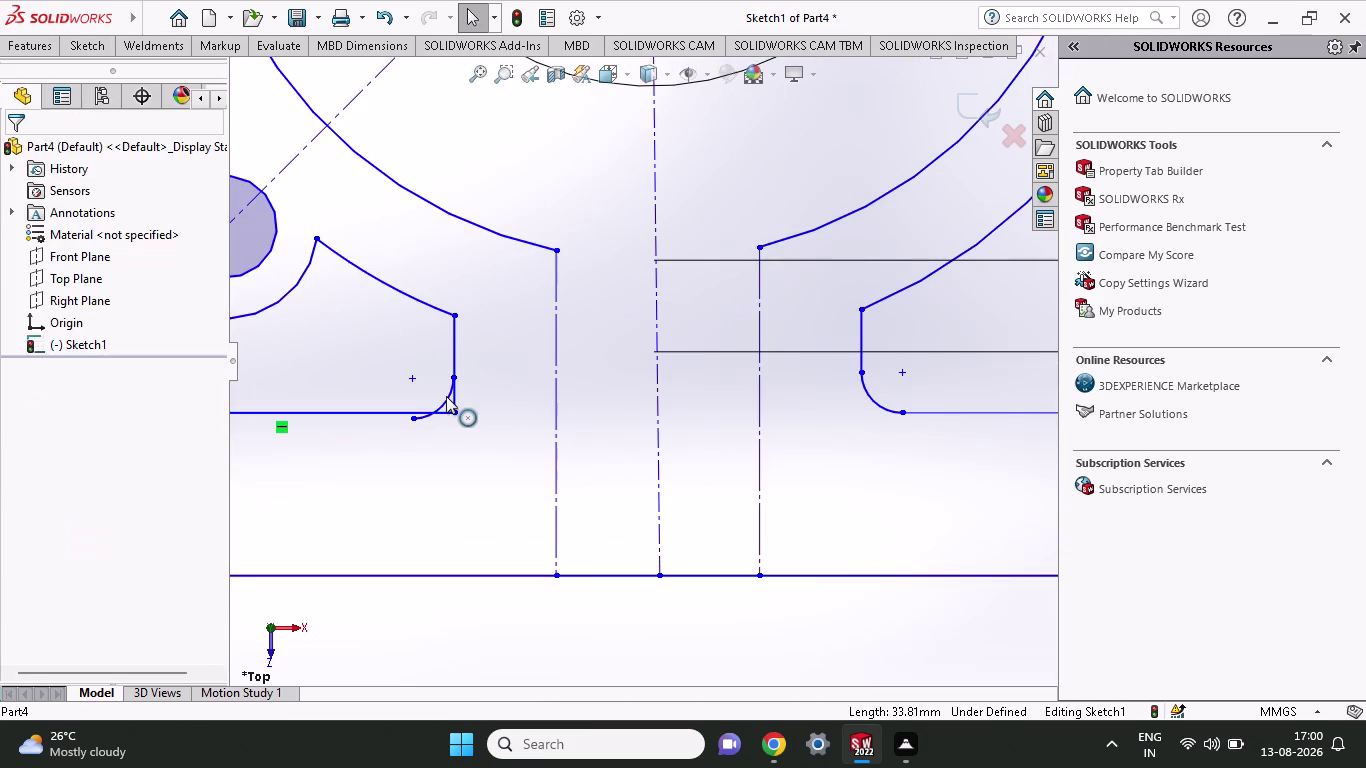
key(Delete)
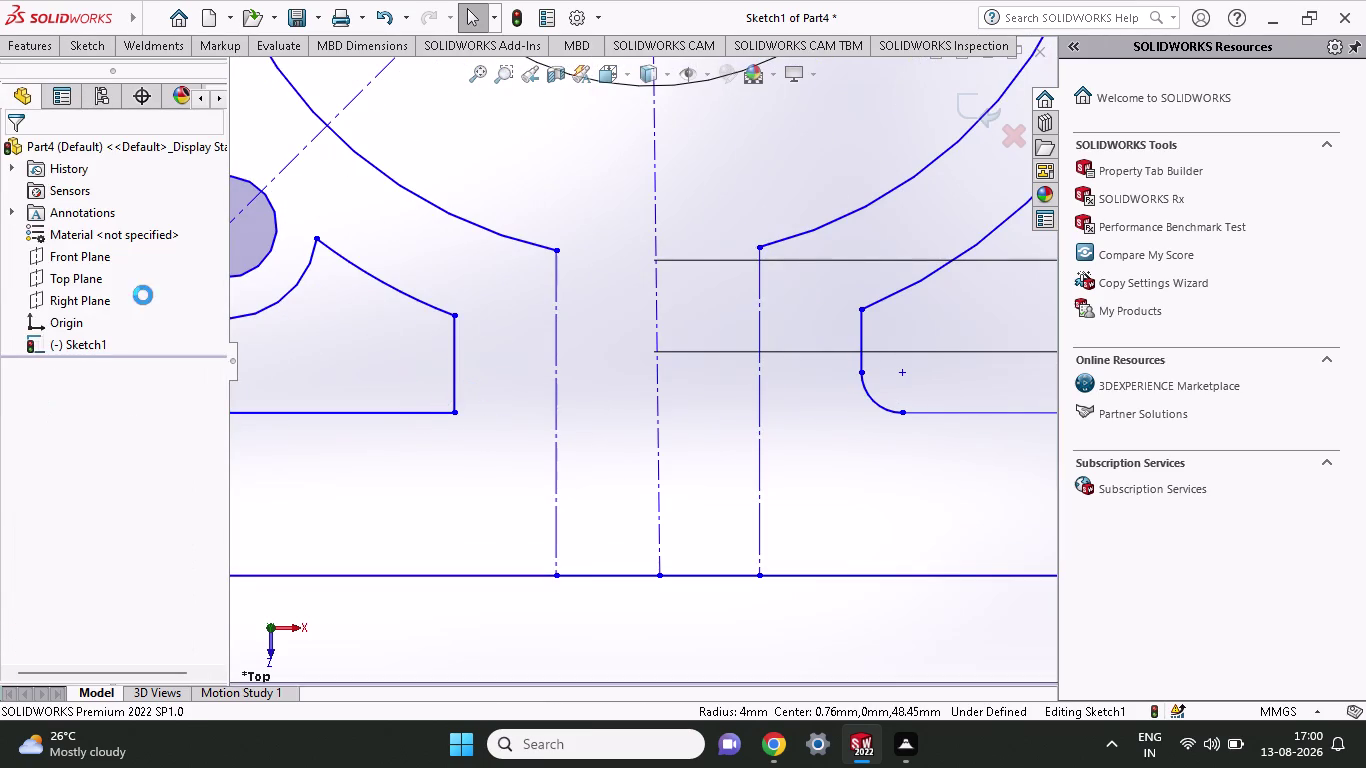
click(79, 49)
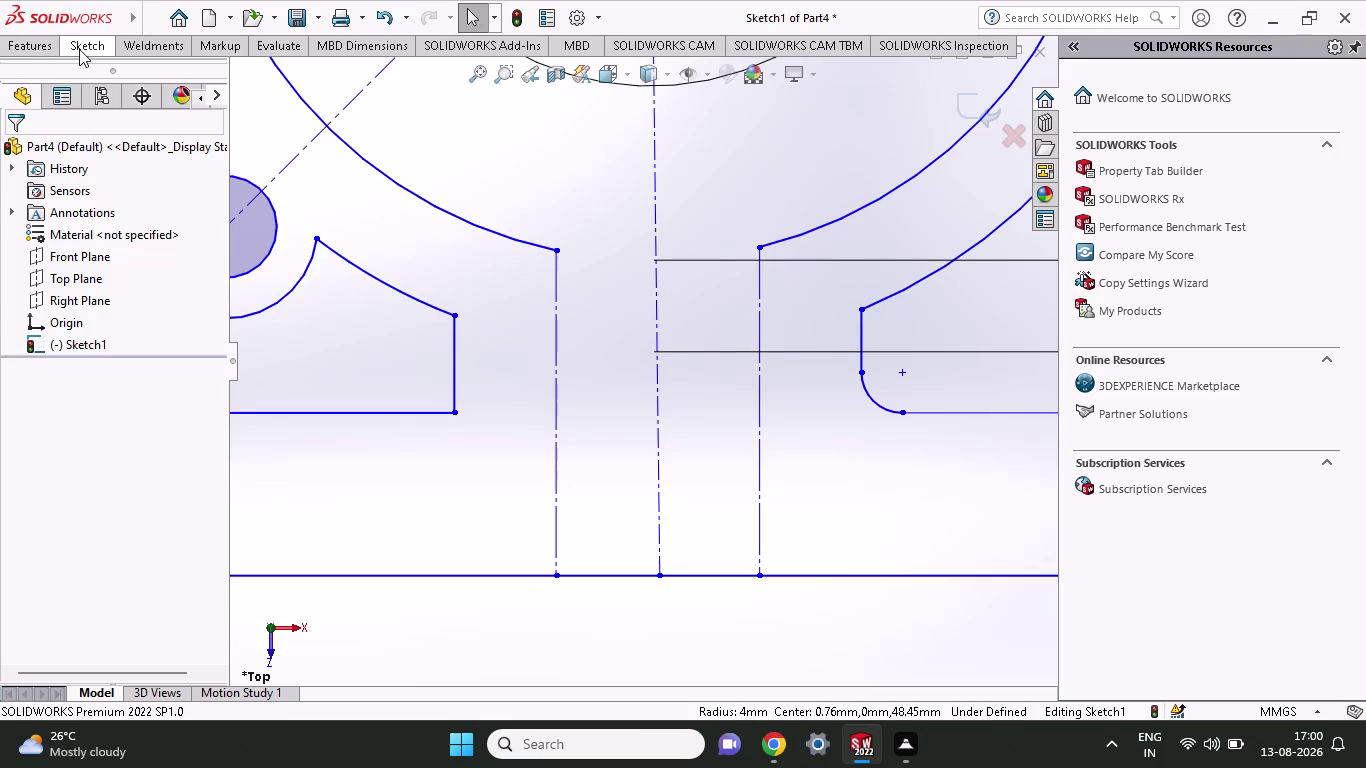
click(132, 97)
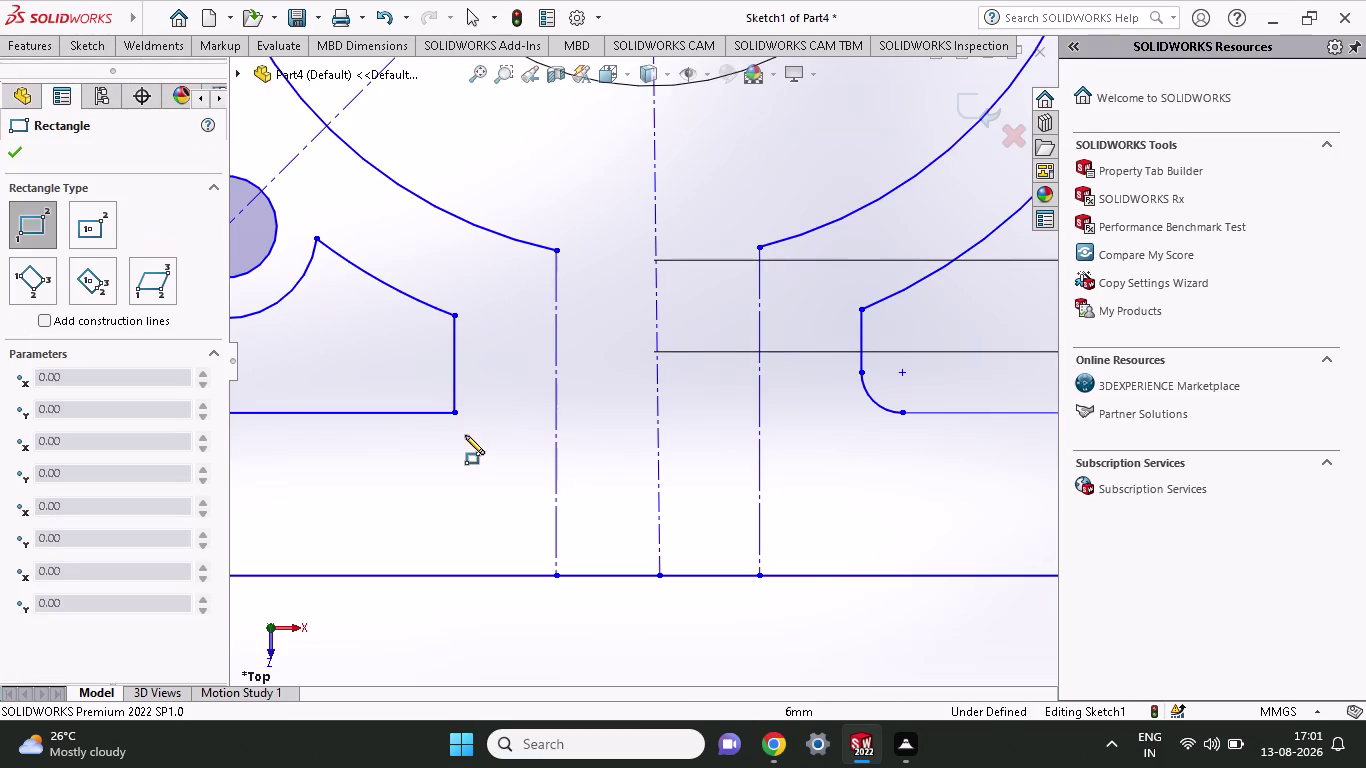
Draw a small rectangle in the left rib's inner corner and dimension its width 4 mm.
click(454, 409)
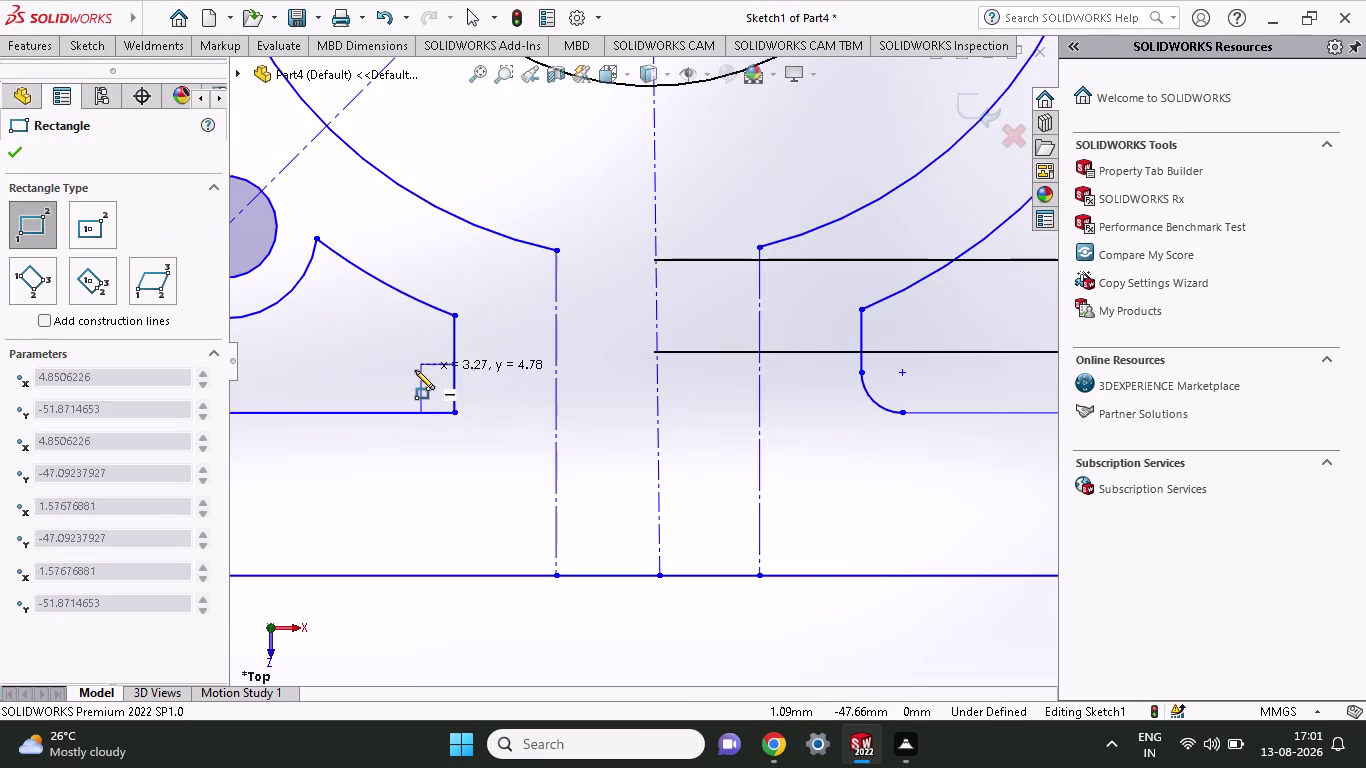
click(408, 365)
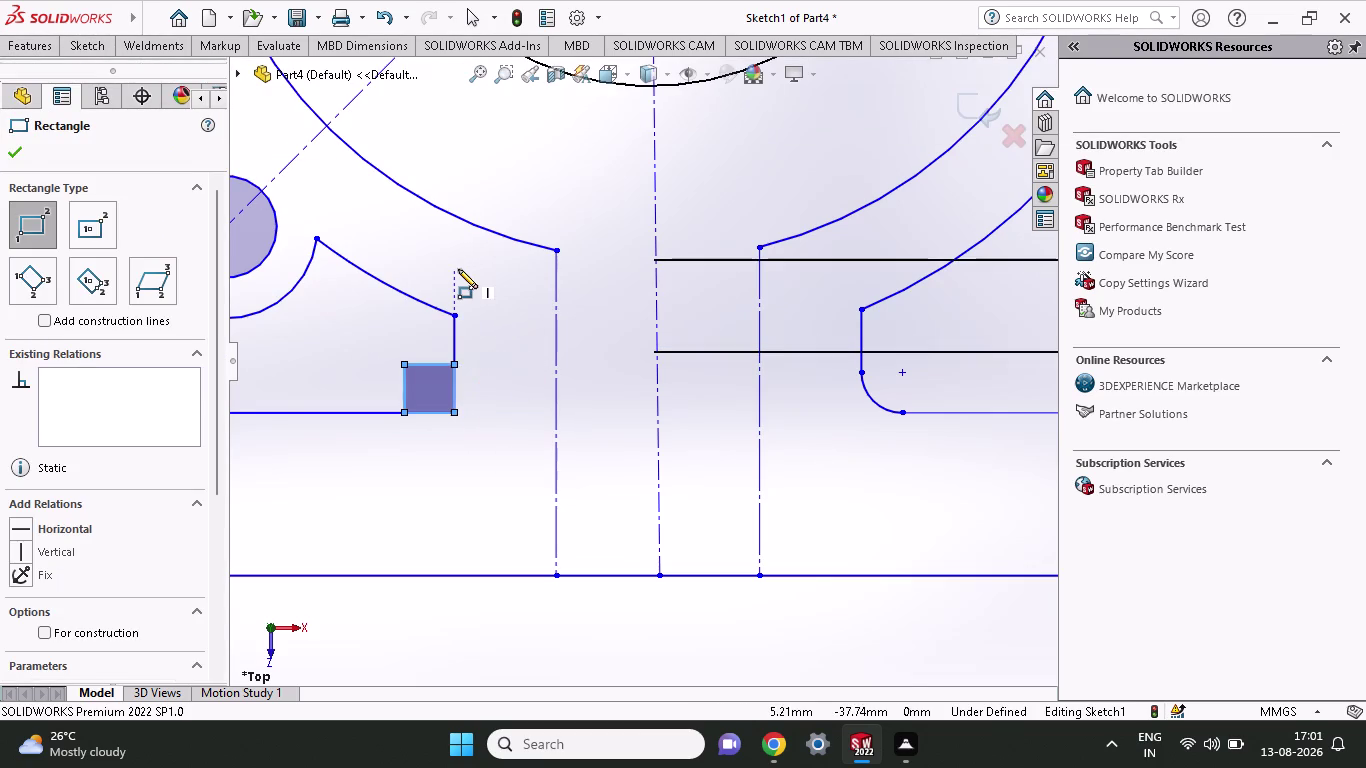
key(Escape)
click(94, 41)
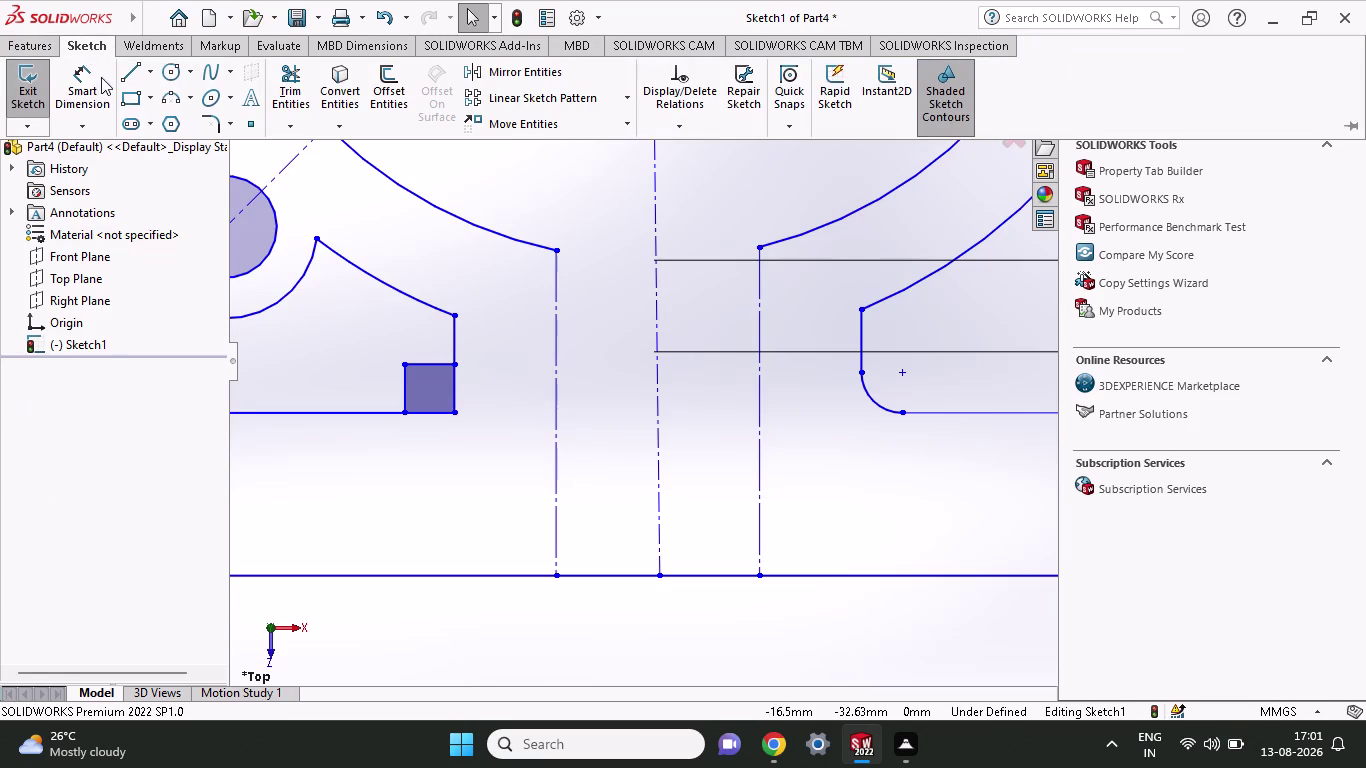
click(93, 97)
click(401, 360)
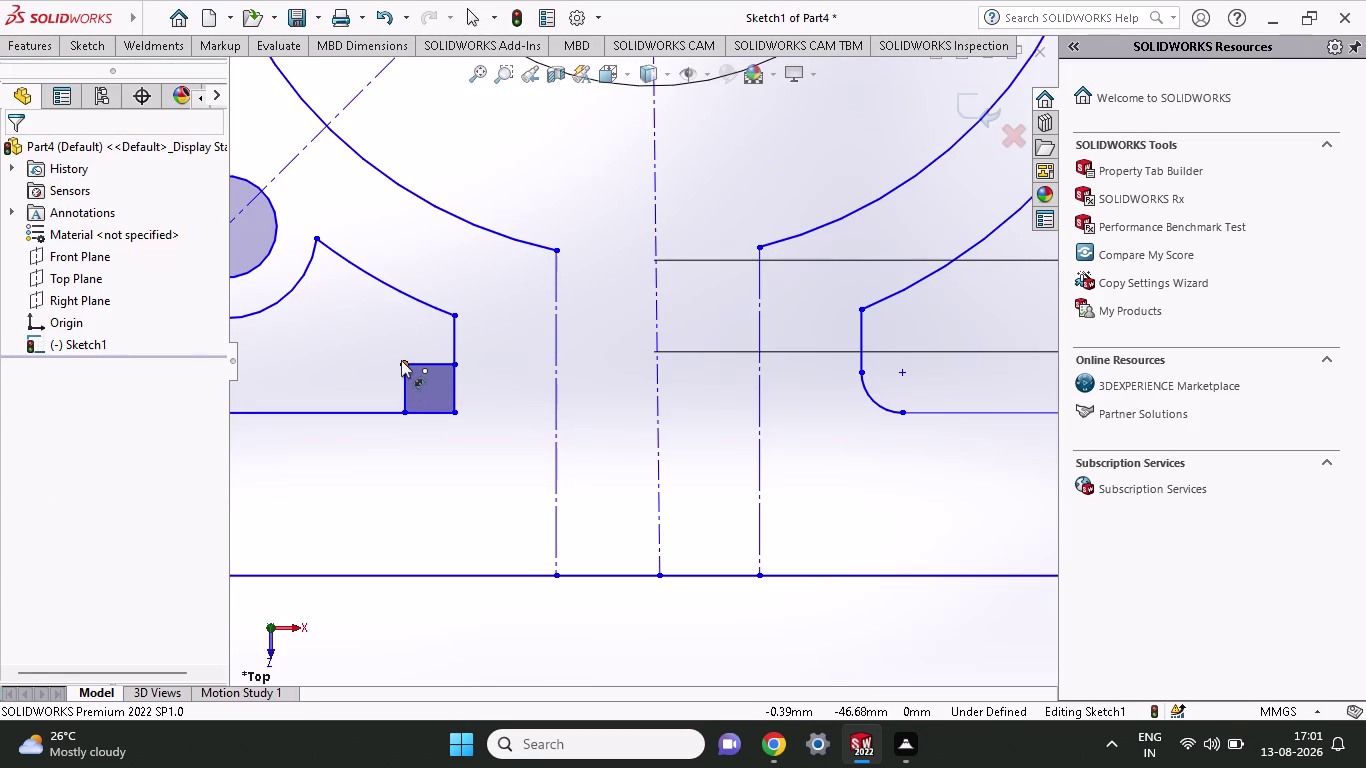
click(451, 359)
click(358, 349)
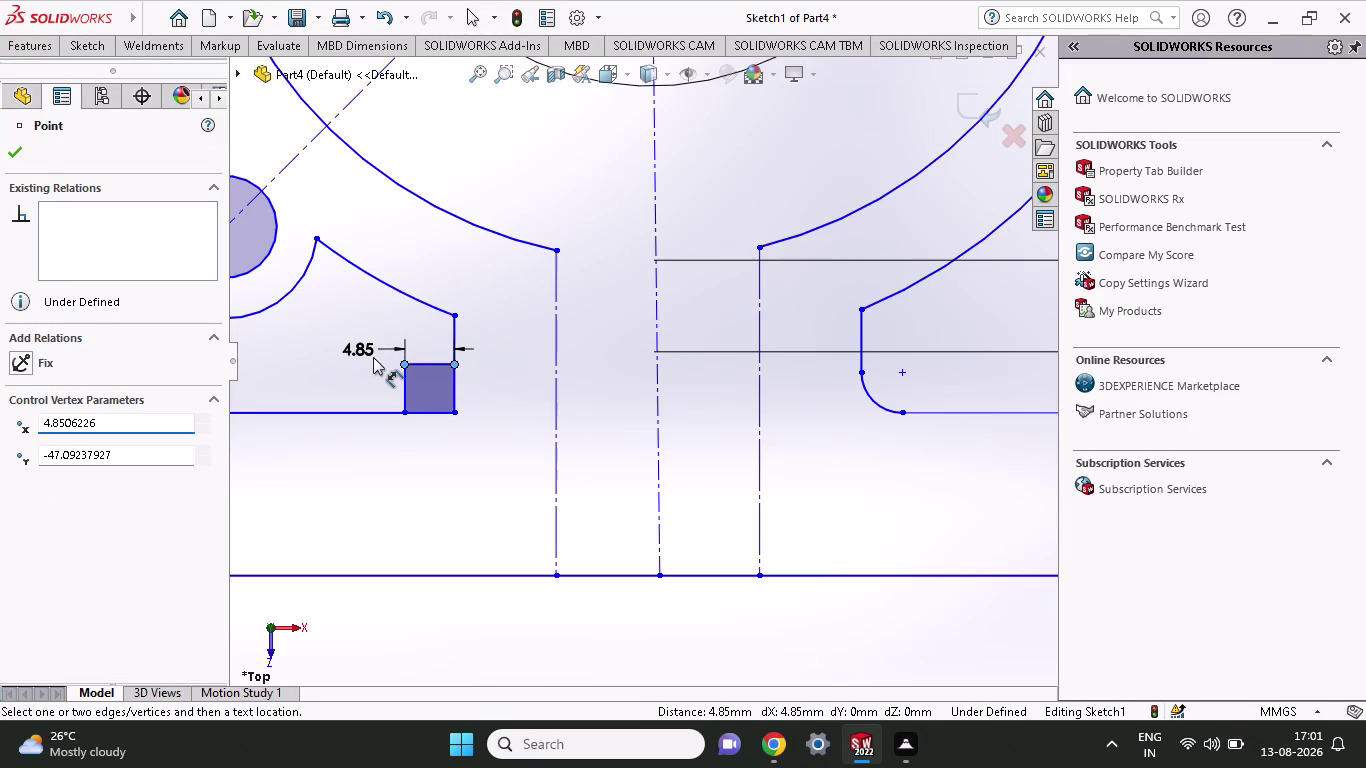
key(4)
key(Return)
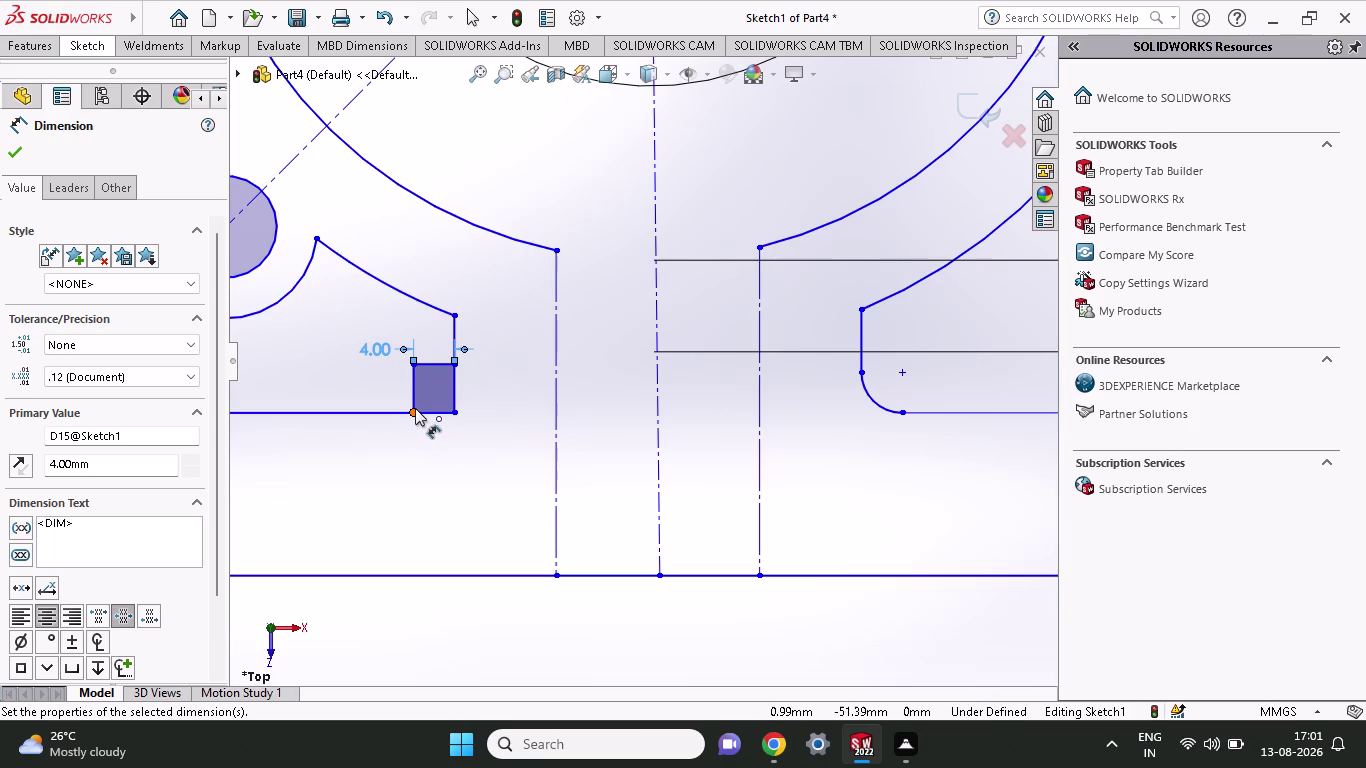
Dimension the square's height to 4 mm.
click(415, 408)
click(412, 361)
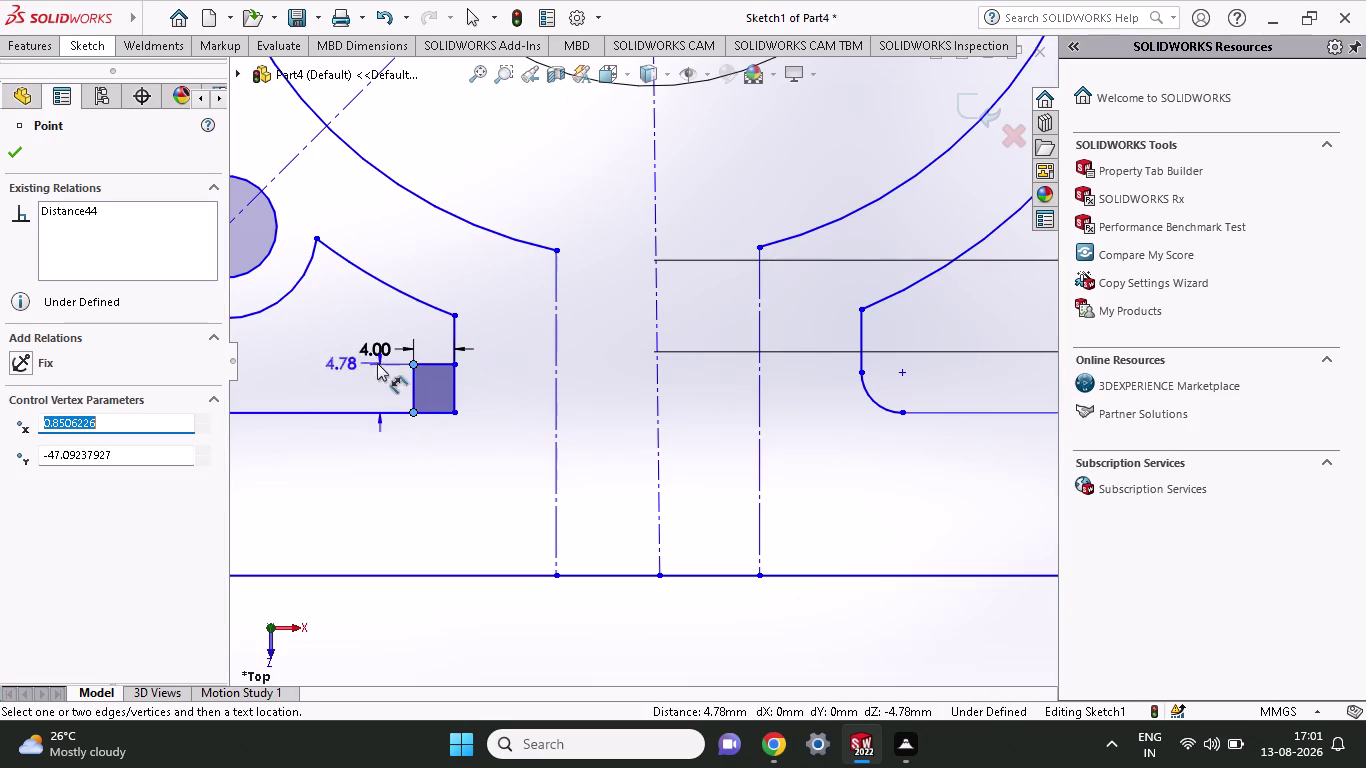
click(320, 370)
key(4)
key(Return)
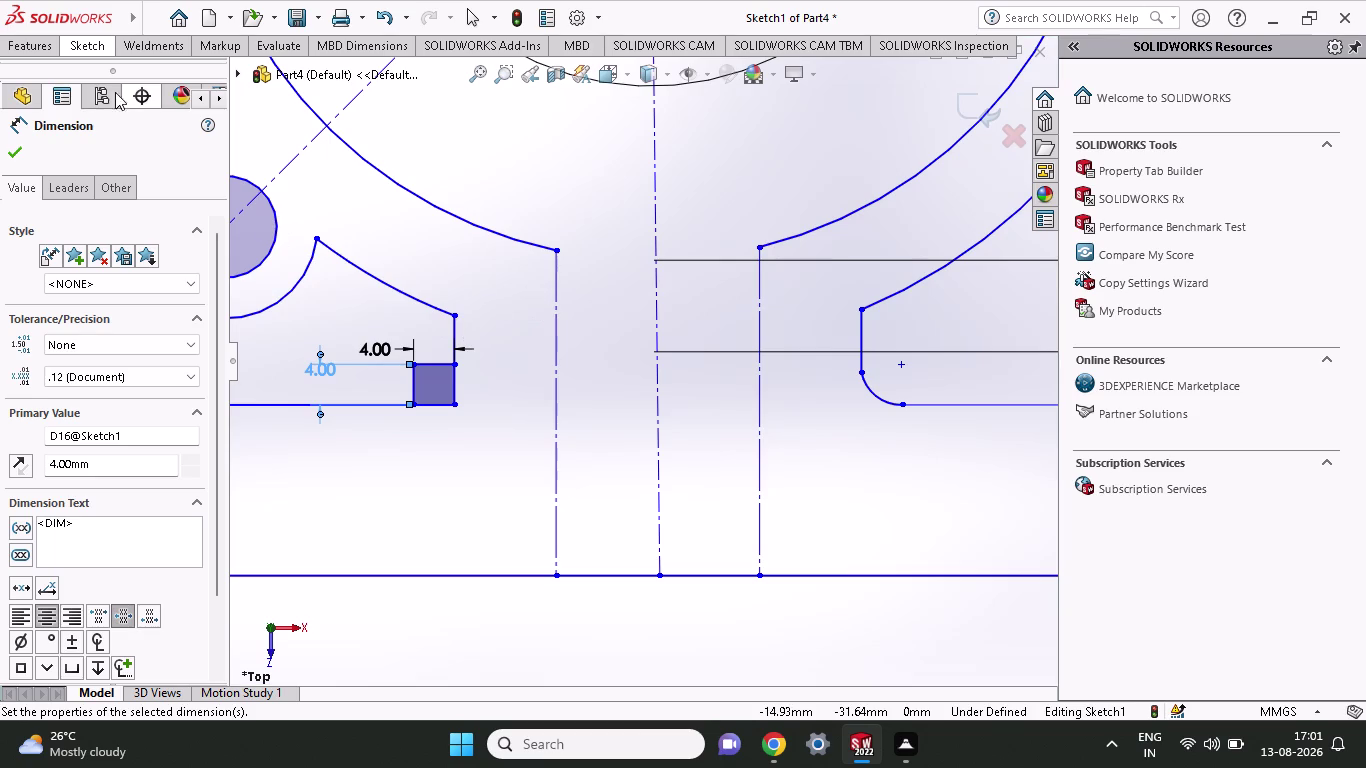
click(79, 46)
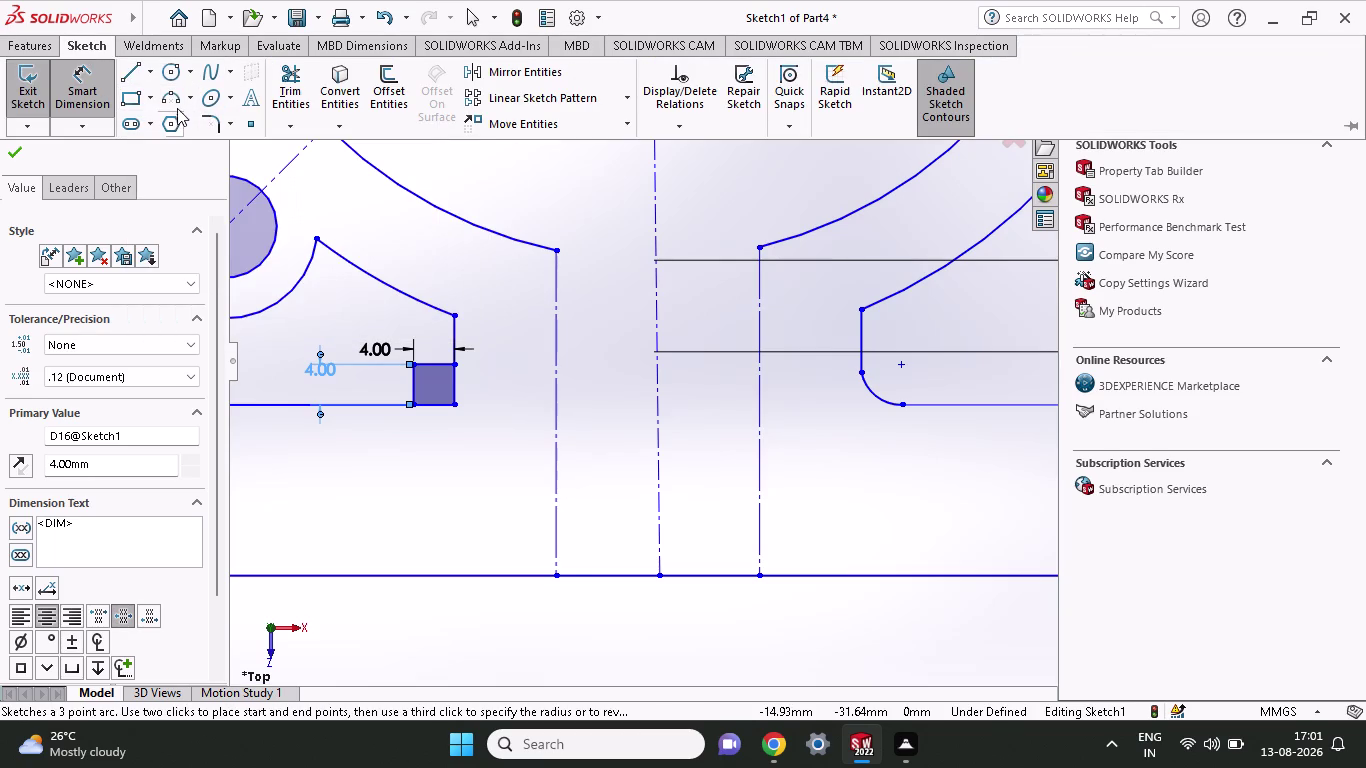
Draw a quarter arc across the helper square's corners and delete the square's edges.
click(177, 105)
click(453, 365)
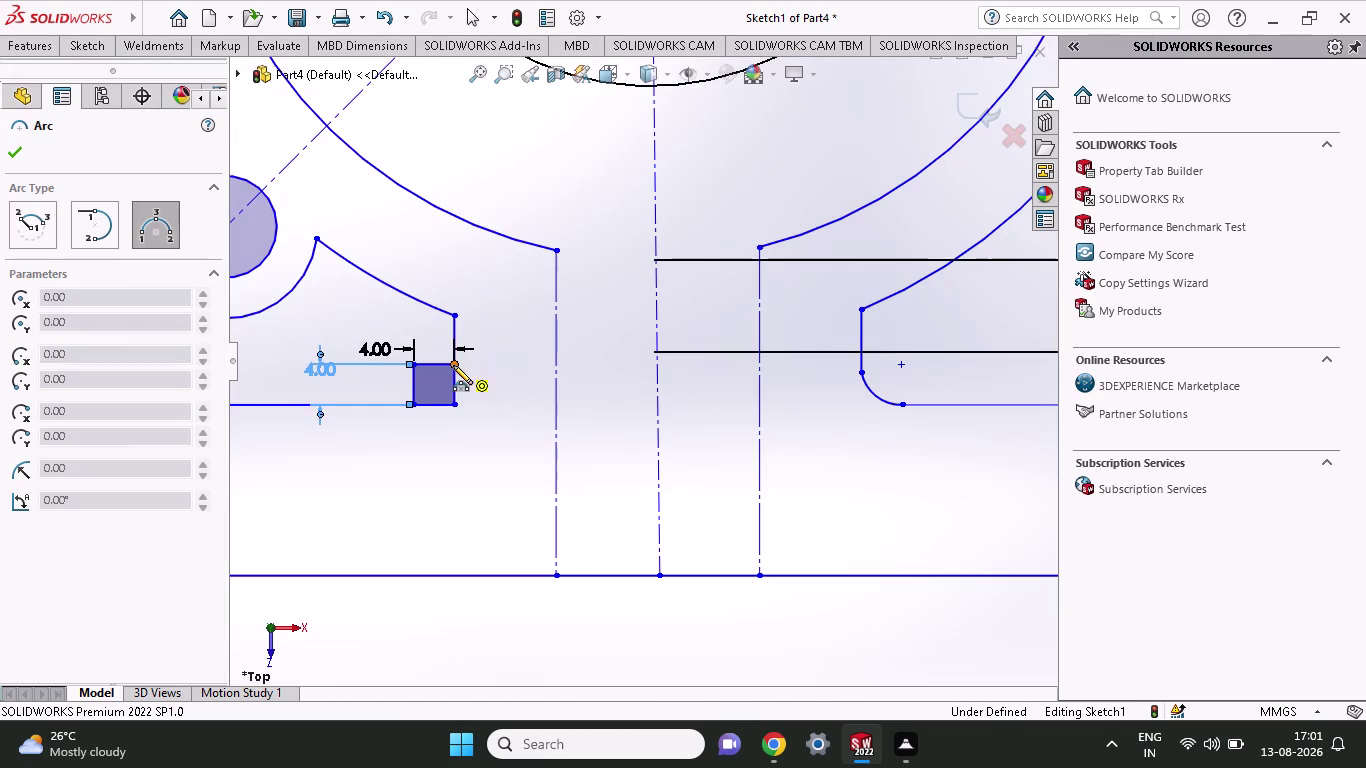
click(413, 401)
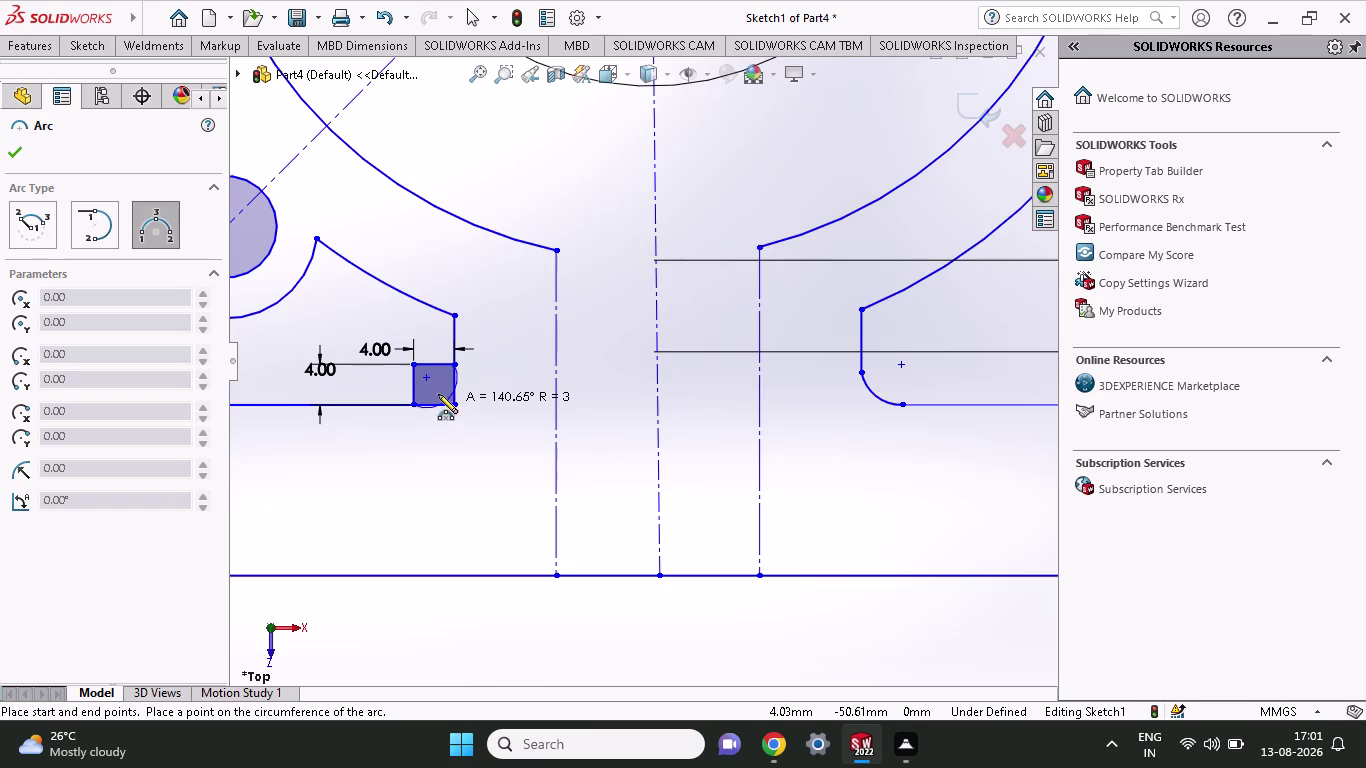
click(430, 377)
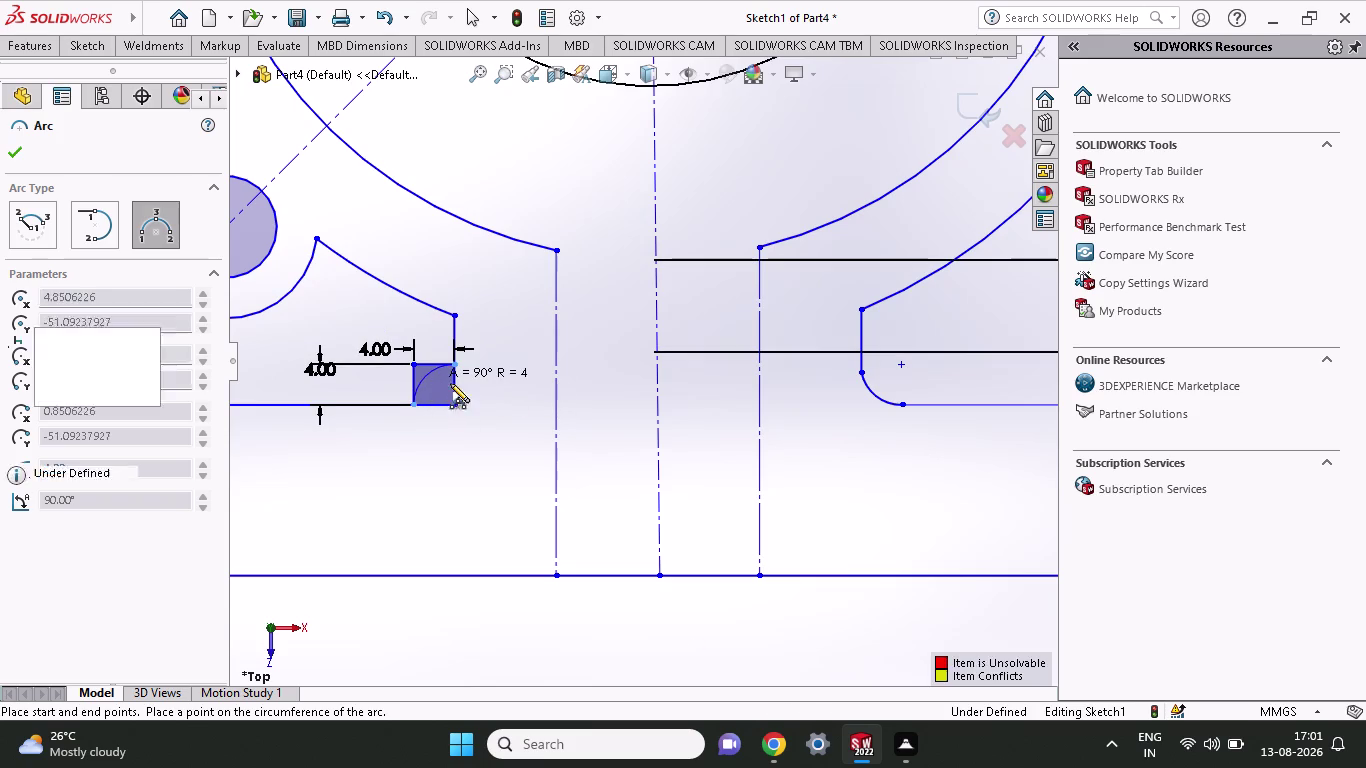
key(Escape)
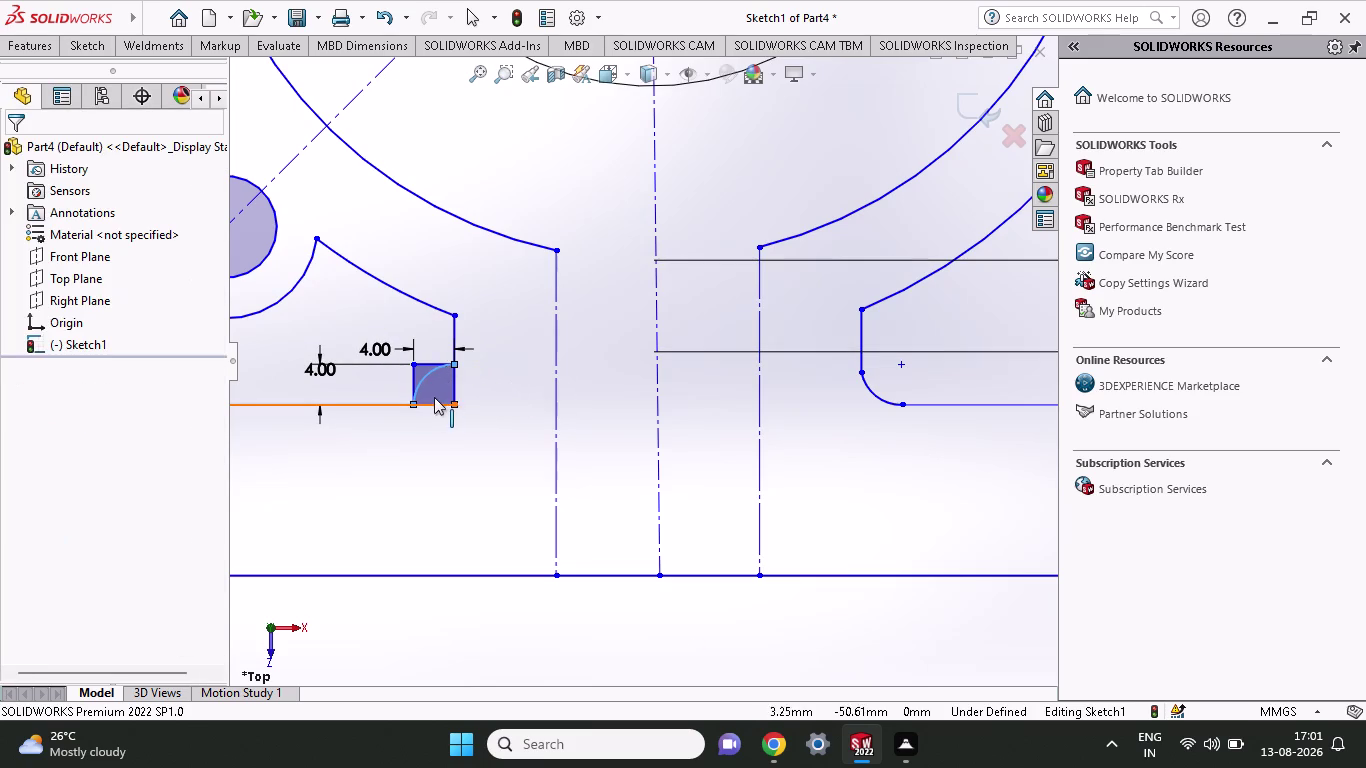
click(433, 393)
key(Delete)
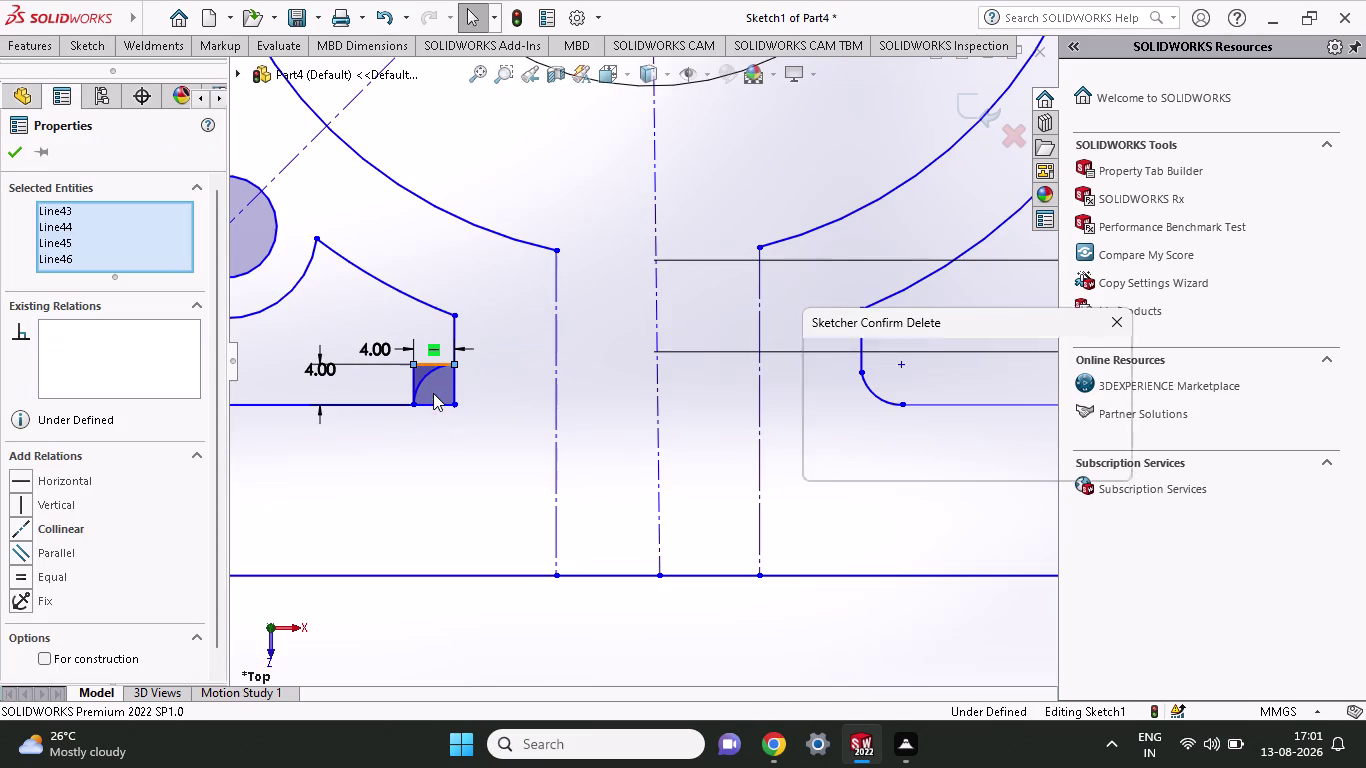
click(856, 411)
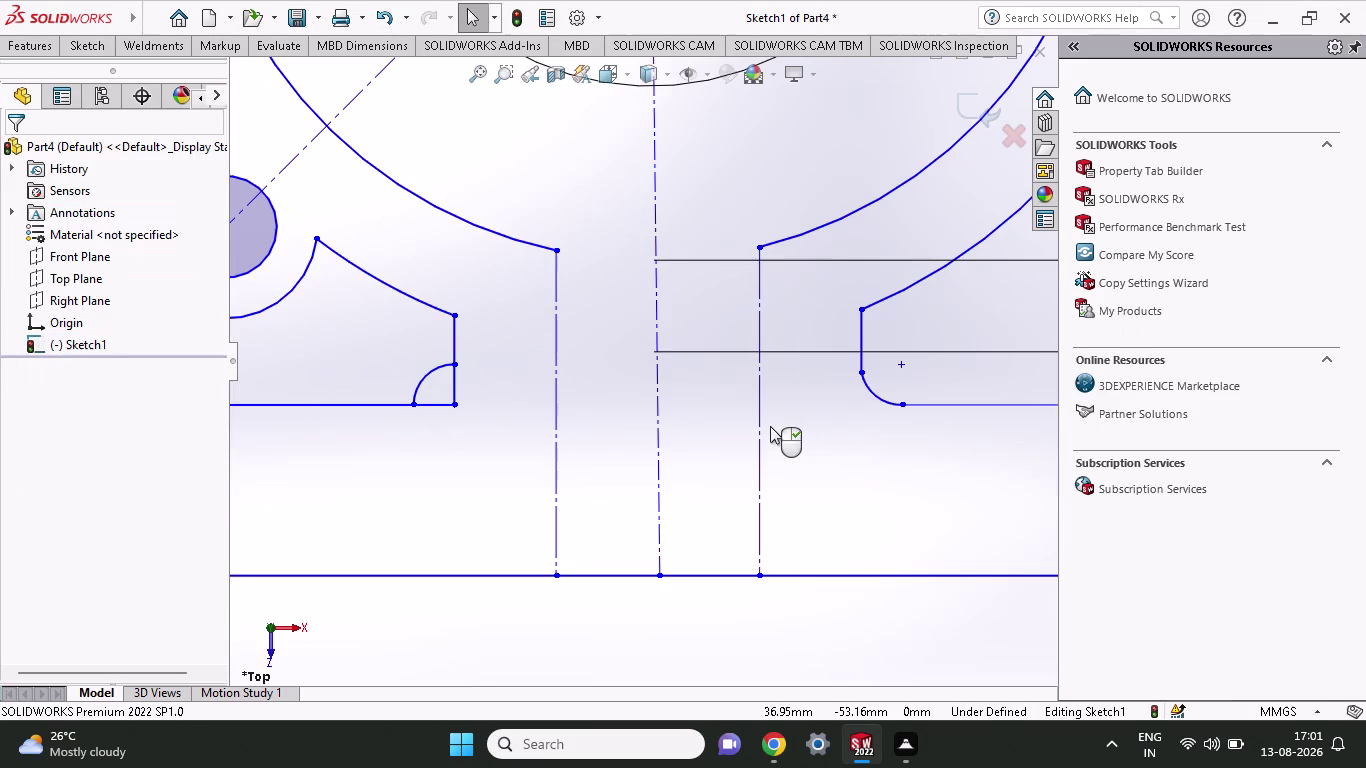
Undo the edge deletion and the quarter arc to restore the square.
scroll(up, 3)
scroll(down, 3)
key(ctrl+z)
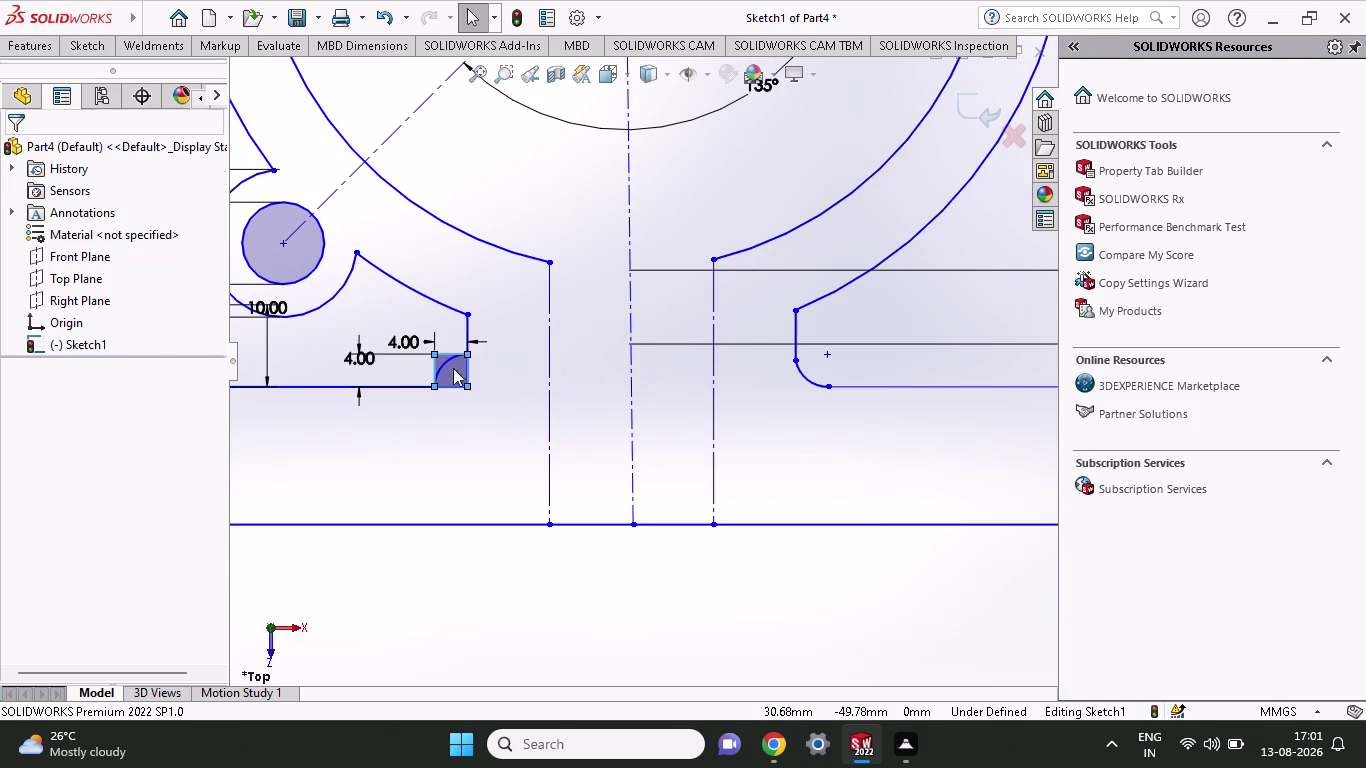
click(440, 366)
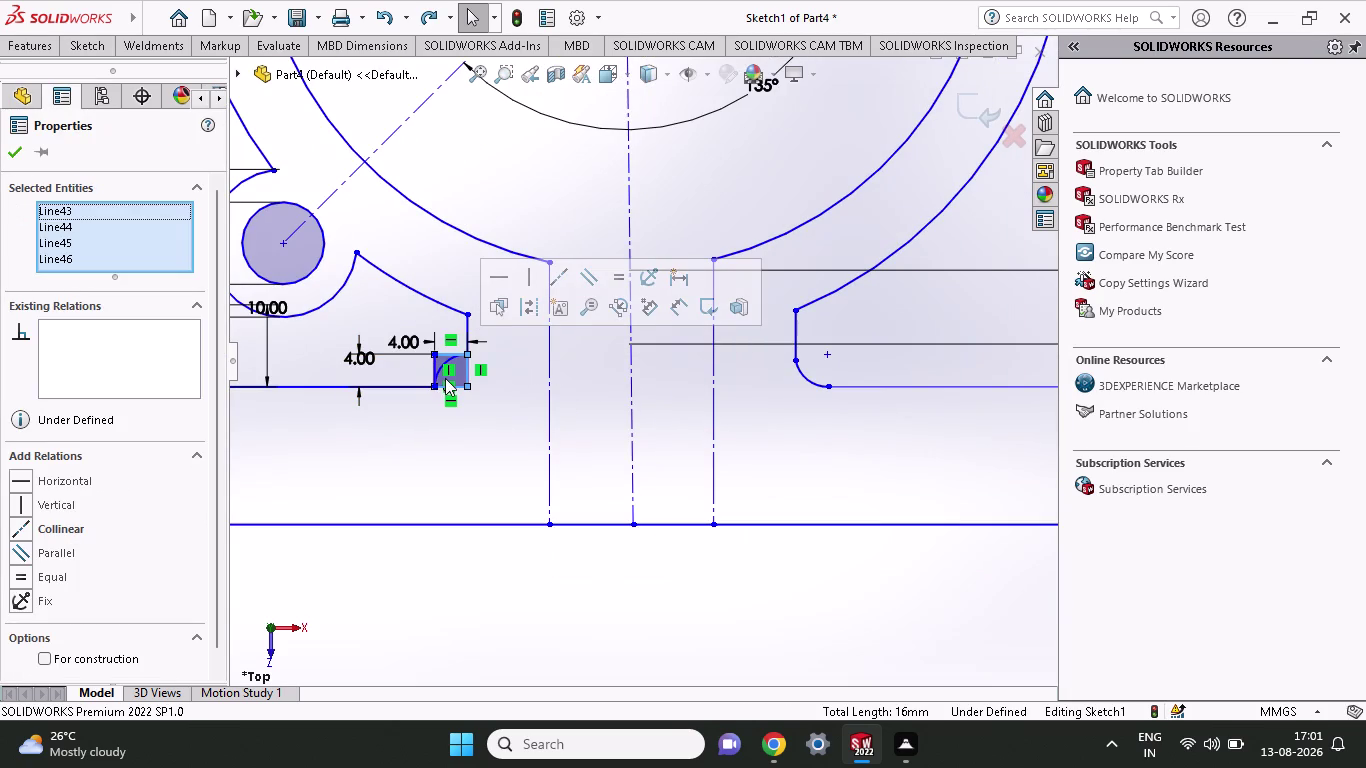
key(ctrl+z)
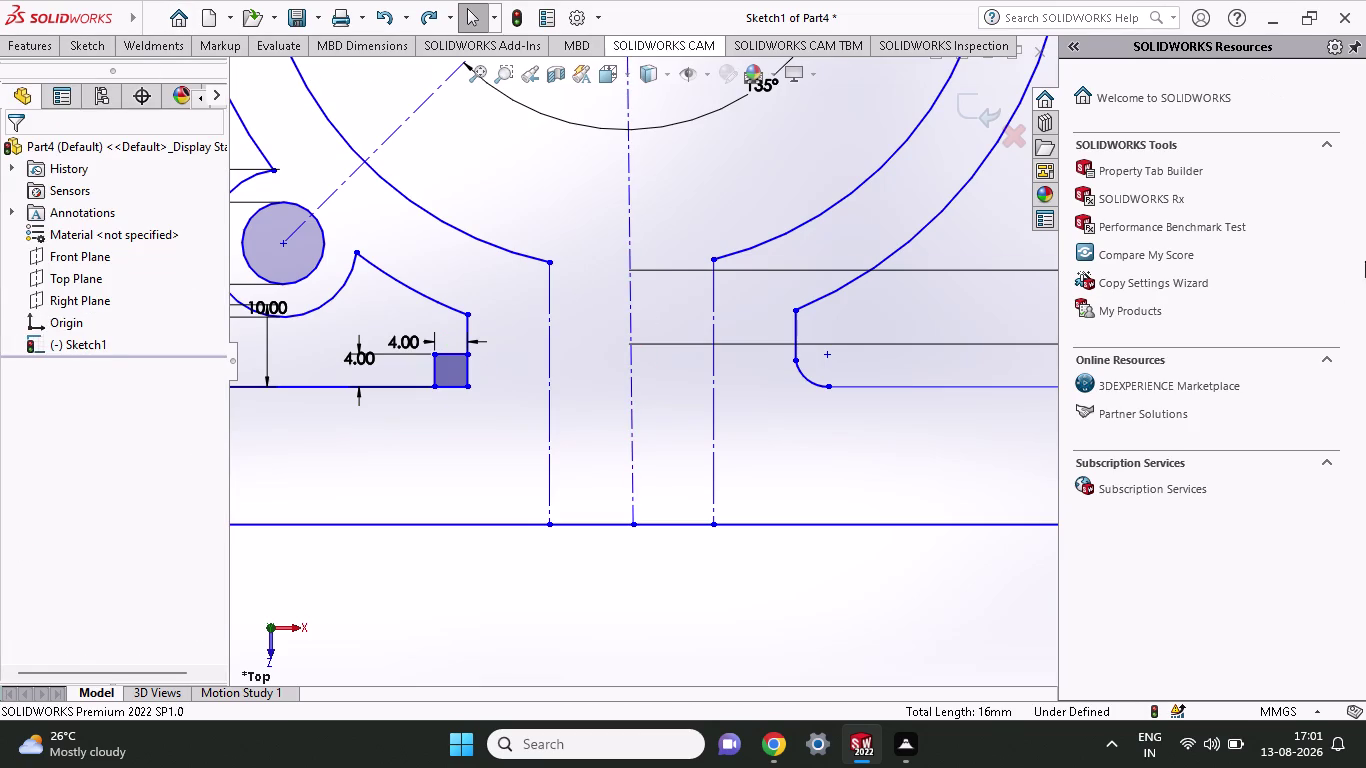
click(90, 50)
click(215, 119)
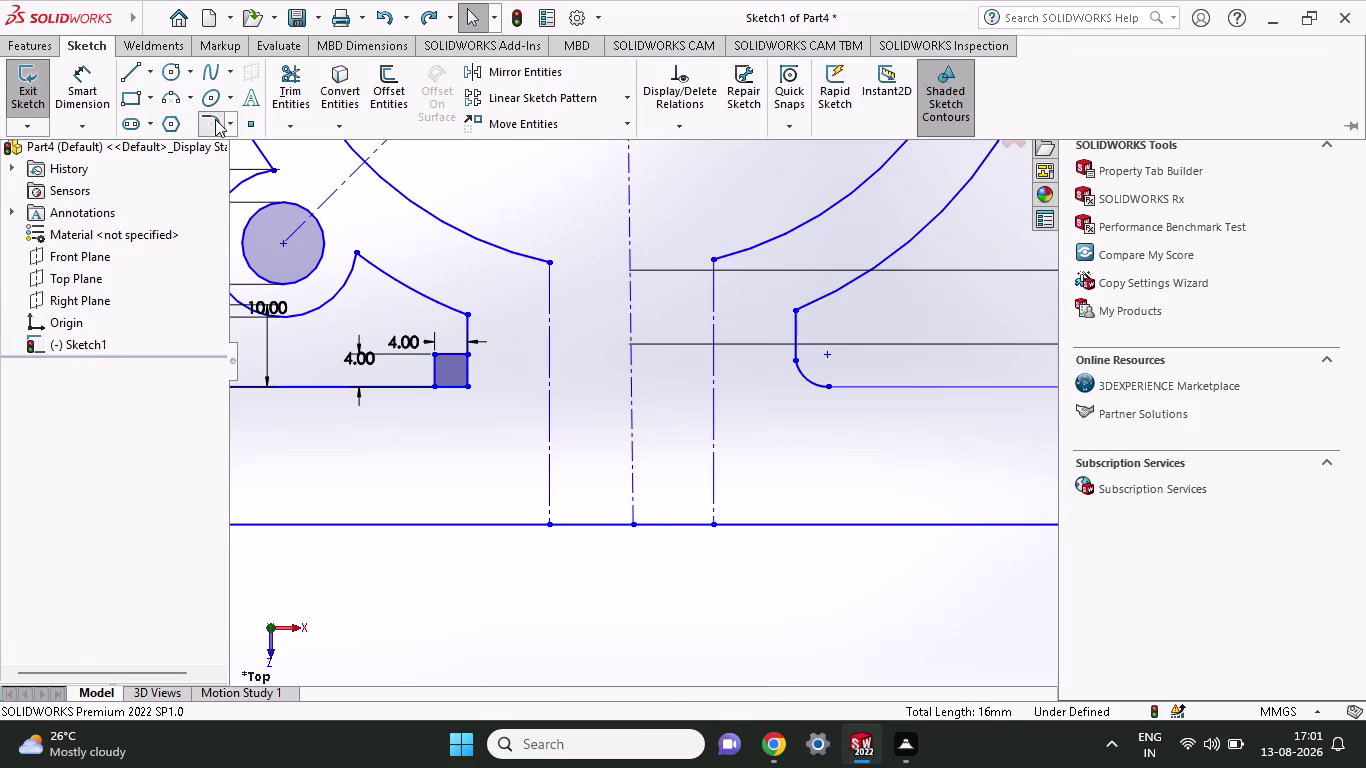
click(32, 148)
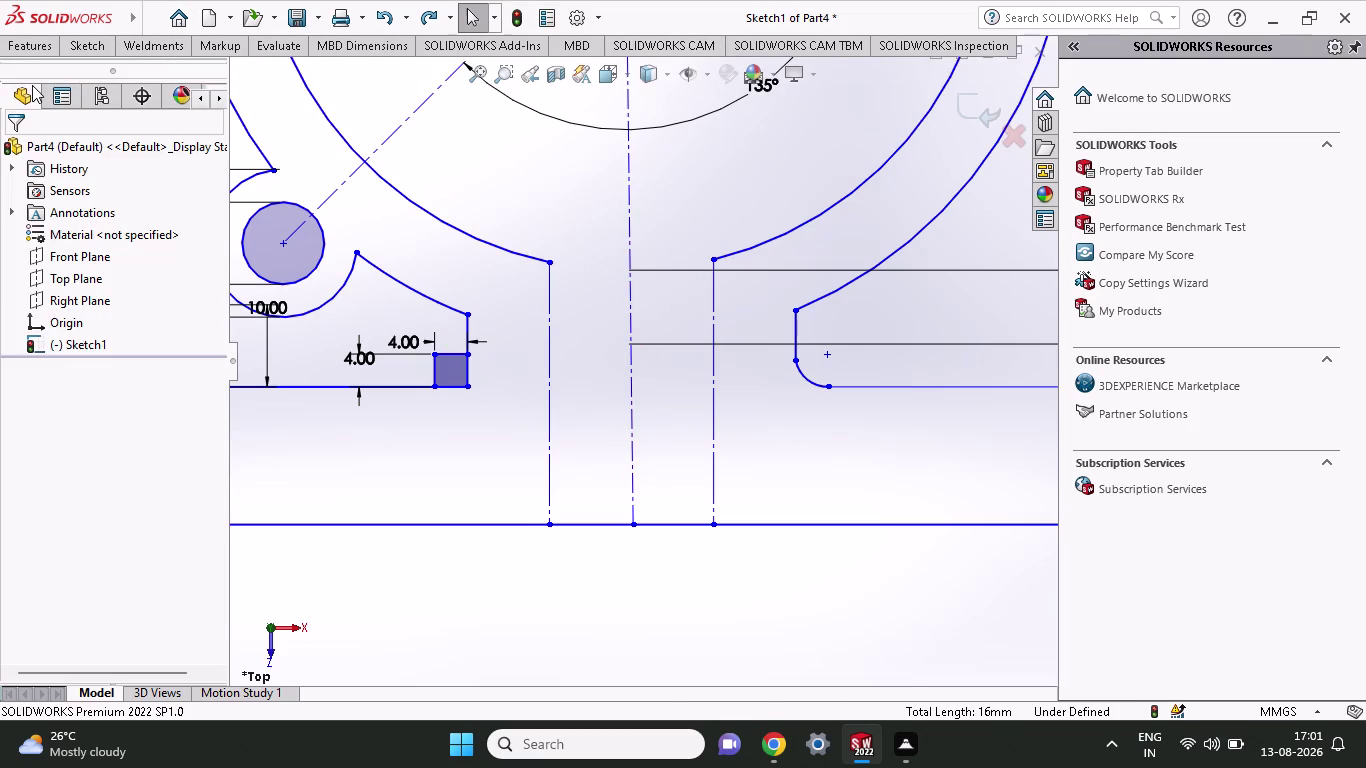
Redraw the 4 mm quarter-arc fillet in the corner and delete the helper square.
click(76, 45)
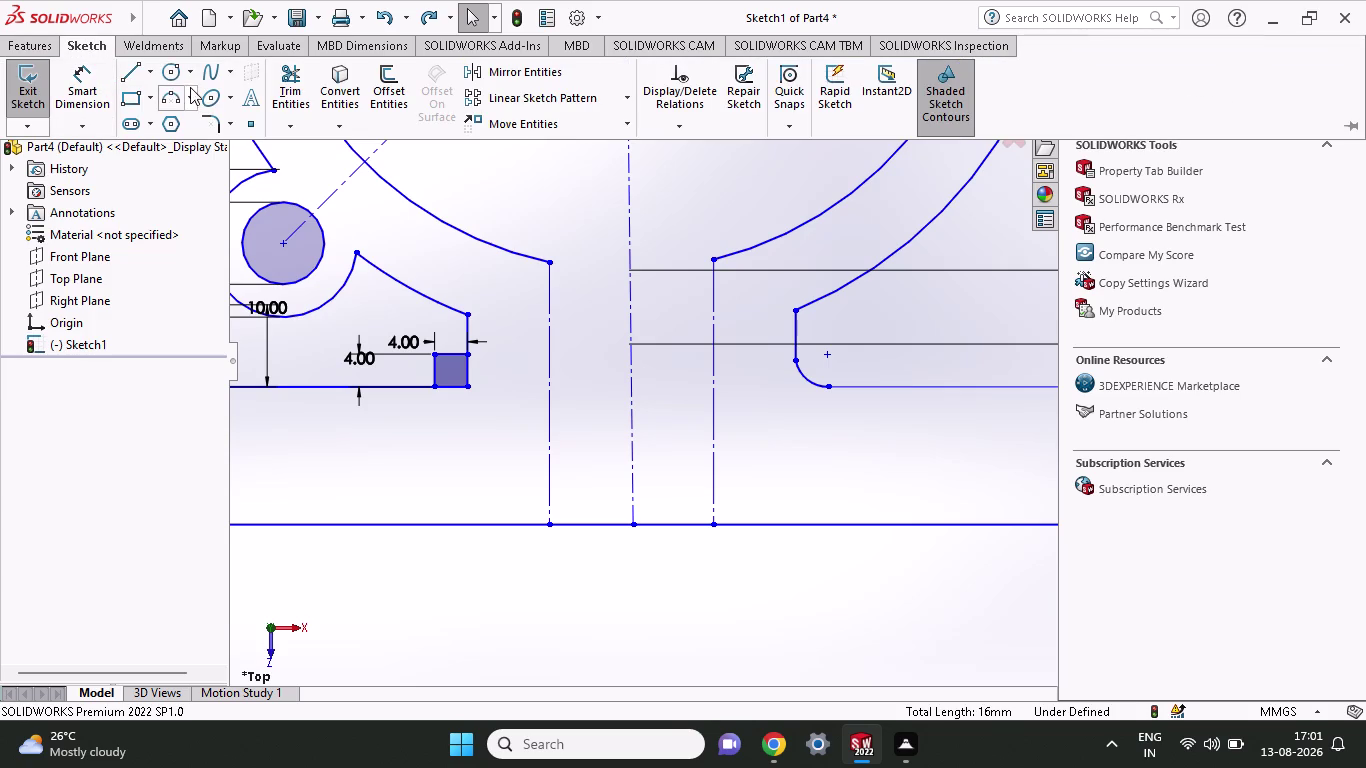
click(169, 98)
click(431, 385)
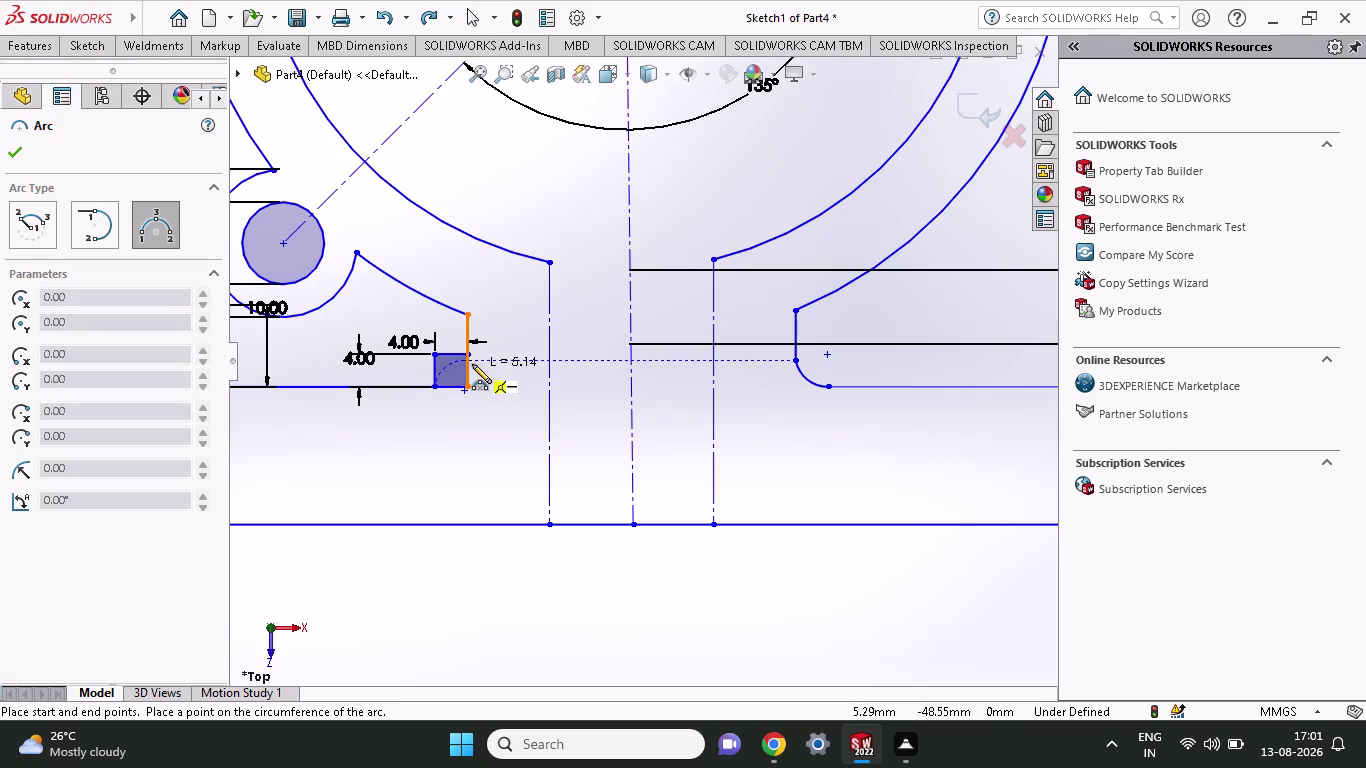
click(466, 356)
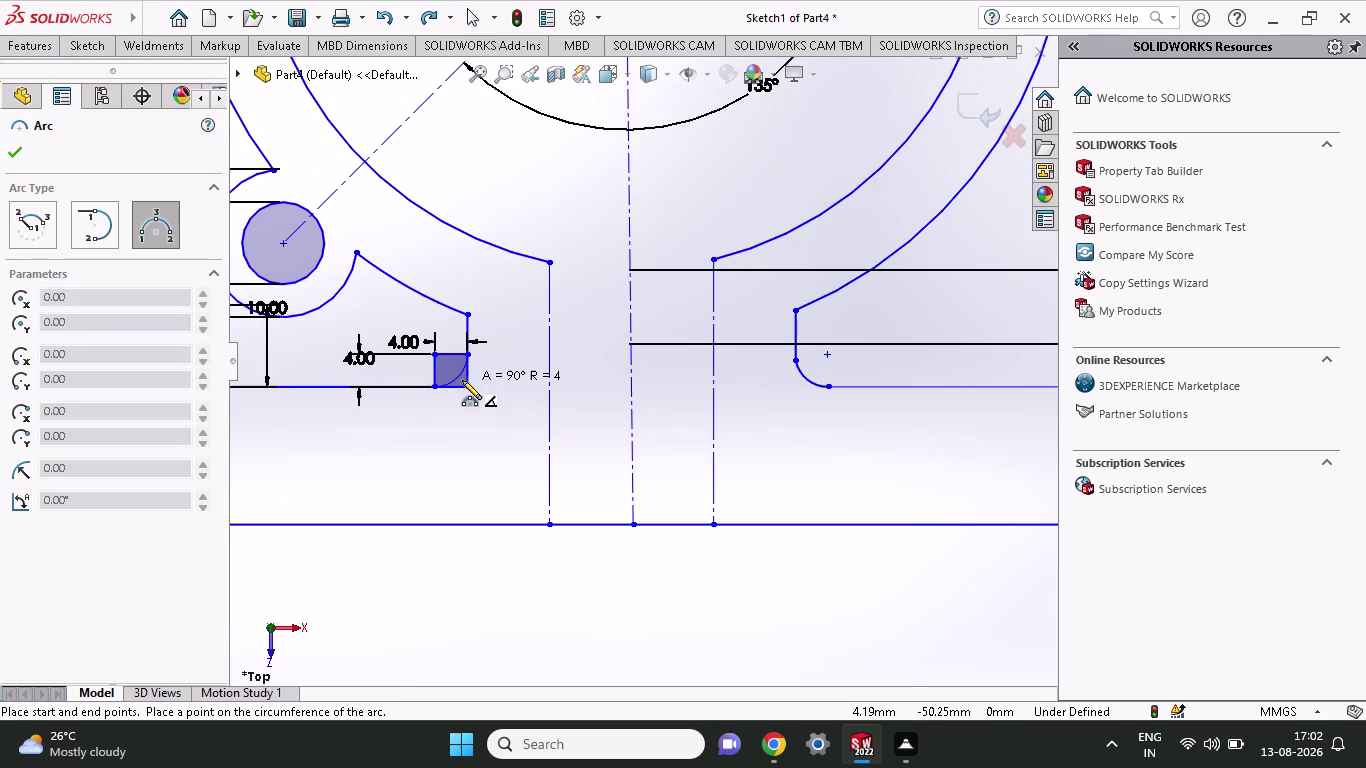
click(461, 379)
scroll(down, 3)
scroll(down, 3)
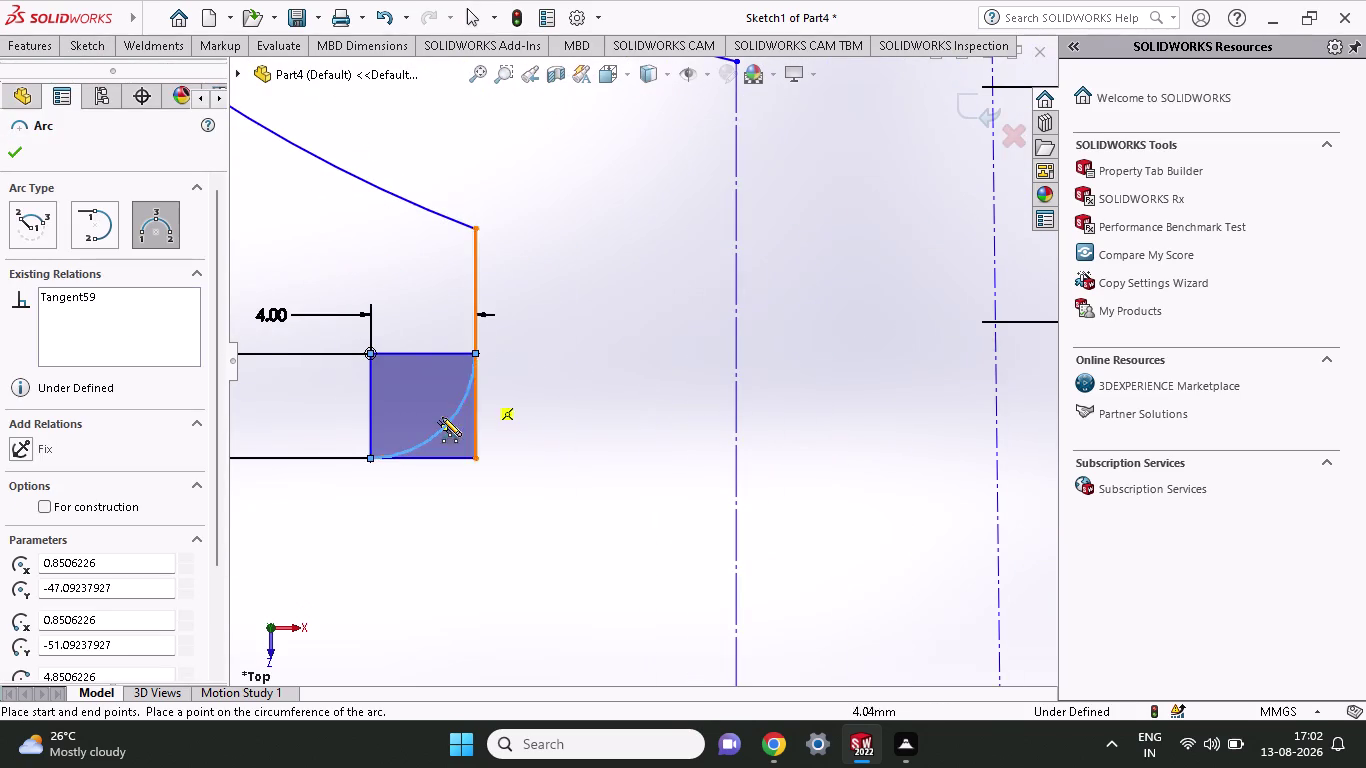
key(Escape)
click(418, 401)
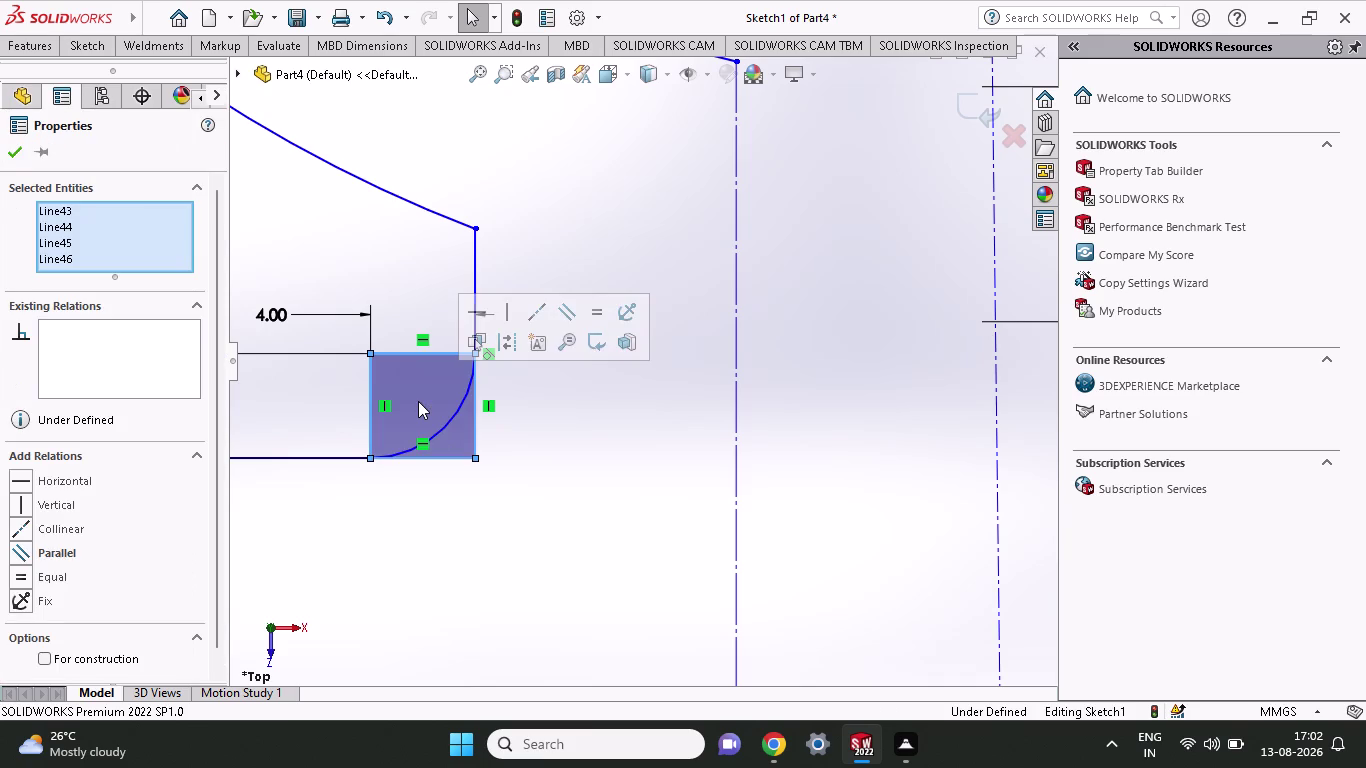
key(Delete)
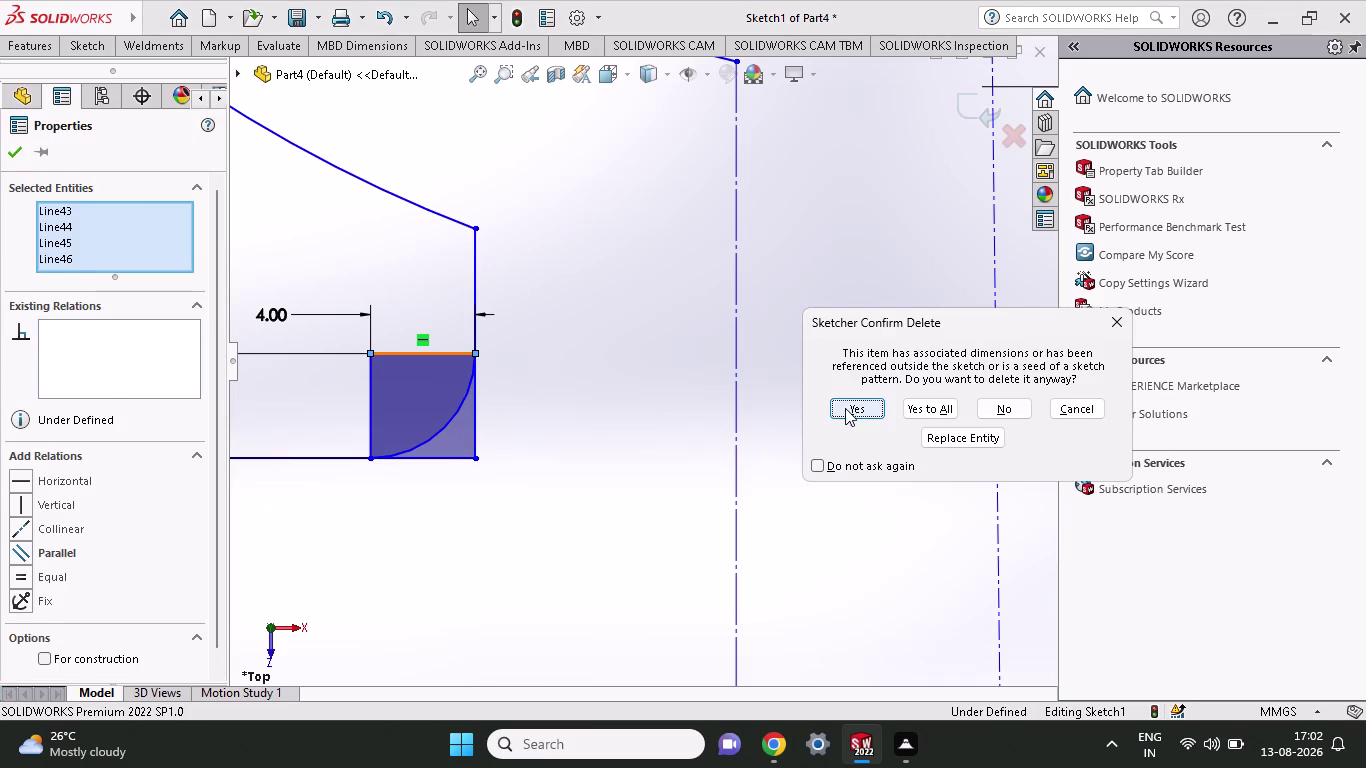
click(845, 408)
scroll(up, 3)
scroll(up, 3)
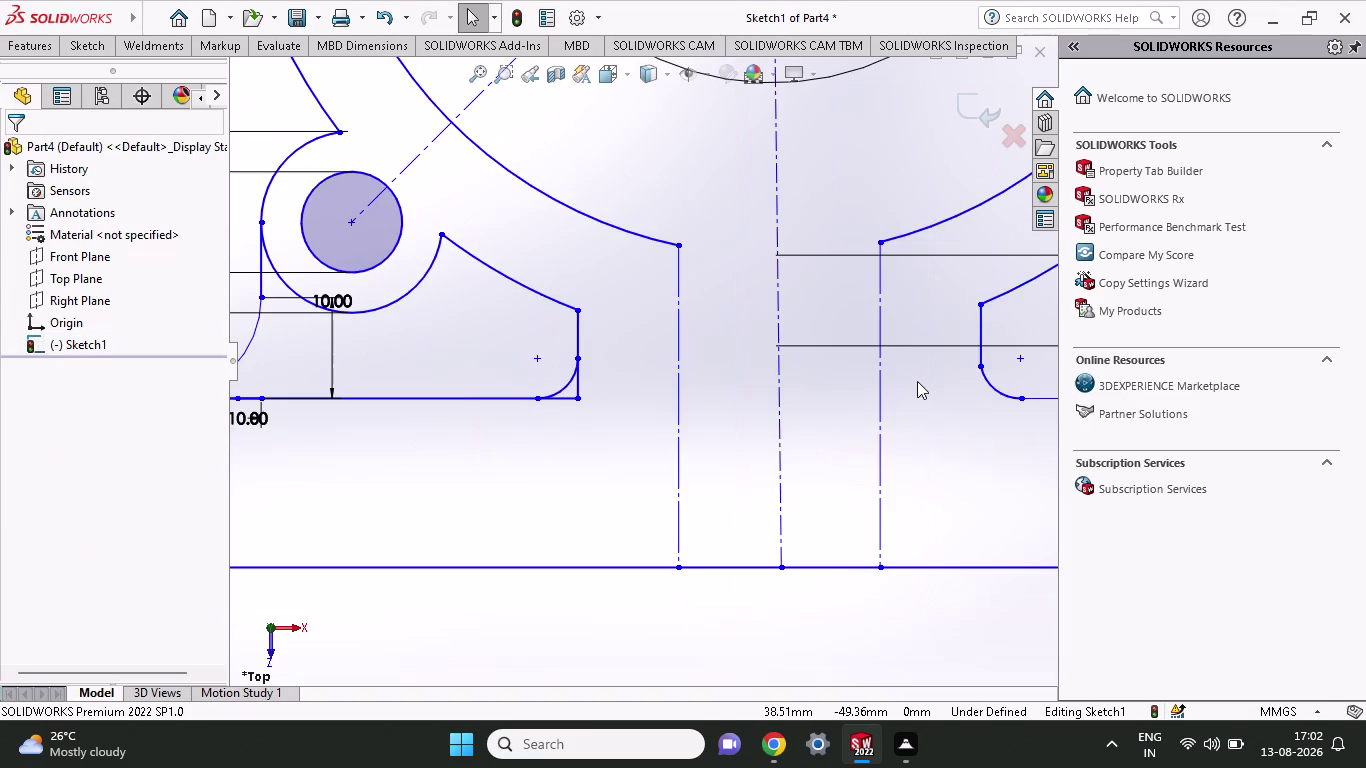
click(94, 55)
Trim the base-line stub past the left rib's 4 mm fillet with Trim to closest.
click(283, 76)
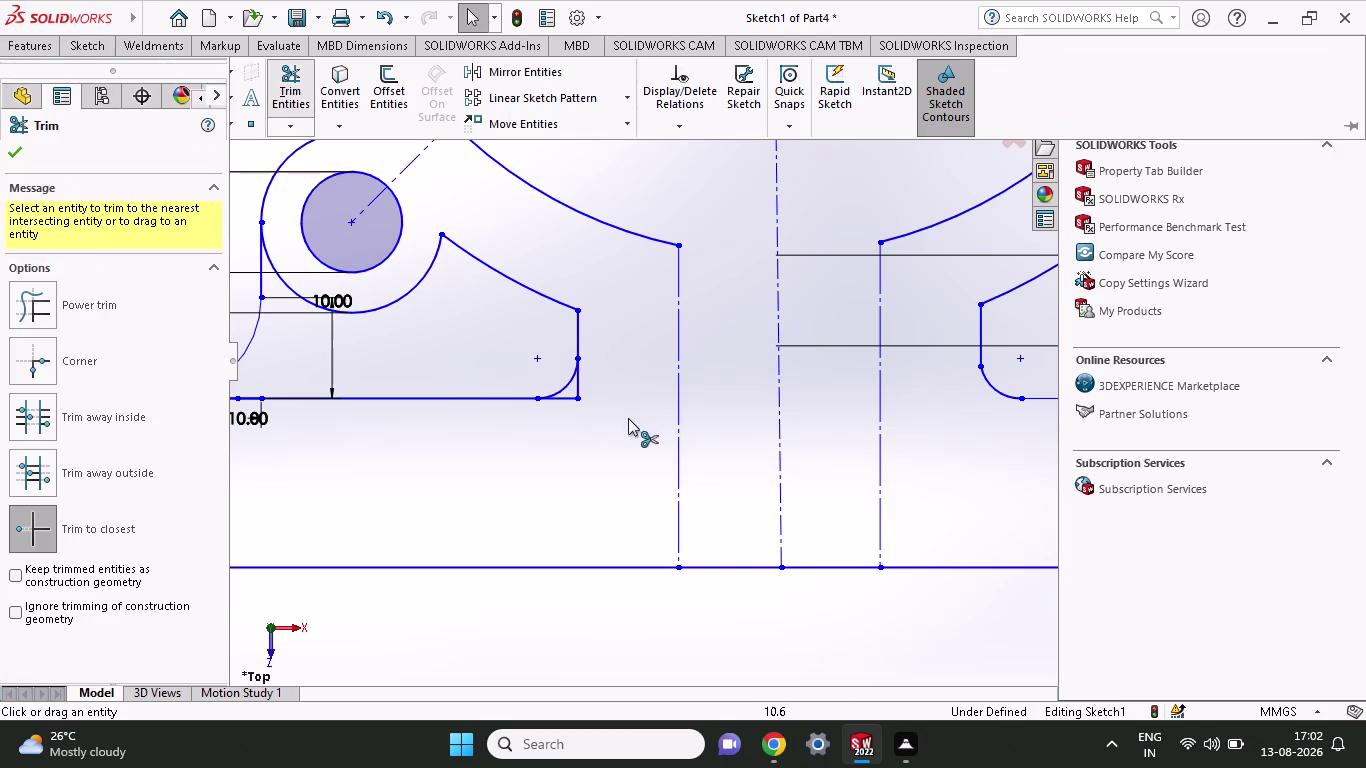
click(578, 384)
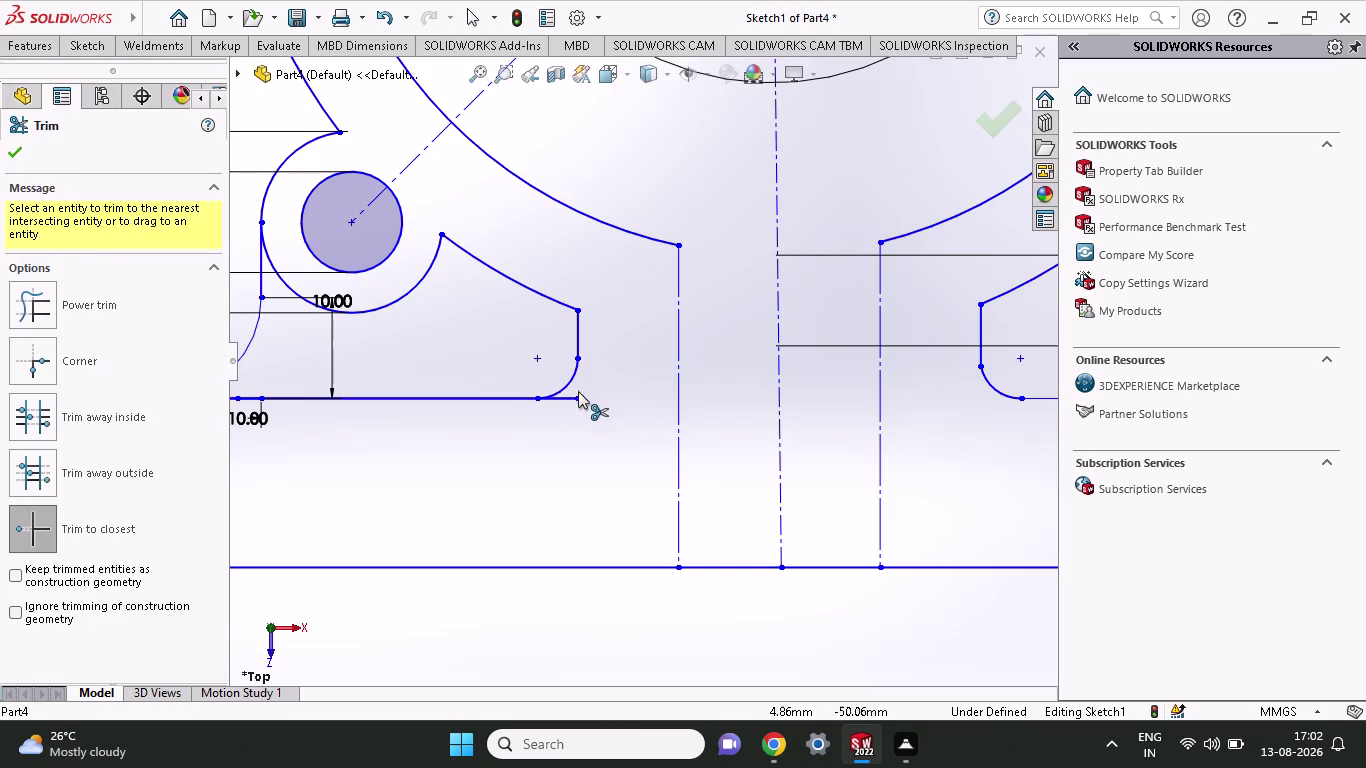
click(577, 397)
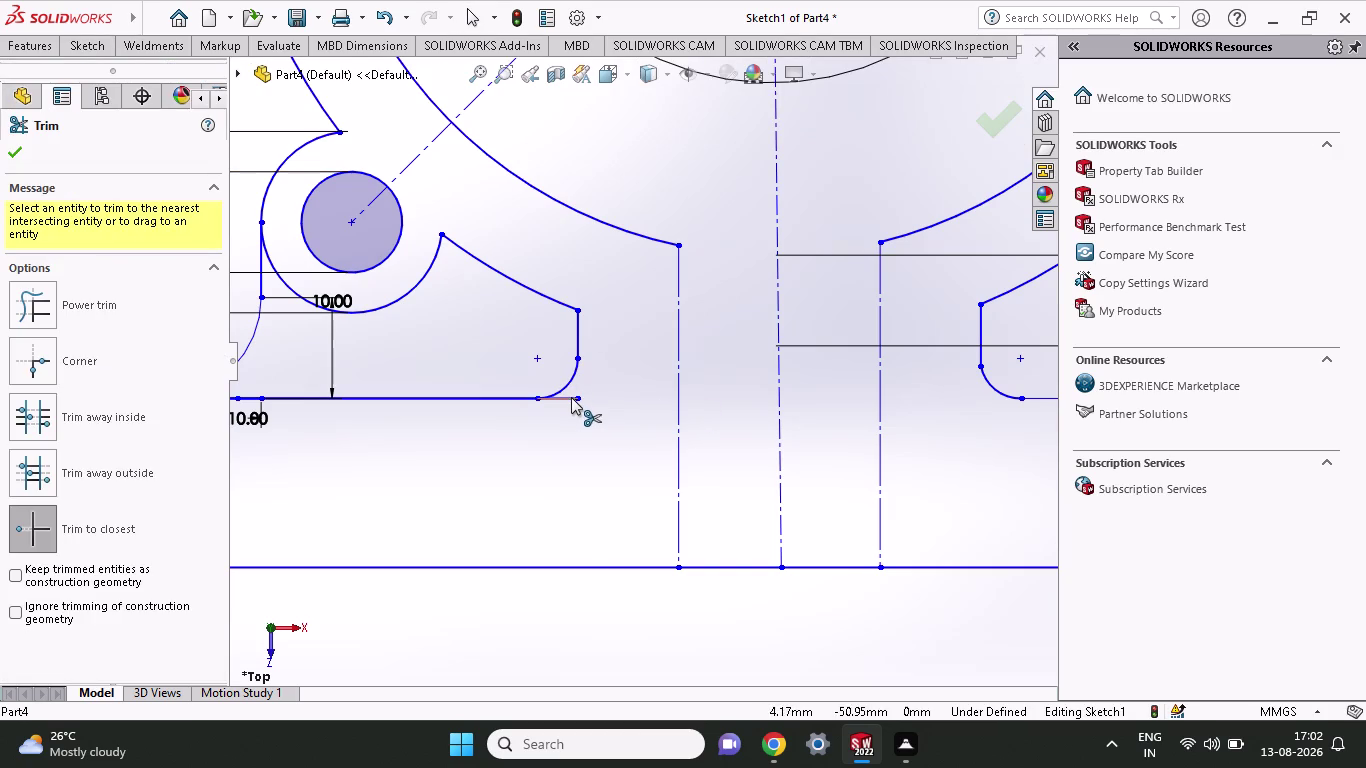
click(571, 397)
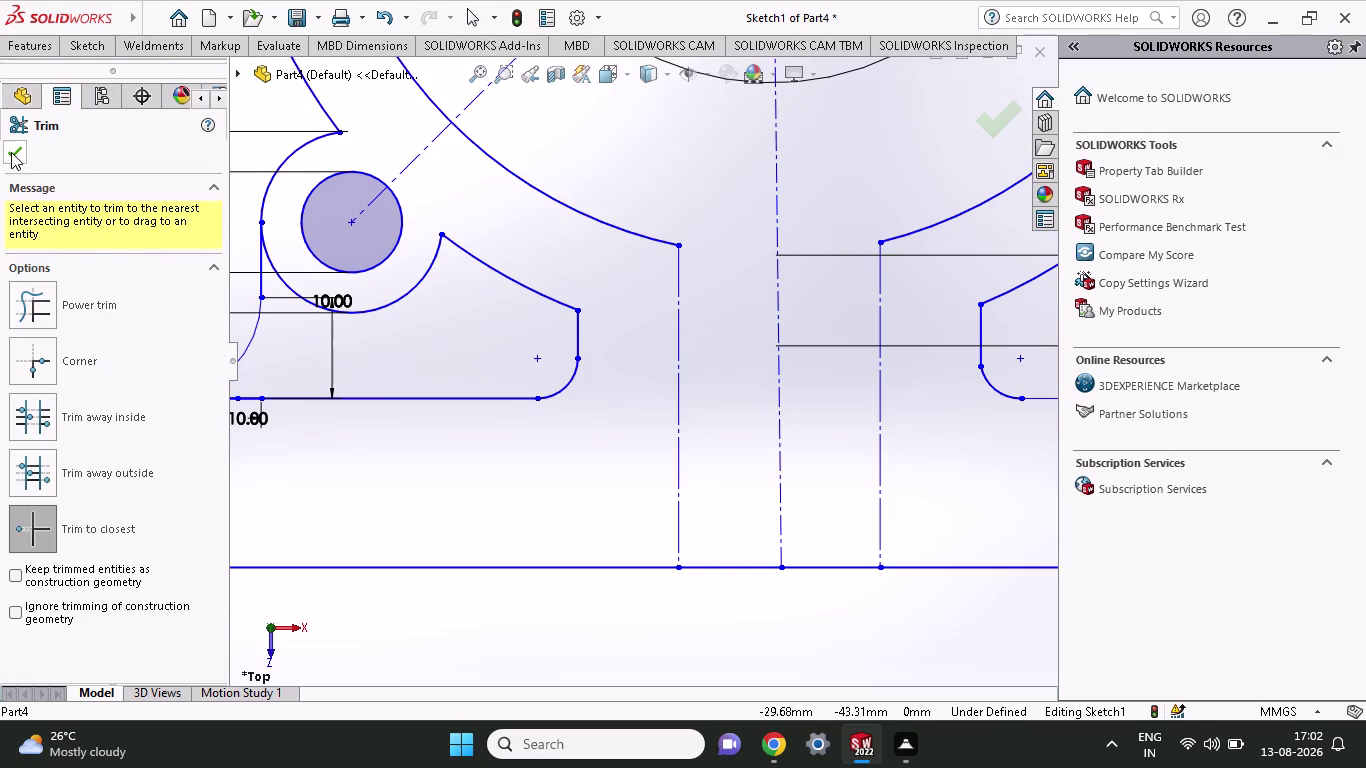
click(11, 148)
scroll(up, 3)
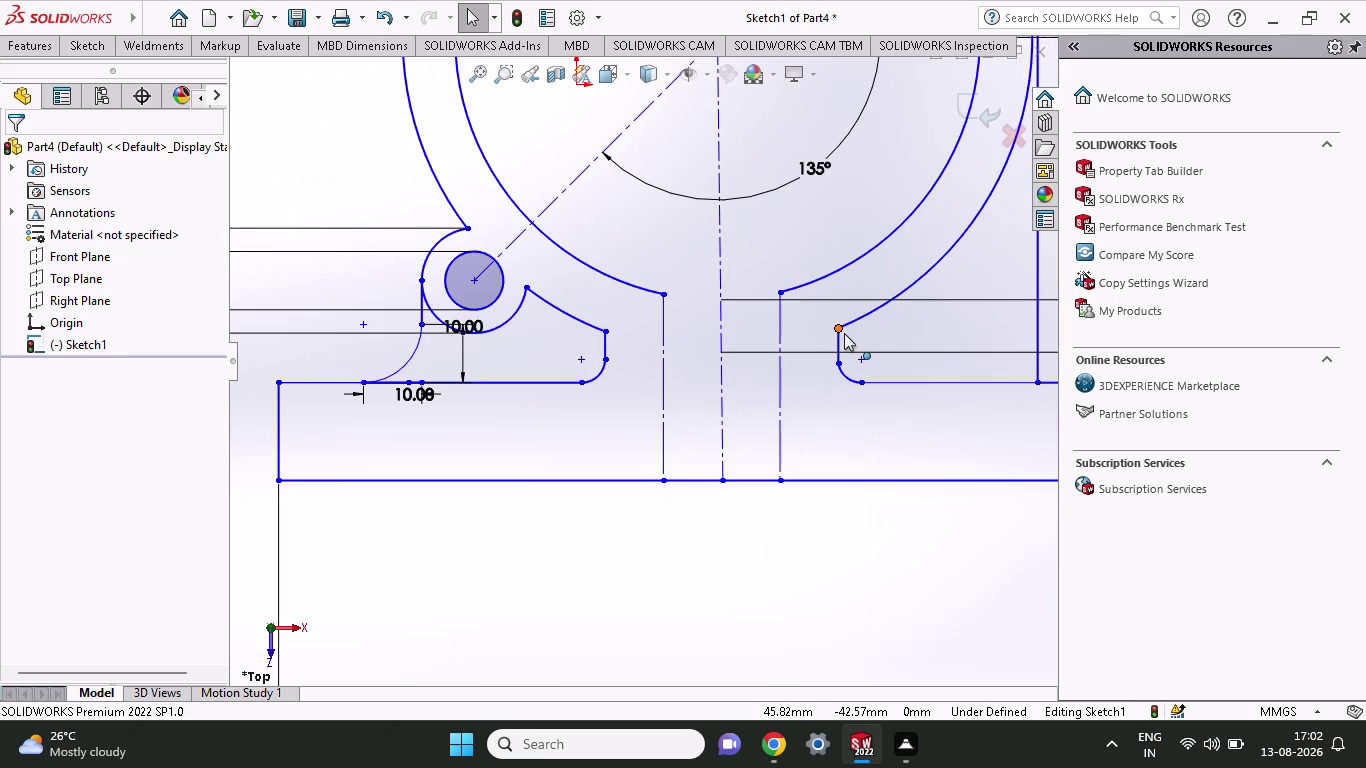
scroll(down, 3)
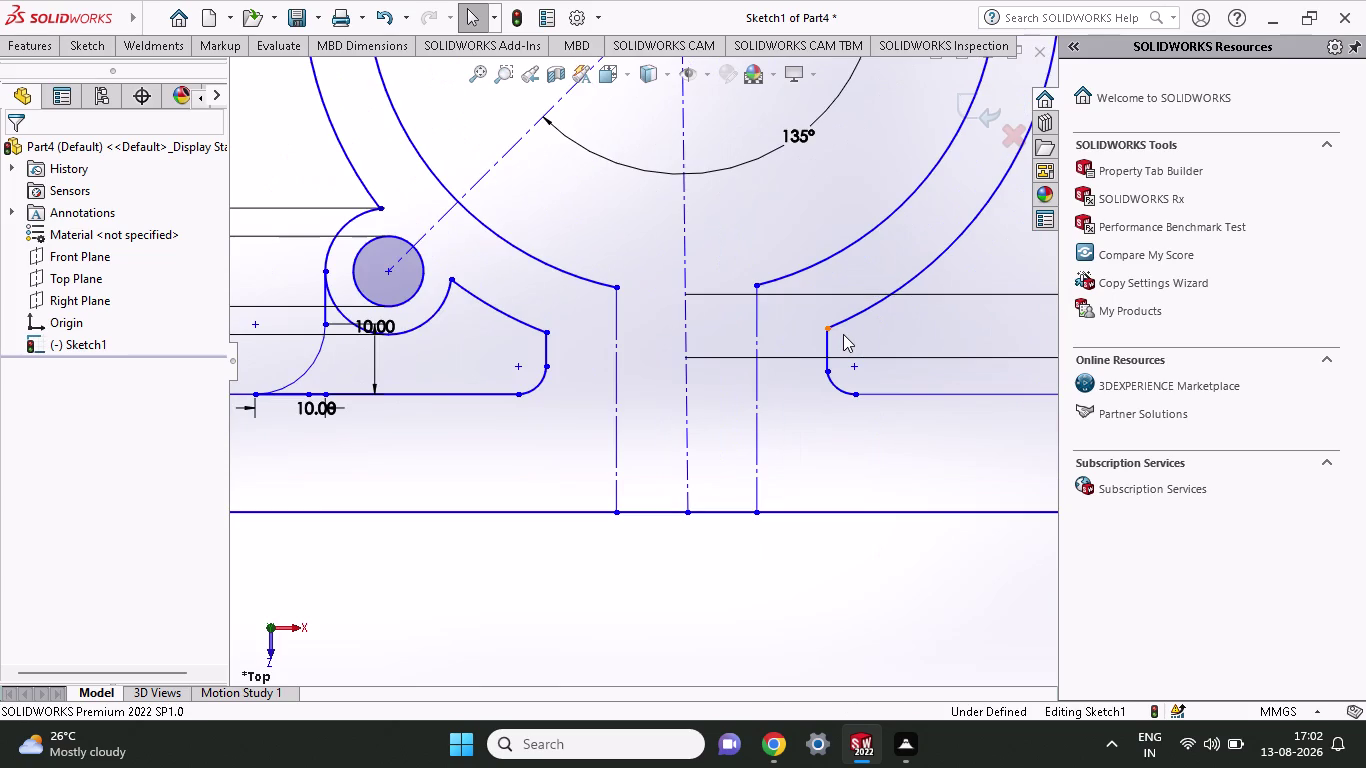
scroll(down, 3)
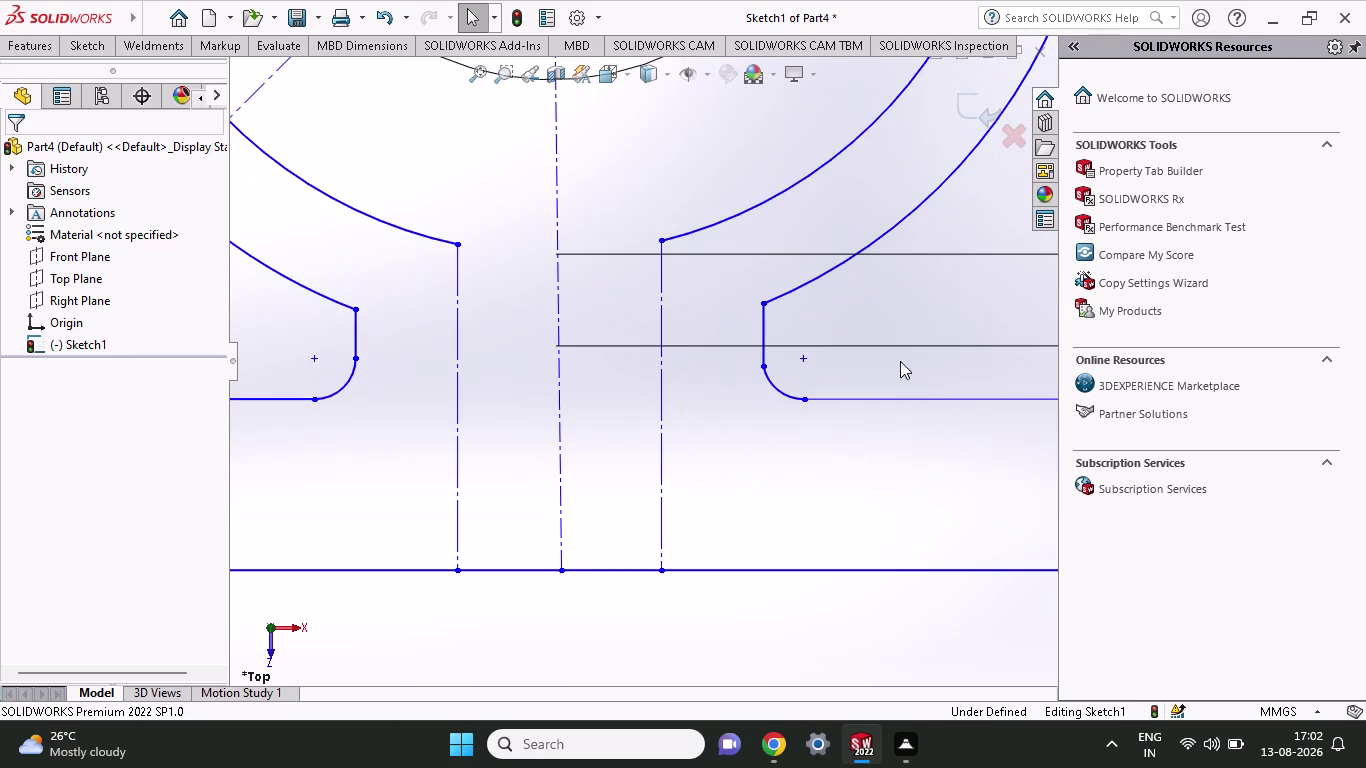
scroll(down, 3)
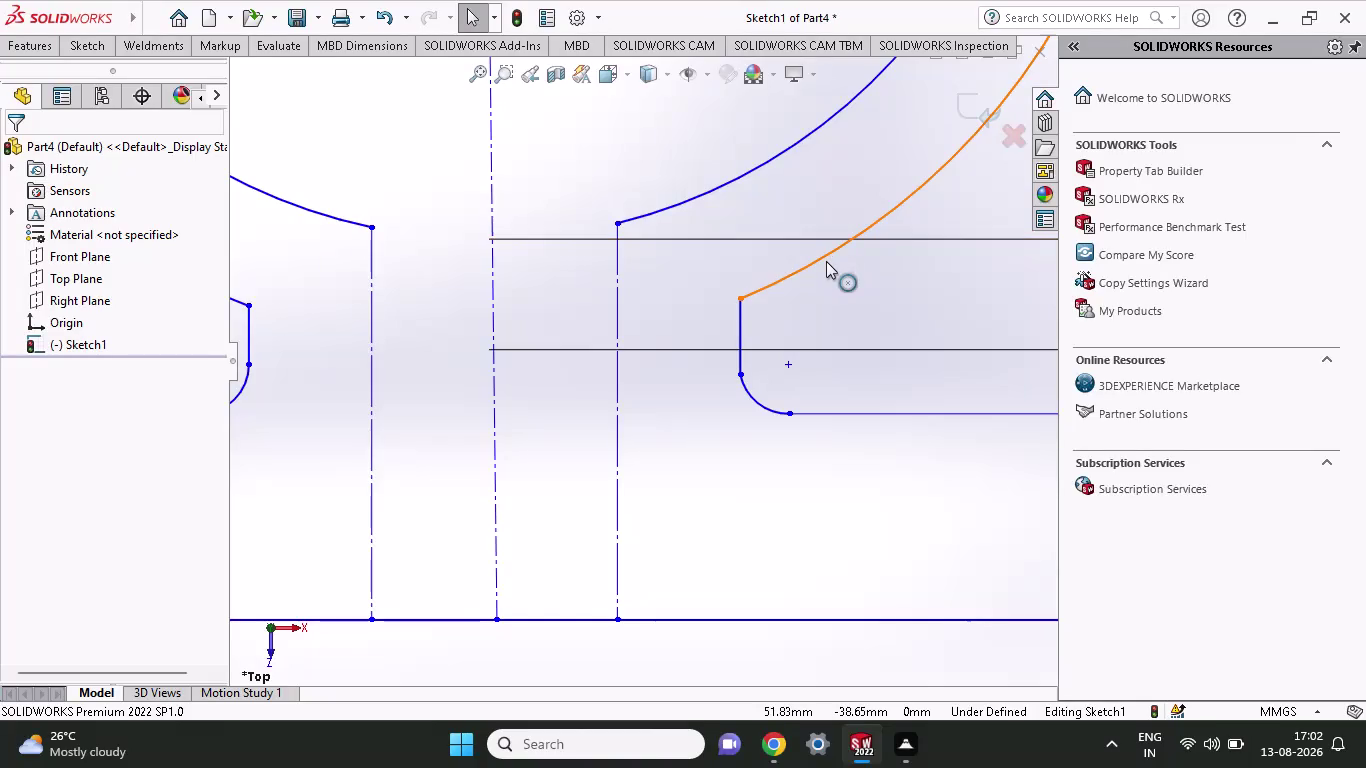
click(84, 49)
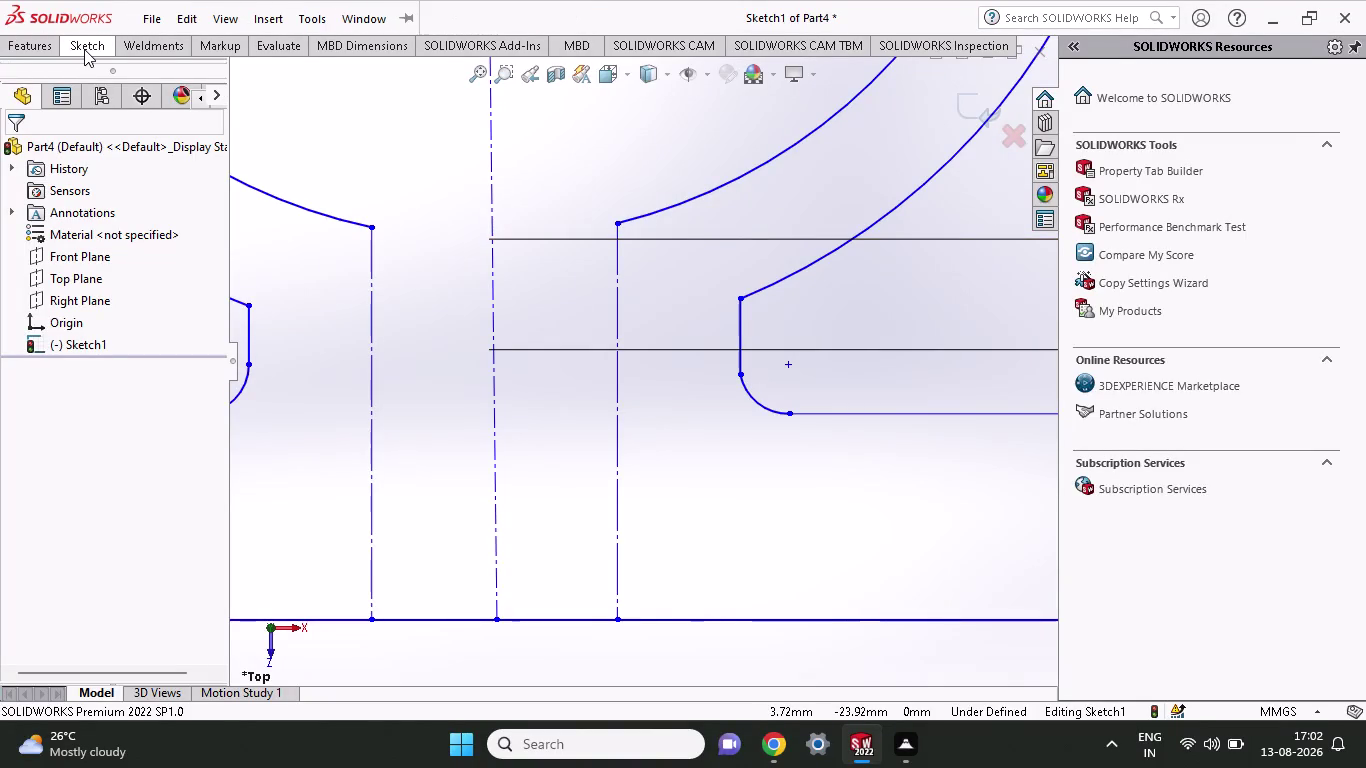
Place a small circle near the right rib corner and dimension its diameter to 8 mm.
click(173, 71)
click(883, 299)
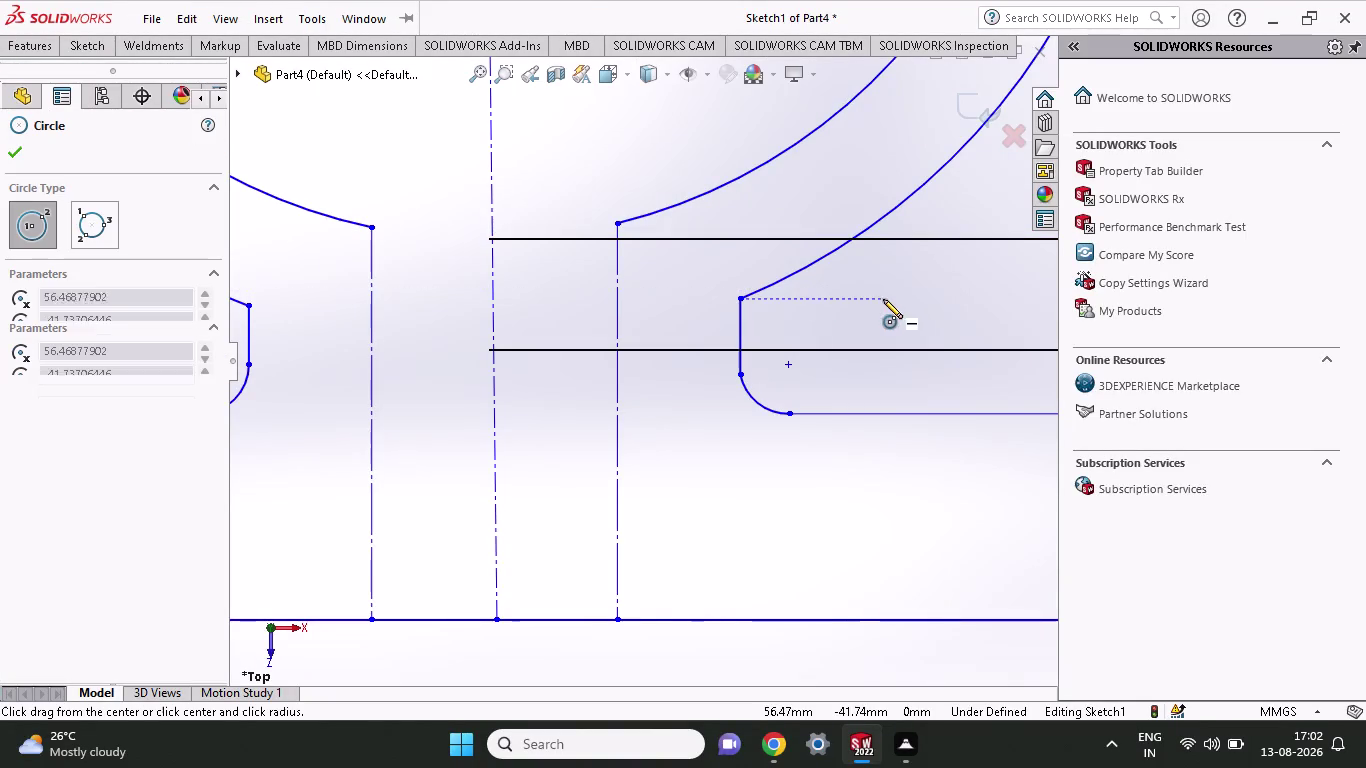
click(911, 312)
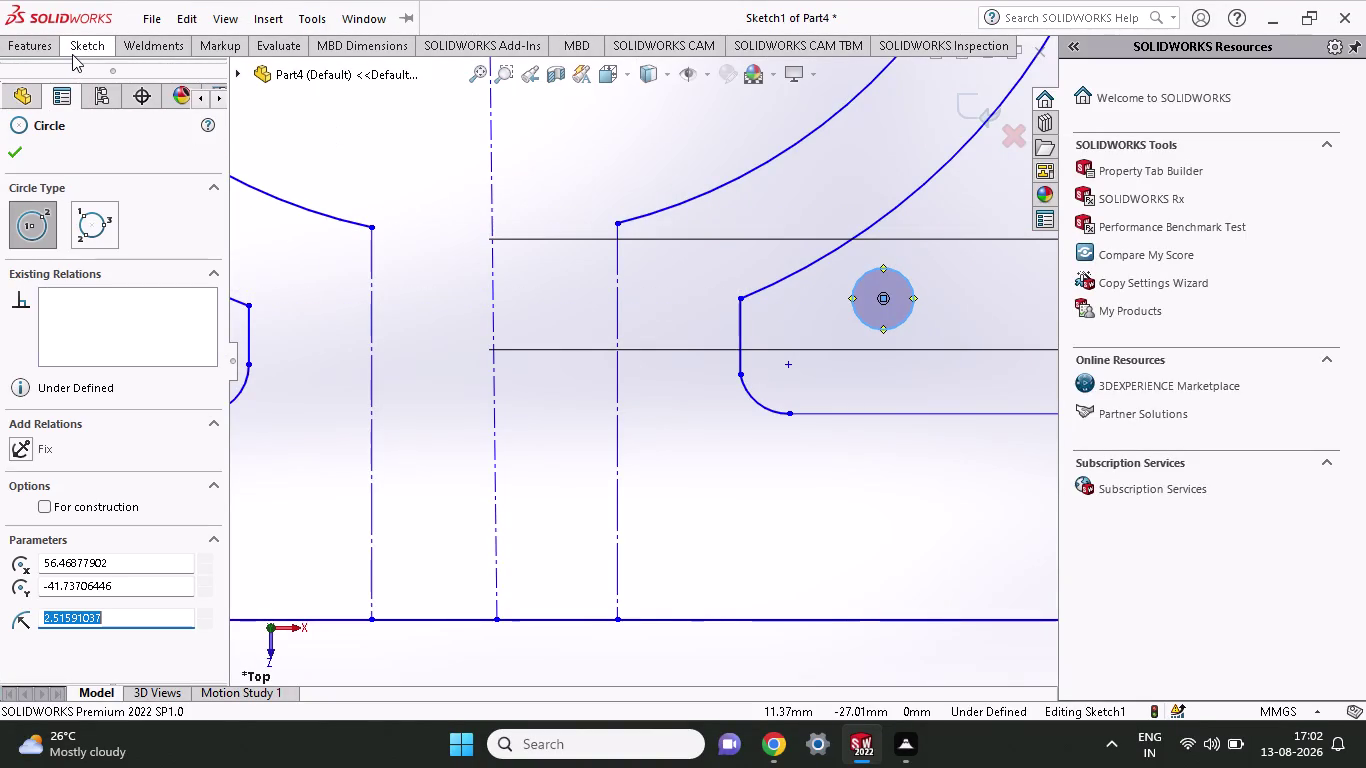
click(72, 54)
click(105, 102)
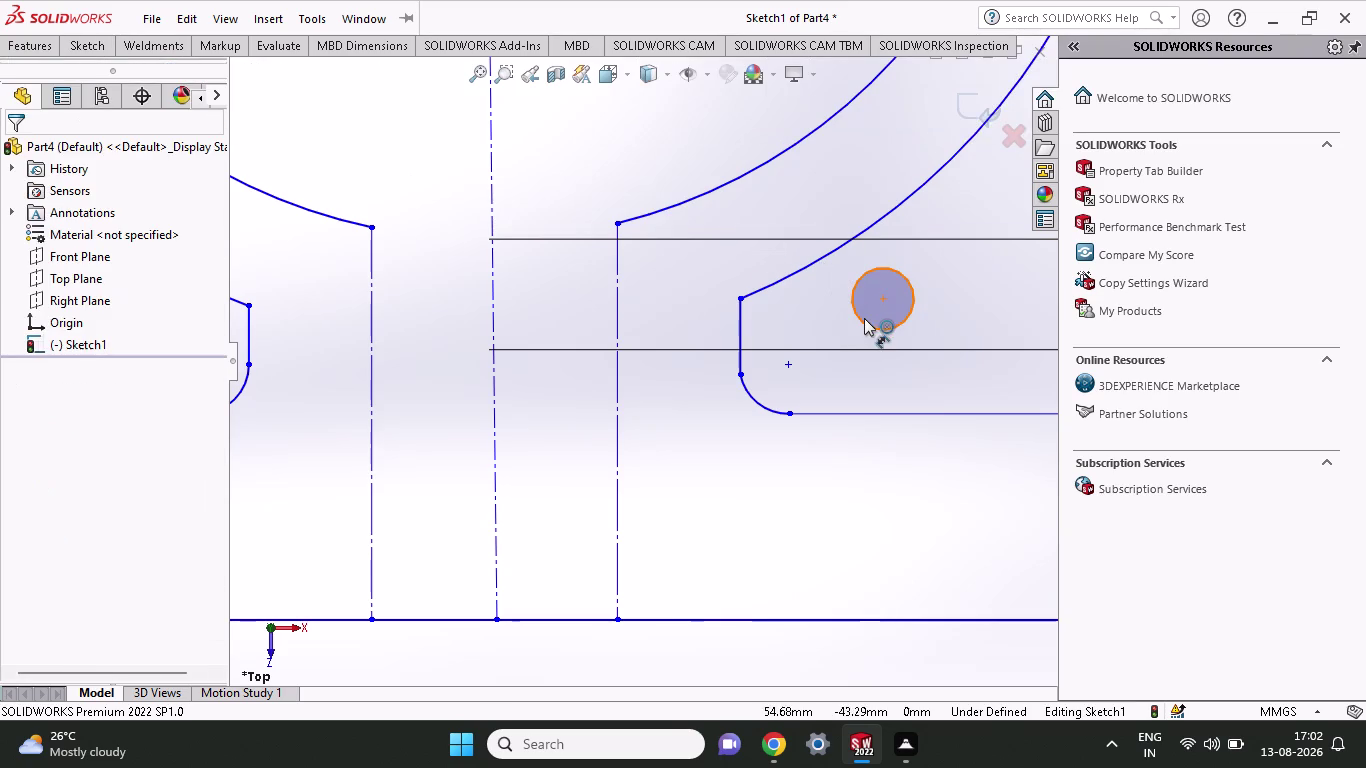
click(864, 318)
click(962, 281)
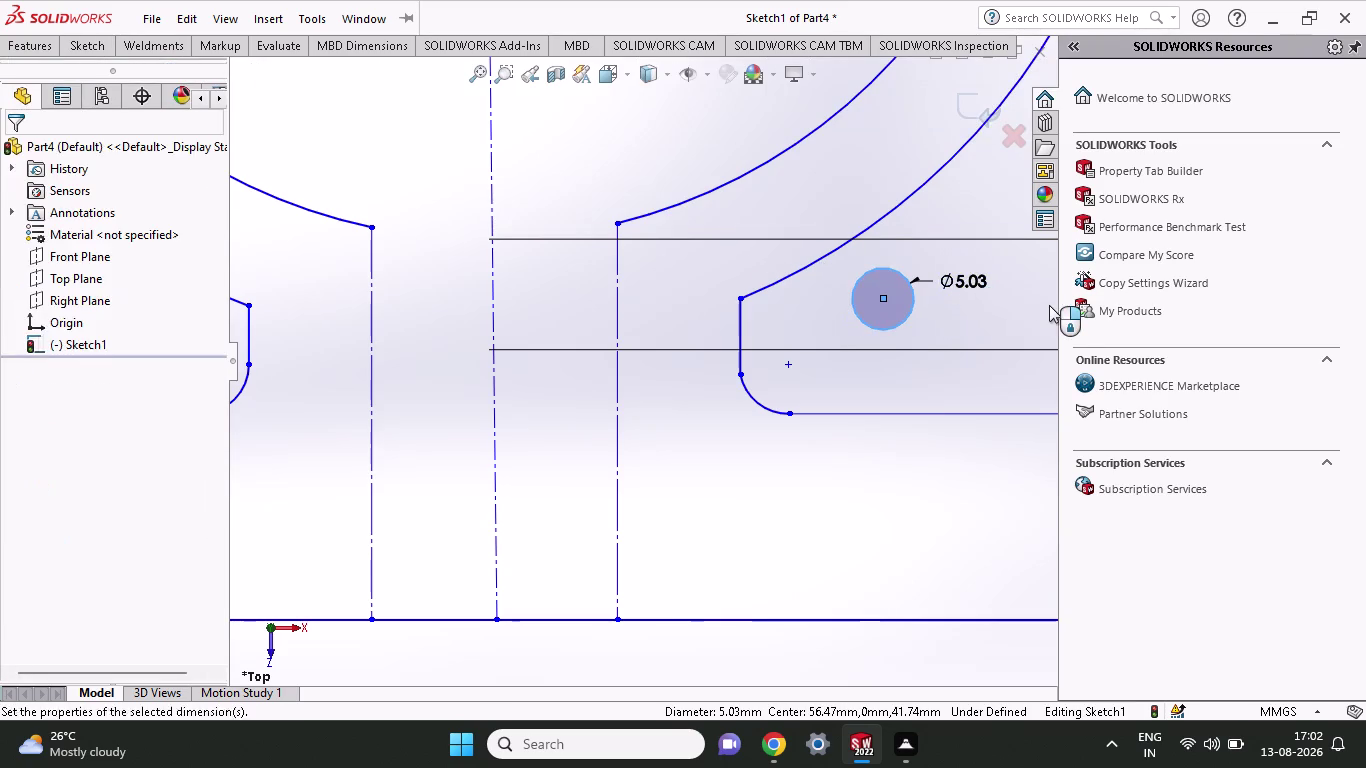
key(4)
key(Return)
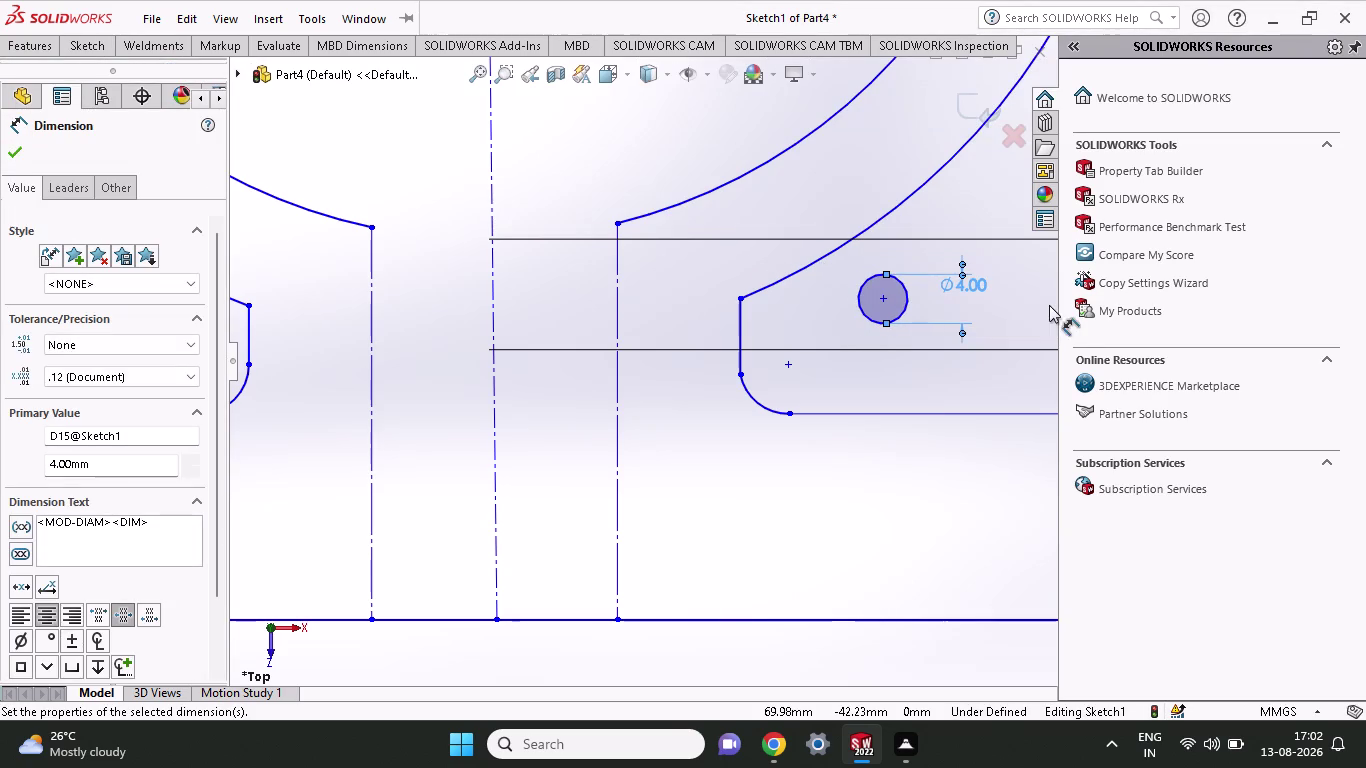
double_click(975, 284)
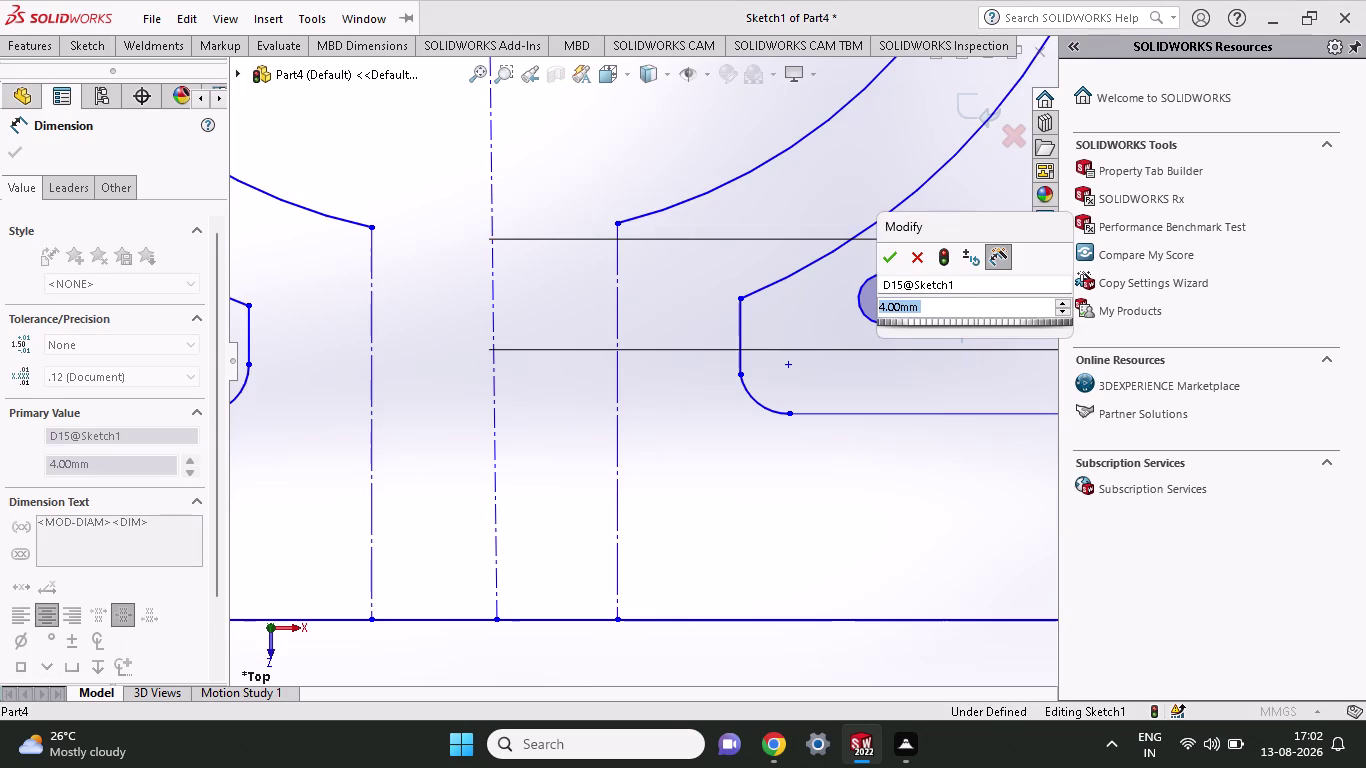
key(8)
key(Return)
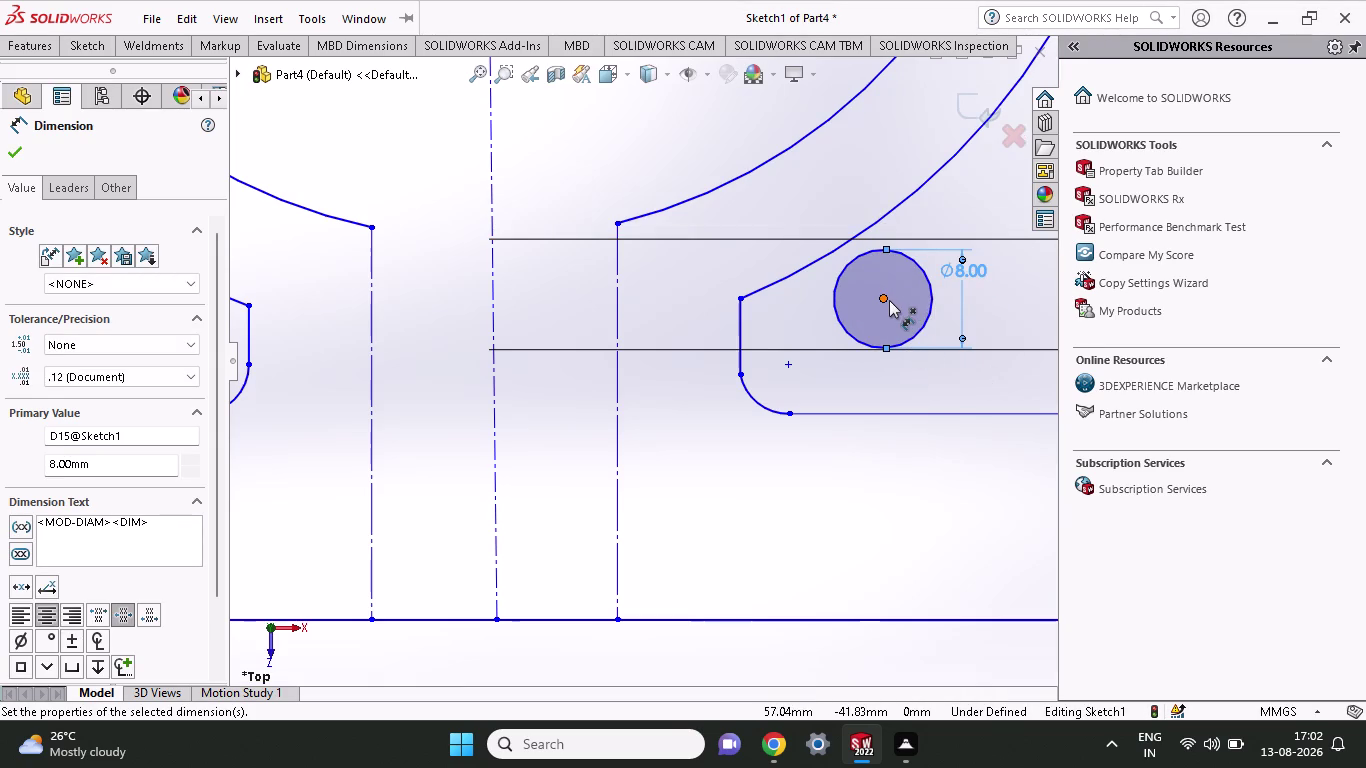
key(Escape)
Drag the 8 mm circle against the rib's vertical edge at the corner.
drag(882, 299, 786, 340)
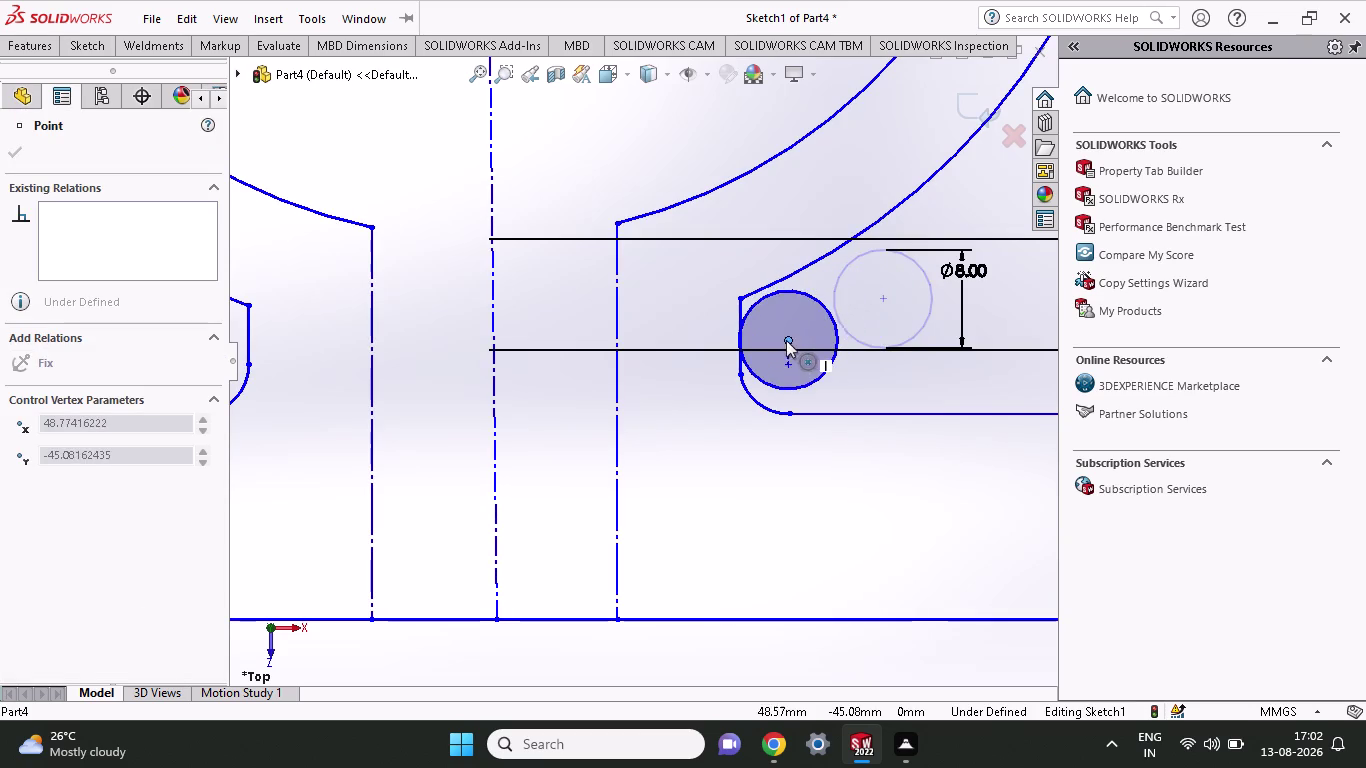
drag(786, 340, 790, 333)
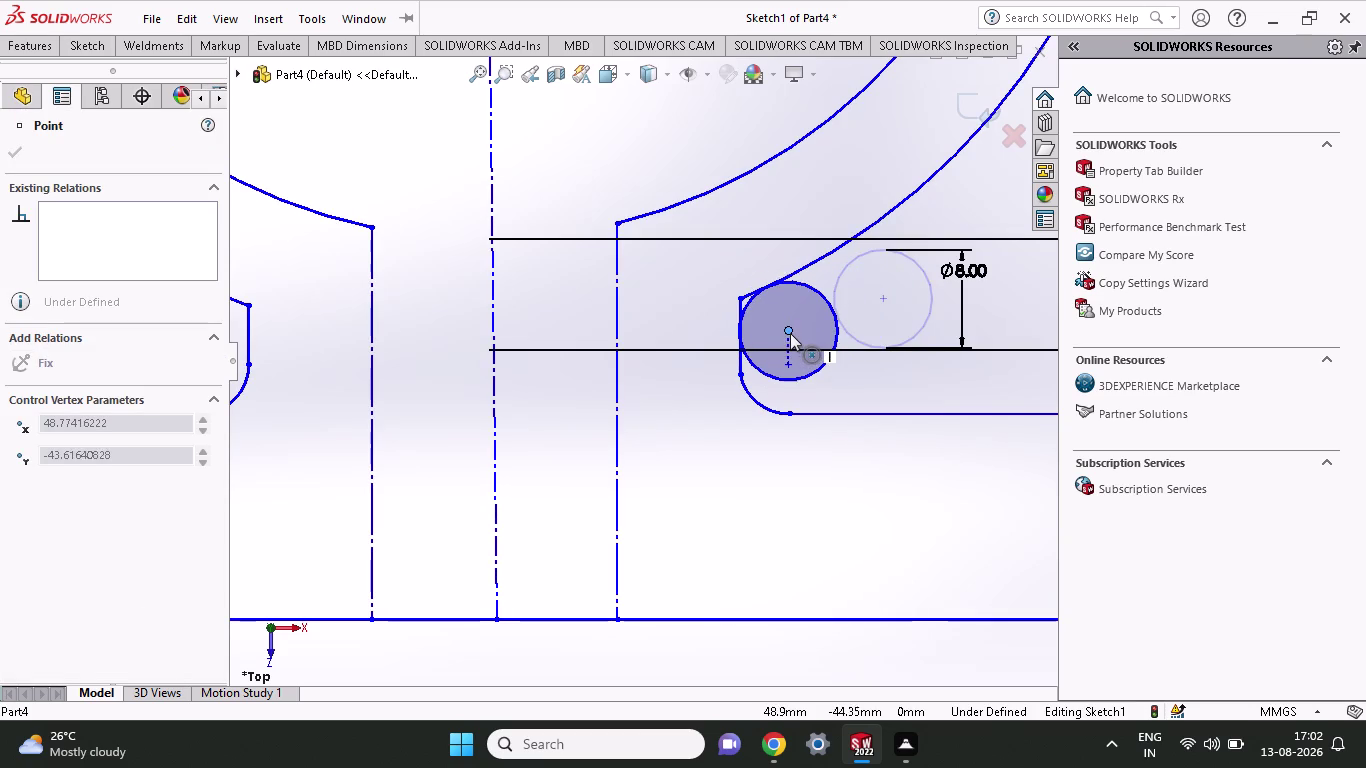
drag(790, 333, 794, 330)
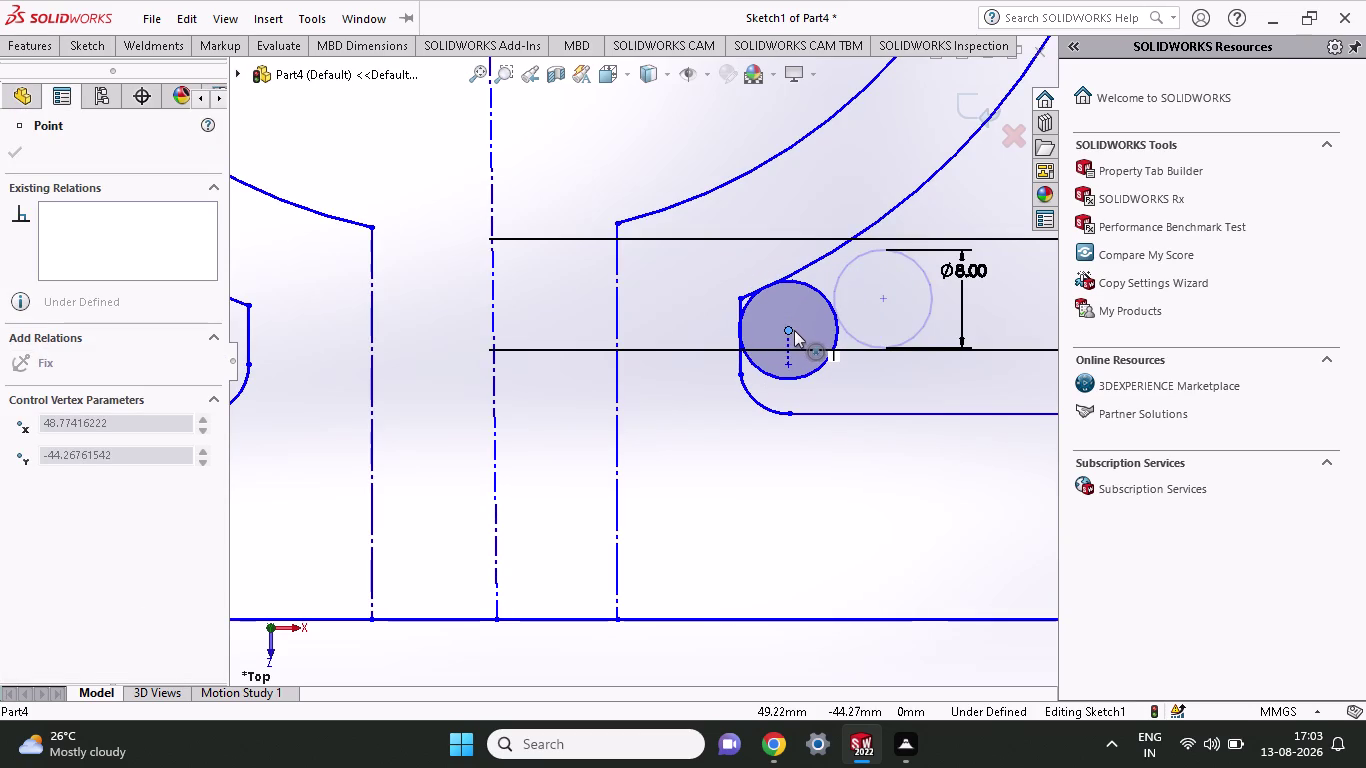
drag(794, 330, 802, 334)
key(Escape)
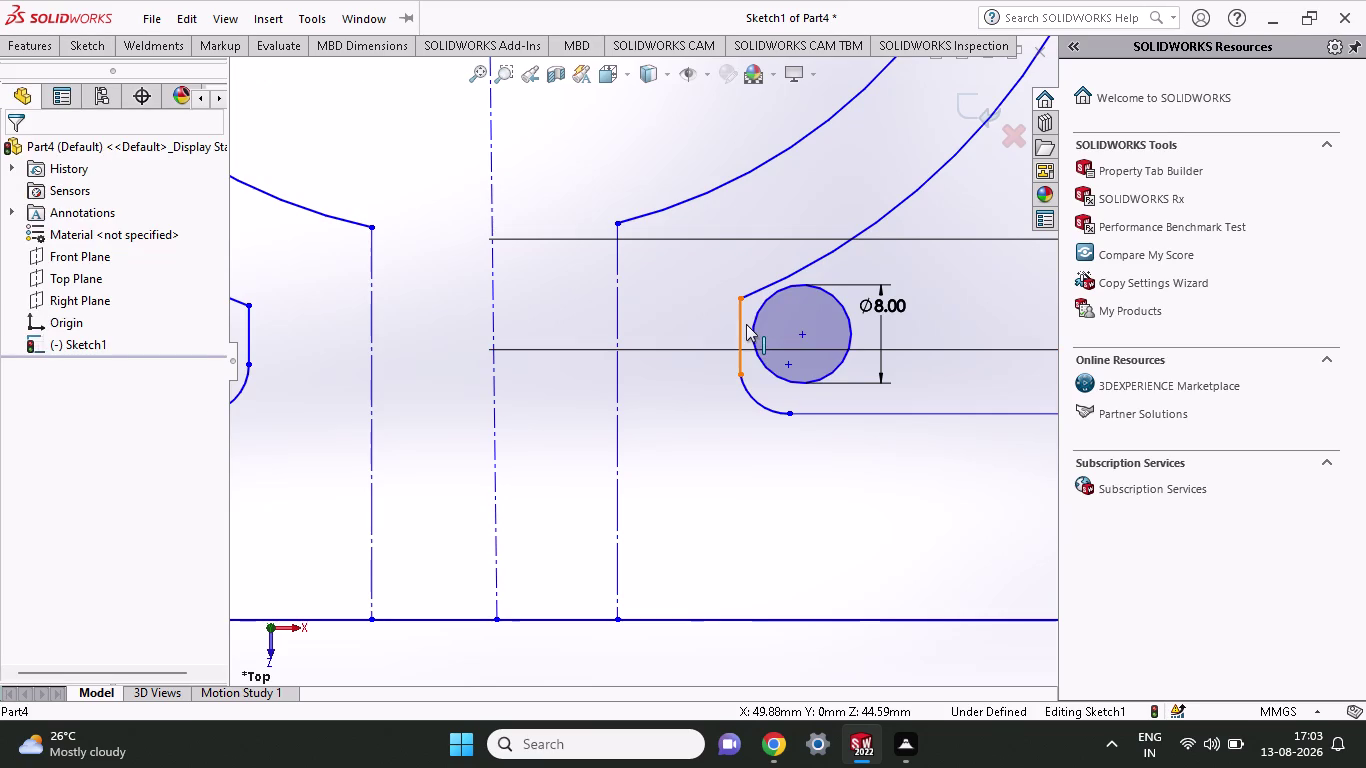
Make the 8 mm circle tangent to the rib's vertical edge.
click(744, 325)
click(754, 325)
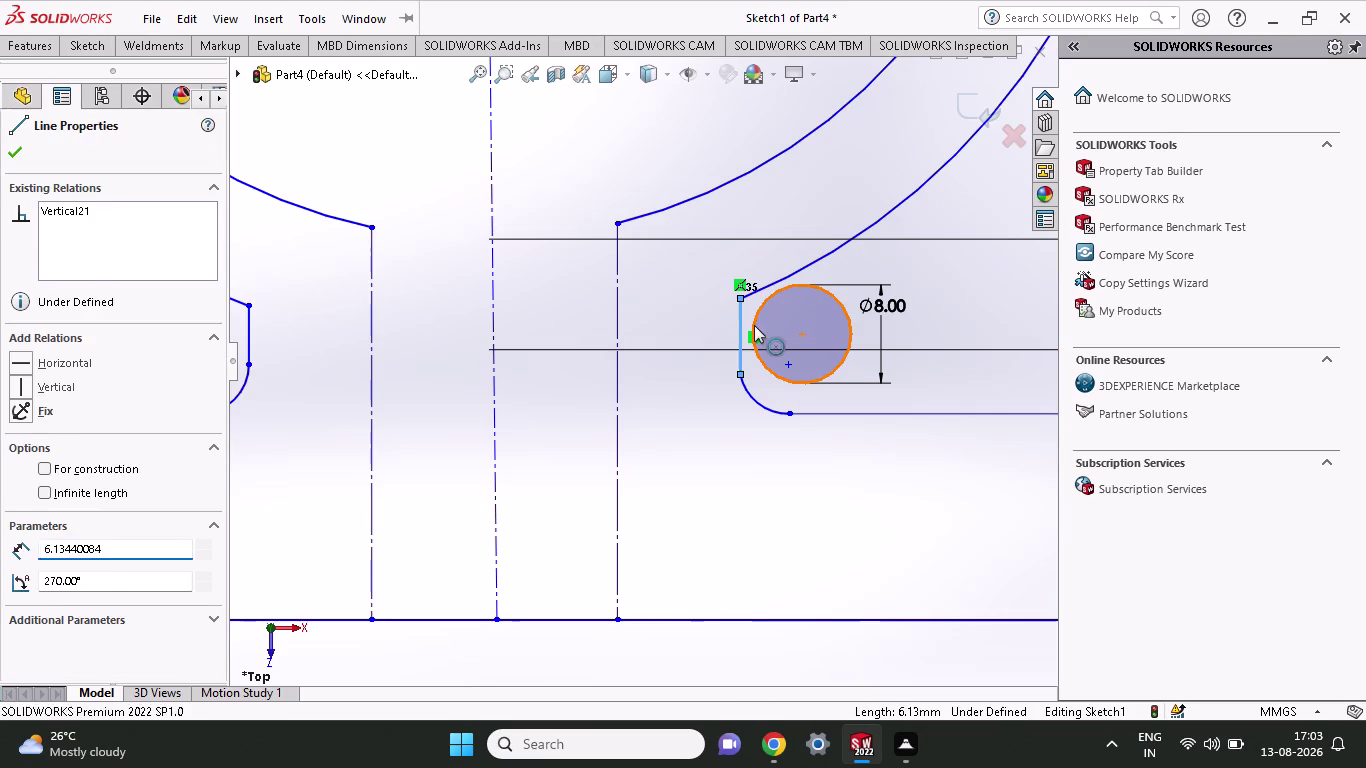
click(88, 478)
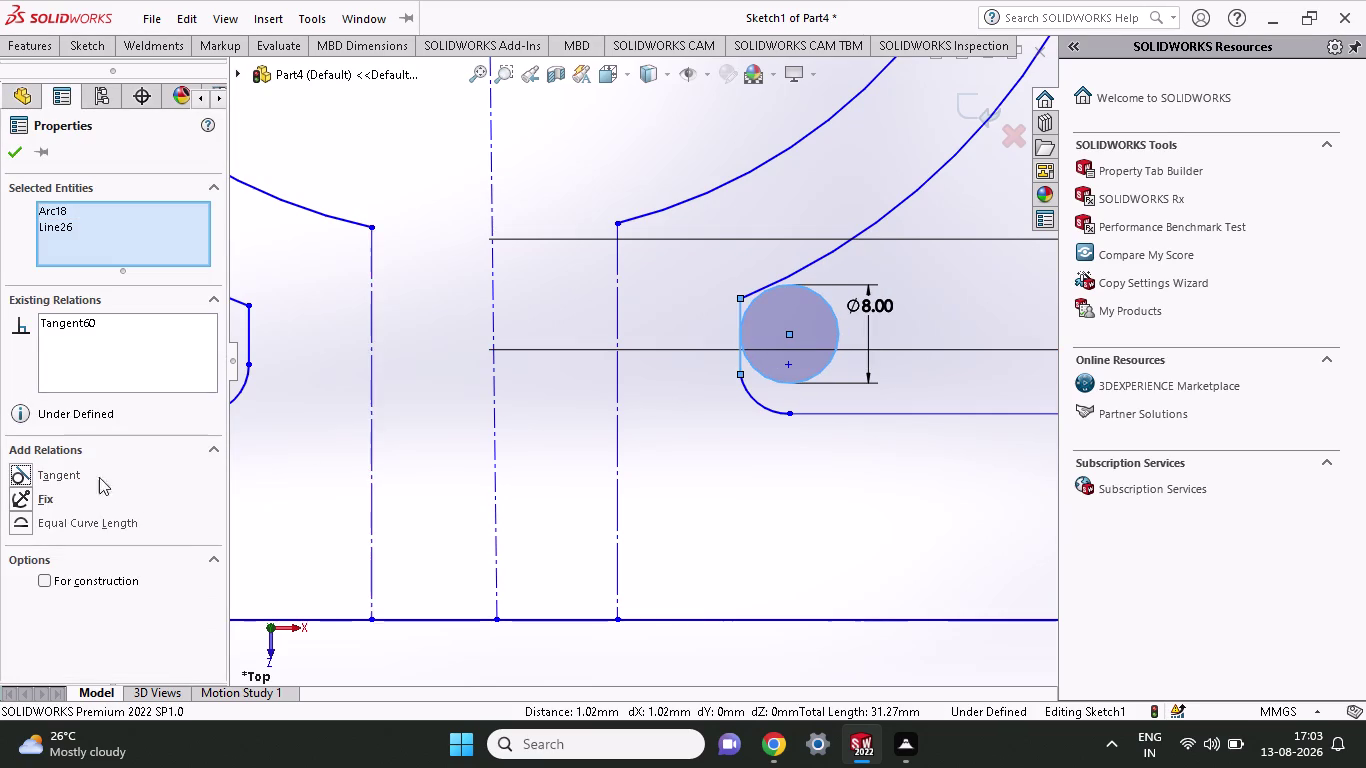
key(Escape)
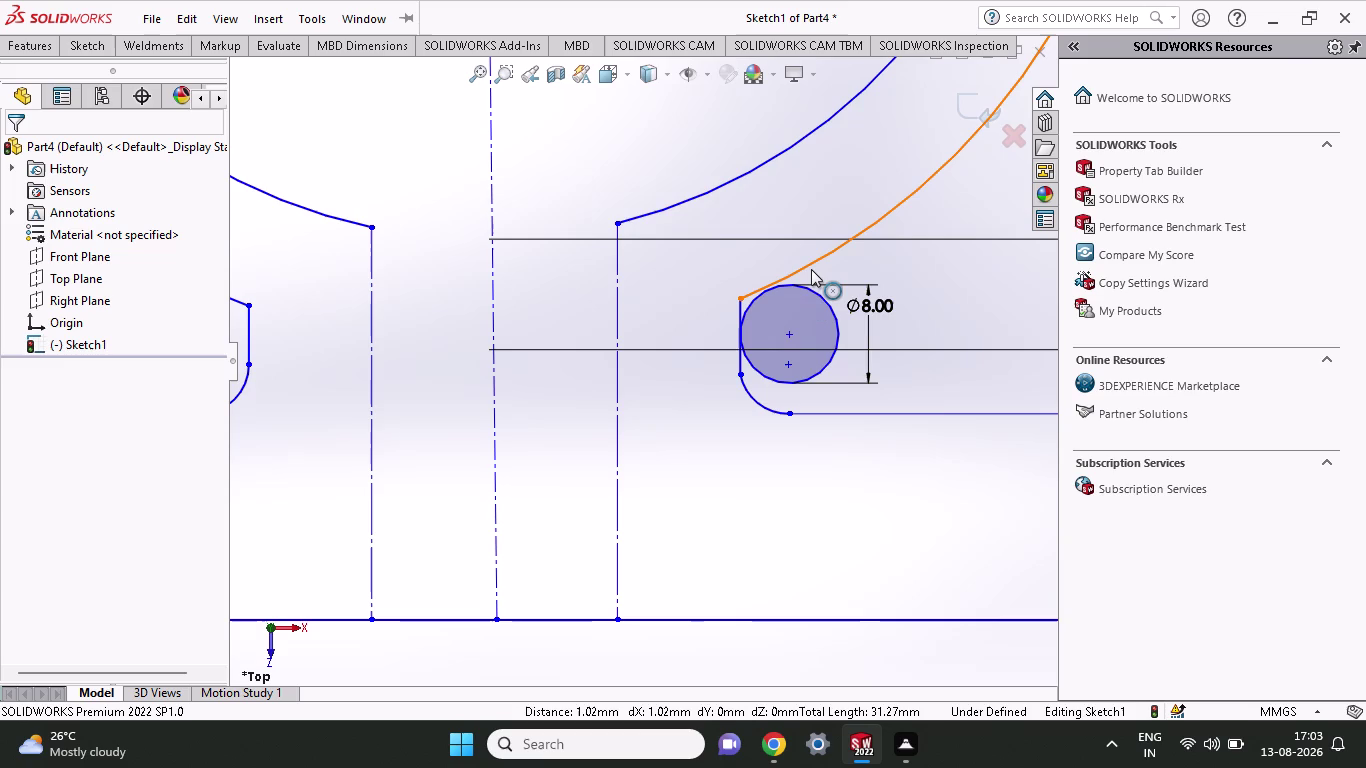
Make the 8 mm circle tangent to the ring's outer arc.
click(810, 263)
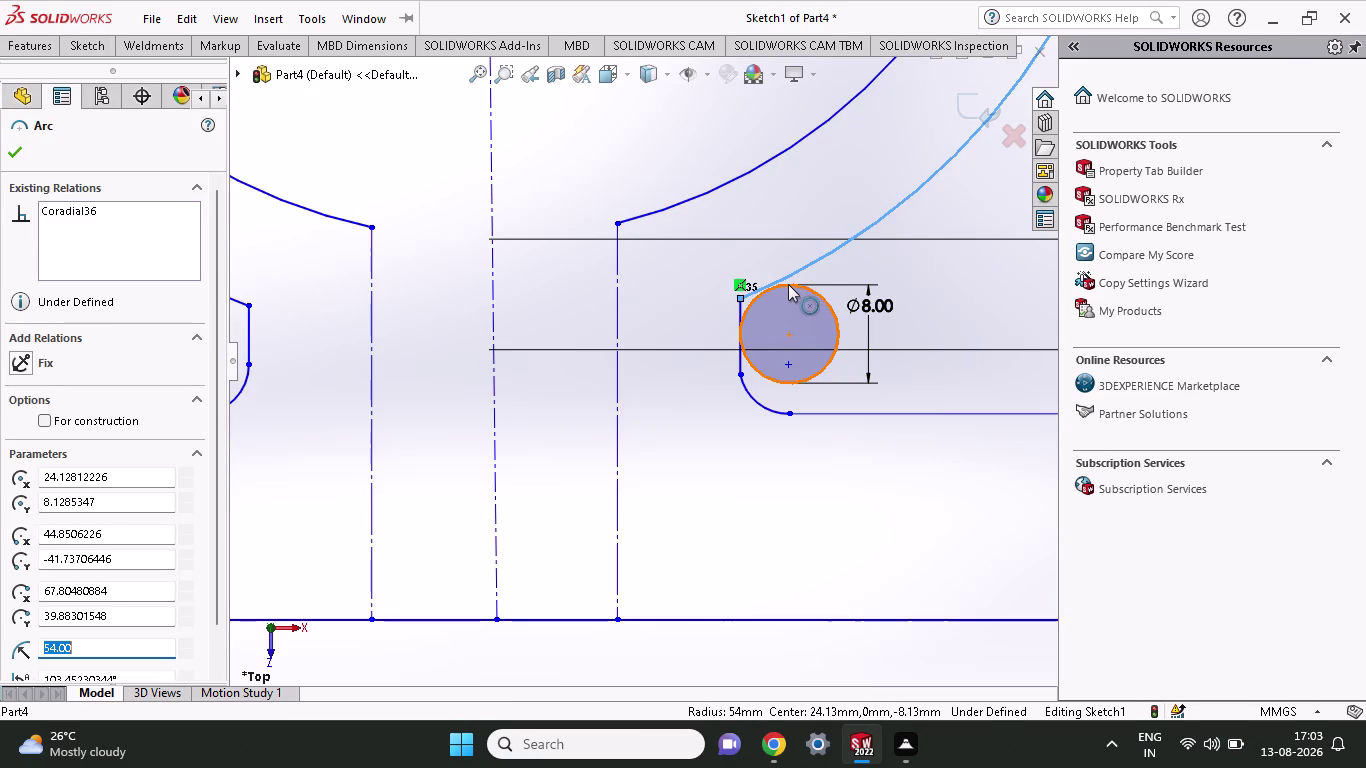
click(788, 284)
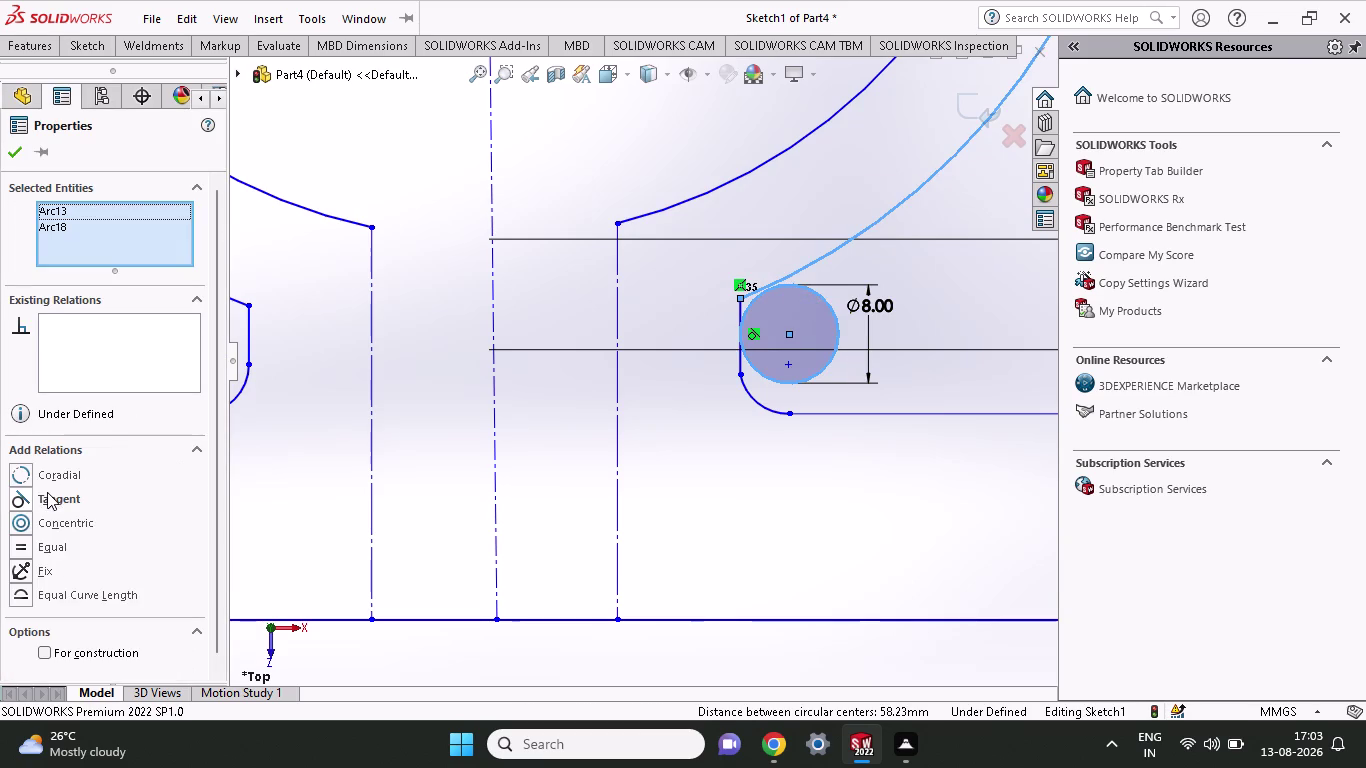
click(47, 492)
key(Escape)
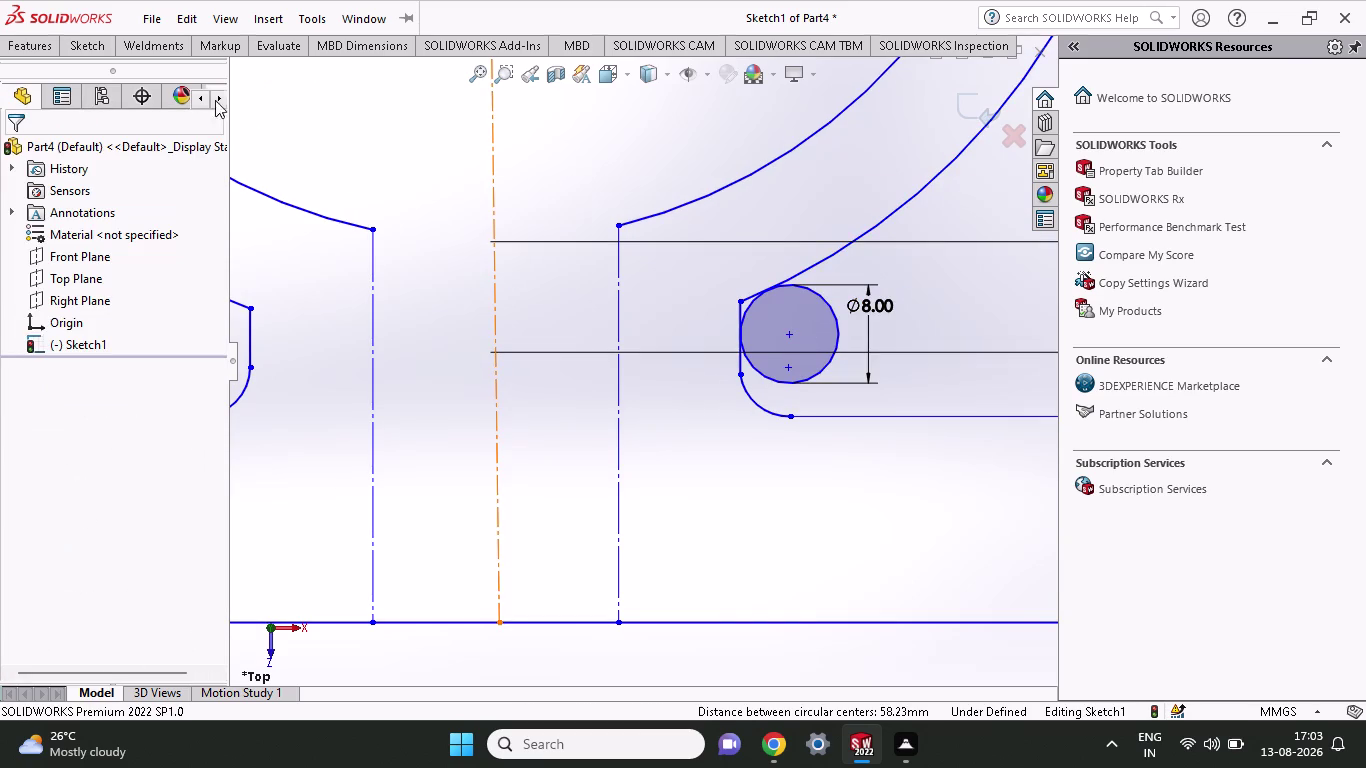
click(90, 51)
Trim away the outer portion of the 8 mm circle near the cutout.
click(281, 80)
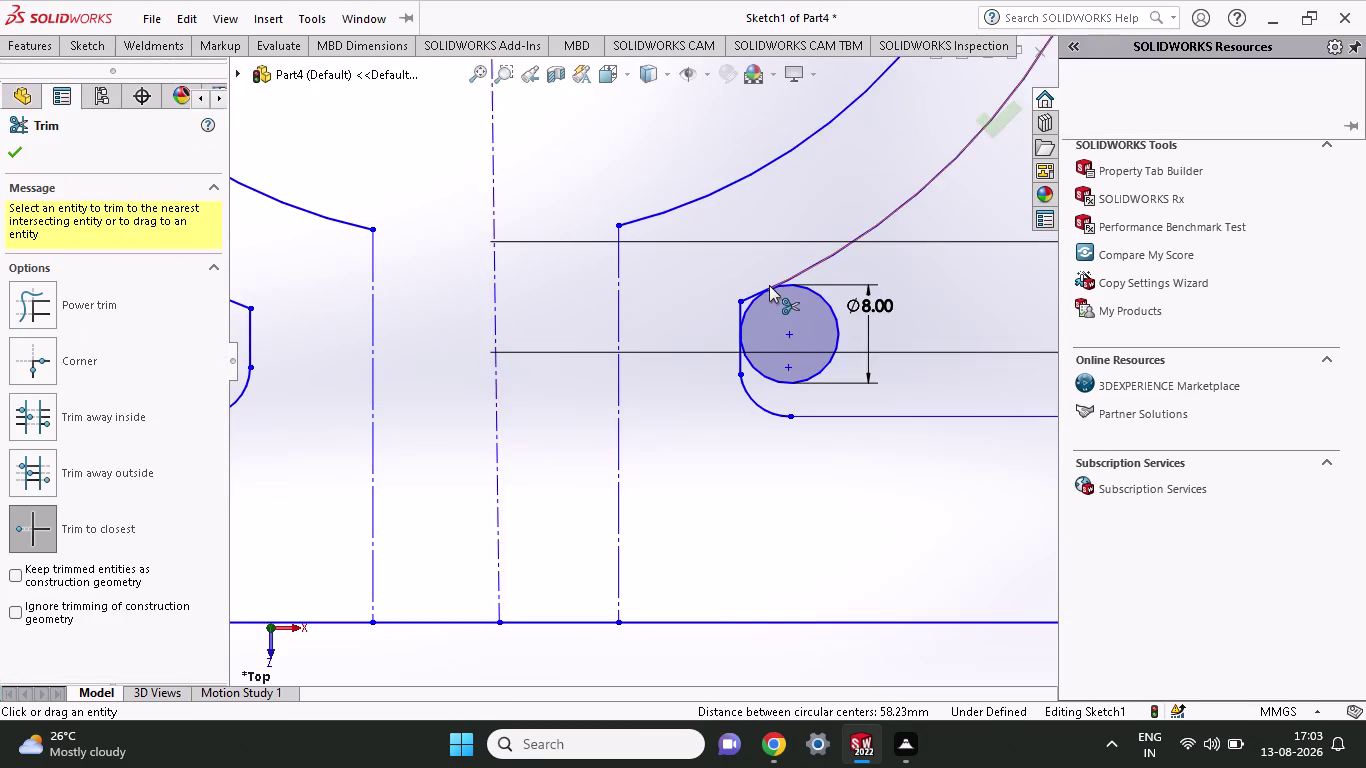
scroll(down, 3)
scroll(down, 3)
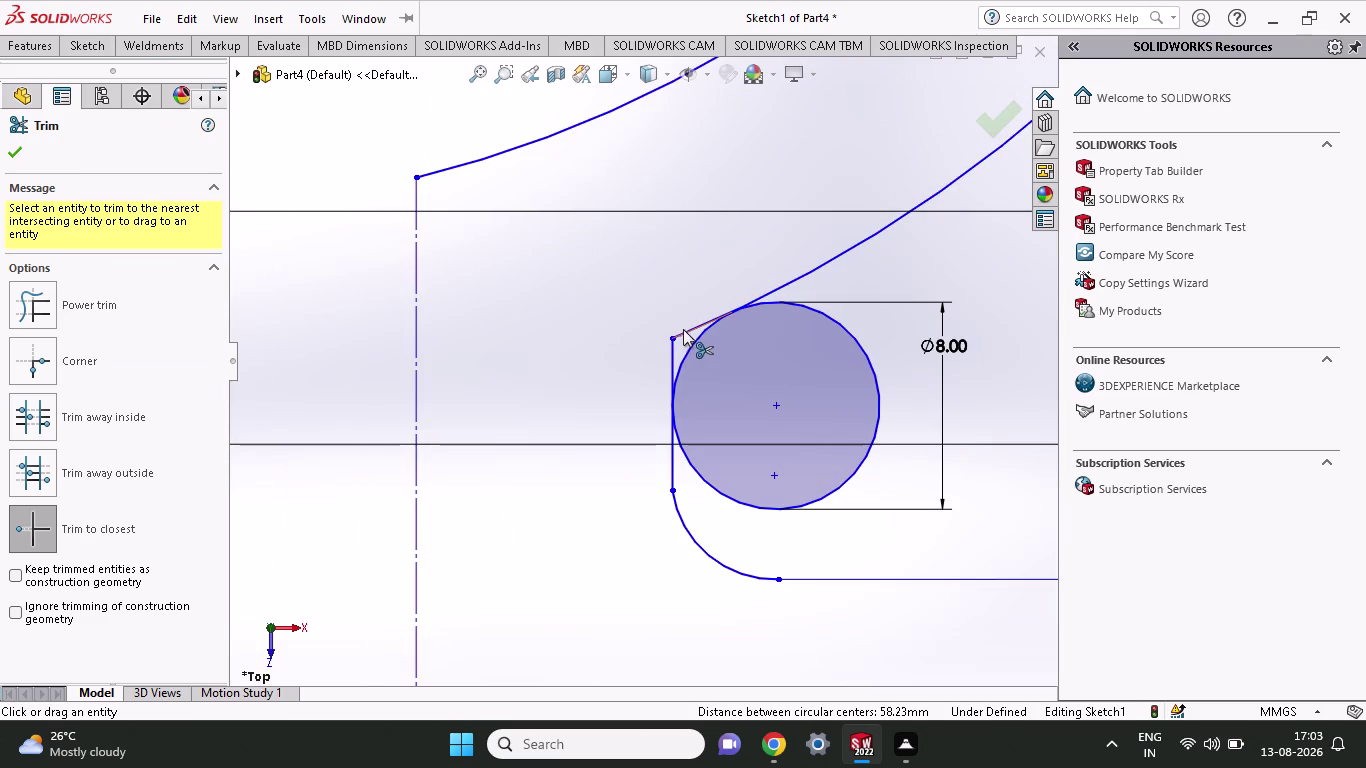
click(683, 327)
click(686, 326)
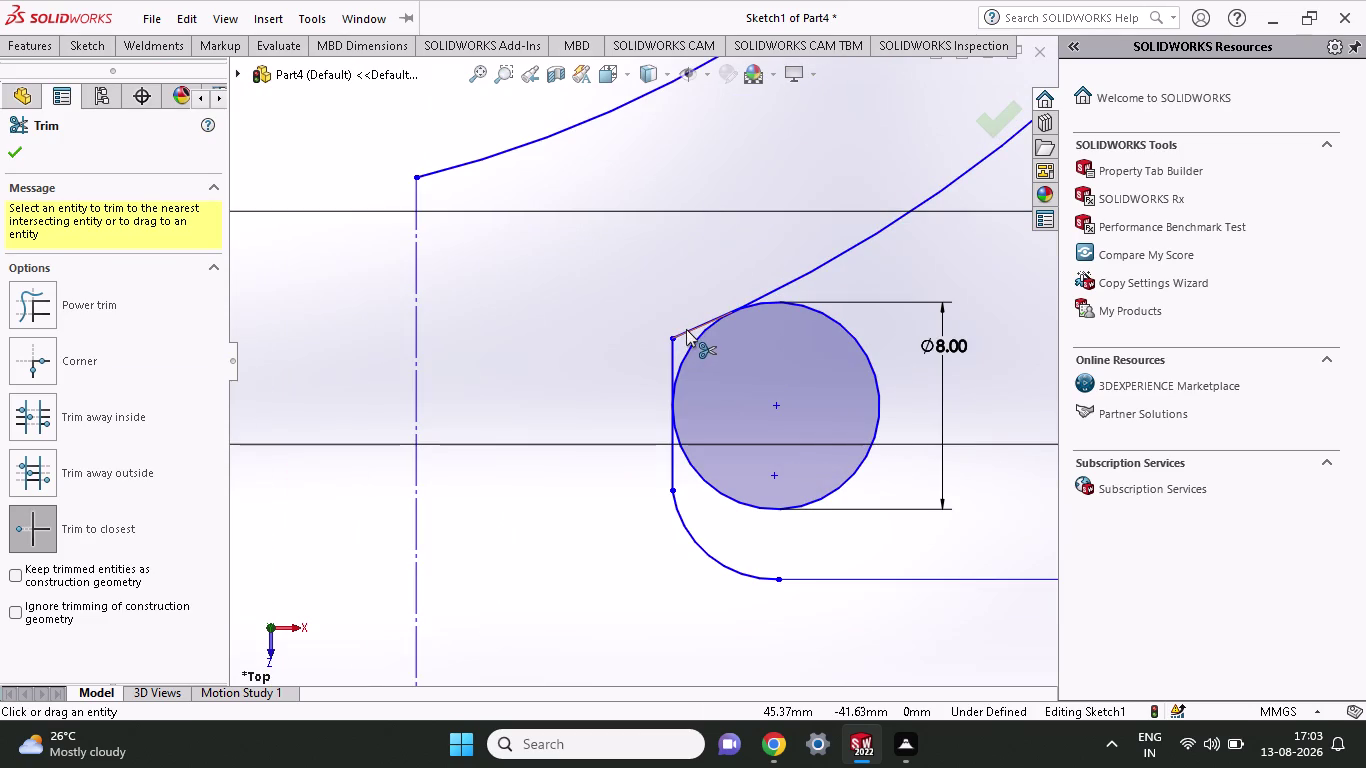
click(850, 333)
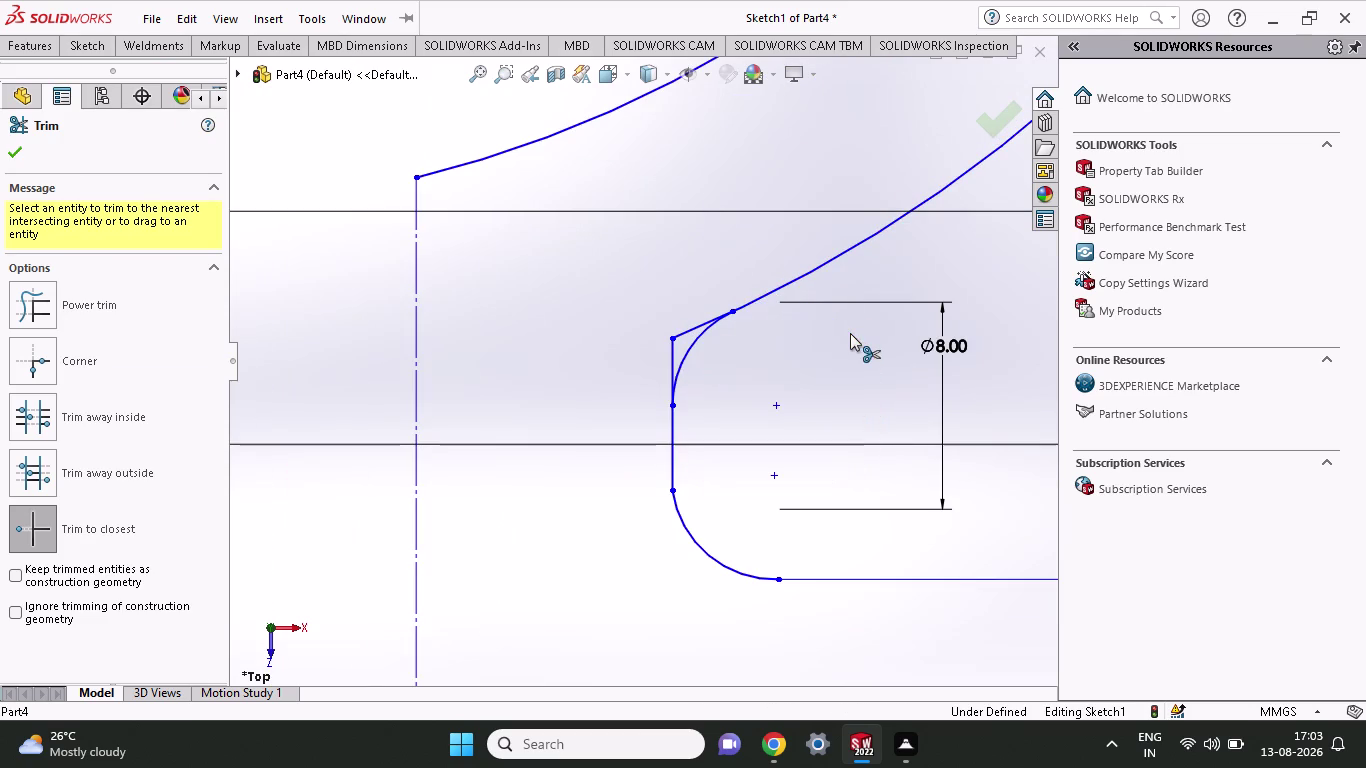
Trim the remaining leftover segments around the cutout's rounded end and close Trim.
scroll(down, 3)
click(644, 352)
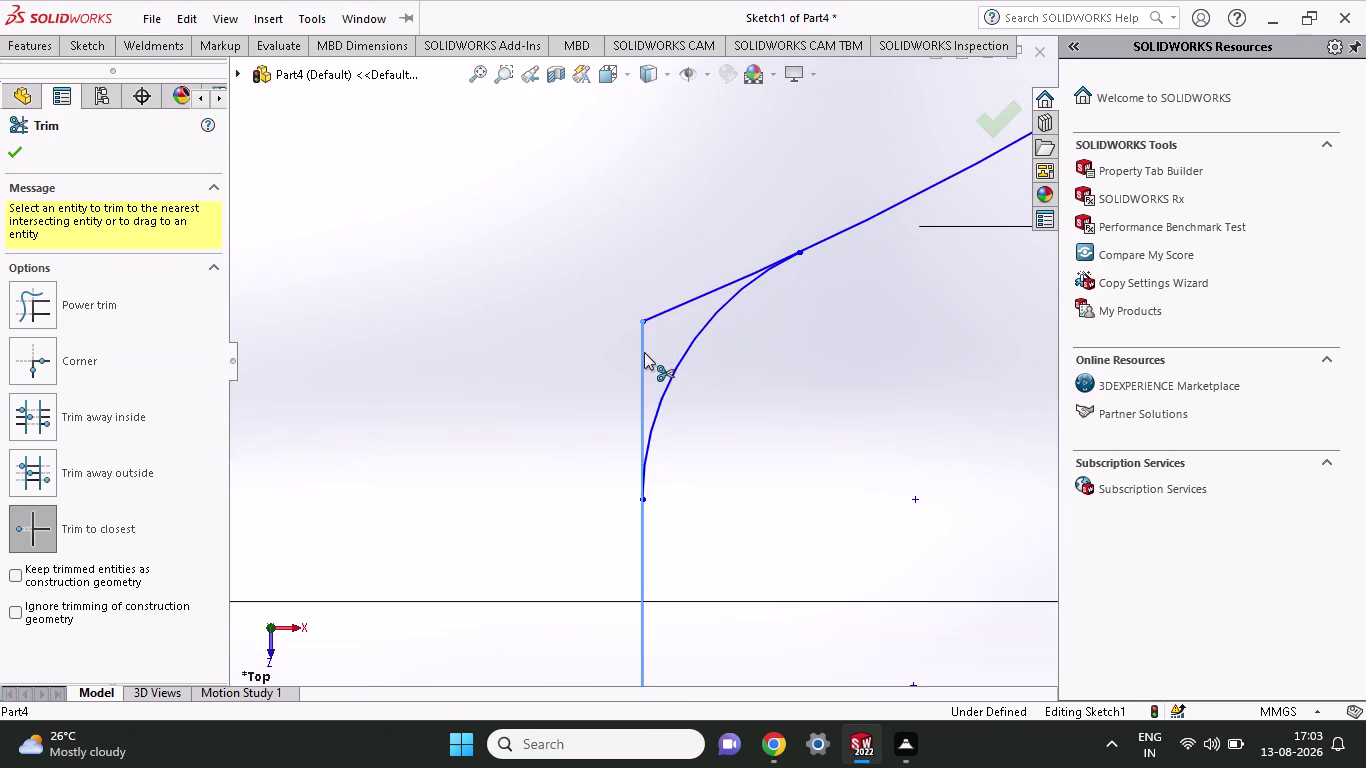
click(669, 310)
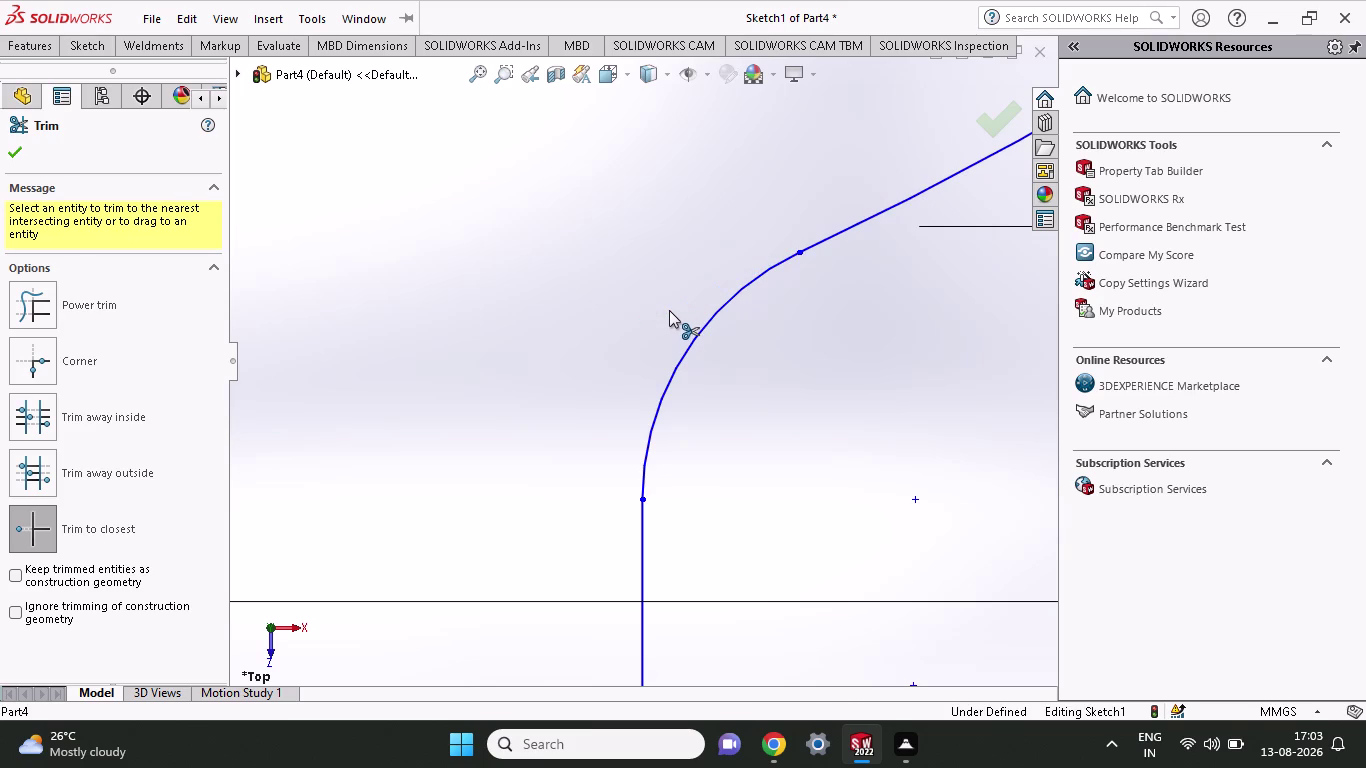
scroll(up, 3)
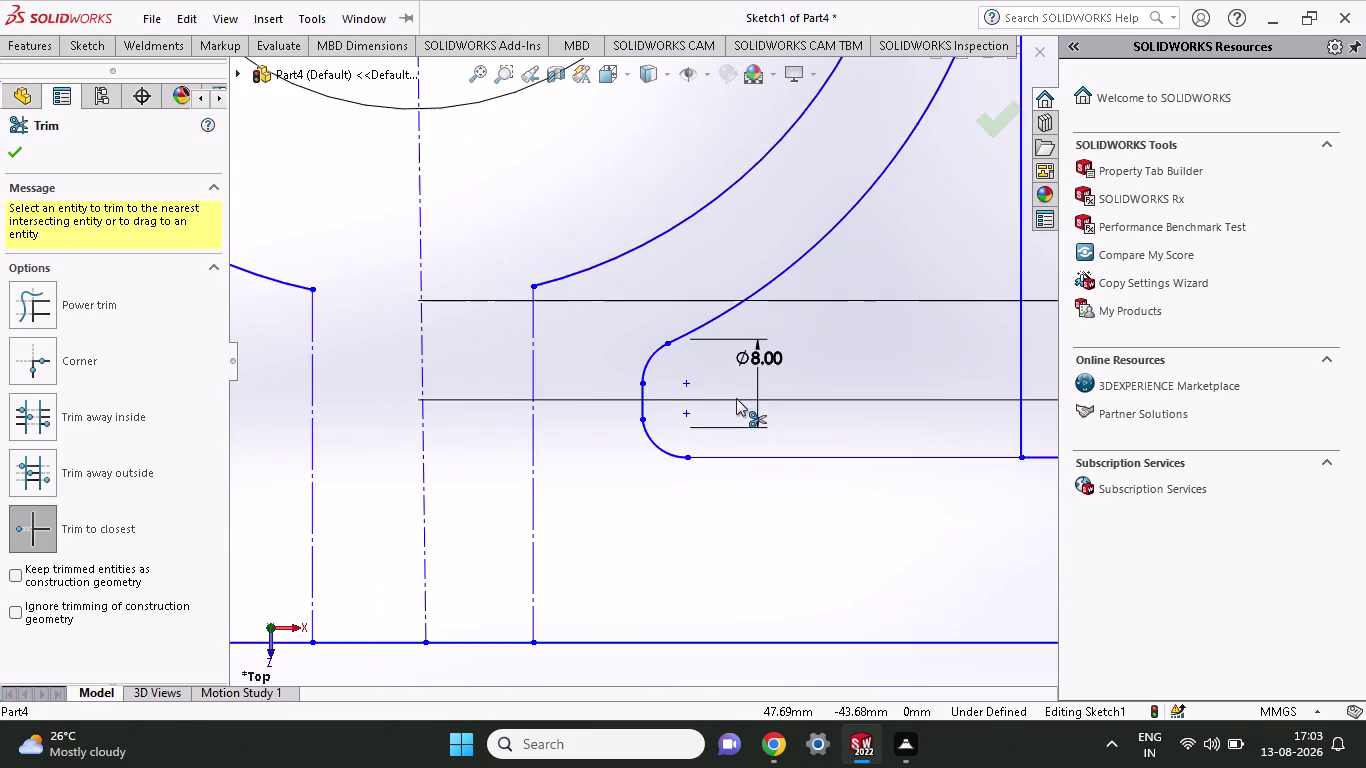
scroll(up, 3)
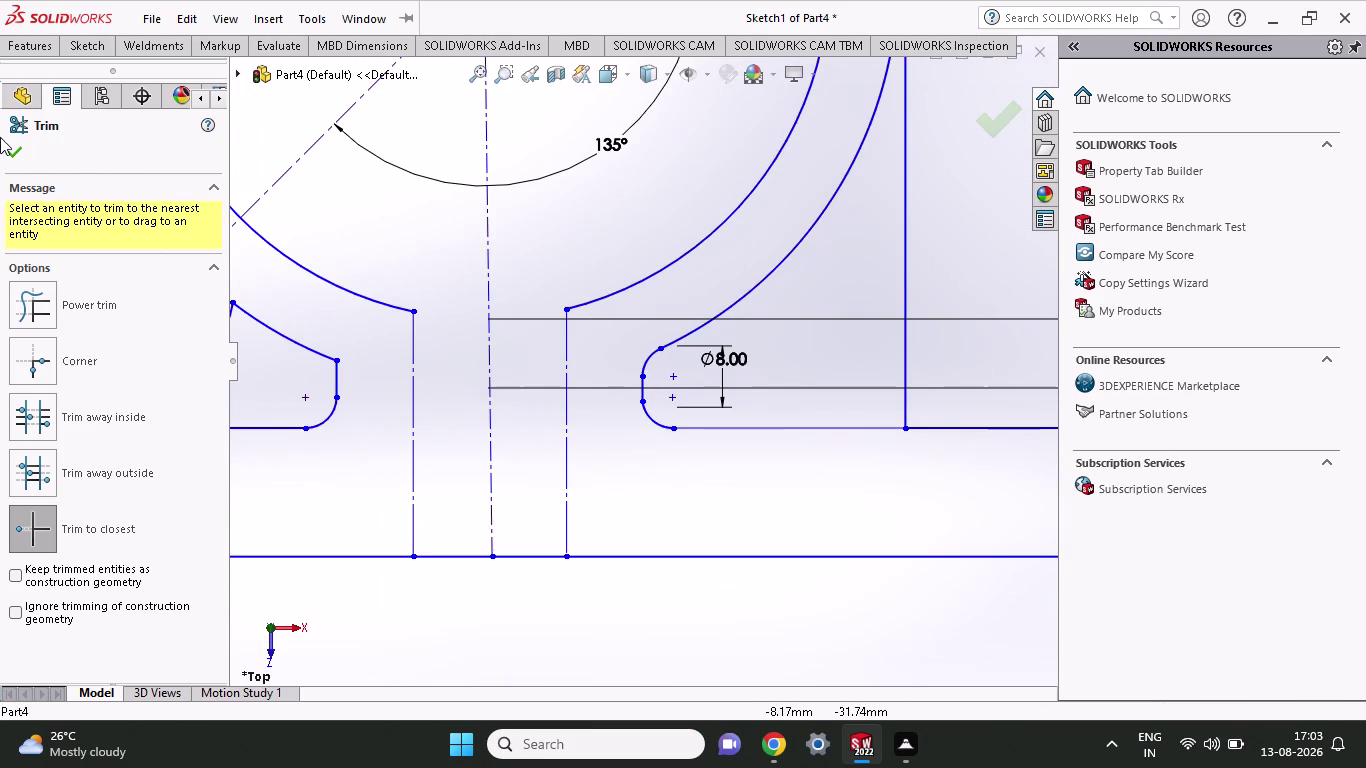
click(22, 149)
click(90, 46)
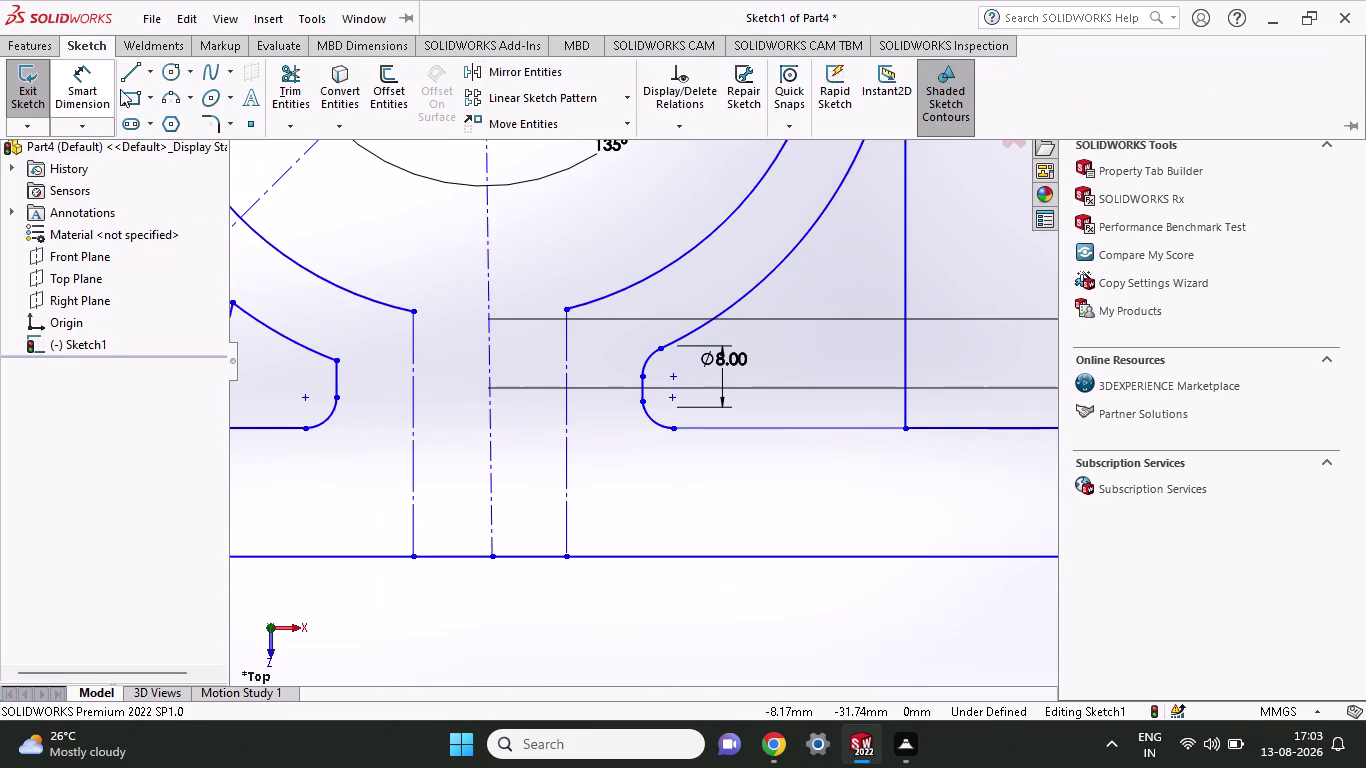
click(513, 70)
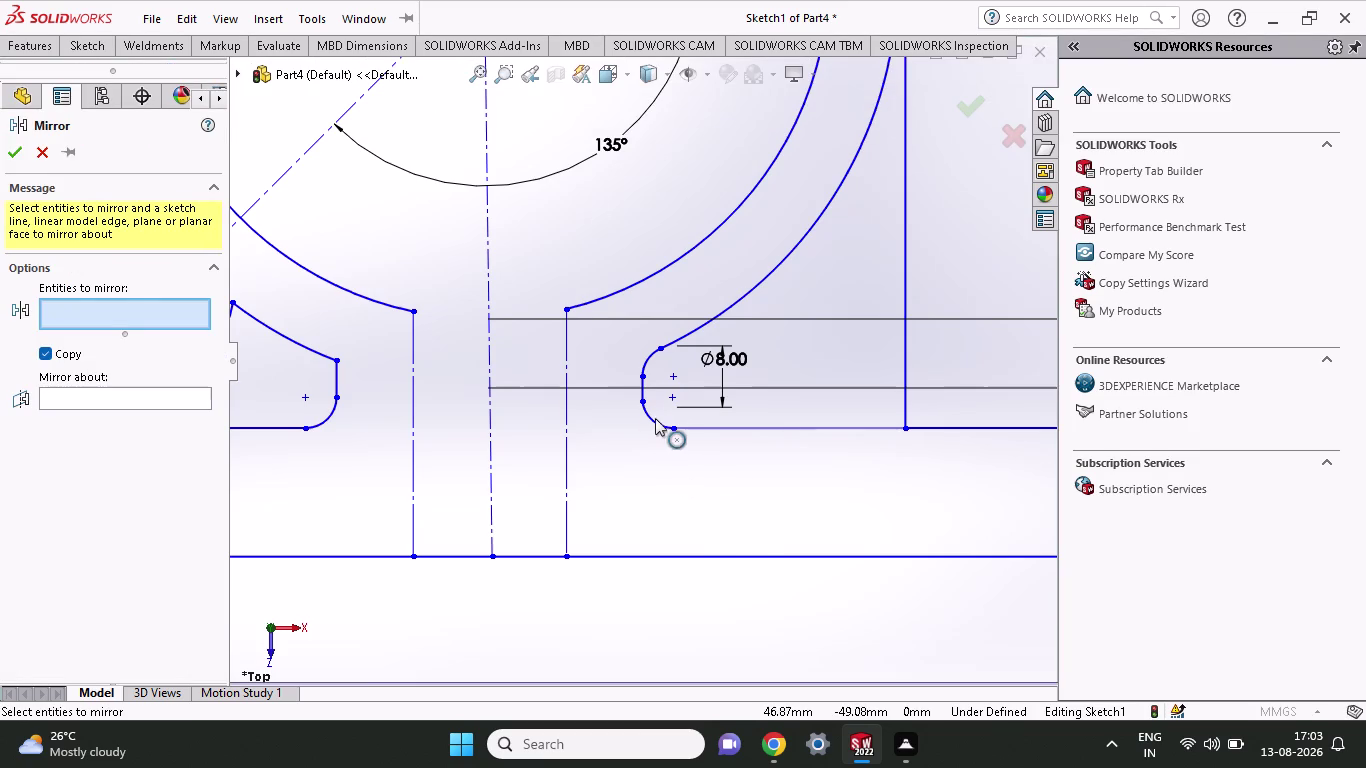
Mirror the cutout's small rounded arc (Arc18) about the vertical centreline Line9.
click(651, 360)
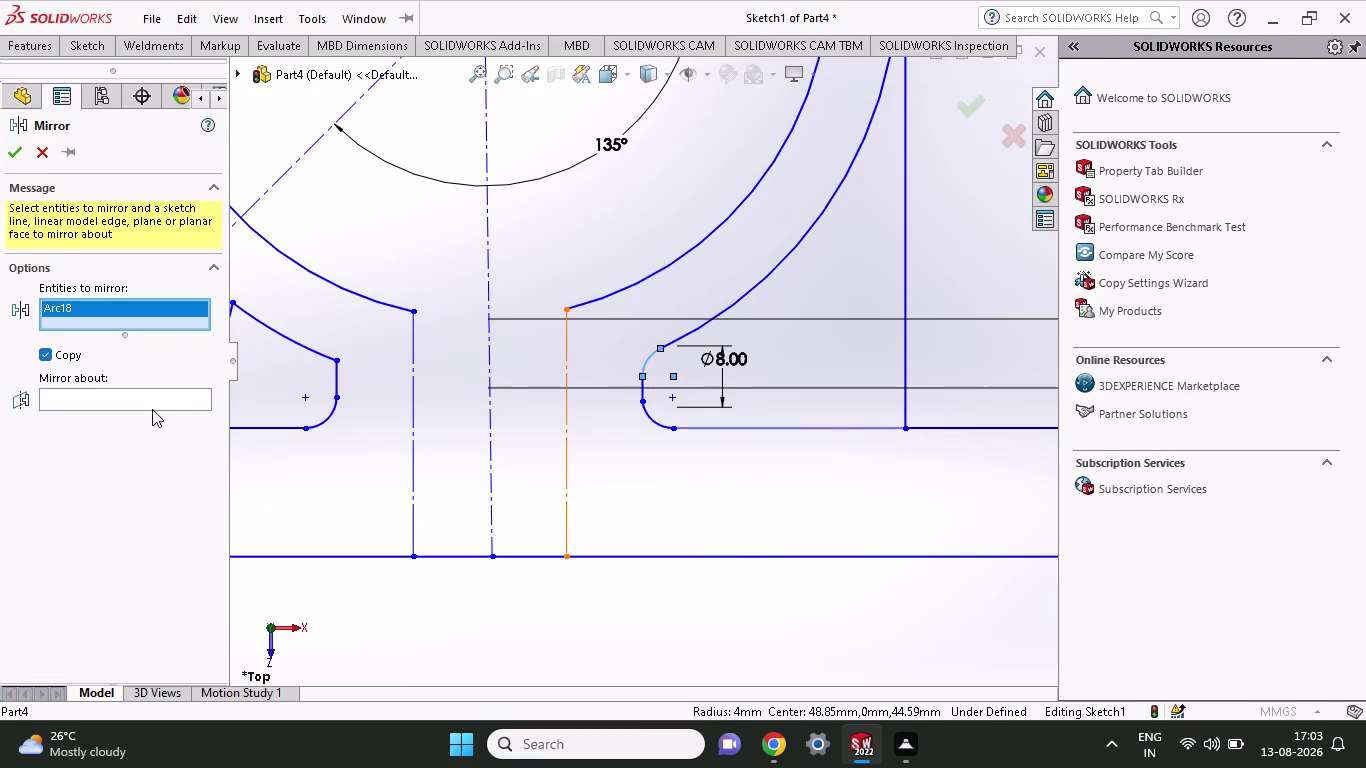
click(152, 409)
click(152, 404)
click(153, 403)
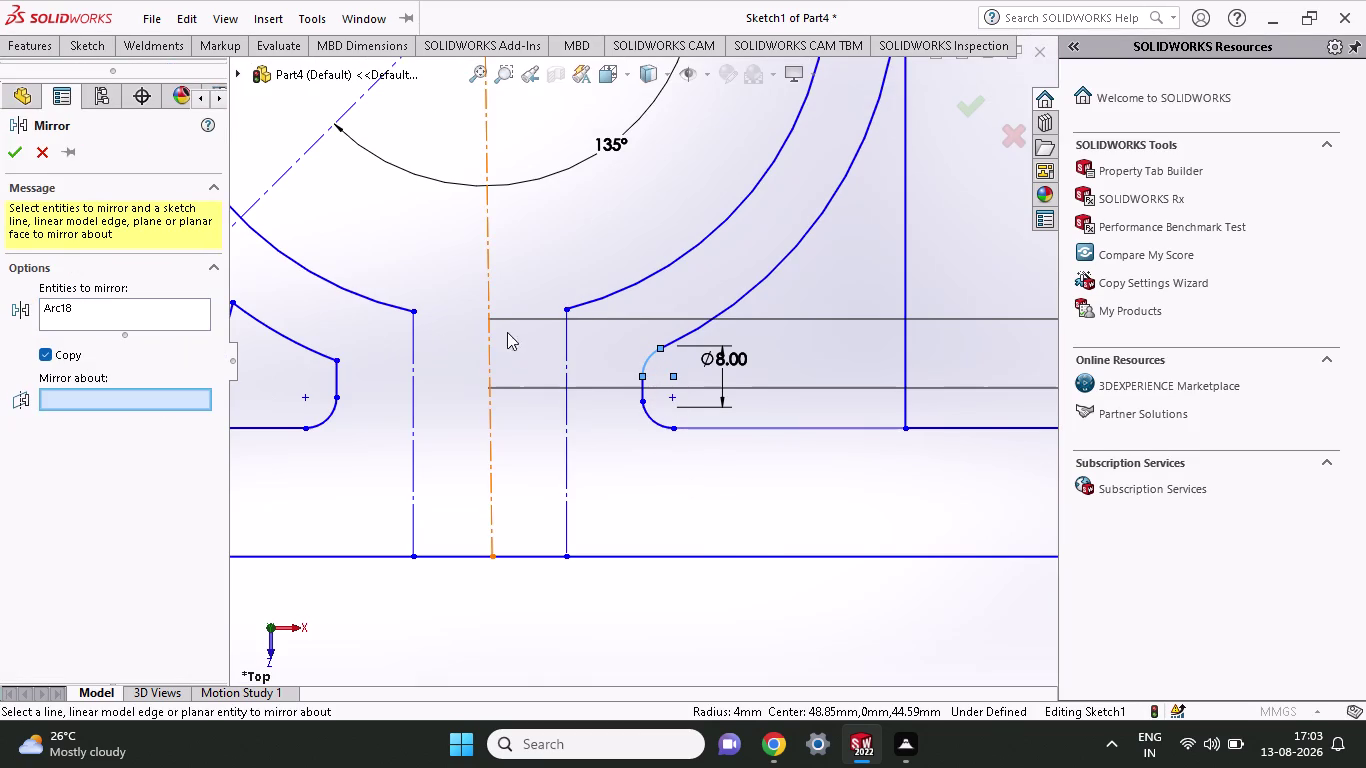
click(489, 334)
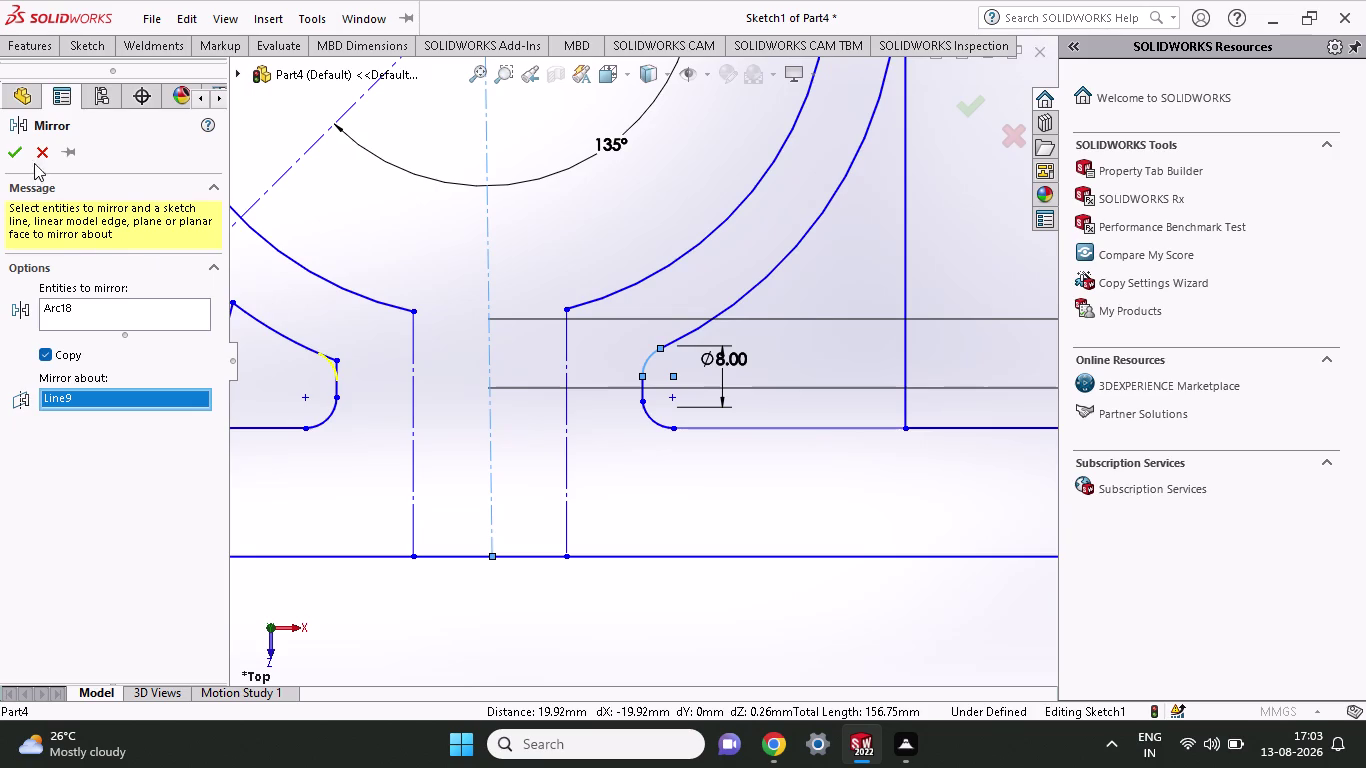
click(4, 154)
scroll(down, 3)
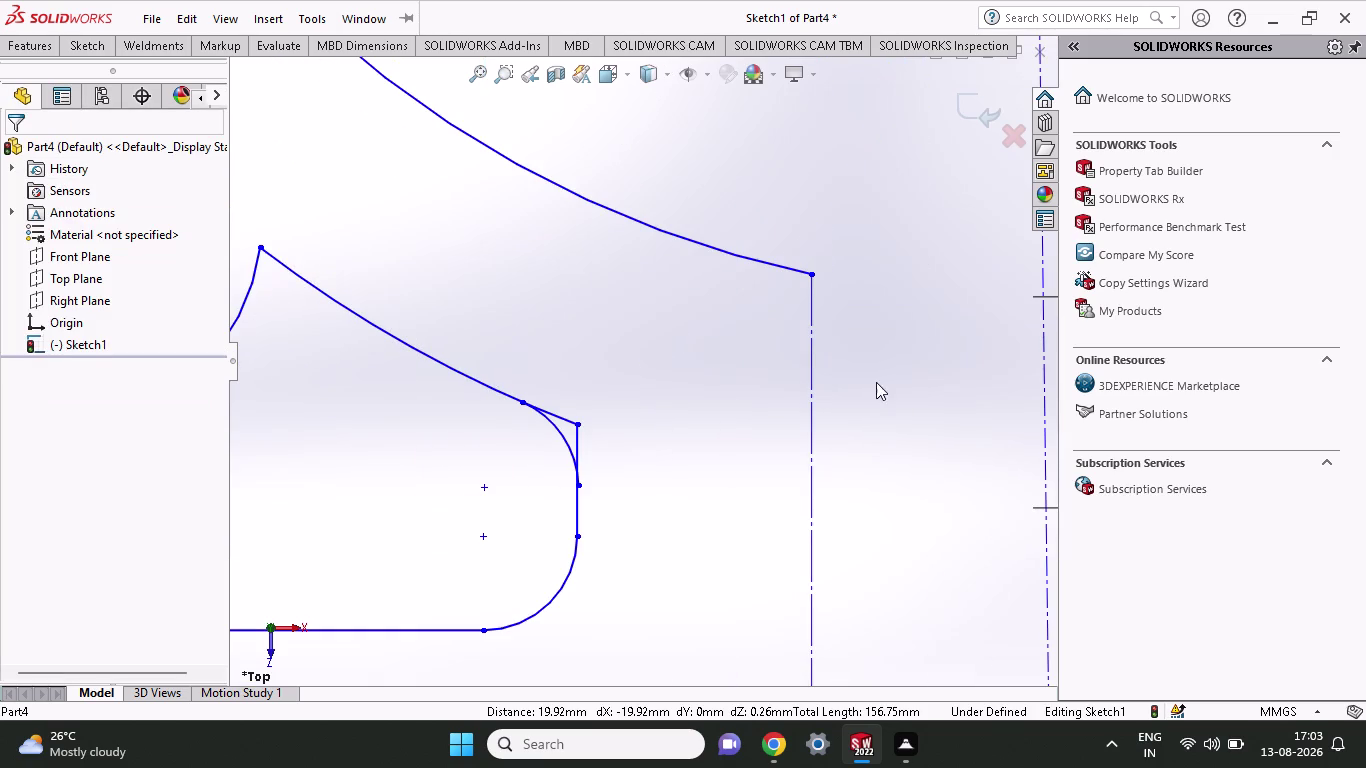
click(102, 38)
Trim the leftover corner and its stub where the mirrored arc meets the left lug.
click(299, 73)
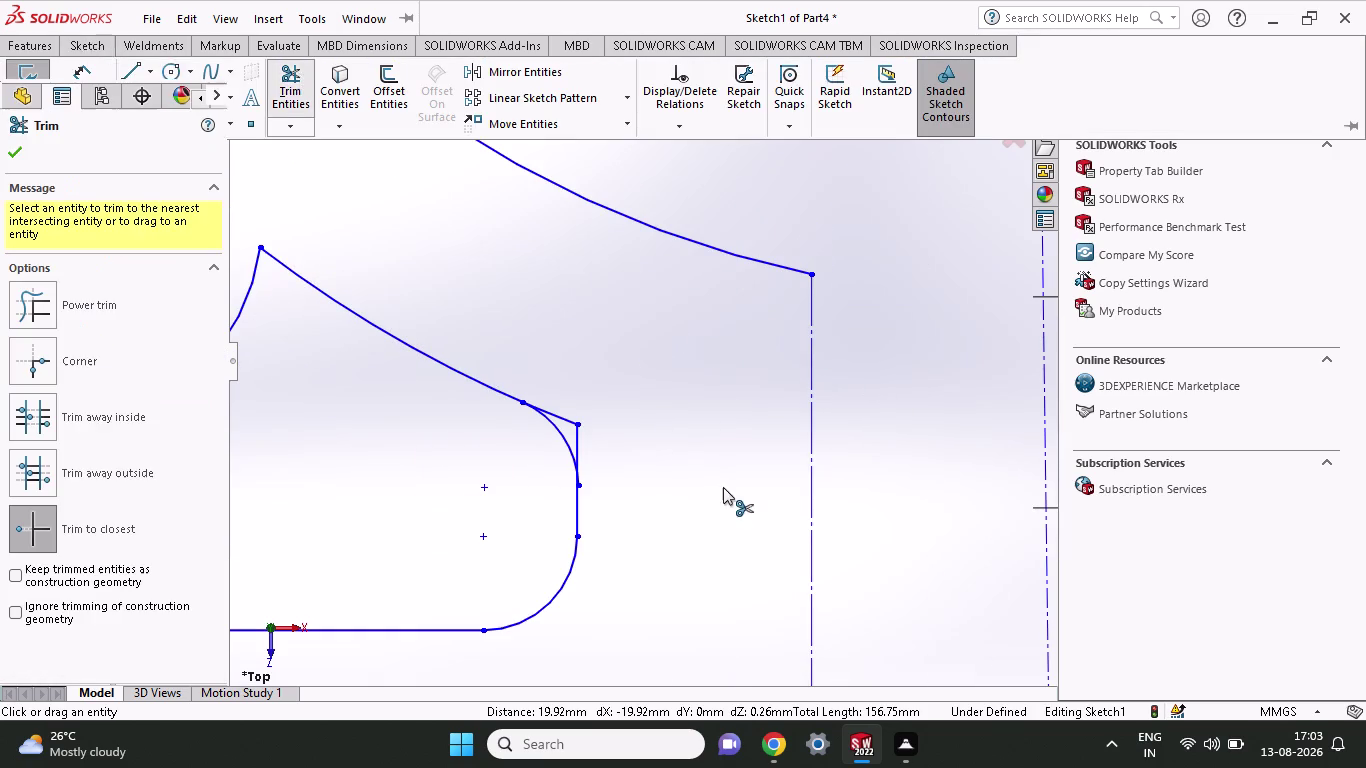
click(560, 415)
click(578, 433)
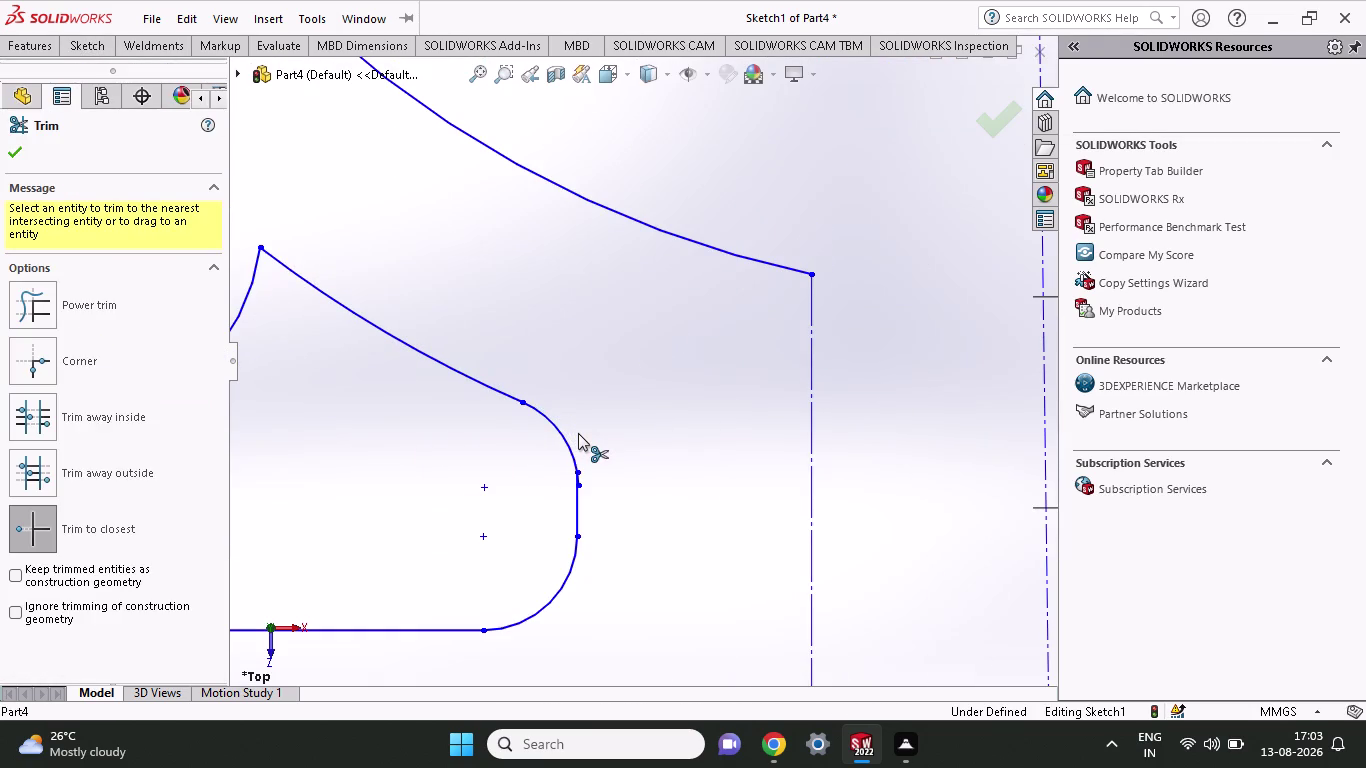
scroll(up, 3)
scroll(up, 3)
scroll(down, 3)
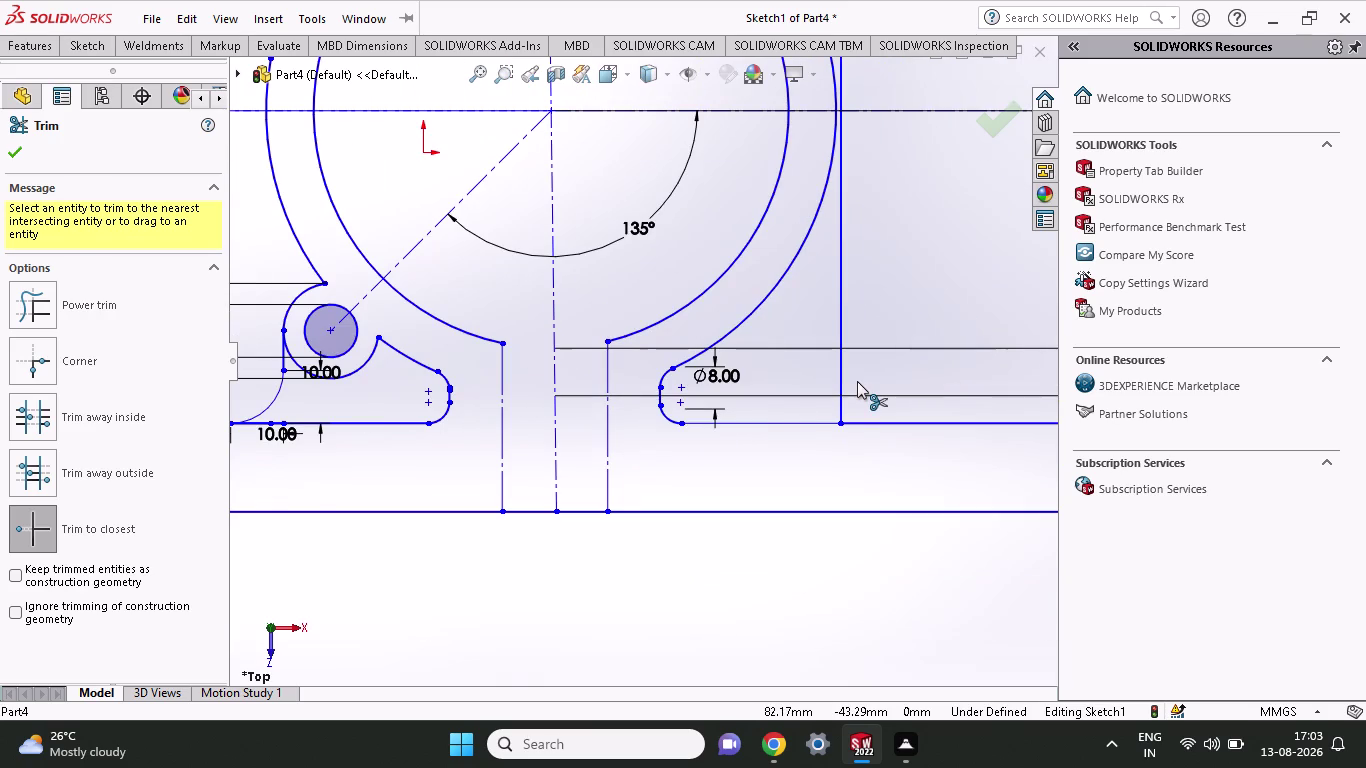
scroll(up, 3)
scroll(down, 3)
scroll(down, 3)
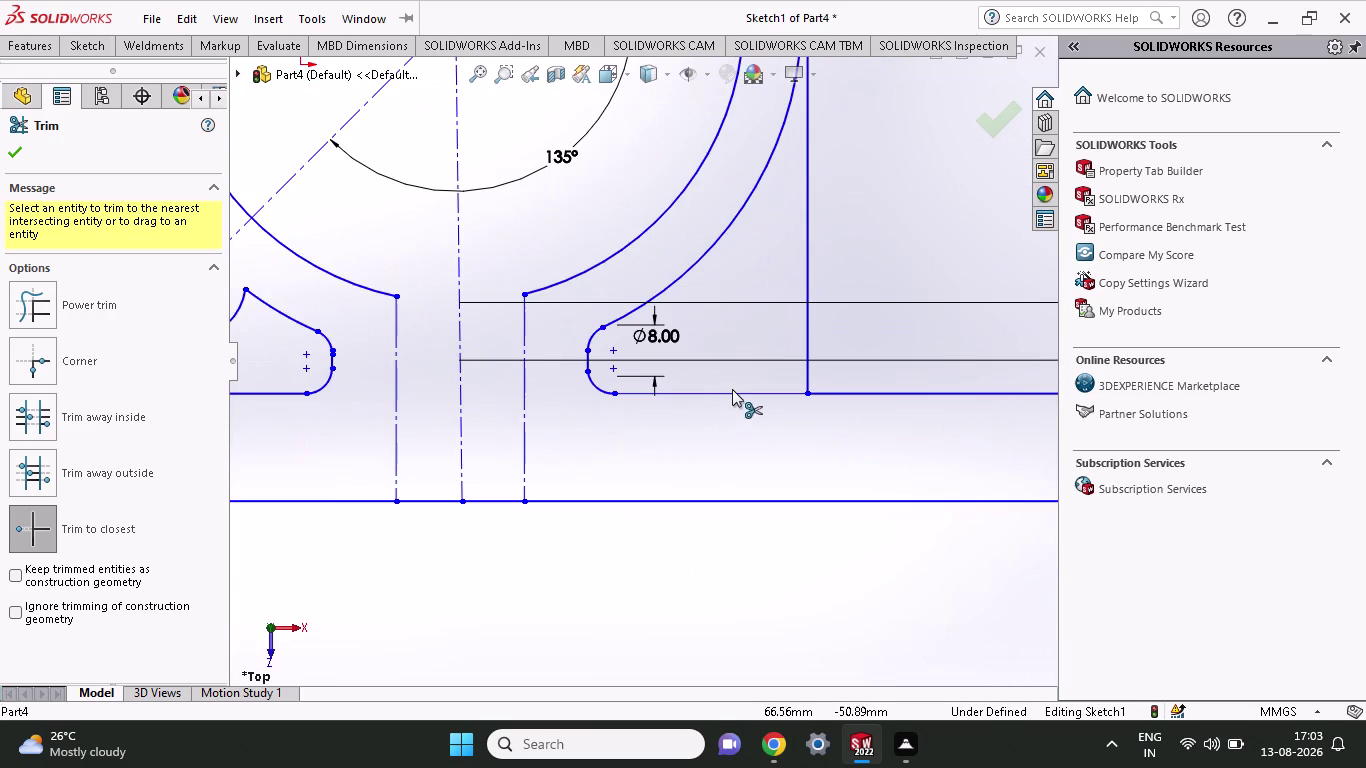
scroll(up, 3)
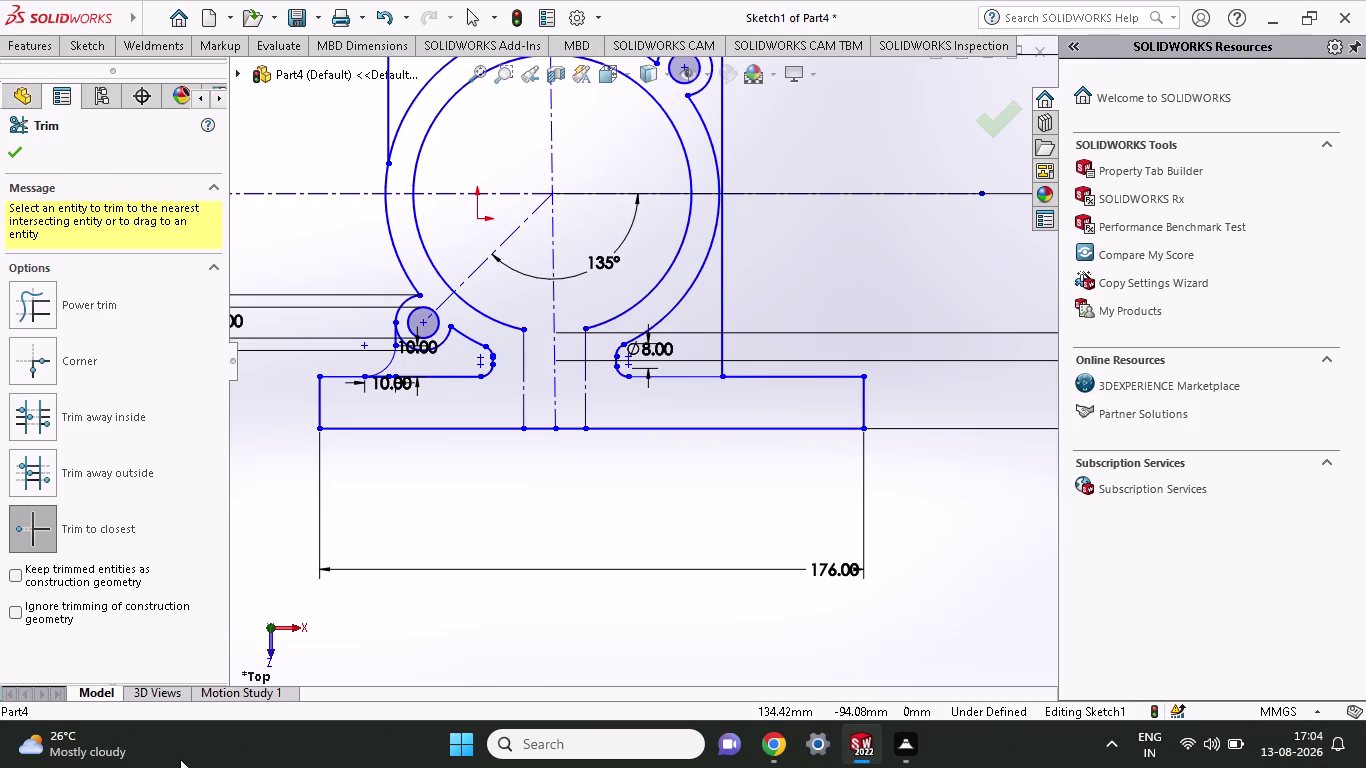
scroll(up, 3)
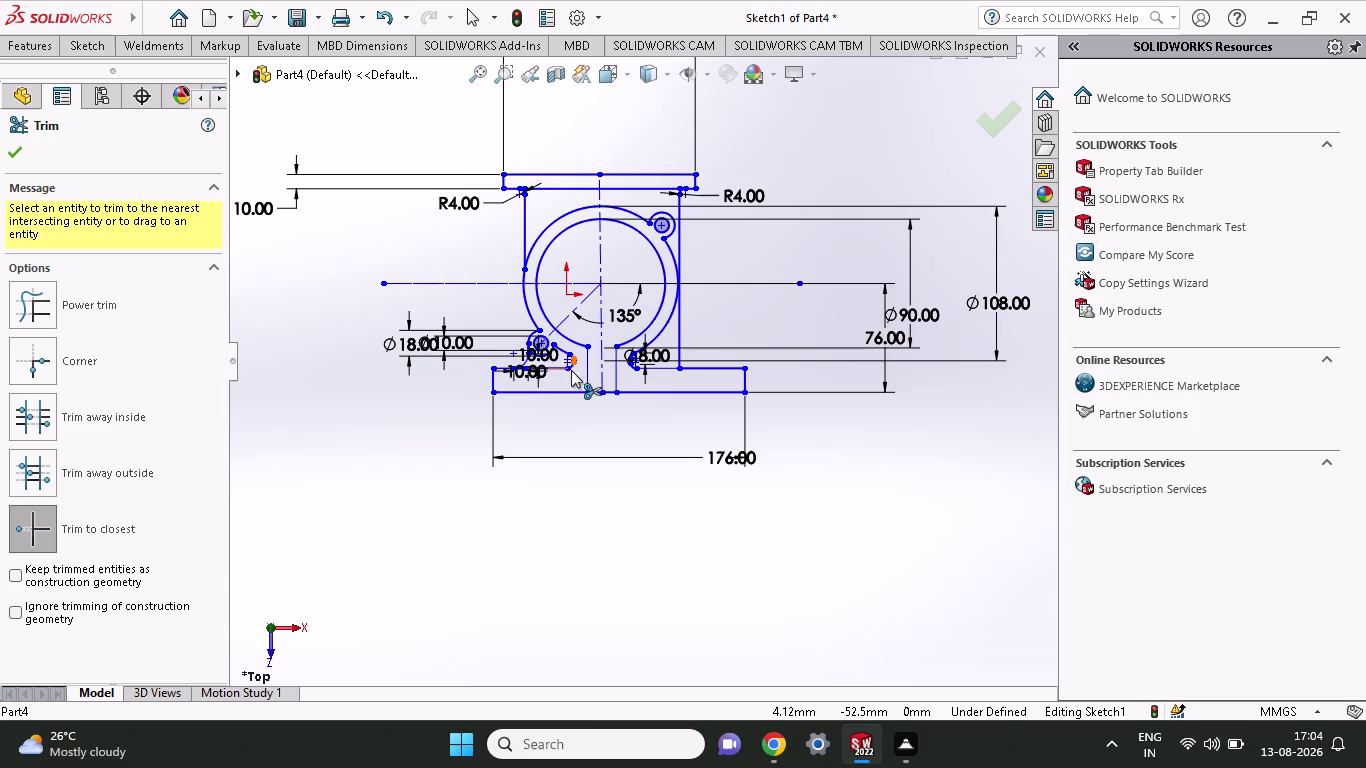
Attempt a trim near the cutout bottom, dismiss the cannot-extend warning, and exit Trim.
drag(525, 363, 530, 397)
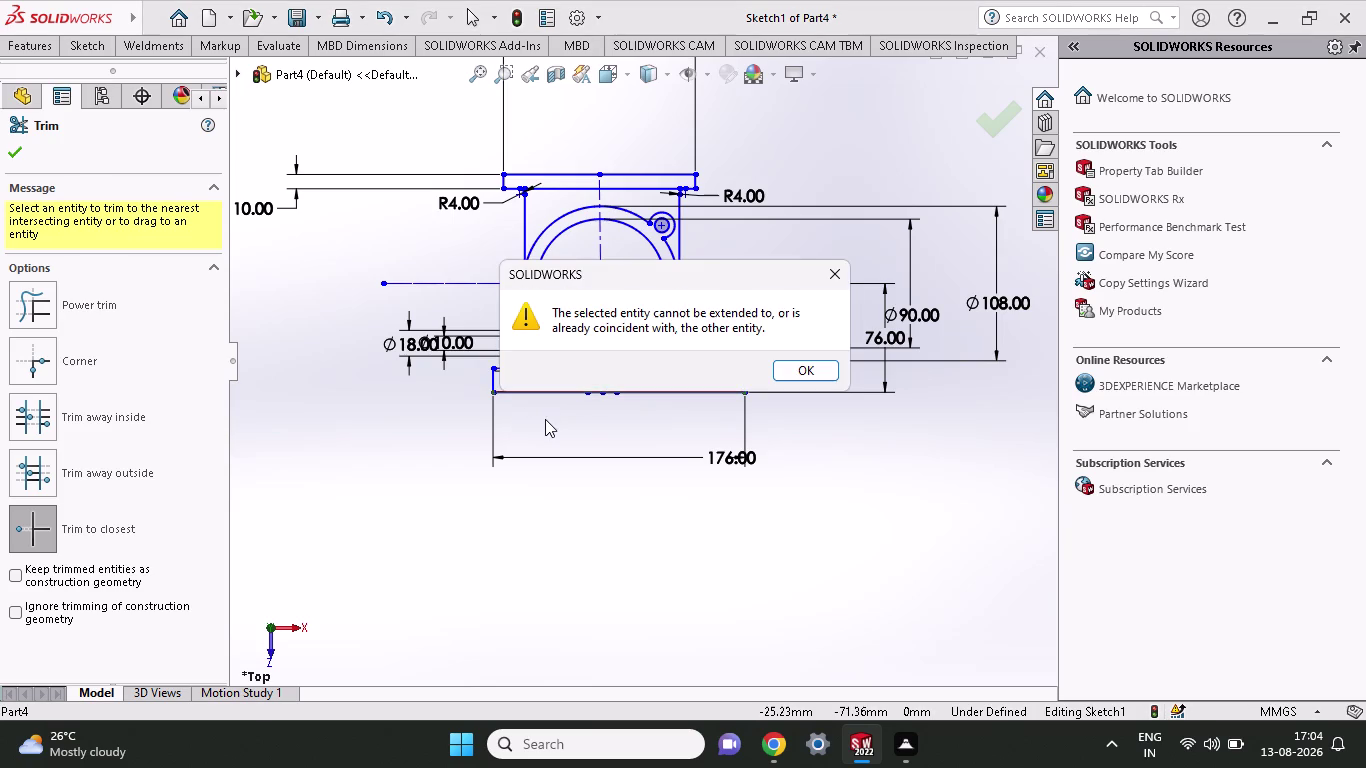
click(817, 280)
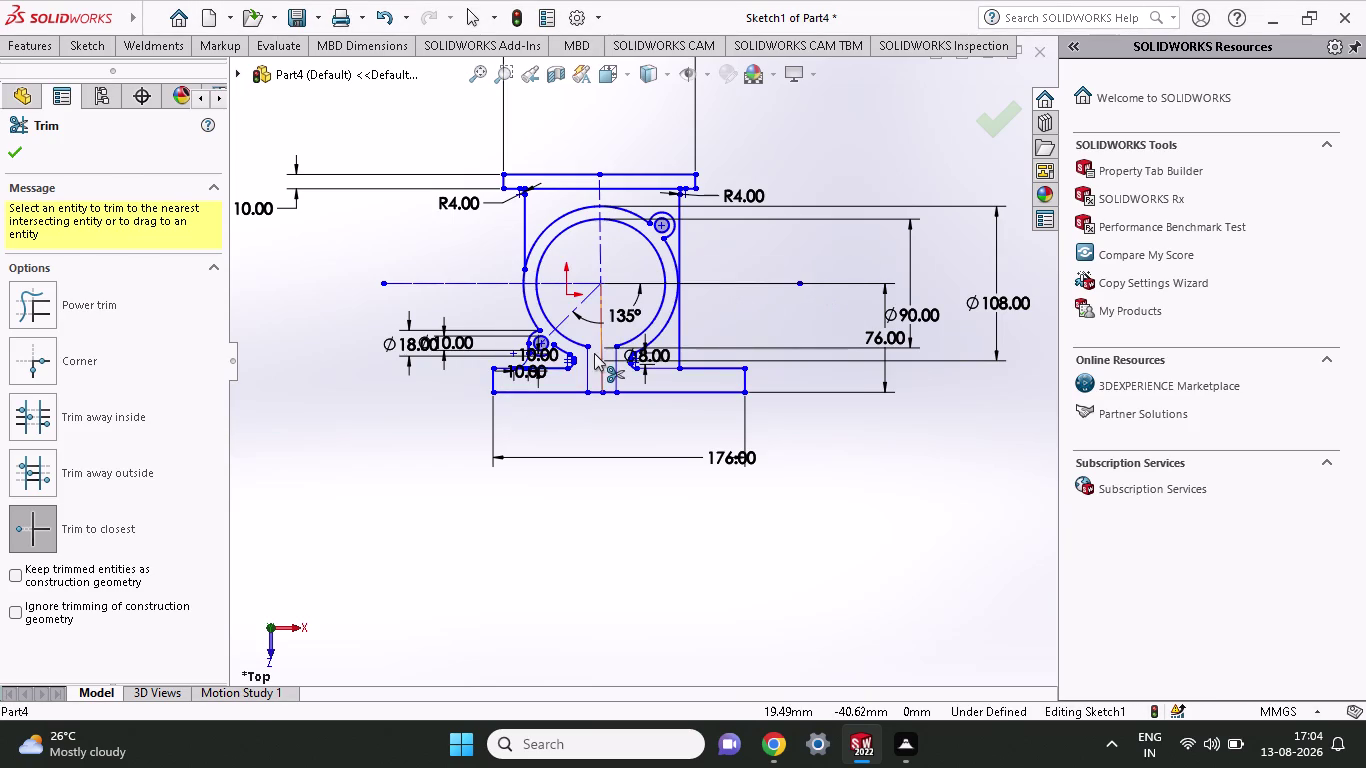
key(Escape)
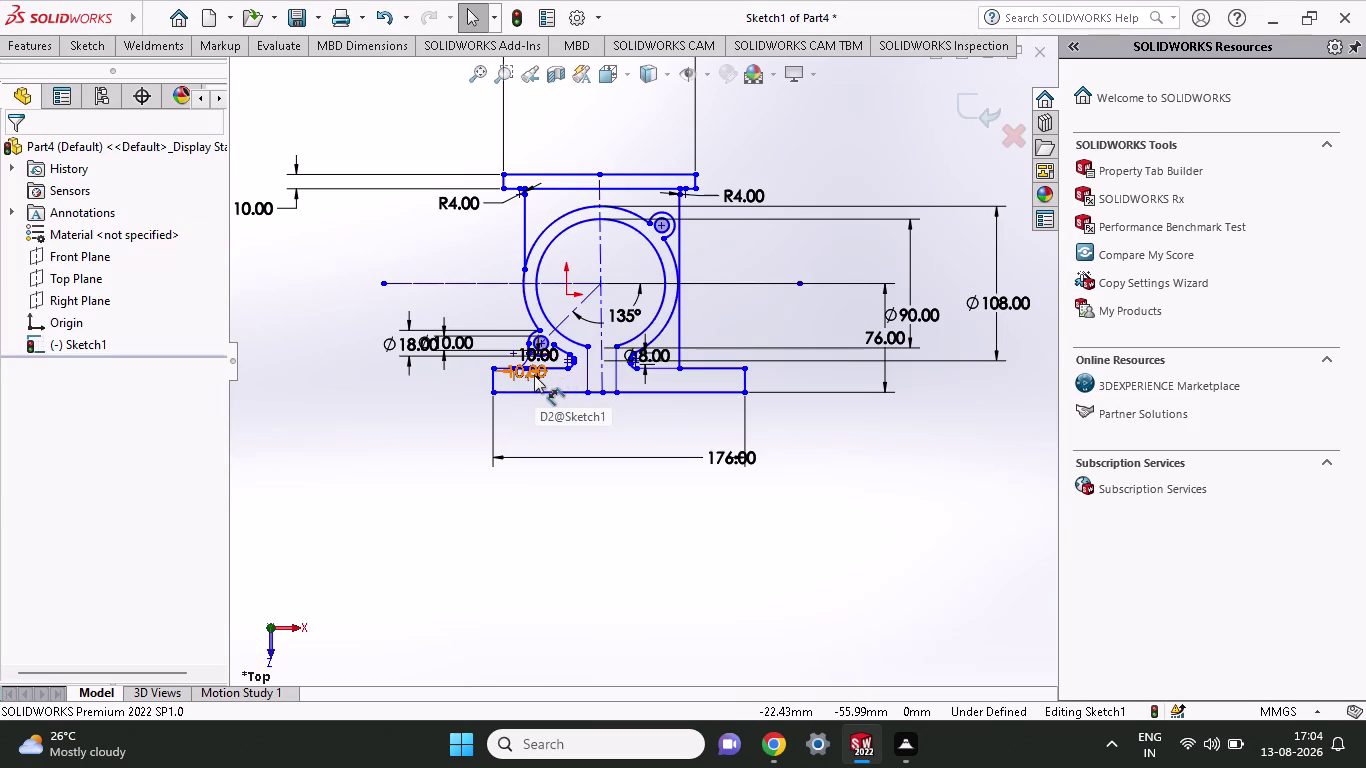
Move the horizontal and vertical 10.00 dimensions below and left of the profile.
key(Escape)
drag(534, 370, 536, 420)
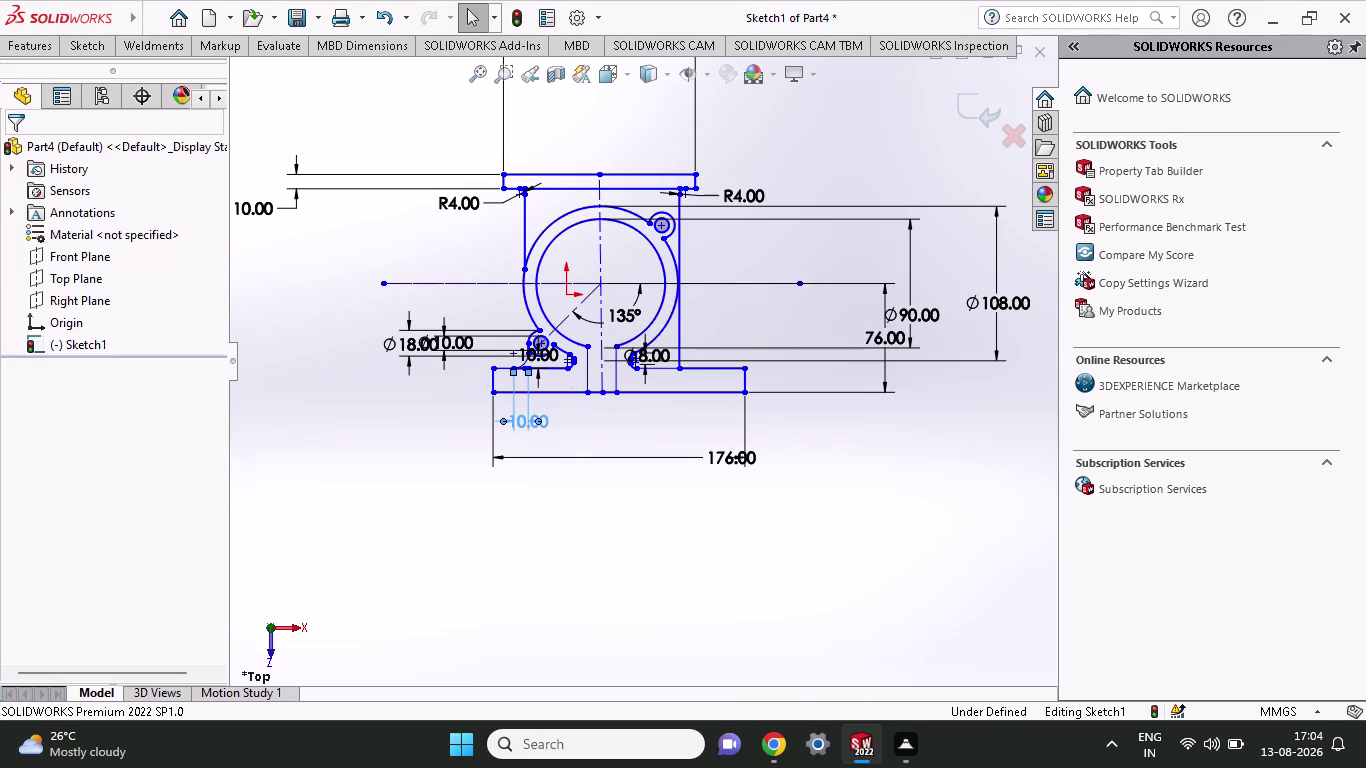
drag(550, 352, 618, 432)
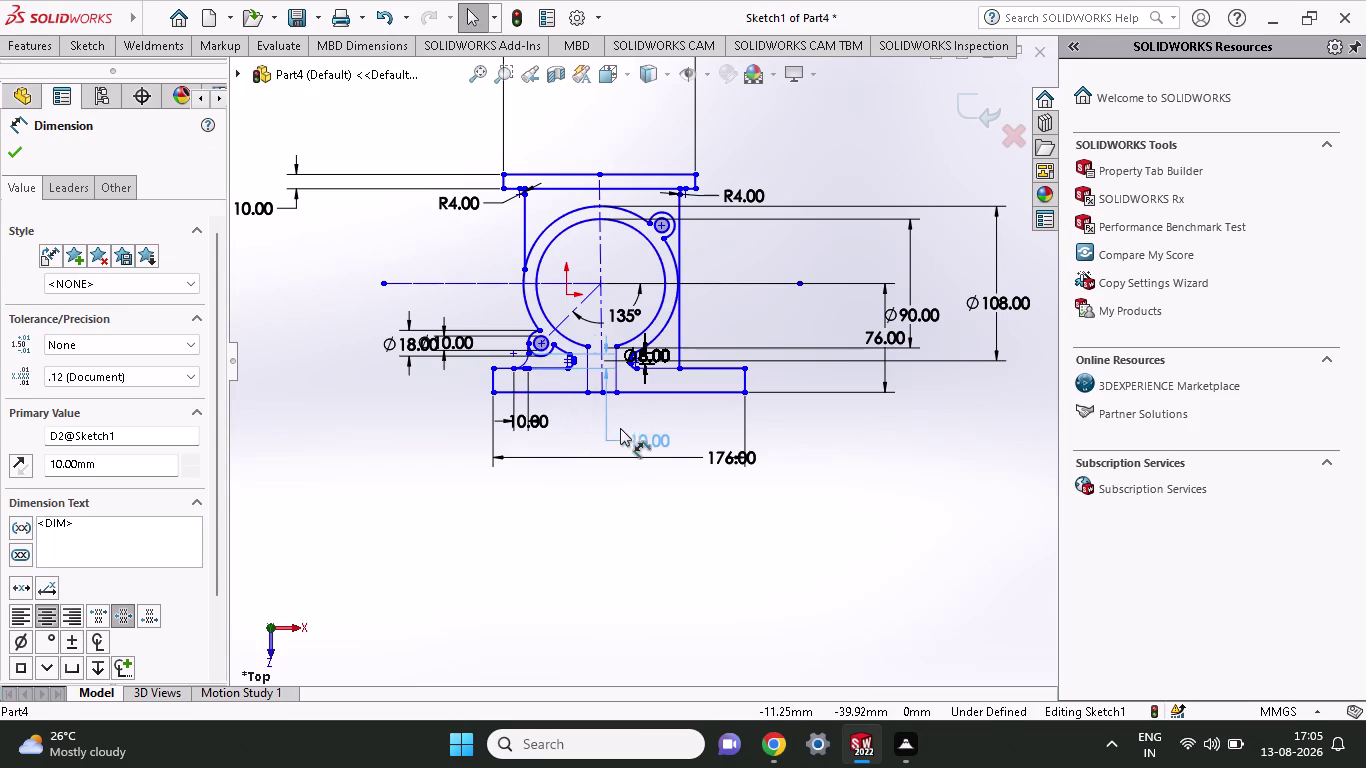
drag(618, 432, 357, 427)
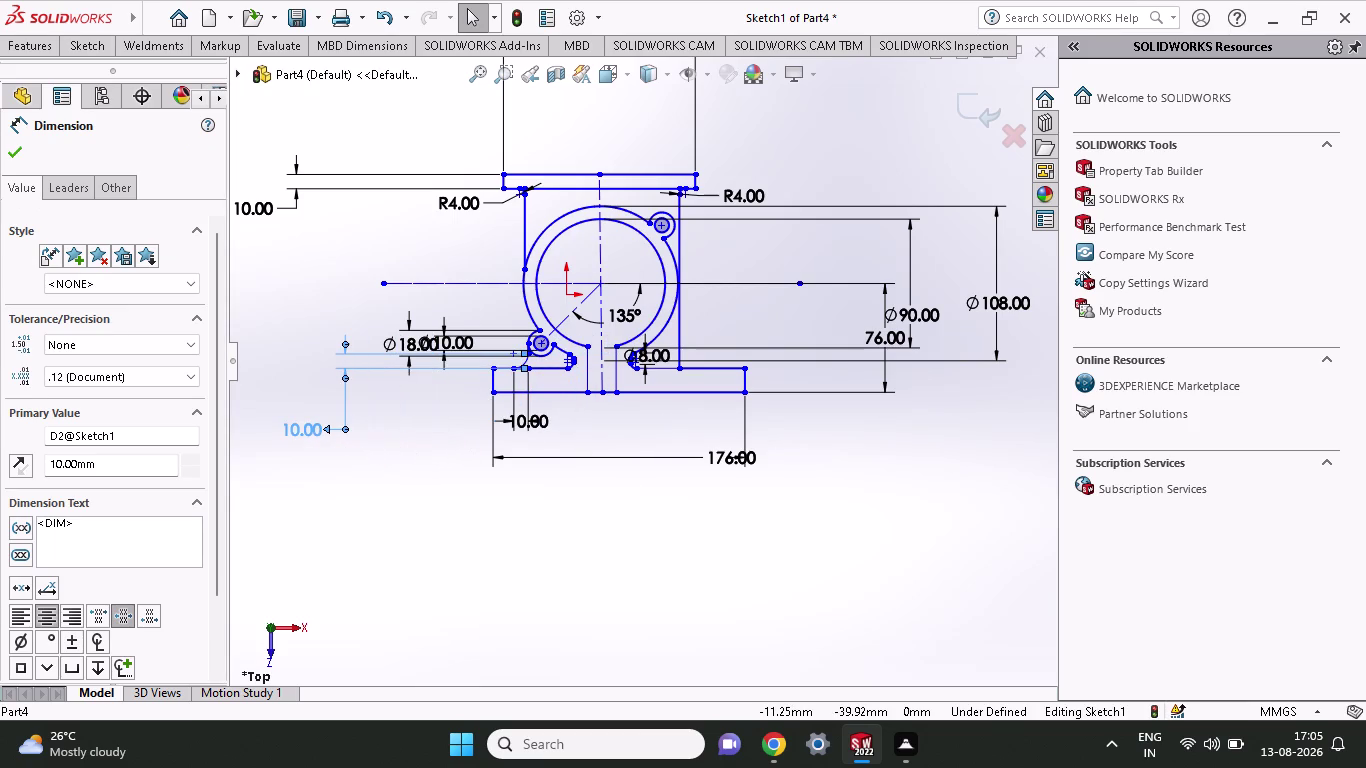
key(Escape)
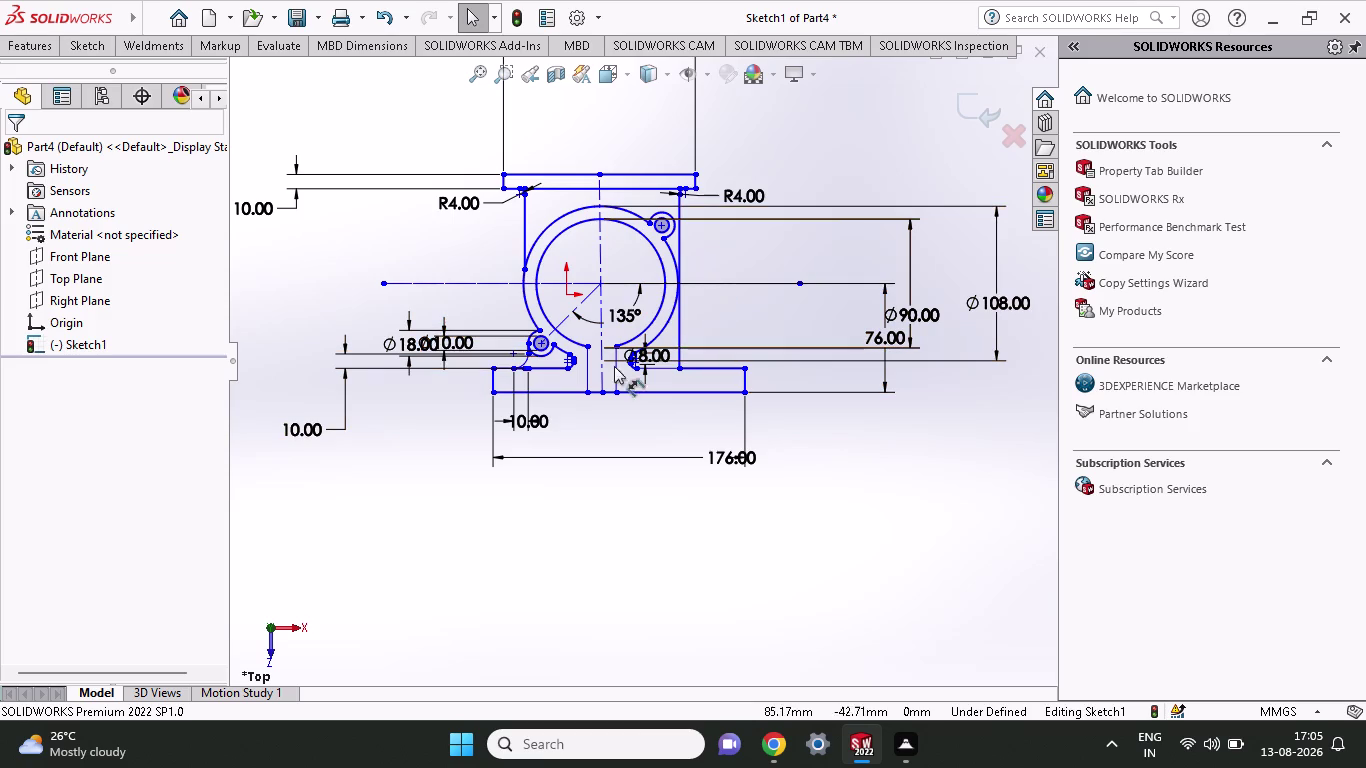
Move the Ø18.00, Ø10.00 and Ø8.00 dimensions clear of the lug into open space.
drag(444, 337, 417, 298)
drag(442, 339, 434, 312)
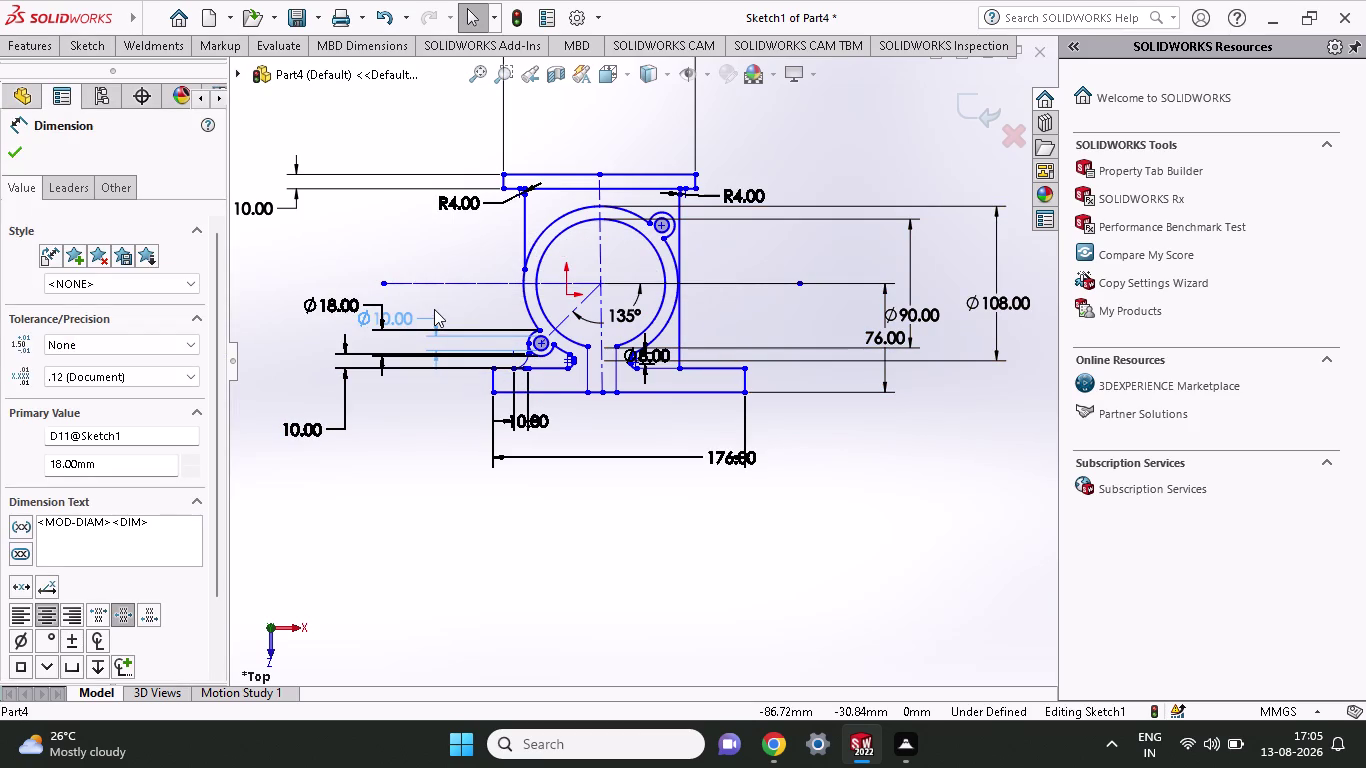
drag(434, 312, 465, 306)
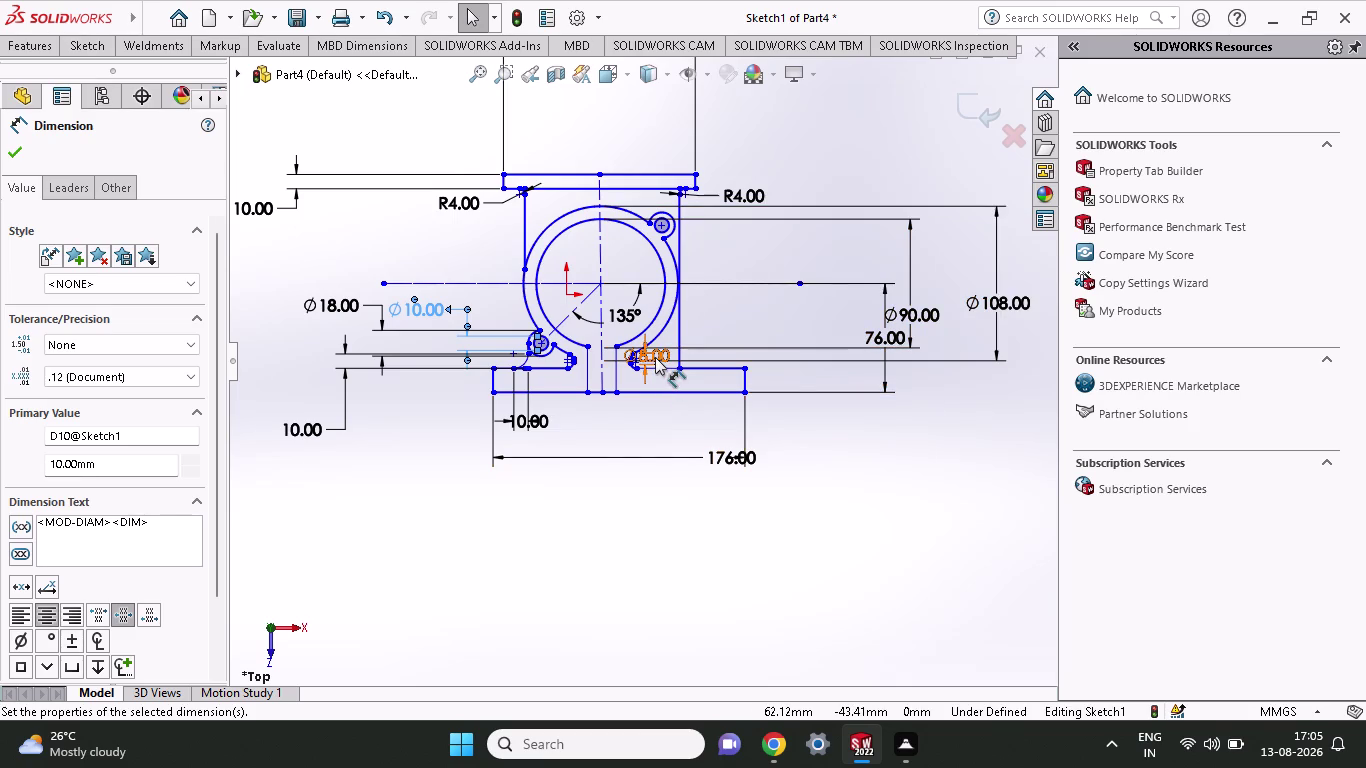
drag(655, 357, 742, 324)
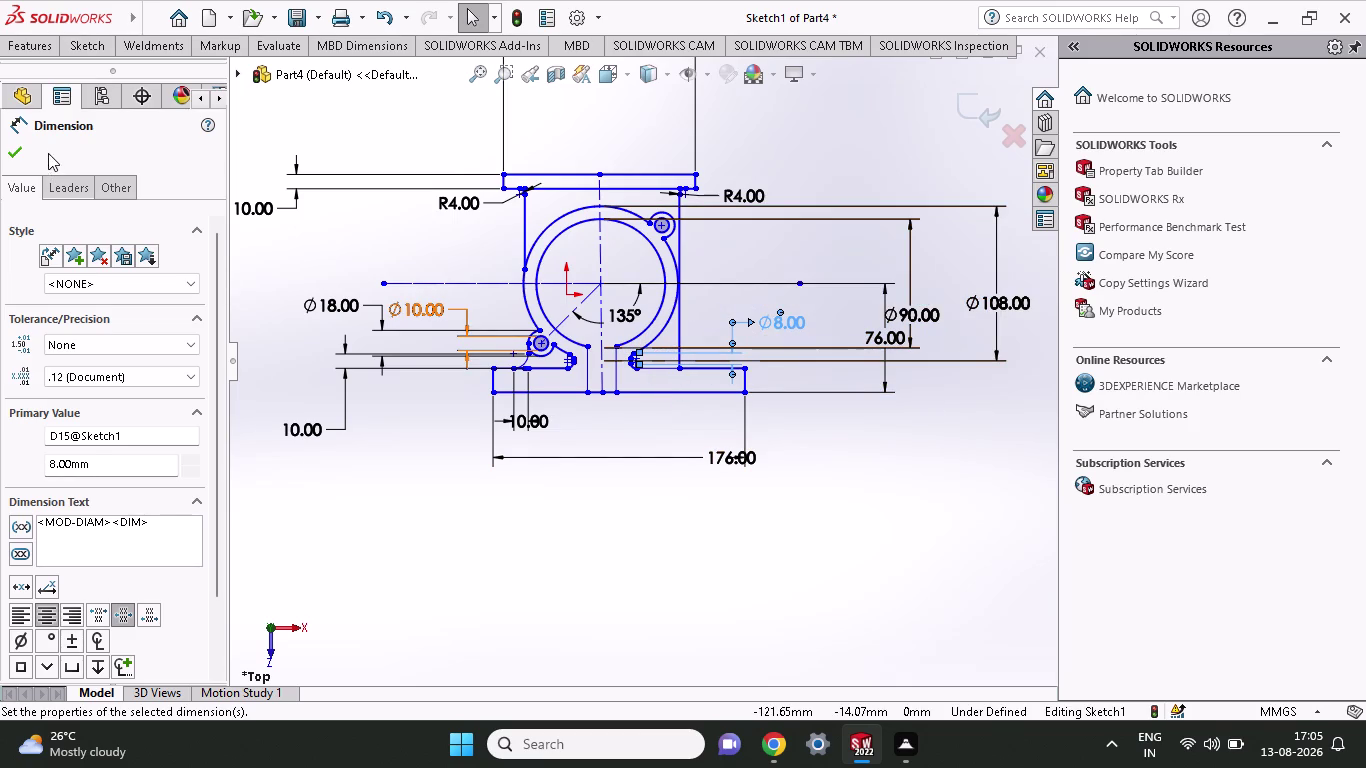
click(18, 156)
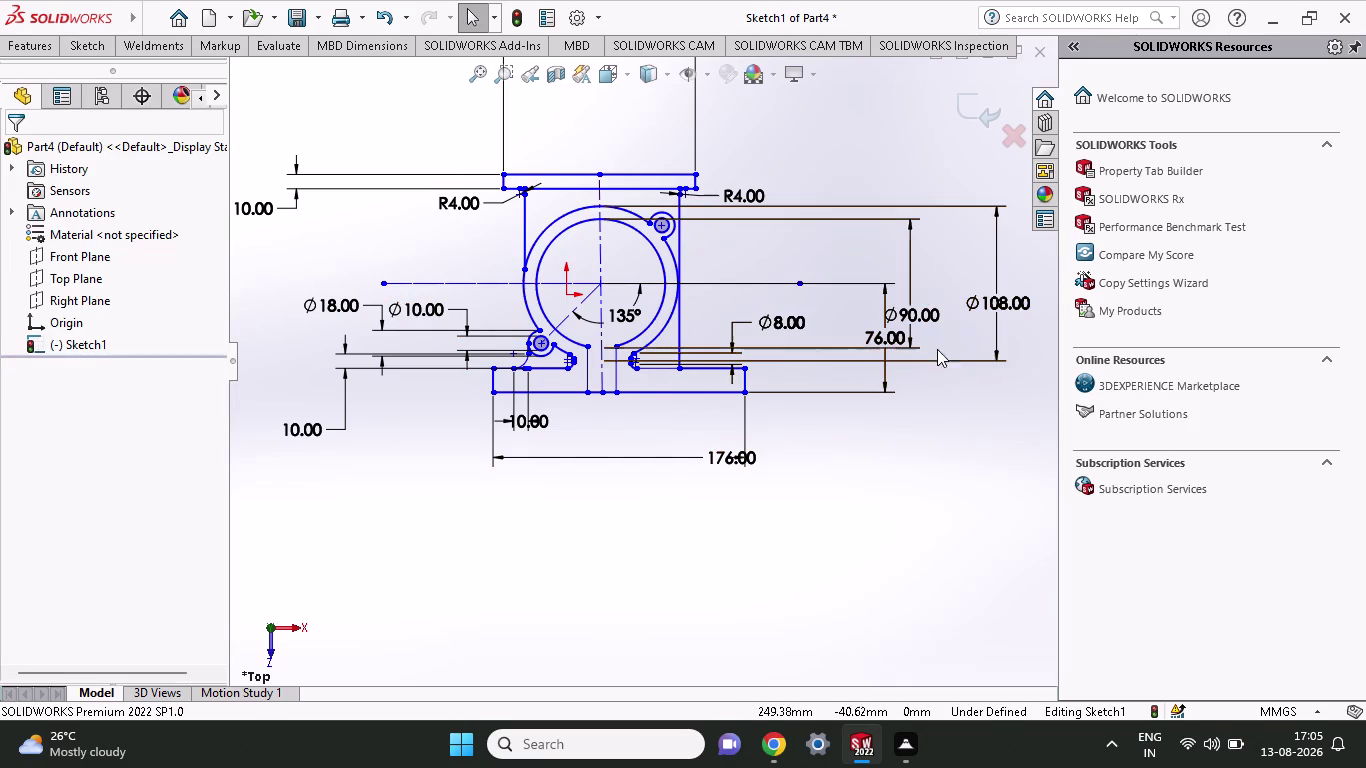
scroll(down, 3)
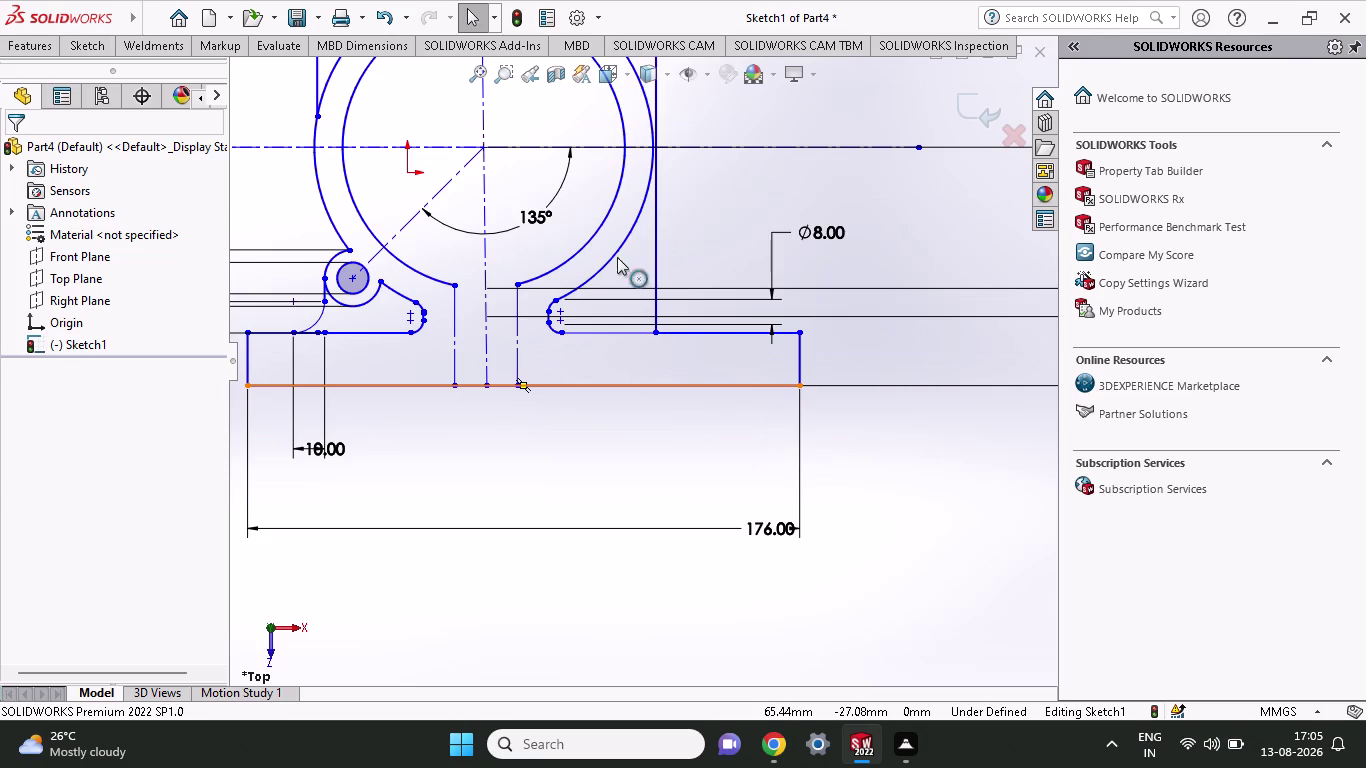
Delete the Ø8.00, lower-left 10.00 and Ø10.00 dimensions.
click(827, 231)
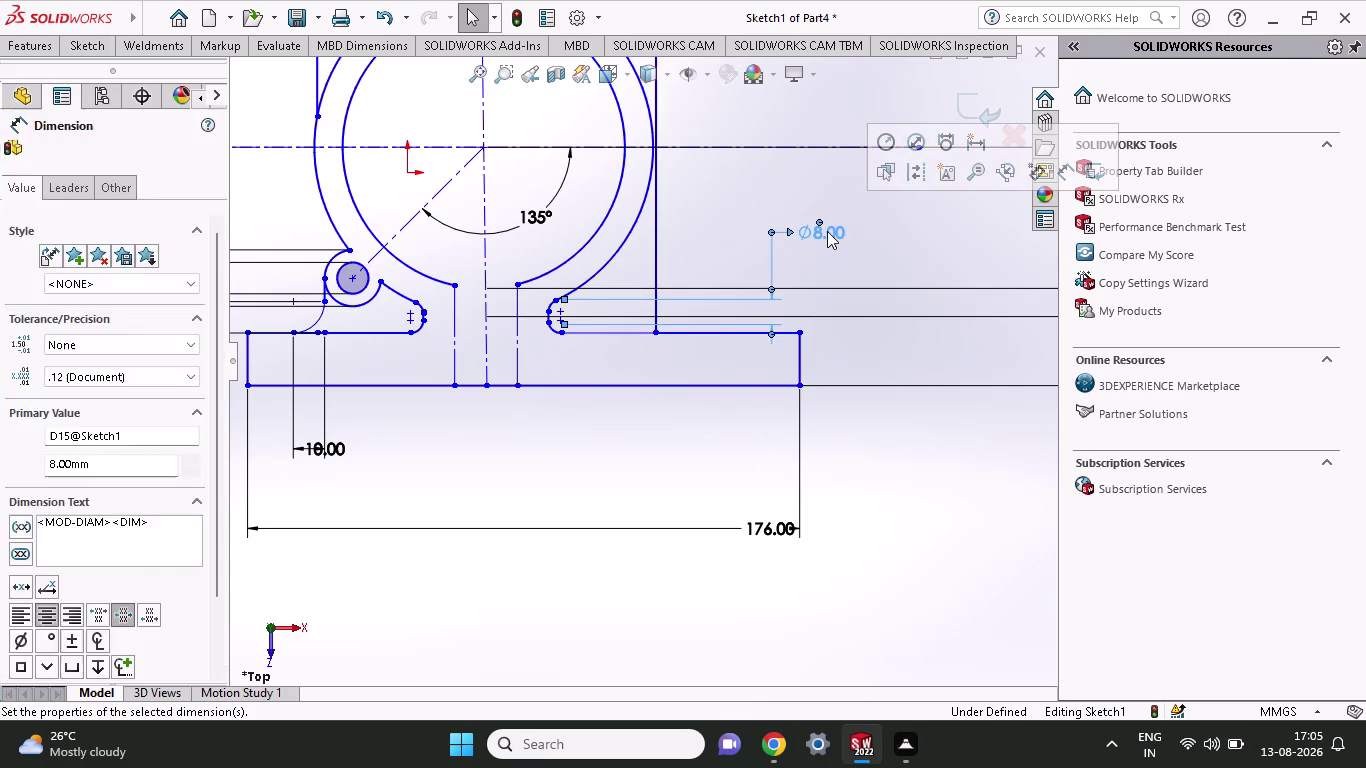
key(Delete)
scroll(up, 3)
scroll(up, 3)
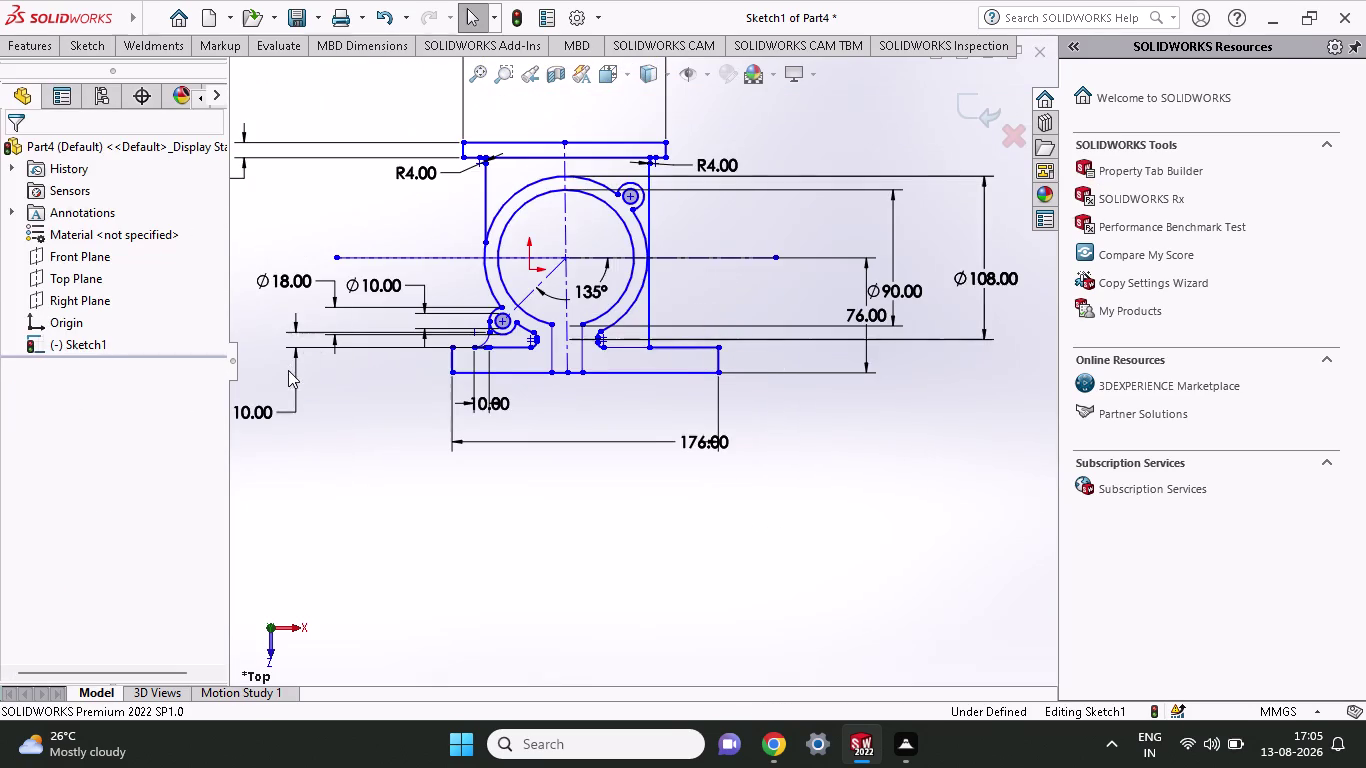
scroll(up, 3)
click(348, 406)
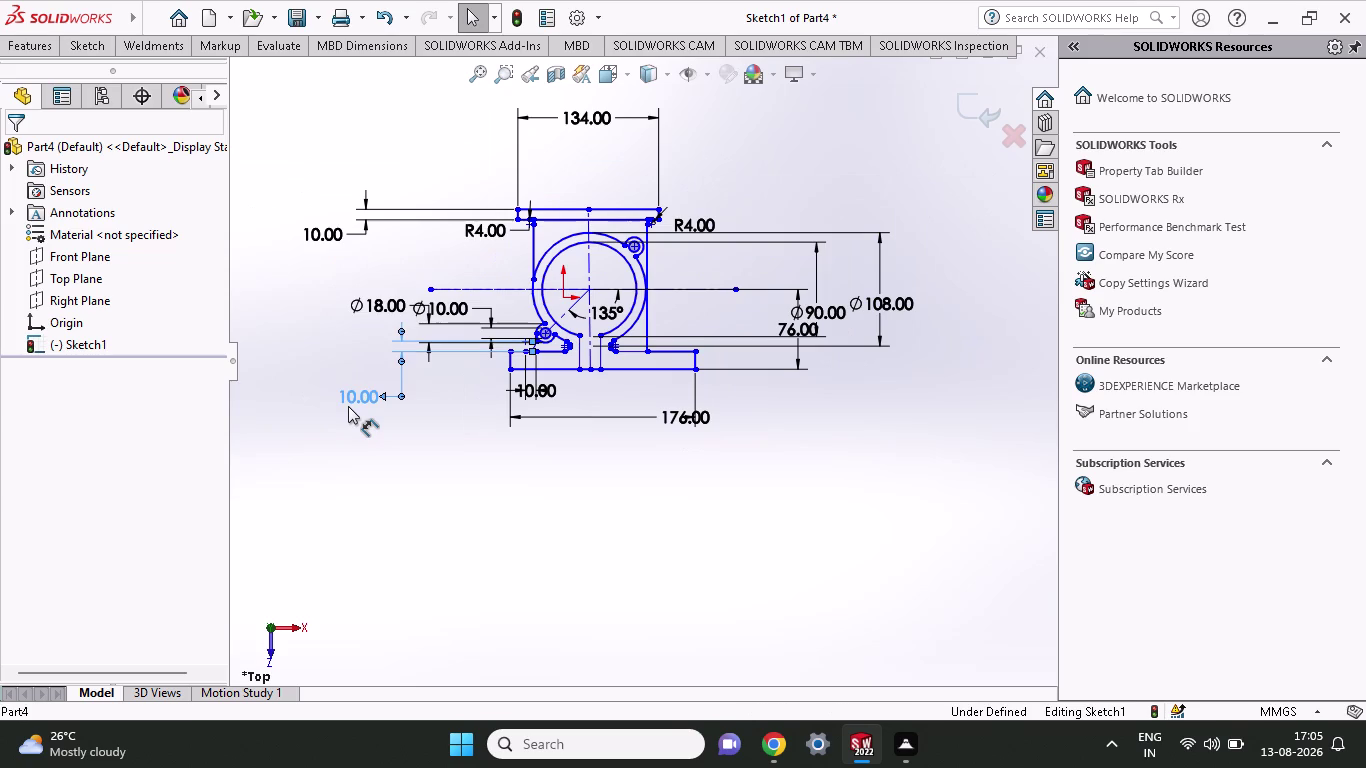
key(Delete)
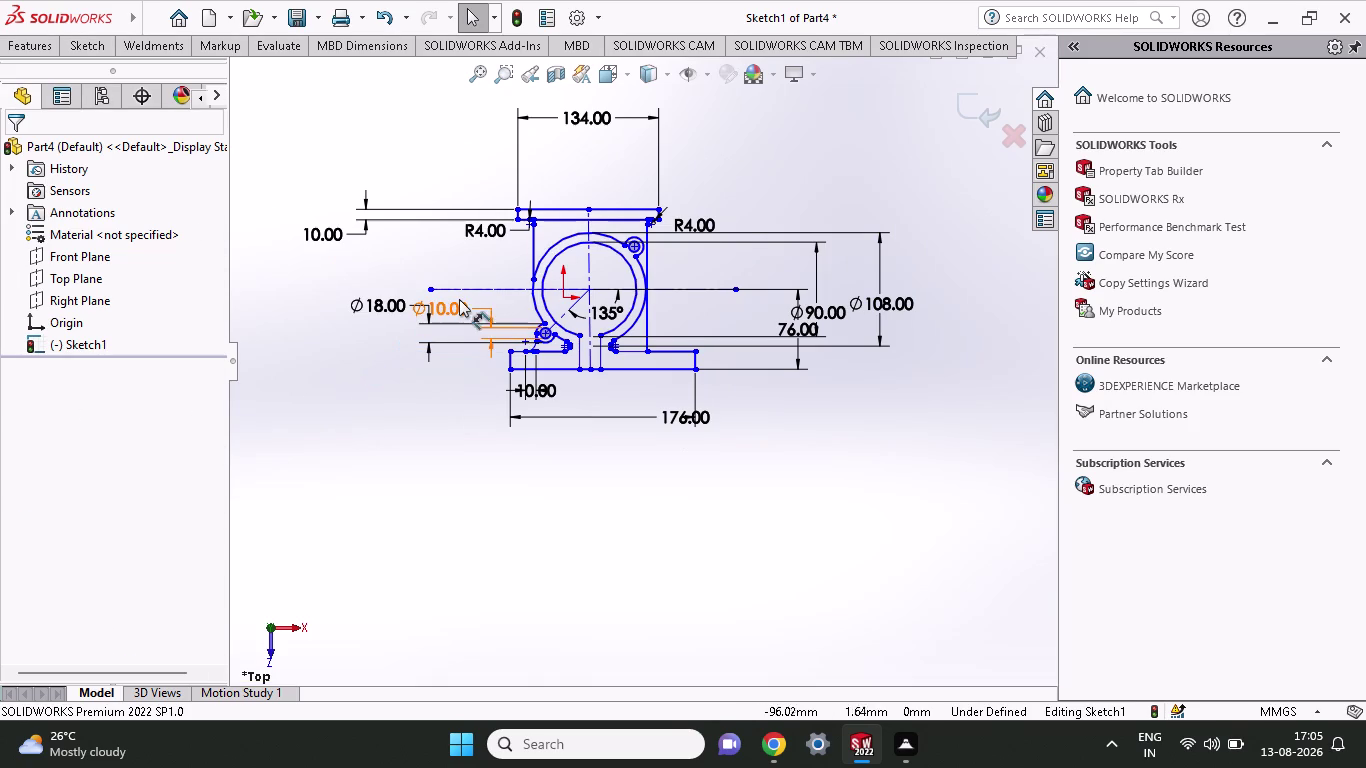
click(459, 299)
key(Delete)
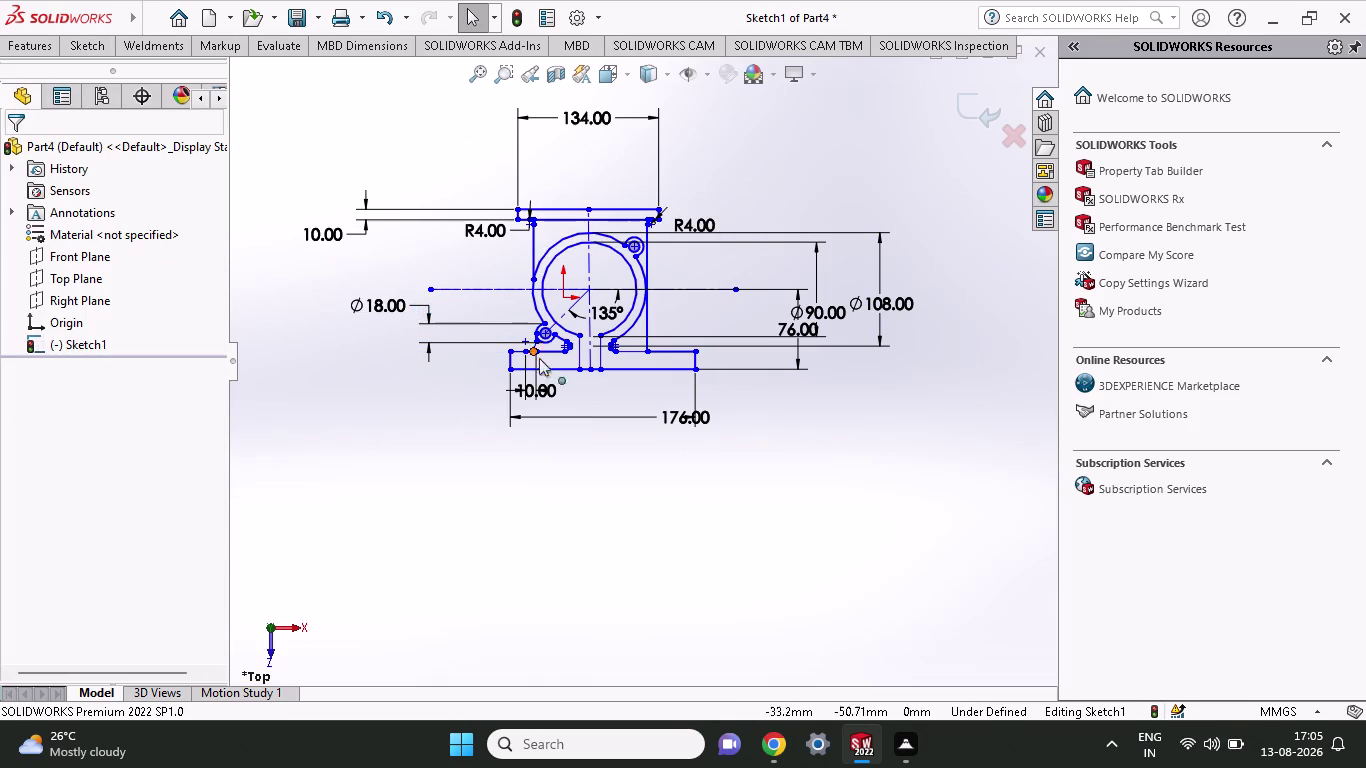
Delete the 10.00 dimension under the base plate.
scroll(down, 3)
scroll(down, 3)
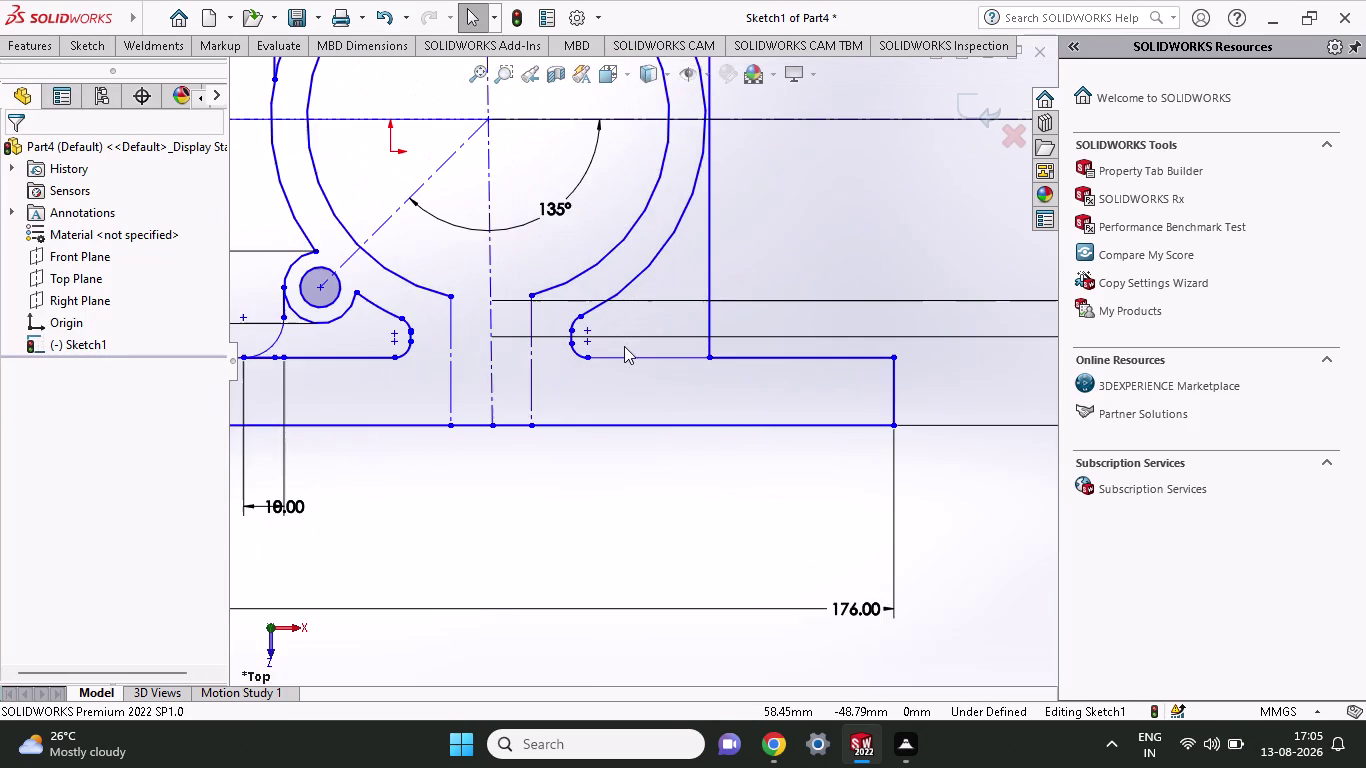
scroll(up, 3)
scroll(up, 3)
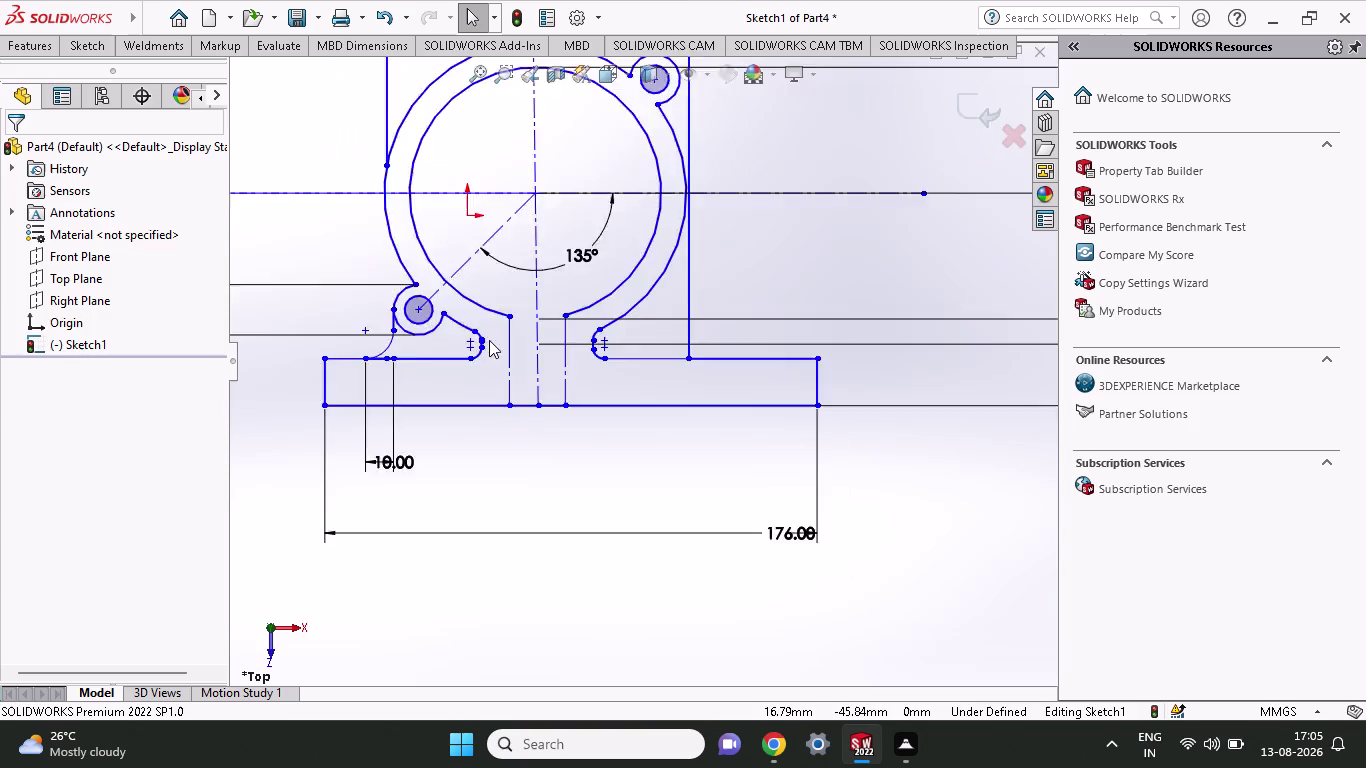
scroll(up, 3)
click(530, 400)
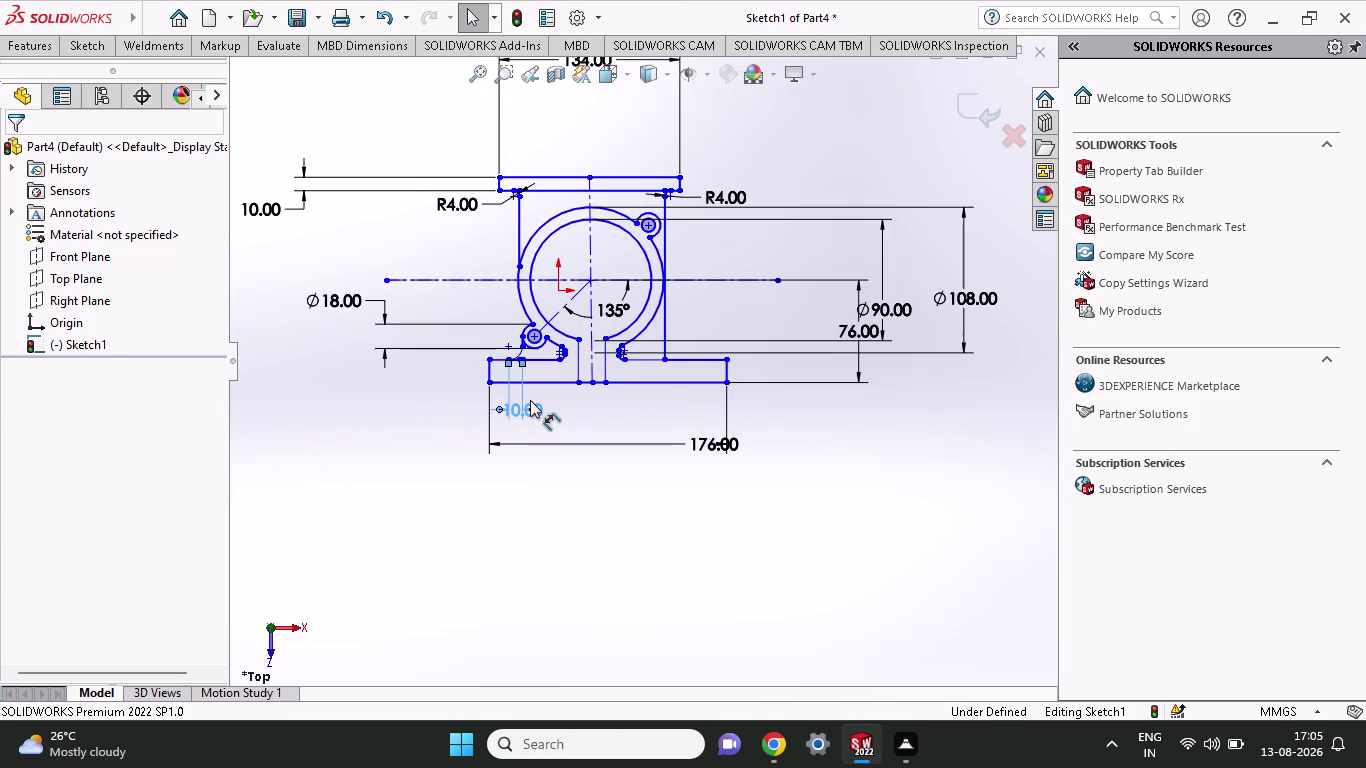
key(Delete)
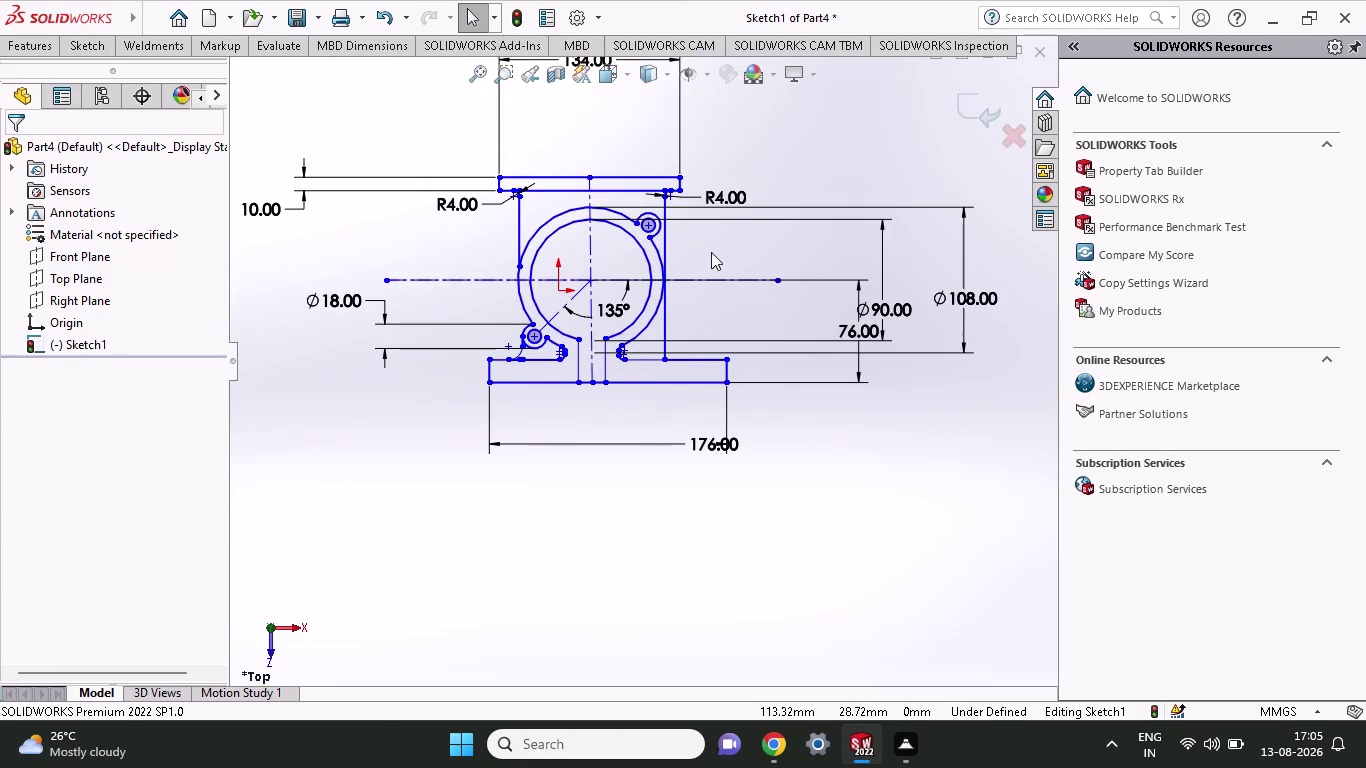
scroll(down, 3)
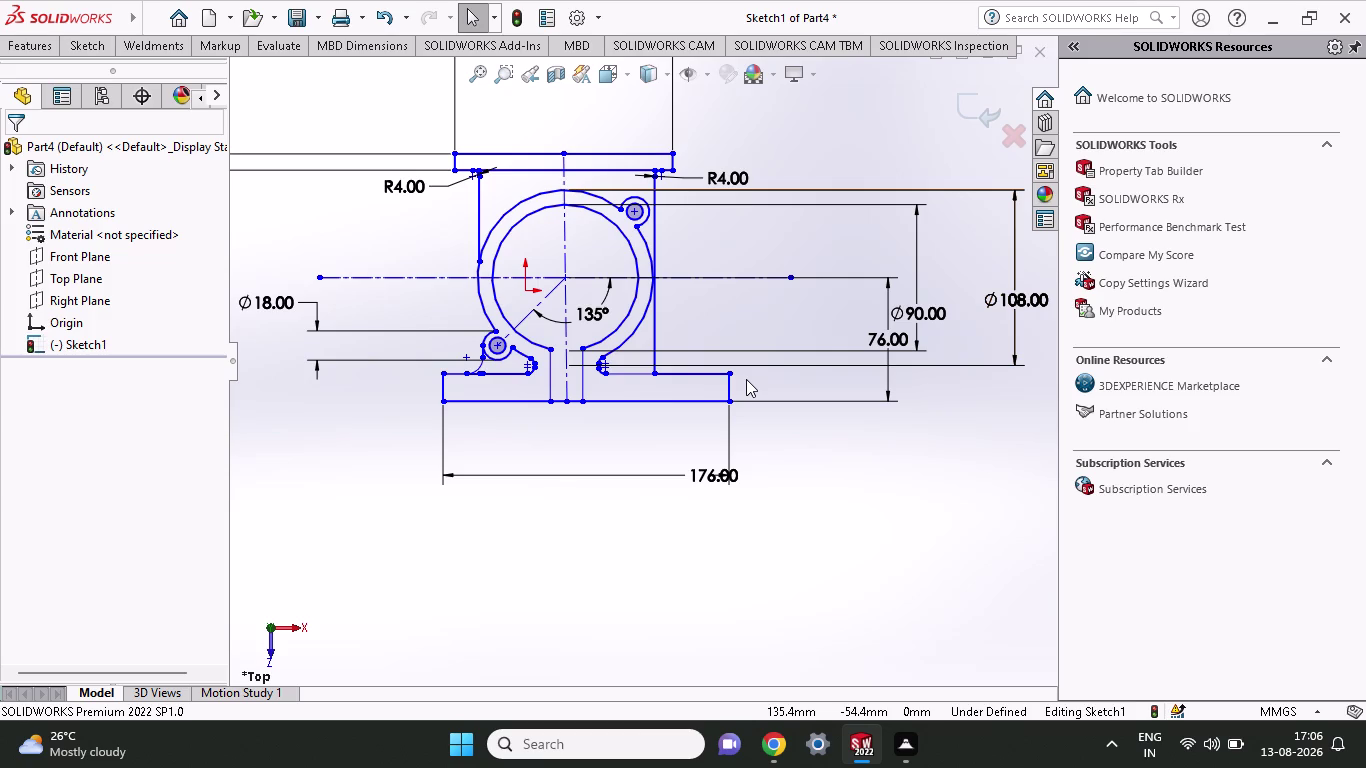
scroll(down, 3)
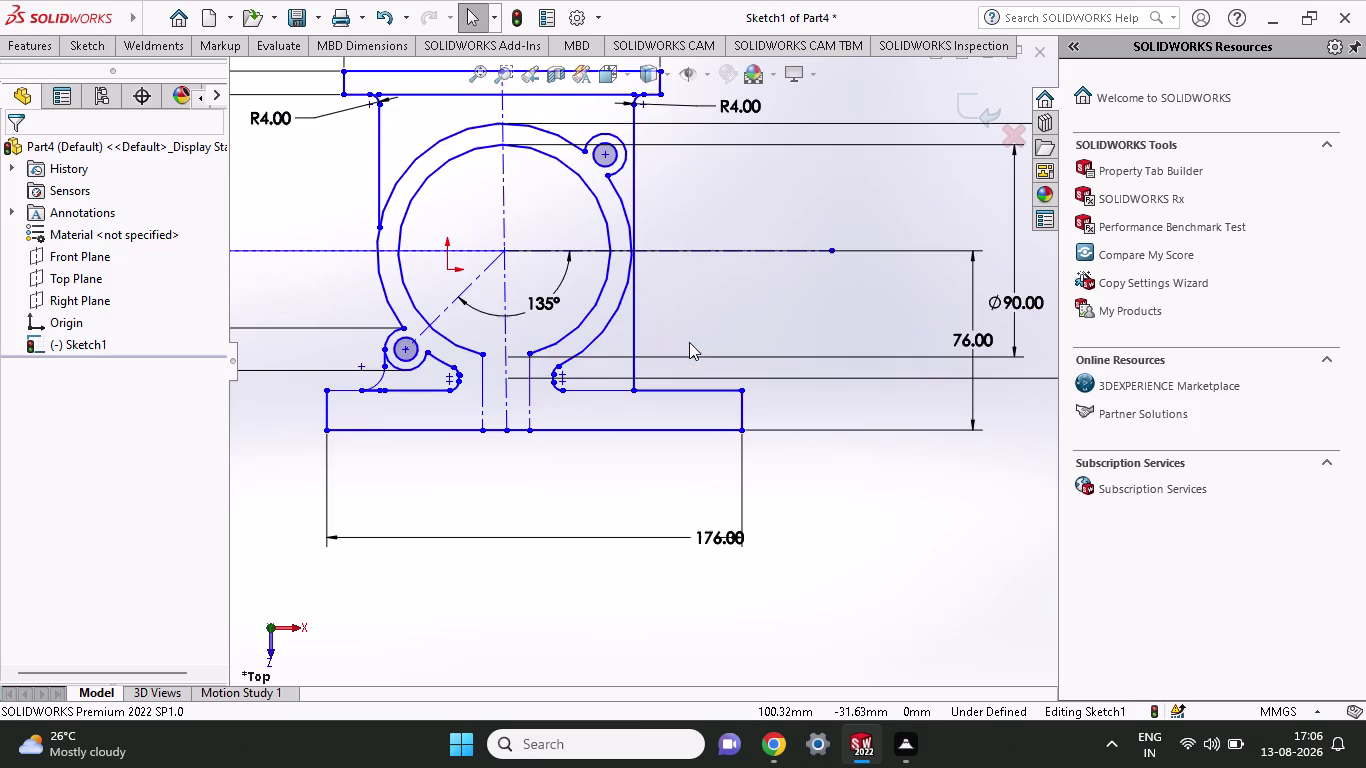
scroll(down, 3)
scroll(down, 3)
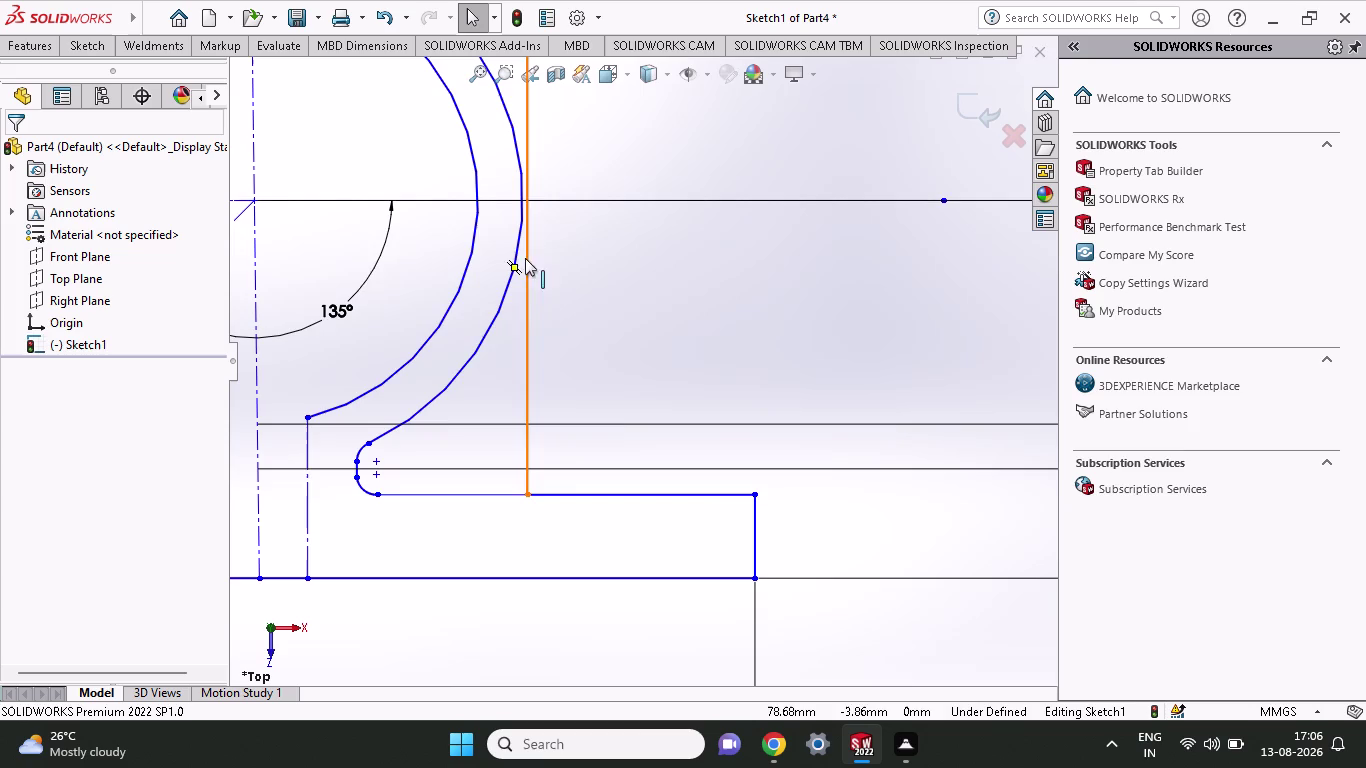
scroll(up, 3)
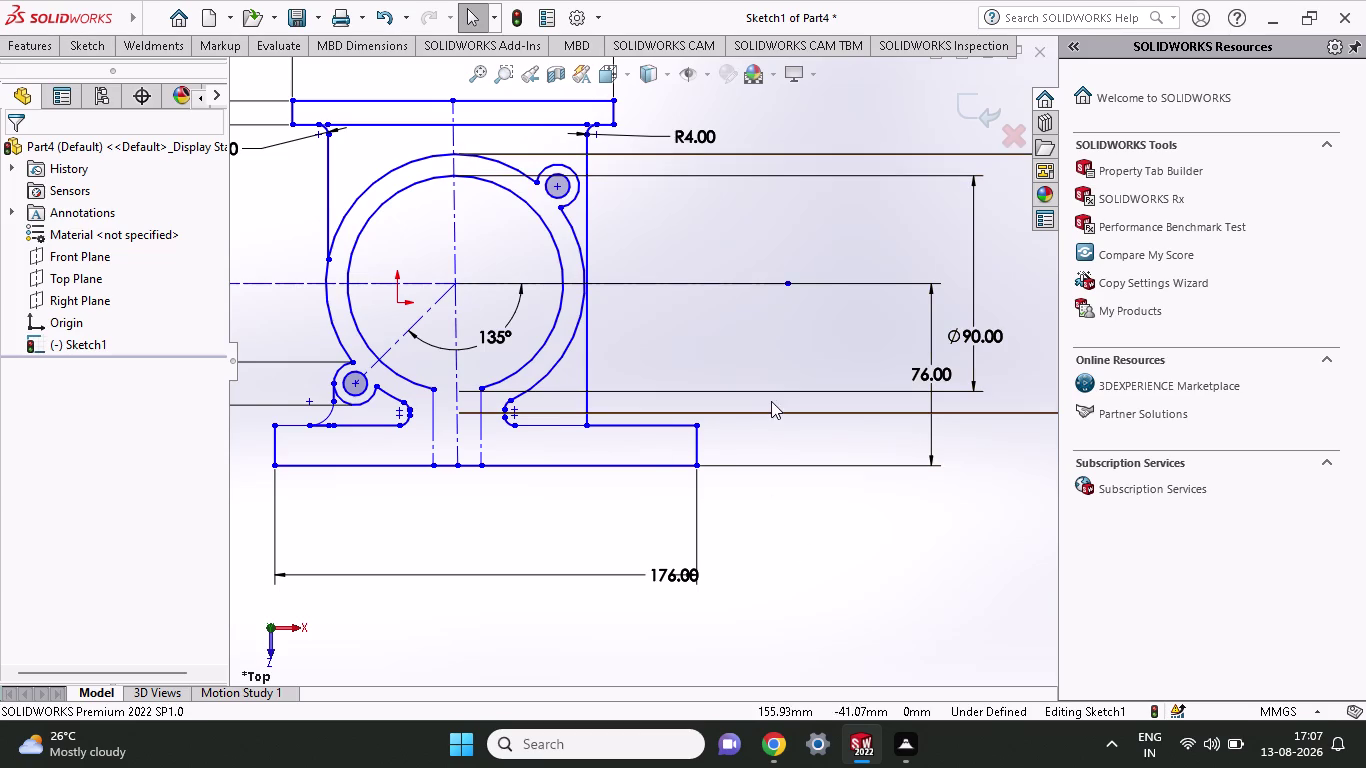
click(82, 34)
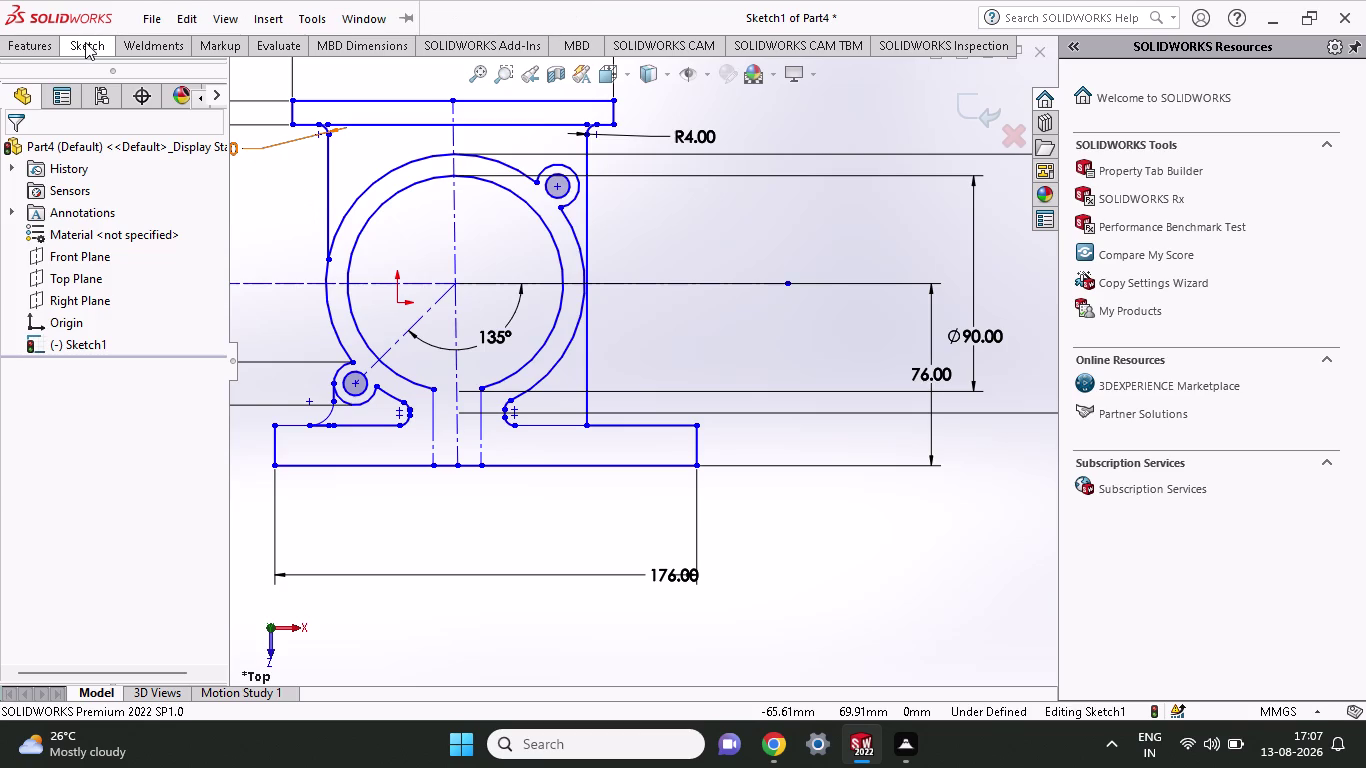
Change the base plate's 176.00 overall width dimension to 178 mm.
click(85, 42)
click(136, 76)
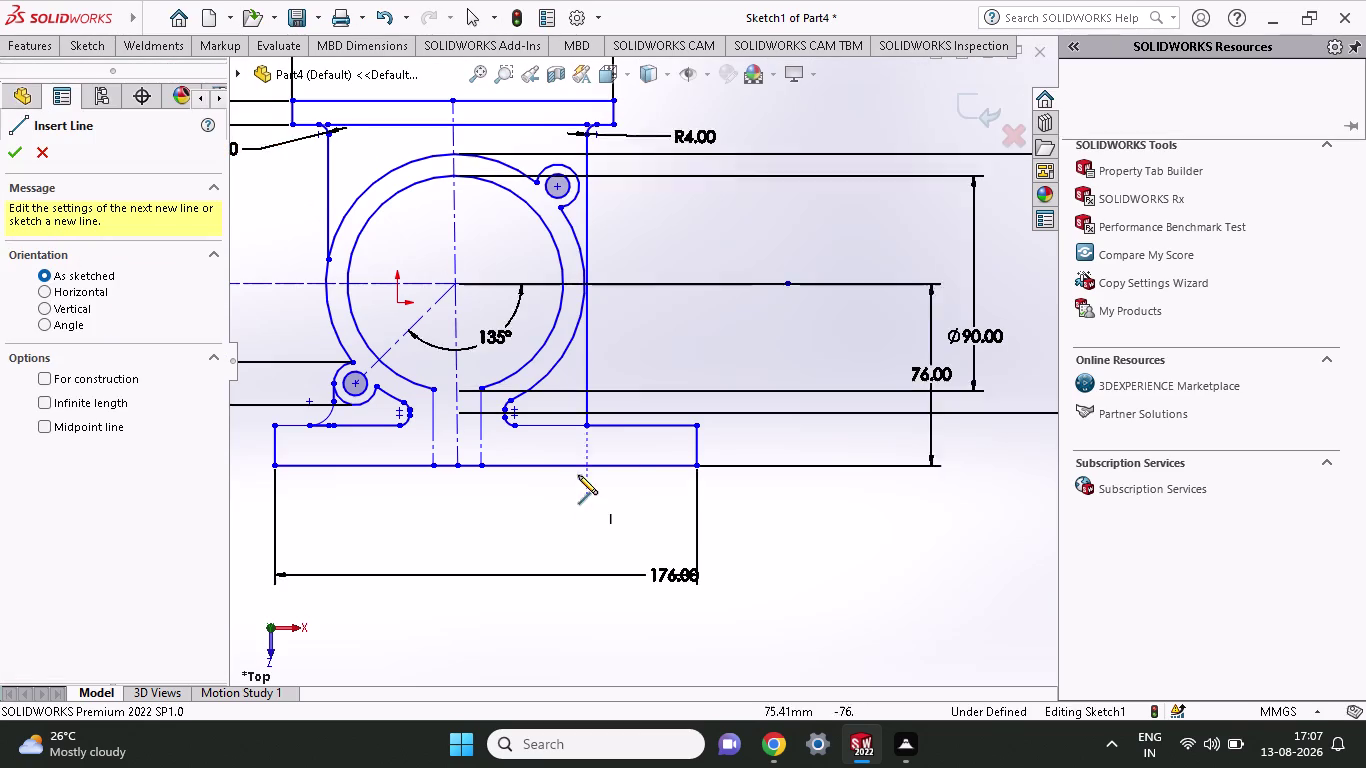
click(587, 423)
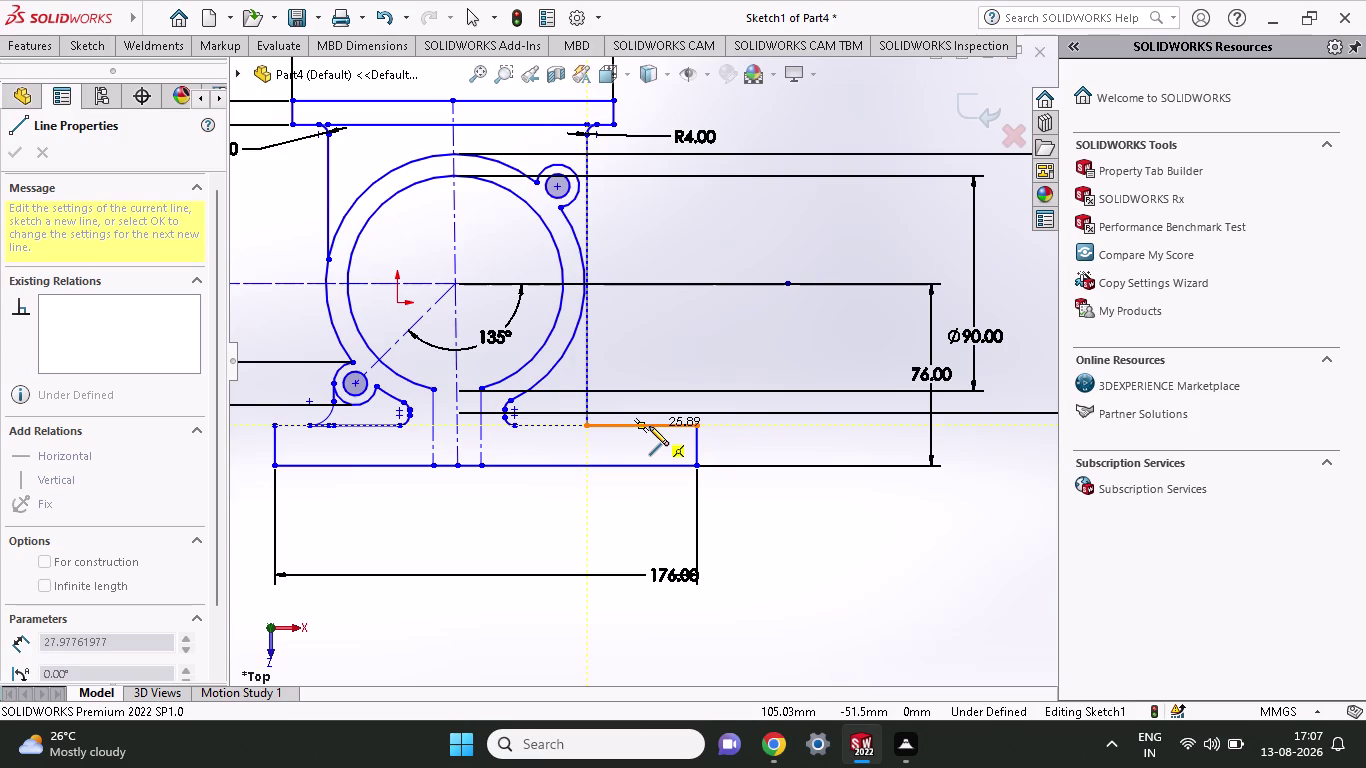
key(Escape)
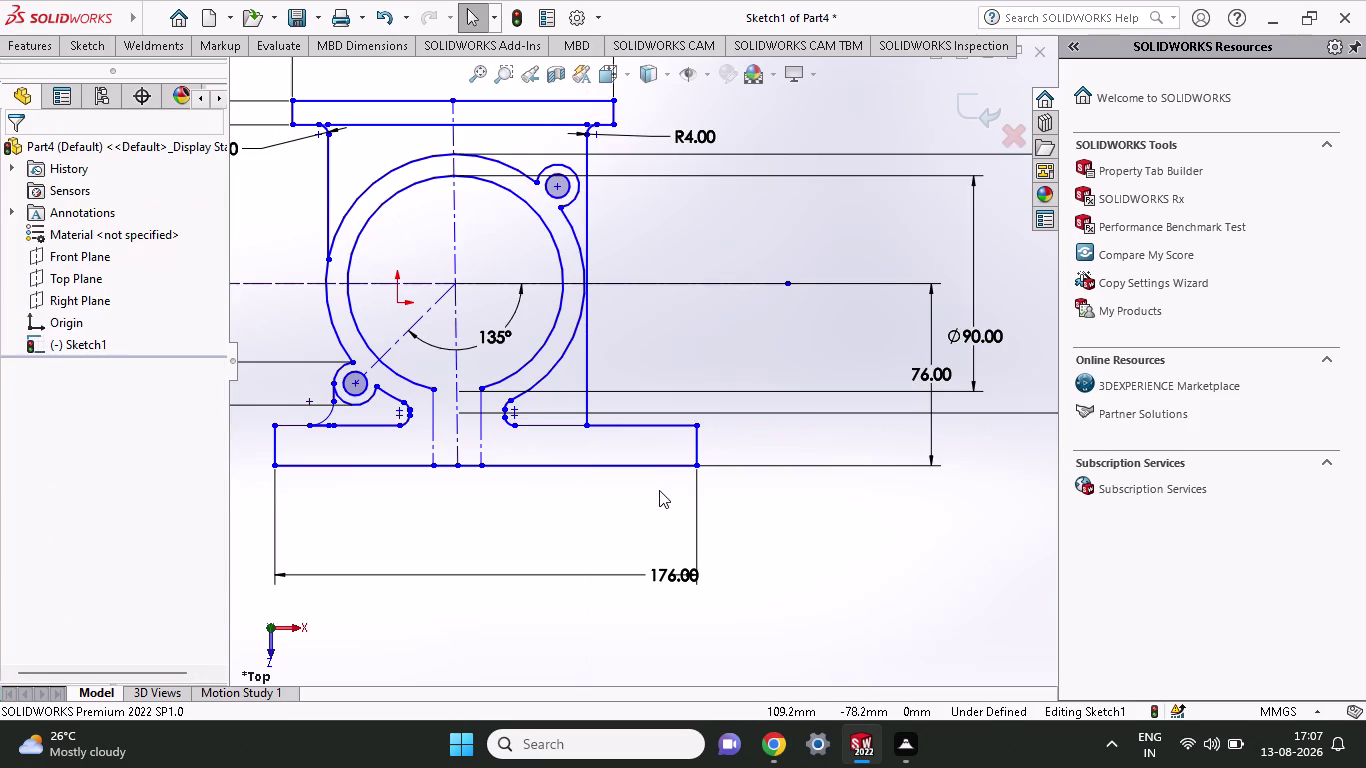
double_click(676, 564)
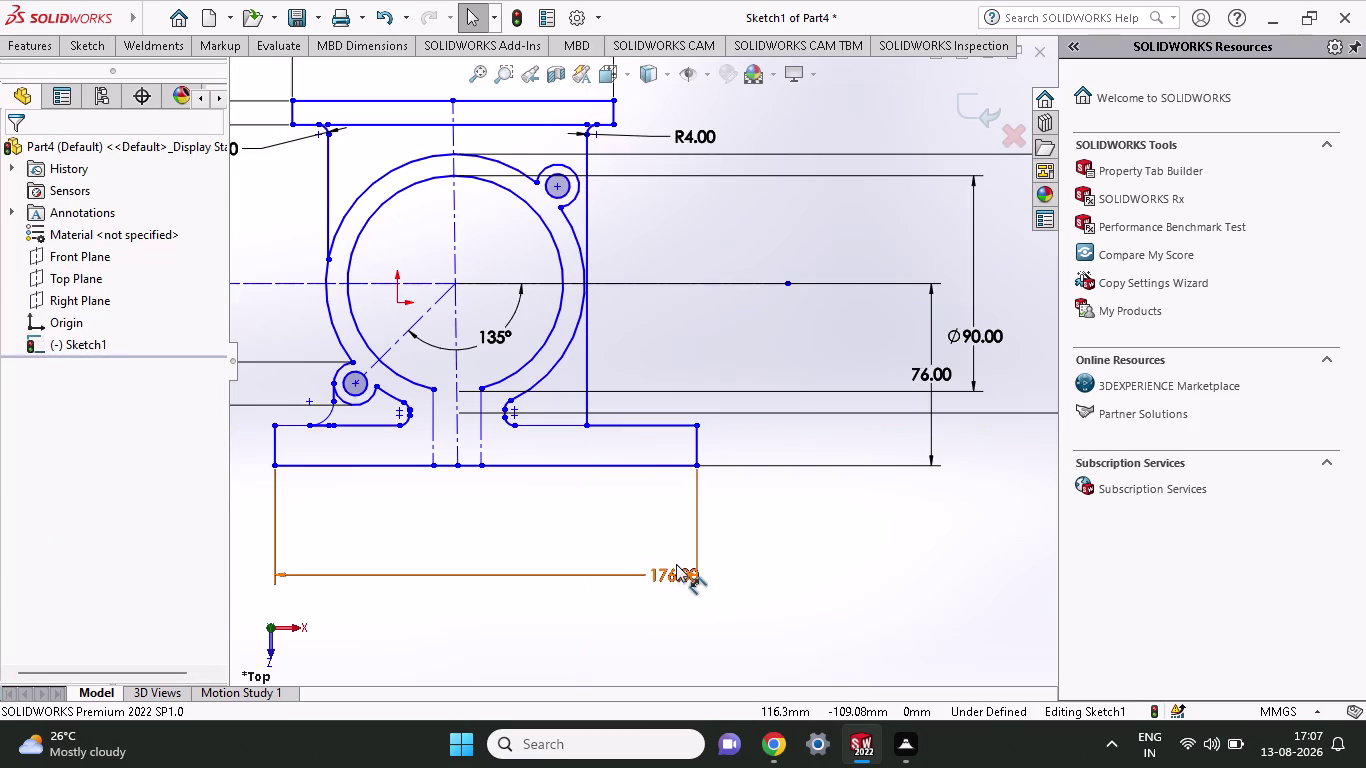
text(178)
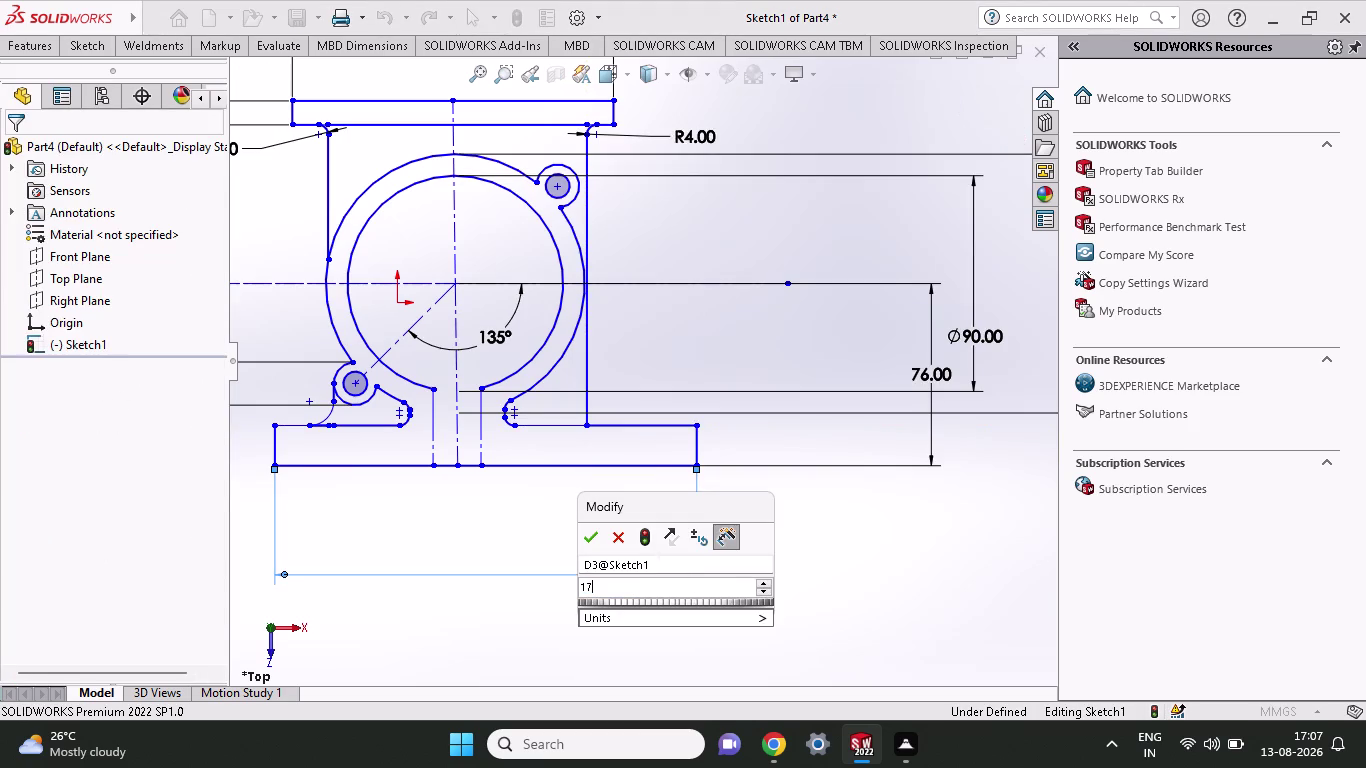
key(Return)
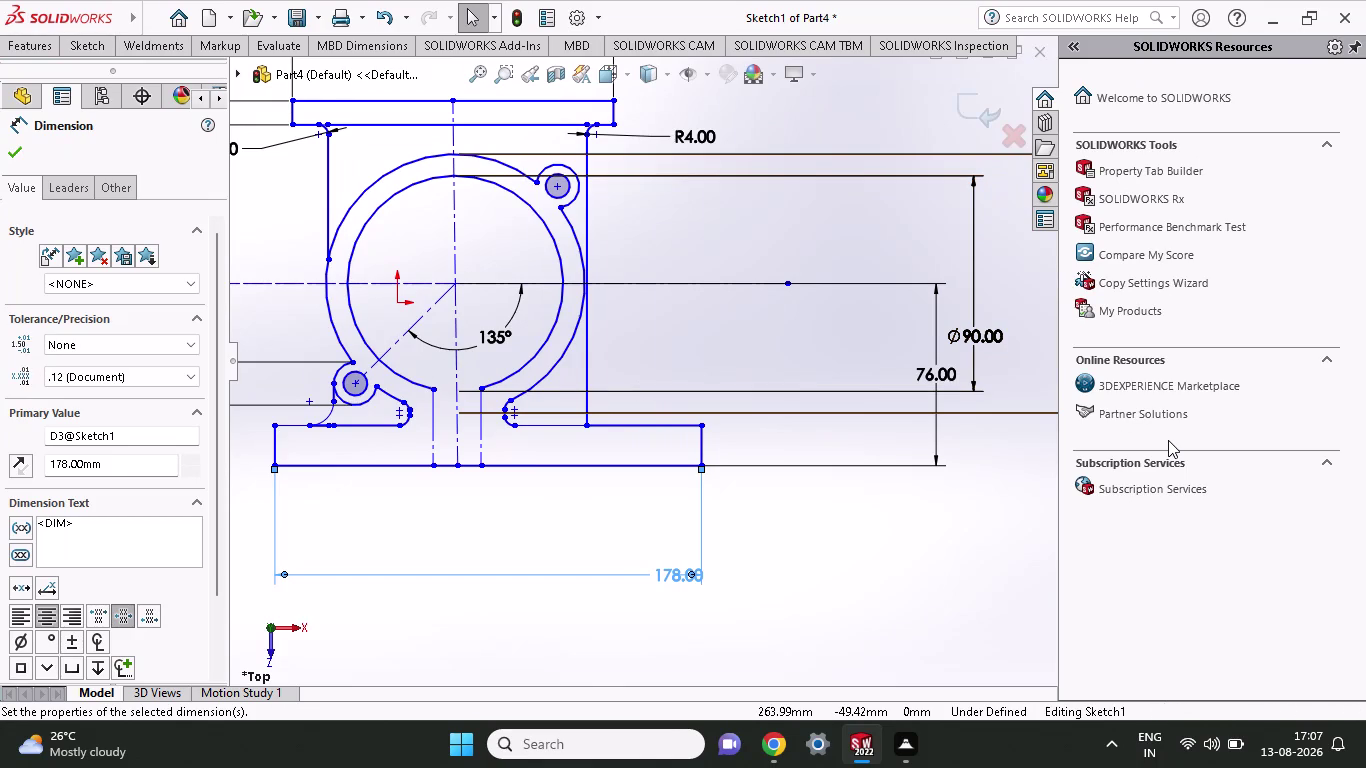
click(70, 46)
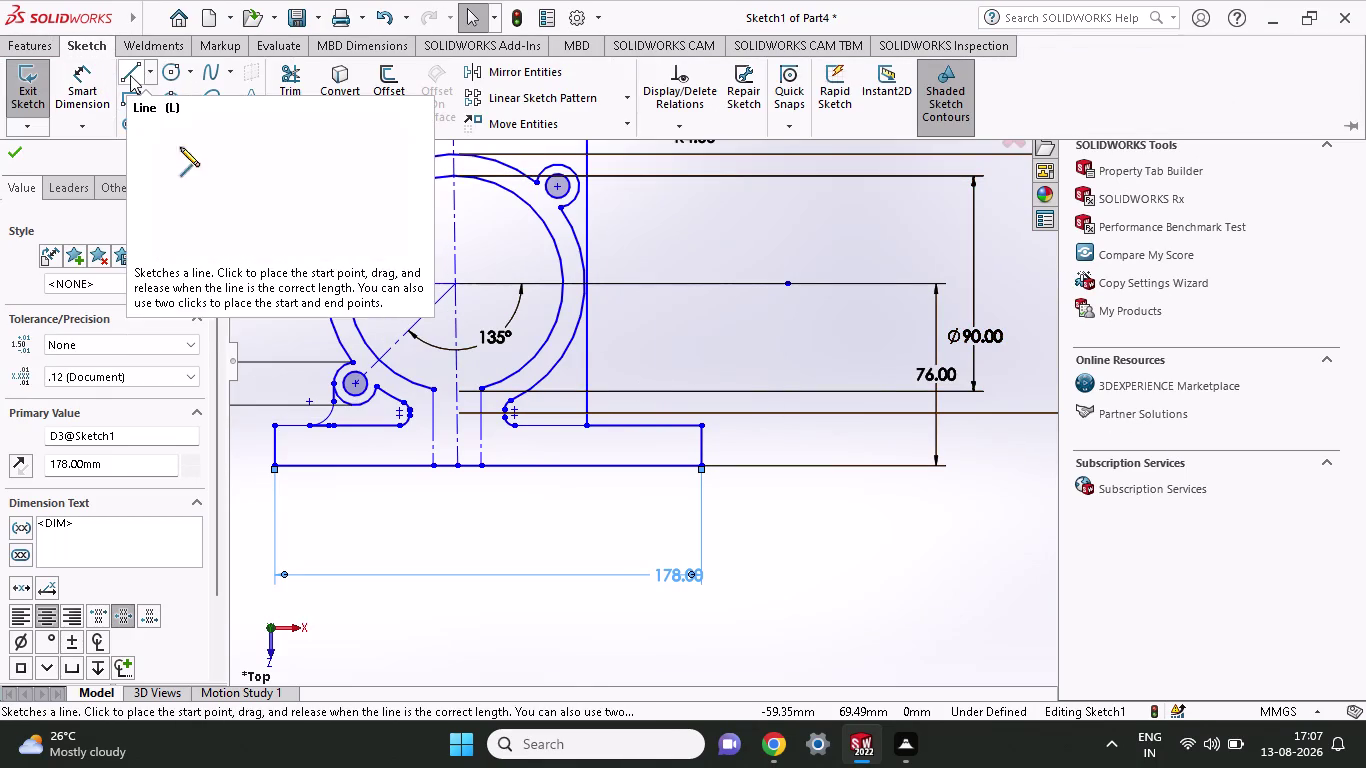
Draw a line along the base plate's top edge from its right corner.
click(130, 75)
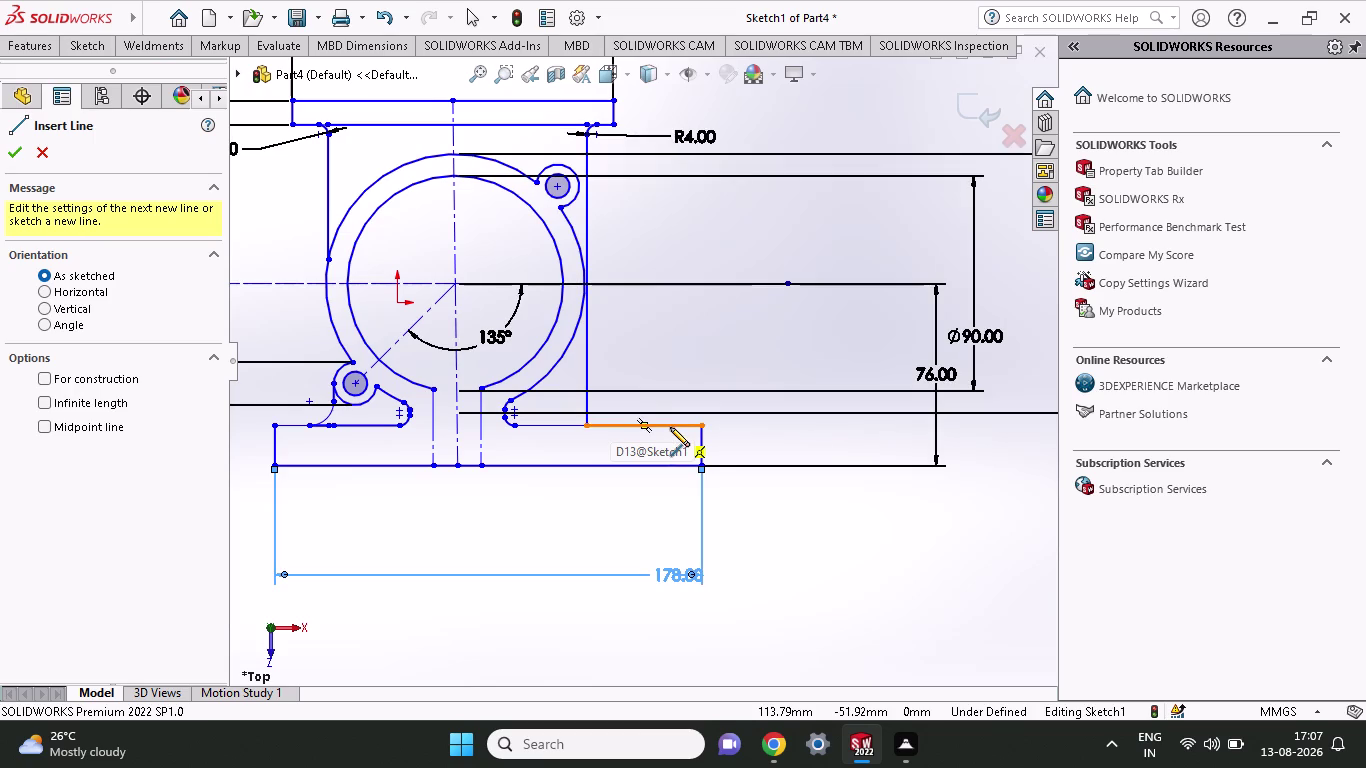
click(670, 427)
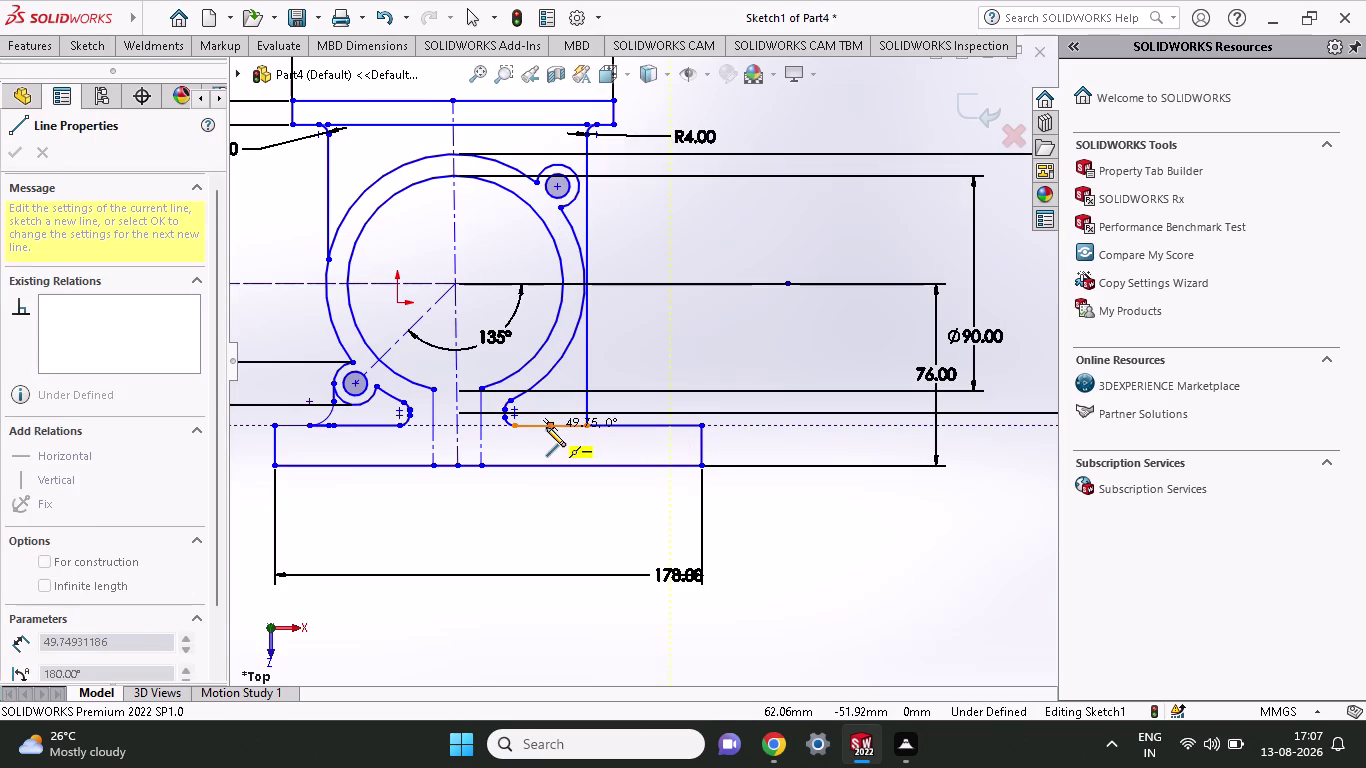
click(557, 426)
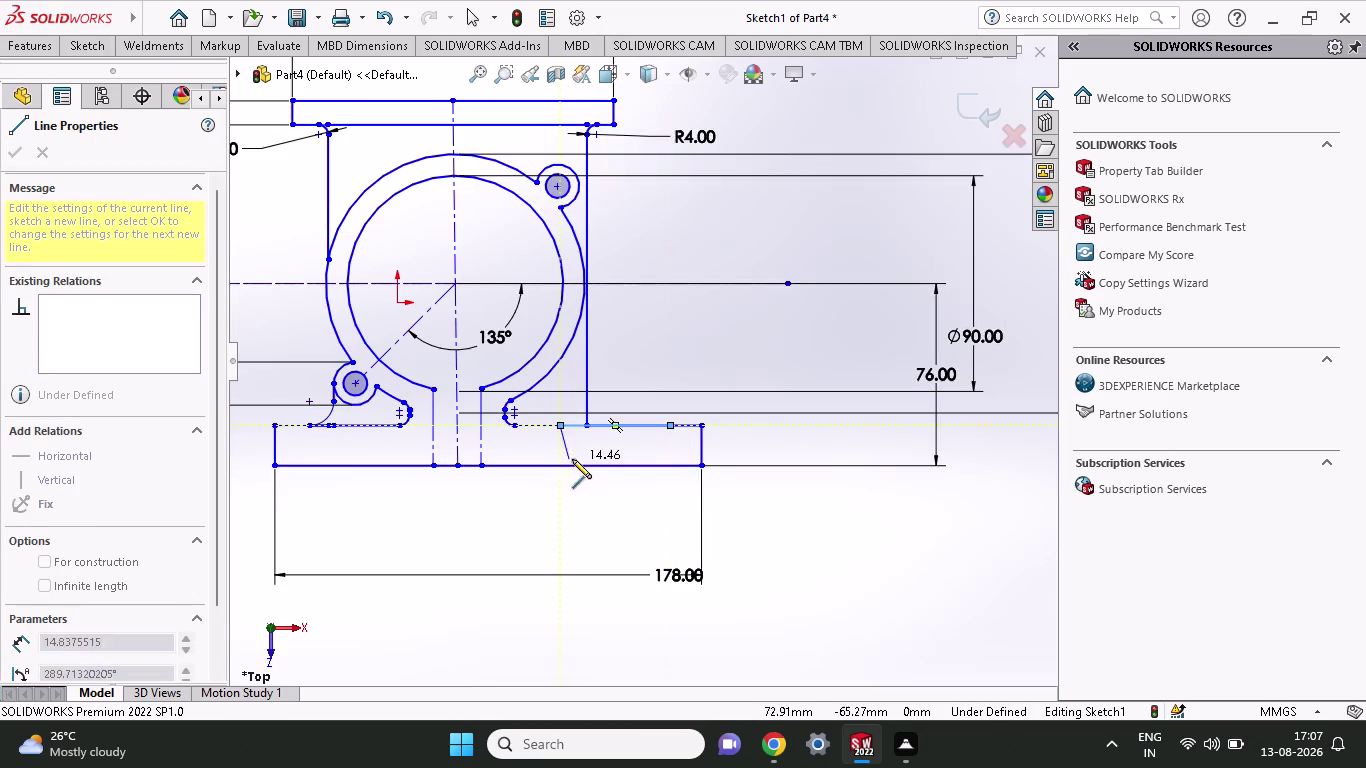
click(86, 30)
click(86, 45)
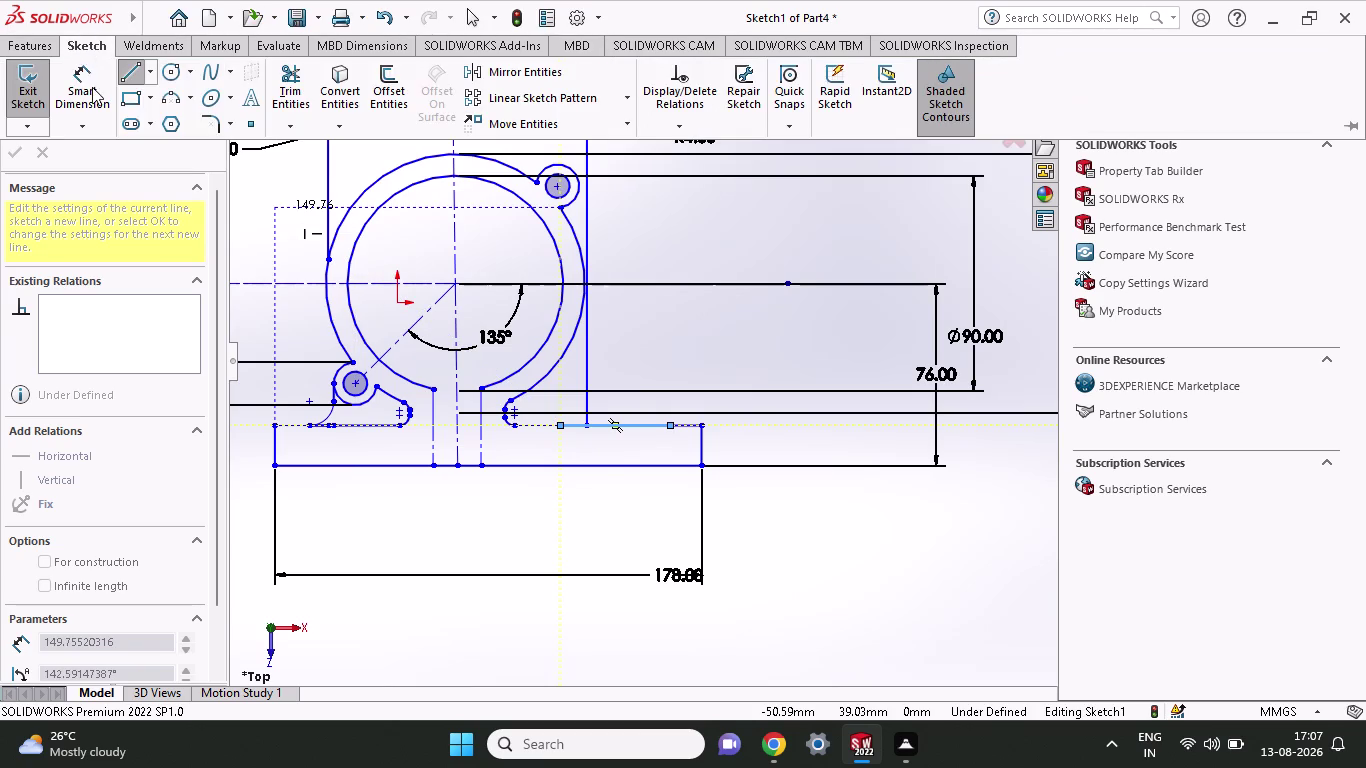
Dimension the two new points on the top edge 36.50 mm apart.
click(92, 87)
click(673, 425)
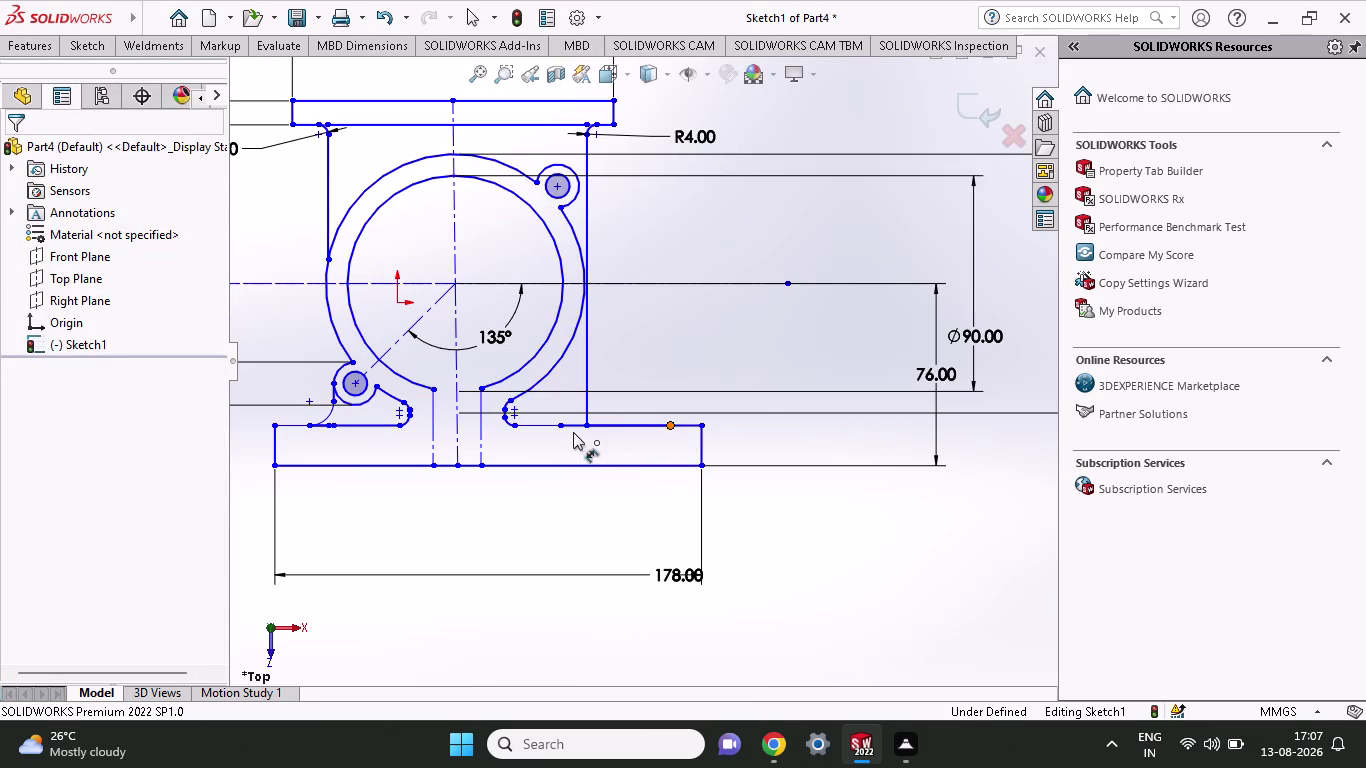
click(558, 427)
click(563, 514)
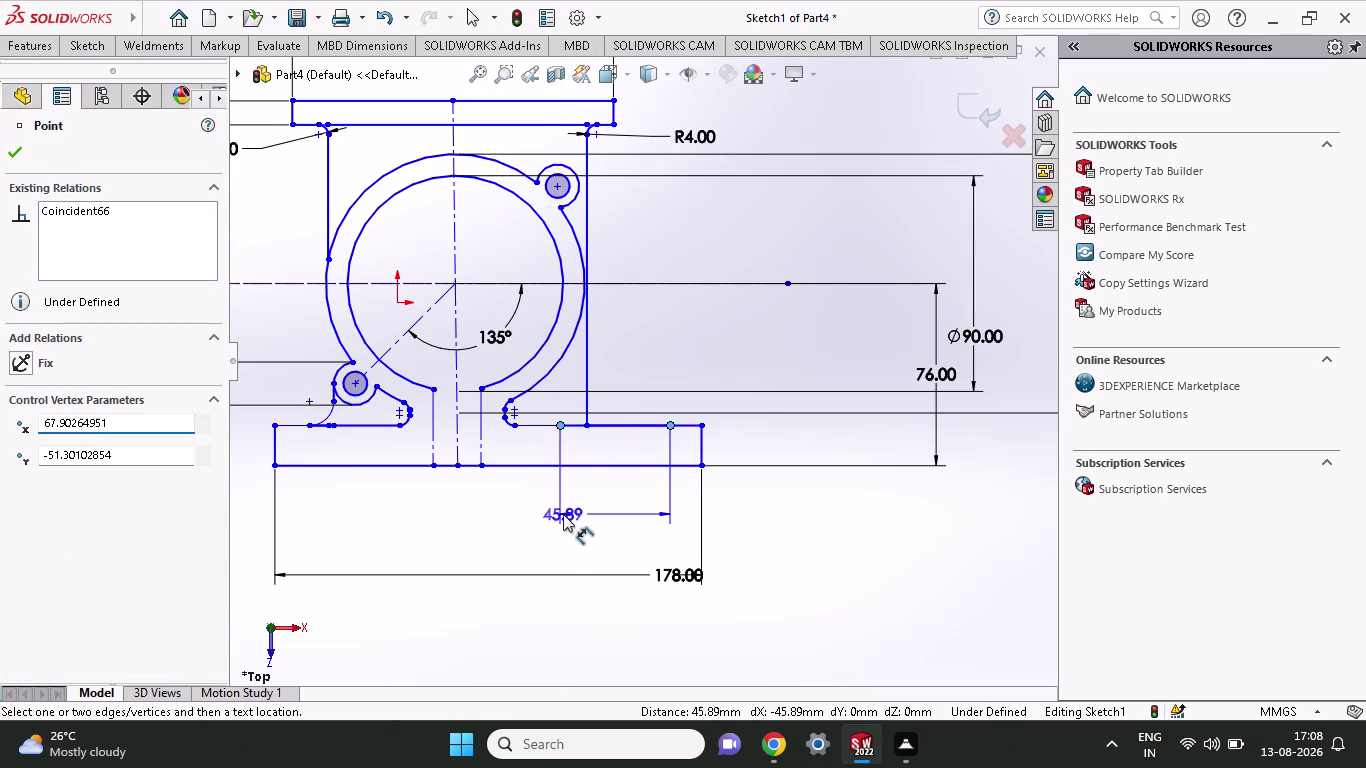
text(36)
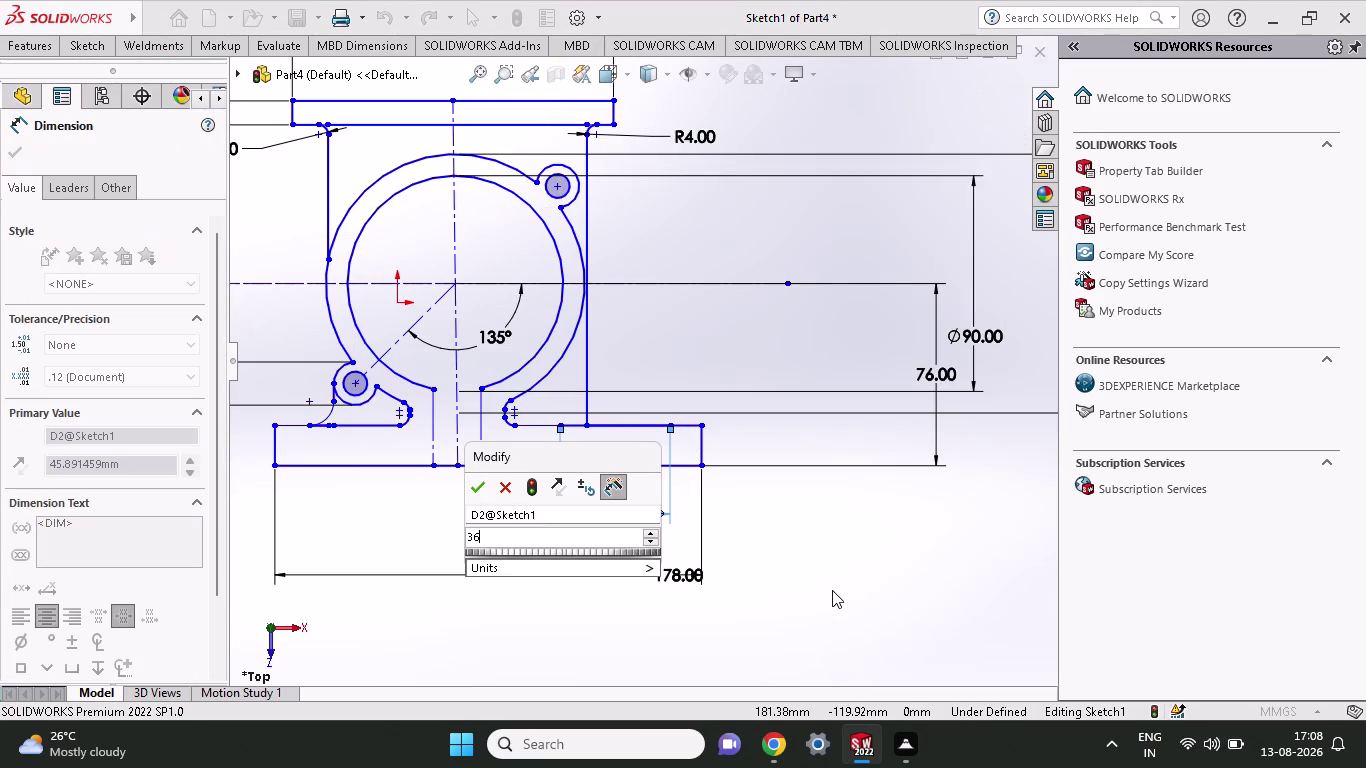
text(.5)
key(Return)
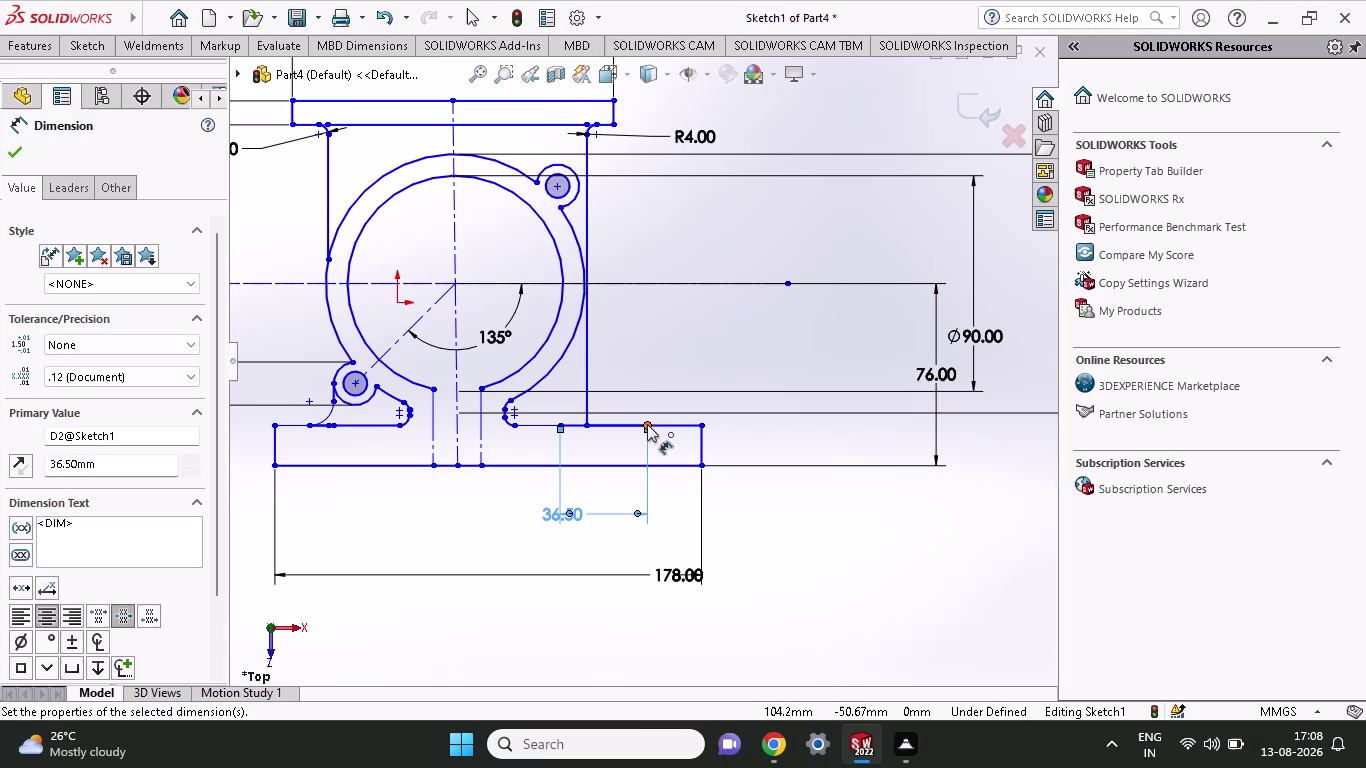
scroll(down, 3)
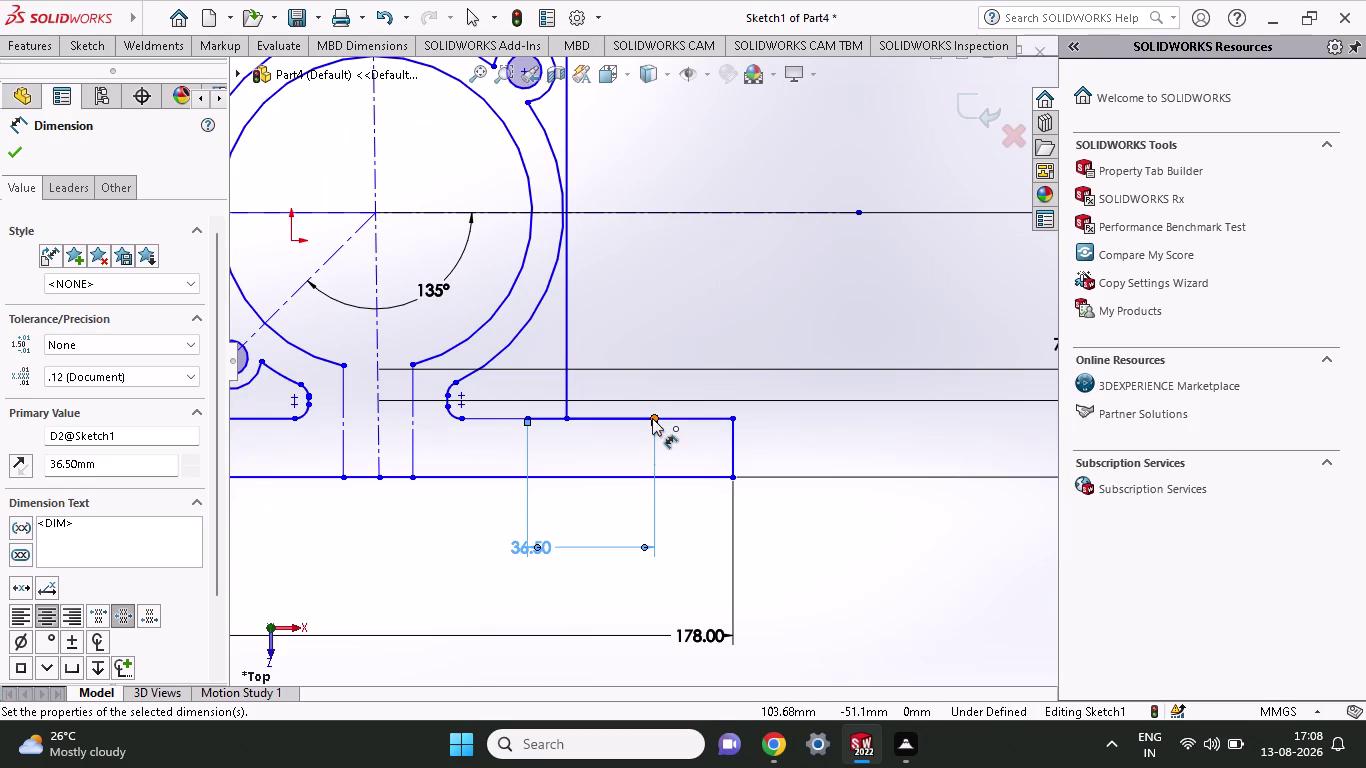
Add a 19.30 mm distance to the plate's top-right corner, then delete it.
click(652, 418)
click(735, 418)
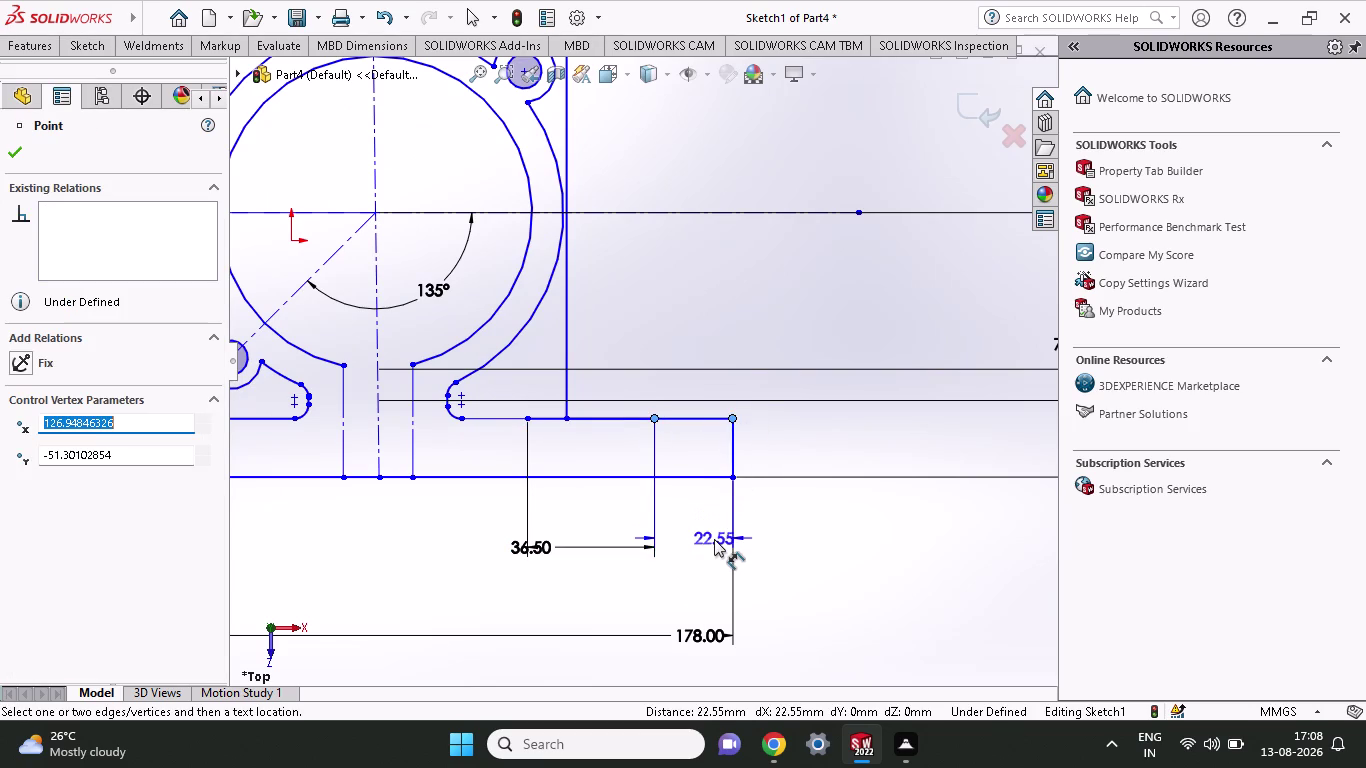
click(714, 539)
text(19)
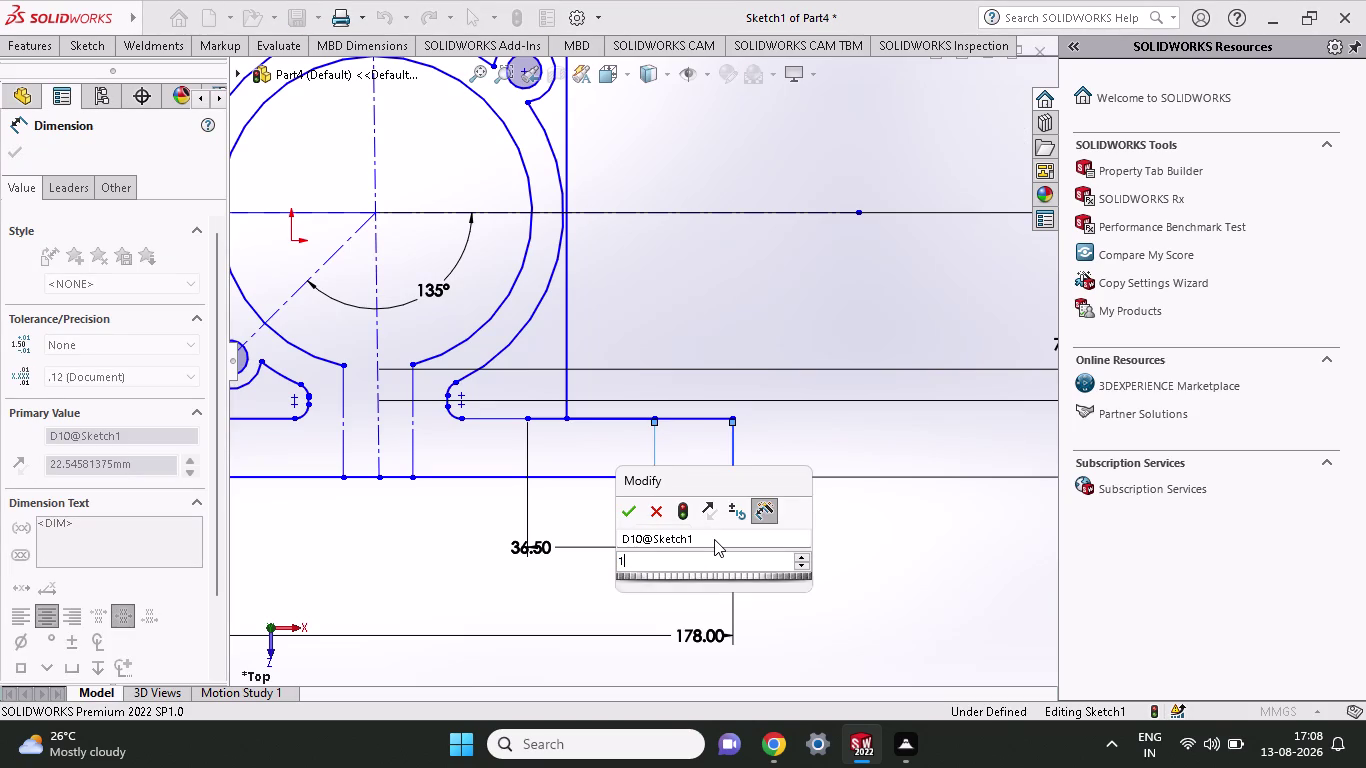
text(.3)
key(Return)
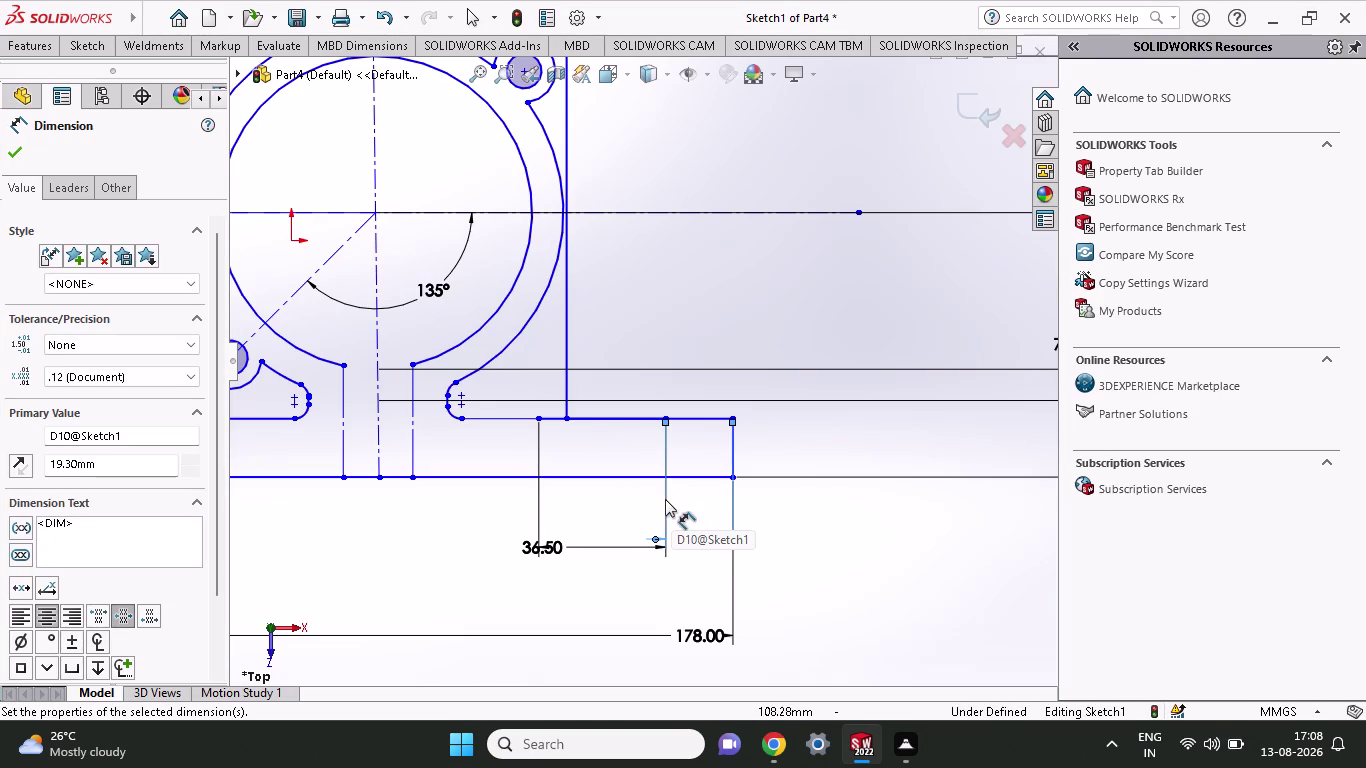
click(666, 499)
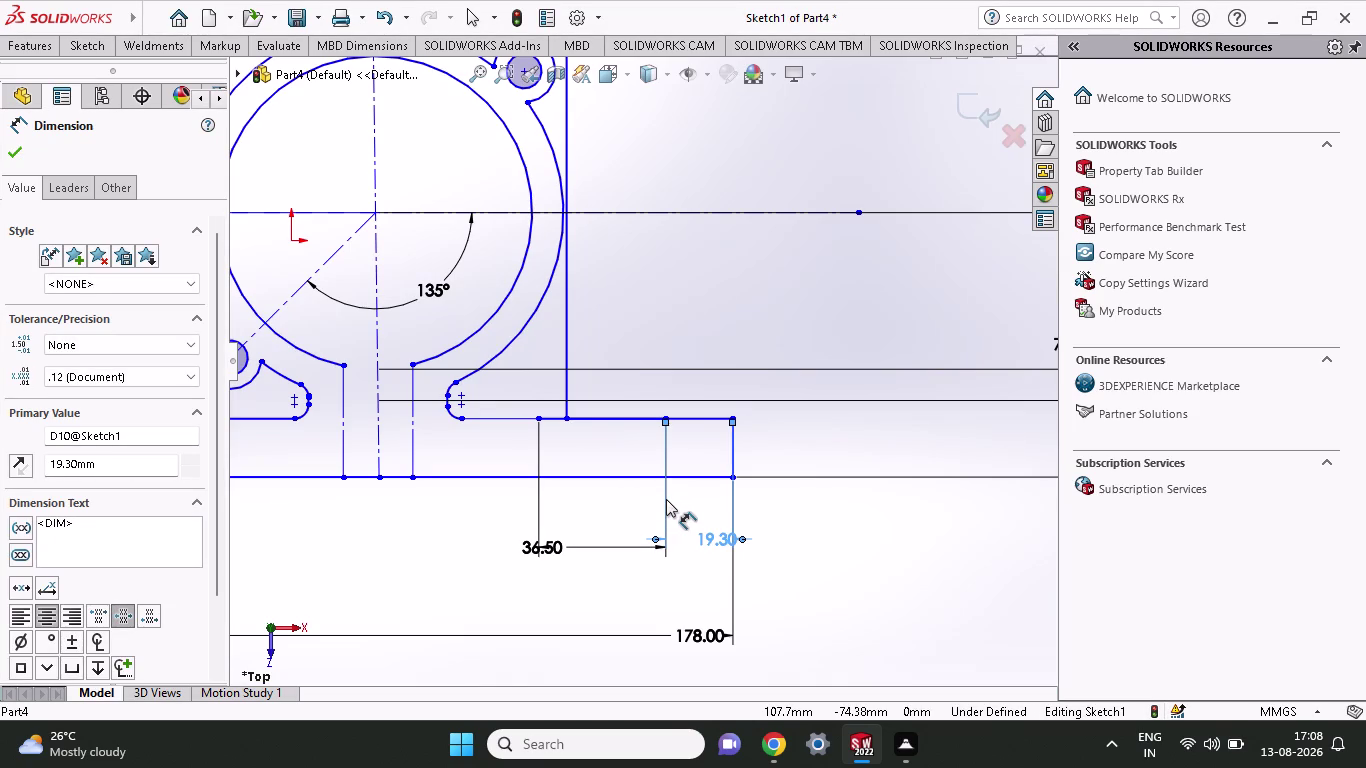
key(Delete)
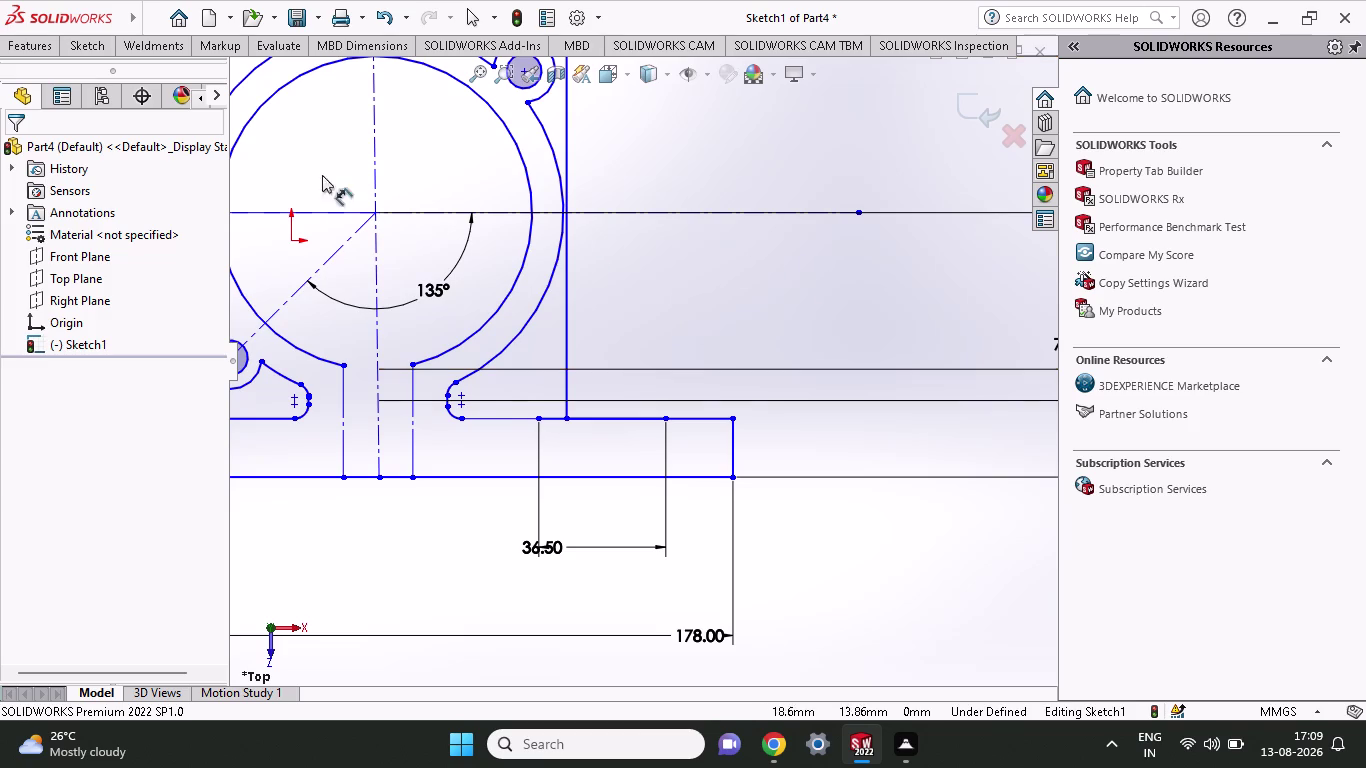
Draw the rib's left edge line up to its top corner and exit the Line tool.
click(81, 56)
click(133, 78)
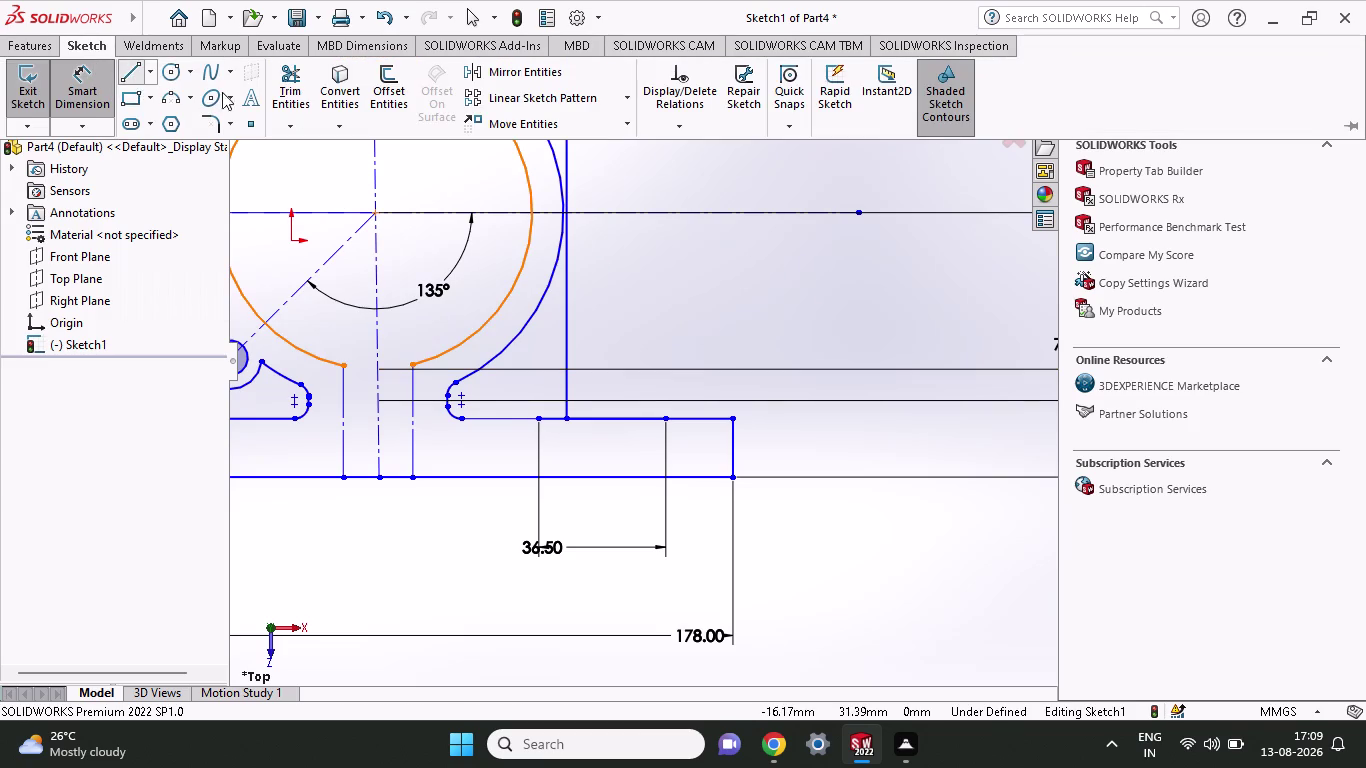
click(733, 417)
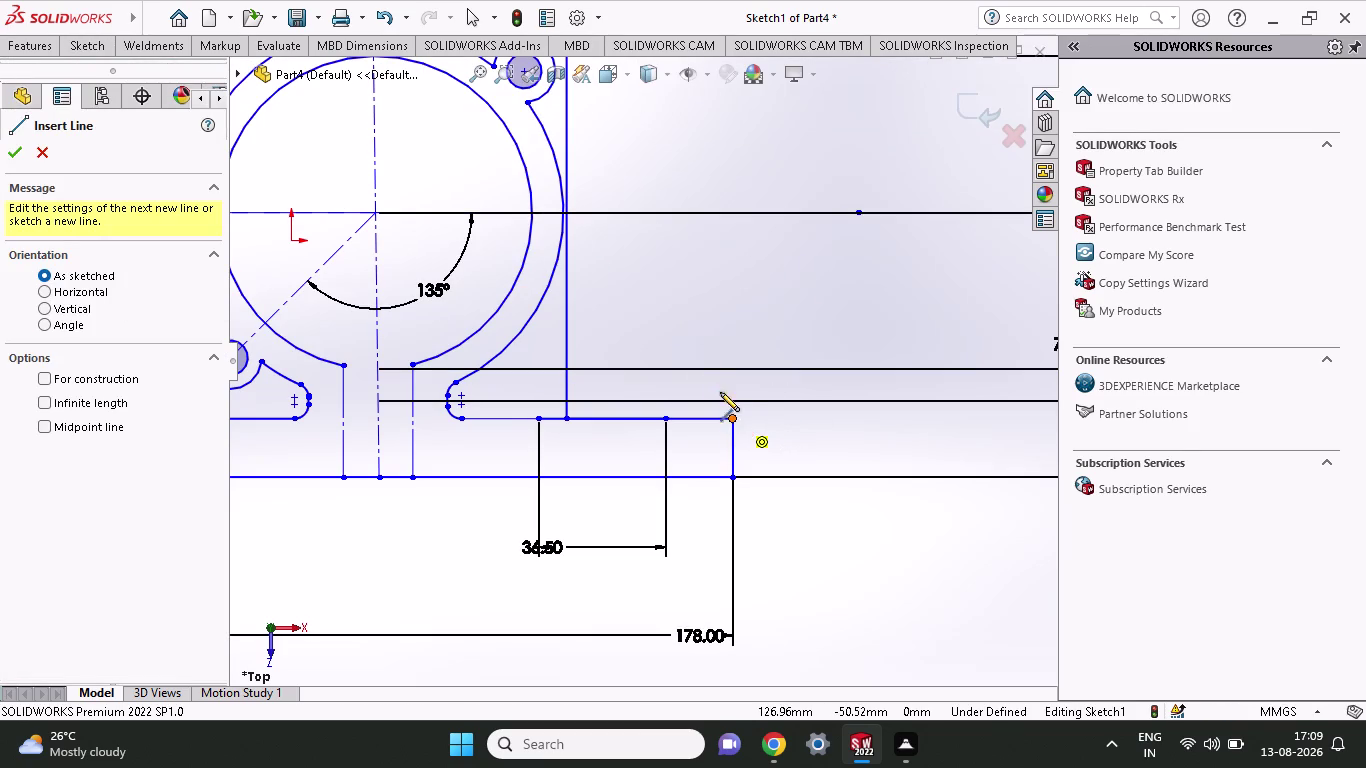
click(665, 249)
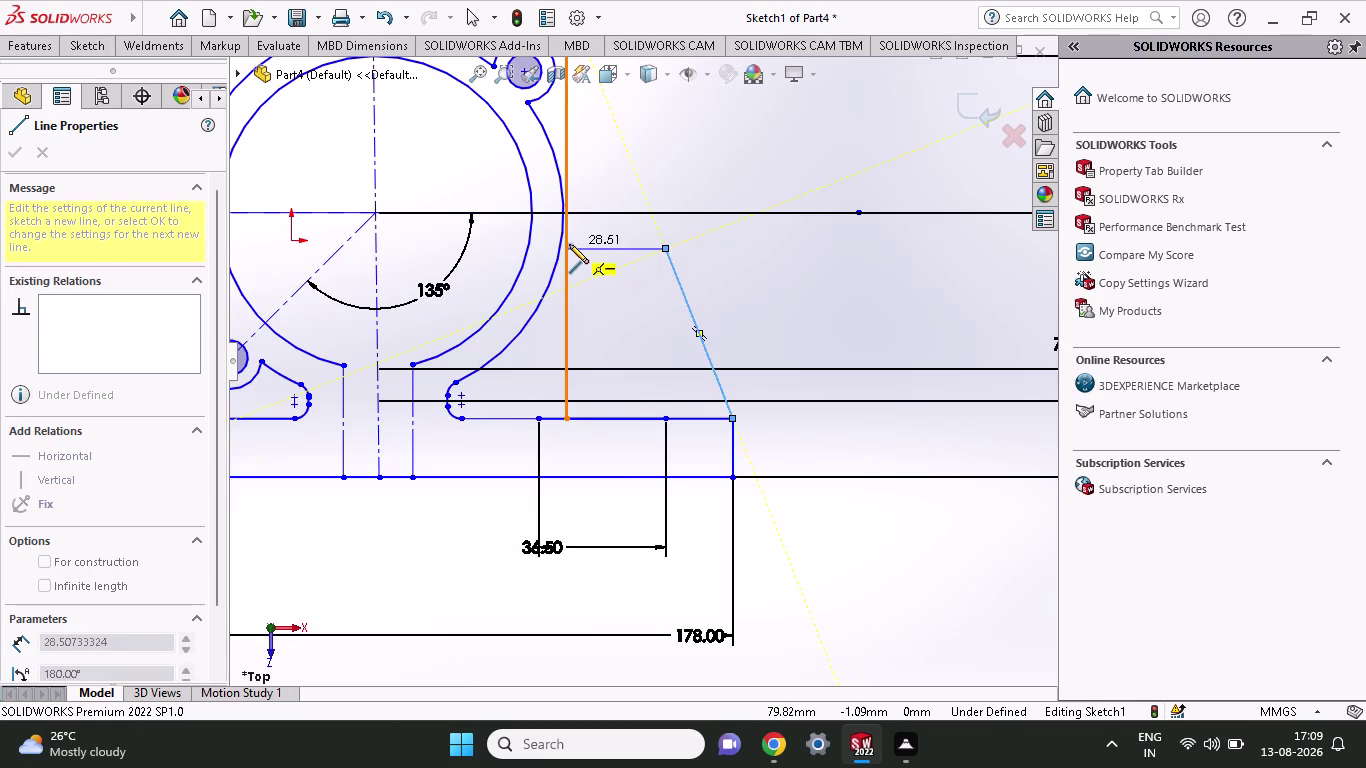
click(568, 246)
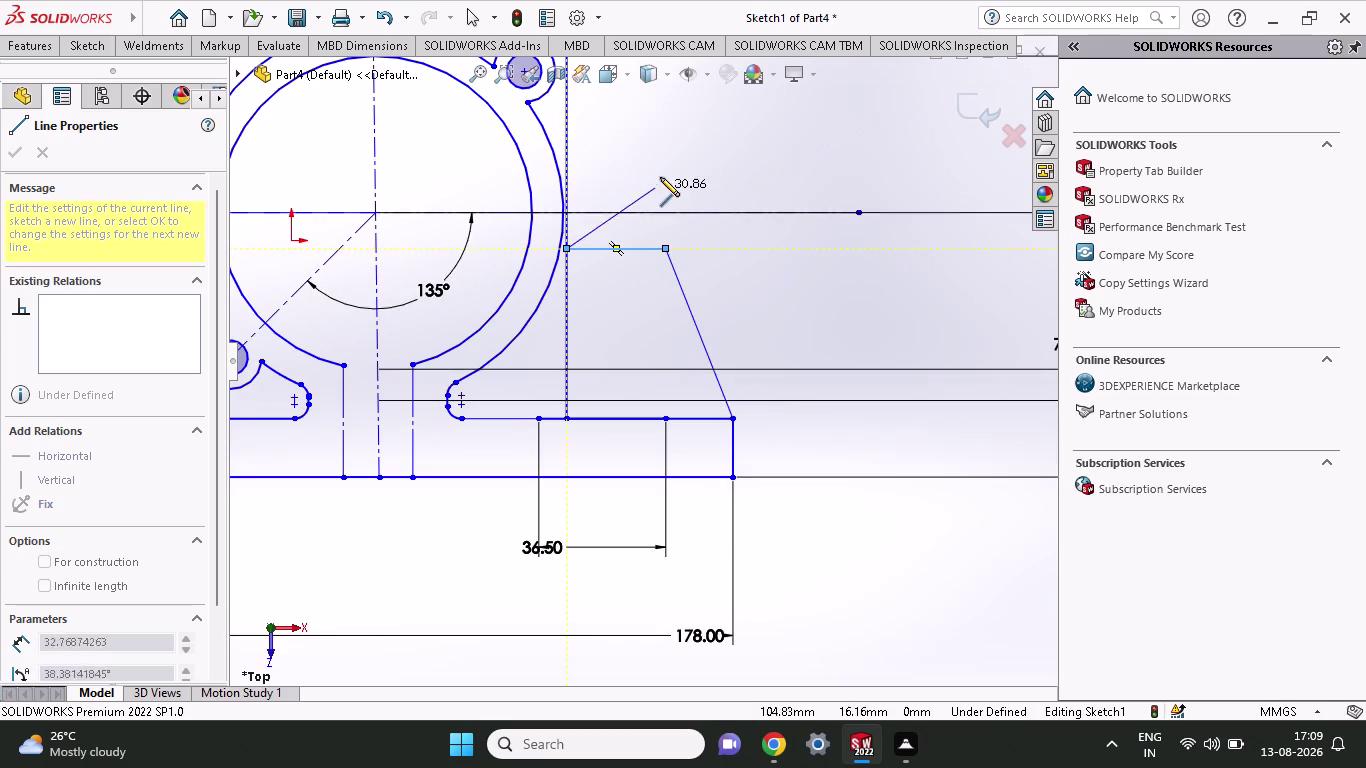
right_click(660, 177)
click(693, 181)
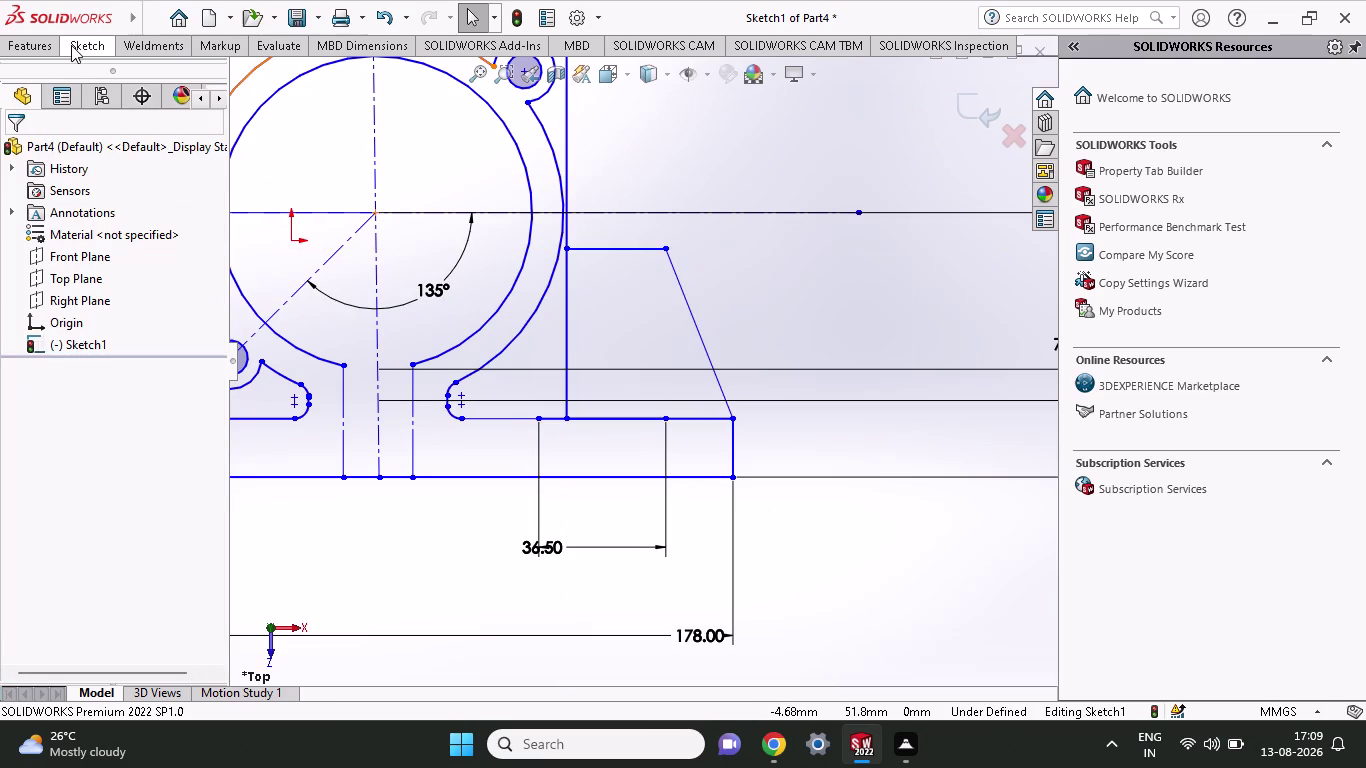
Start a dimension between the rib's bottom and top edges.
click(71, 45)
click(108, 88)
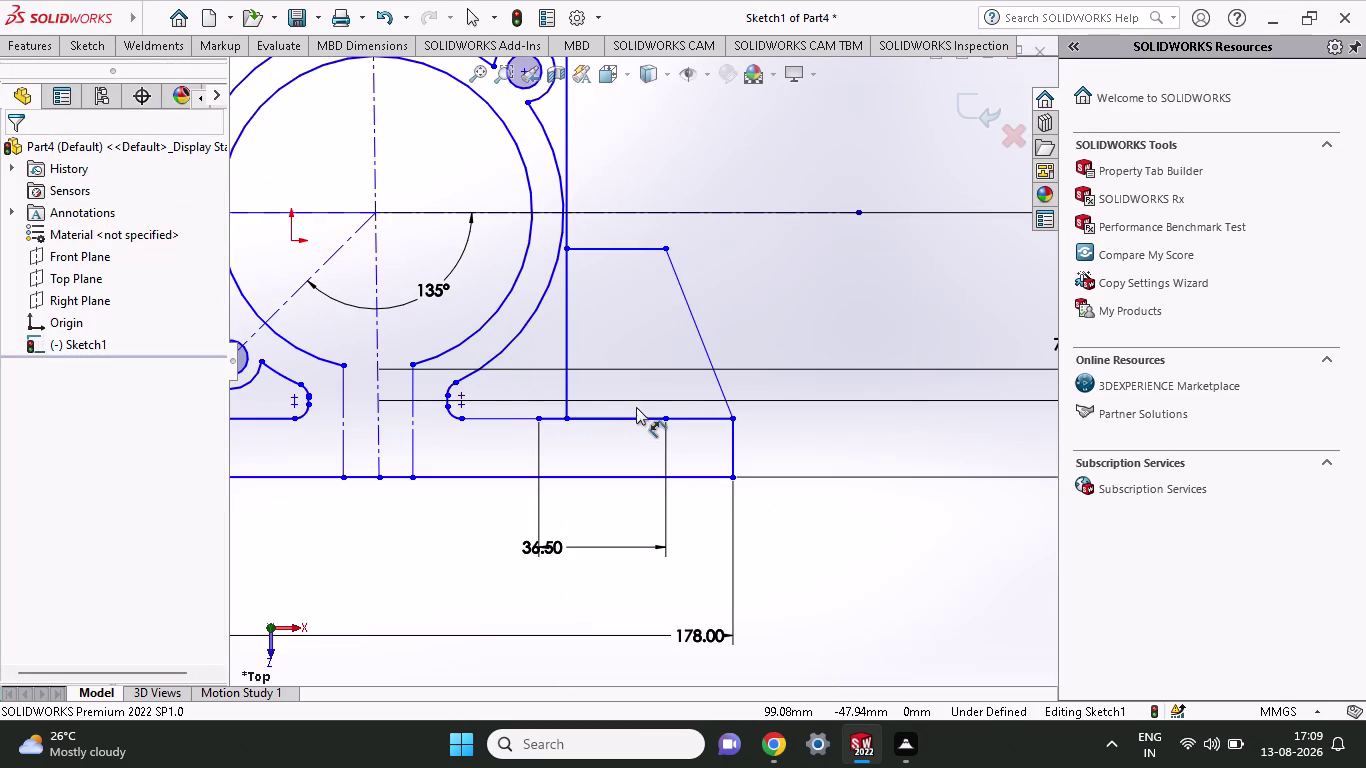
click(637, 417)
click(626, 246)
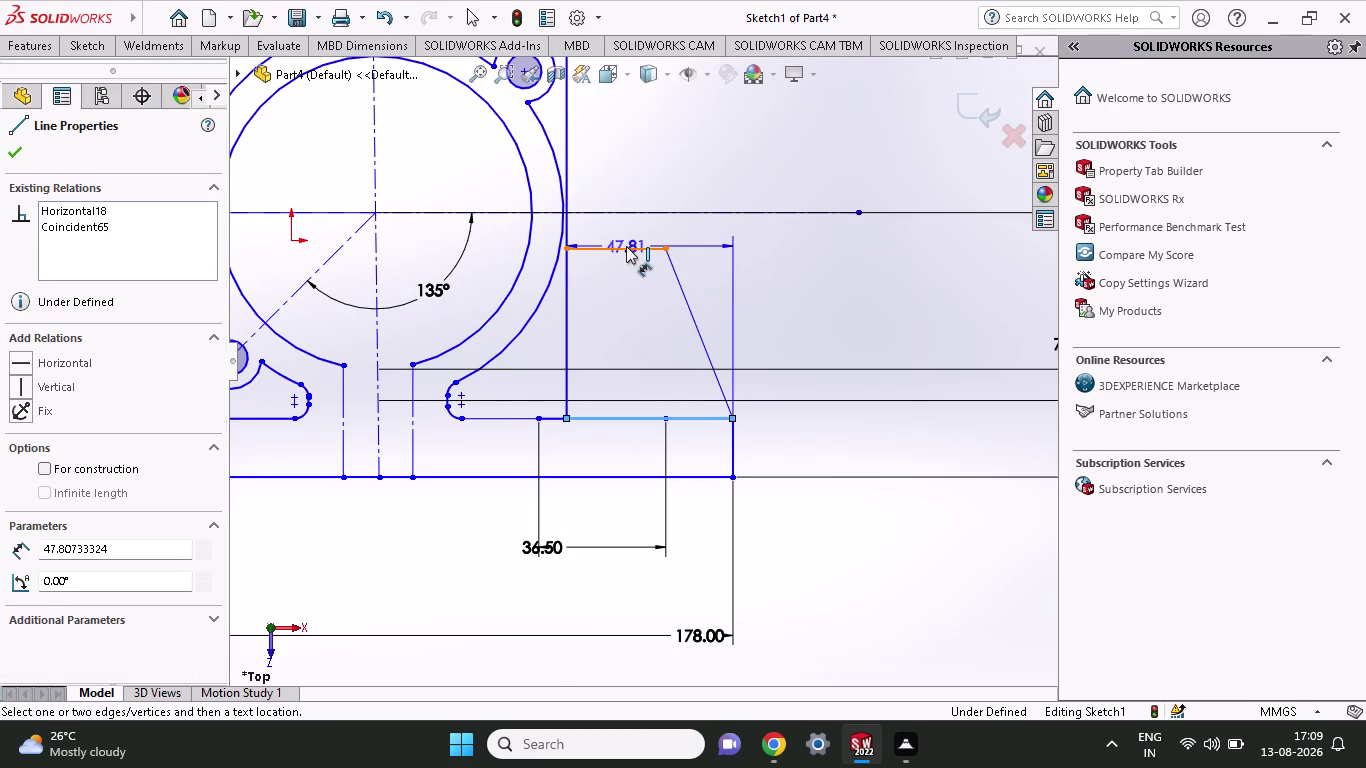
Dimension the rib height as 50+19.3/2 (59.65).
click(811, 273)
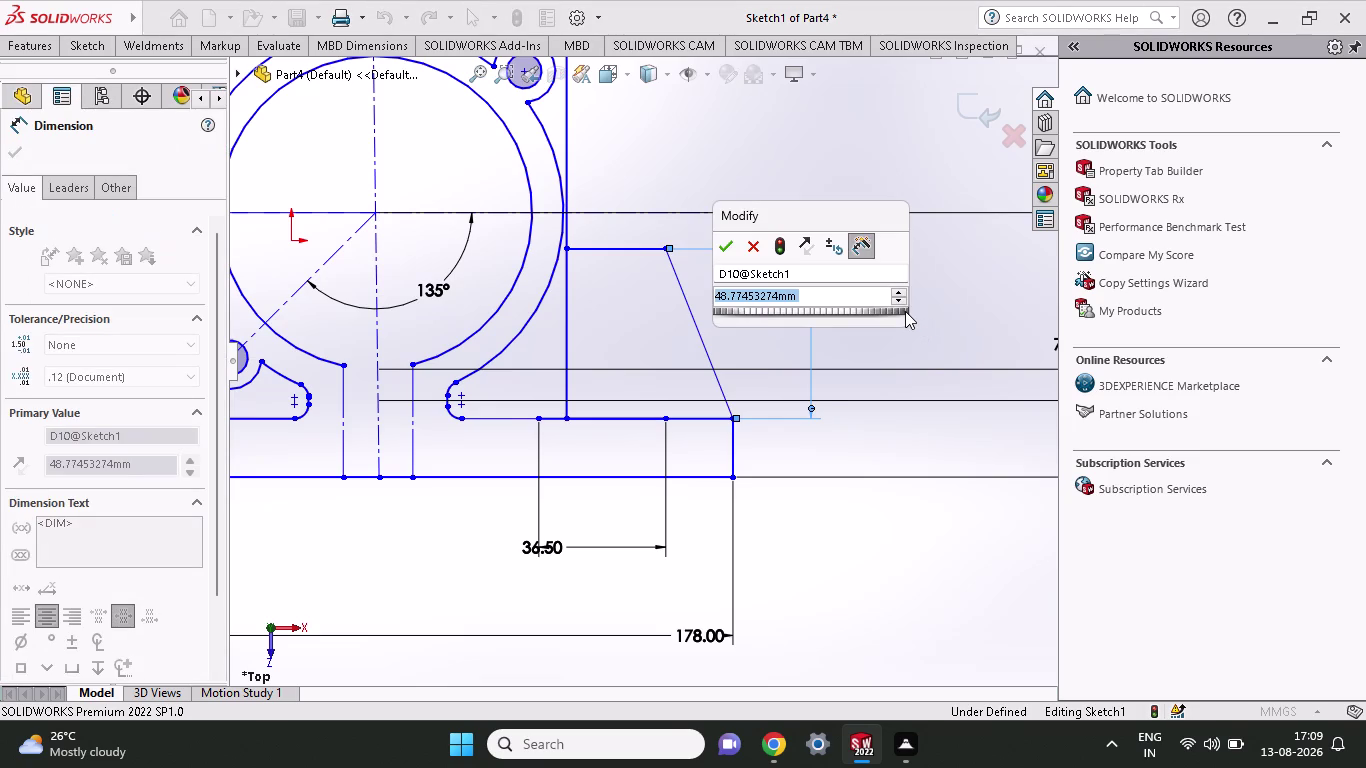
text(5)
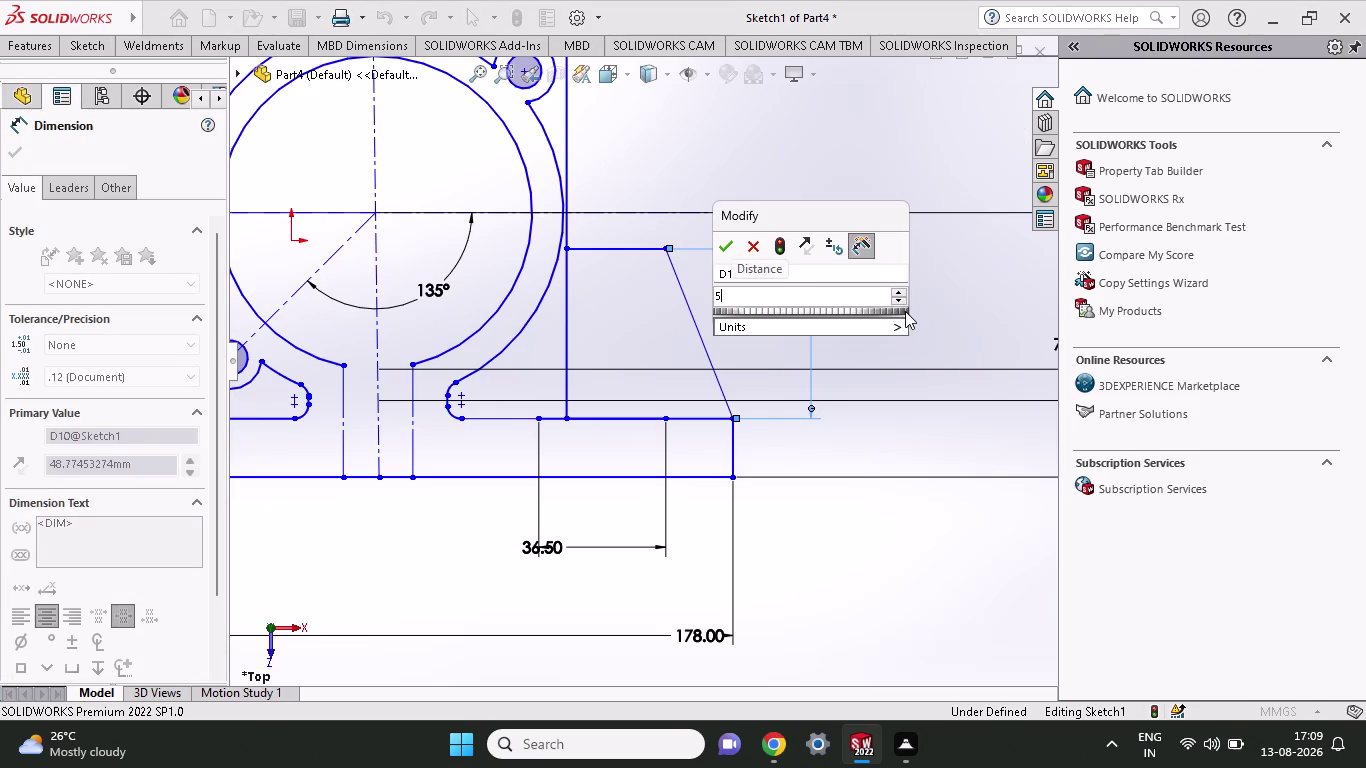
text(0)
key(plus)
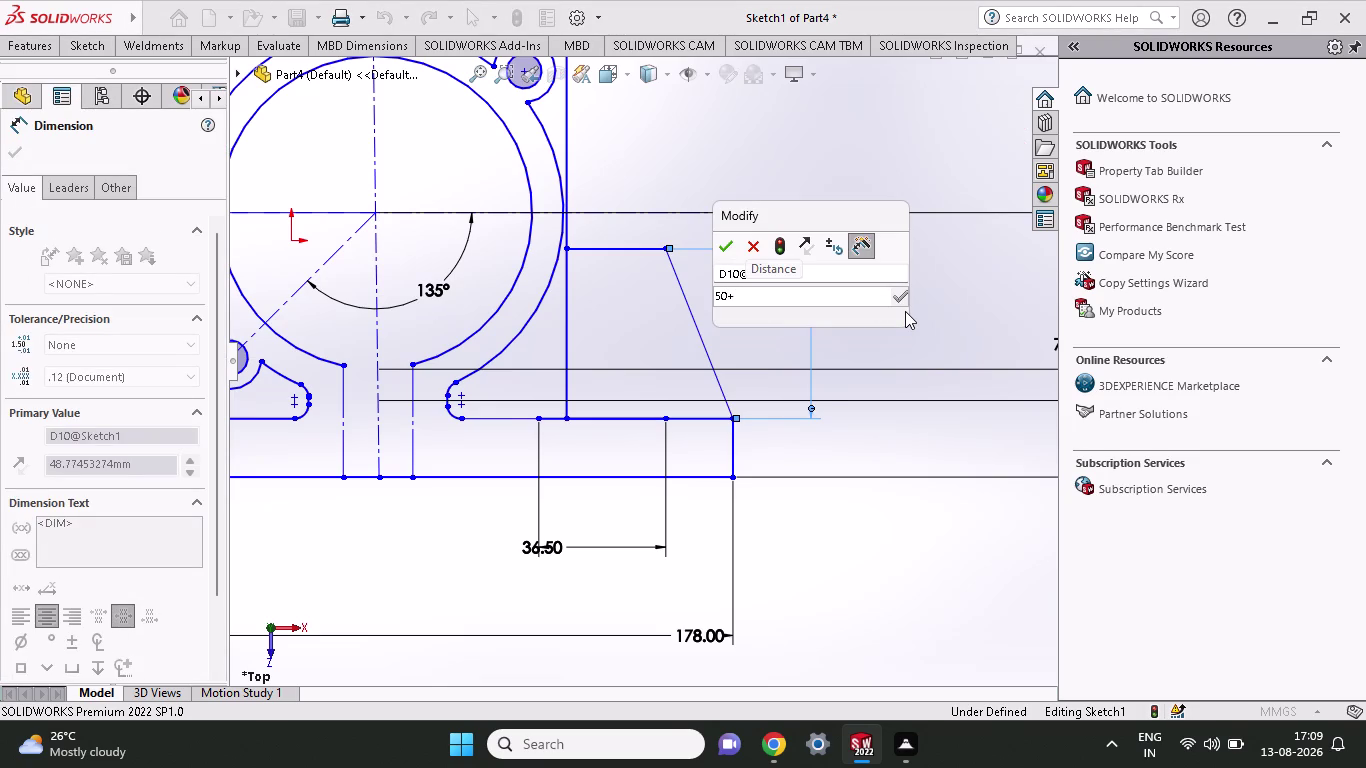
text(19)
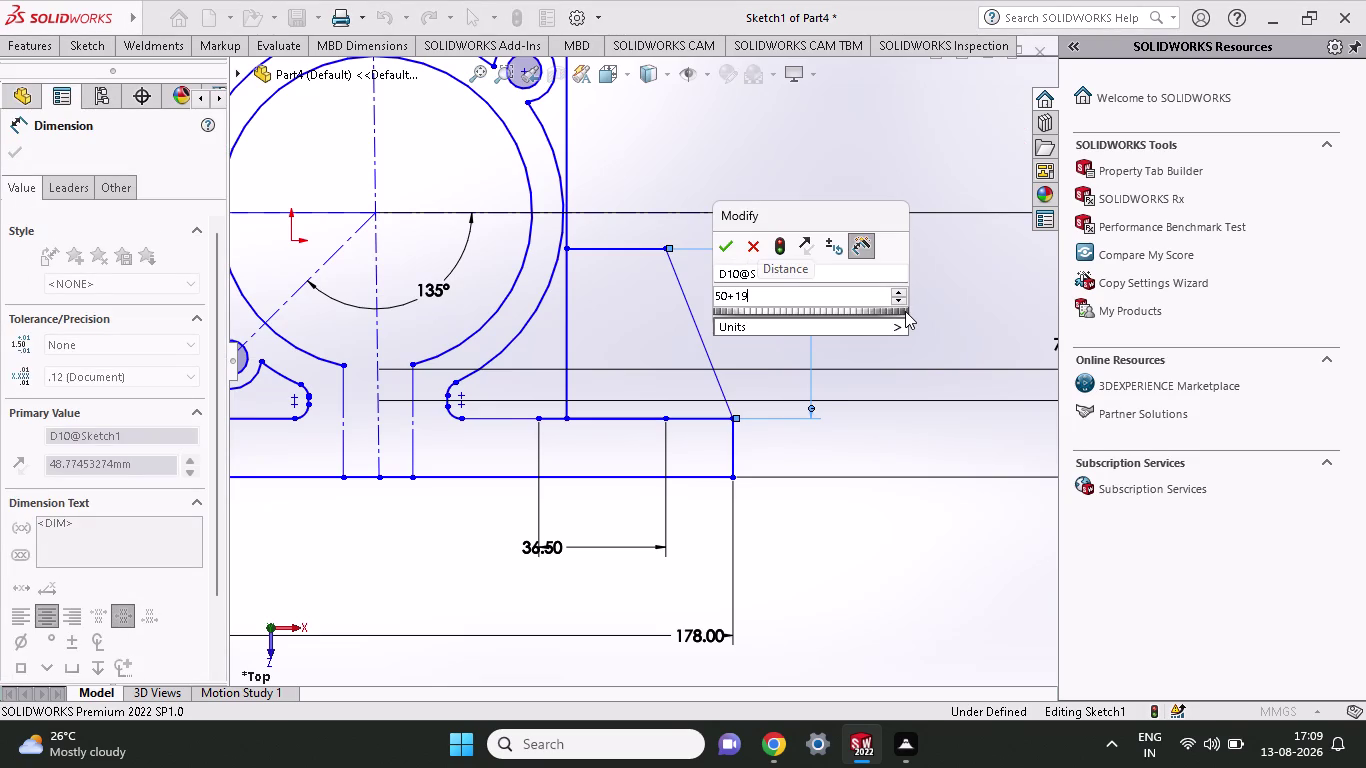
text(.3/2)
key(Return)
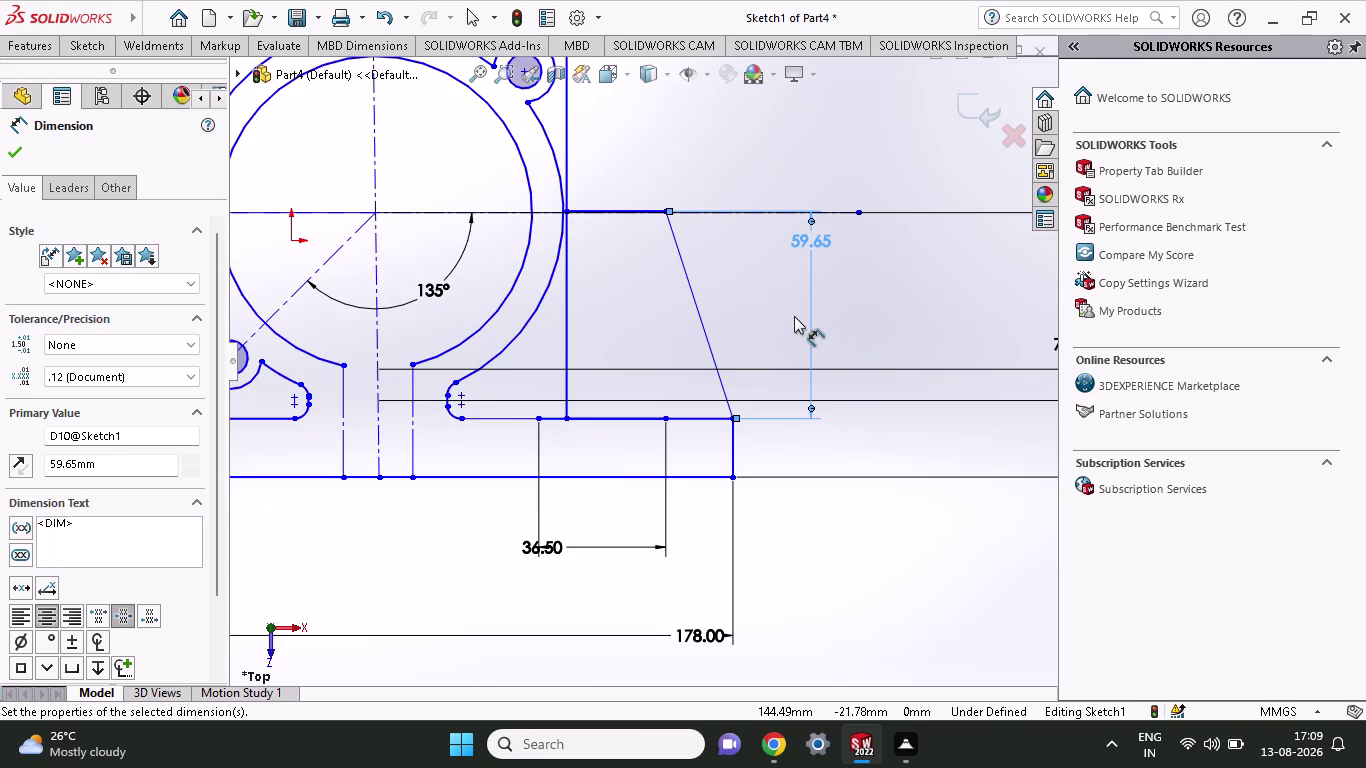
Dimension the rib's top edge at 19.3, then undo it and the height change.
click(568, 212)
click(662, 208)
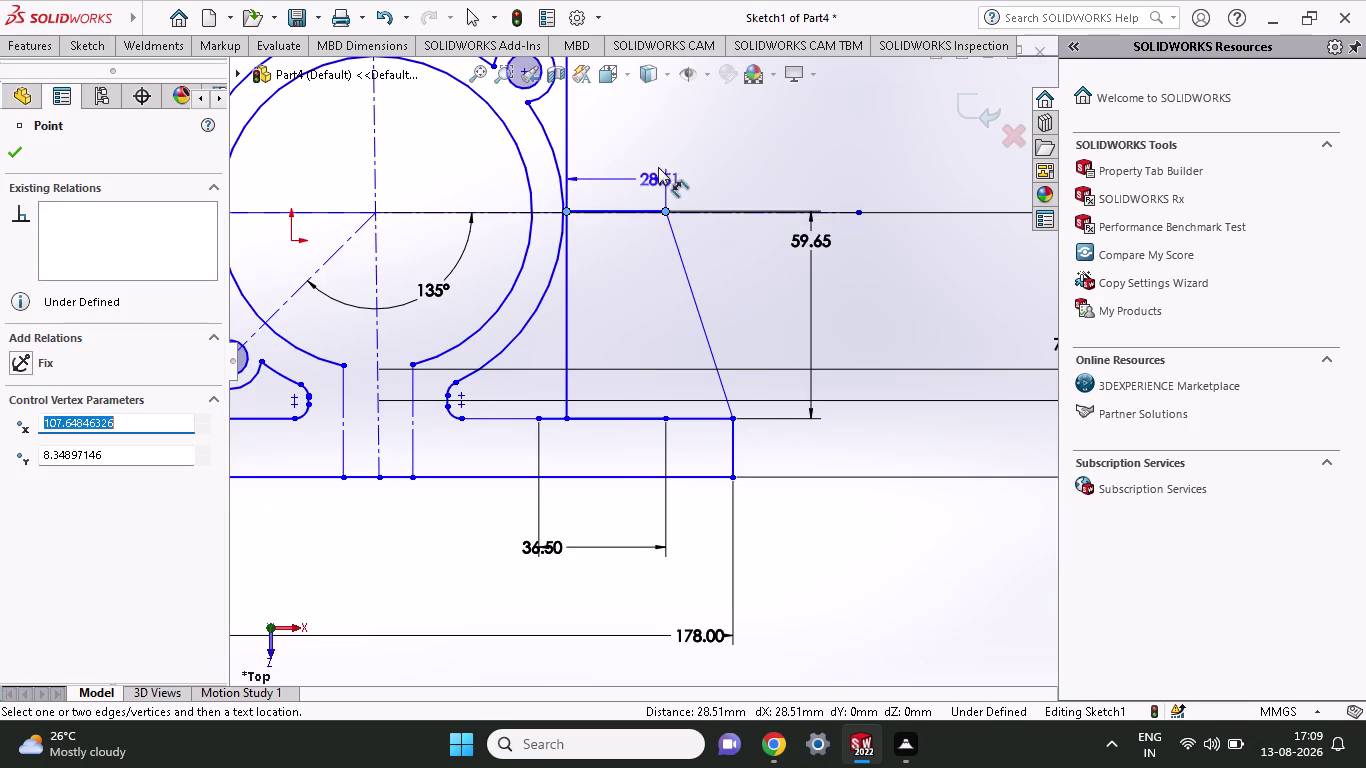
click(663, 150)
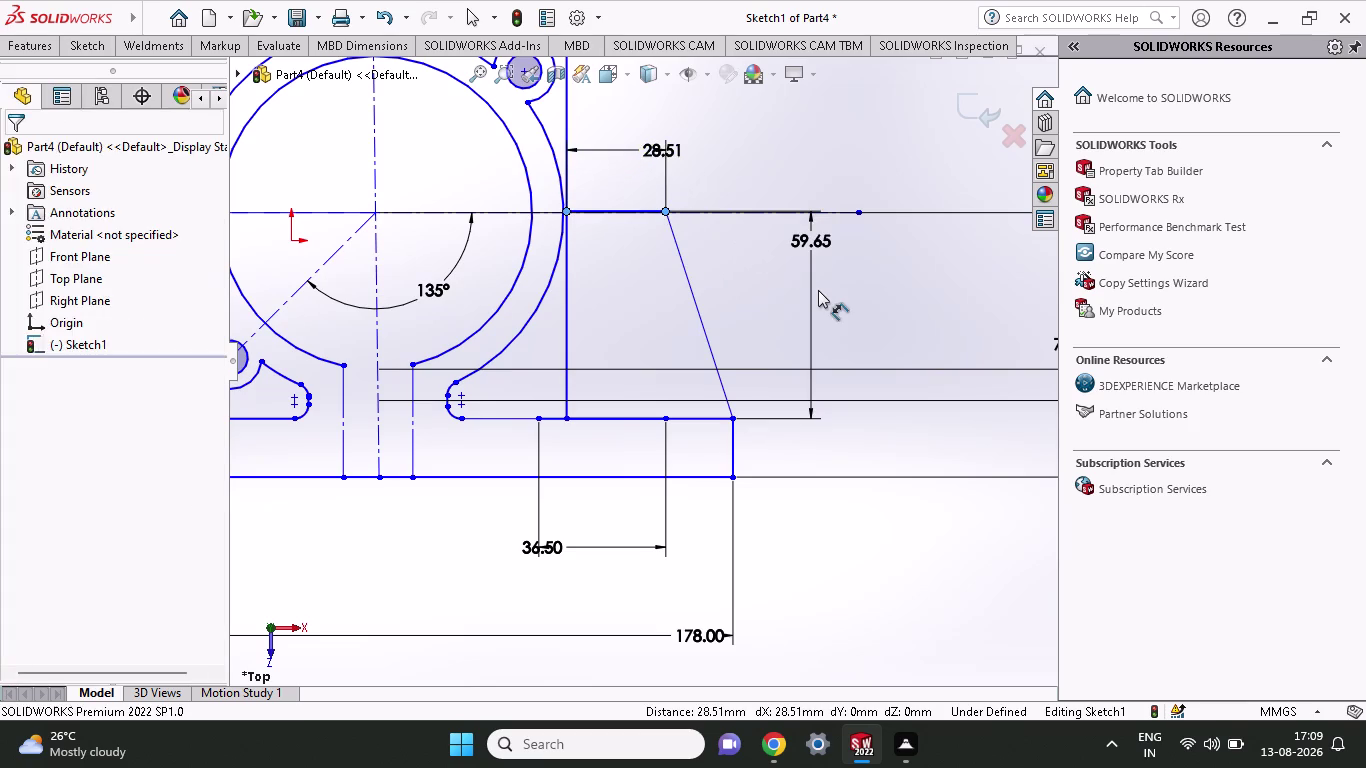
text(19)
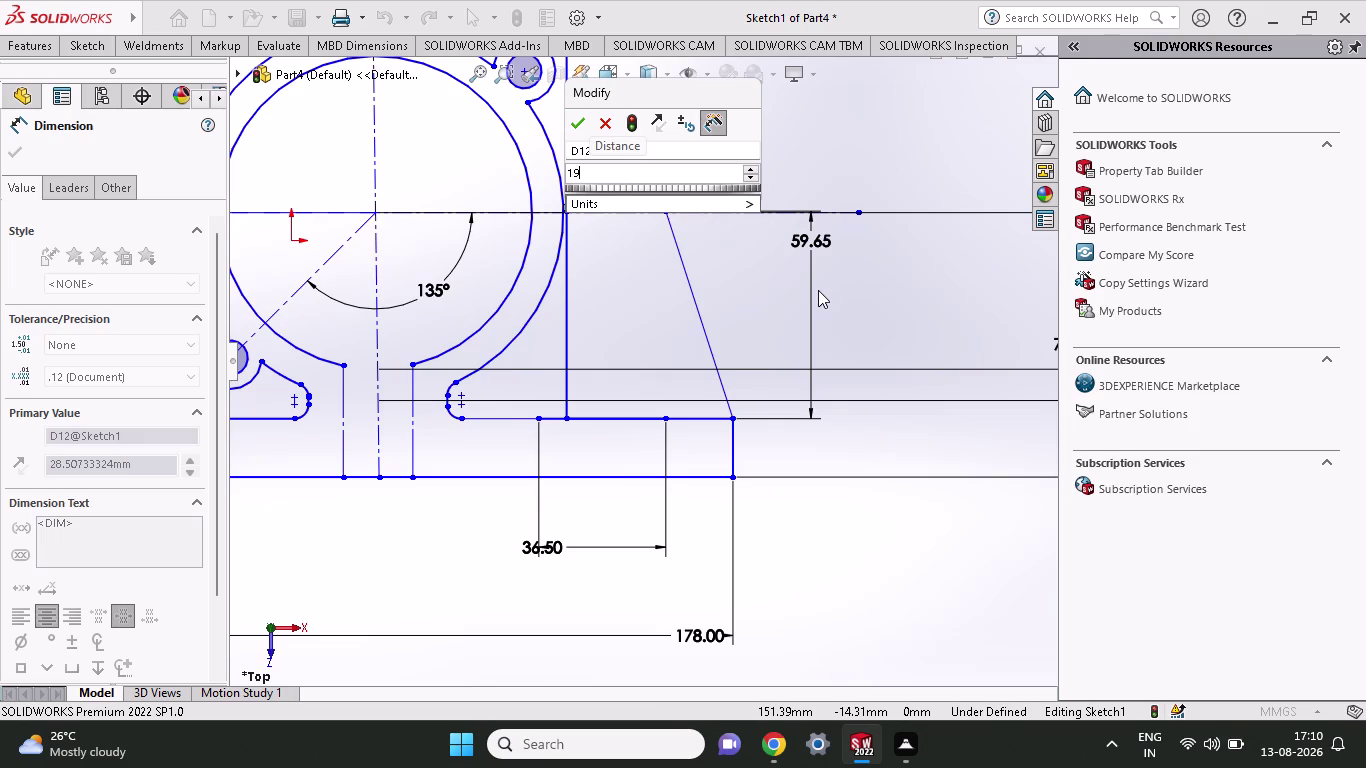
text(.3)
key(Return)
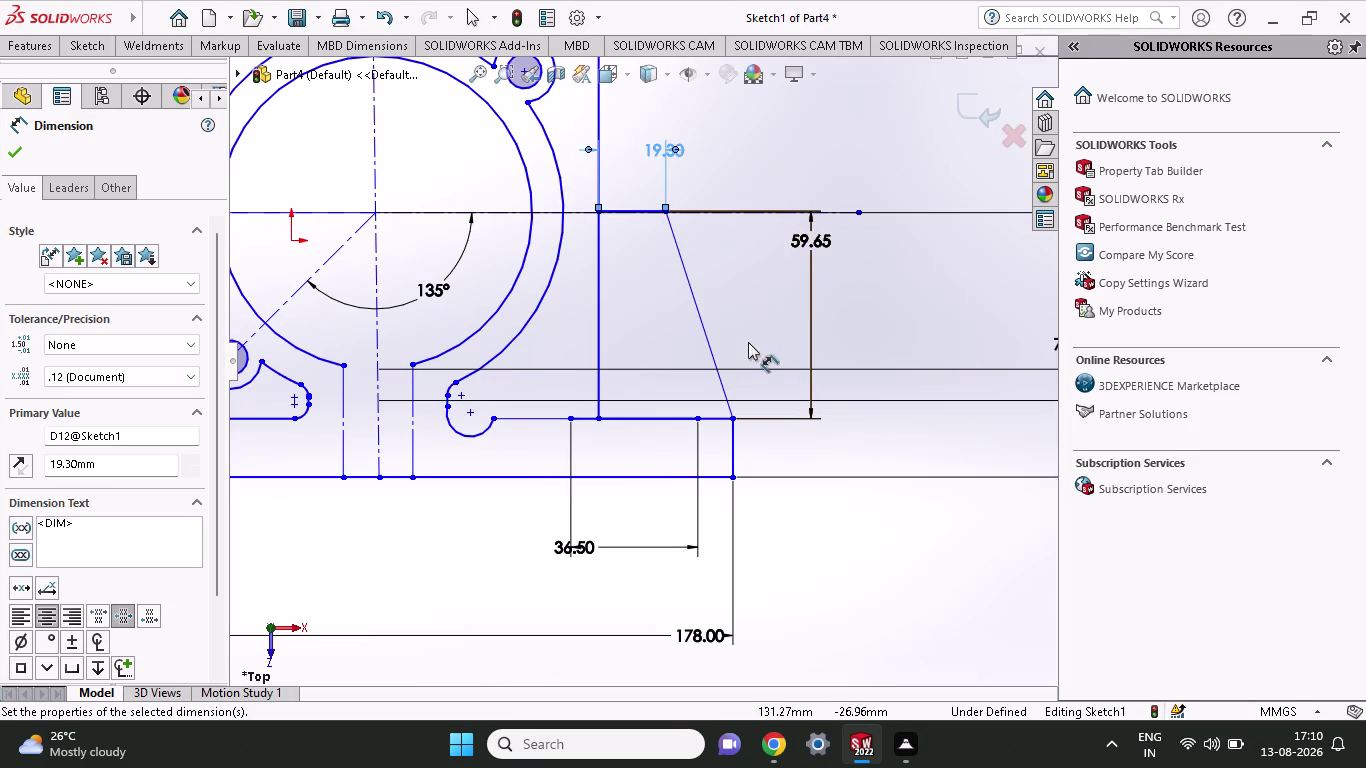
key(ctrl+z)
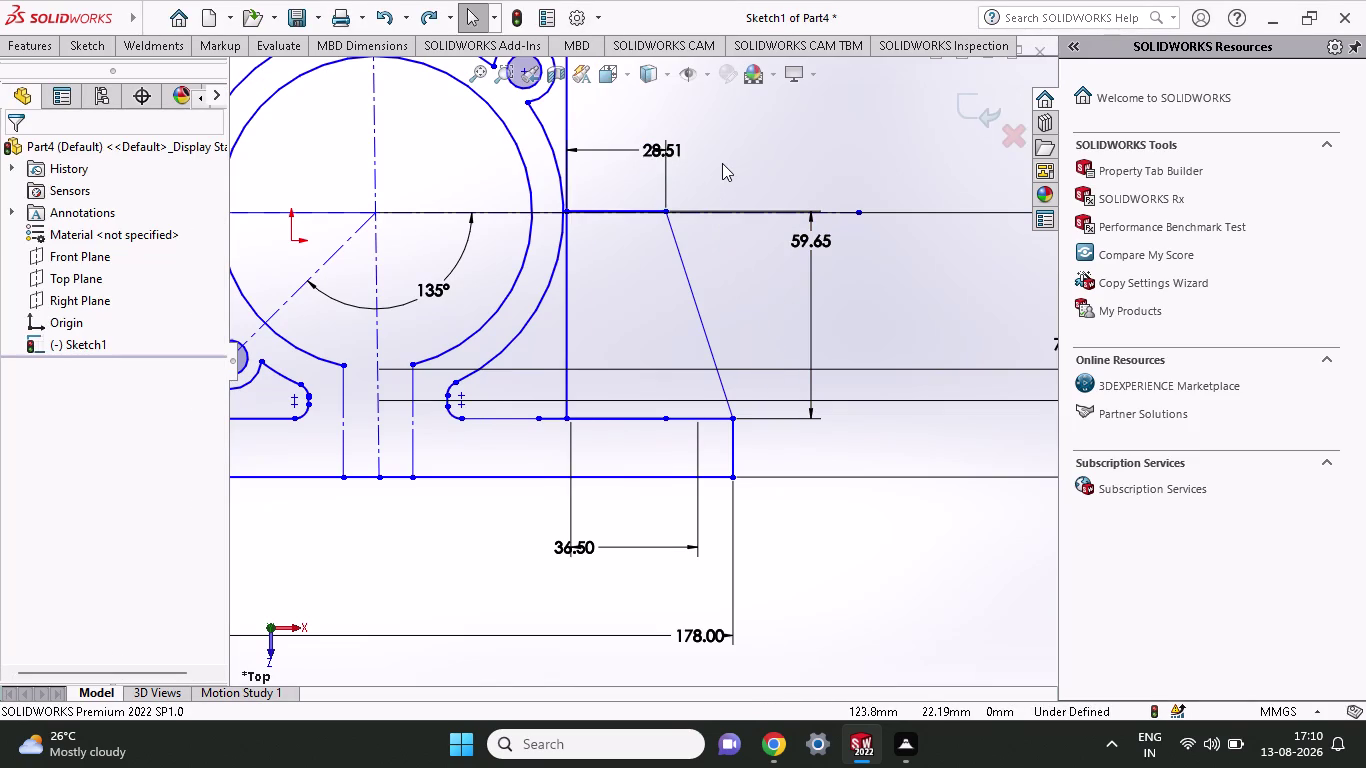
key(ctrl+z)
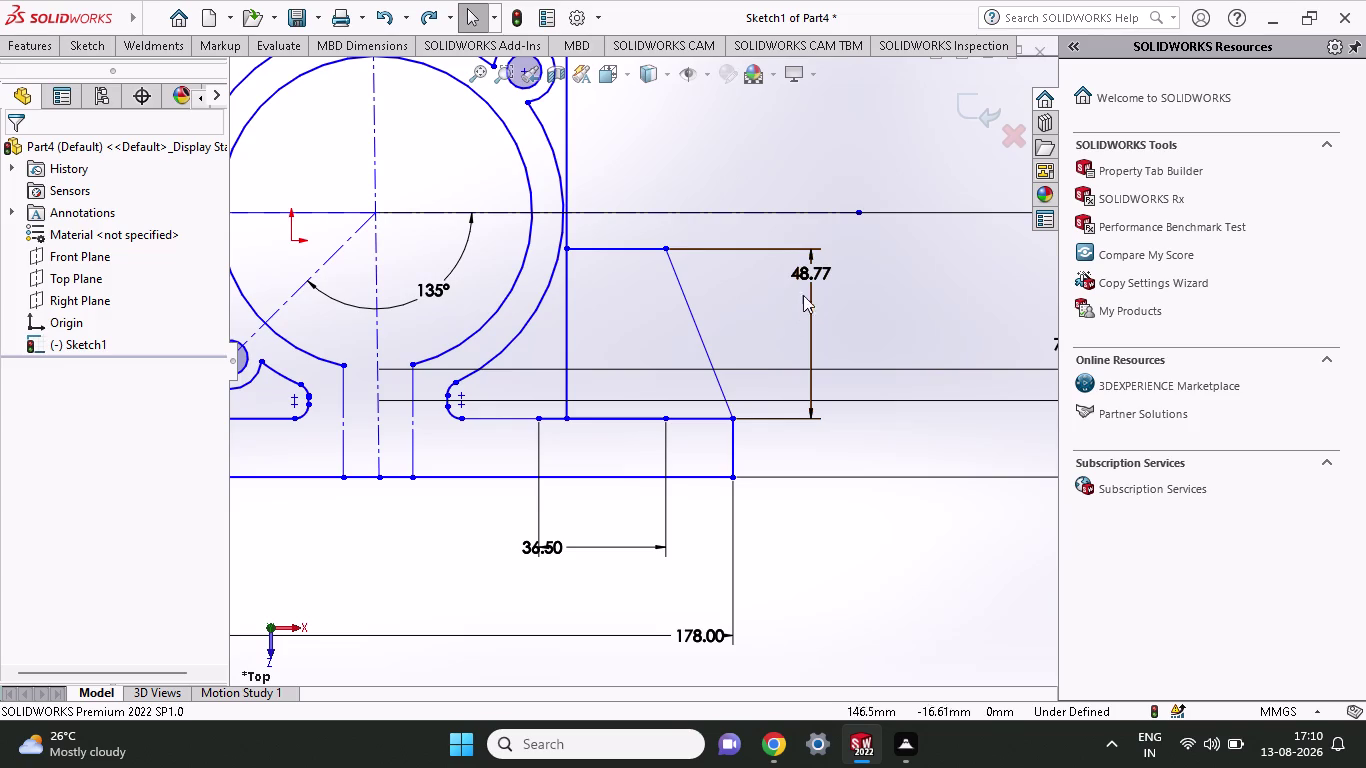
Re-enter the rib height dimension as 50+19.3/2, giving 59.65.
double_click(820, 277)
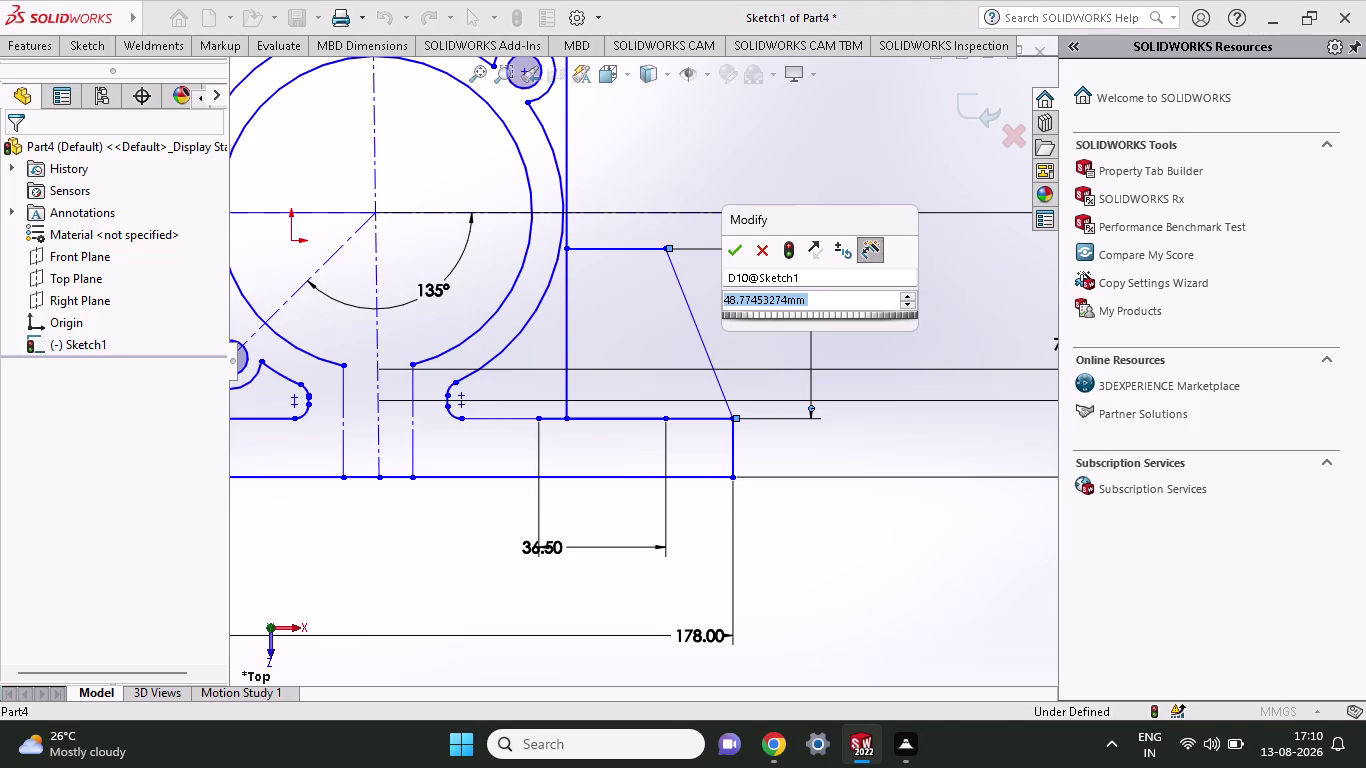
text(50)
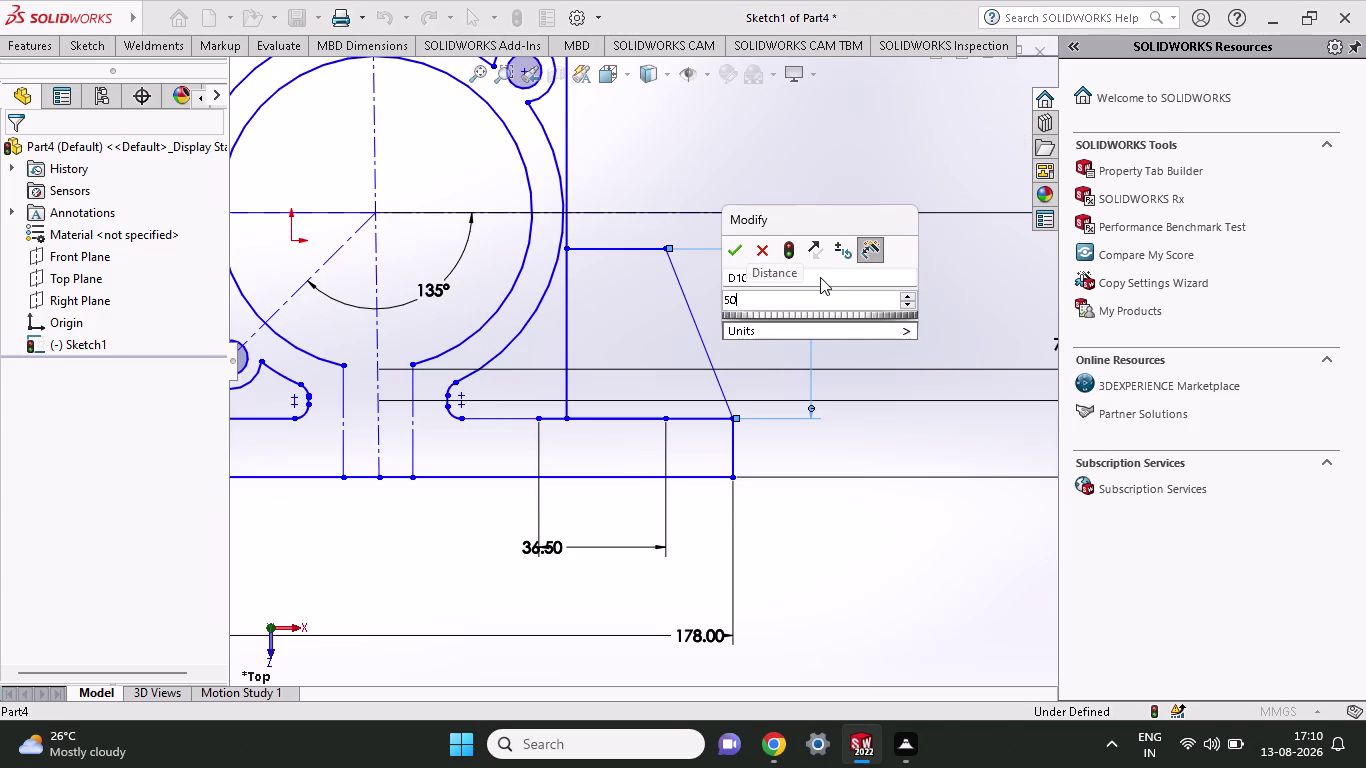
key(plus)
text(19)
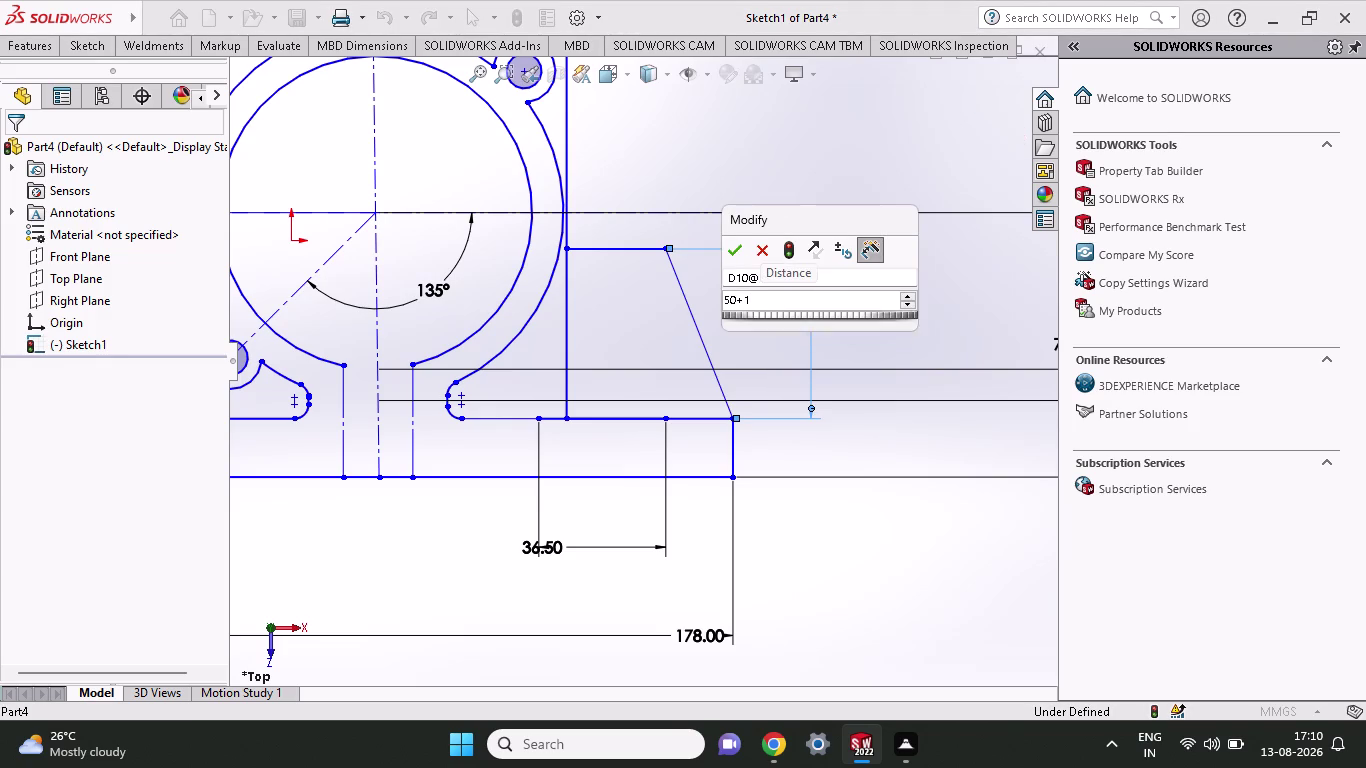
key(period)
key(3)
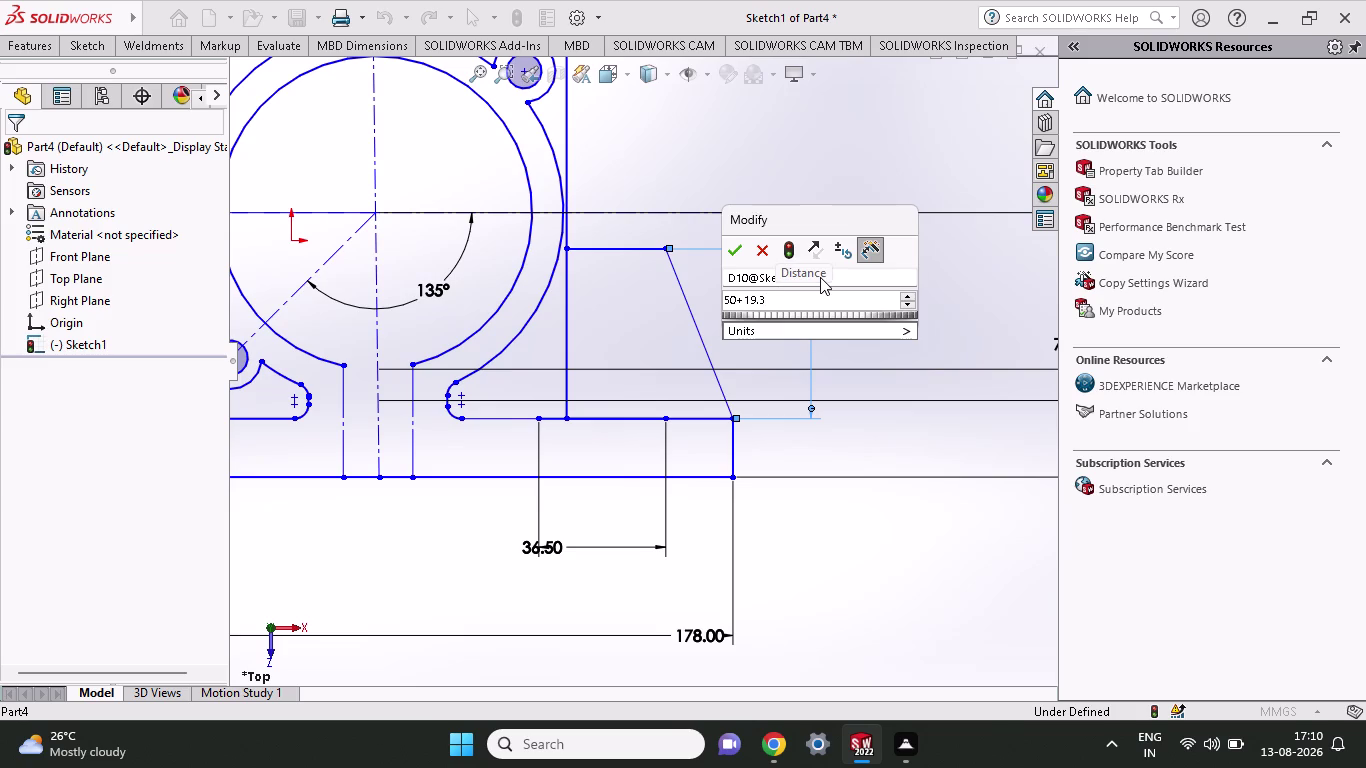
text(/2)
key(Return)
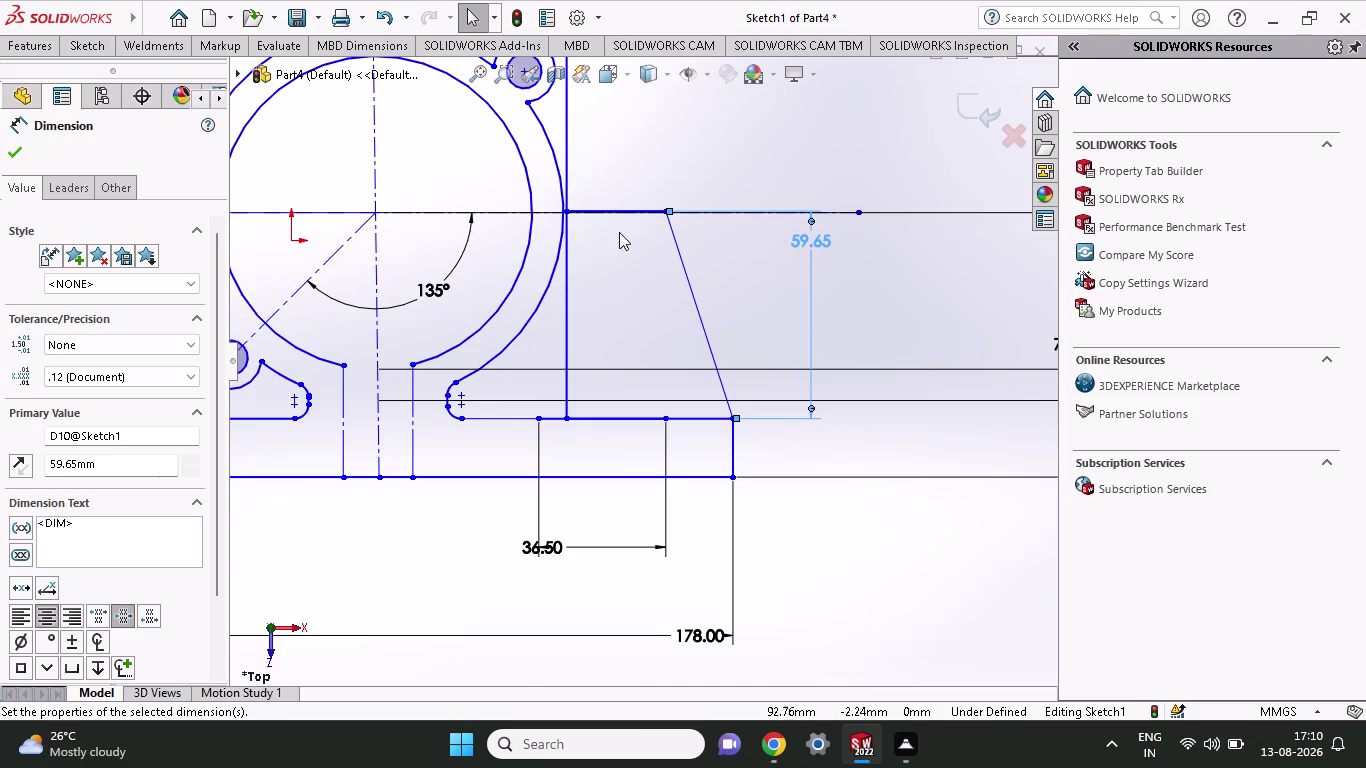
scroll(down, 3)
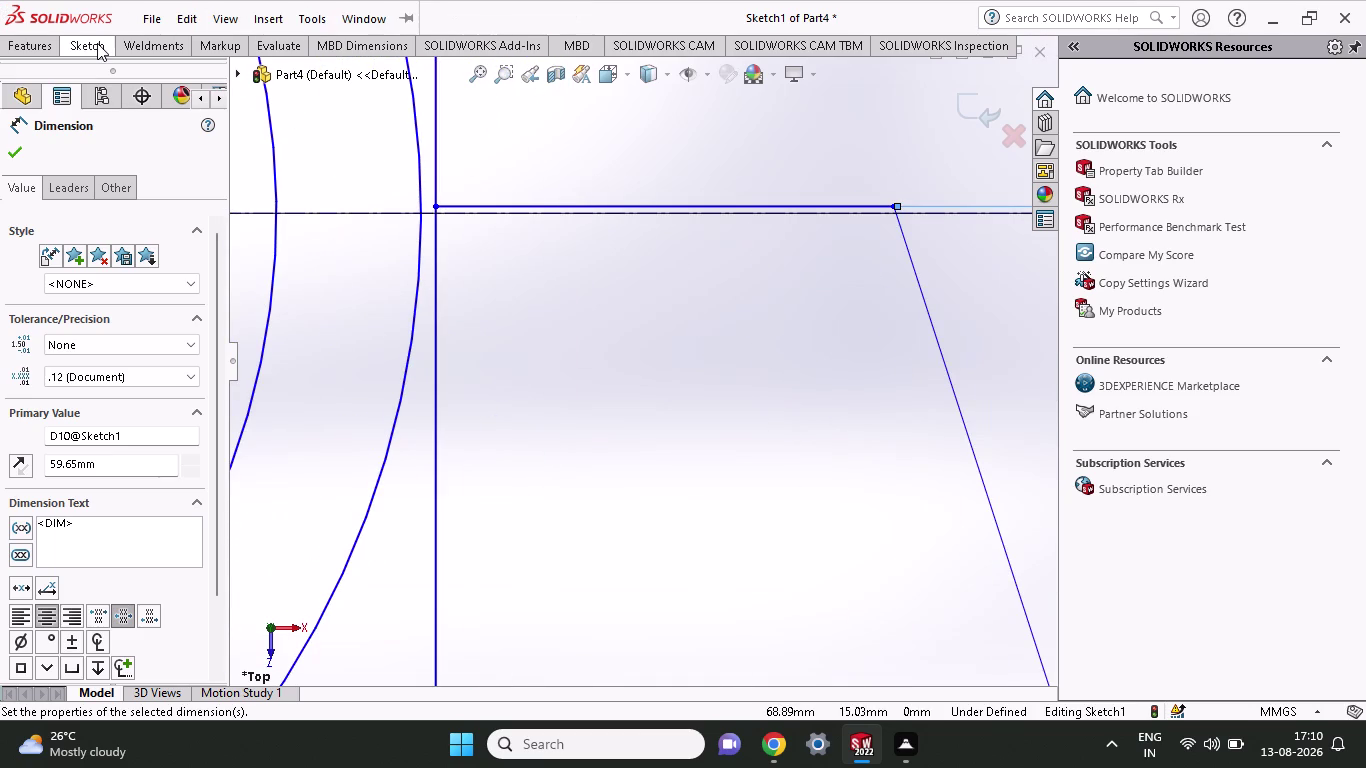
click(97, 43)
click(83, 84)
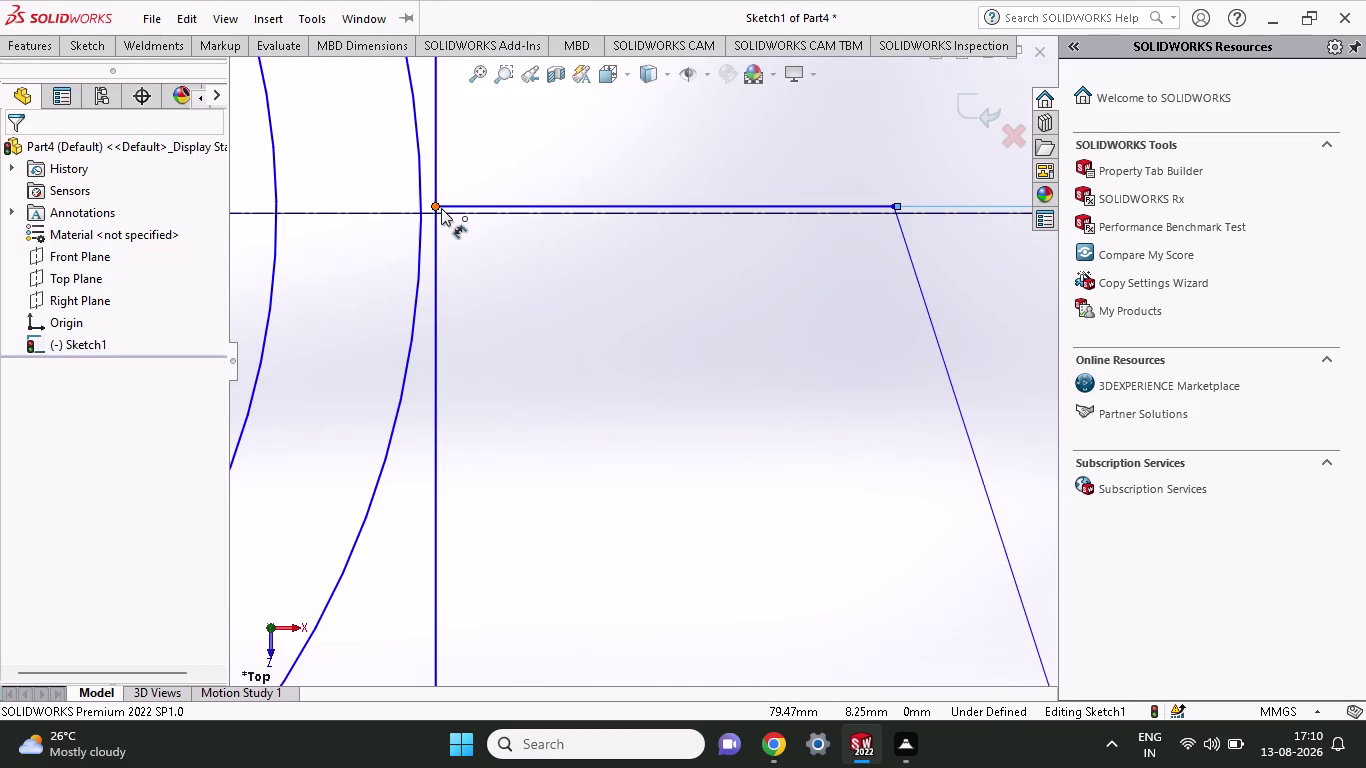
click(436, 208)
click(895, 207)
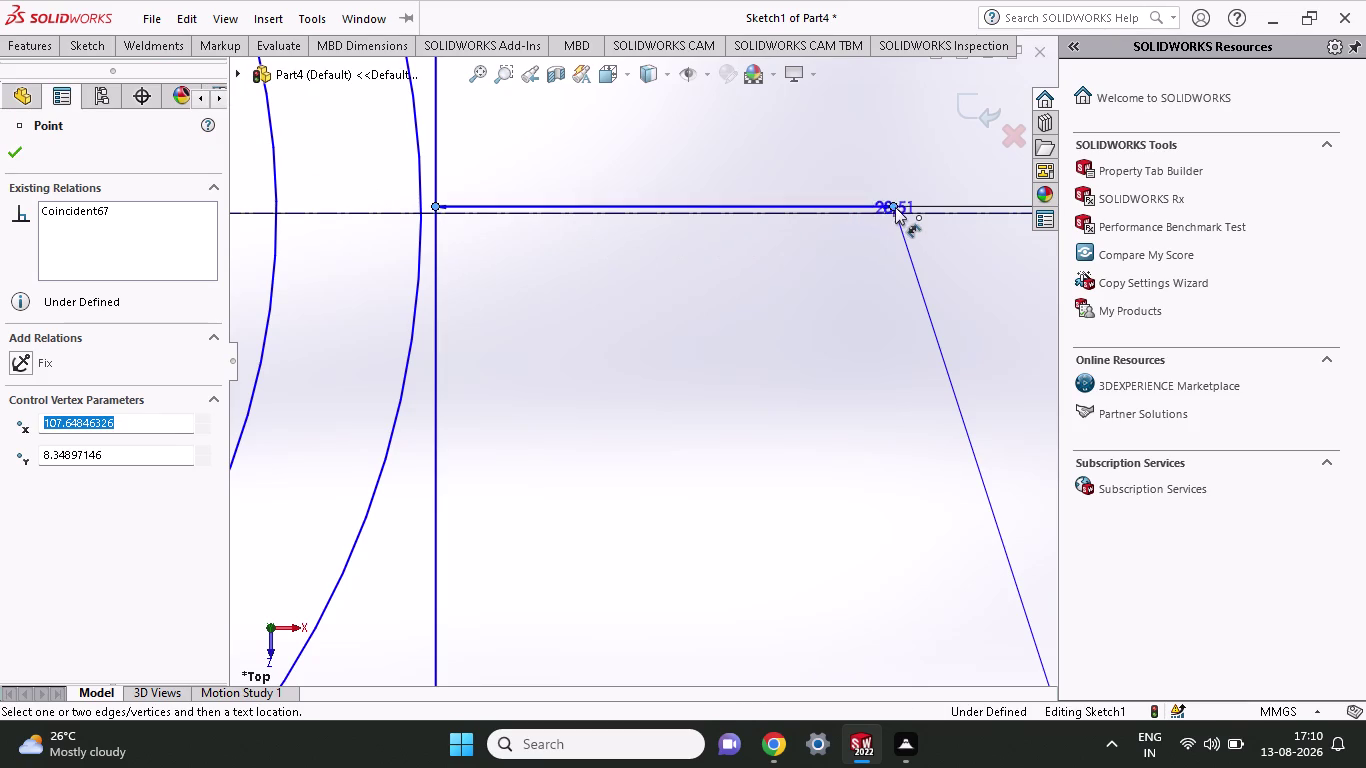
click(648, 272)
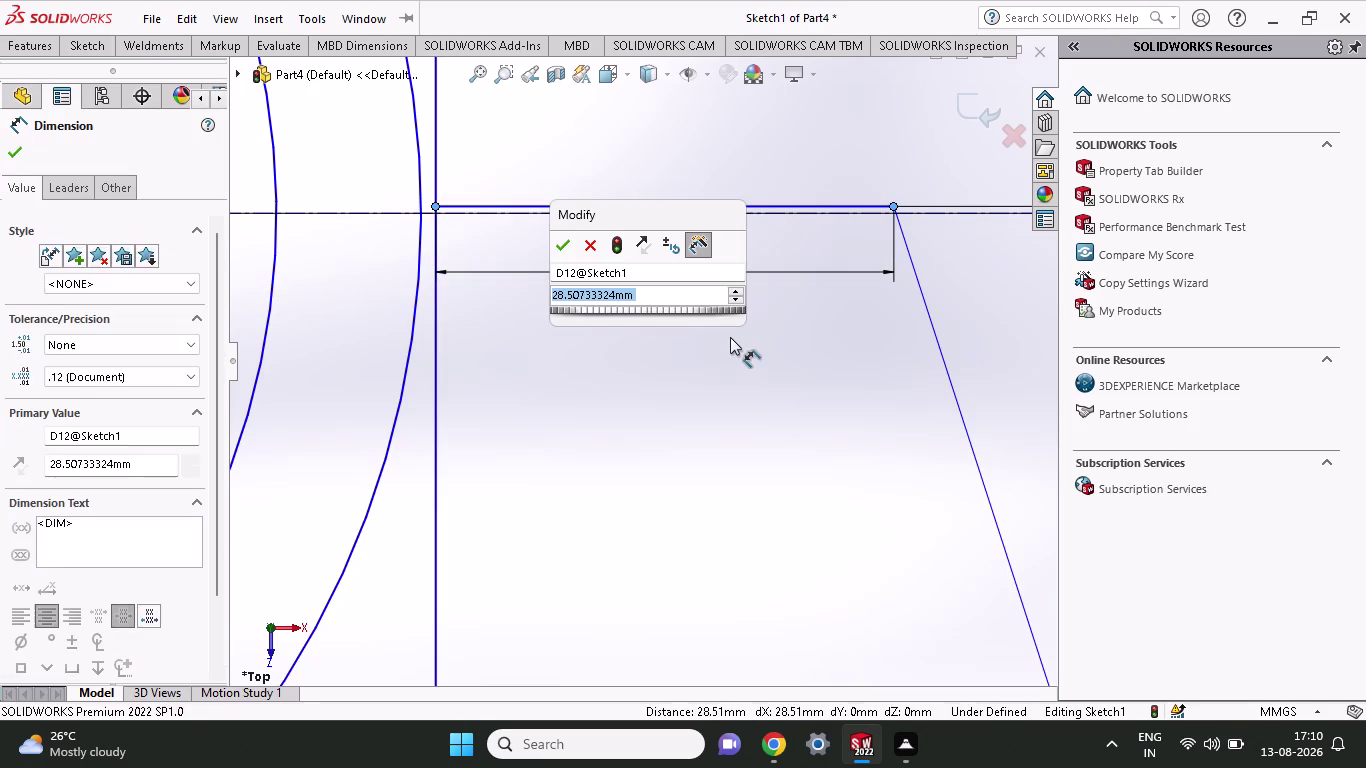
text(1)
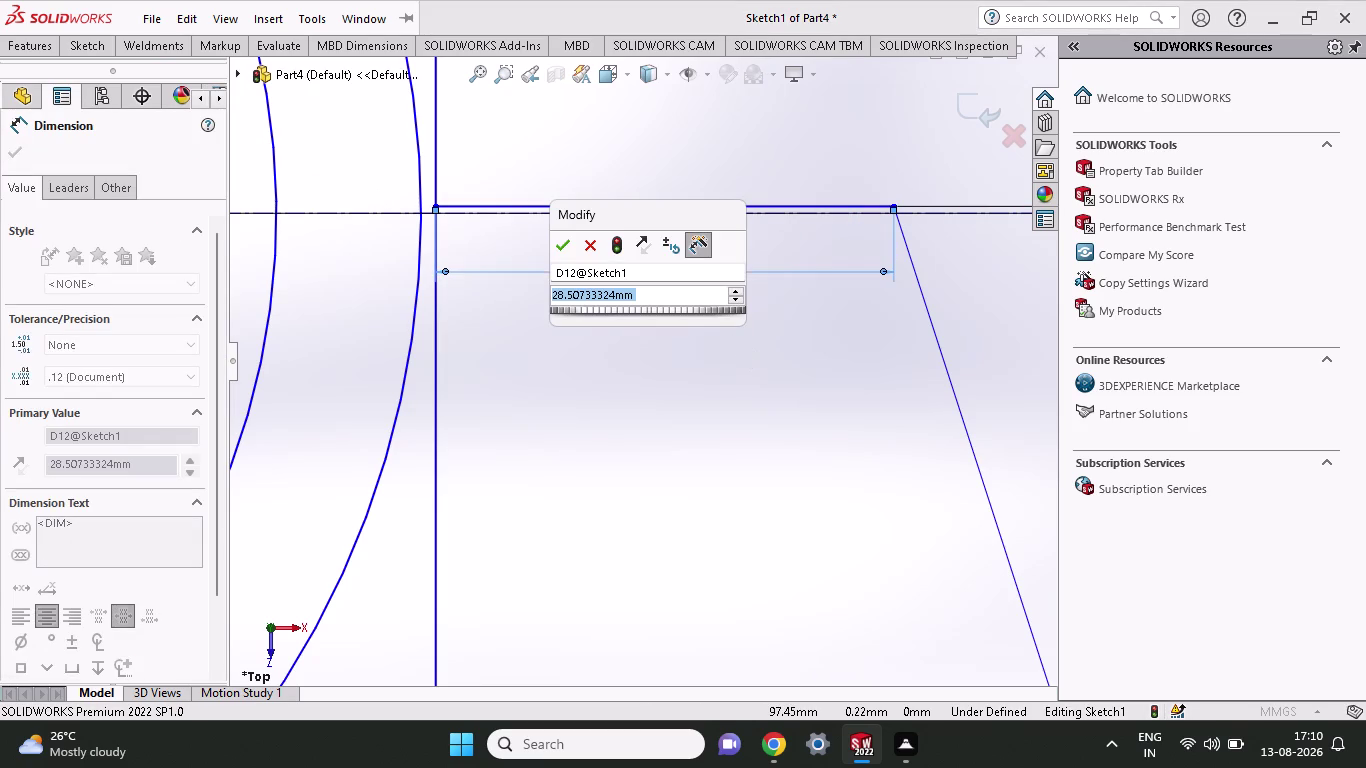
text(9.3)
key(Return)
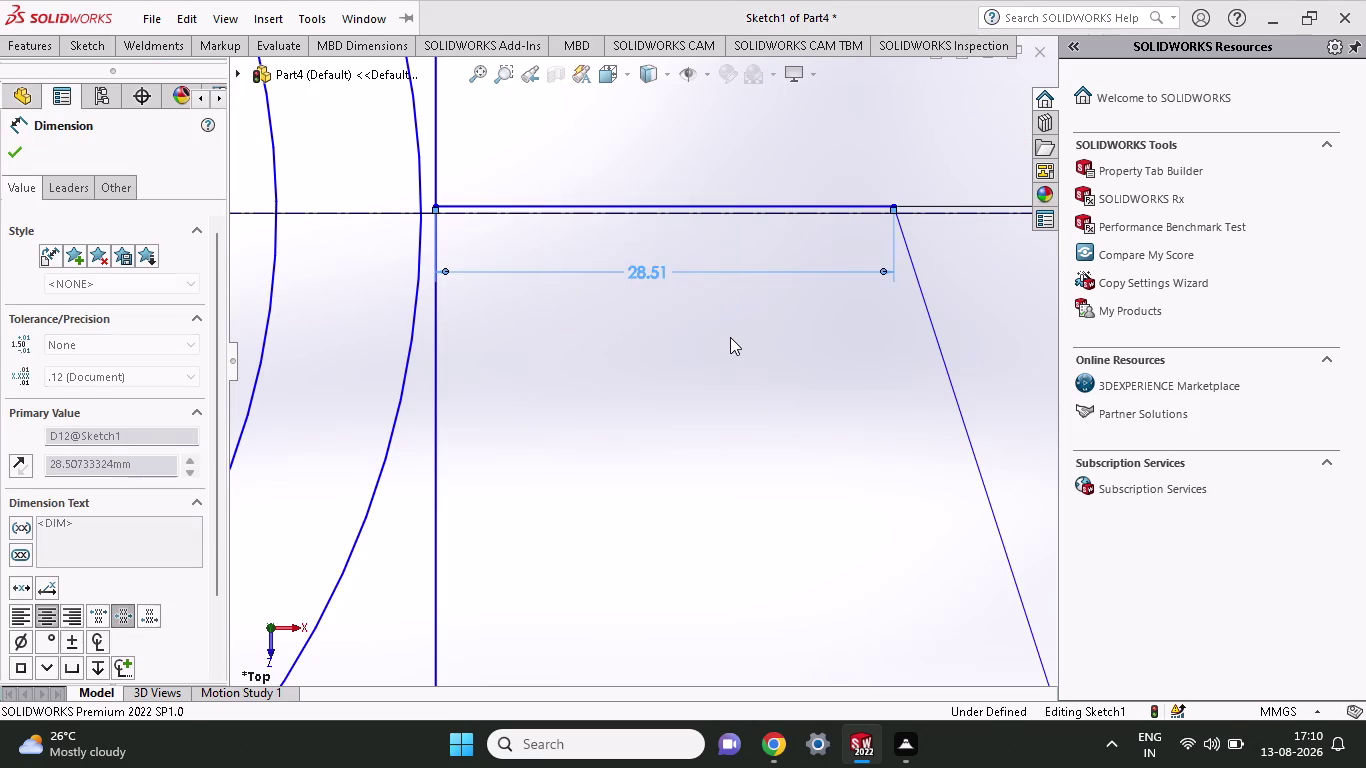
key(ctrl+z)
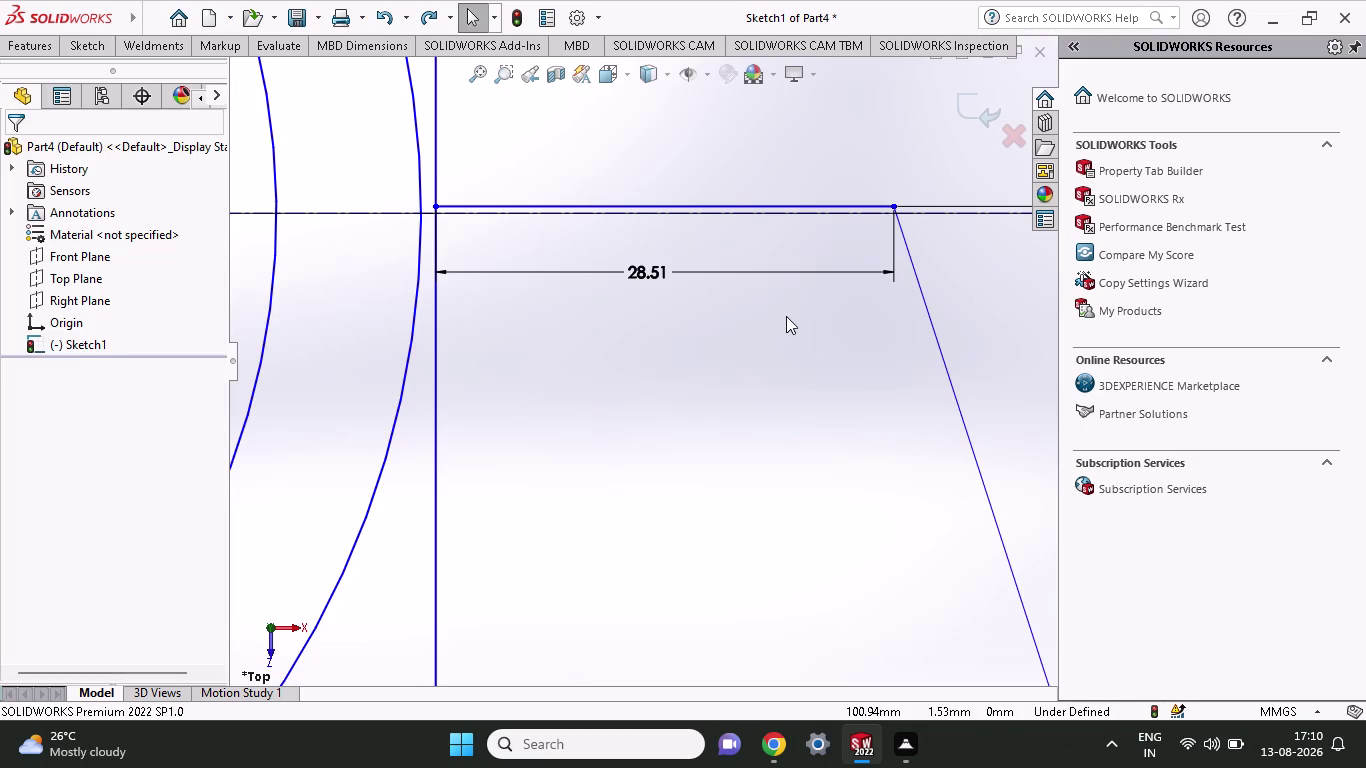
key(ctrl+z)
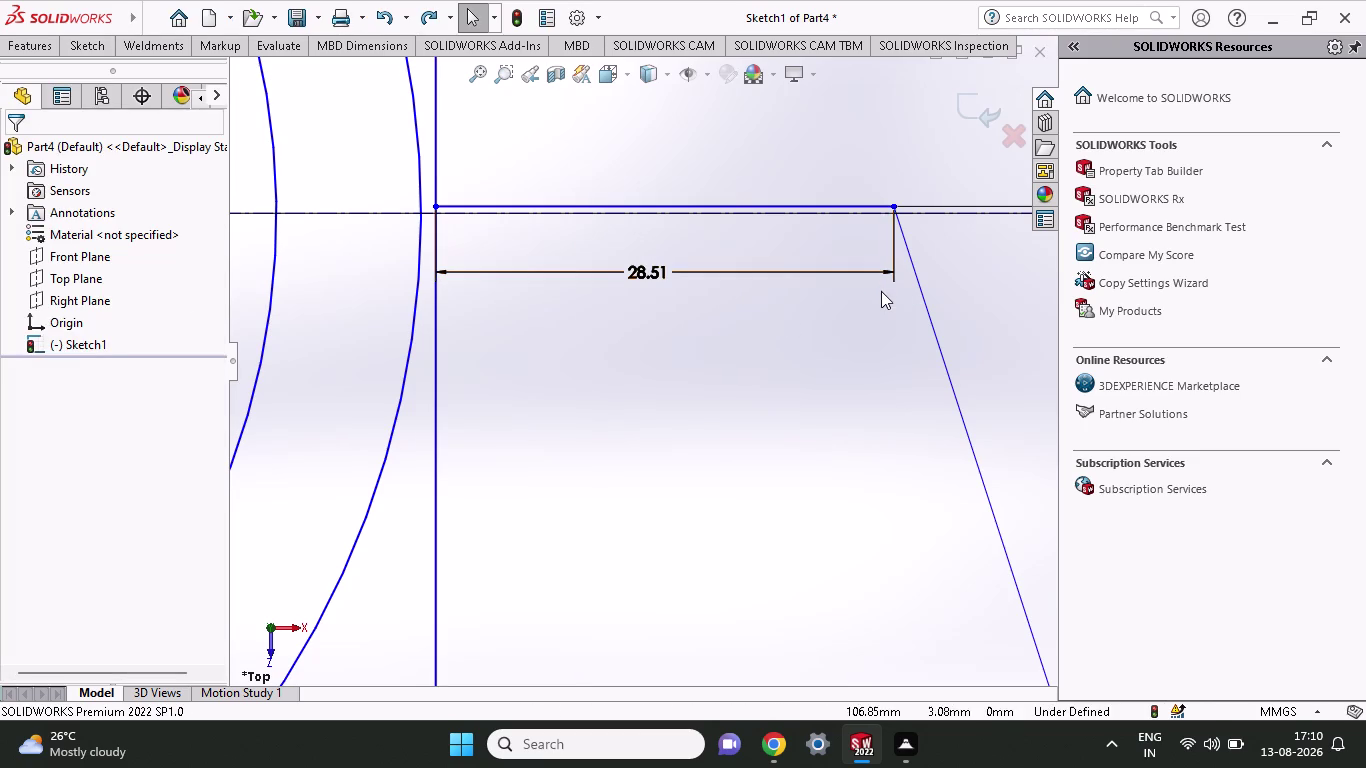
scroll(up, 3)
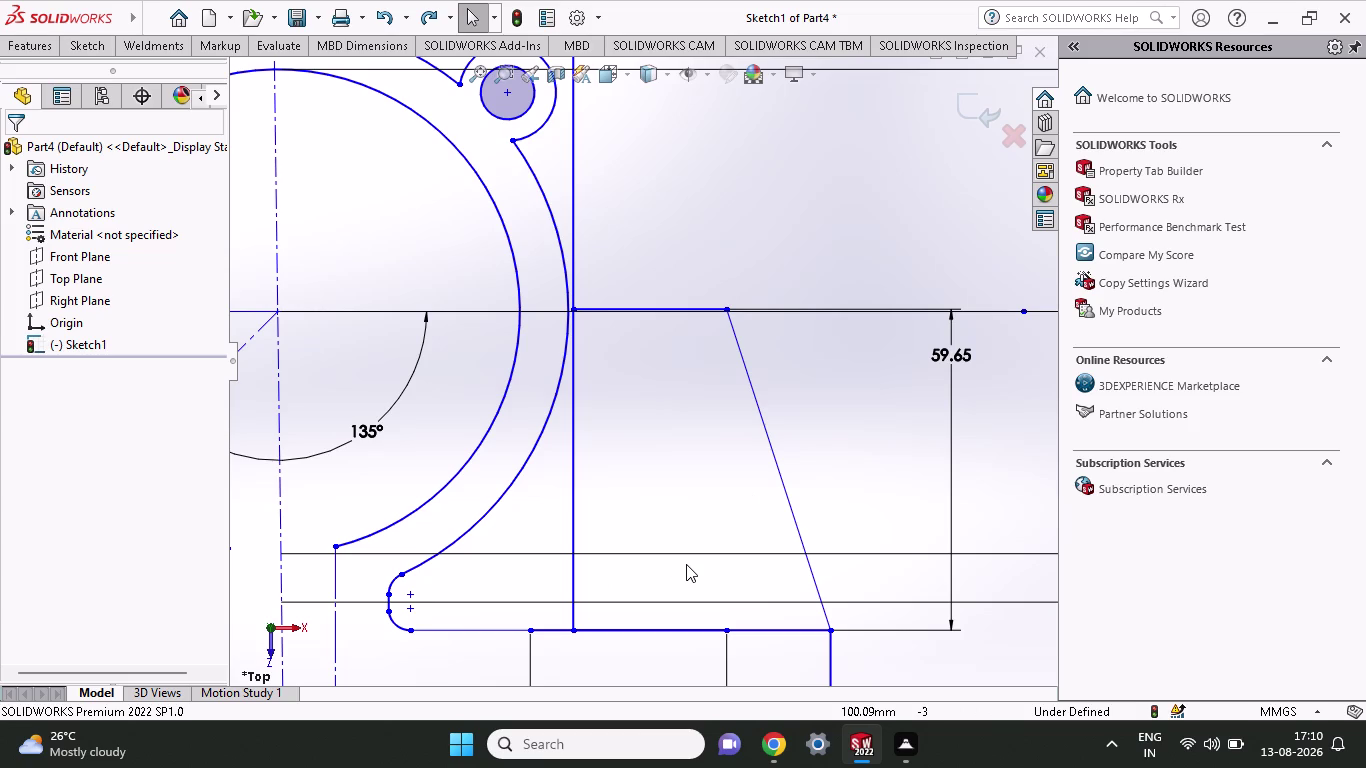
Draw a slanted line rising from the rib base.
scroll(up, 3)
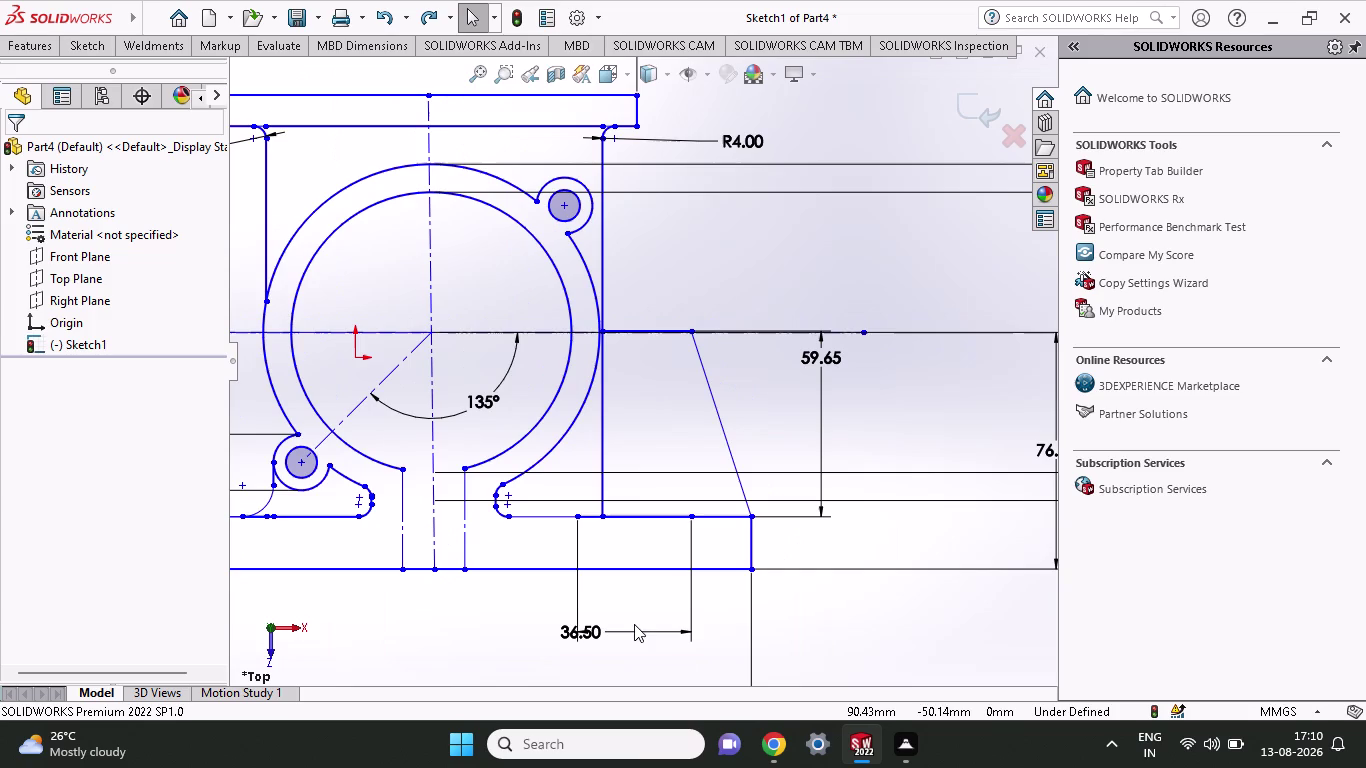
scroll(down, 3)
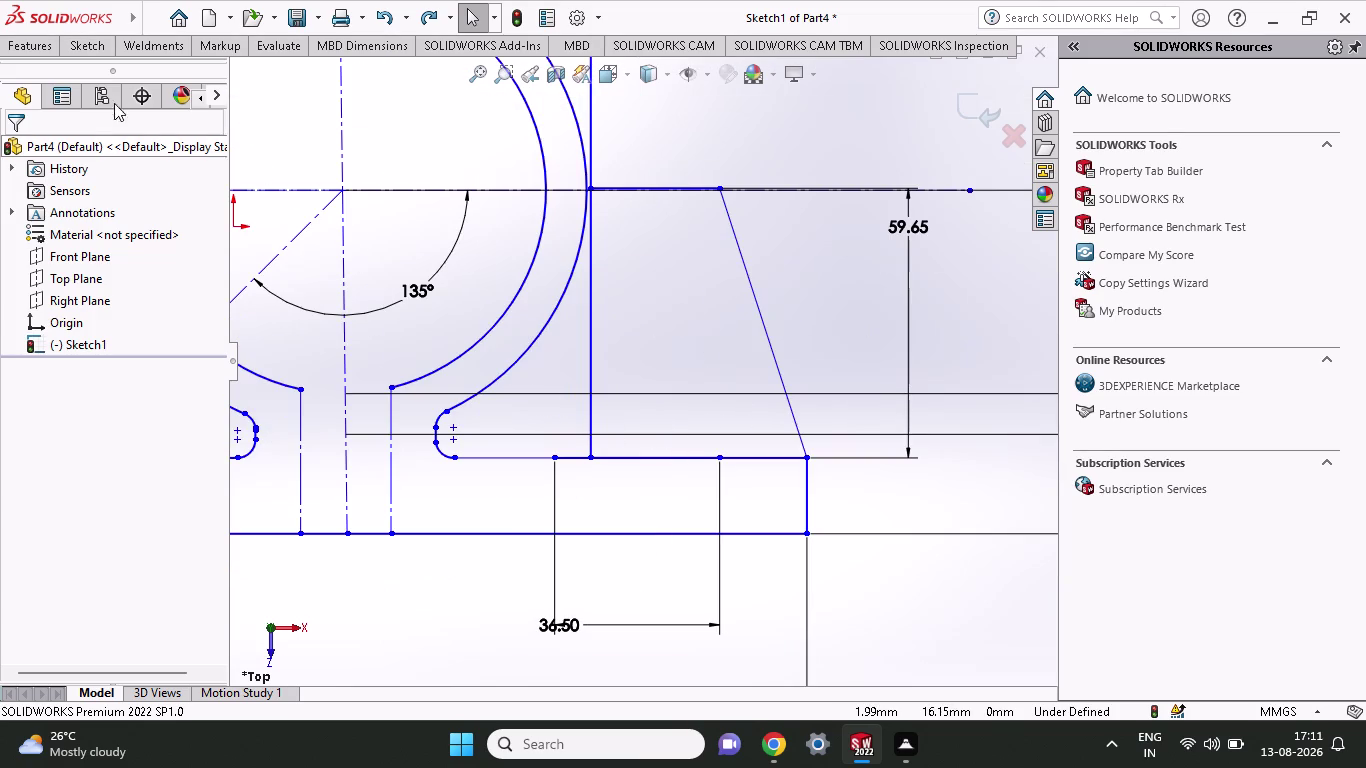
click(87, 36)
click(134, 77)
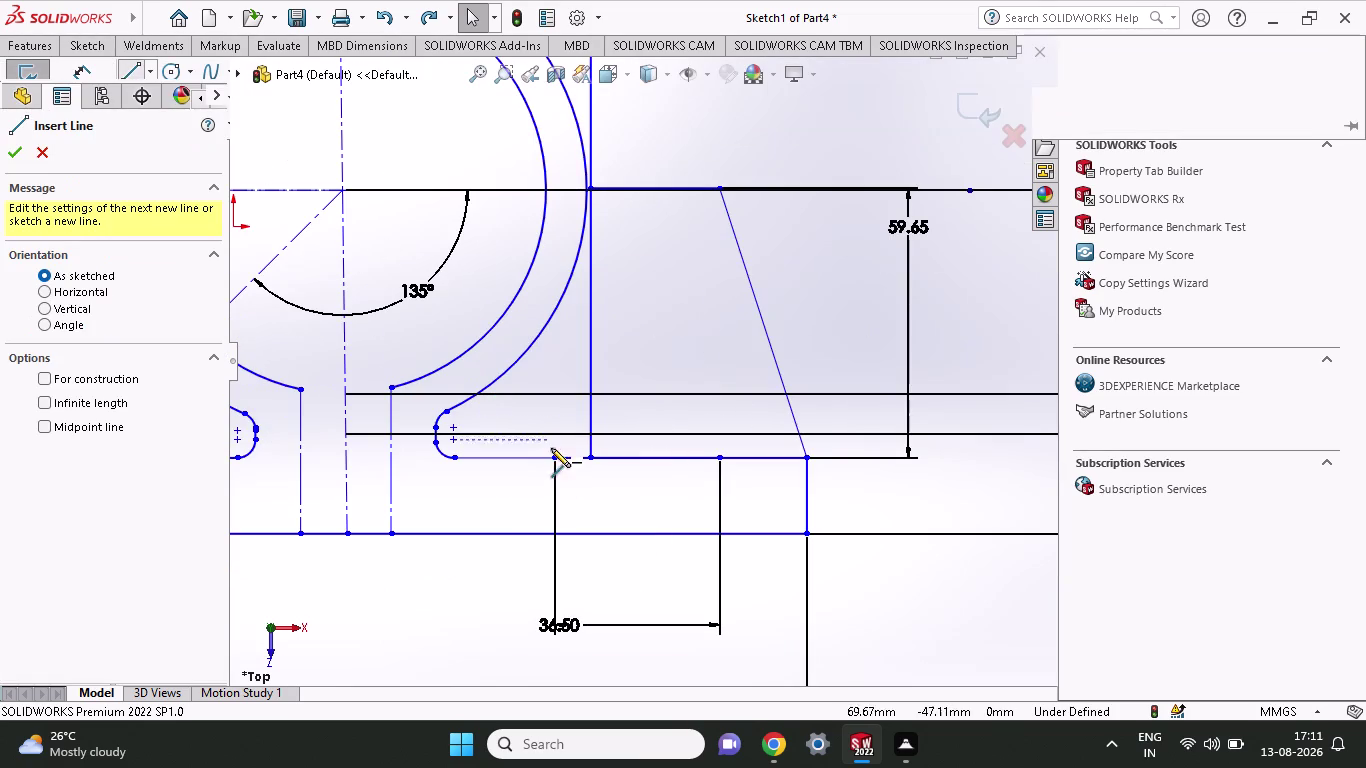
click(556, 459)
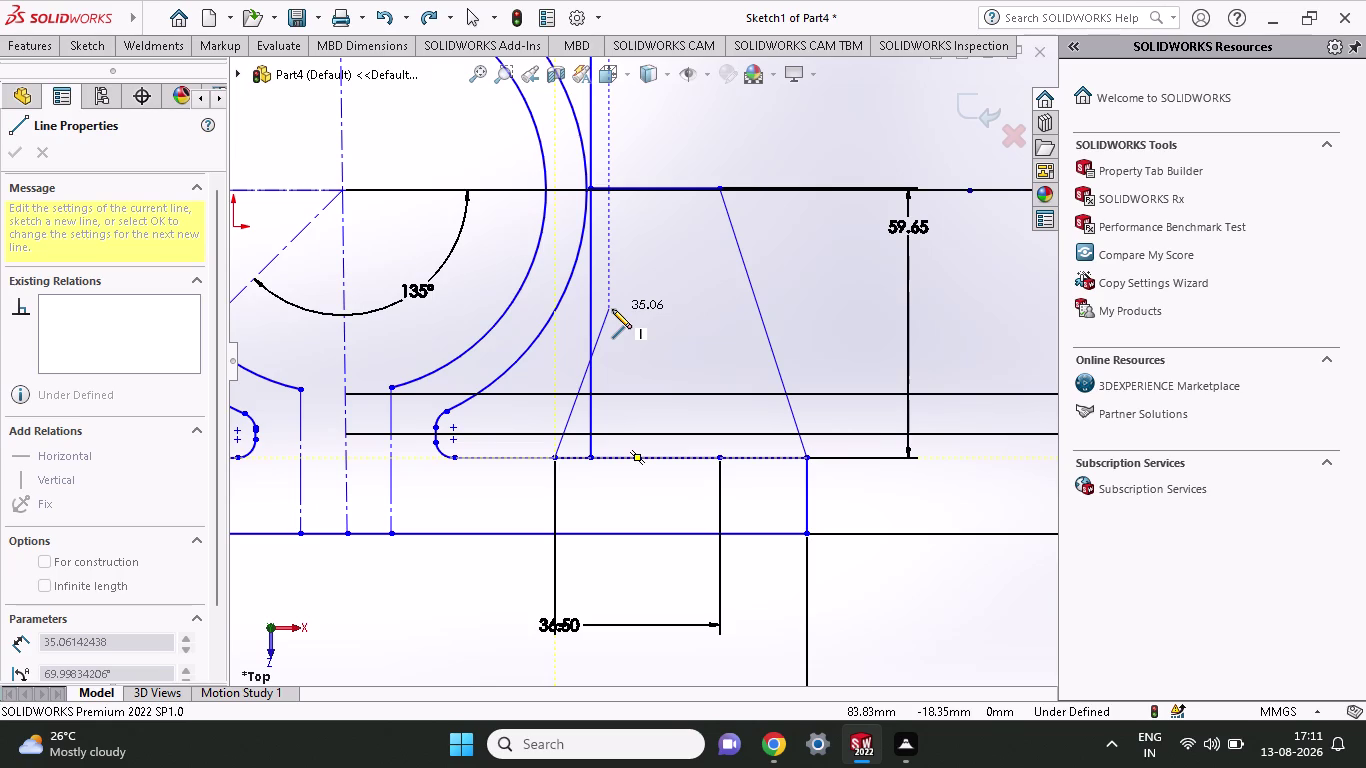
click(612, 309)
right_click(649, 323)
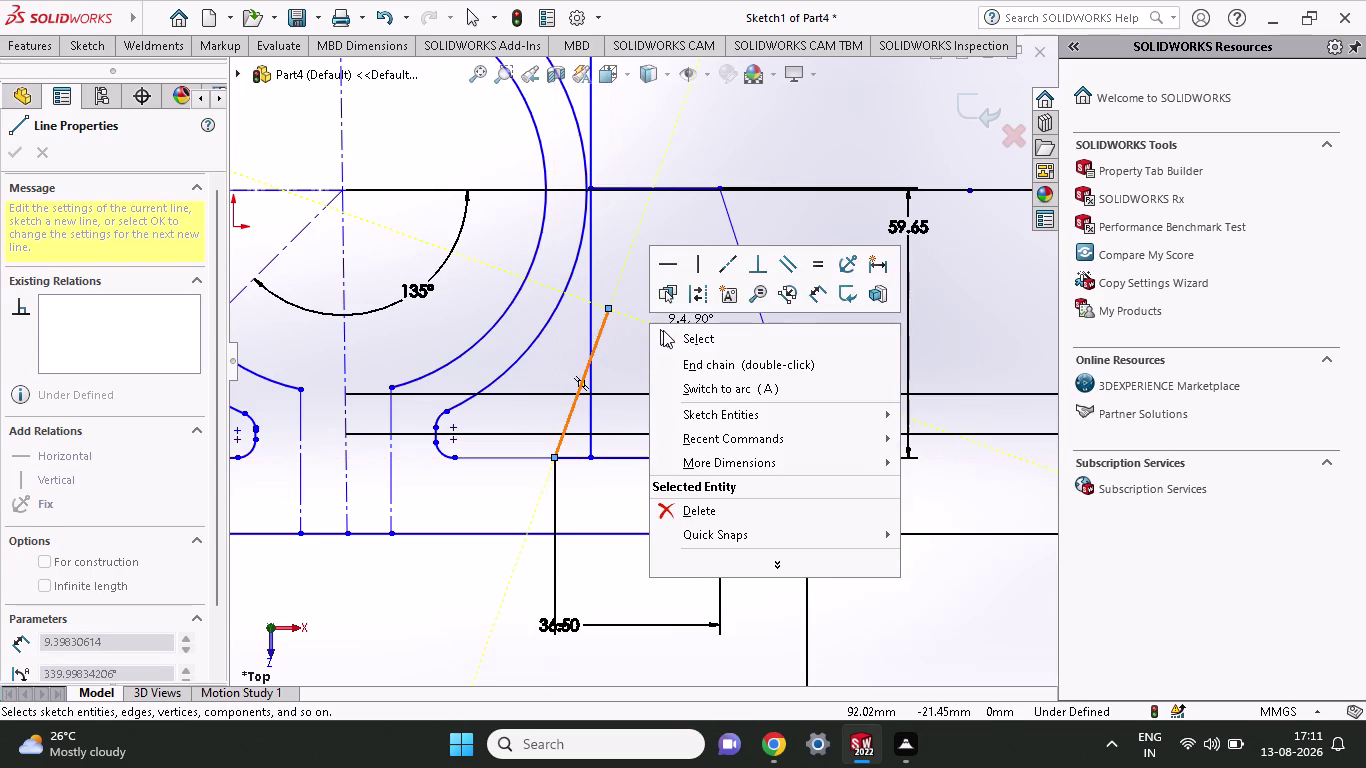
click(663, 330)
Add an angle dimension between the slanted line and the base line.
click(94, 48)
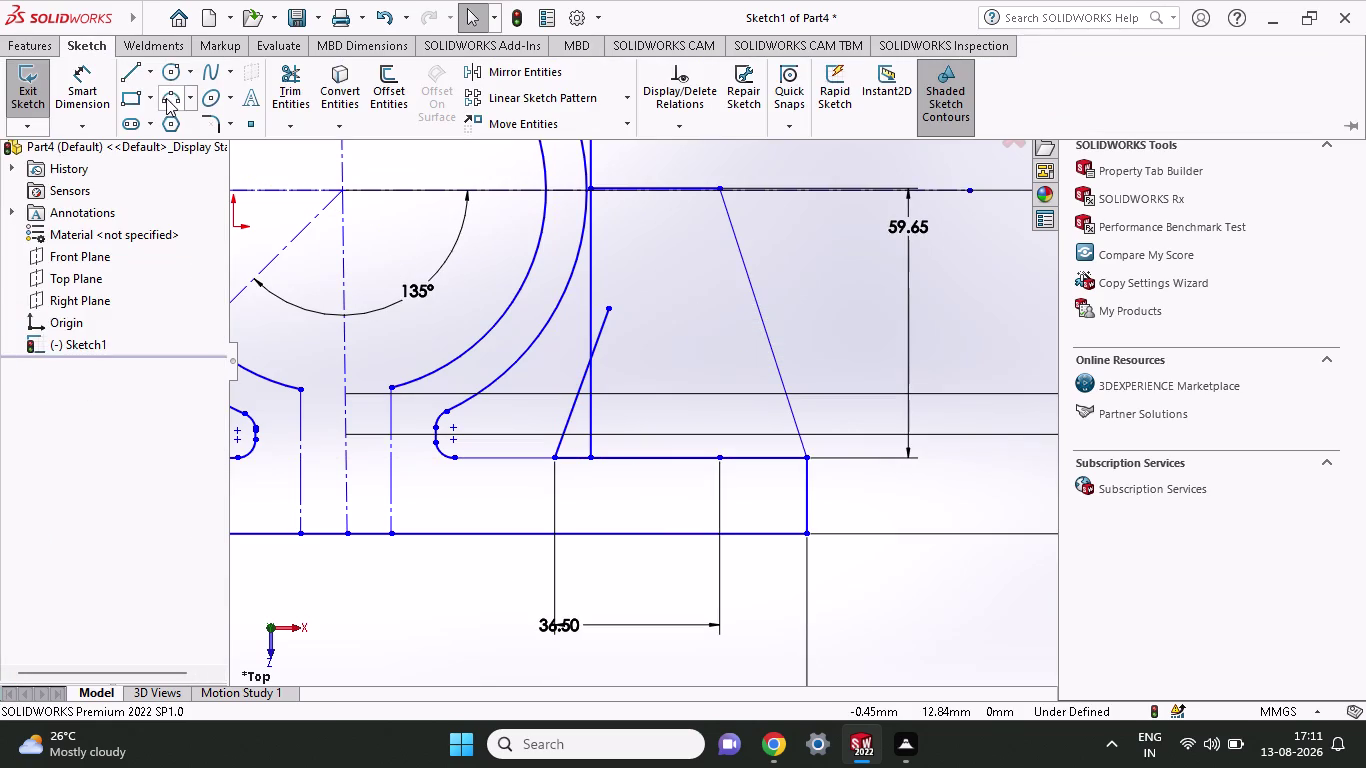
click(102, 101)
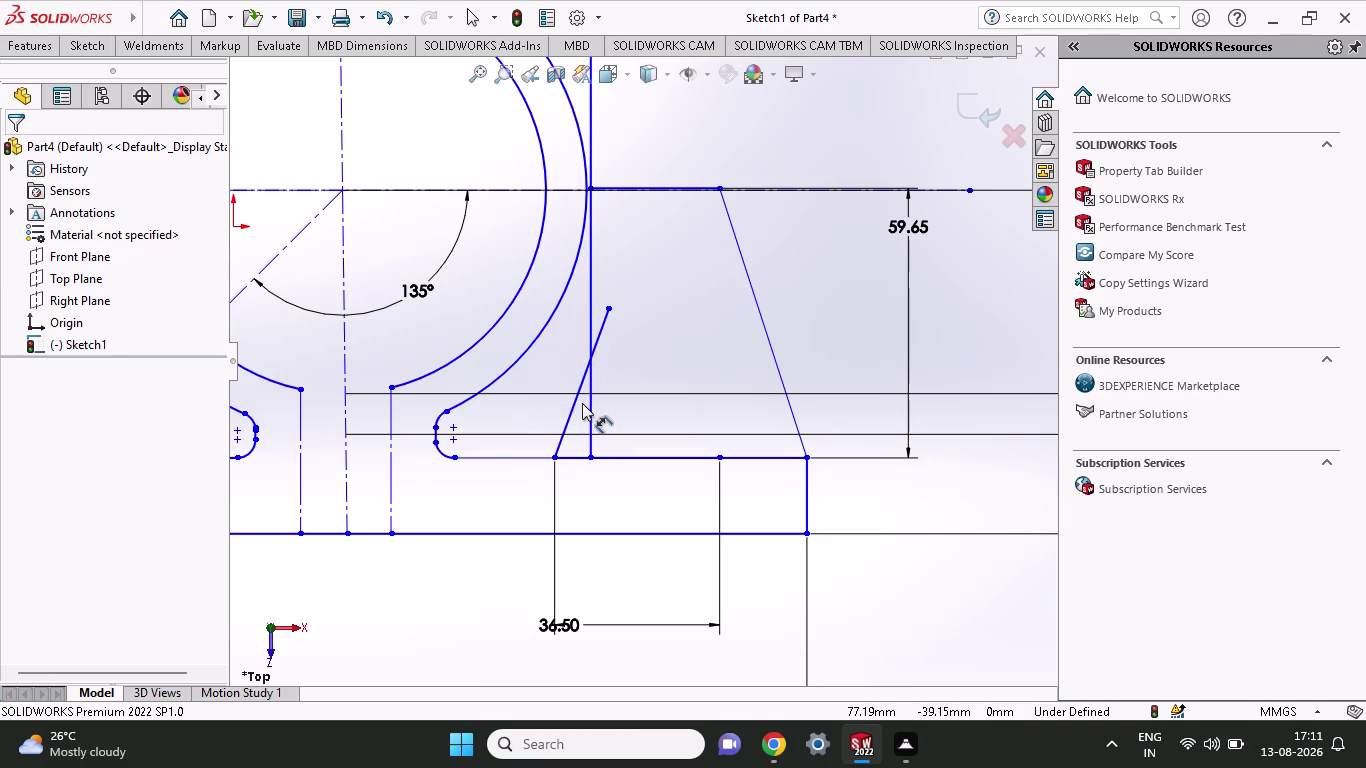
click(577, 402)
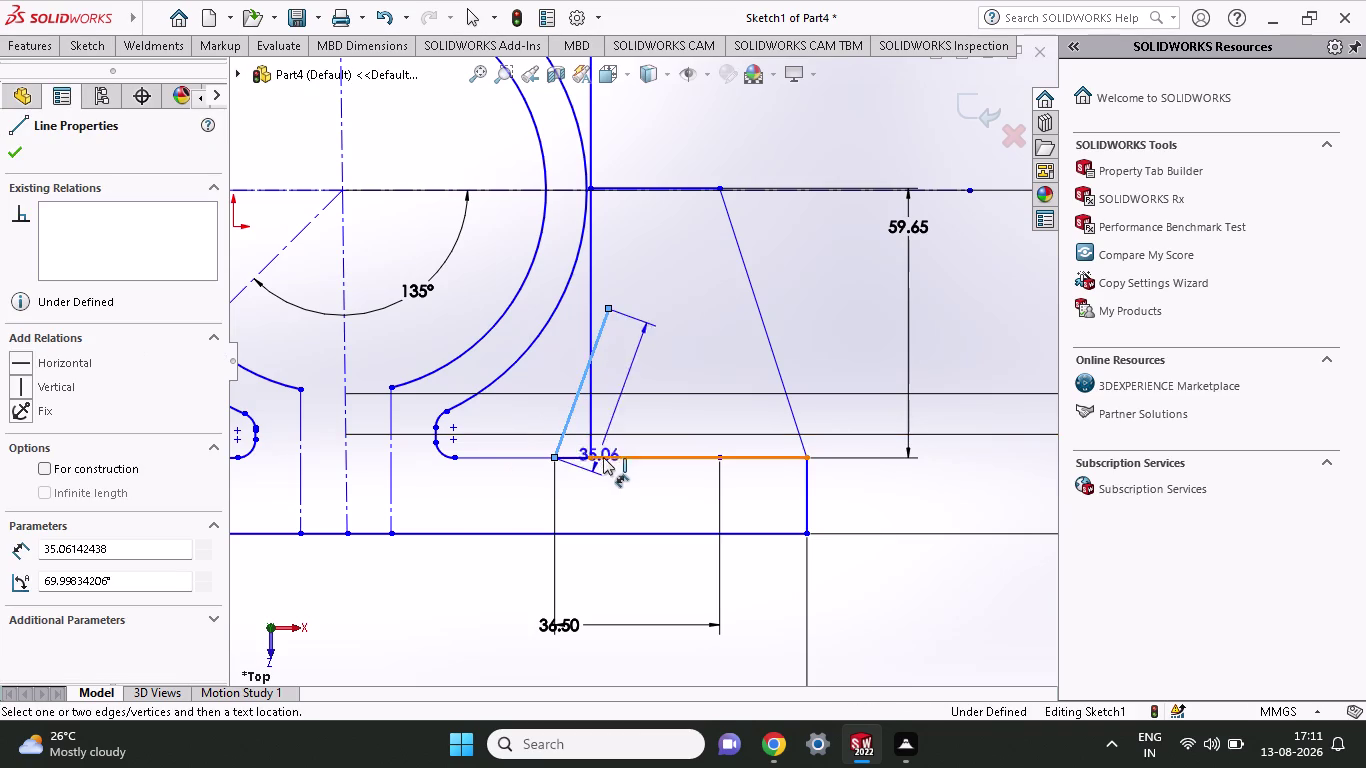
click(619, 452)
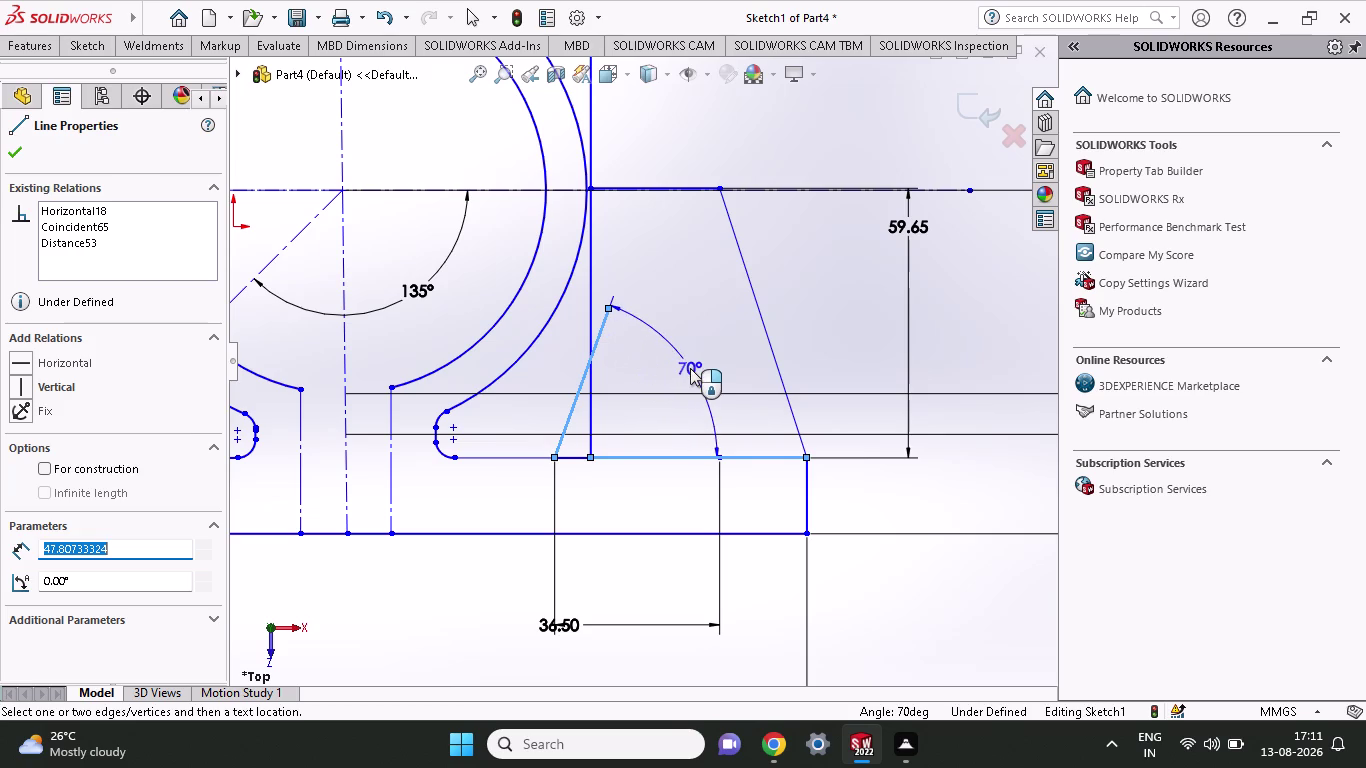
click(719, 360)
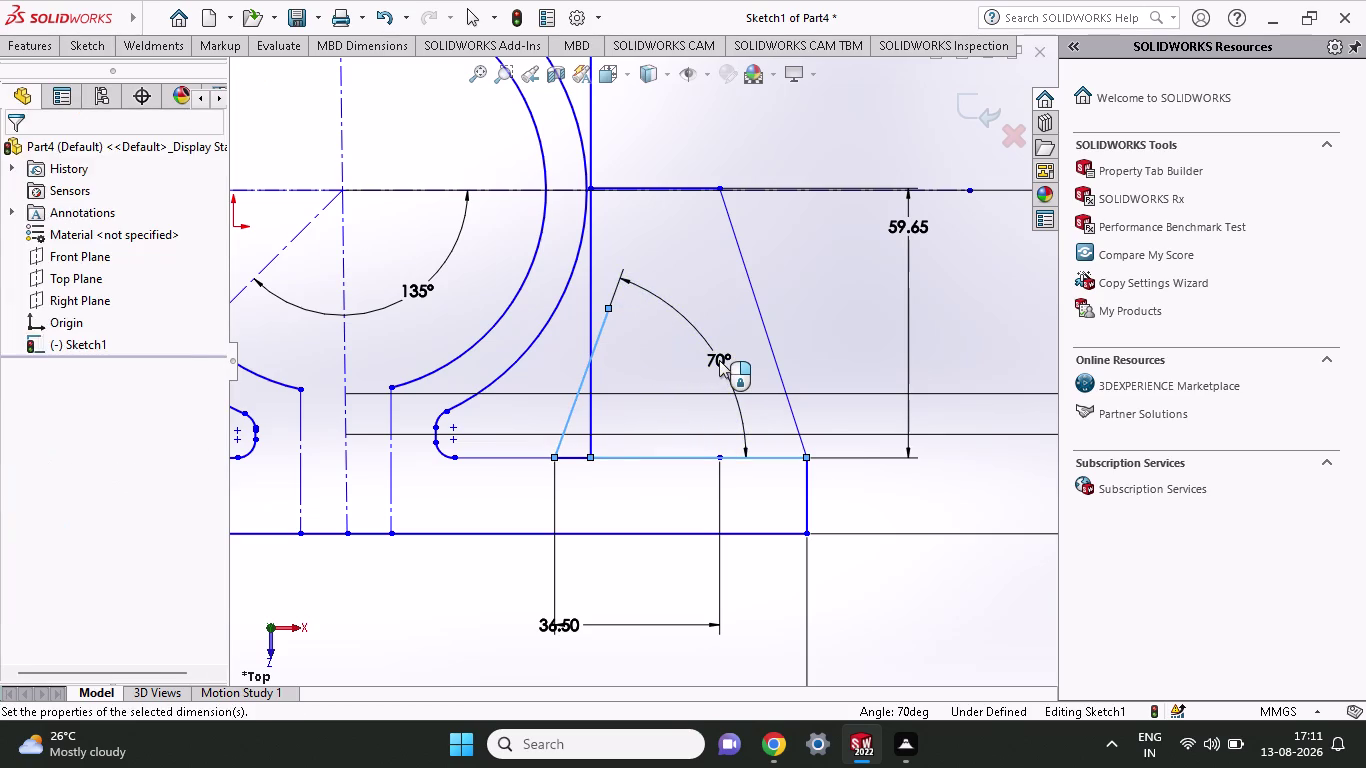
Change the slanted line's angle dimension from 70° to 78°.
text(78)
key(Return)
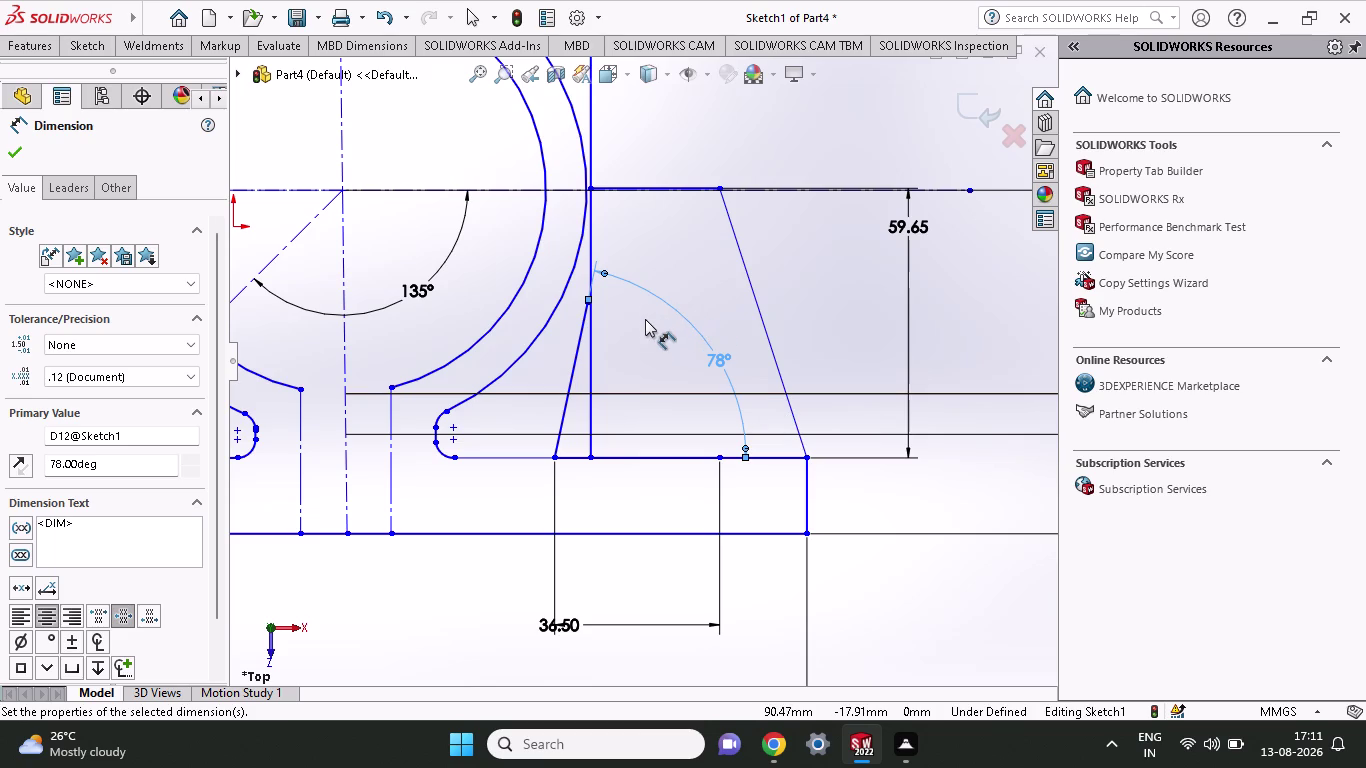
scroll(down, 3)
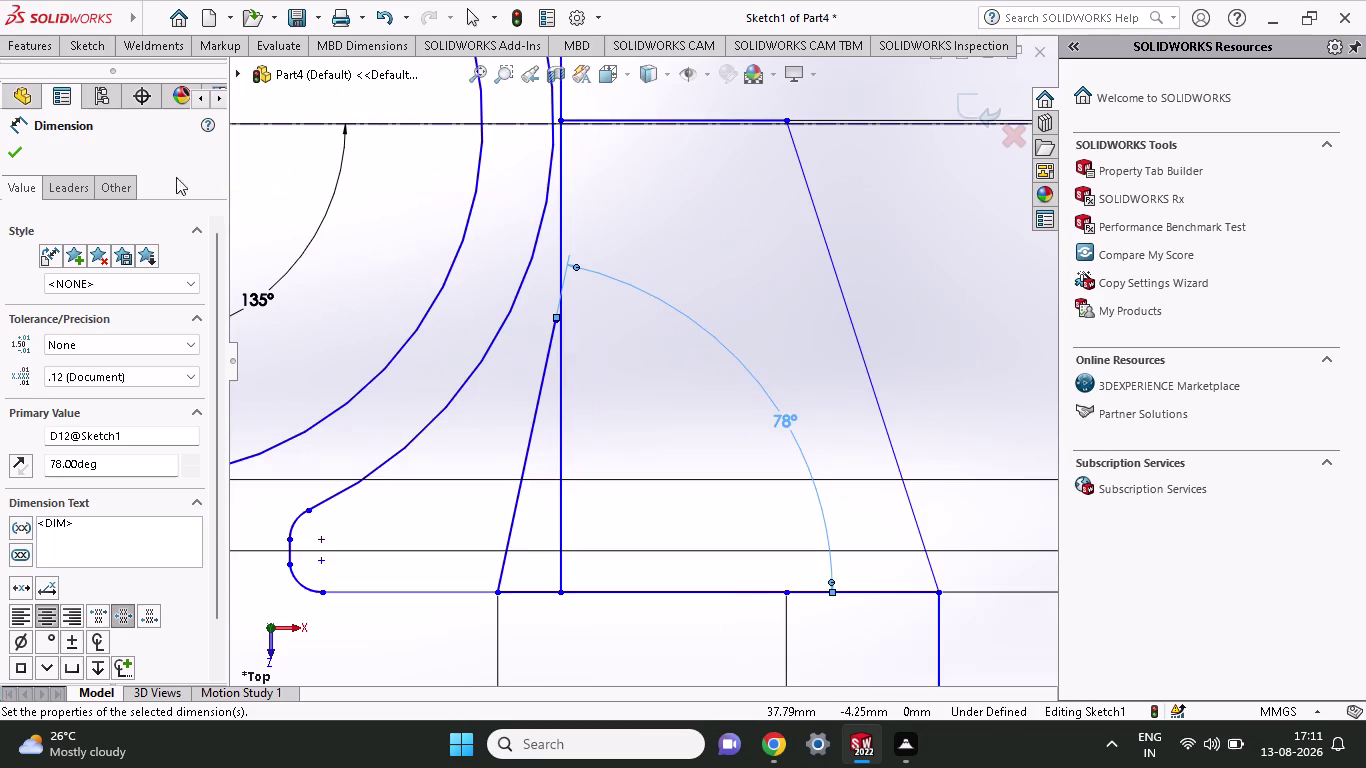
click(89, 46)
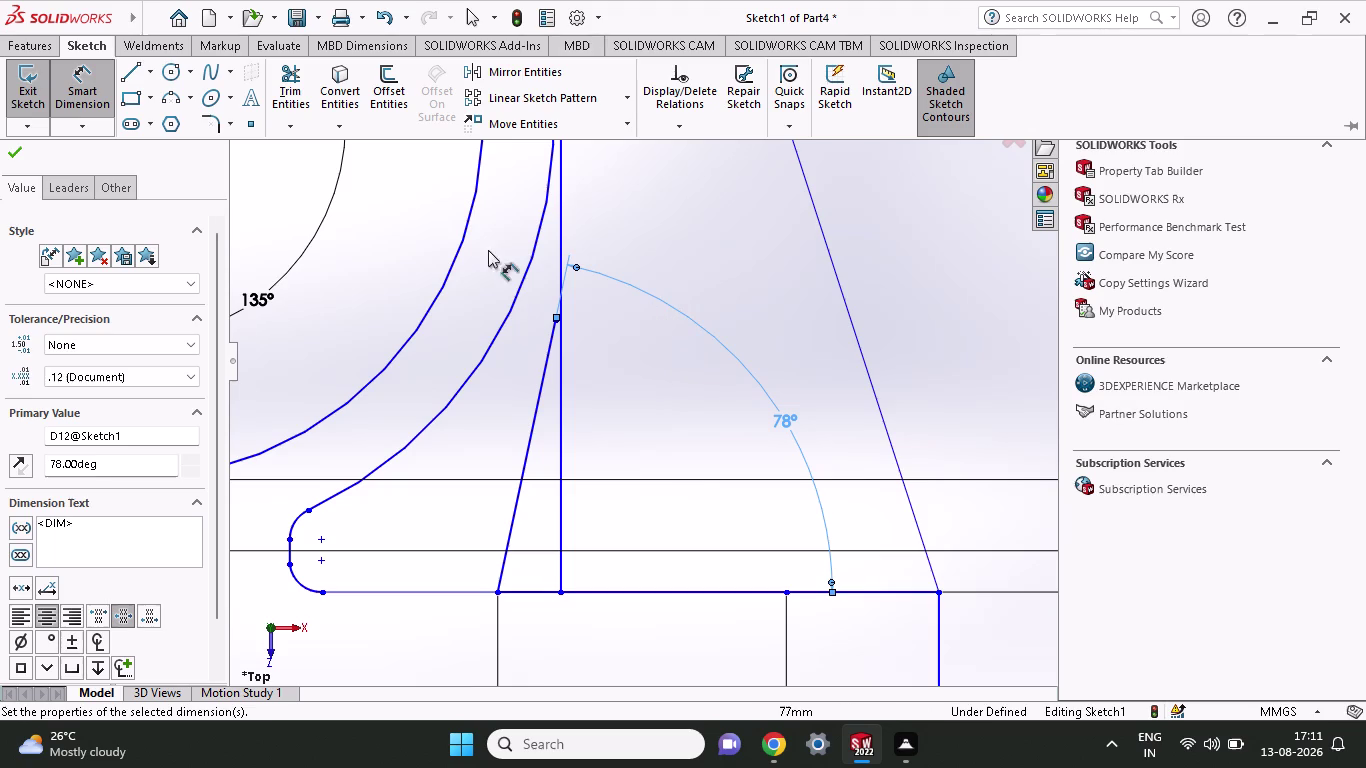
click(124, 73)
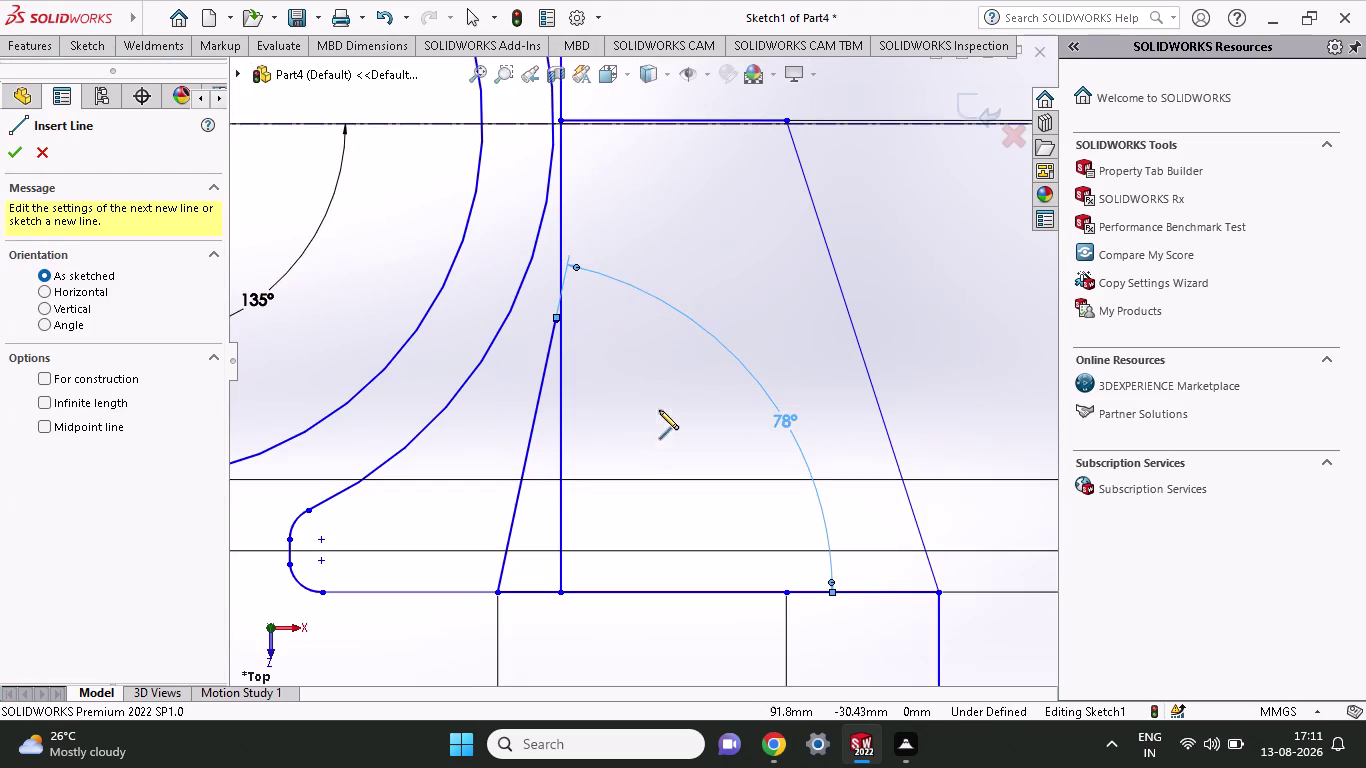
scroll(down, 3)
scroll(down, 3)
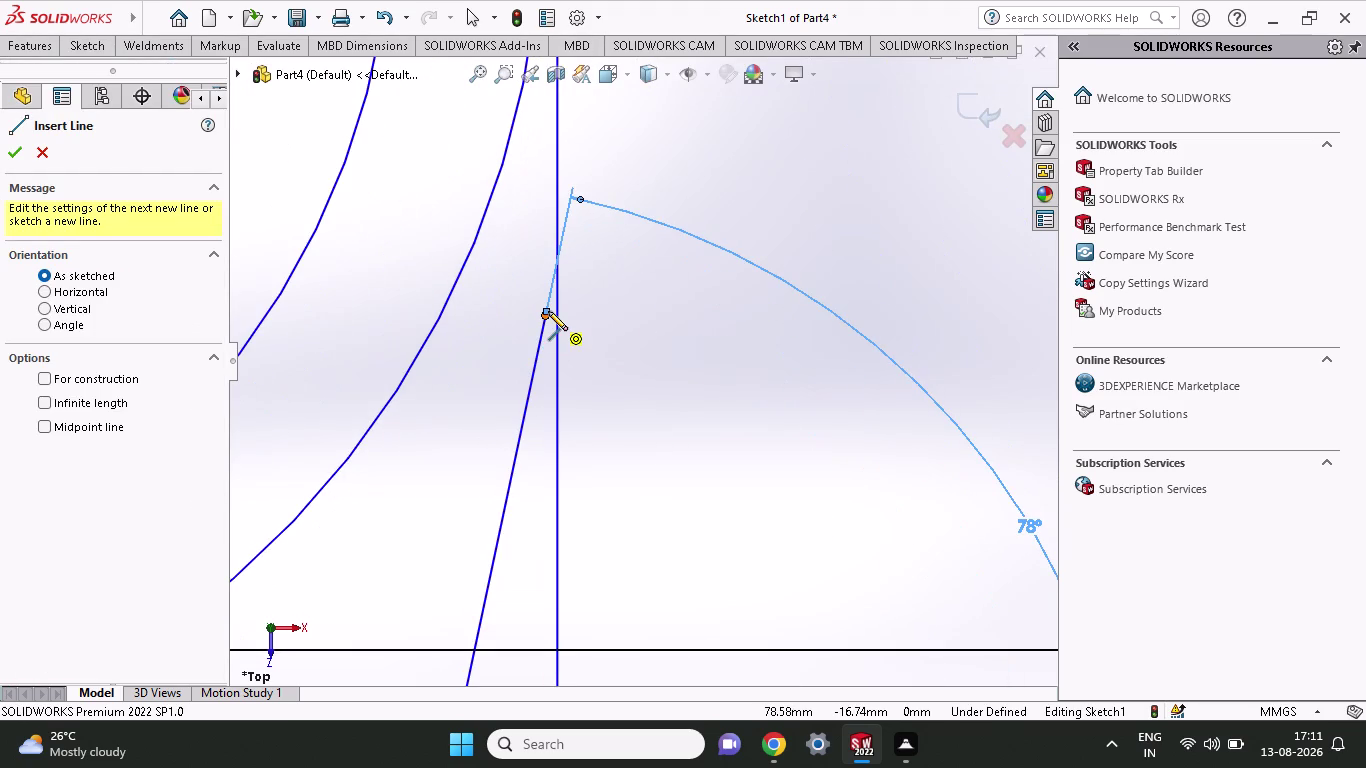
click(548, 311)
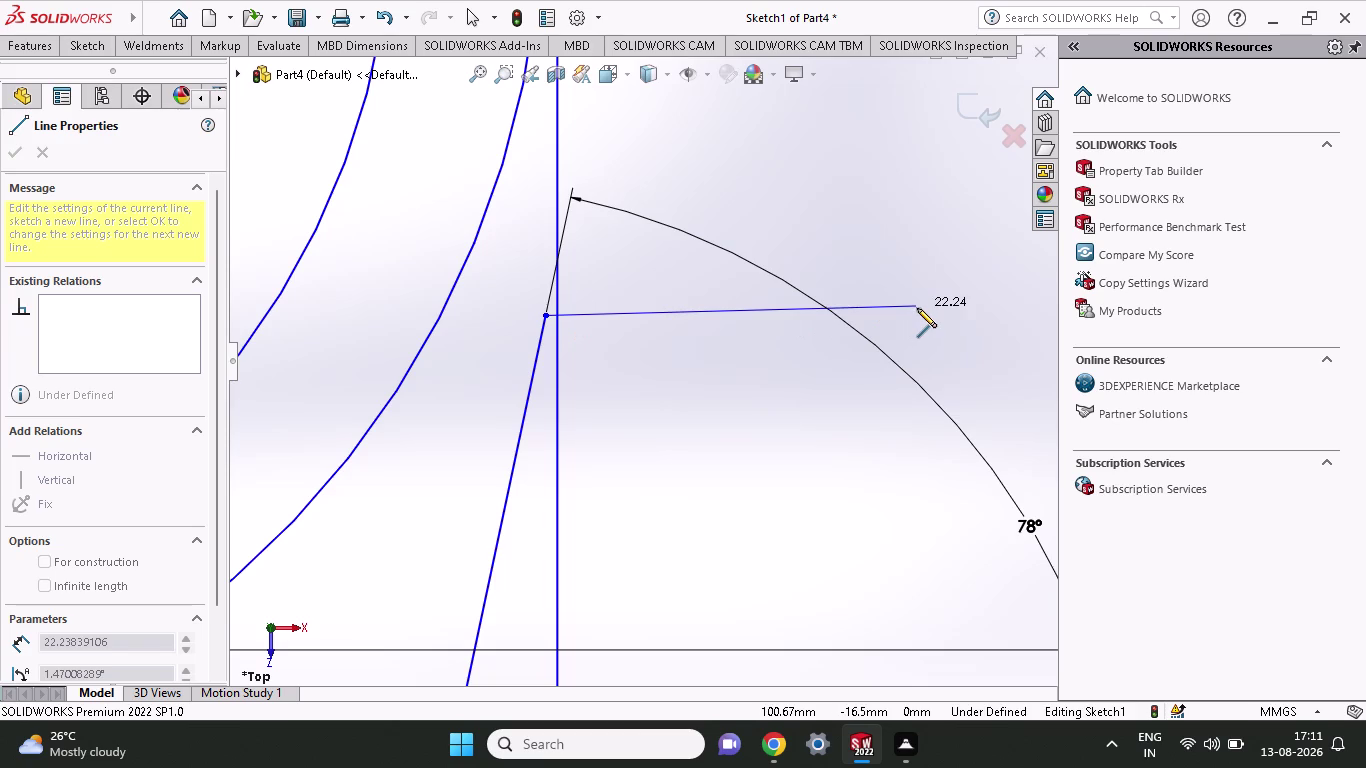
scroll(up, 3)
scroll(up, 3)
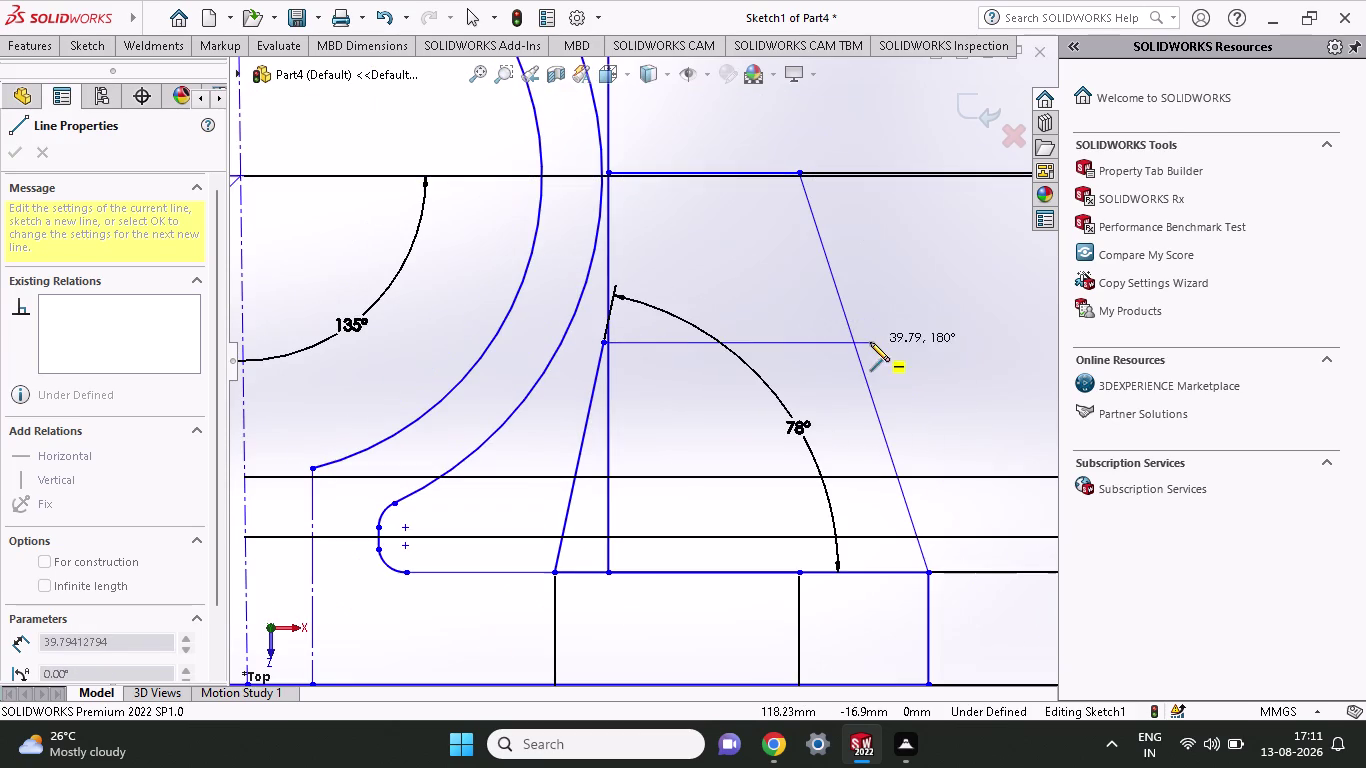
click(789, 341)
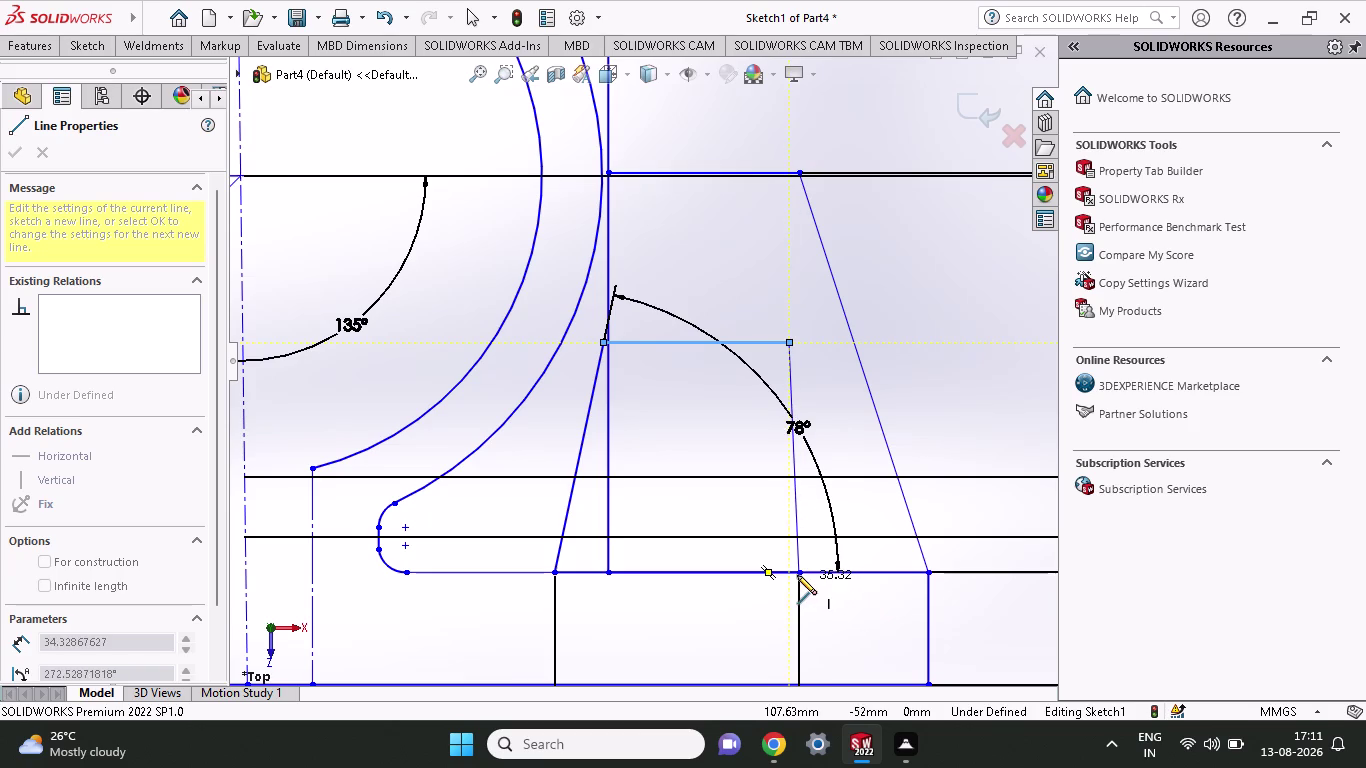
right_click(845, 432)
click(857, 446)
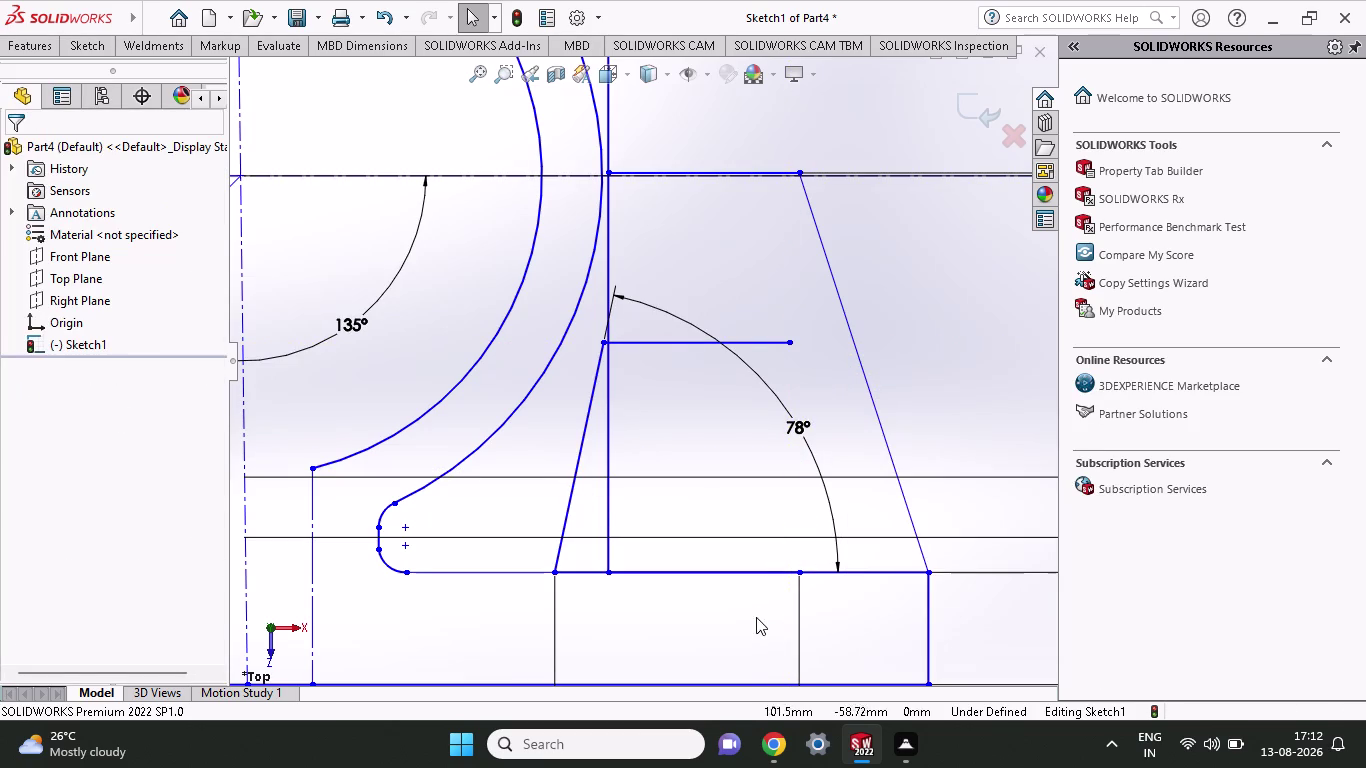
scroll(up, 3)
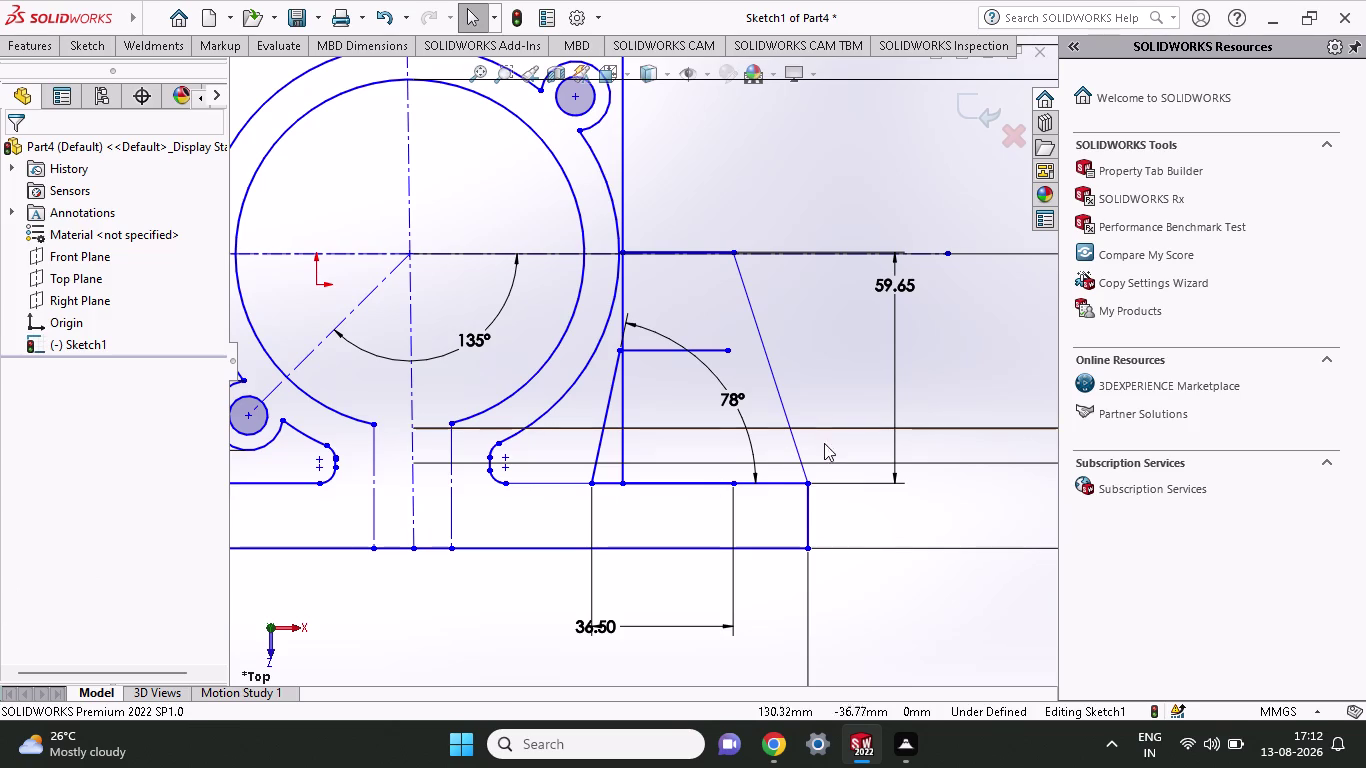
click(690, 352)
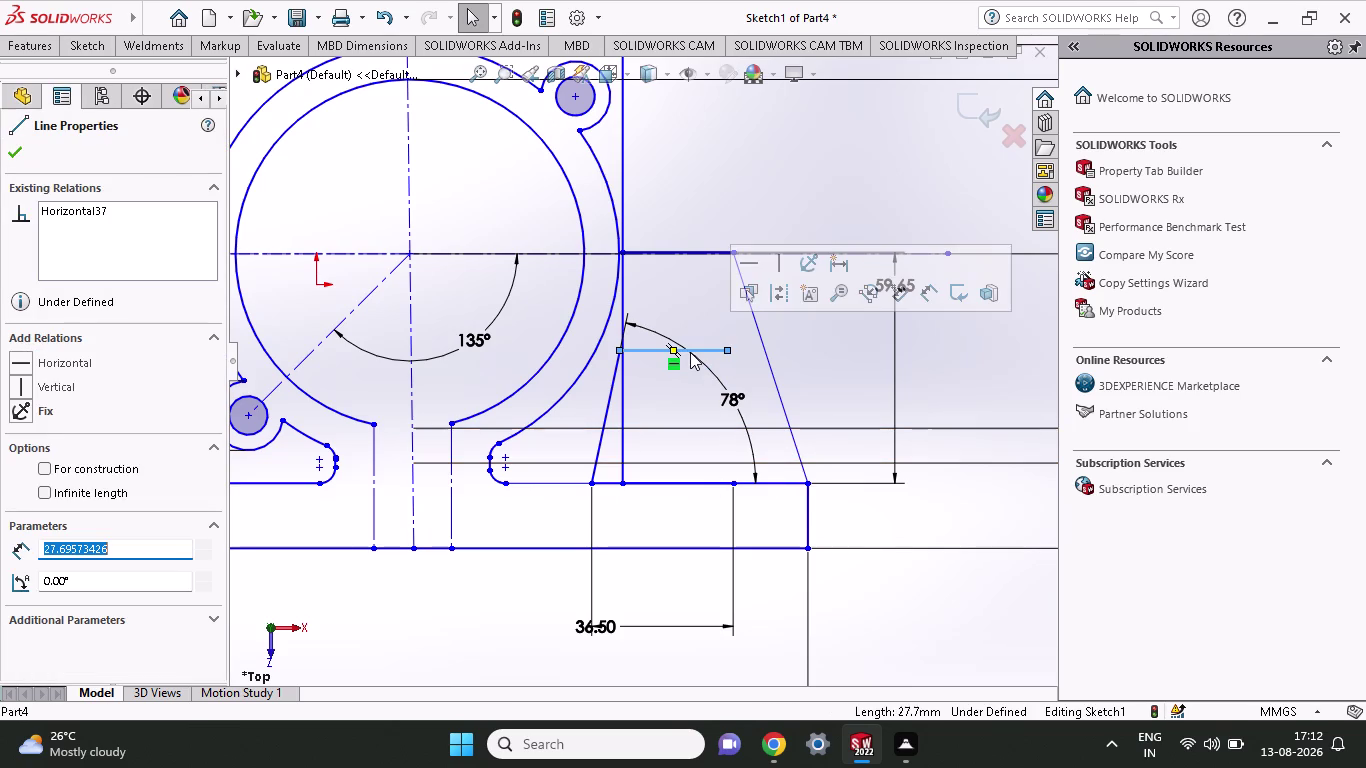
key(Delete)
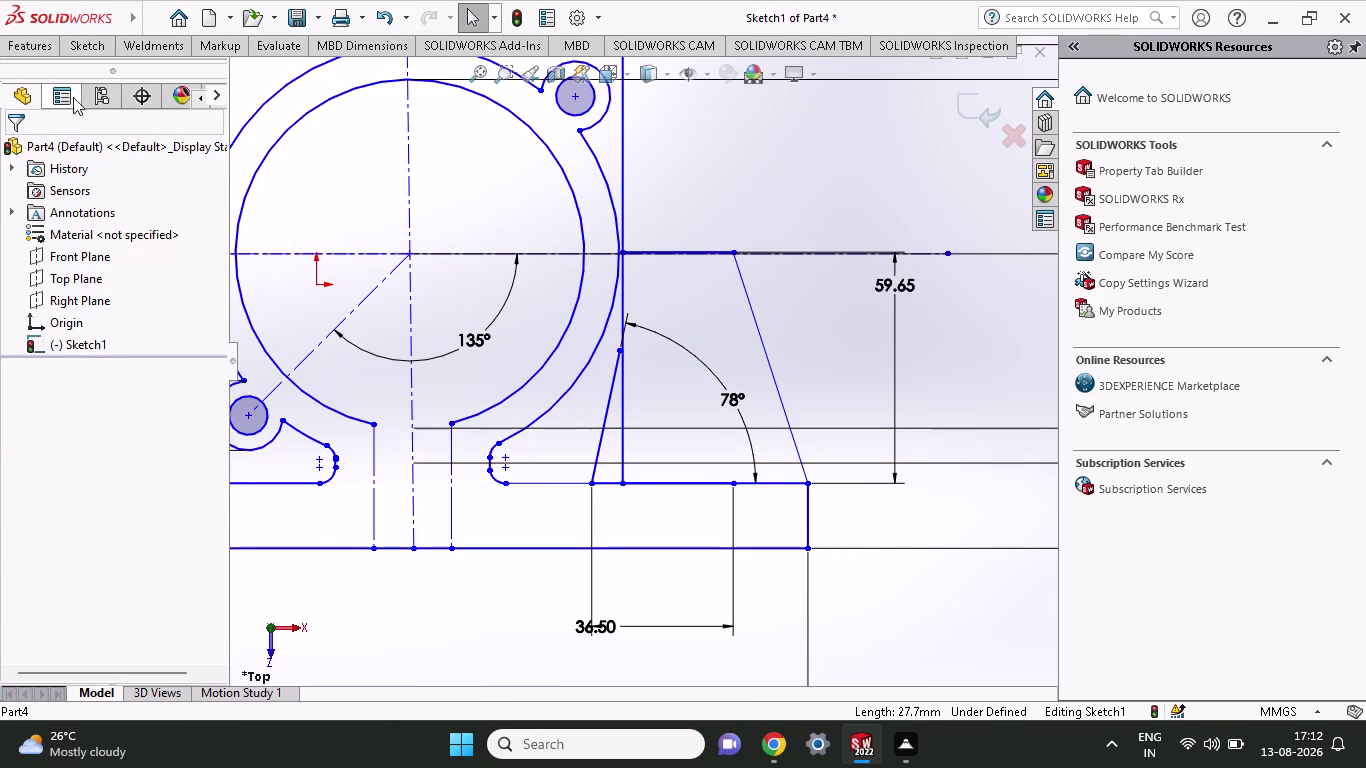
click(84, 51)
click(125, 71)
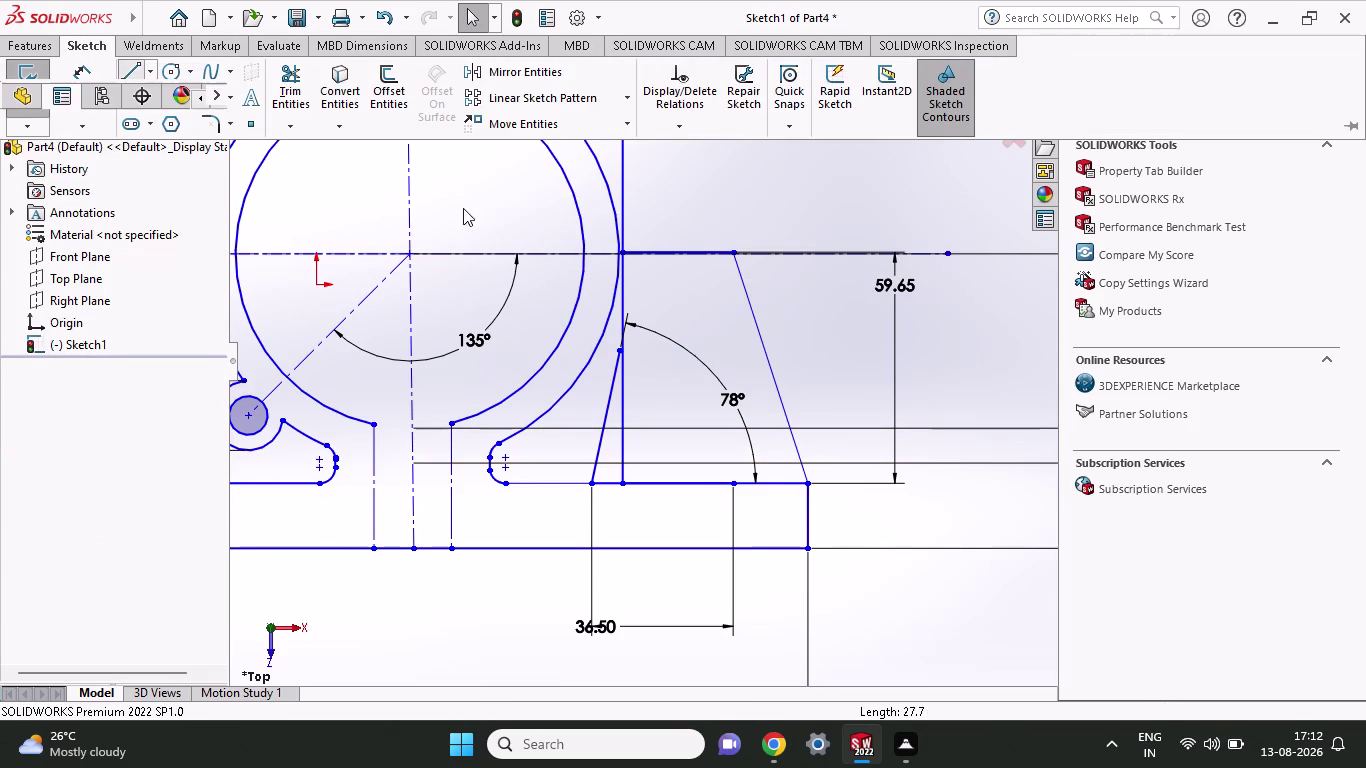
Draw the cutout's top edge and a sloped side down to the base.
click(623, 350)
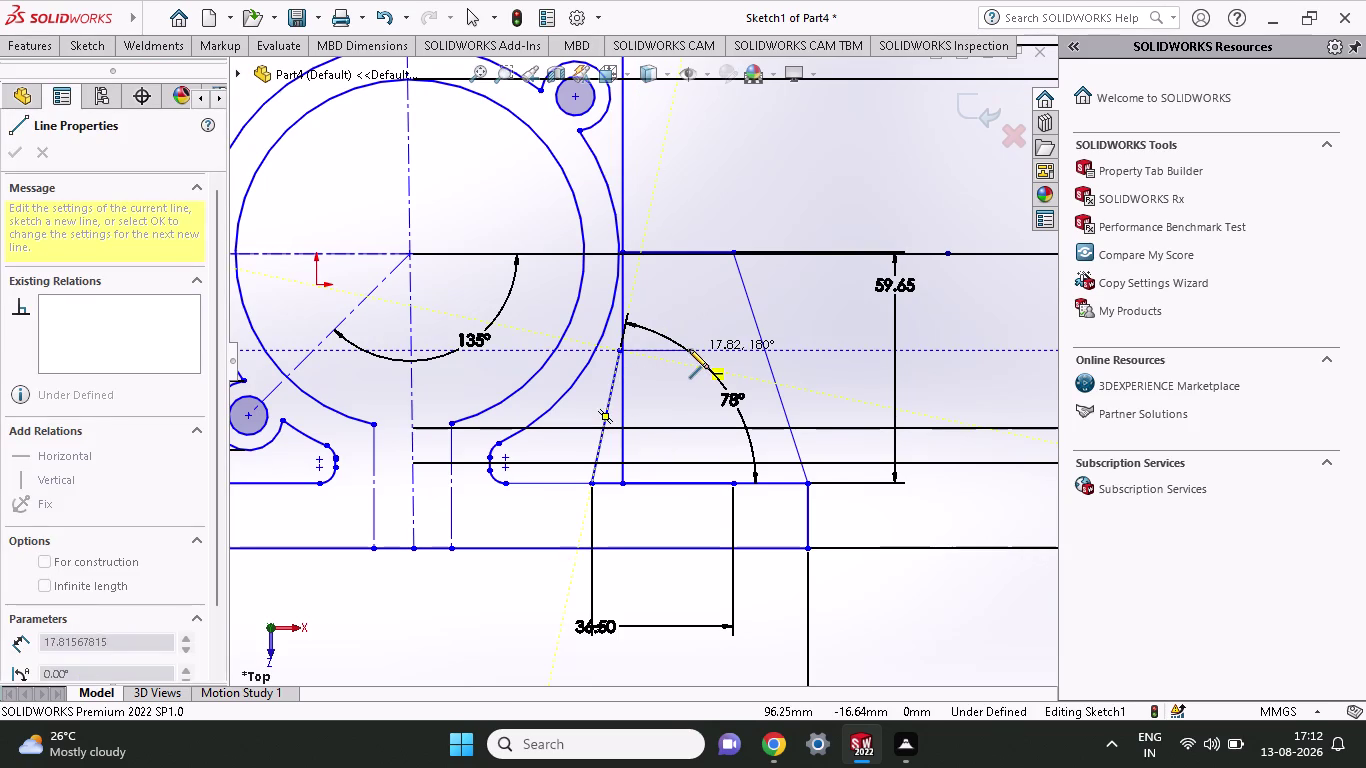
click(689, 349)
click(734, 485)
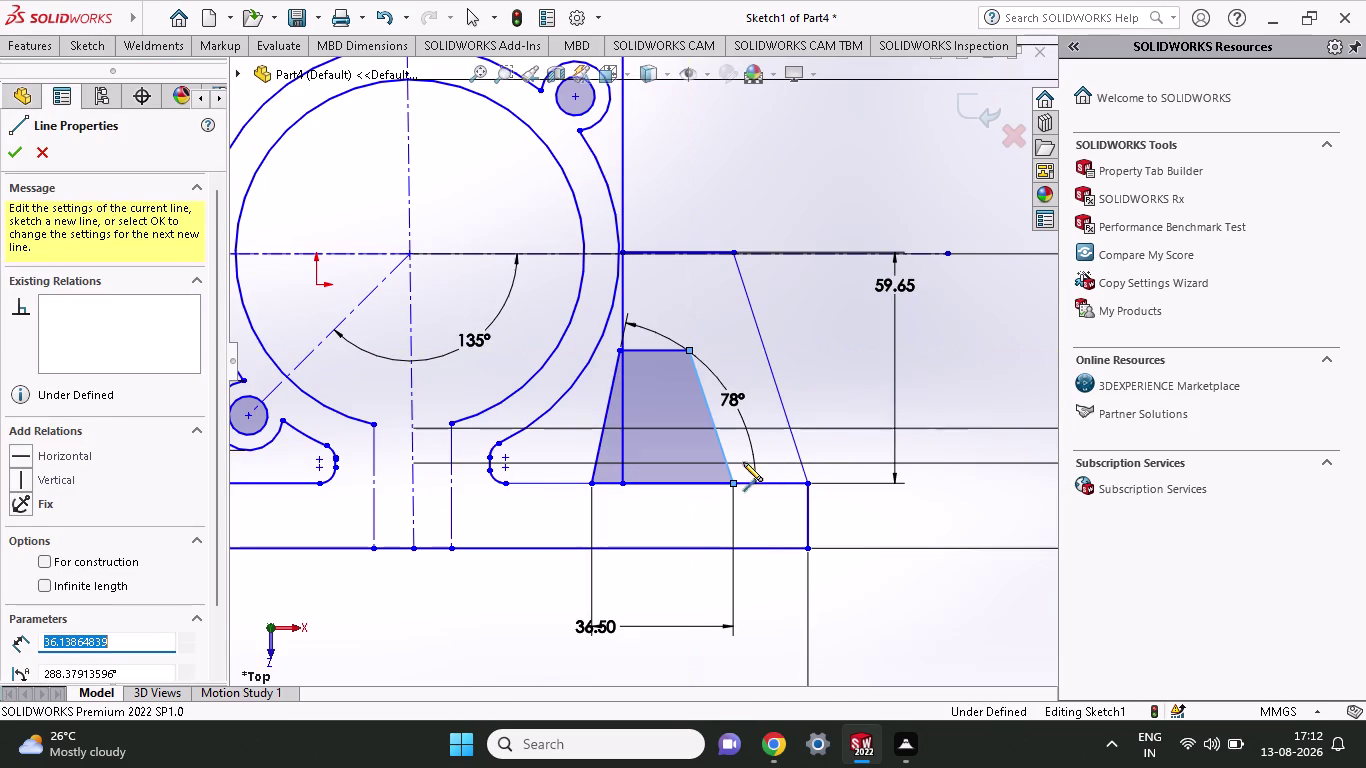
scroll(down, 3)
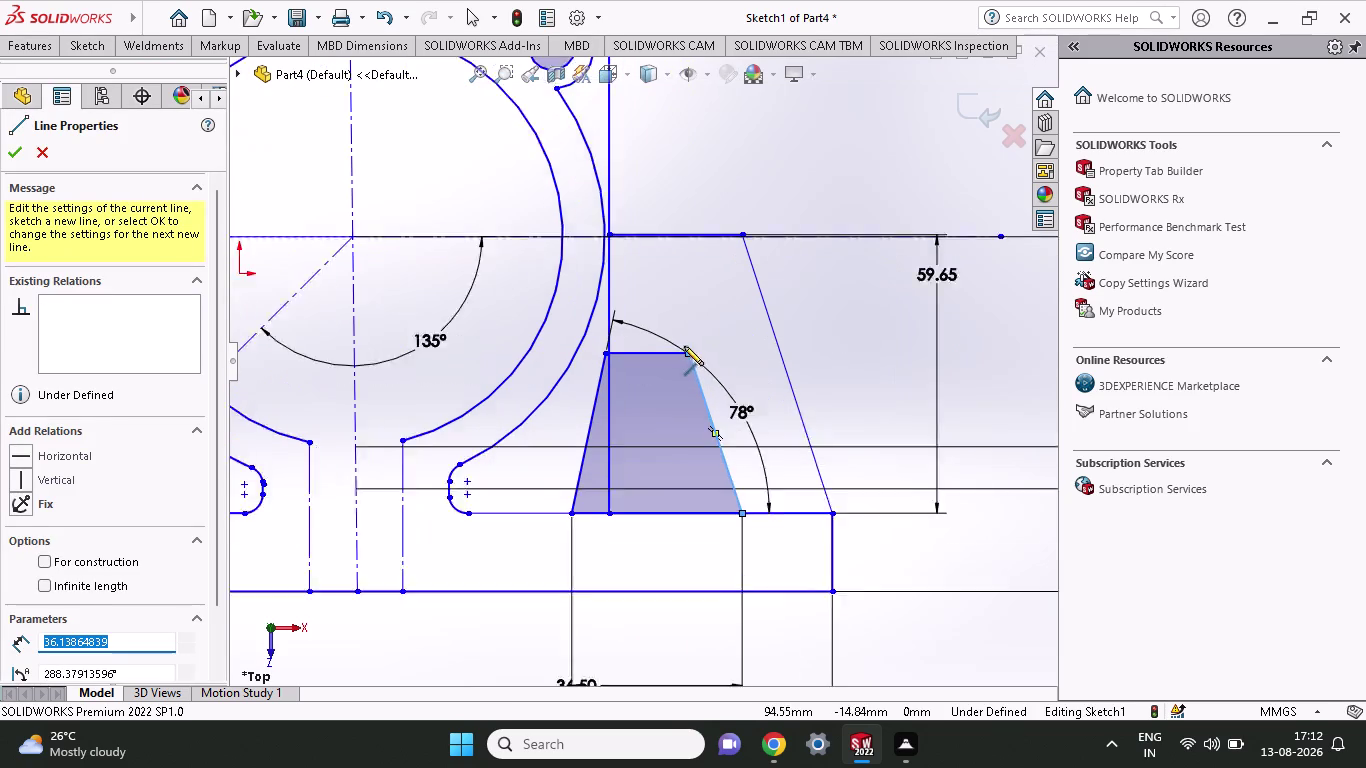
scroll(down, 3)
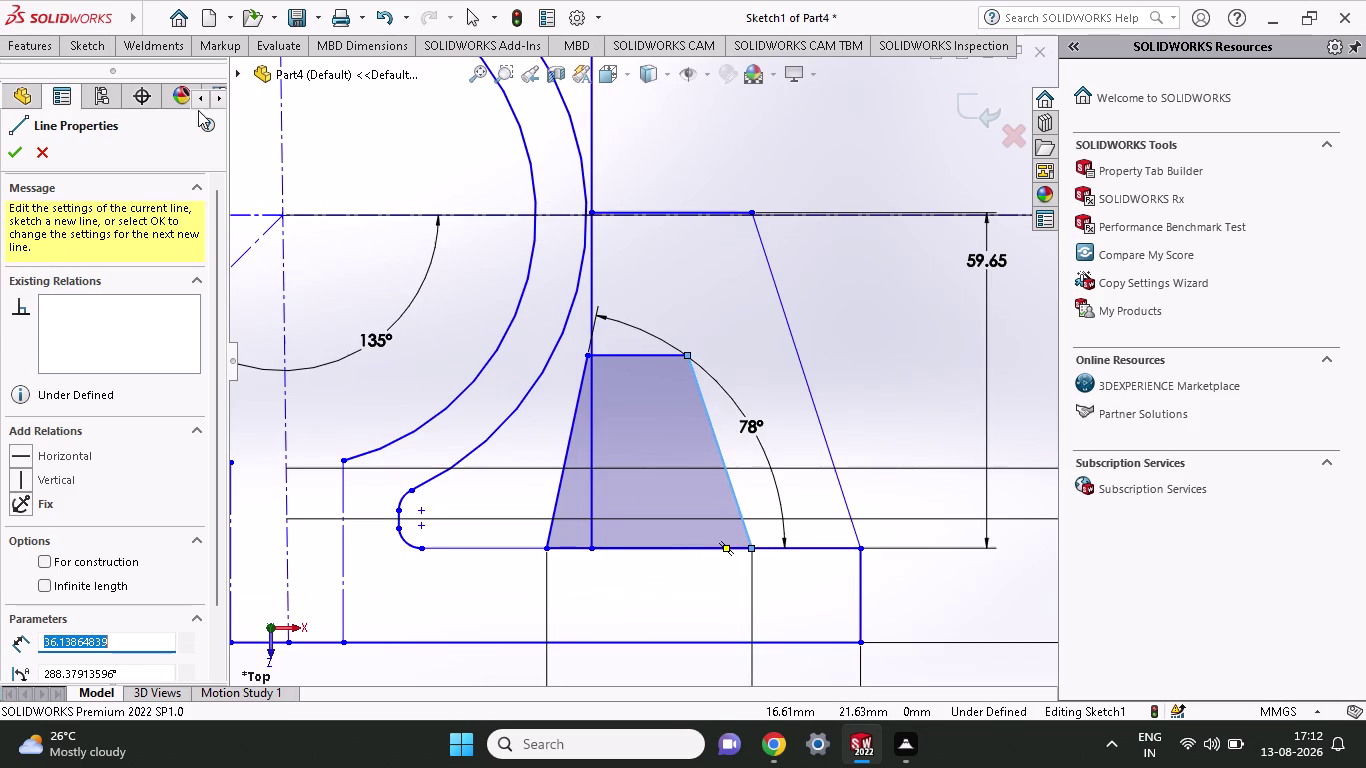
click(91, 51)
click(127, 71)
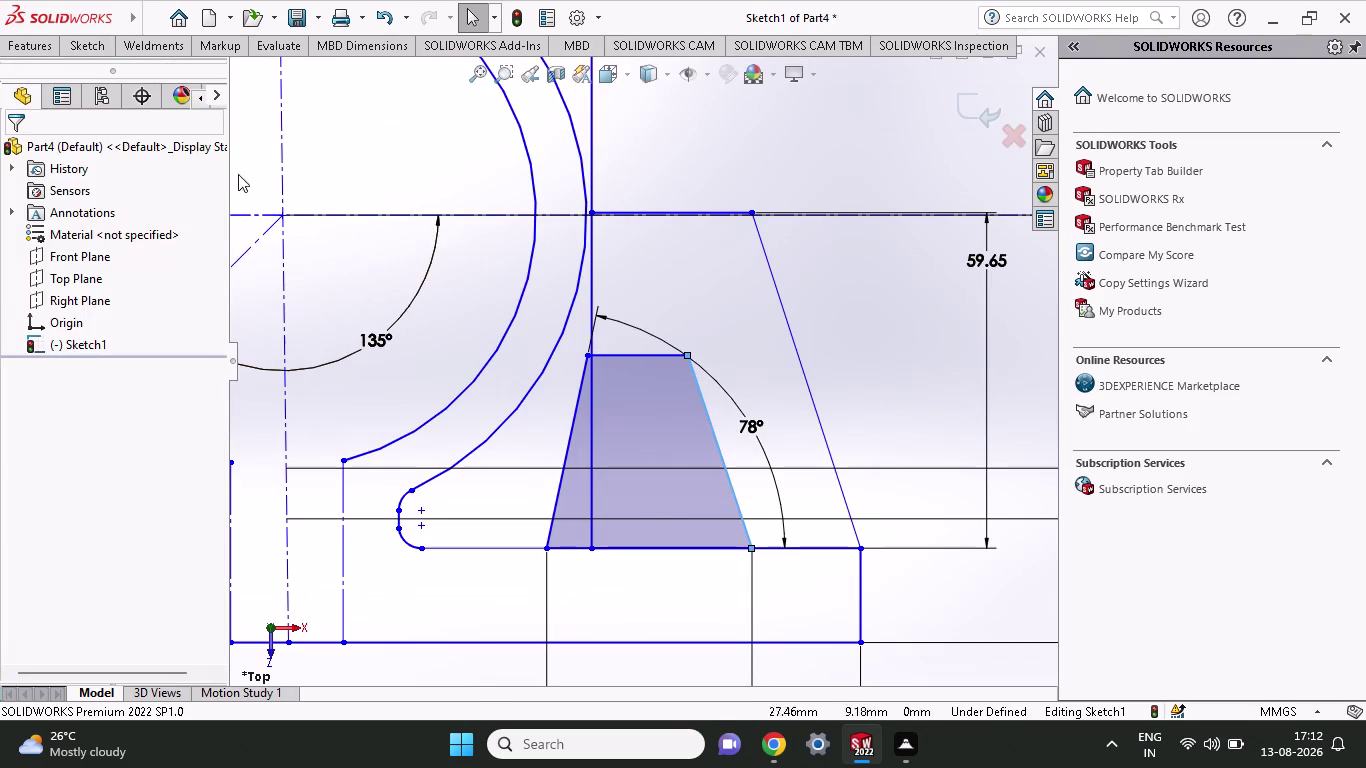
Draw a short vertical line up from the cutout base.
click(79, 35)
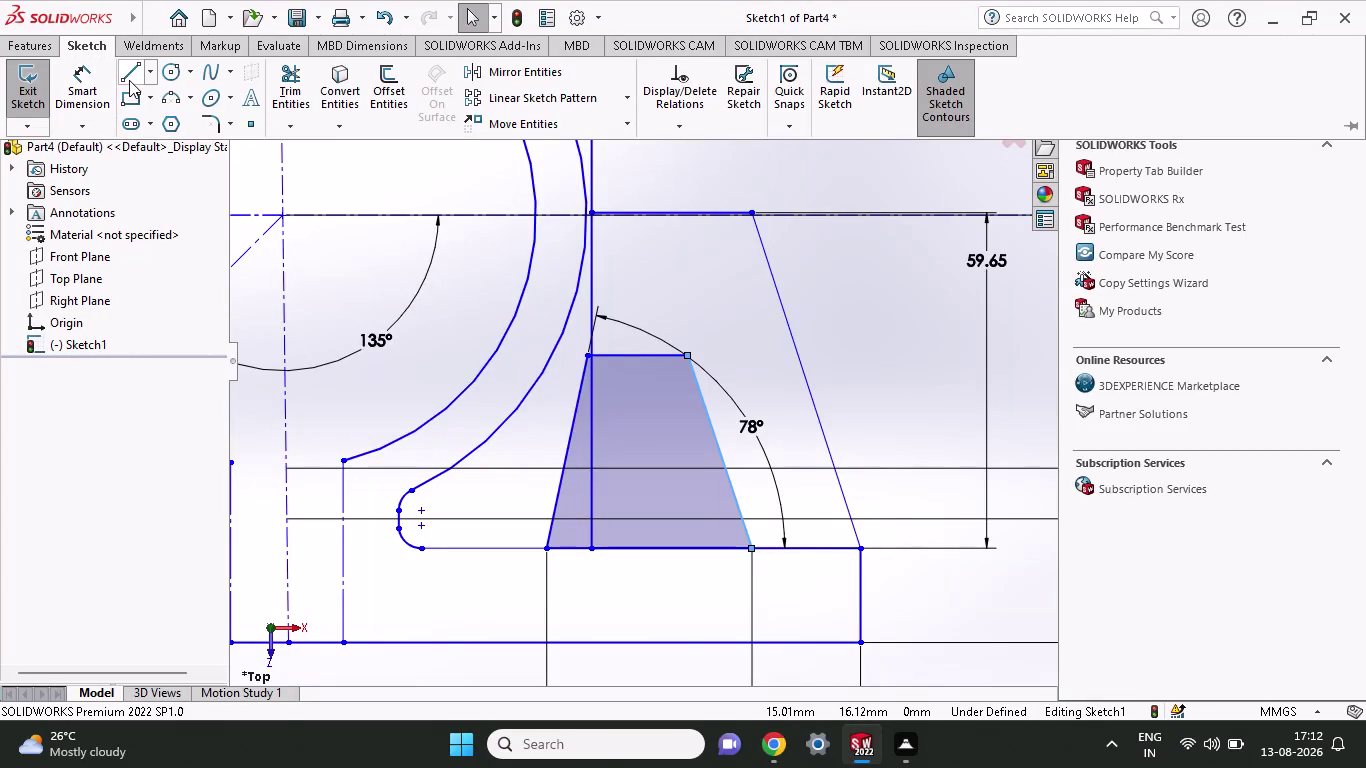
click(129, 80)
scroll(up, 3)
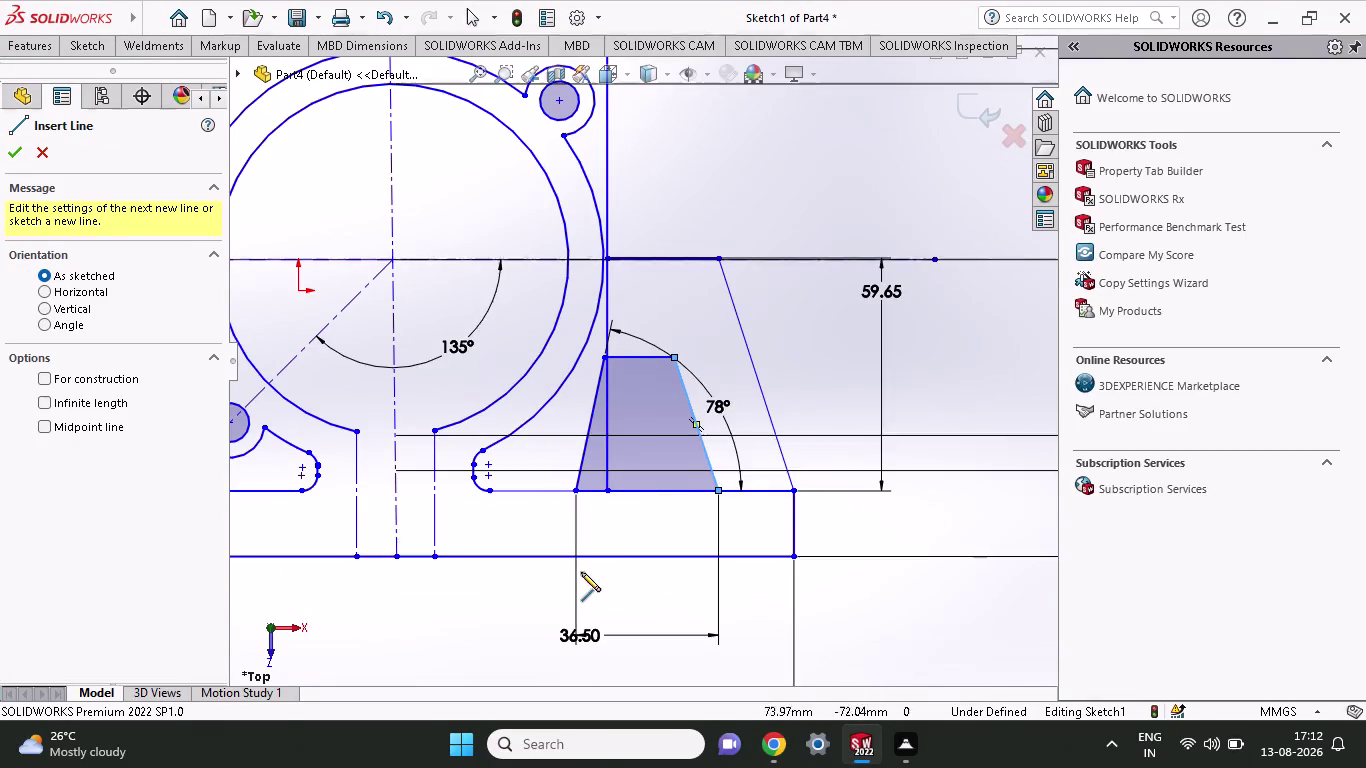
click(644, 489)
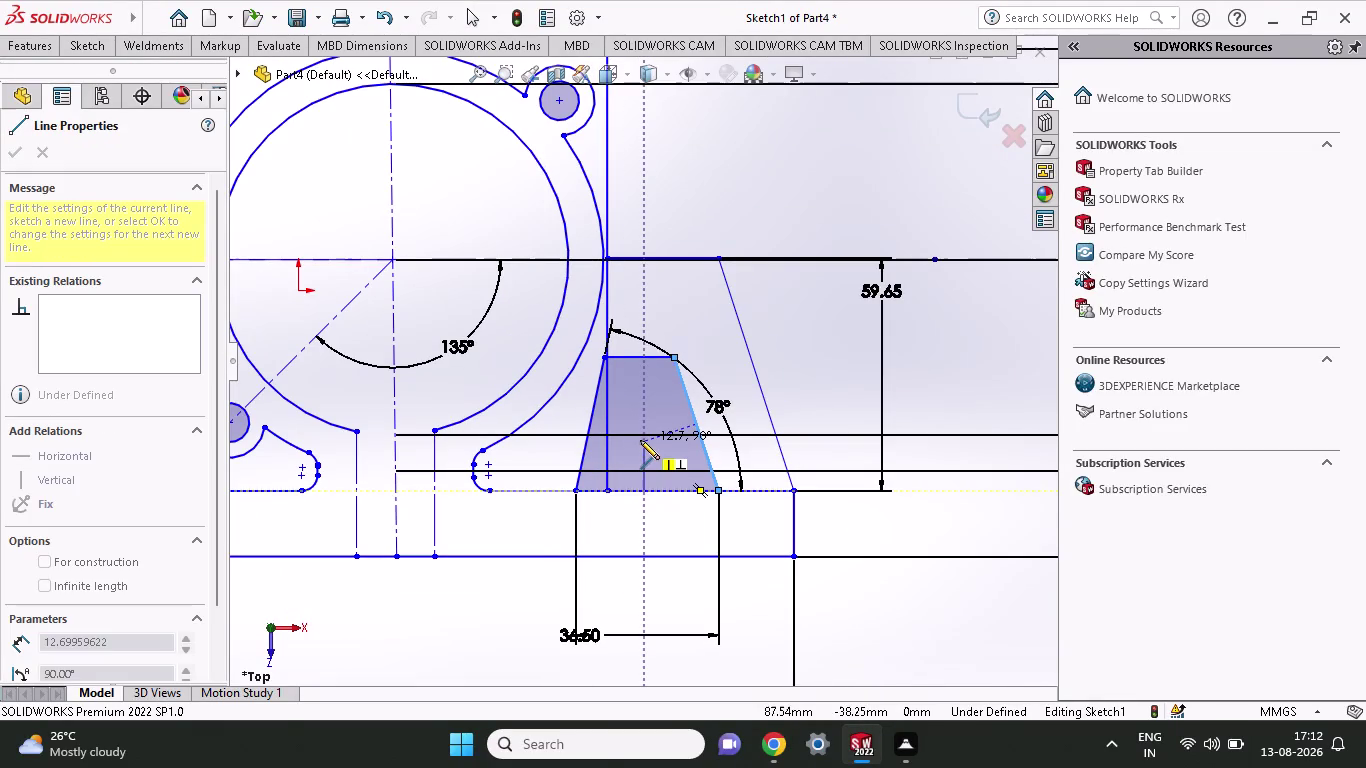
click(641, 440)
key(Escape)
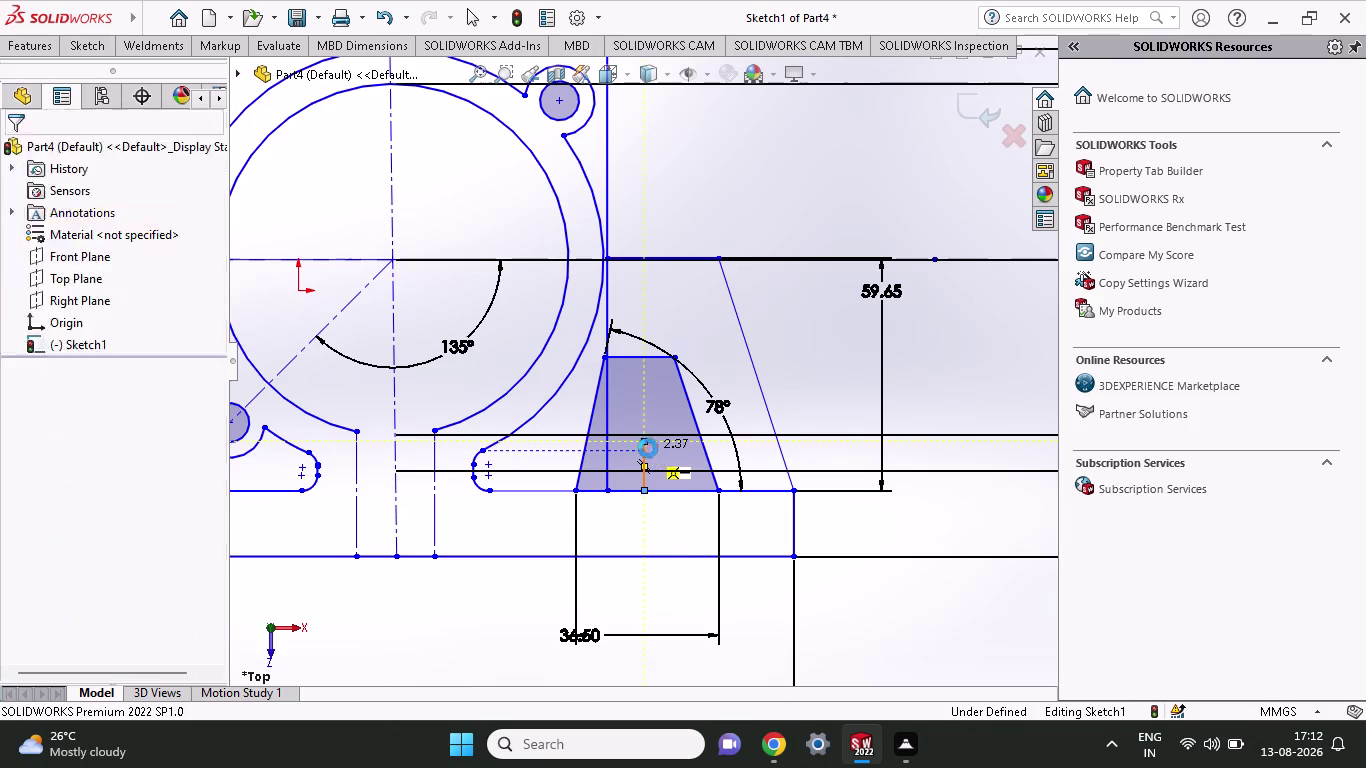
Delete the sloped cutout edge and select the left slanted edge.
click(707, 452)
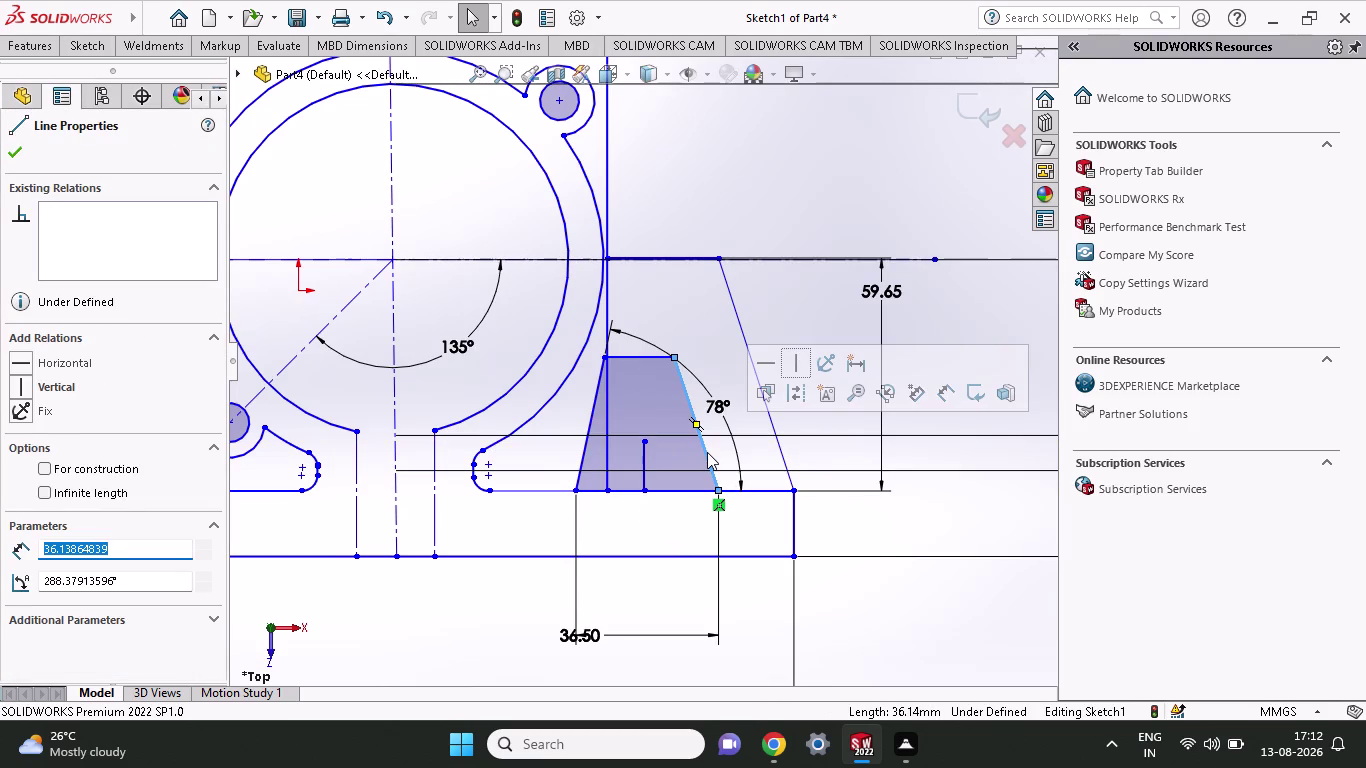
key(Delete)
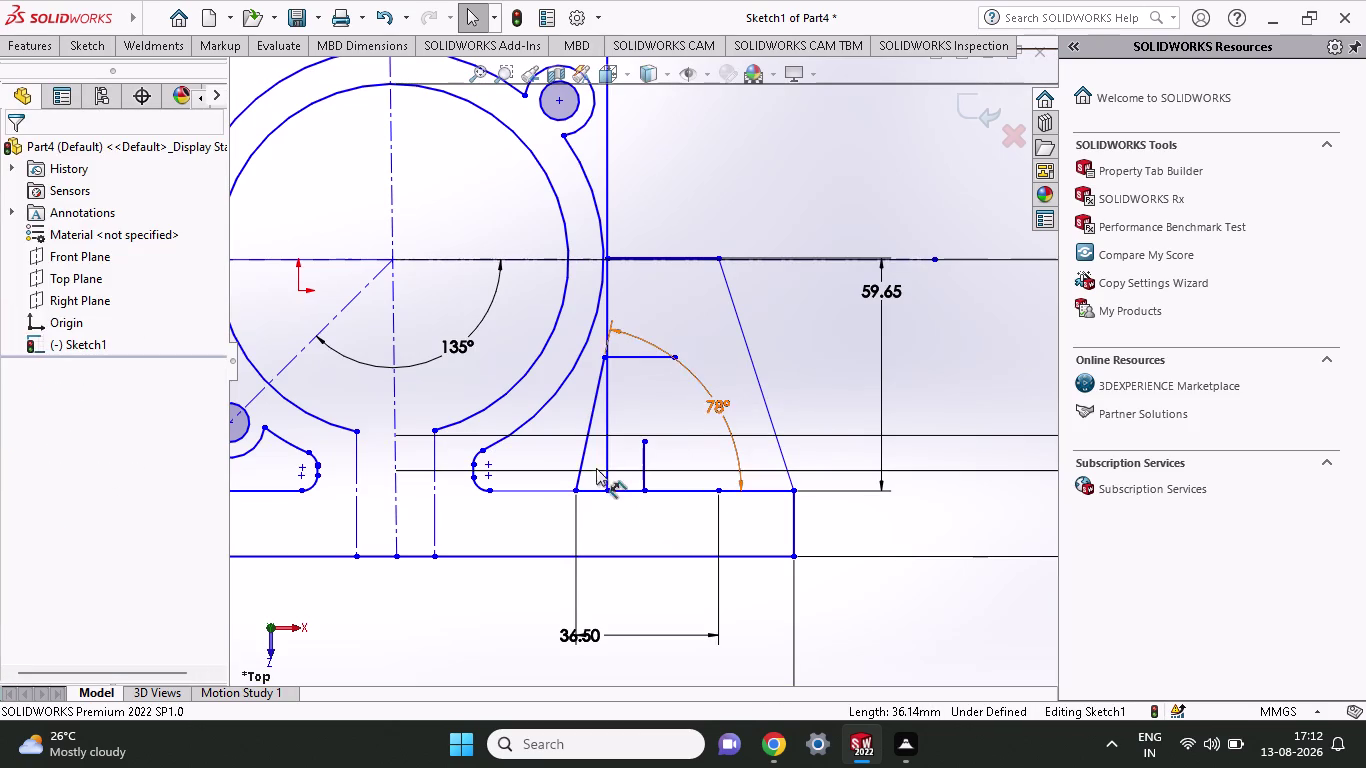
click(587, 447)
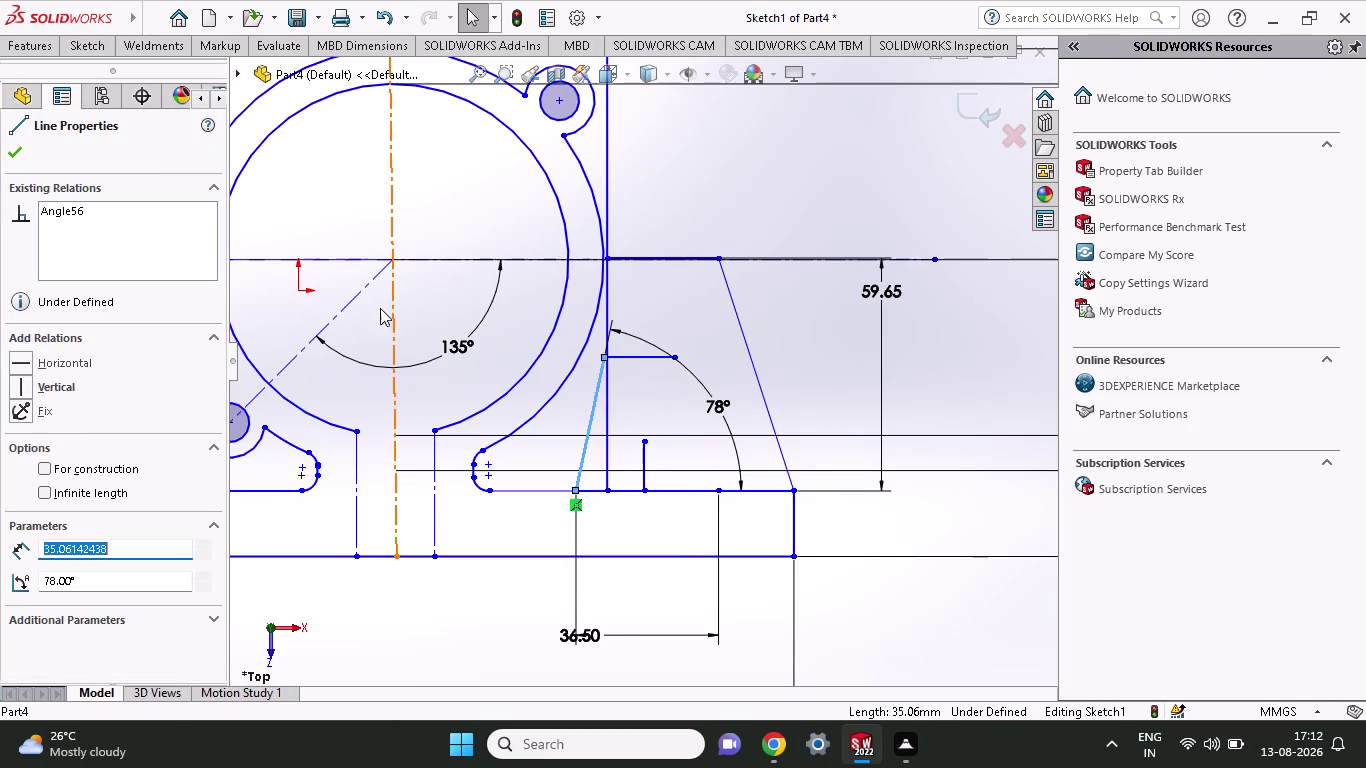
click(105, 55)
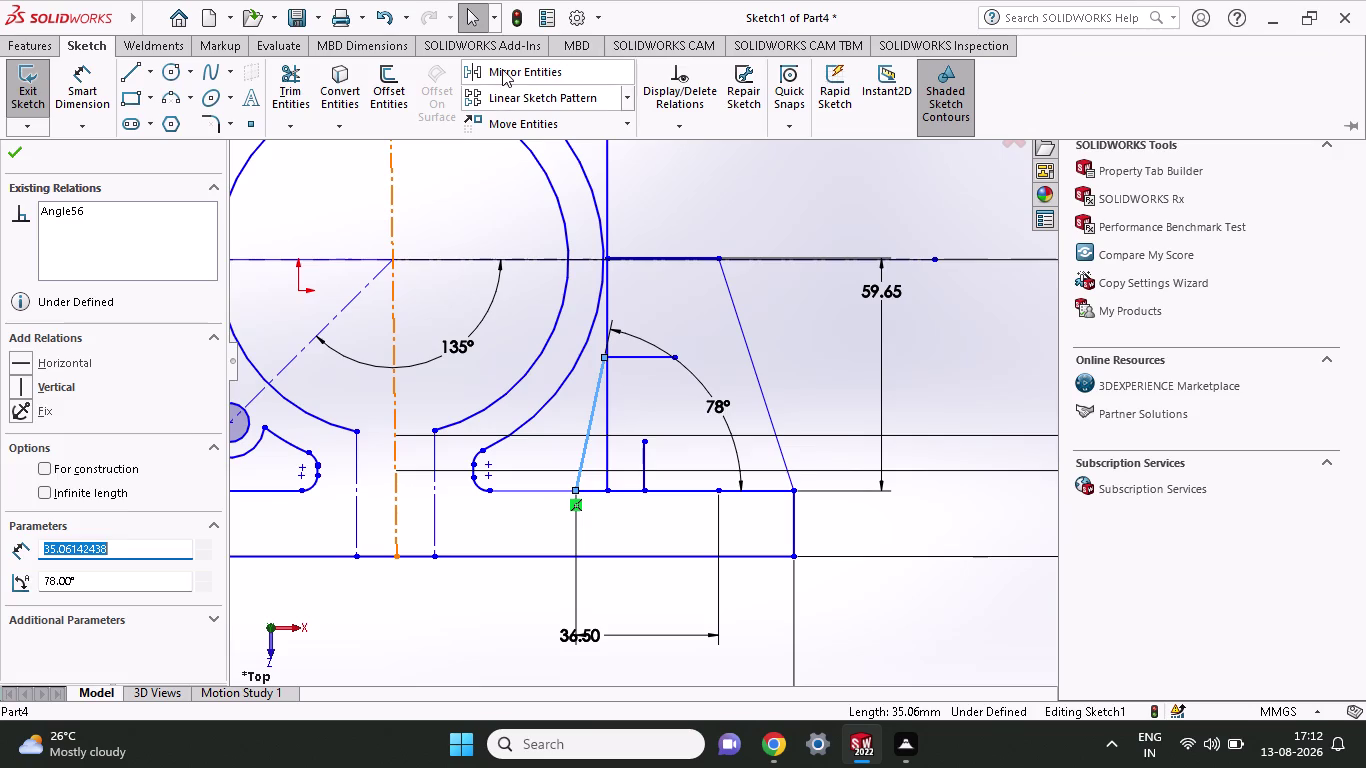
Mirror the slanted cutout edge about the short vertical line.
click(502, 69)
click(646, 458)
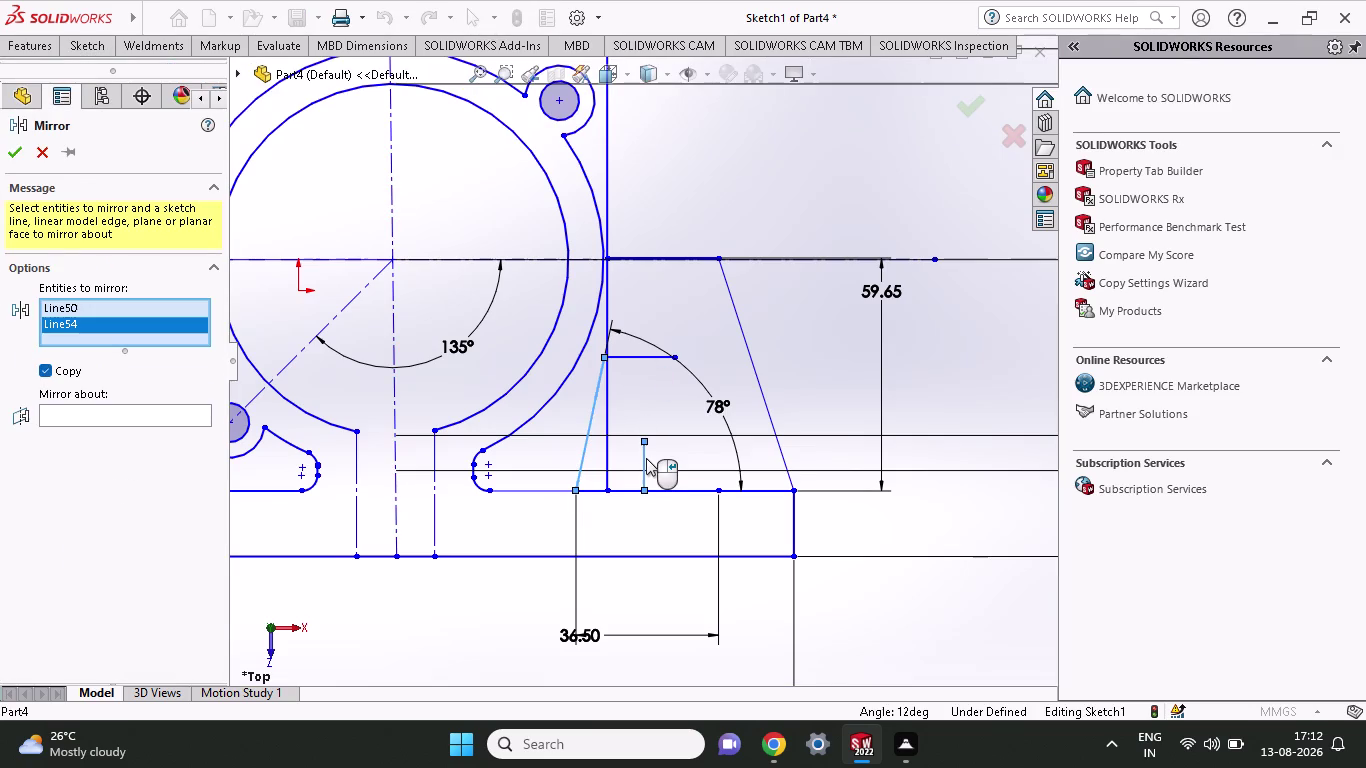
click(163, 416)
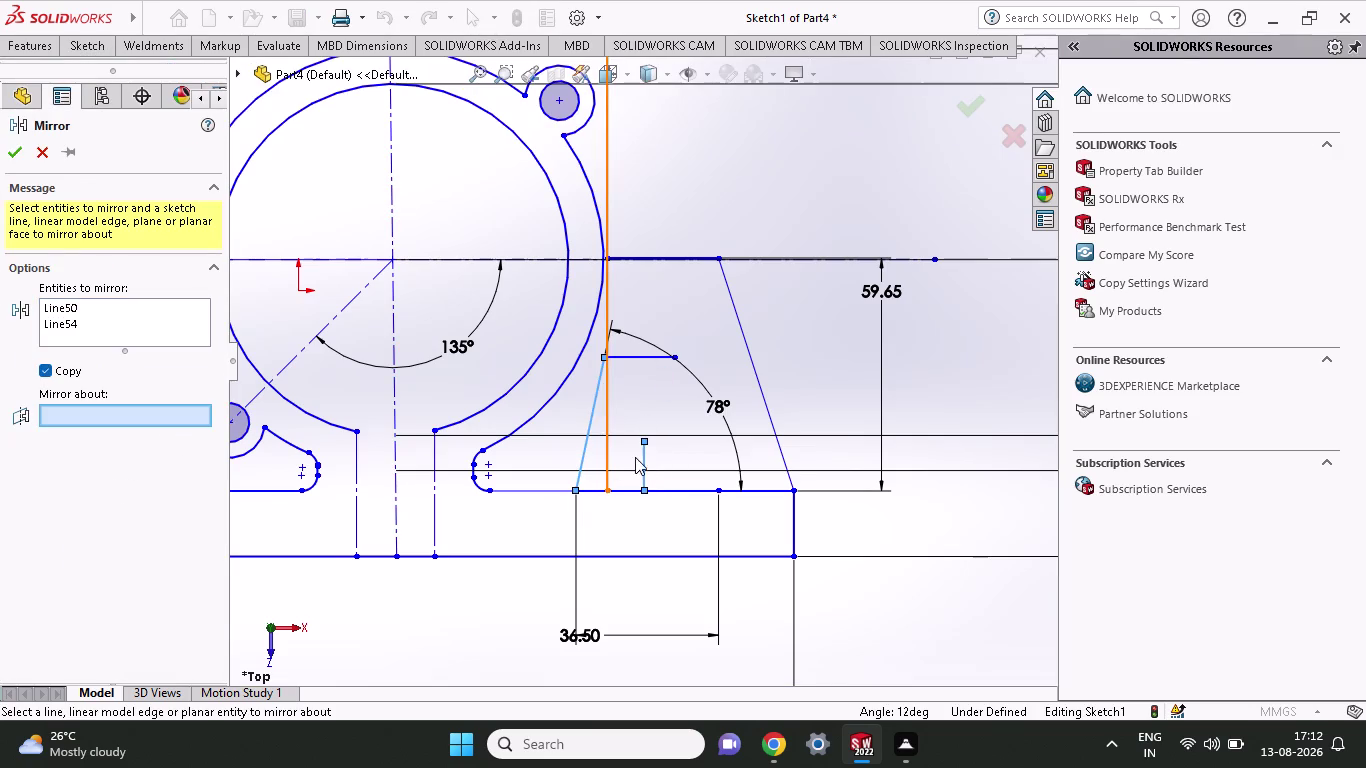
click(644, 457)
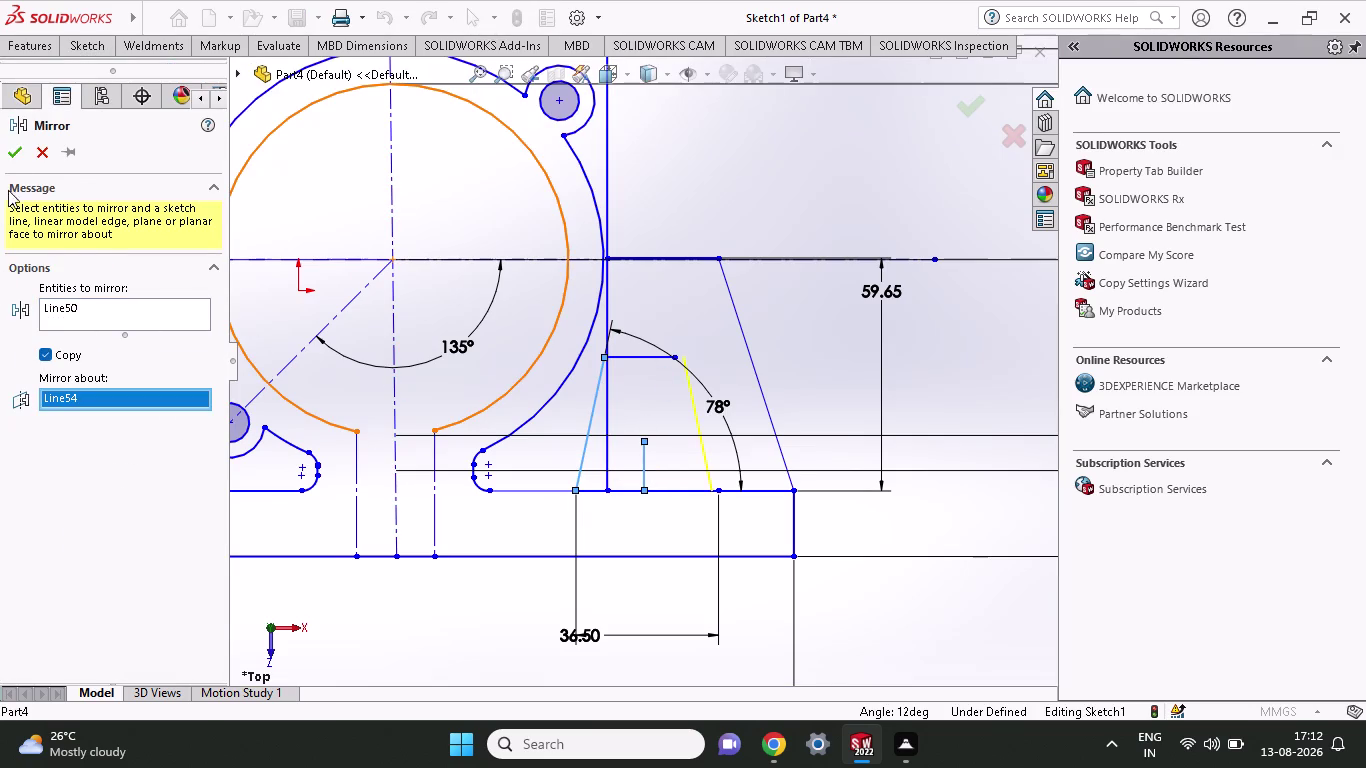
click(14, 153)
Delete the cutout's top horizontal edge.
scroll(down, 3)
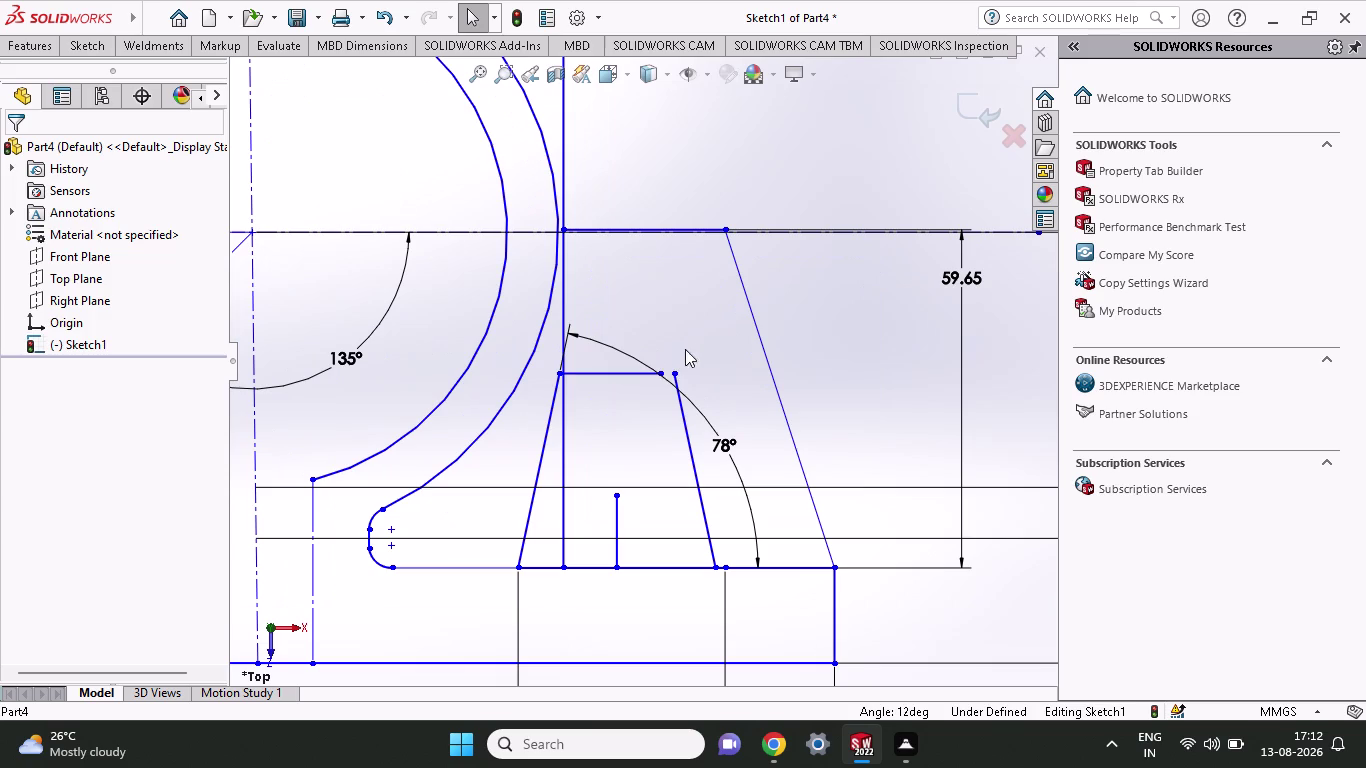
click(635, 374)
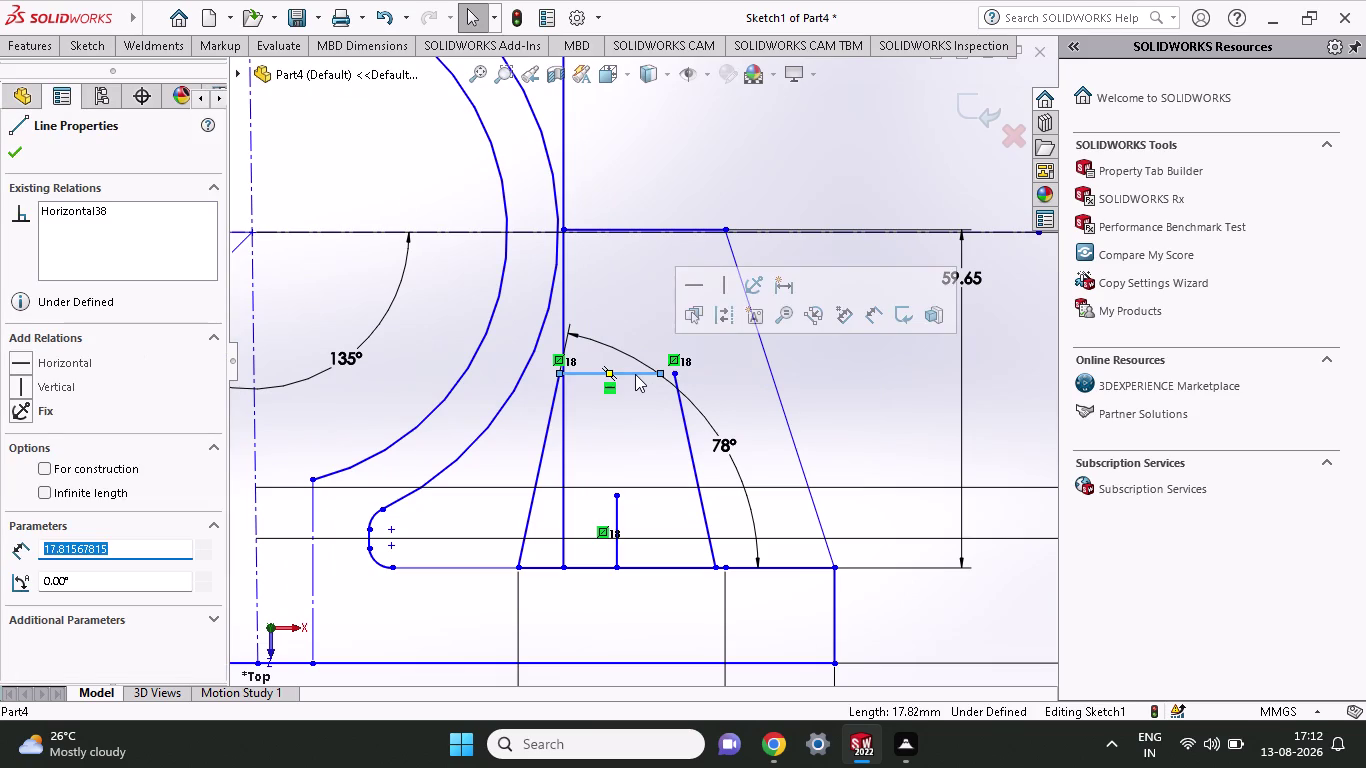
key(Delete)
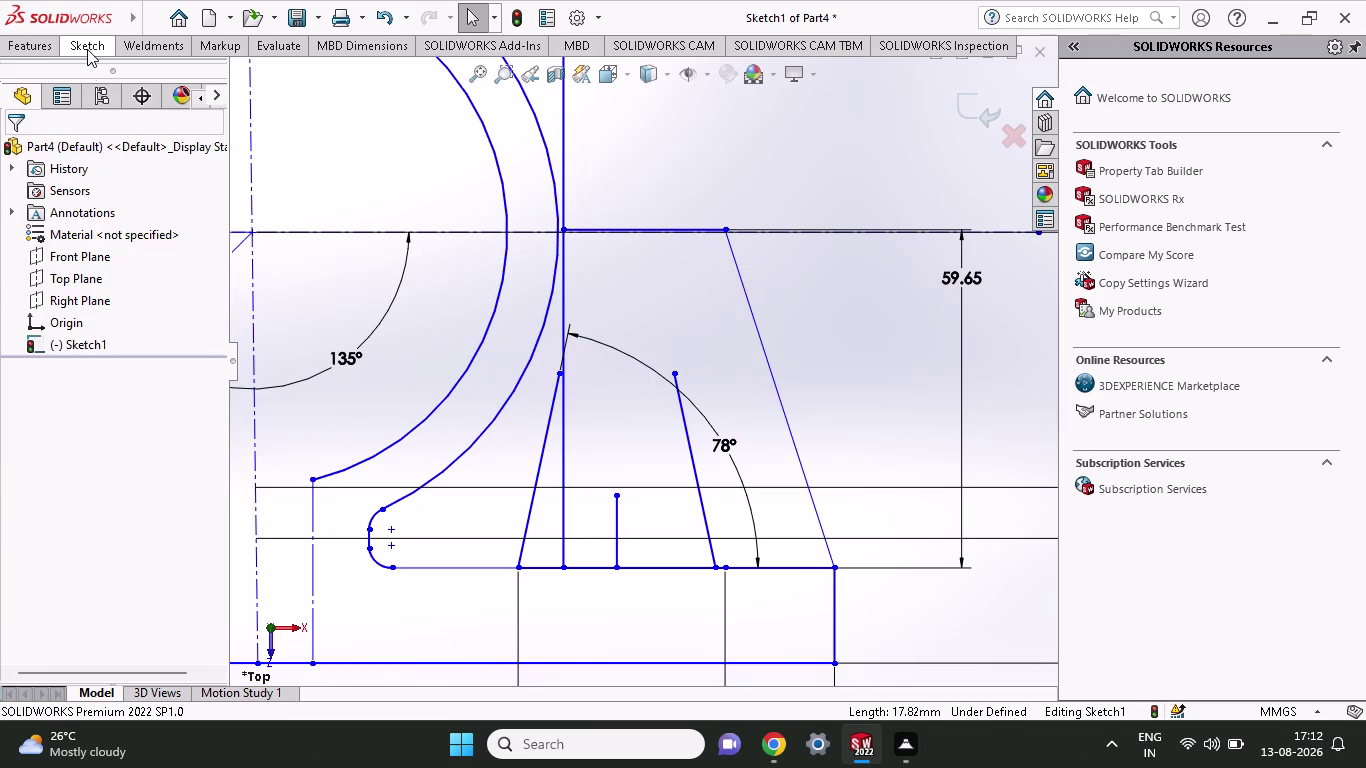
click(87, 49)
Draw a new top edge between the two slanted edges' upper corners.
click(118, 74)
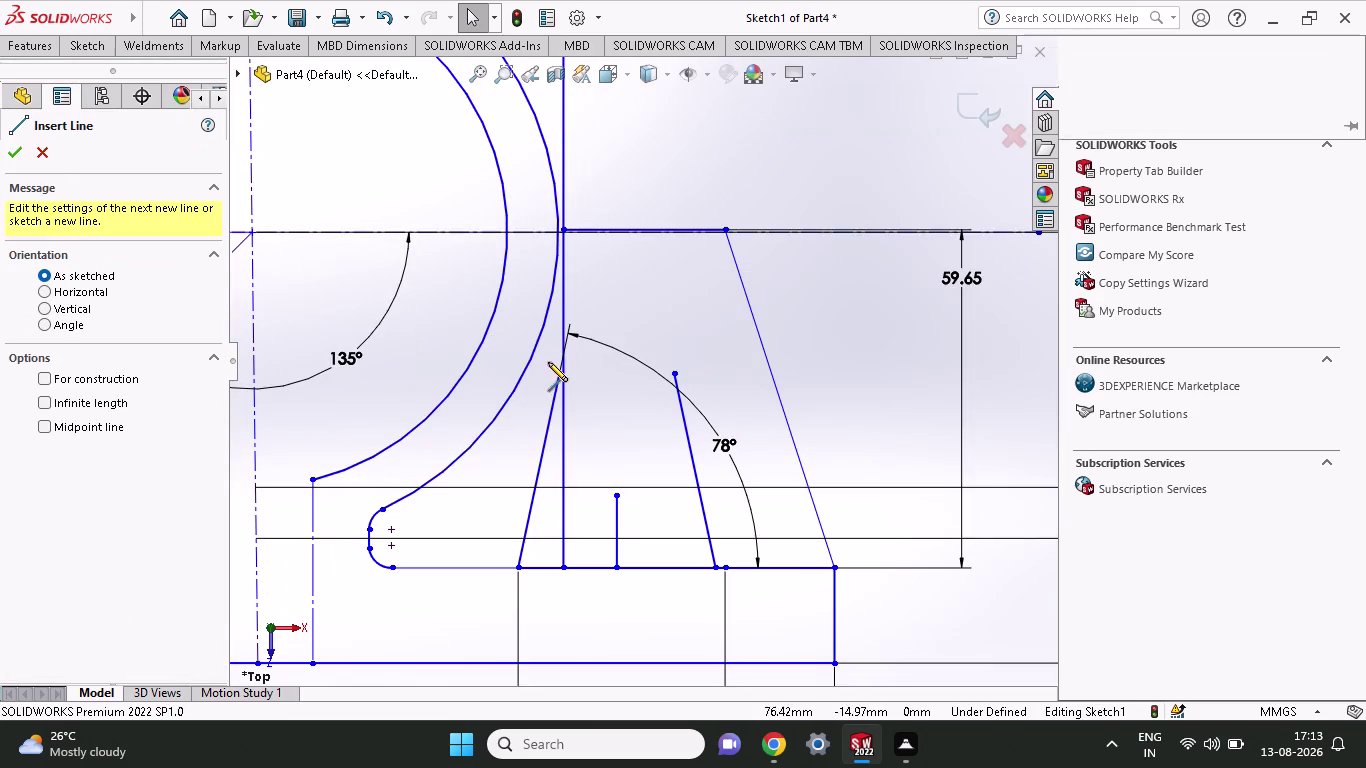
click(560, 372)
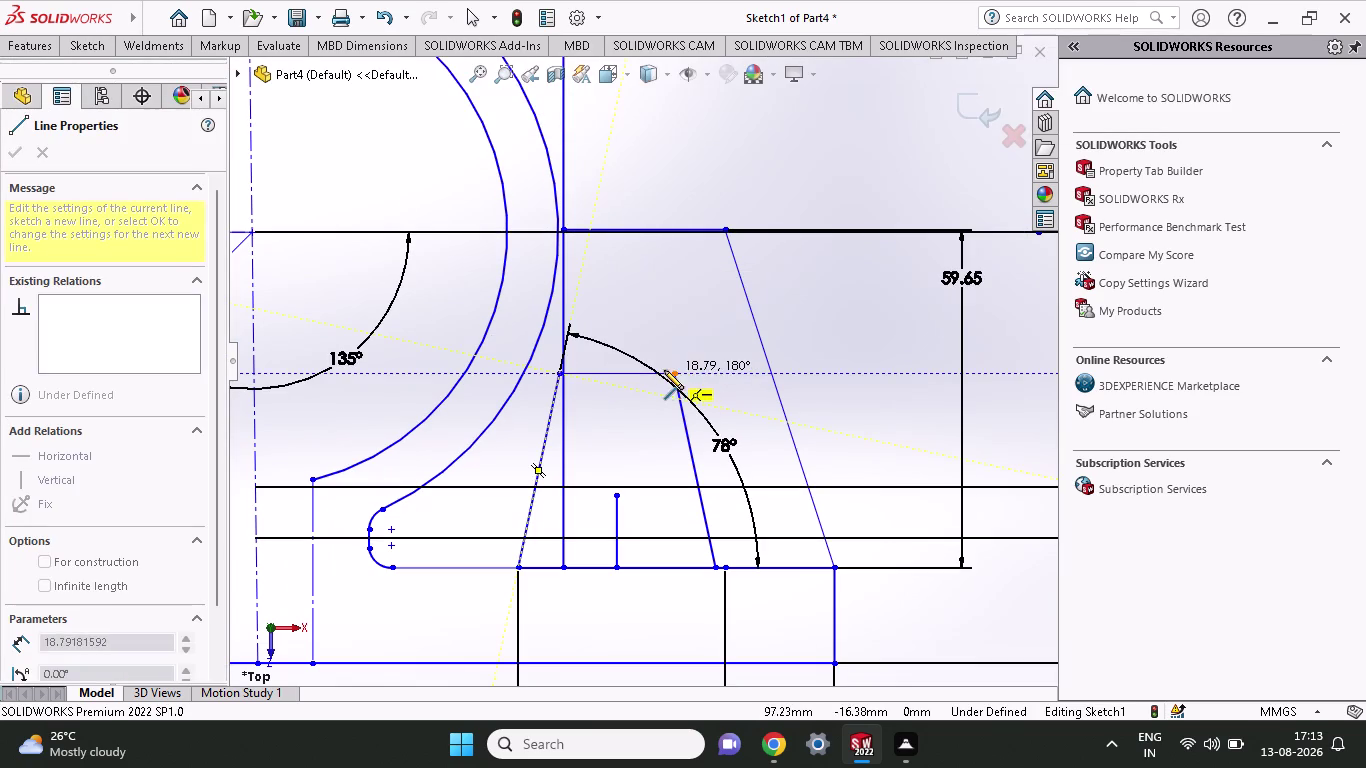
click(673, 371)
right_click(742, 363)
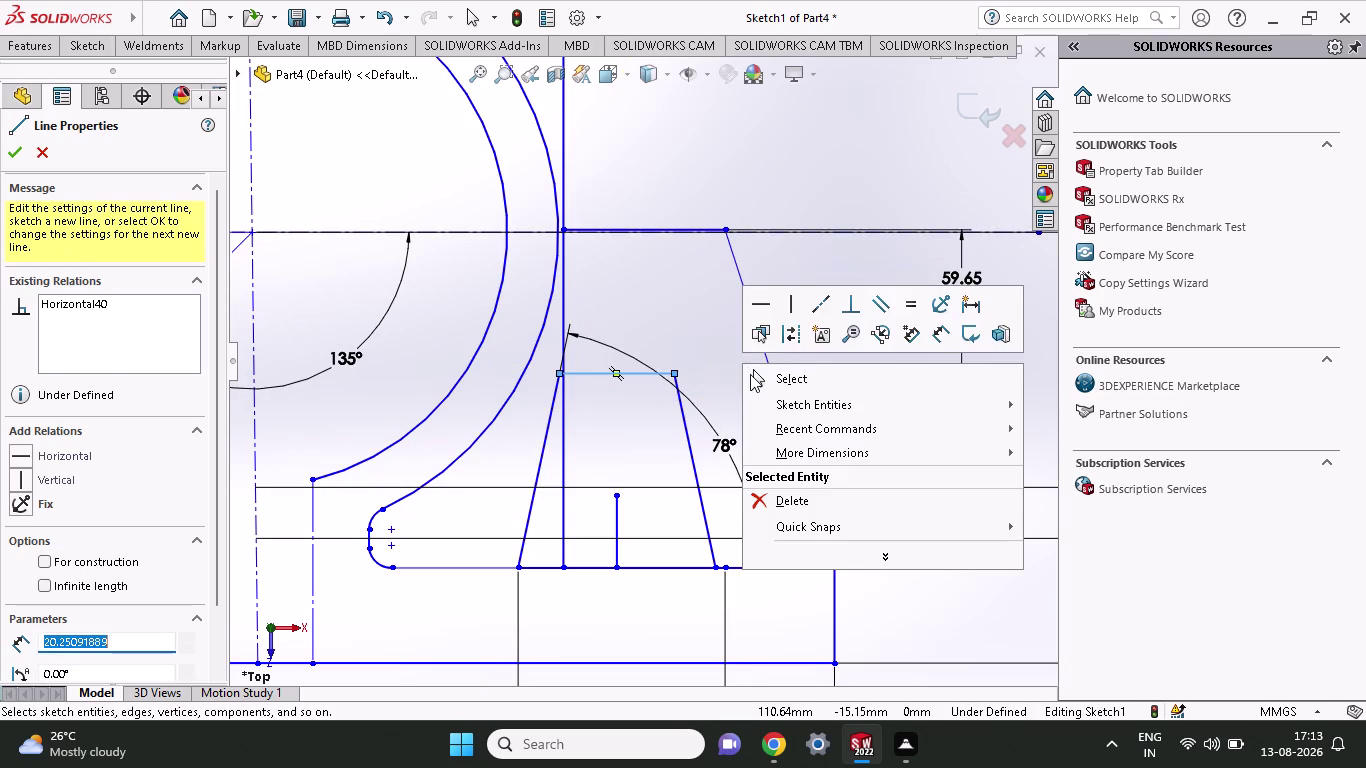
click(750, 374)
Delete the short vertical line in the middle of the cutout.
click(616, 520)
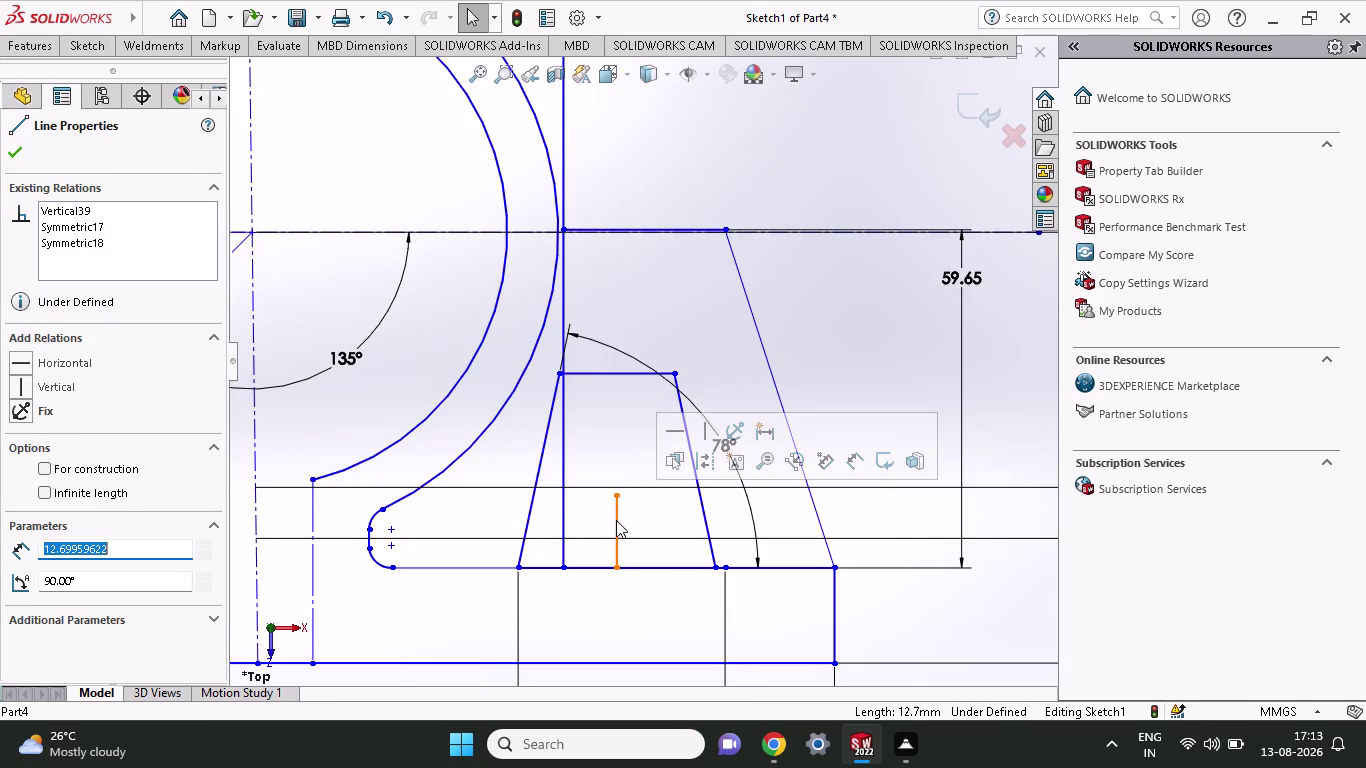
key(Delete)
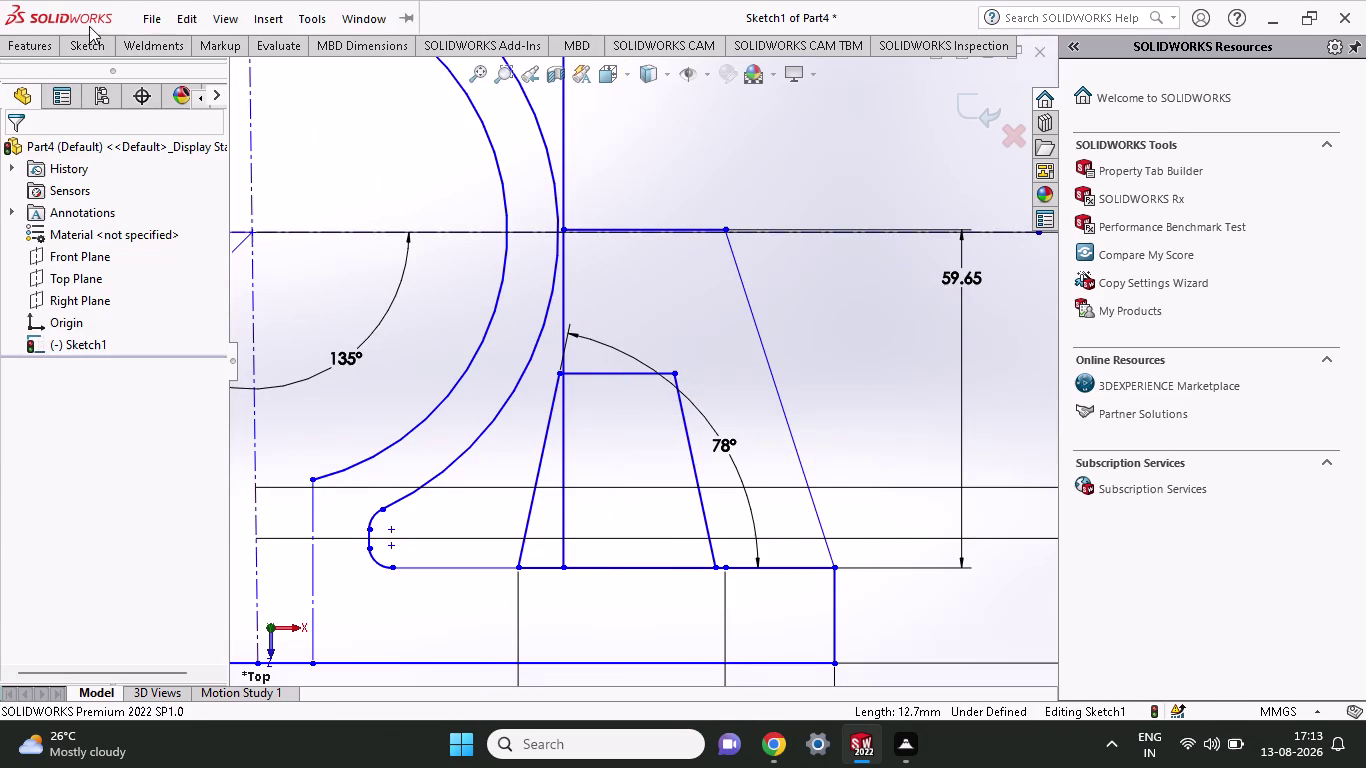
click(85, 40)
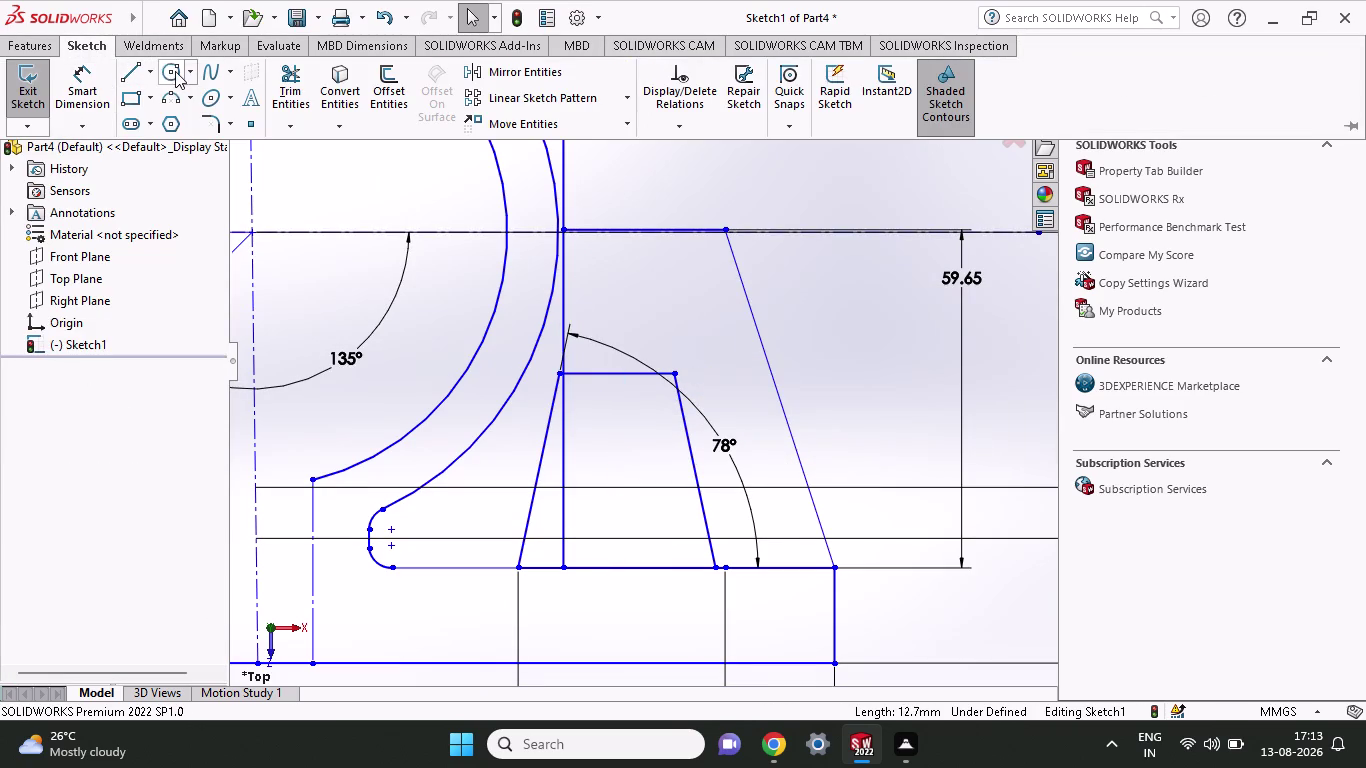
click(283, 86)
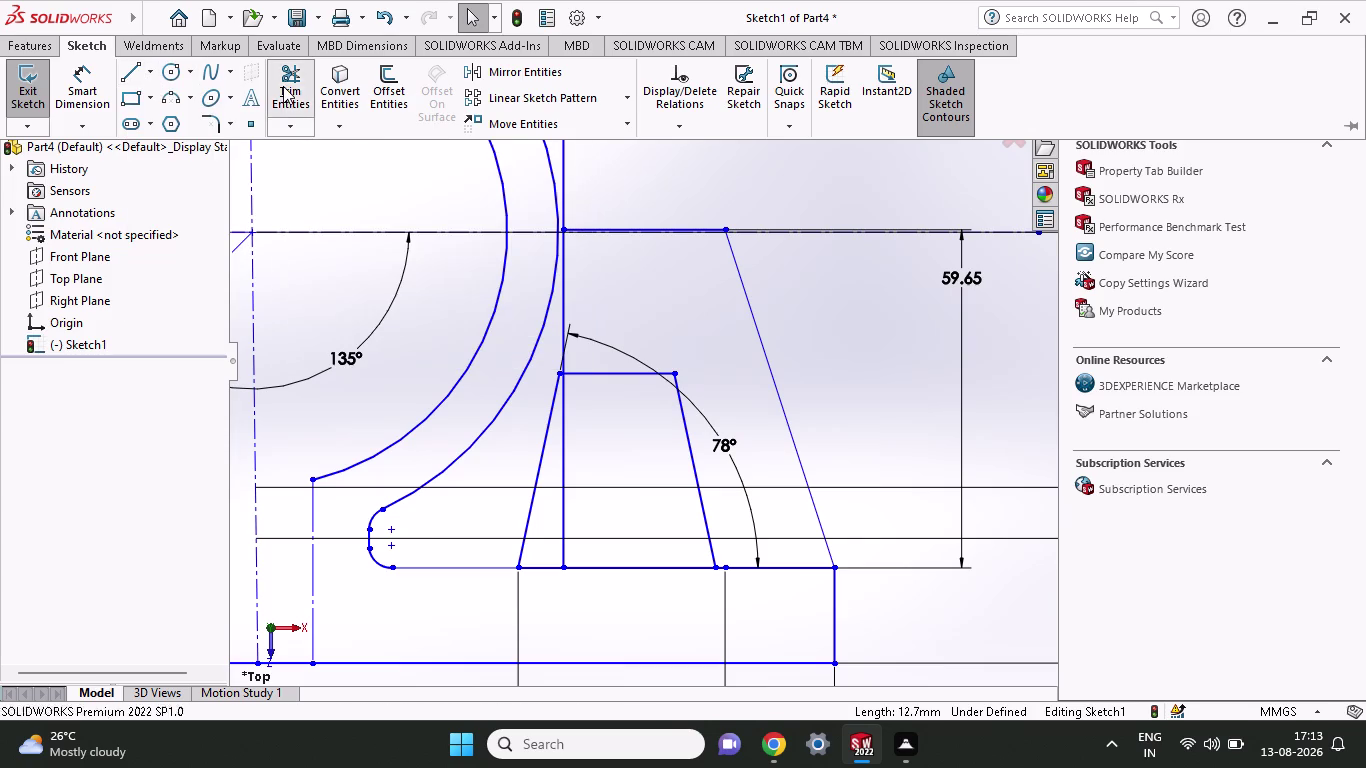
Trim the vertical line segments inside and above the cutout.
click(564, 443)
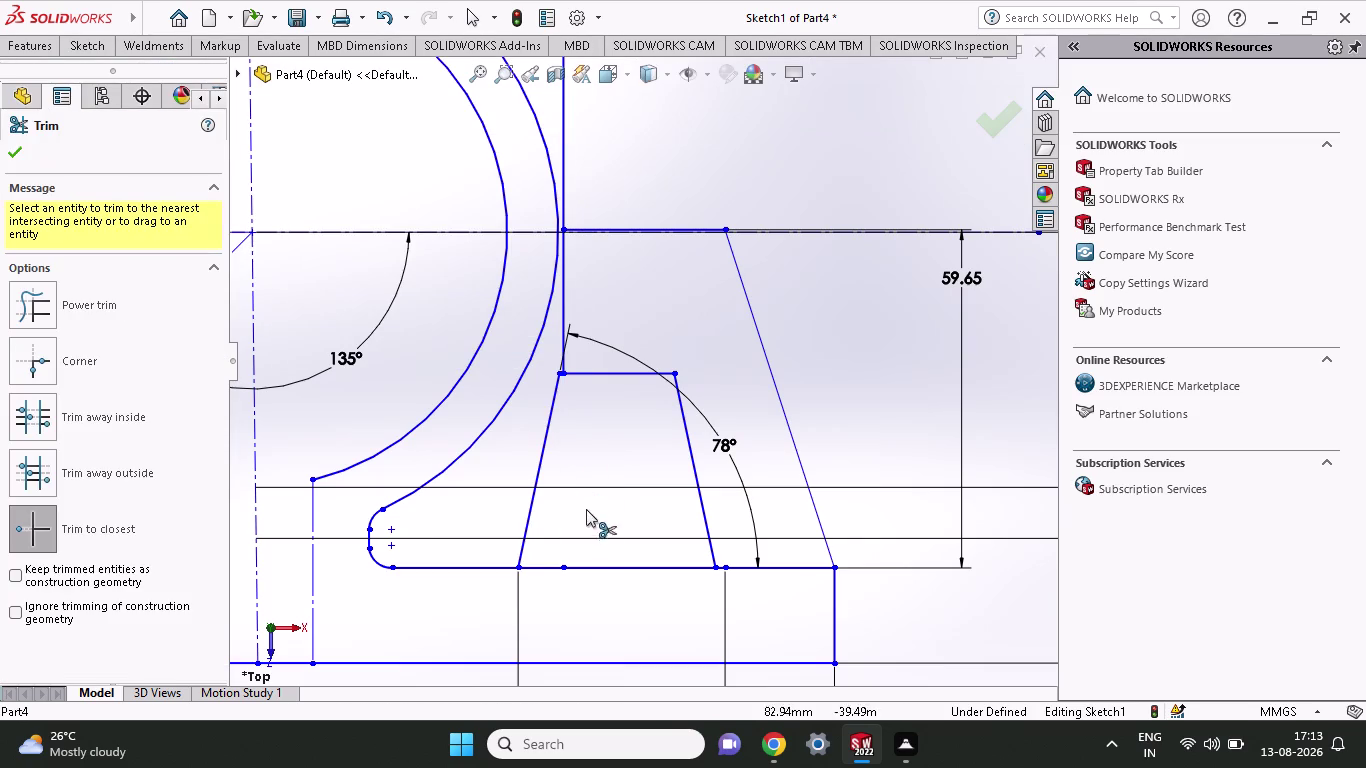
click(12, 153)
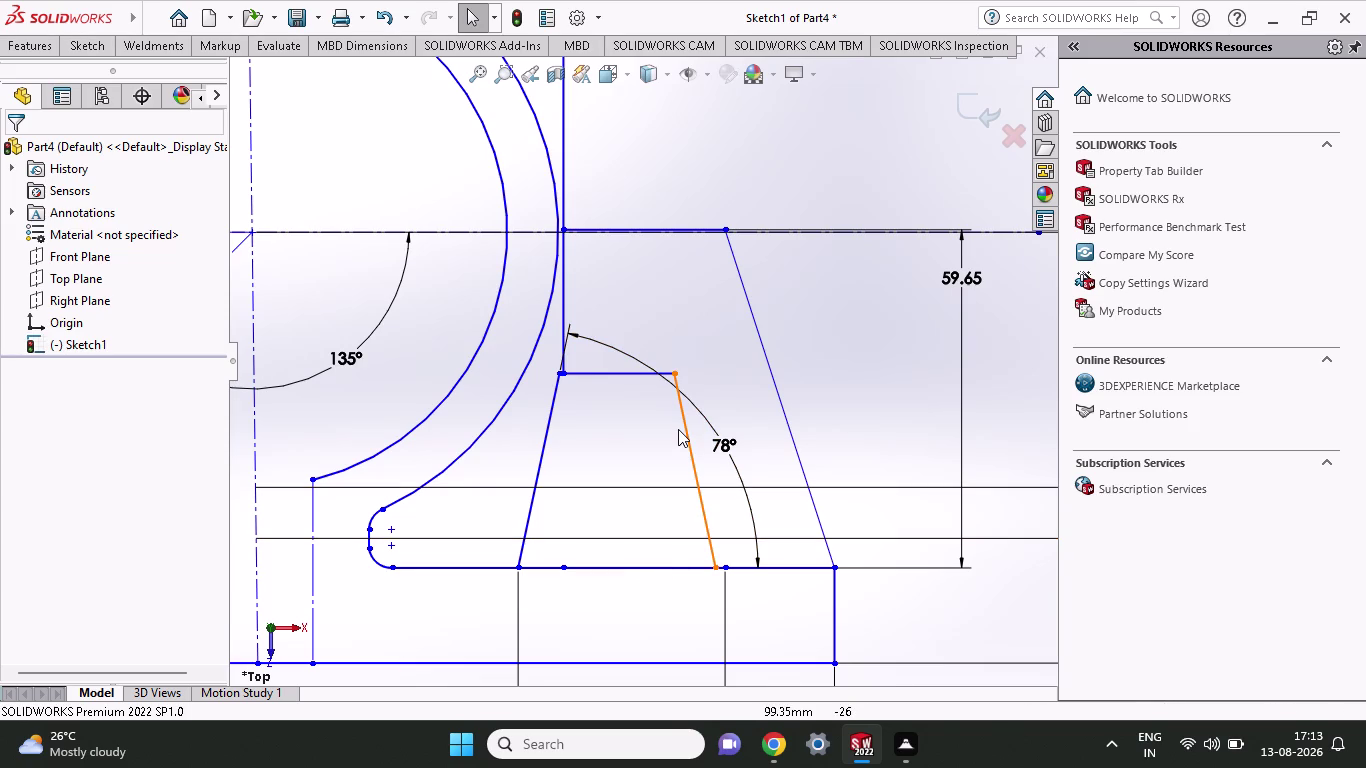
click(85, 53)
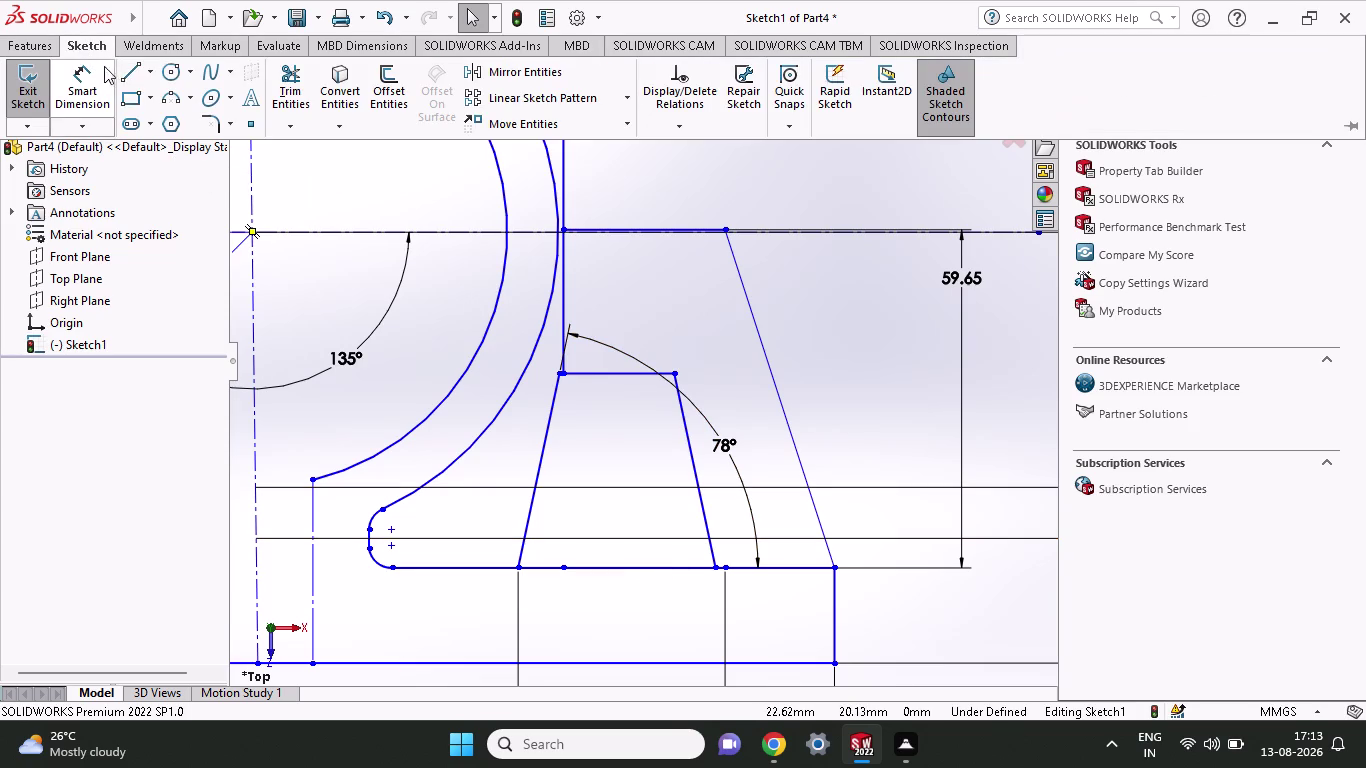
click(98, 91)
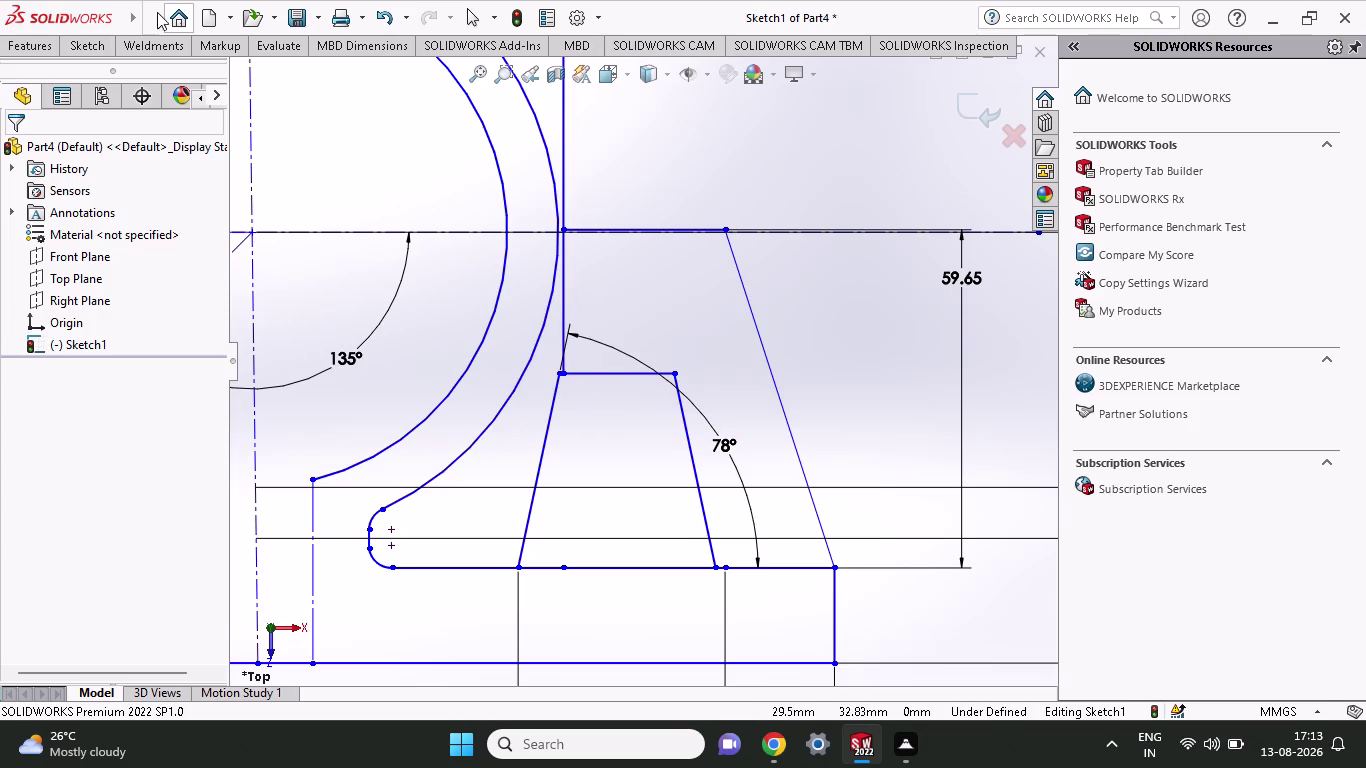
click(115, 48)
click(296, 70)
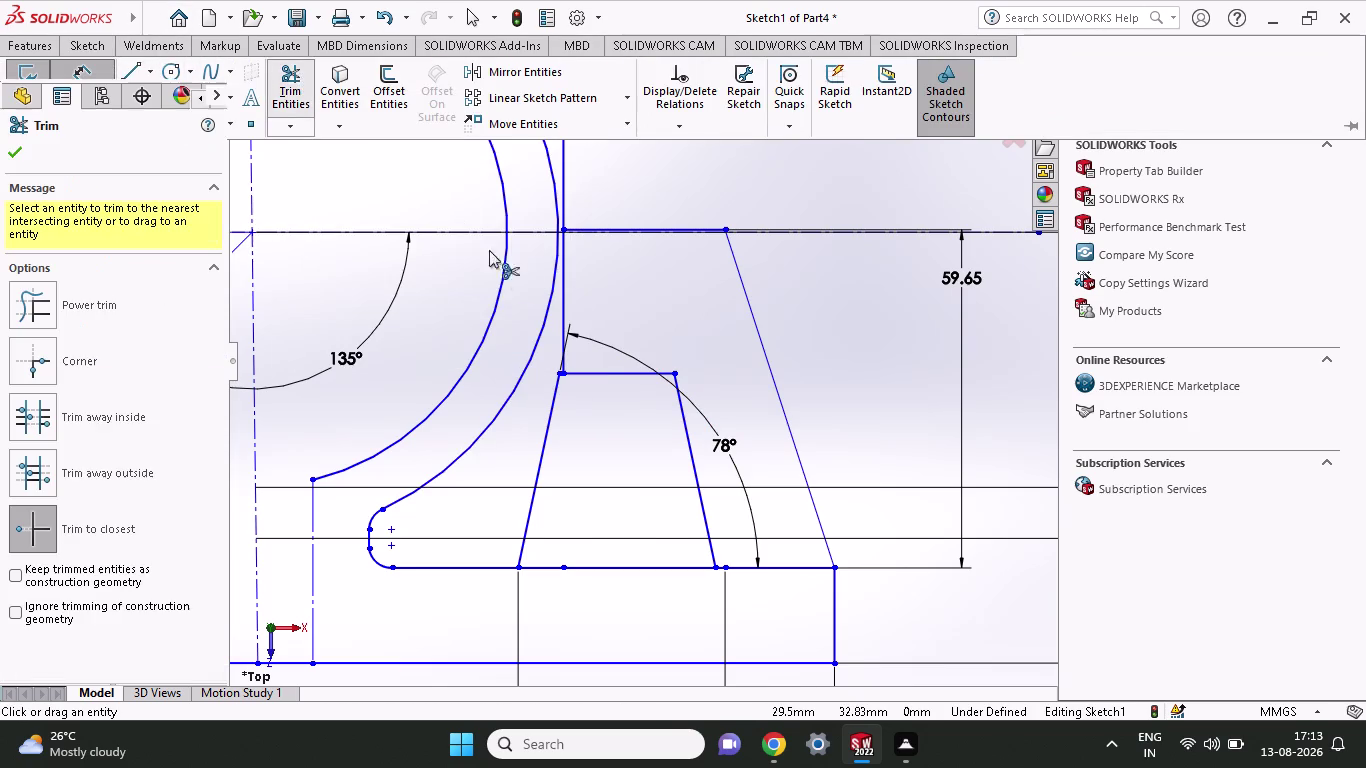
click(562, 274)
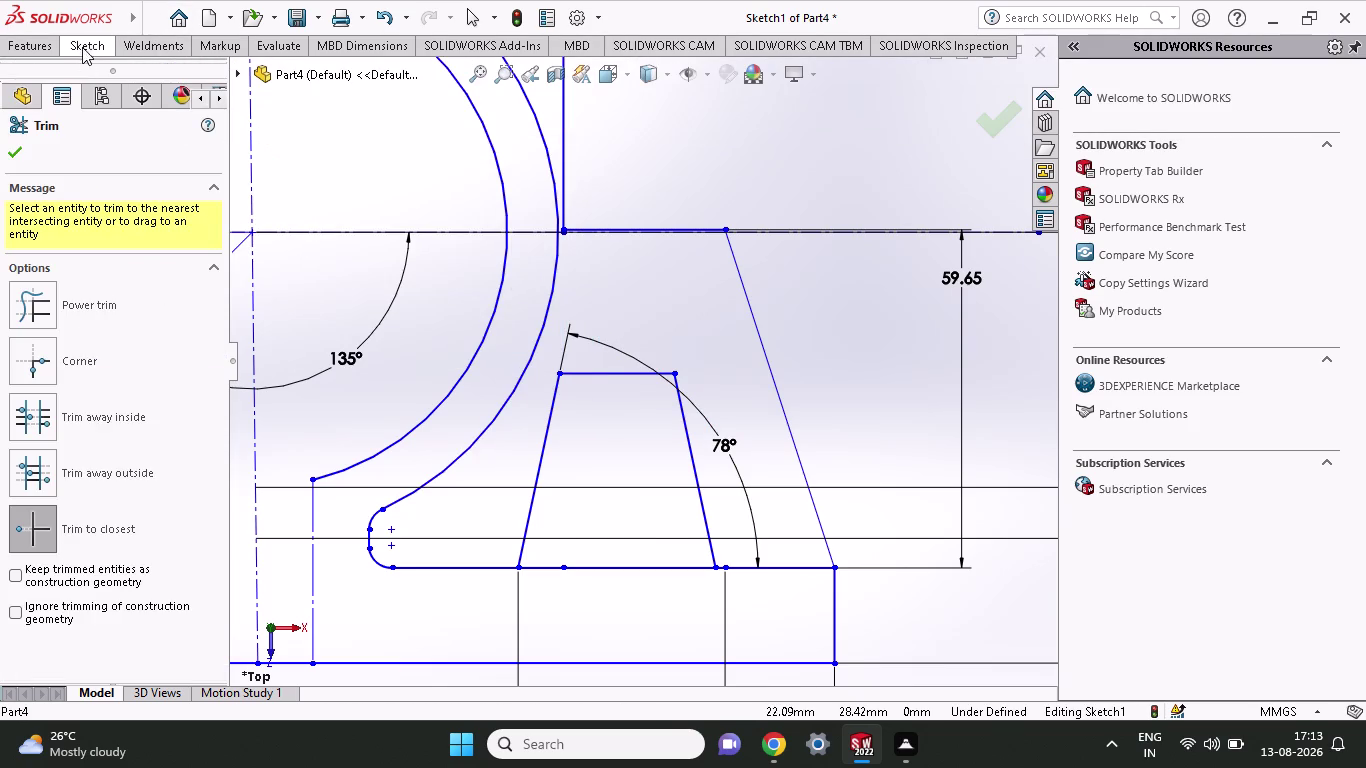
Start dimensioning the cutout's top edge from its left end.
click(82, 44)
click(78, 92)
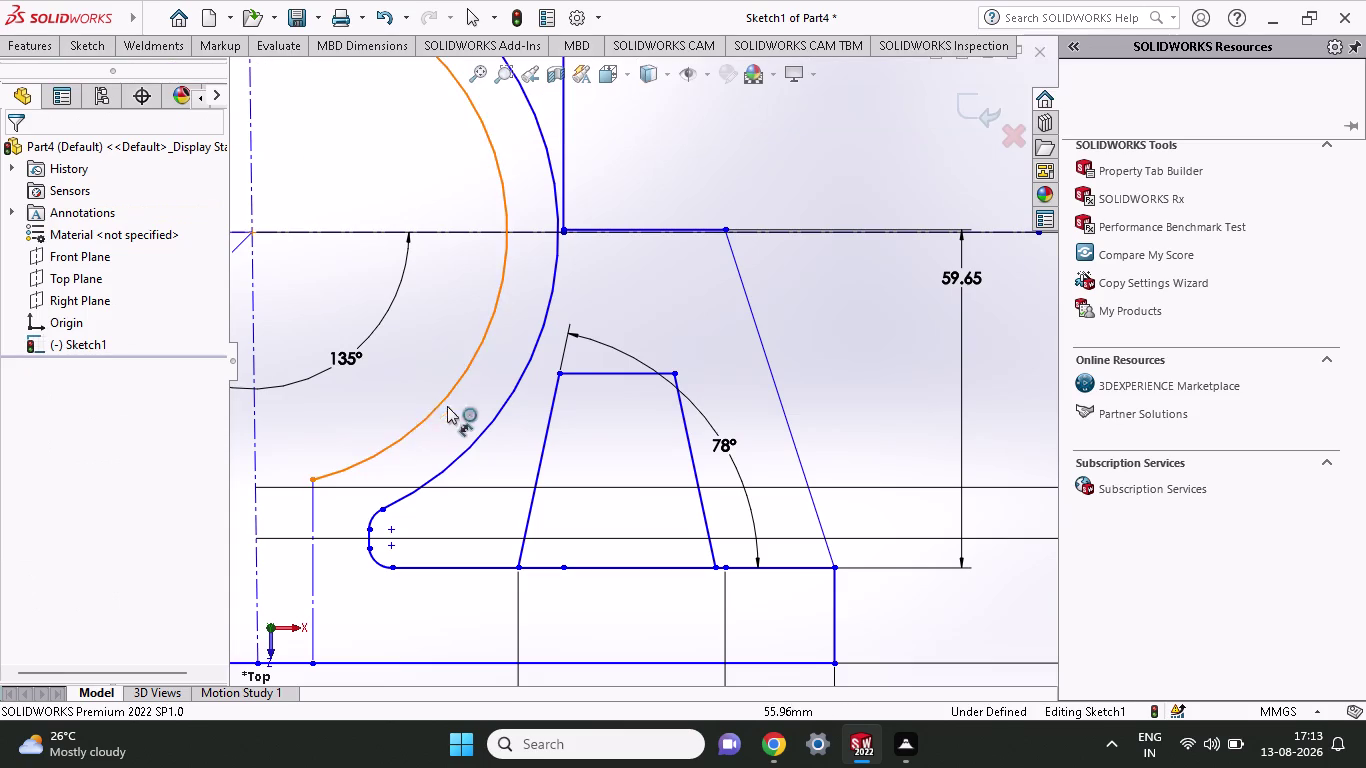
click(558, 375)
Dimension the cutout's top edge to 19.30 mm.
click(676, 374)
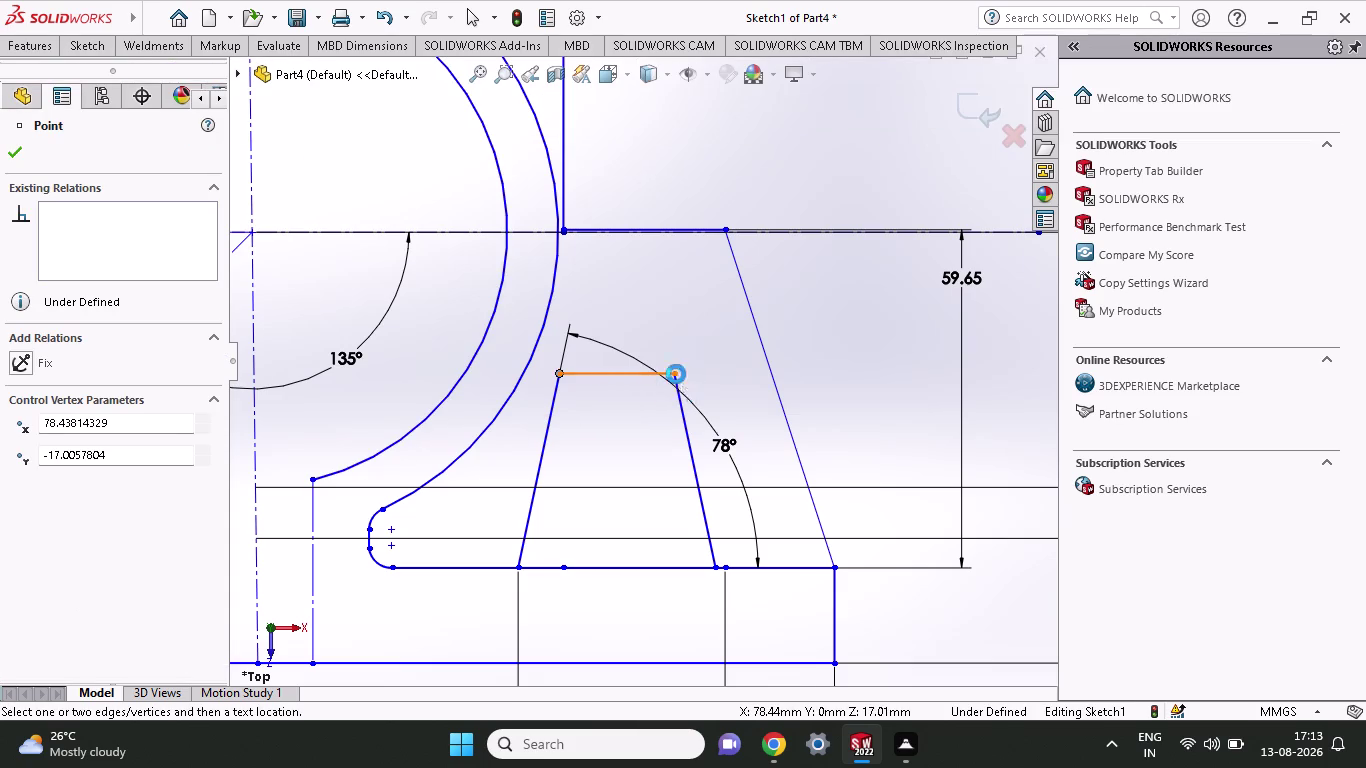
click(669, 322)
text(1)
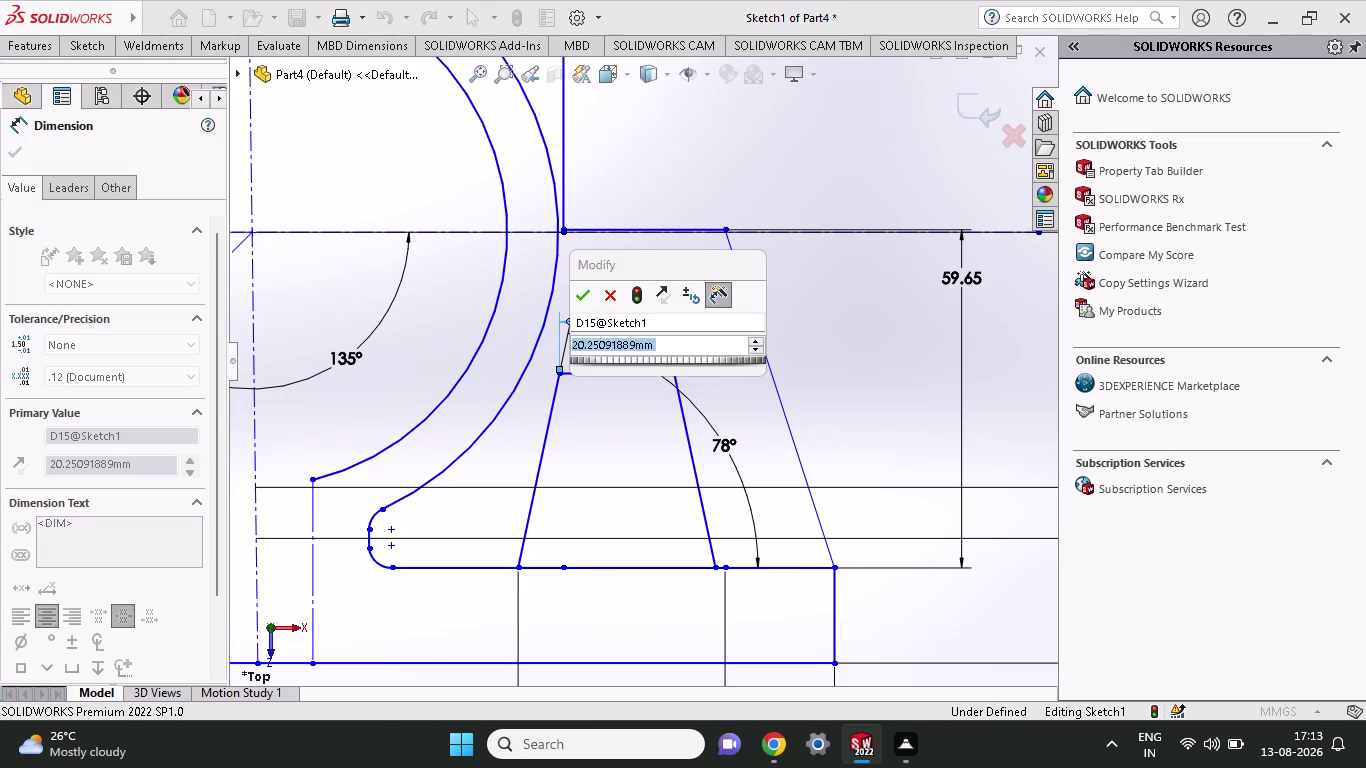
text(9)
key(period)
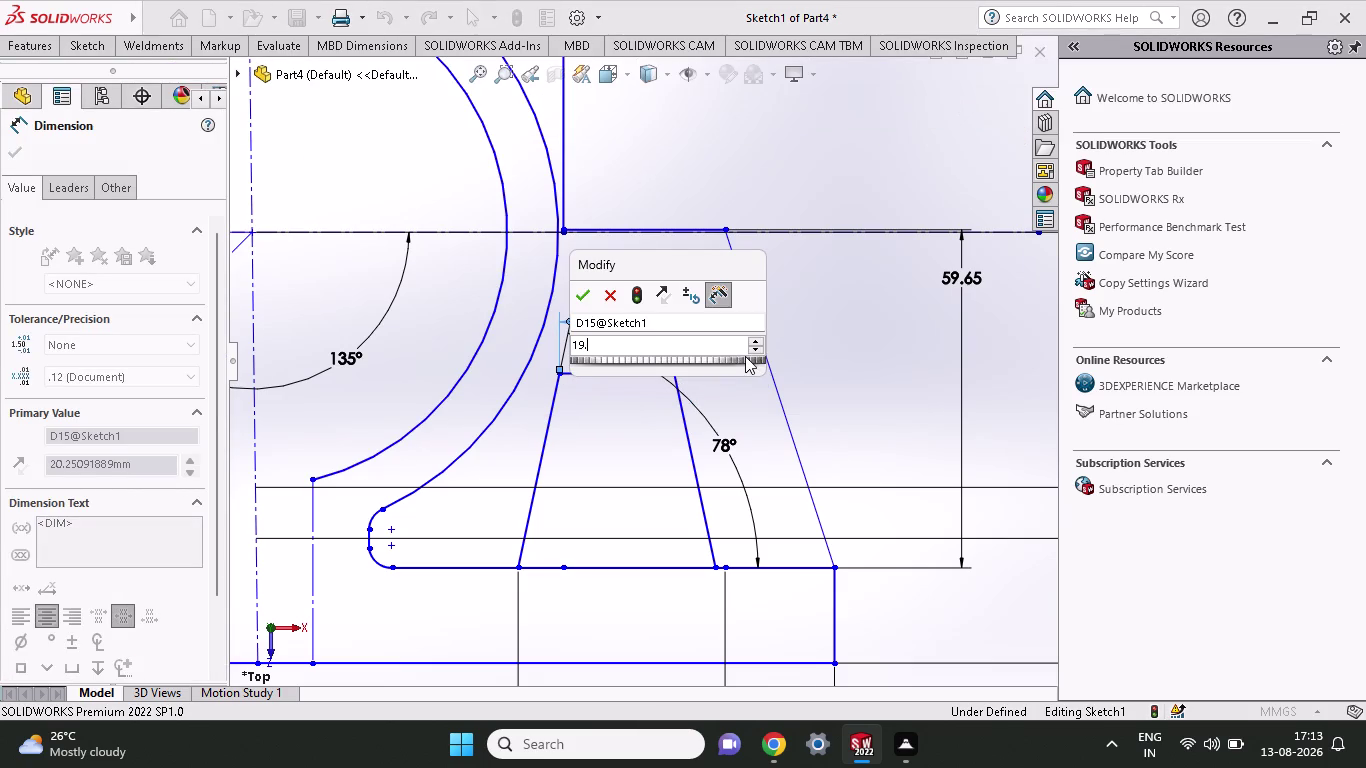
key(3)
key(Return)
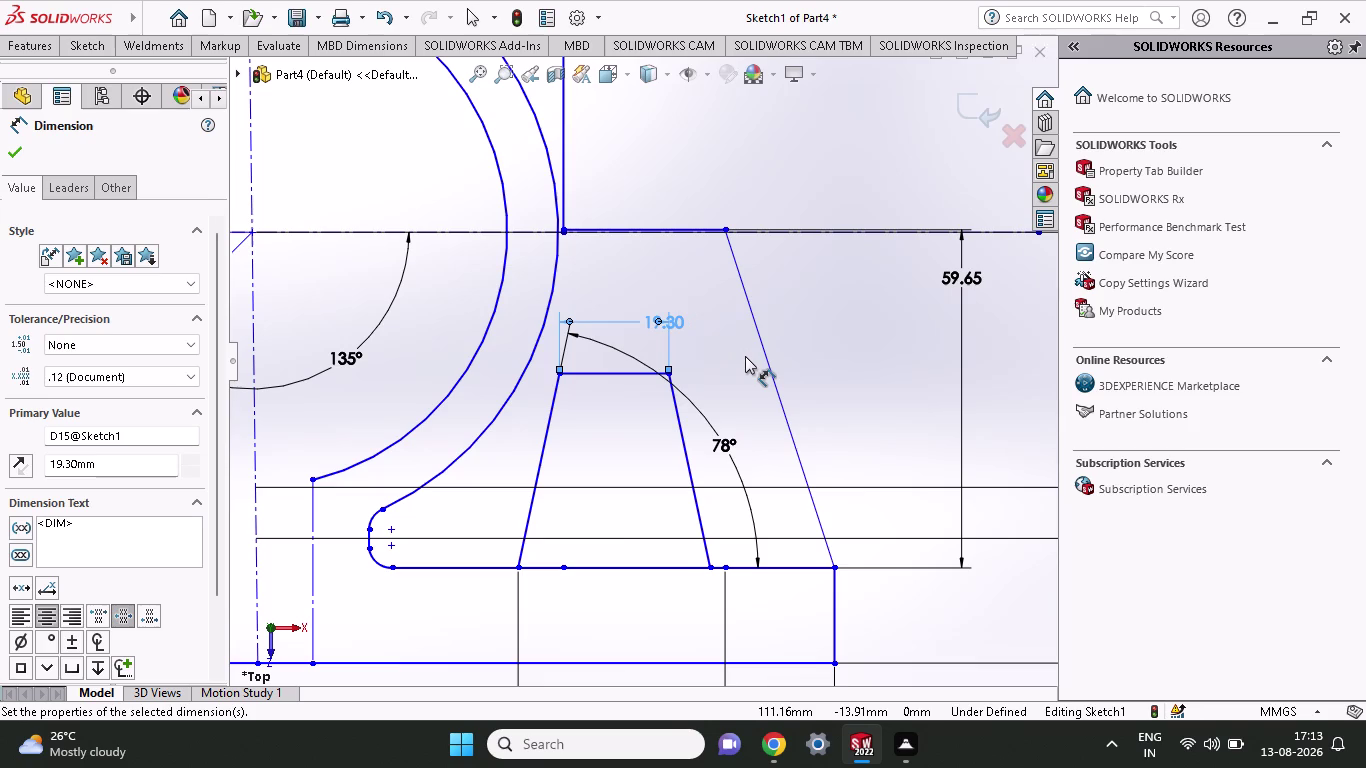
Exit dimensioning and delete the cutout's right slanted edge.
scroll(up, 3)
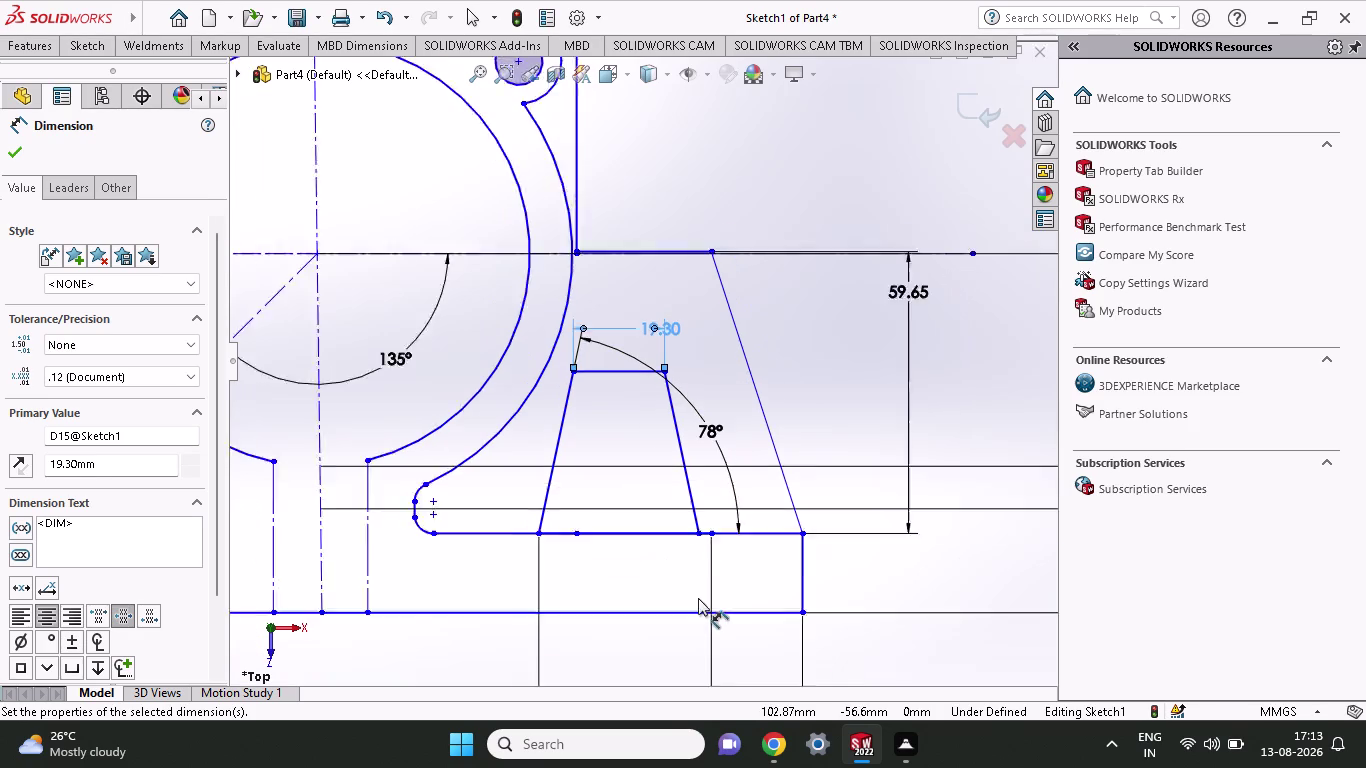
scroll(down, 3)
scroll(down, 3)
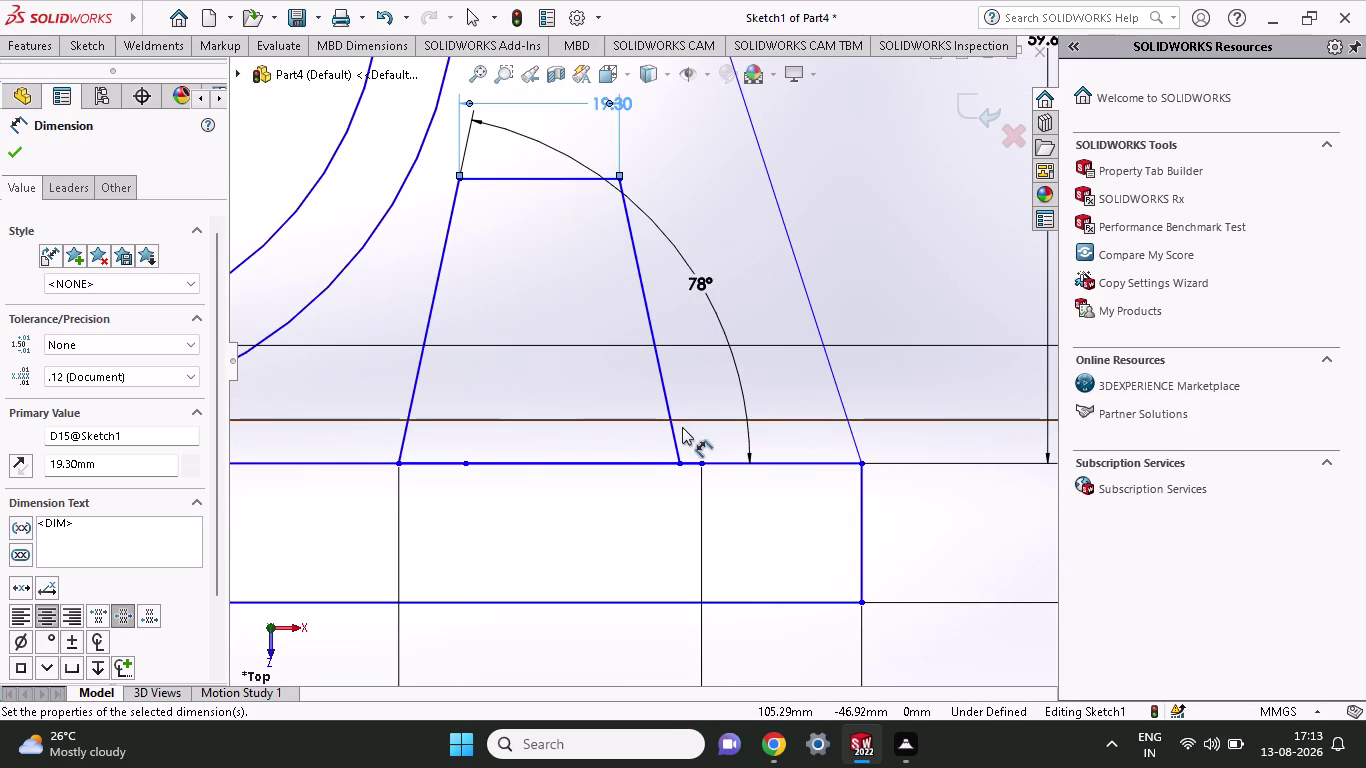
key(Escape)
click(669, 429)
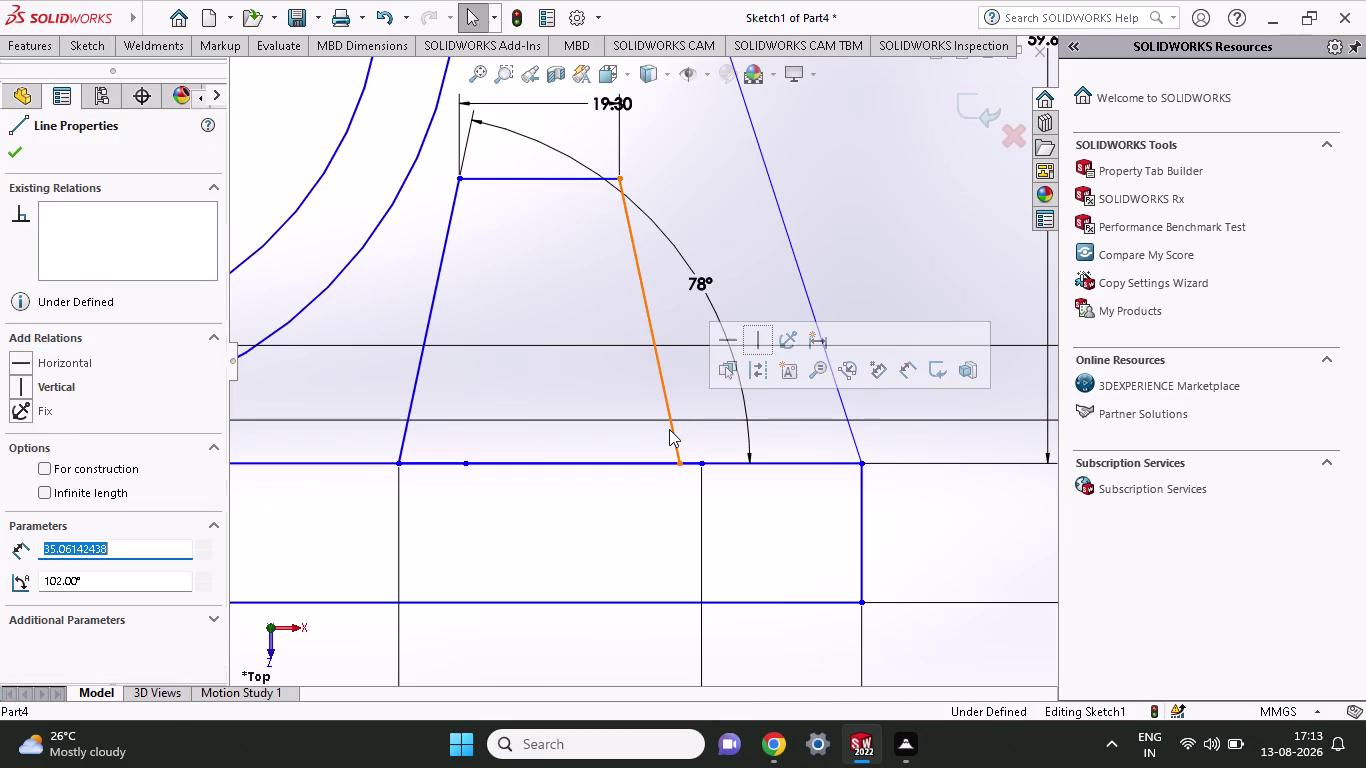
key(Delete)
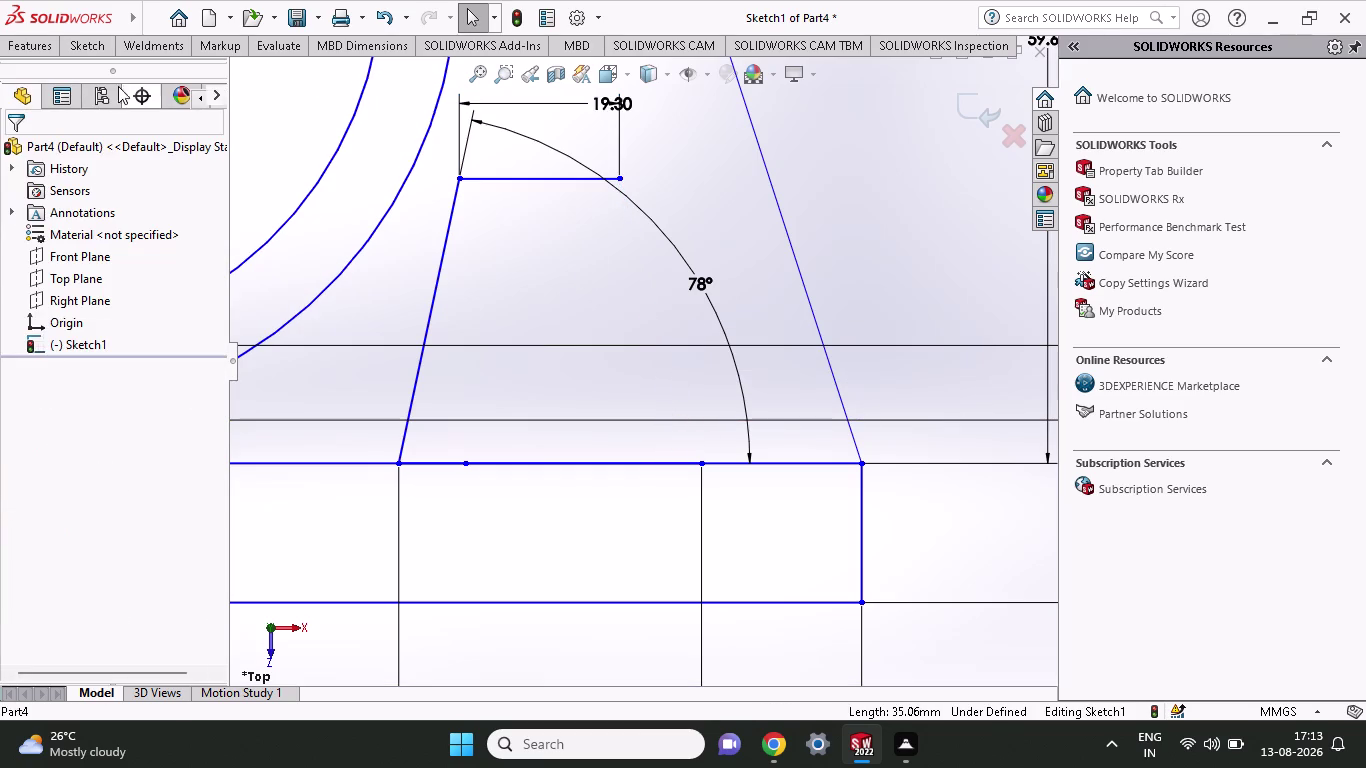
Draw a new right slanted edge from the top corner down to the base line.
click(95, 35)
click(121, 63)
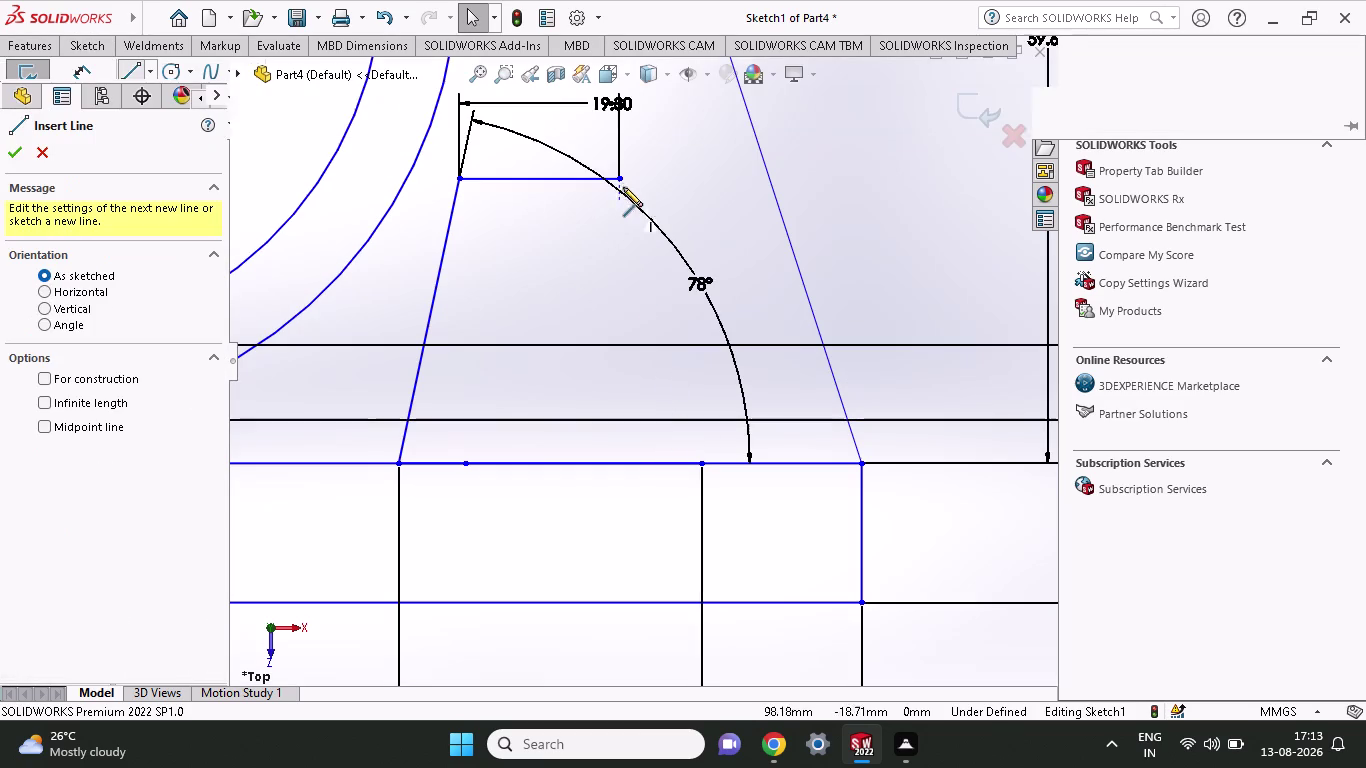
click(621, 183)
click(701, 459)
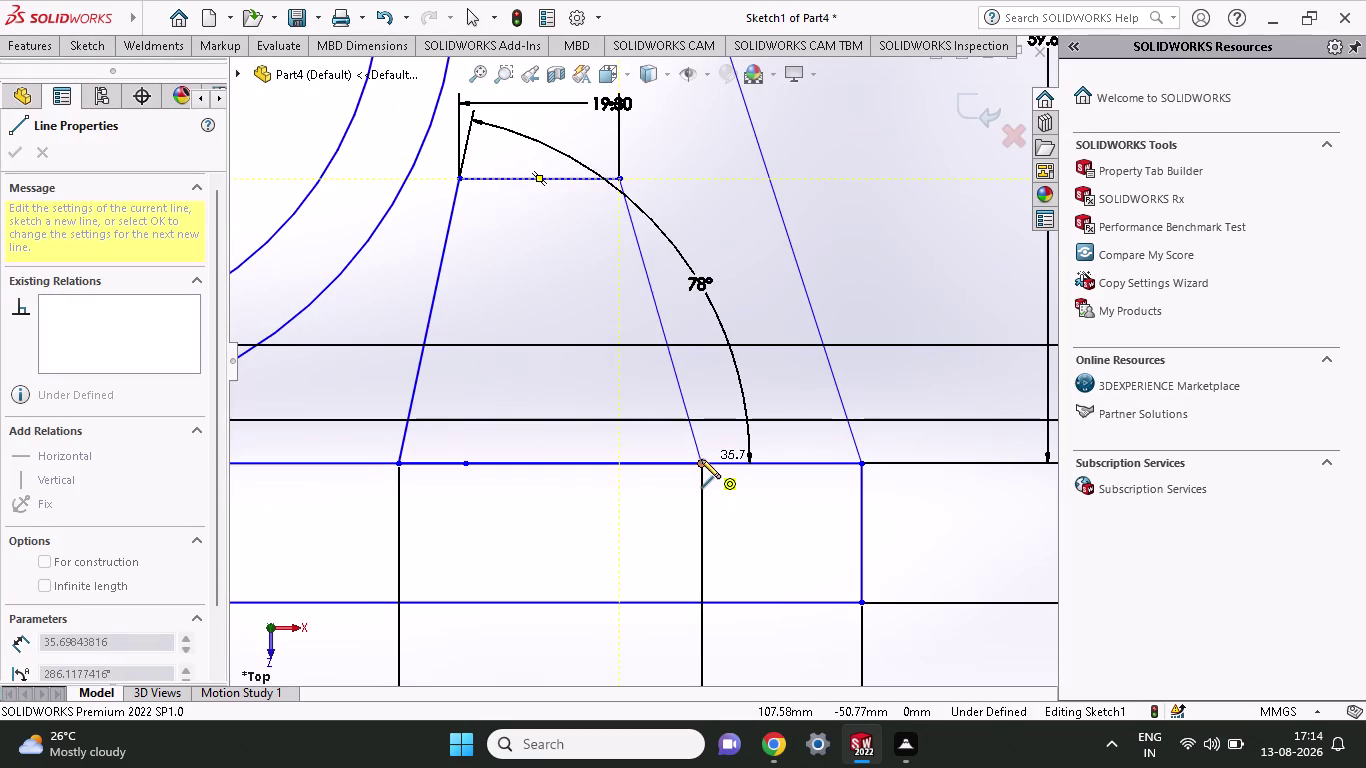
right_click(773, 283)
click(795, 284)
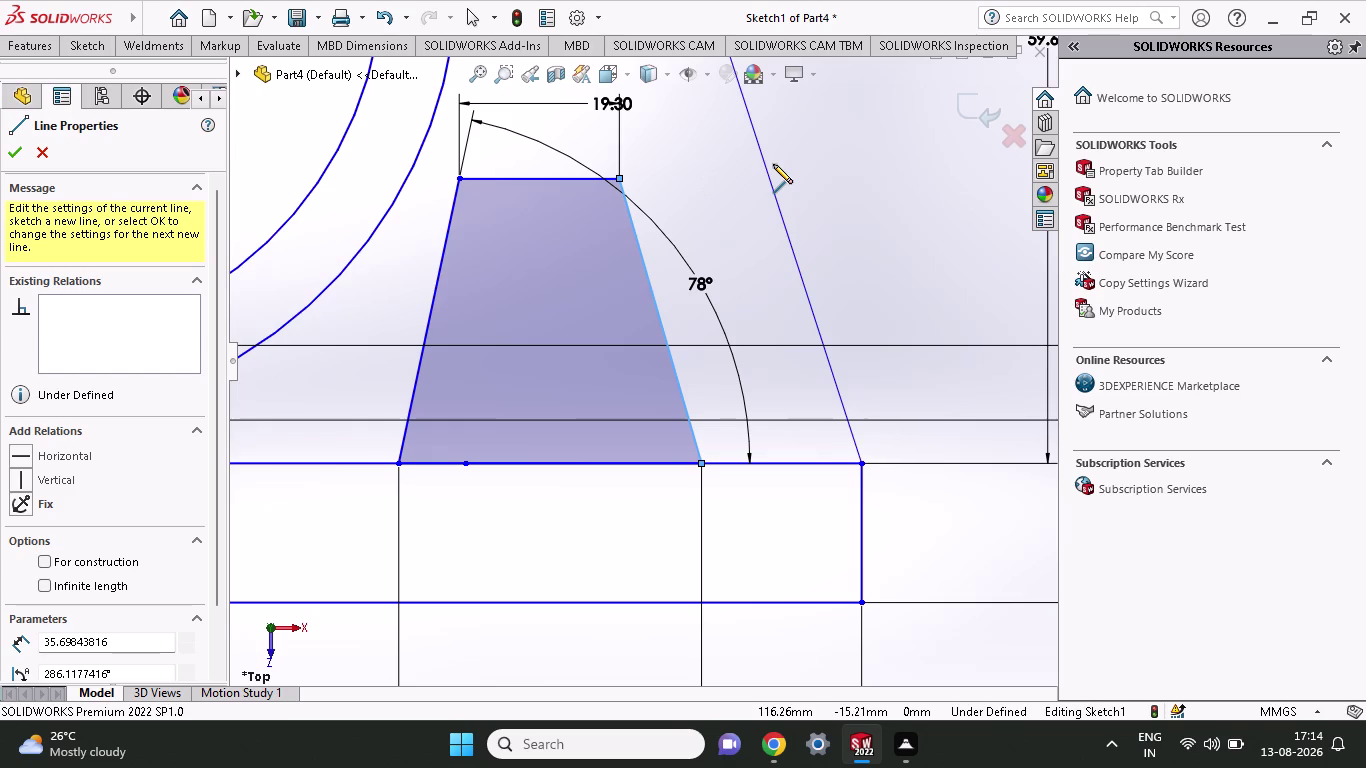
scroll(up, 3)
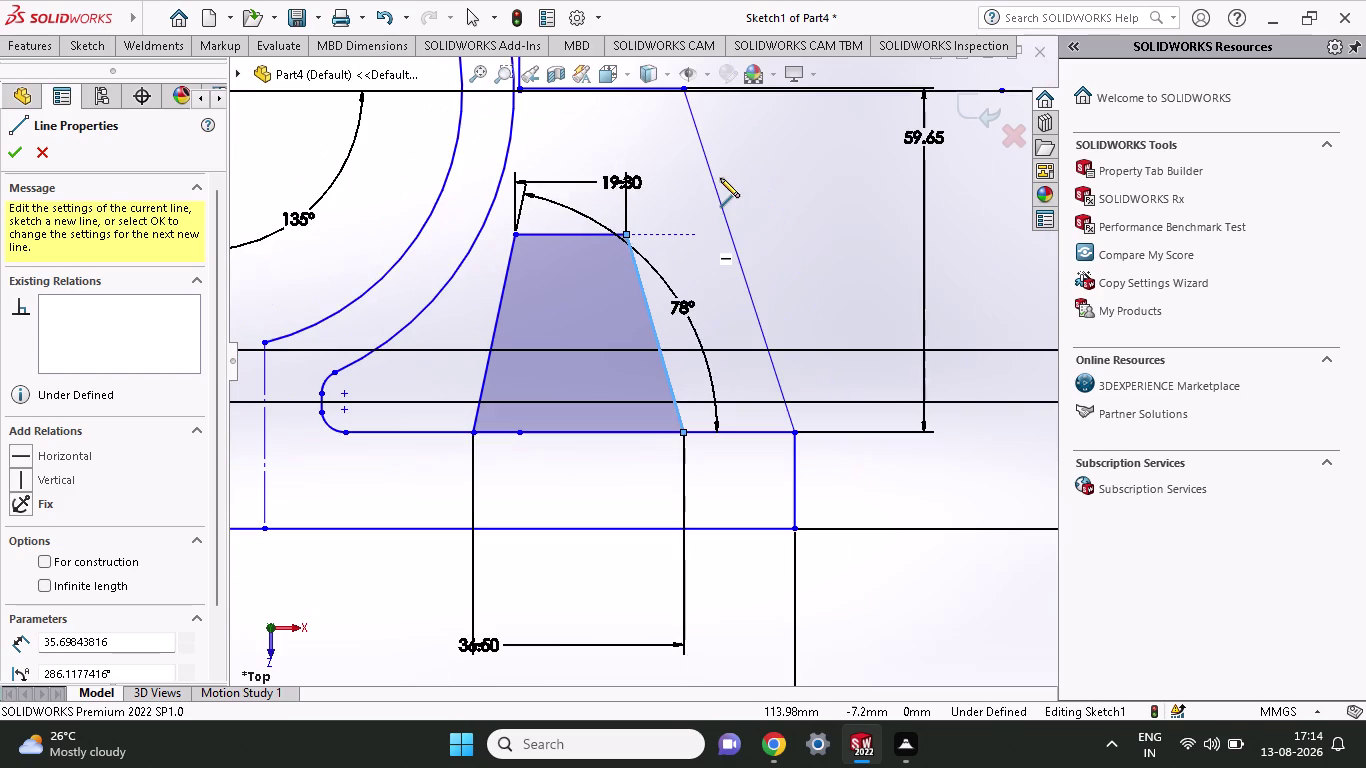
scroll(up, 3)
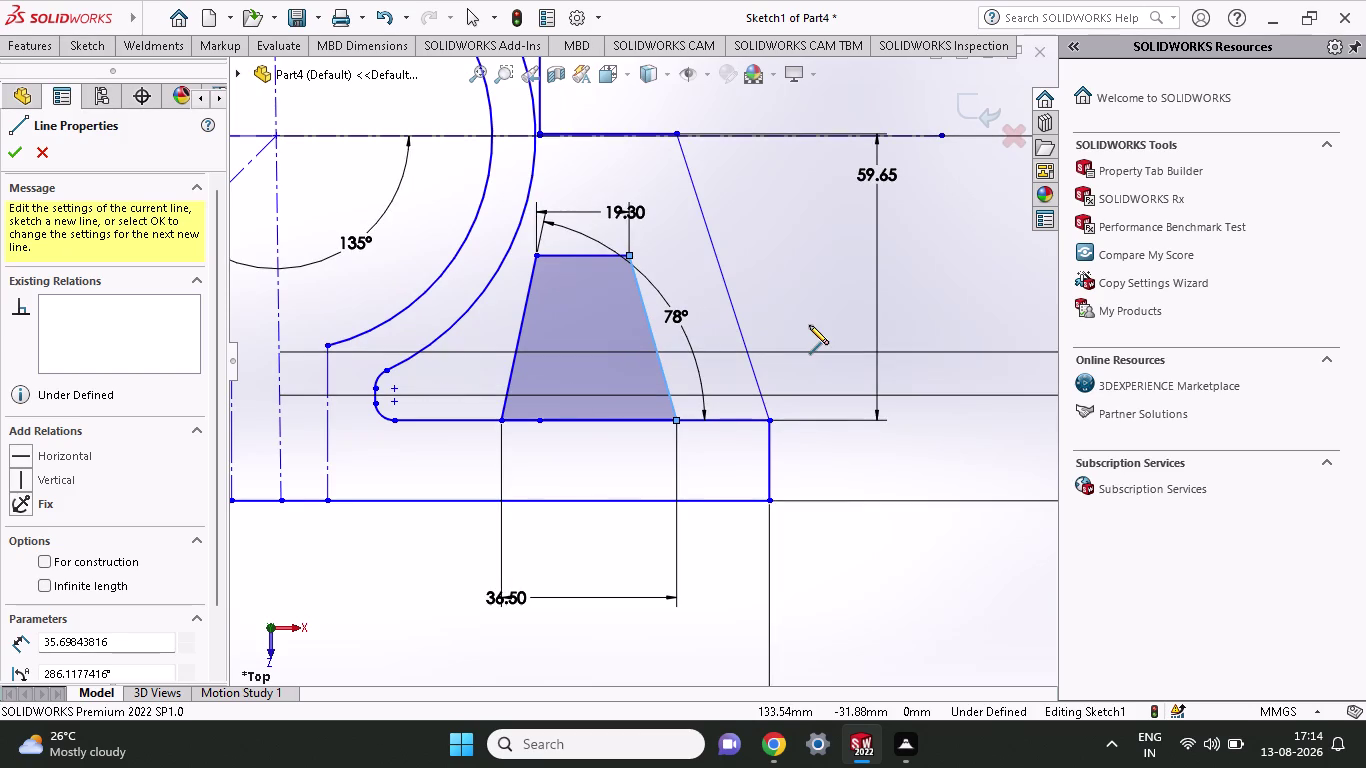
click(81, 49)
click(92, 81)
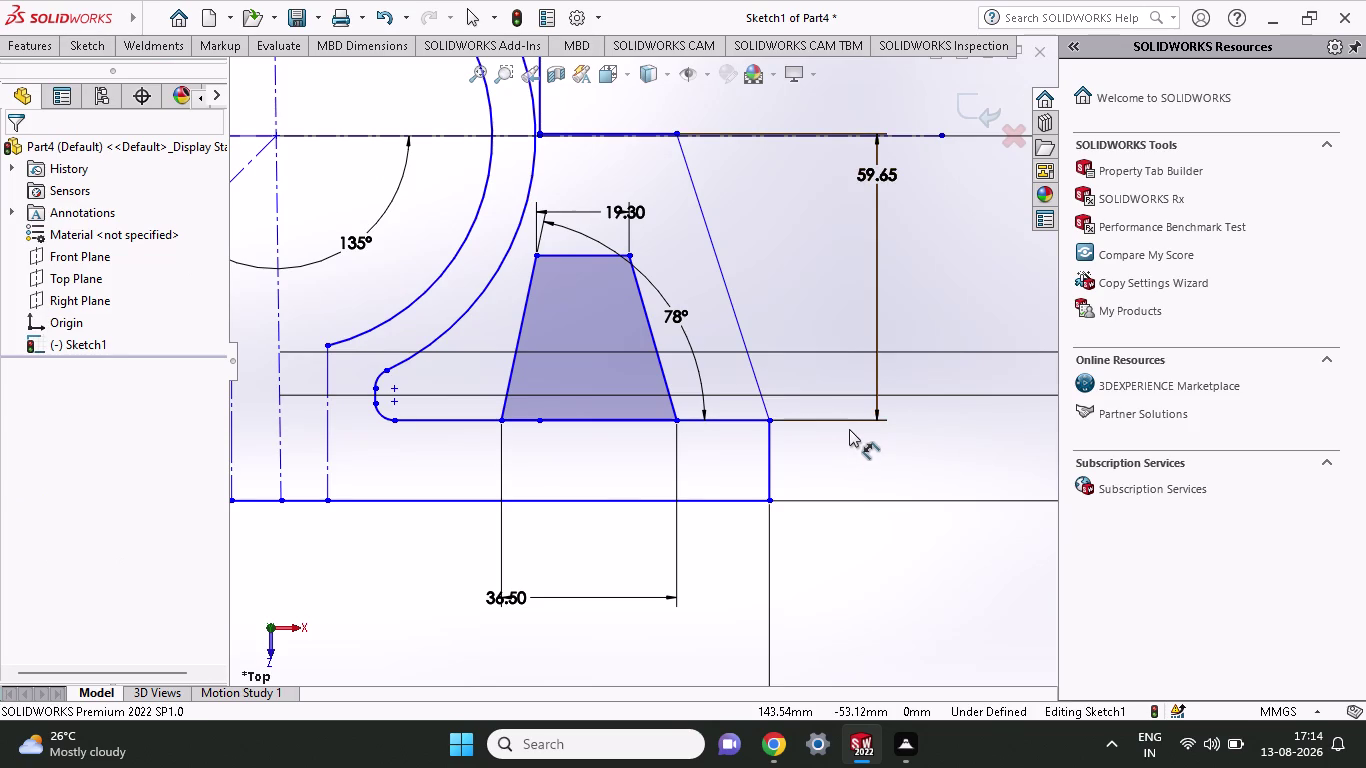
Undo the trapezoid lines and their 19.30 and 78° dimensions, leaving rib height 48.77.
key(ctrl+z)
key(ctrl+z)
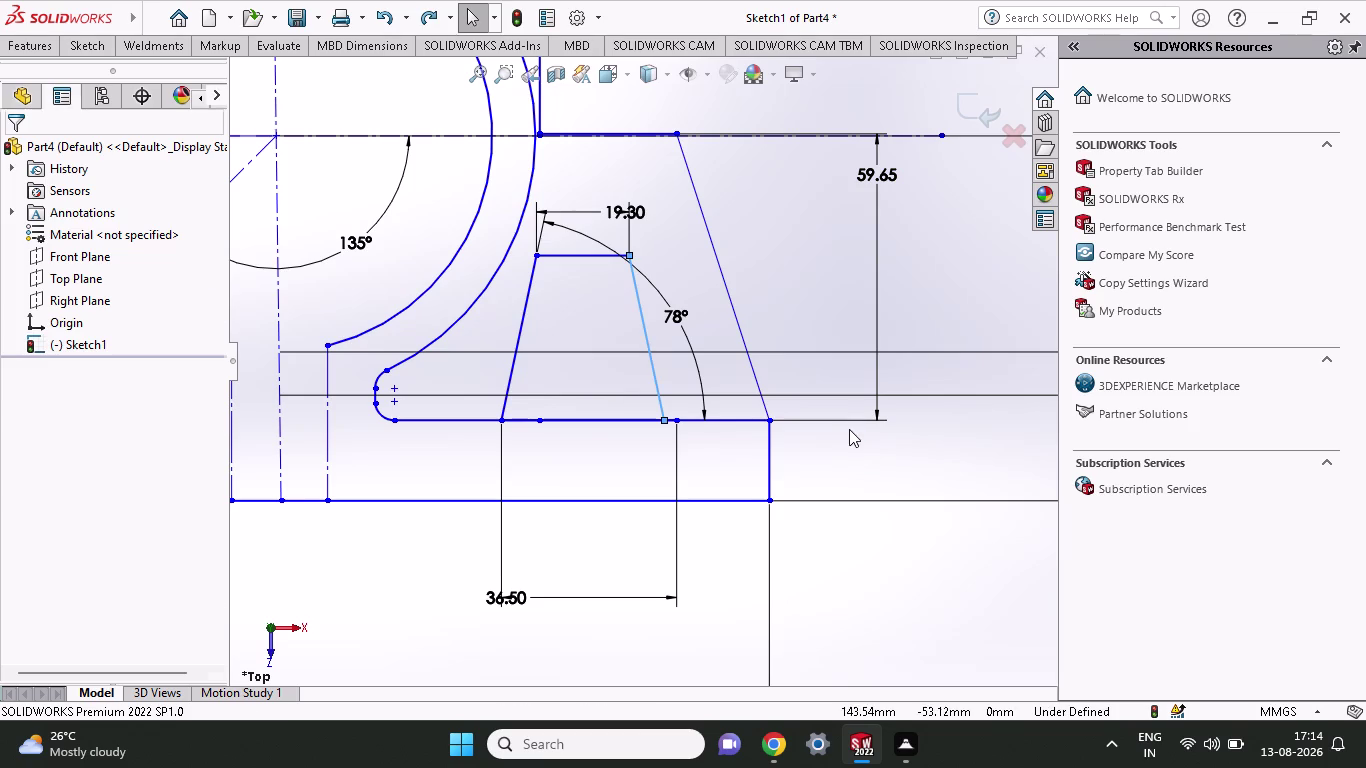
key(ctrl+z)
key(ctrl+z)
key(ctrl+z)
key(ctrl+z)
key(ctrl+z)
key(ctrl+z)
key(ctrl+z)
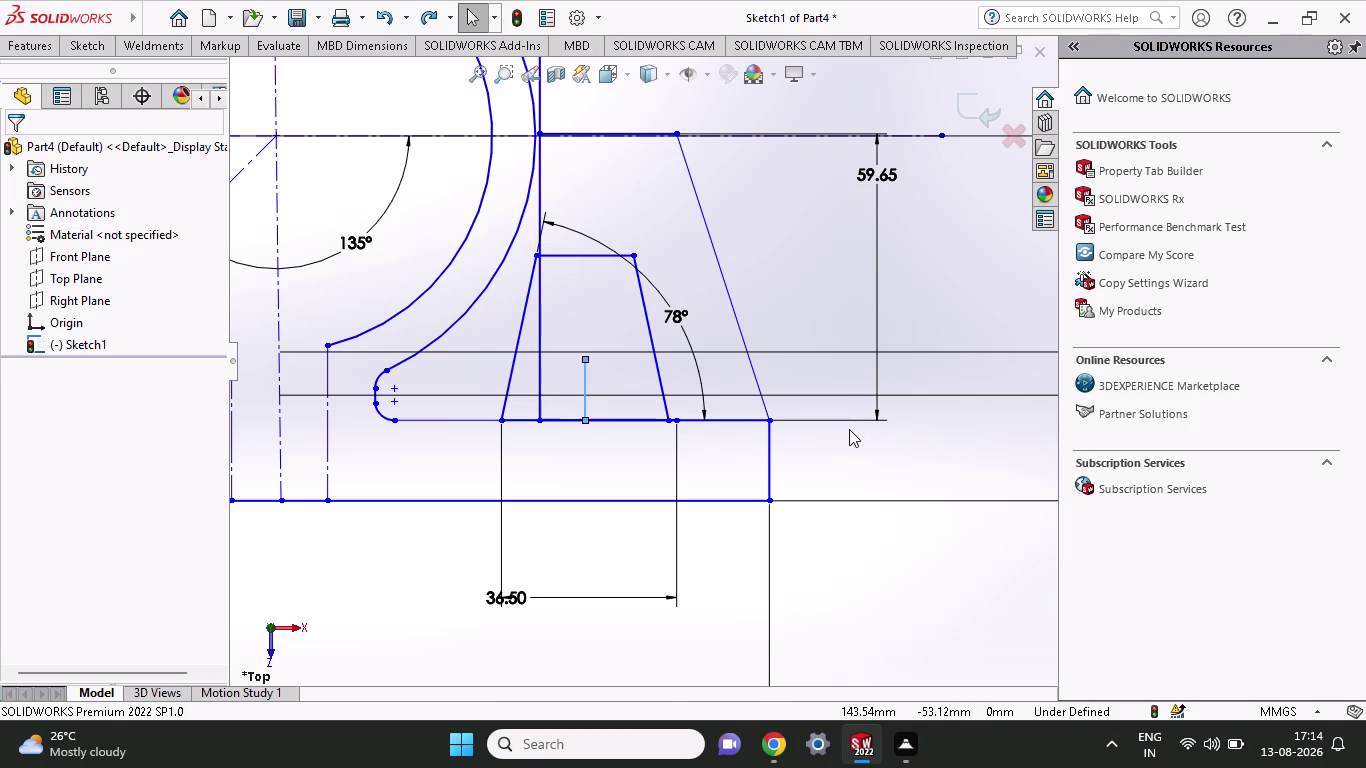
key(ctrl+z)
key(ctrl+z)
key(ctrl+z)
key(ctrl+z)
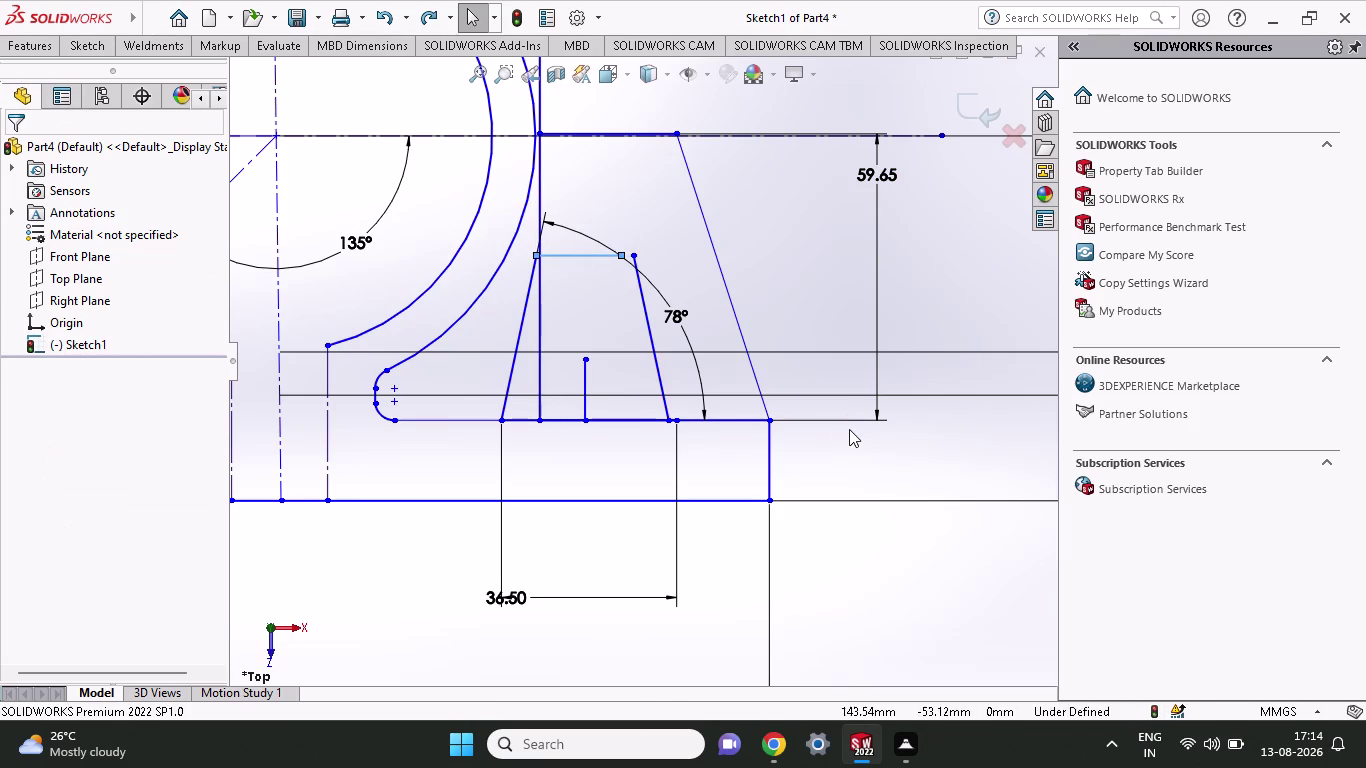
key(ctrl+z)
key(ctrl+z)
key(ctrl+z)
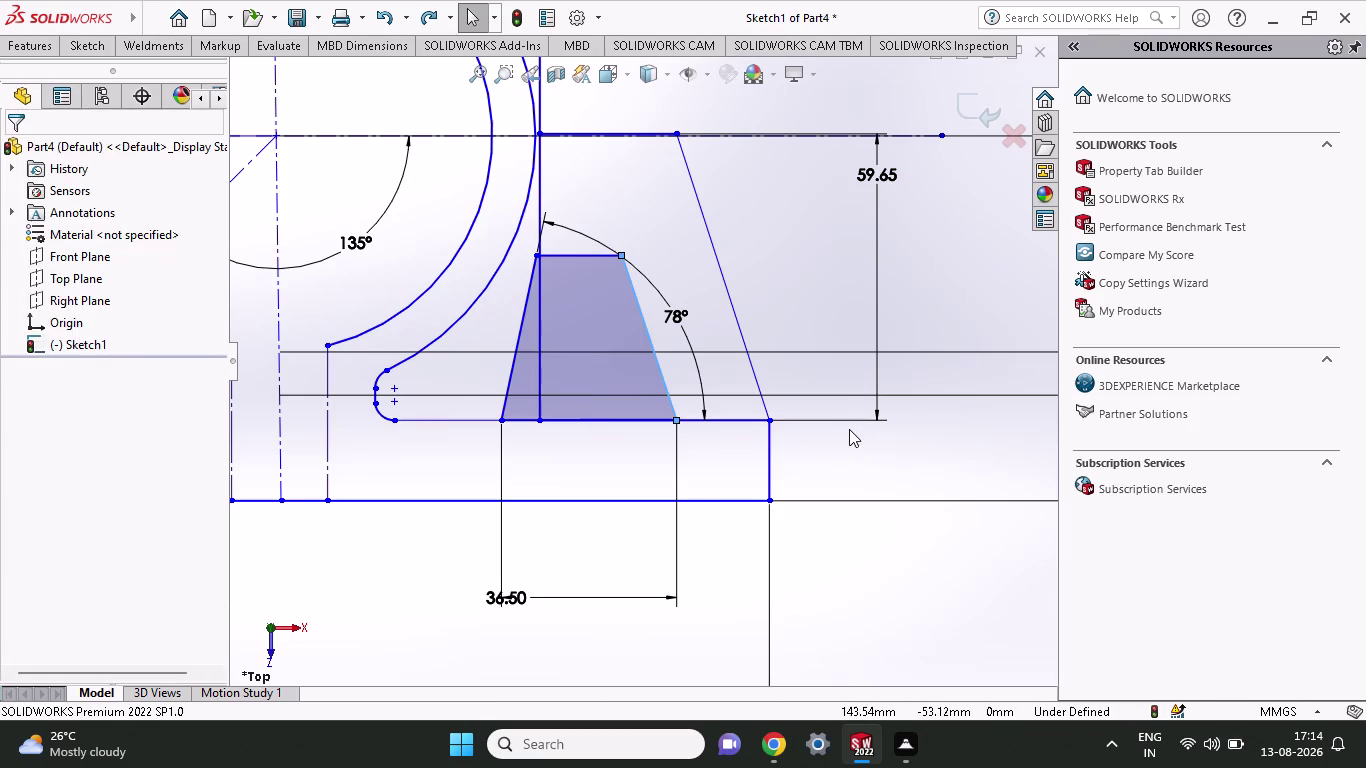
key(ctrl+z)
key(ctrl+z)
key(ctrl+z)
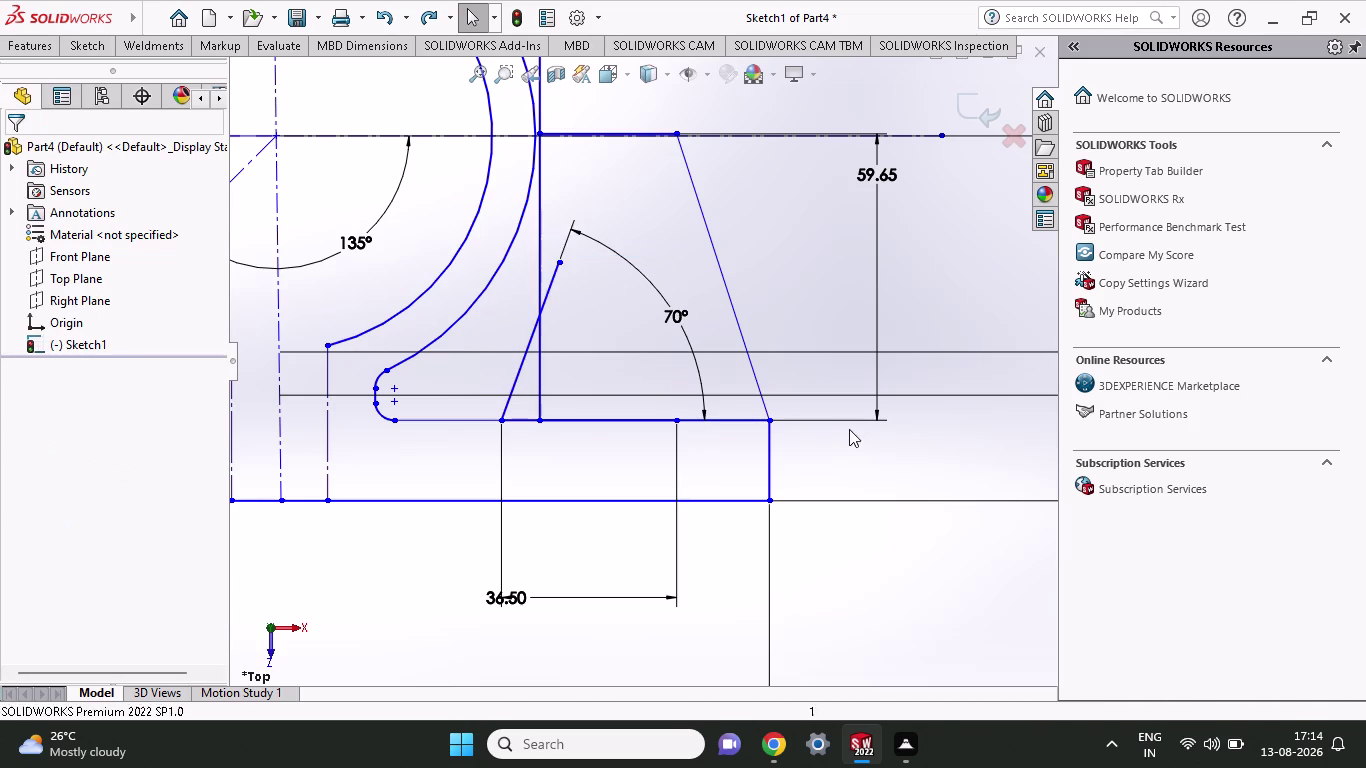
key(ctrl+z)
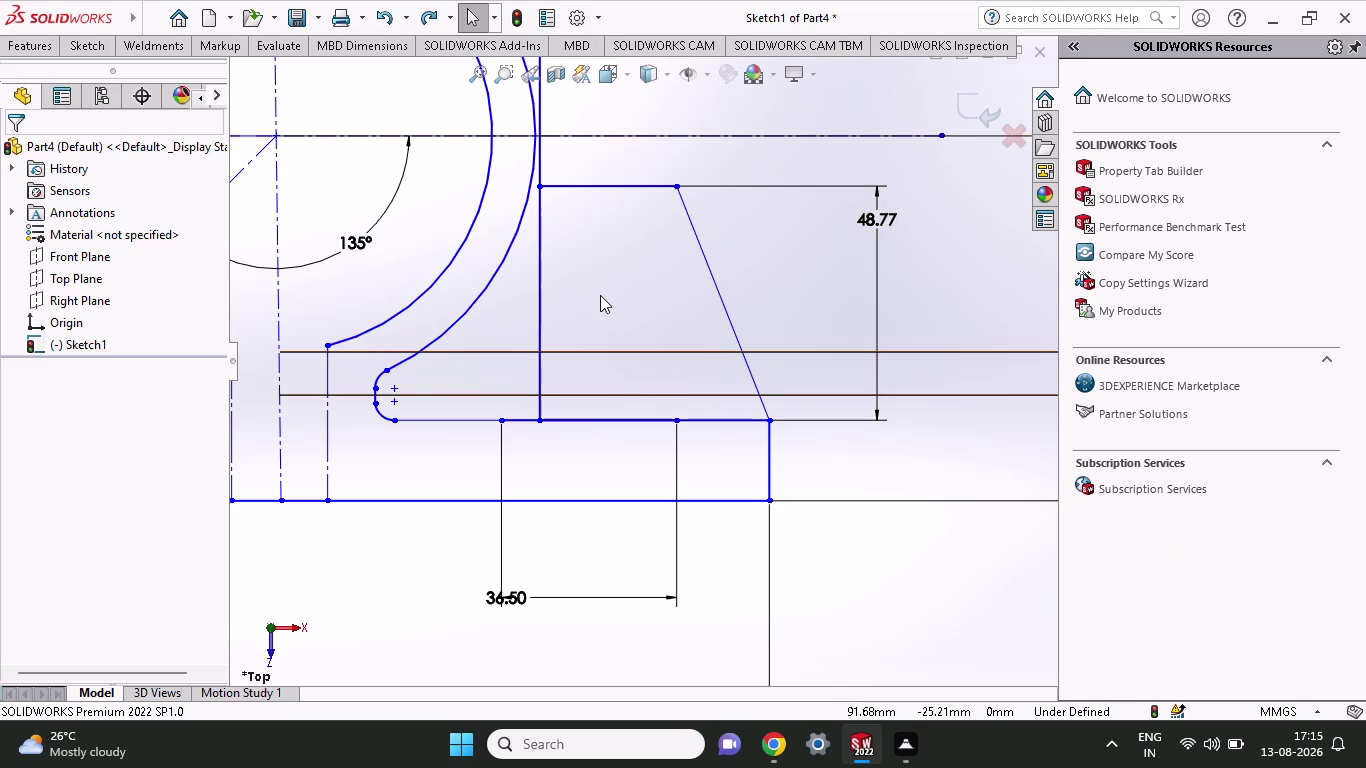
key(ctrl+z)
key(ctrl+z)
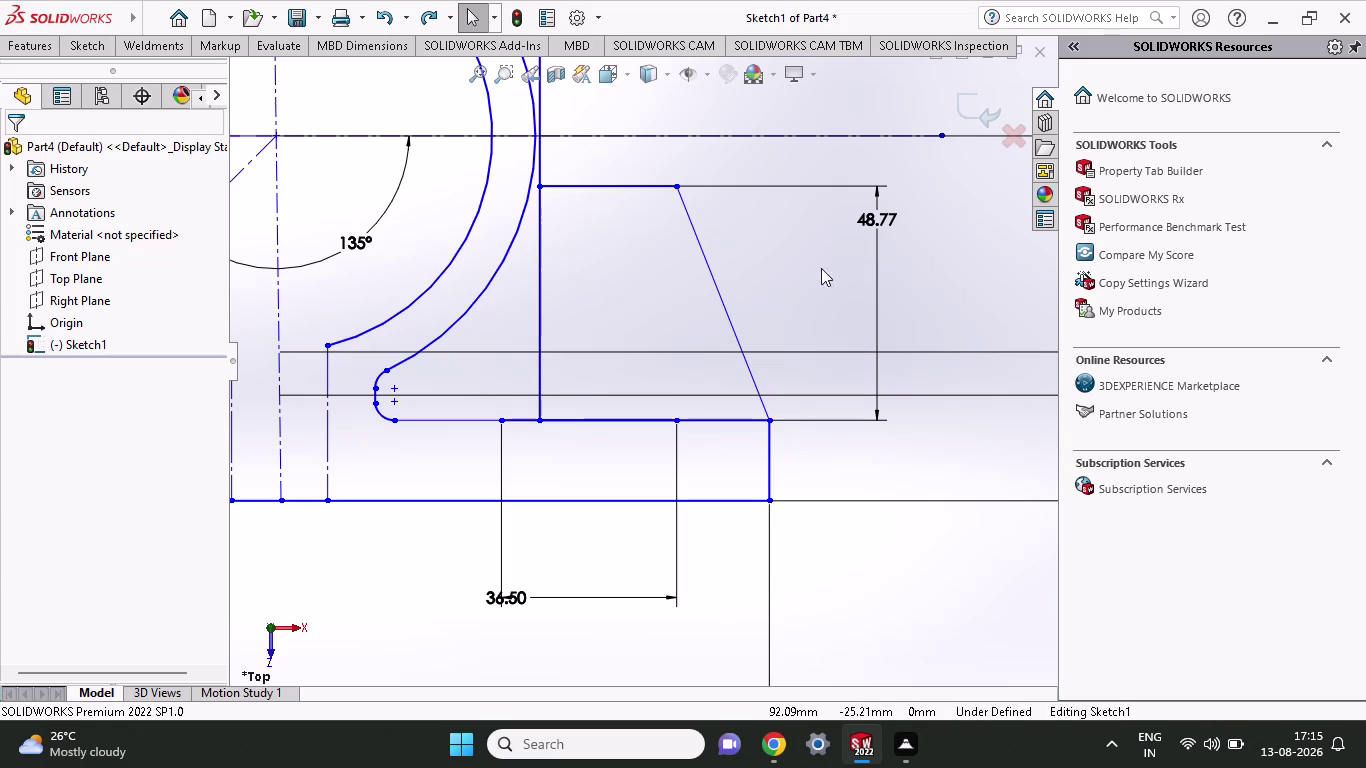
Dimension the rib height from its upper corner to the base plate corner.
click(96, 55)
click(75, 90)
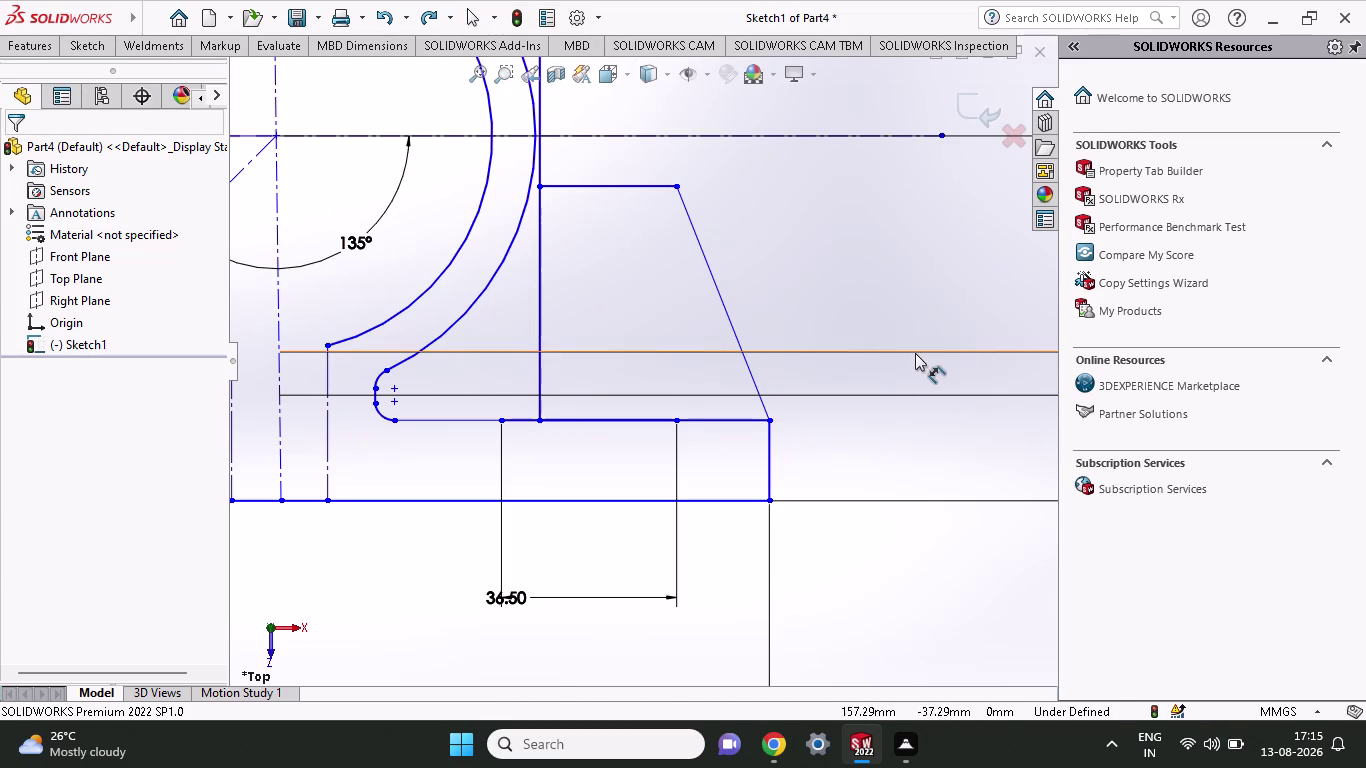
click(767, 501)
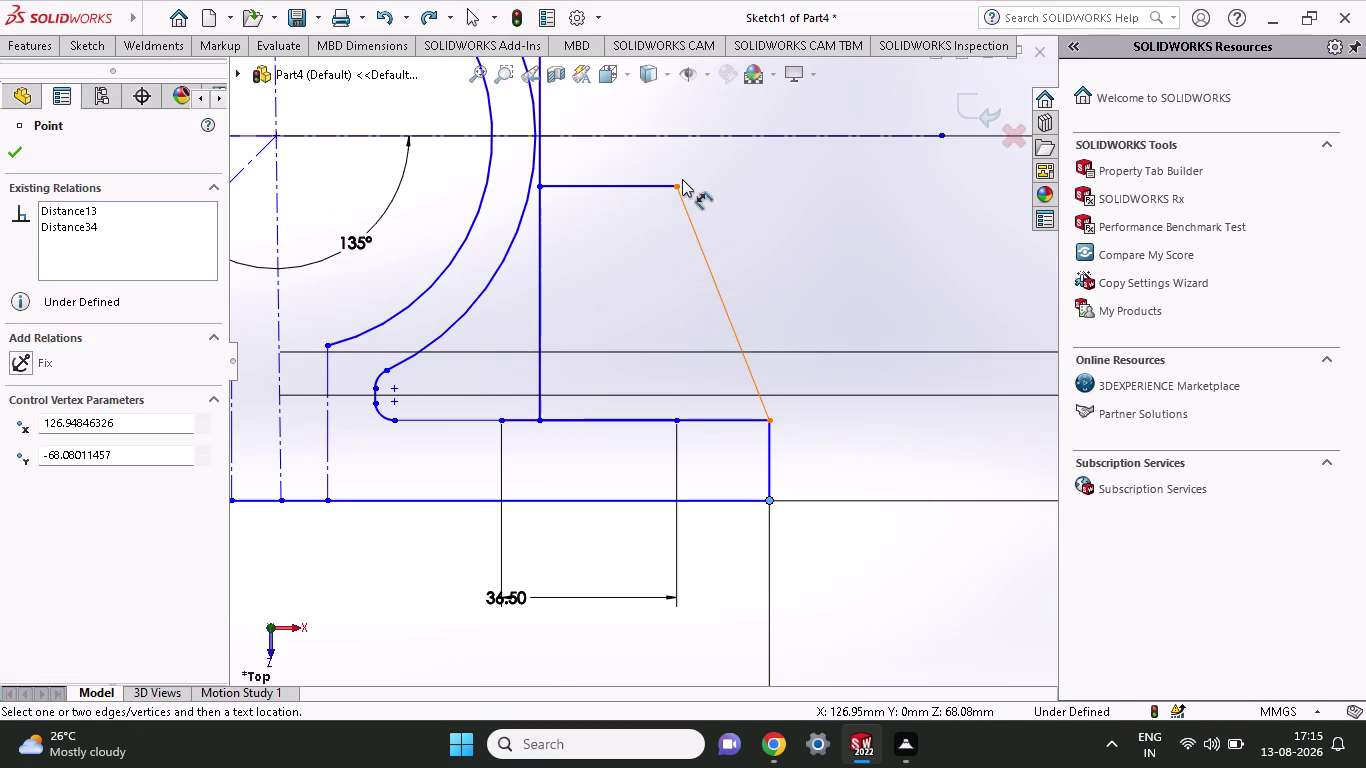
click(681, 183)
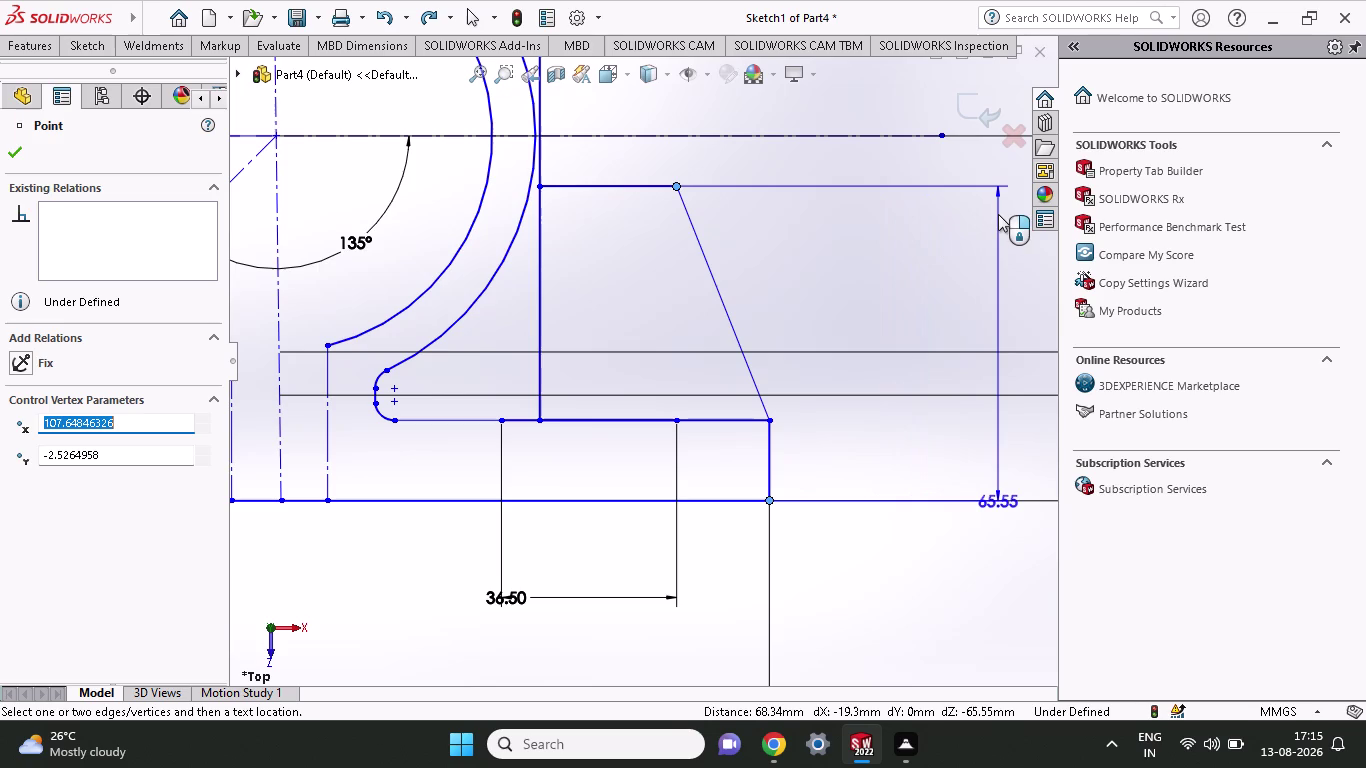
click(998, 241)
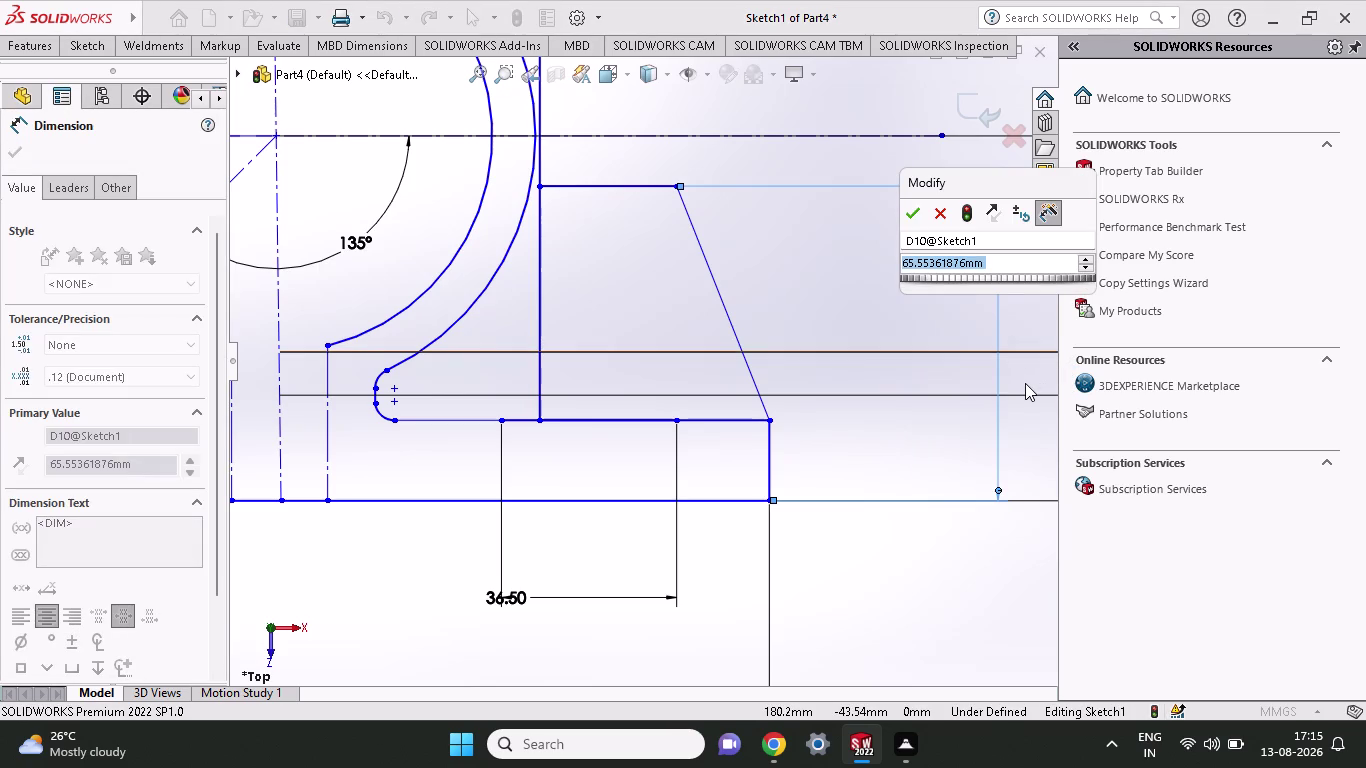
Enter 50-19.3/2 as the rib height, giving 40.35 mm.
text(50)
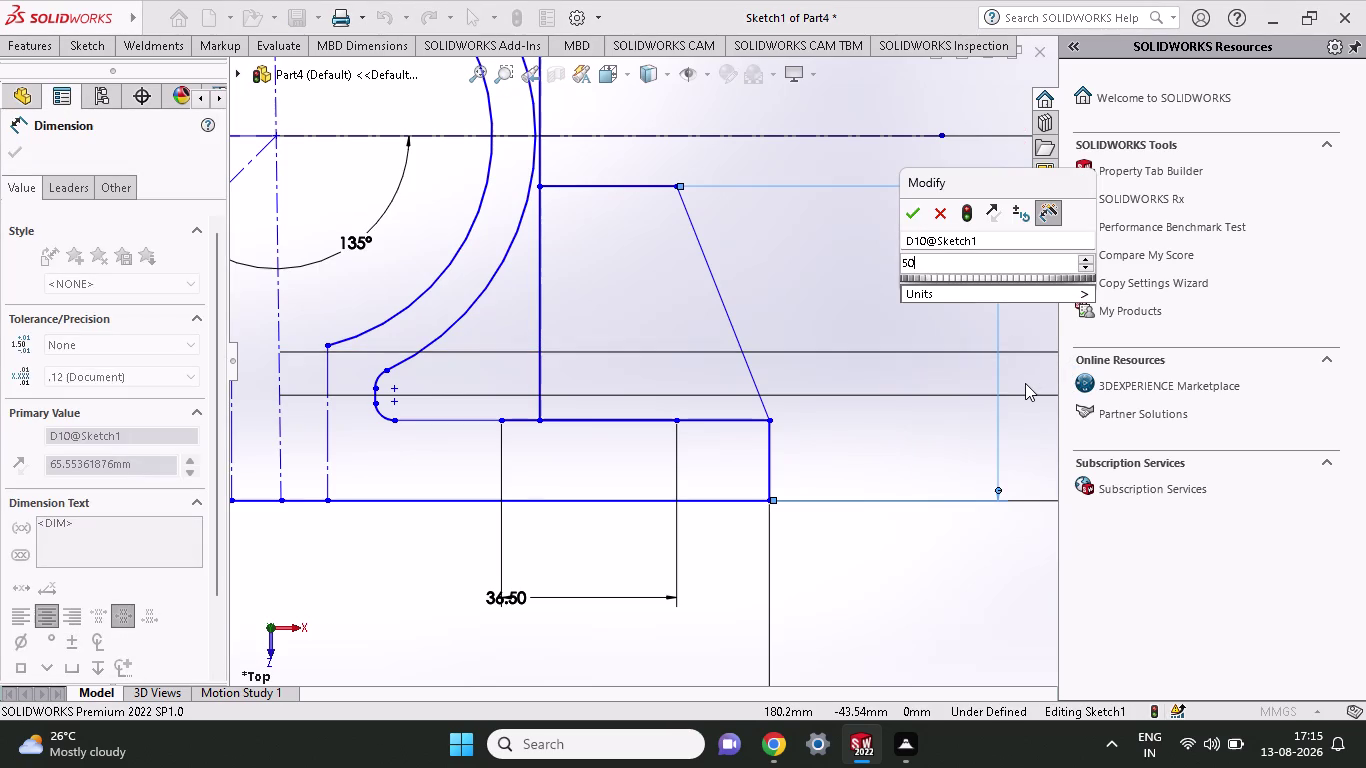
key(minus)
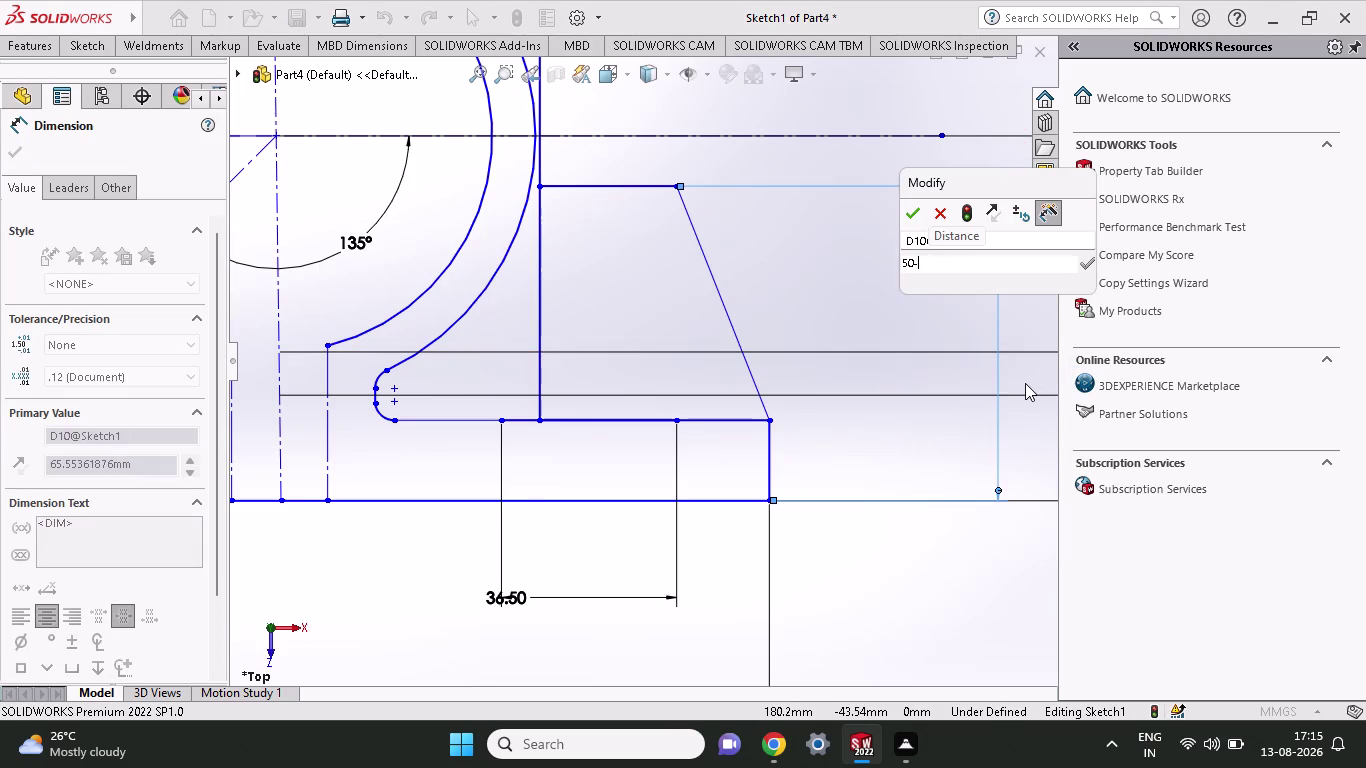
key(1)
key(9)
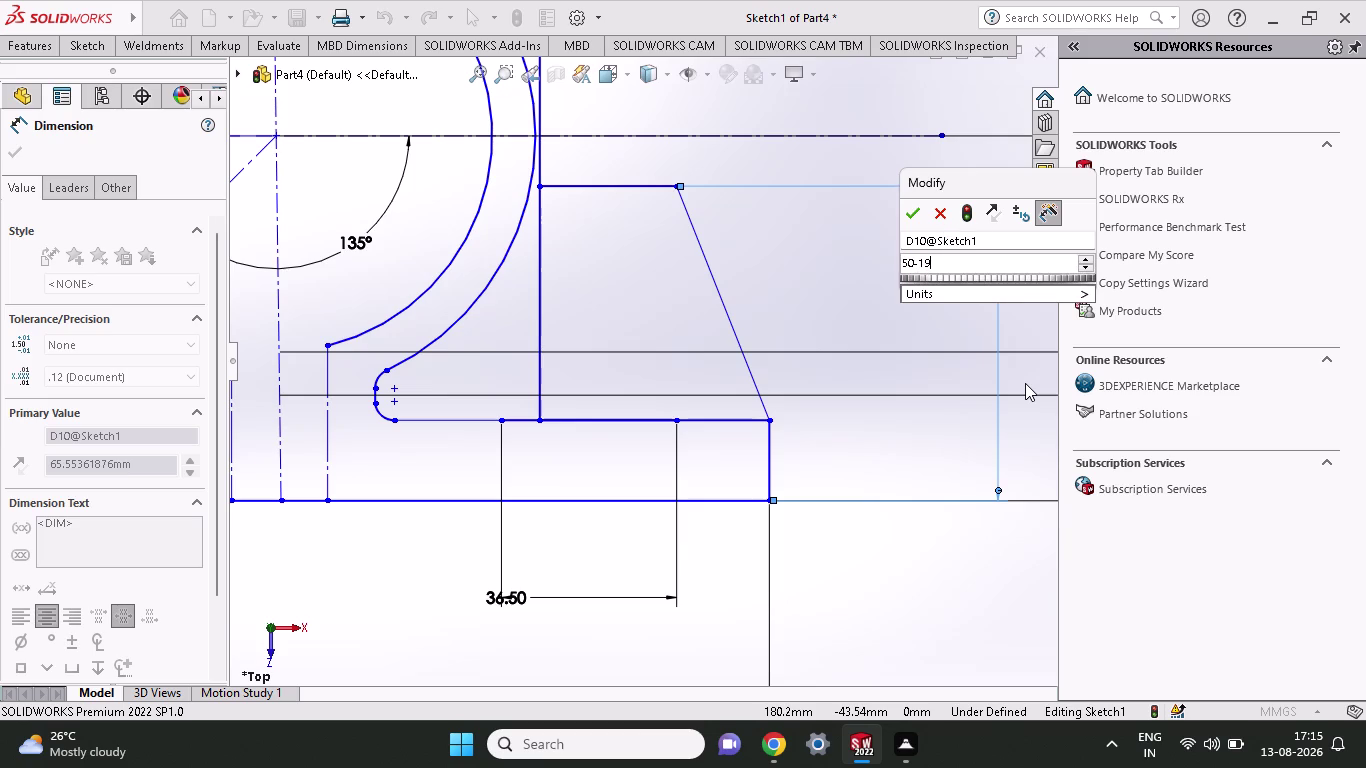
key(period)
key(3)
text(/2)
key(Return)
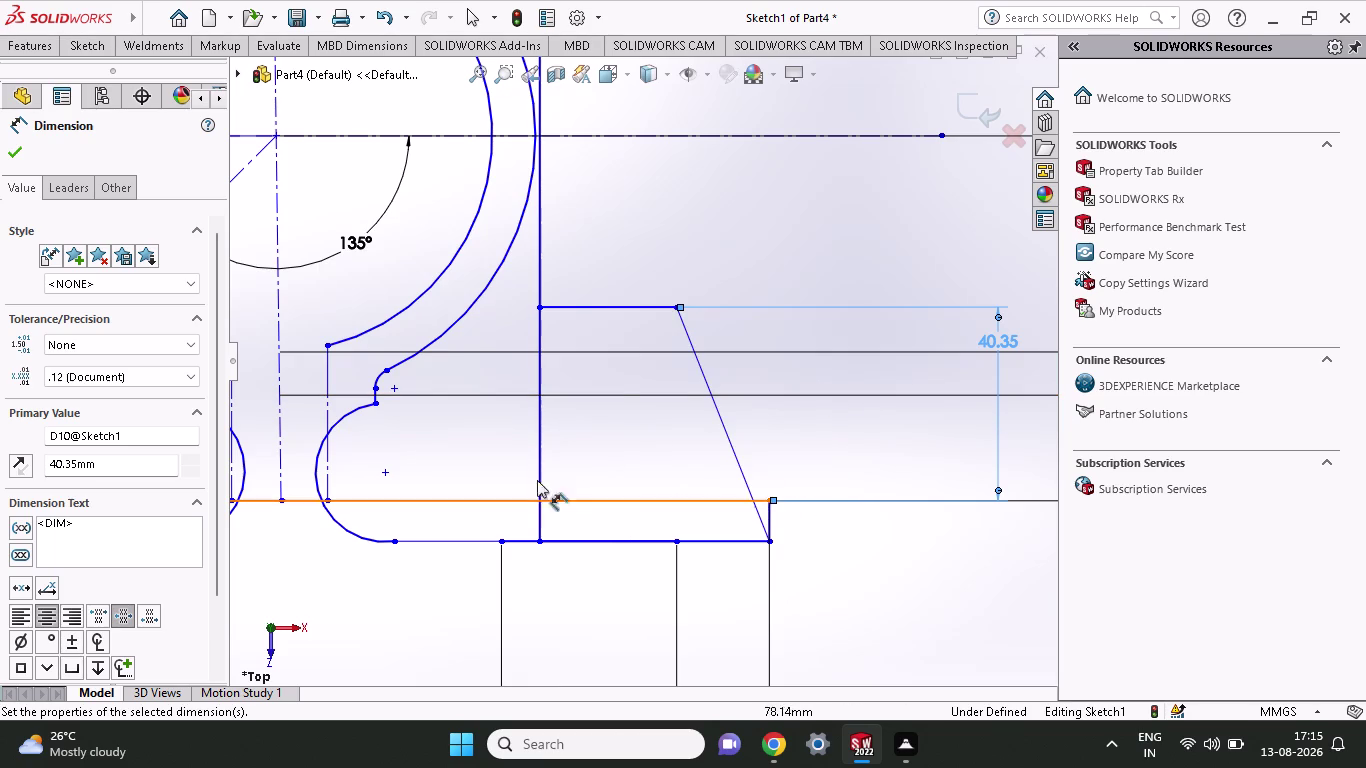
scroll(up, 3)
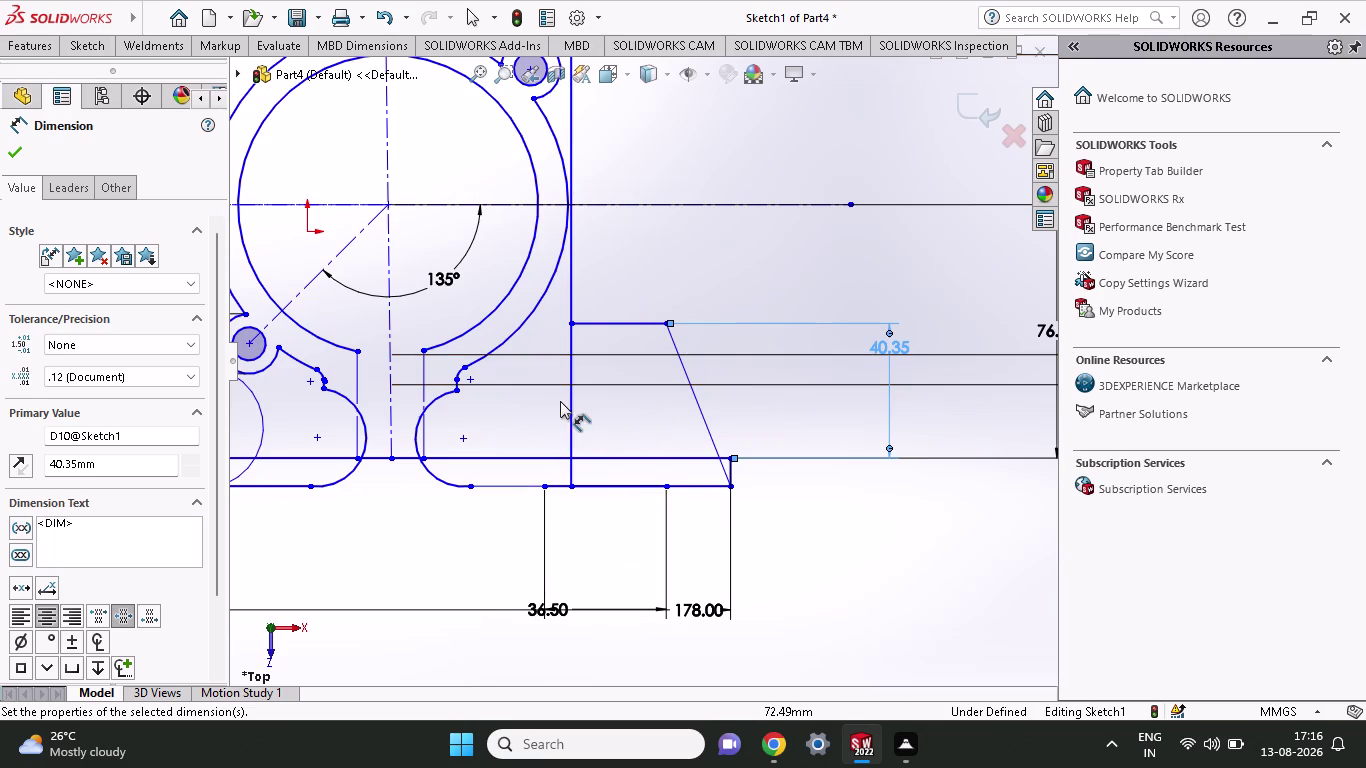
click(87, 55)
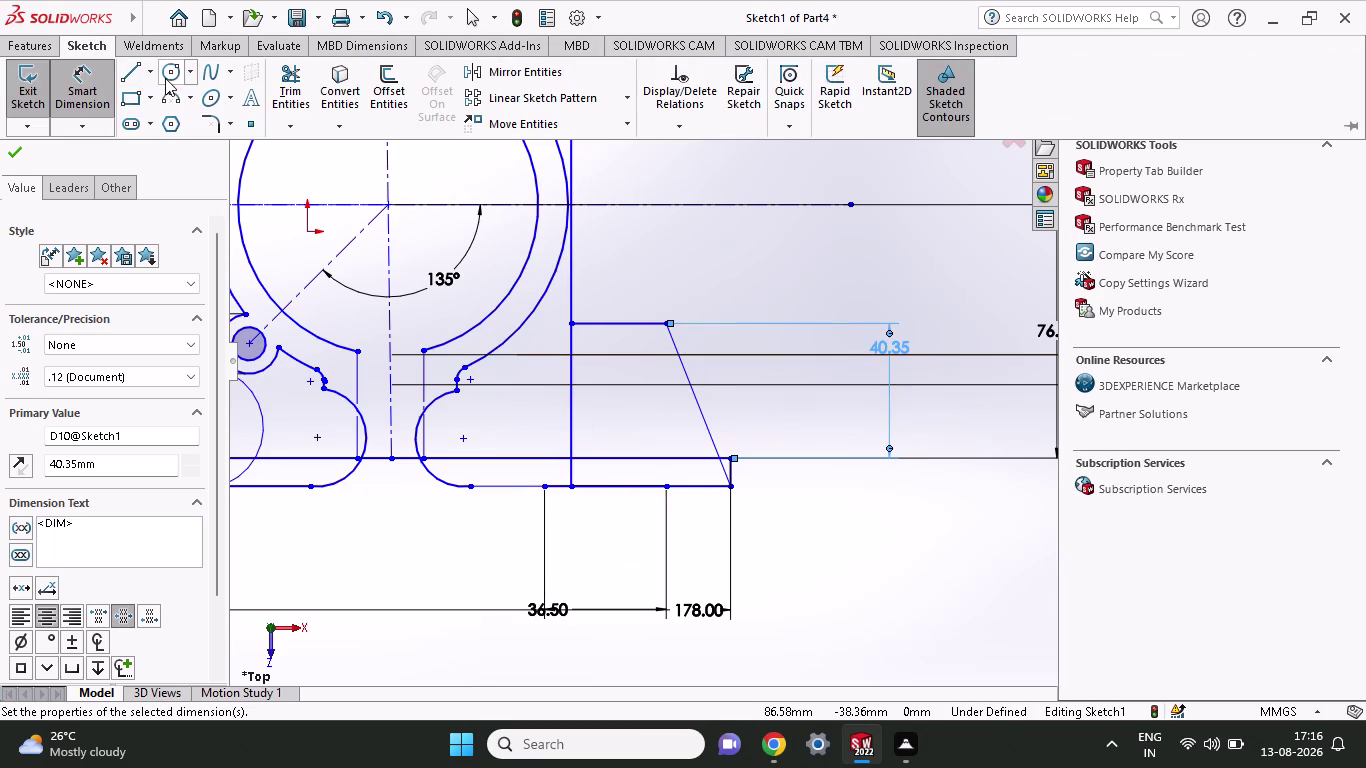
Trim the vertical line segment inside the rib with Trim to closest.
click(292, 75)
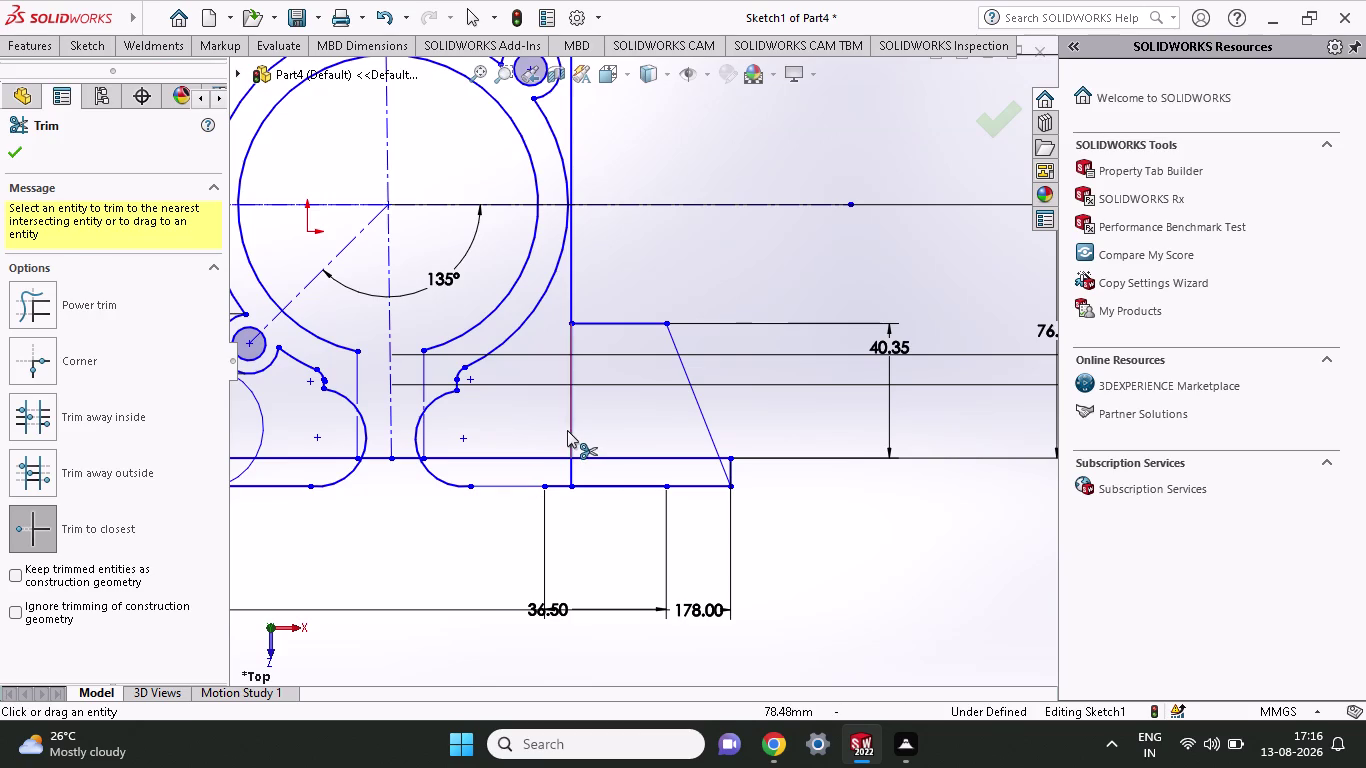
click(567, 430)
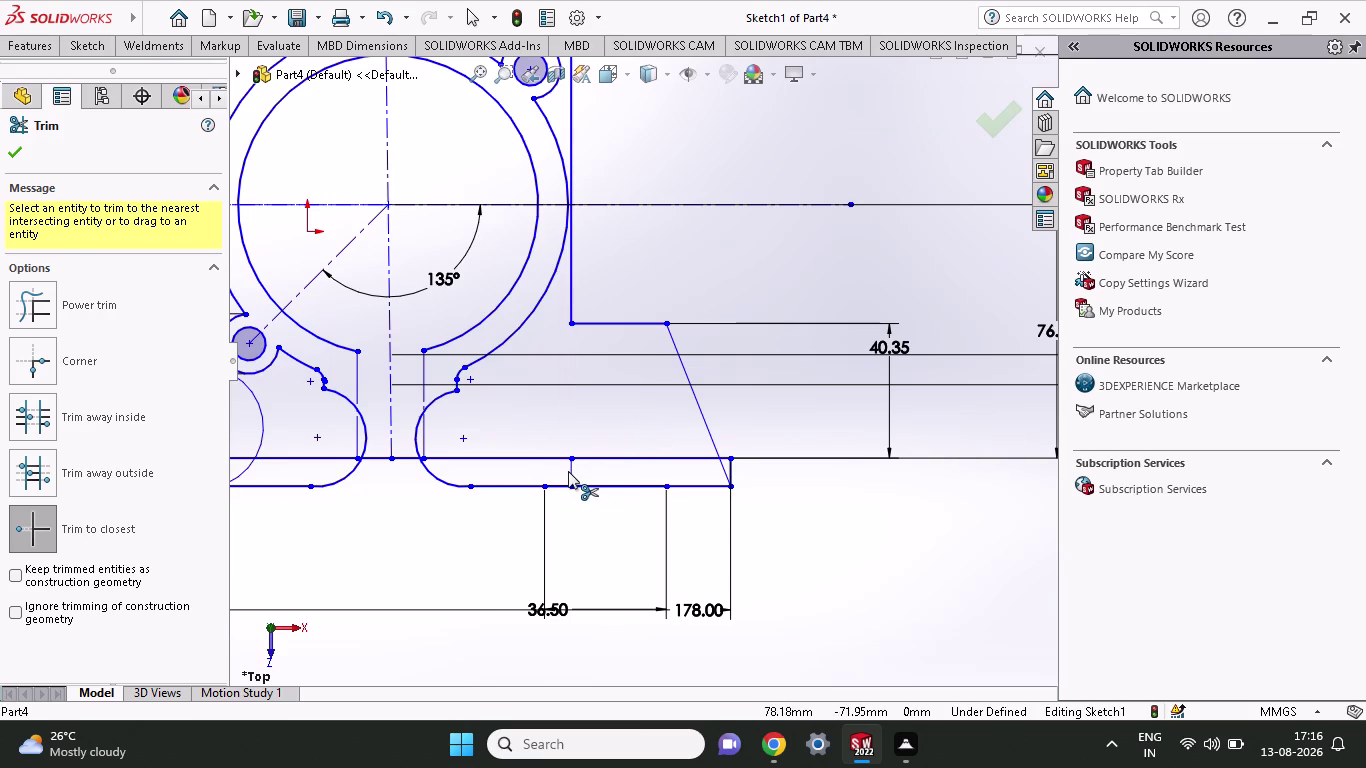
click(568, 471)
click(99, 49)
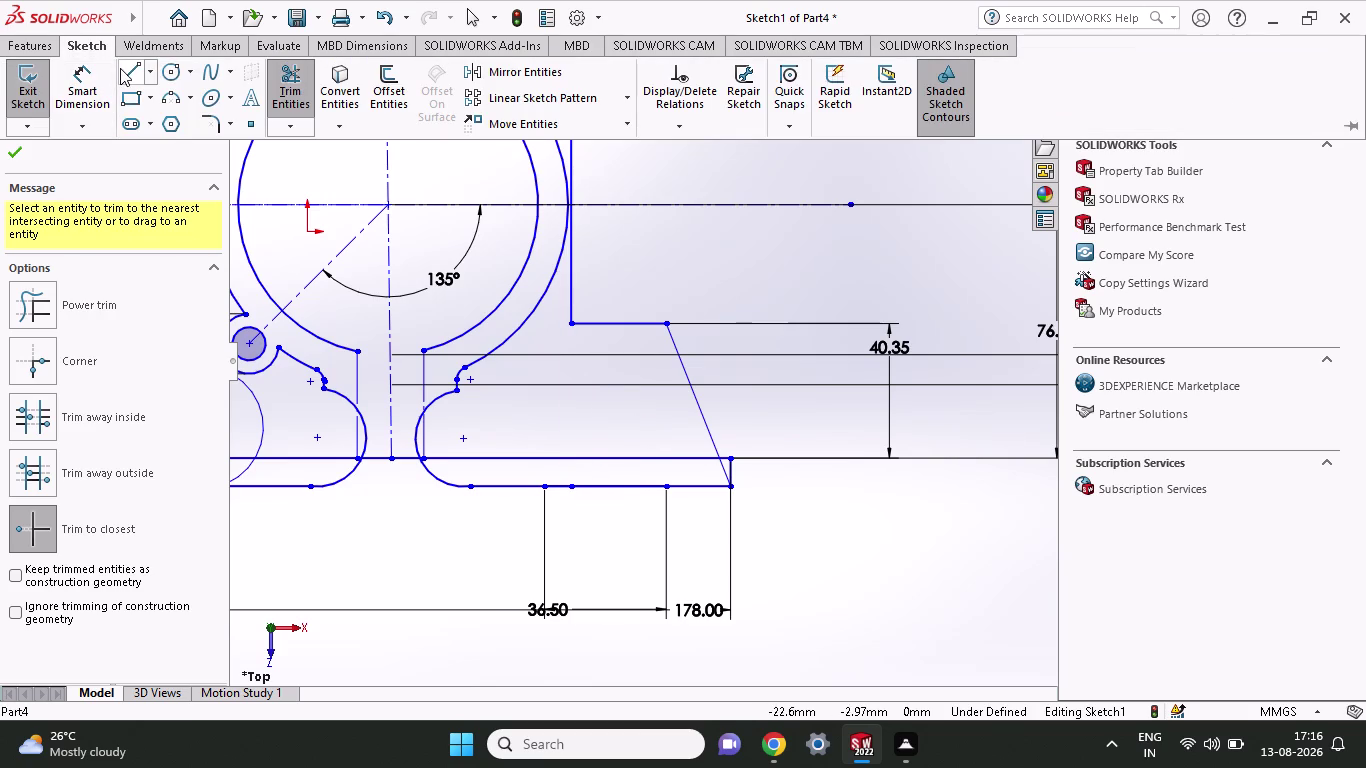
click(120, 68)
click(545, 491)
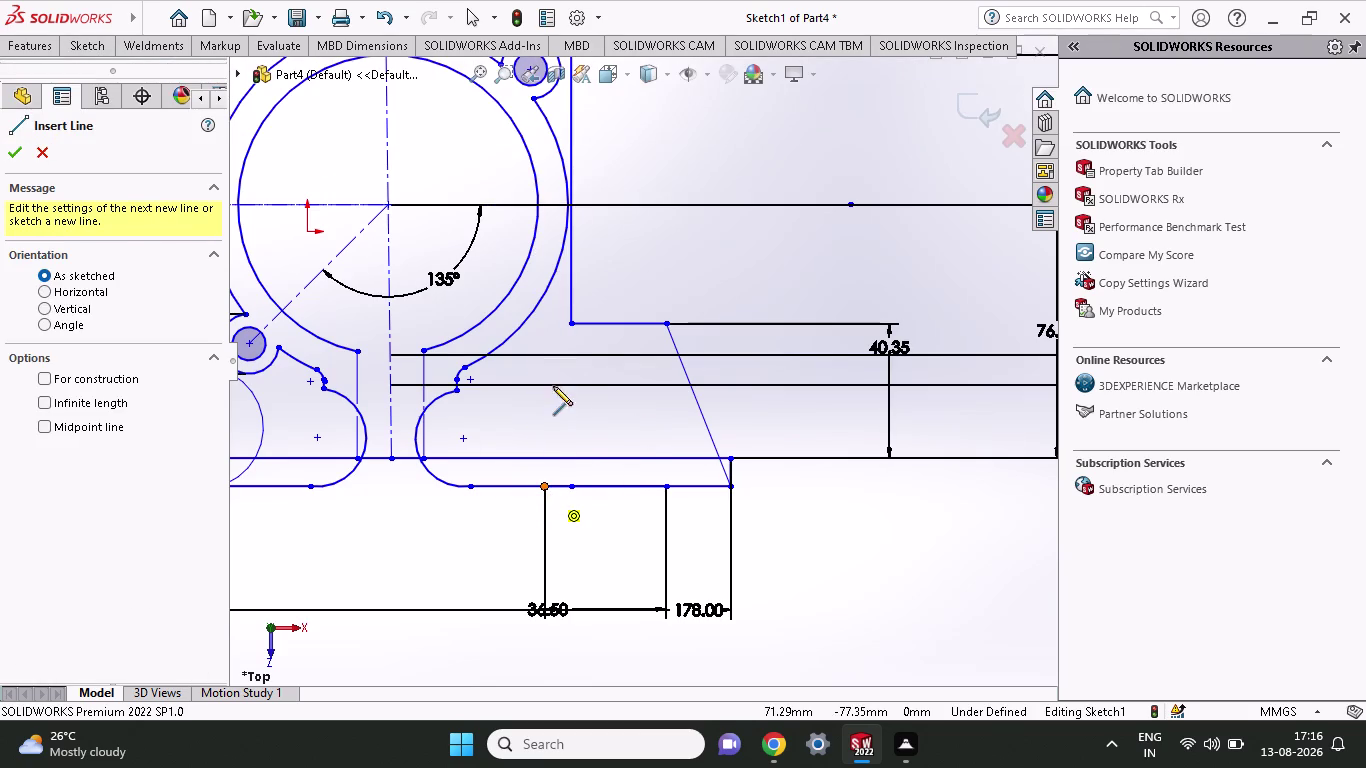
Draw a slanted line up to the rib's top-left corner and close the file-open window.
click(572, 326)
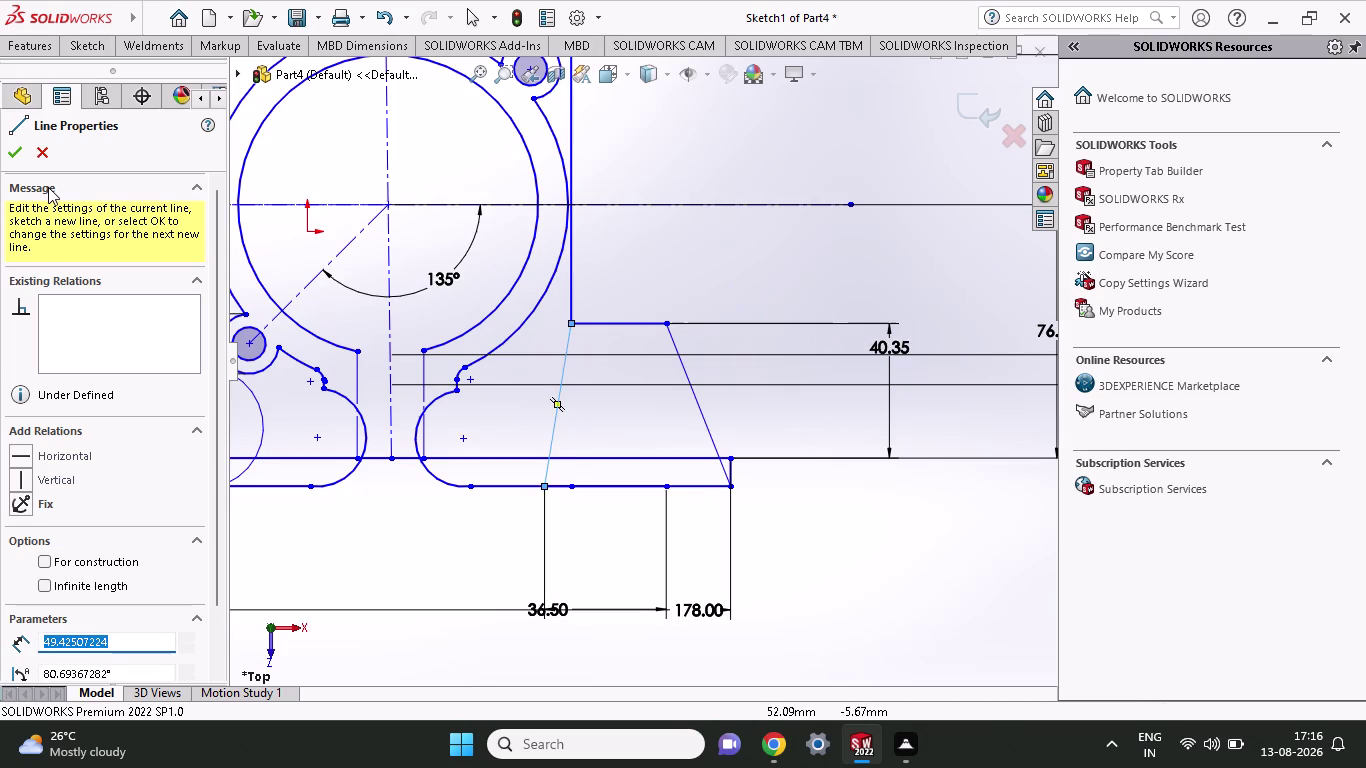
click(258, 9)
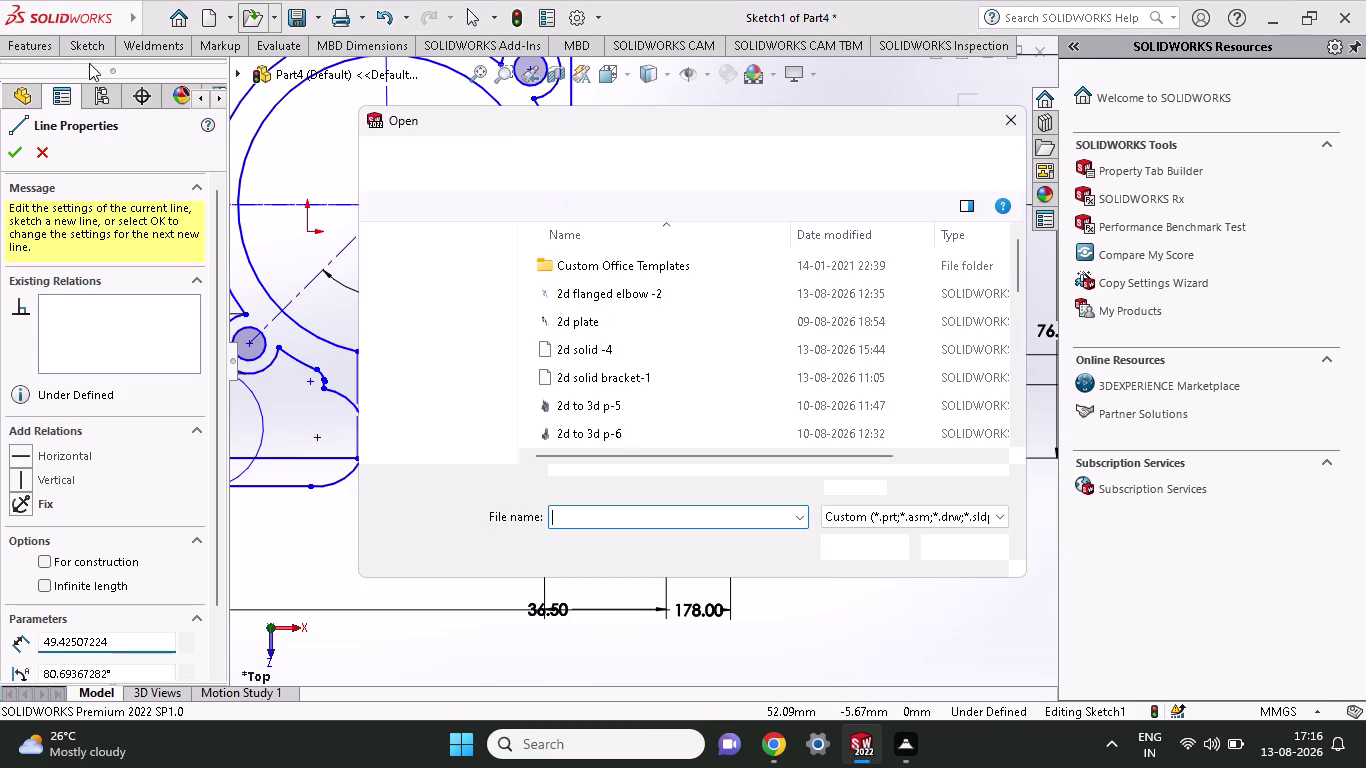
click(1024, 121)
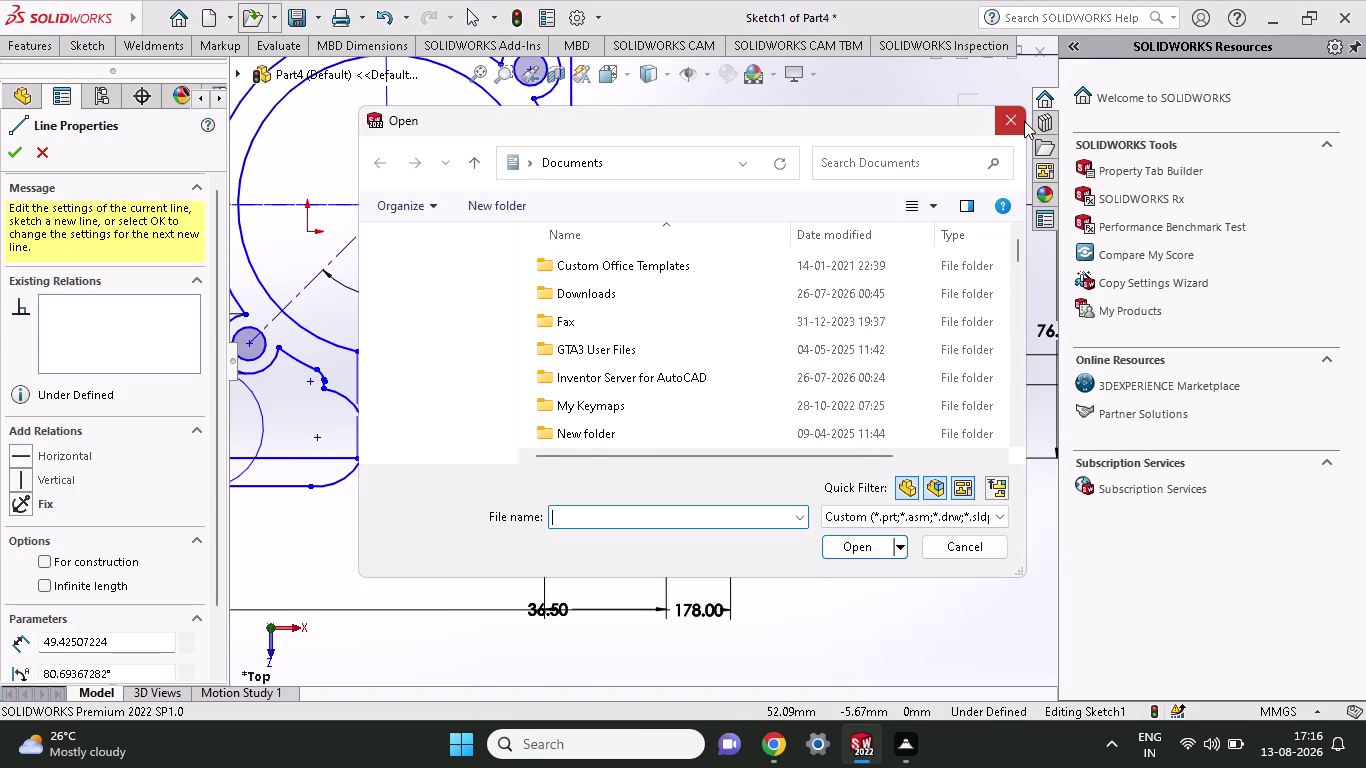